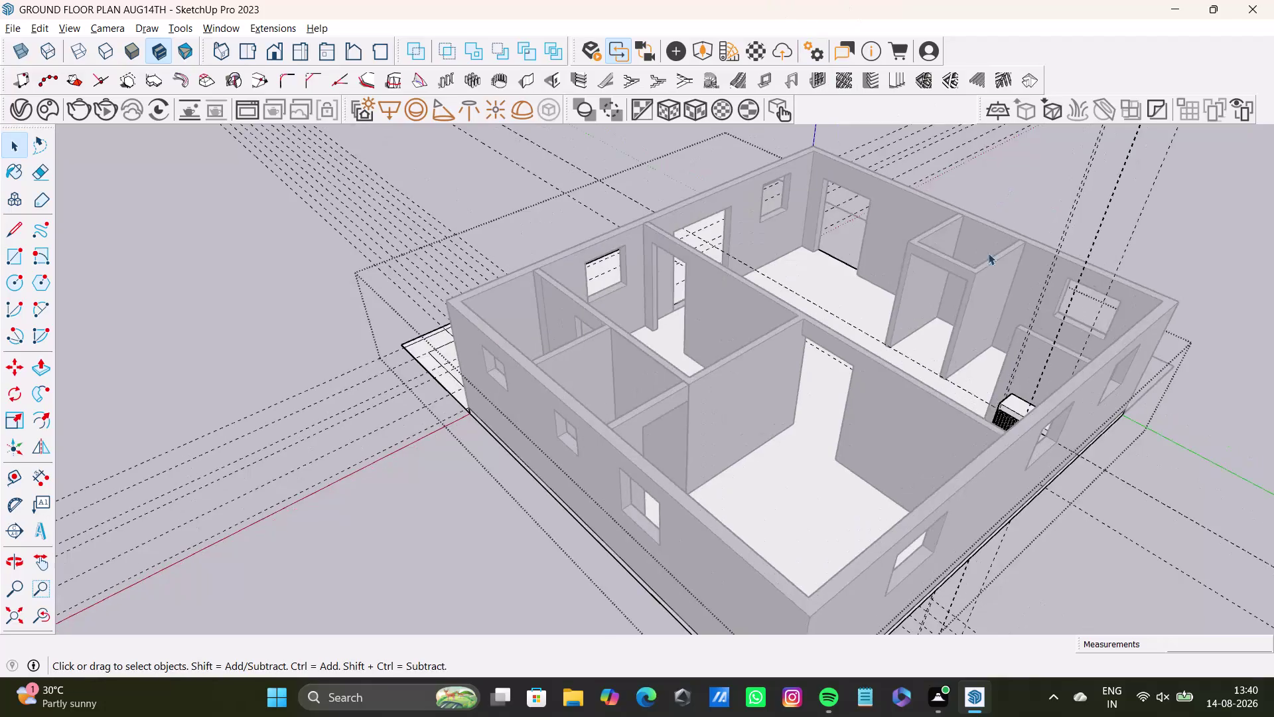
Orbit and zoom from the house model in to the vanity's slatted front.
middle_click(1121, 441)
middle_drag(1119, 437, 1102, 428)
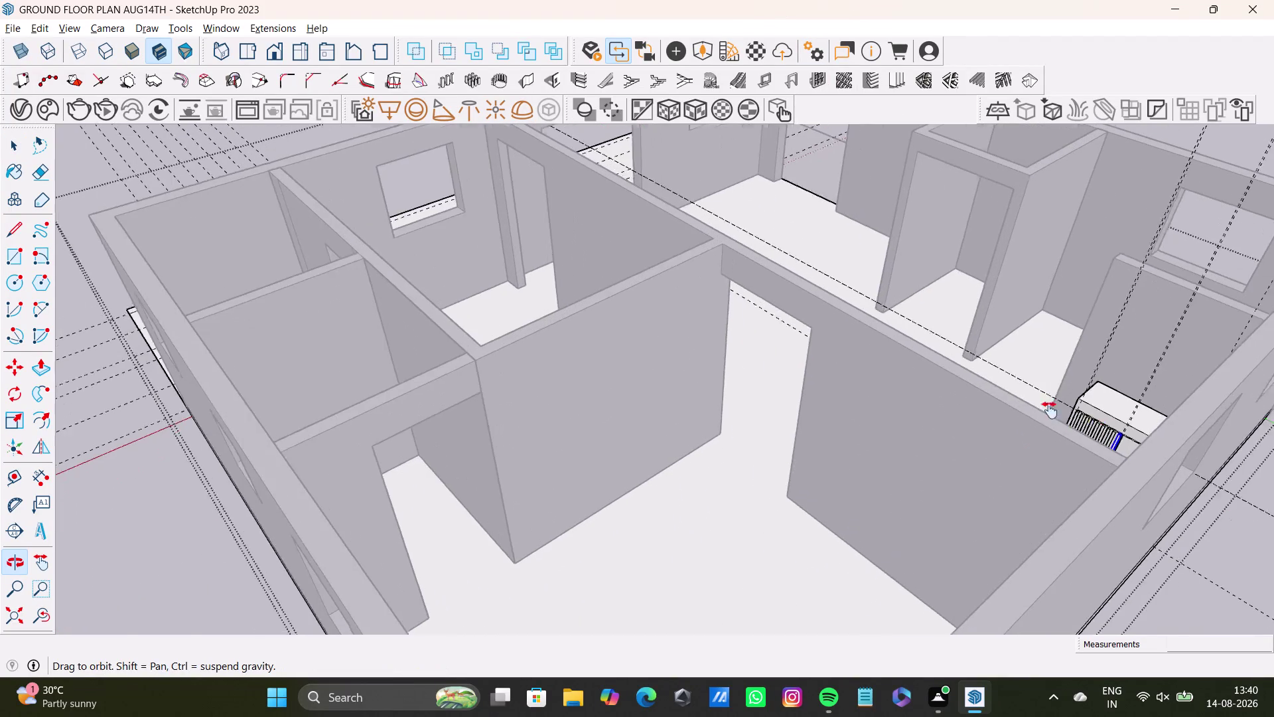
middle_drag(1102, 428, 871, 462)
middle_drag(867, 464, 1019, 598)
scroll(up, 3)
middle_drag(883, 436, 711, 358)
scroll(up, 3)
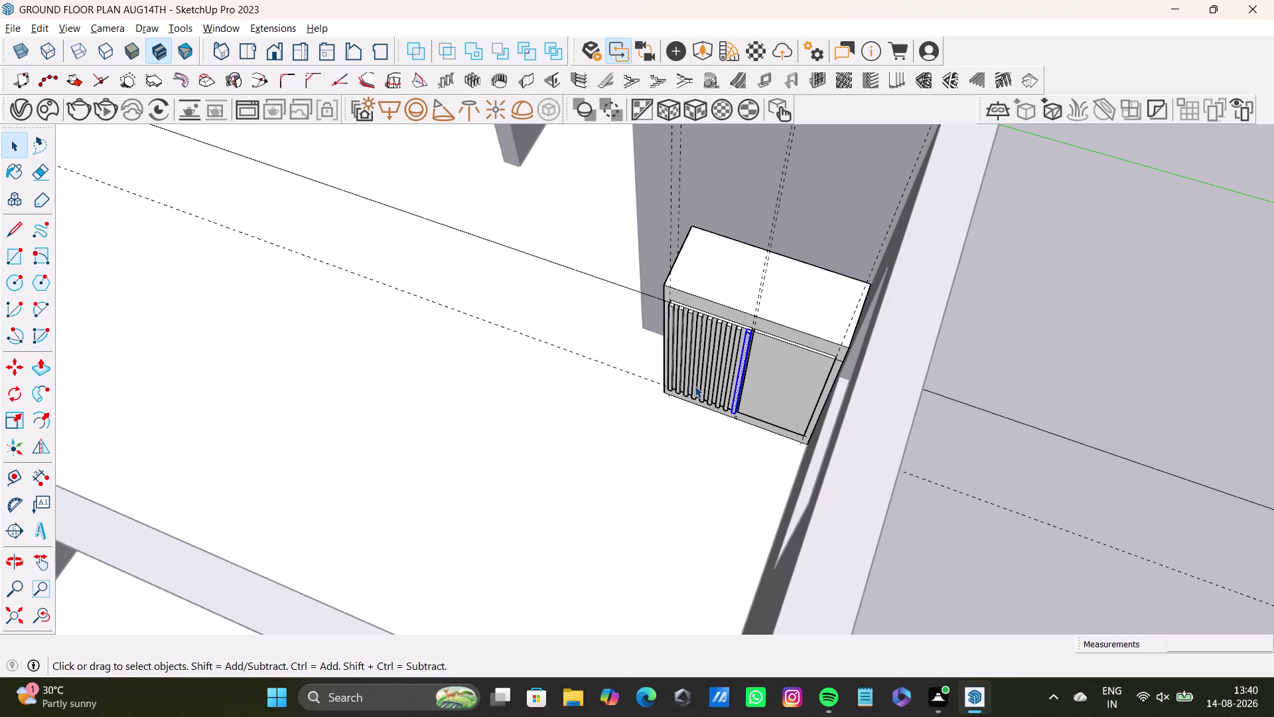
scroll(up, 3)
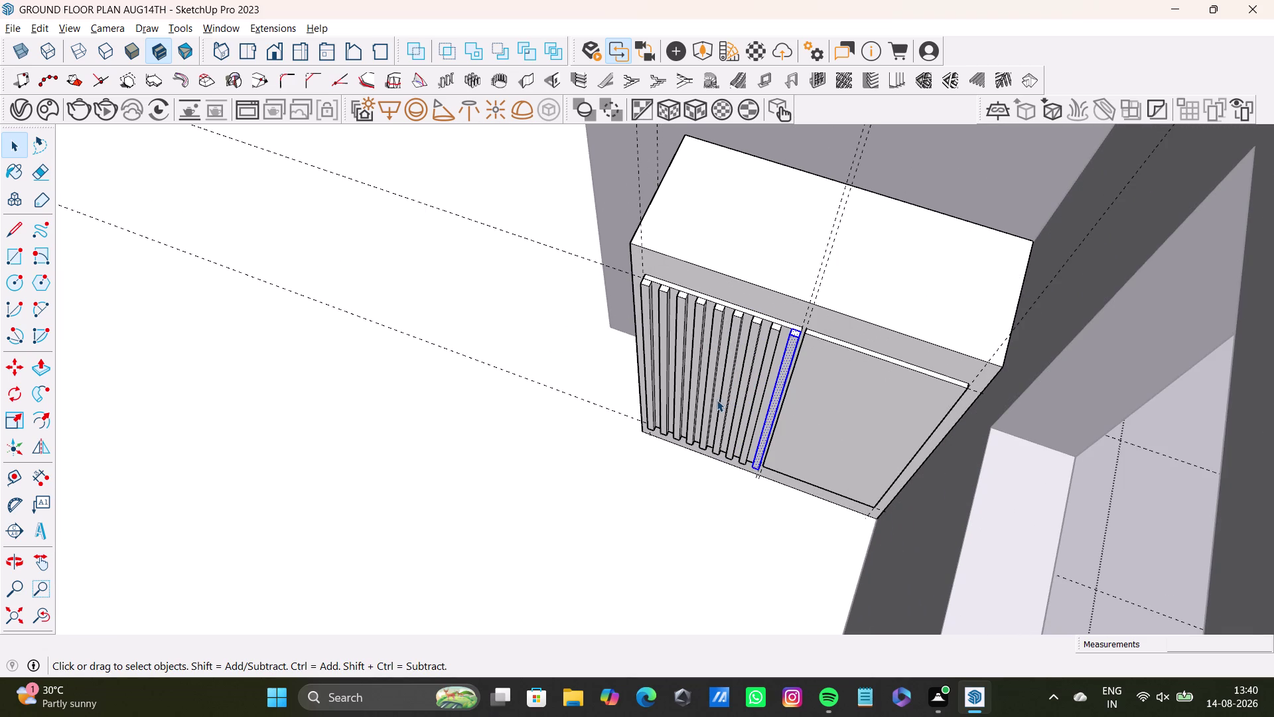
middle_drag(717, 400, 664, 322)
scroll(up, 3)
middle_drag(708, 348, 809, 438)
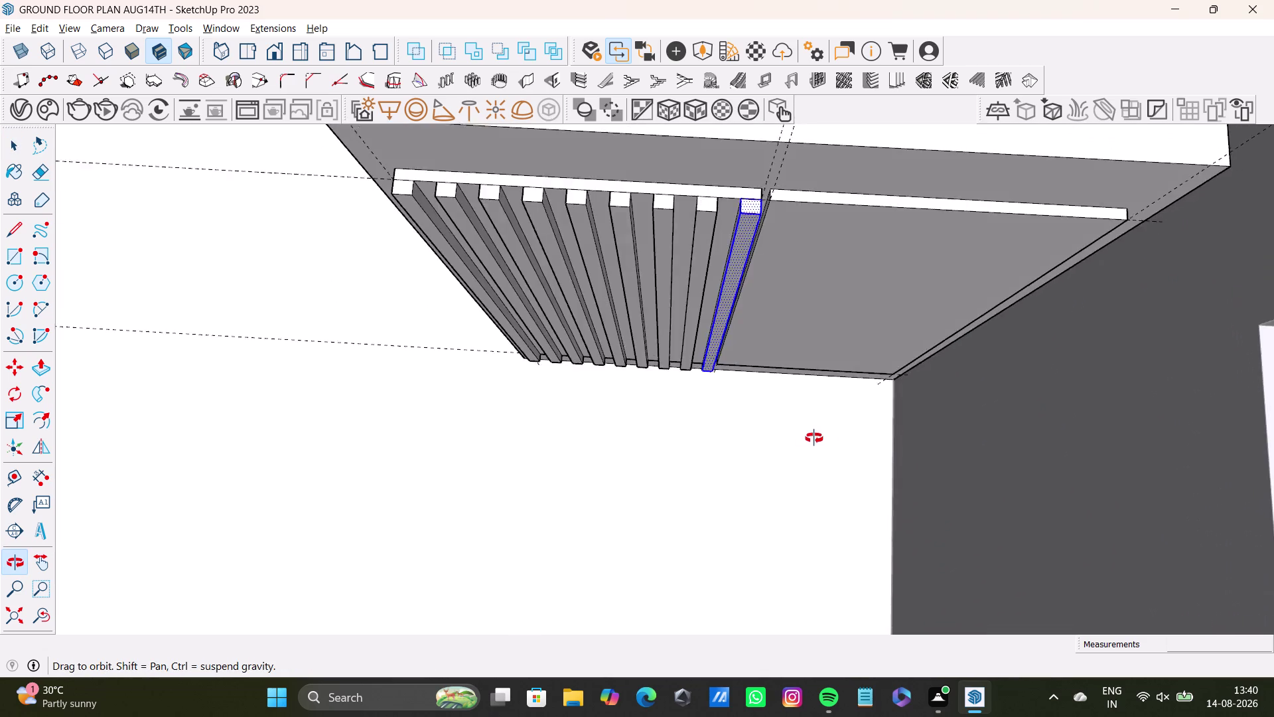
middle_drag(809, 438, 985, 290)
middle_drag(742, 356, 795, 528)
scroll(up, 3)
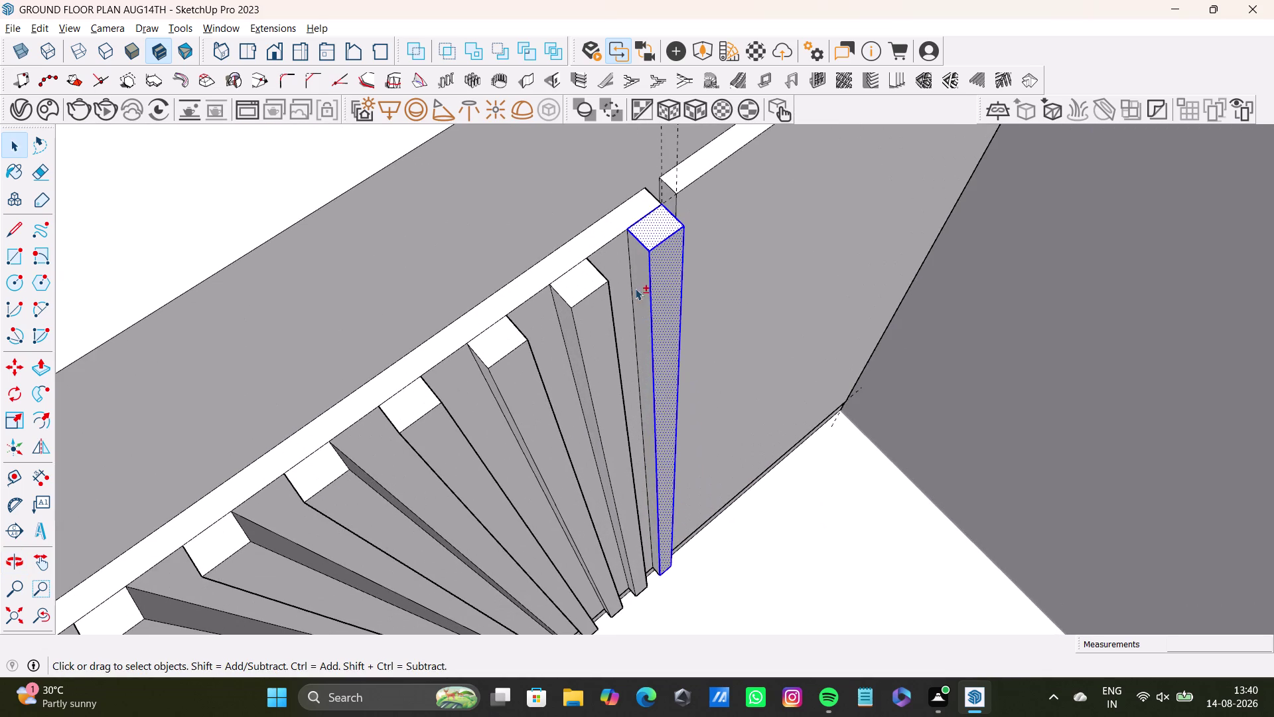
Open the last slat for editing and orbit close to its bottom corner.
double_click(640, 271)
double_click(644, 293)
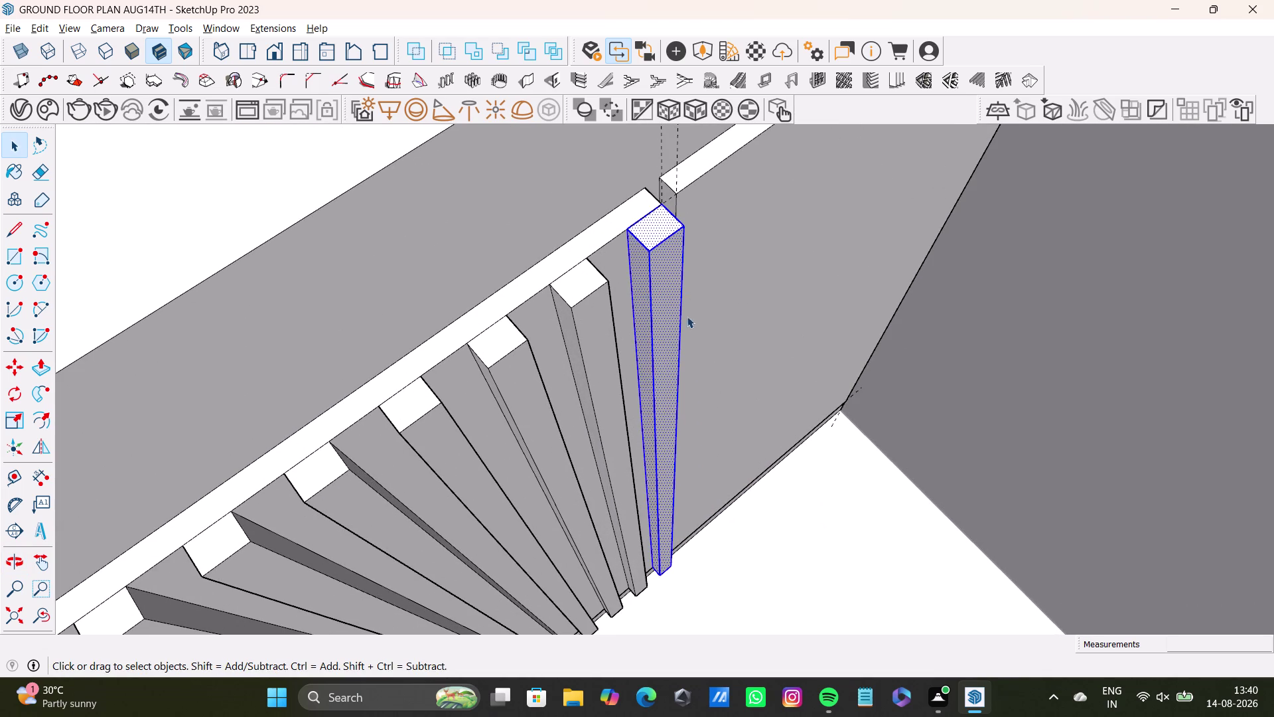
middle_drag(687, 317, 501, 209)
scroll(down, 3)
middle_drag(602, 419, 603, 227)
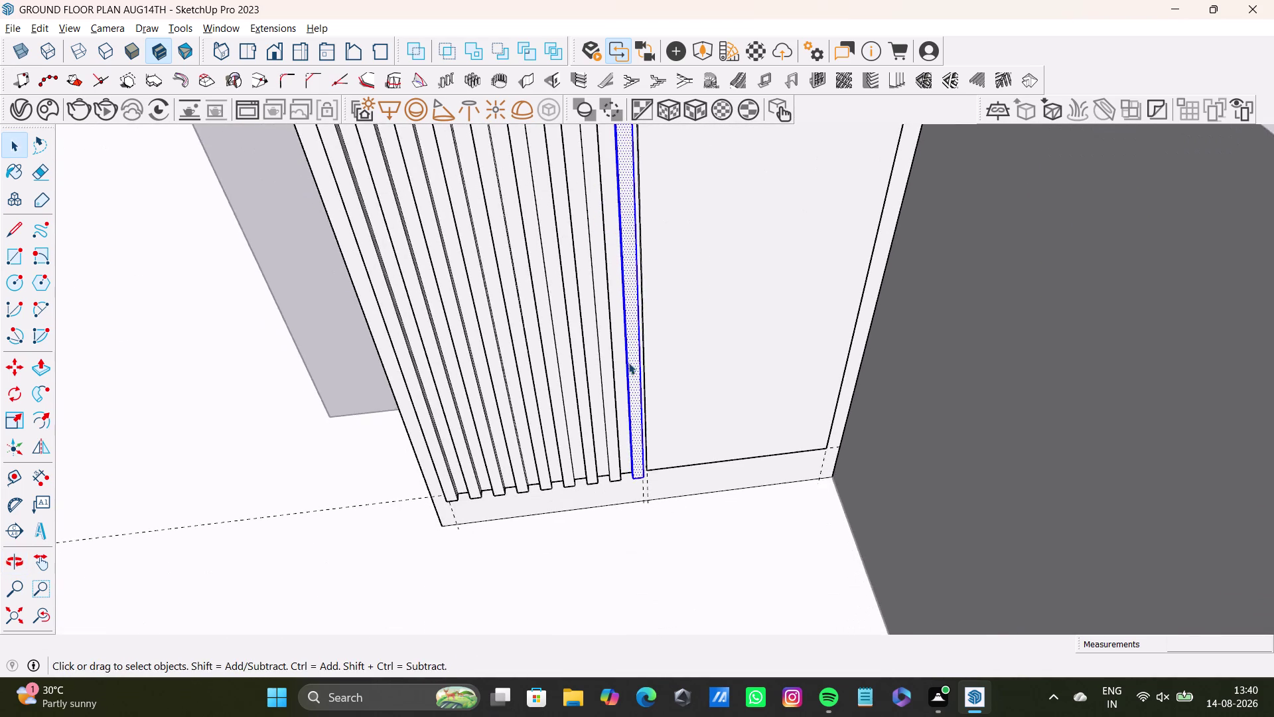
scroll(up, 3)
middle_drag(626, 457, 637, 286)
scroll(down, 3)
middle_drag(657, 517, 649, 429)
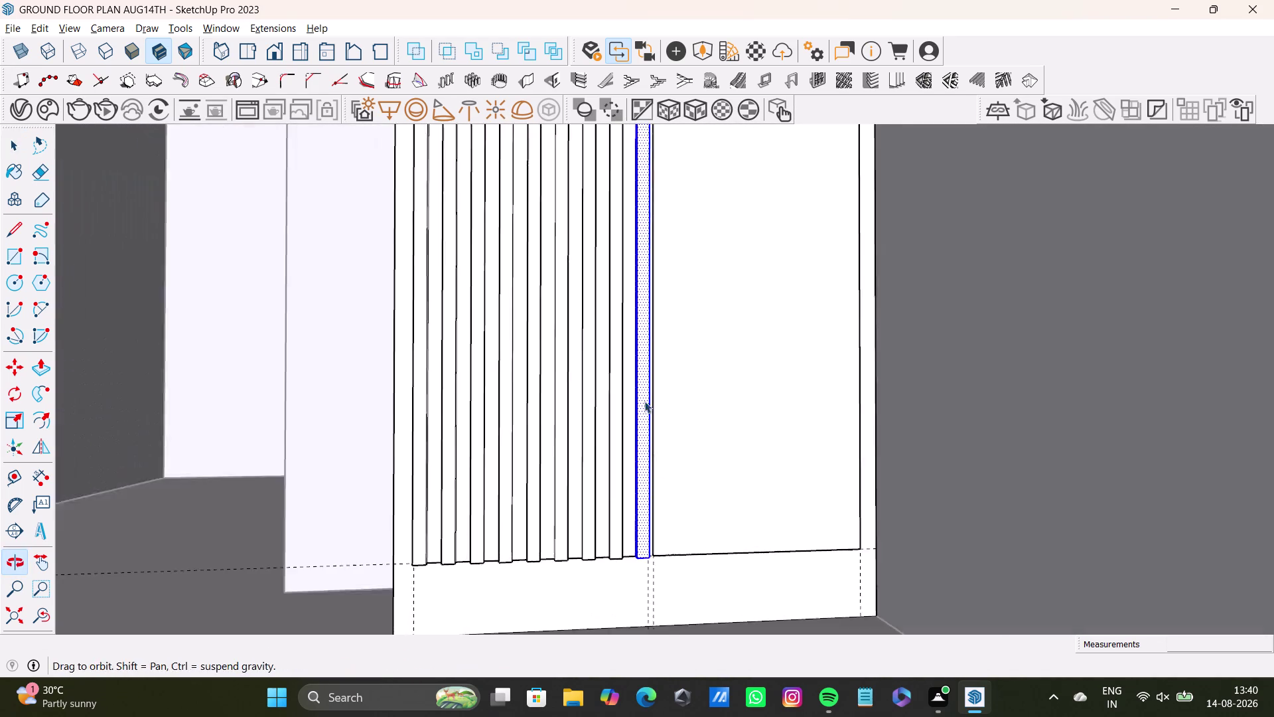
middle_drag(648, 429, 644, 403)
scroll(up, 3)
middle_drag(642, 543, 670, 535)
scroll(up, 3)
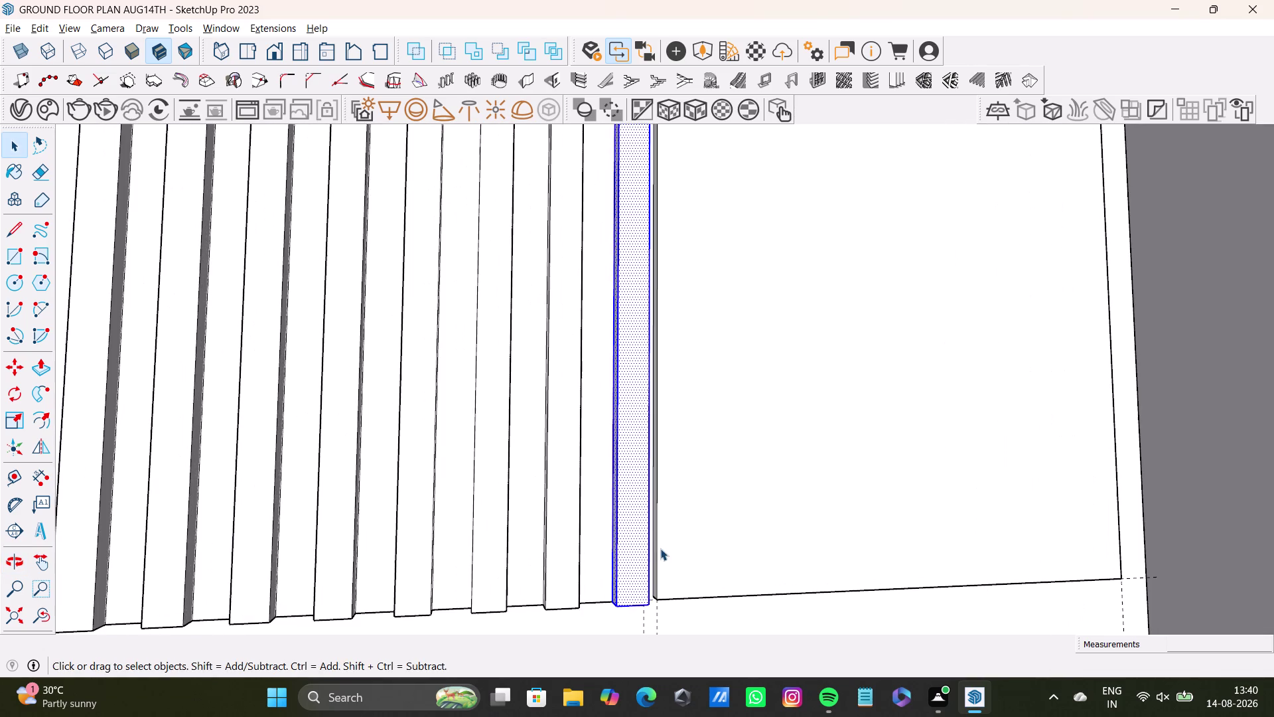
middle_drag(660, 548, 669, 480)
middle_drag(657, 540, 672, 417)
middle_drag(649, 502, 661, 599)
click(35, 617)
scroll(up, 3)
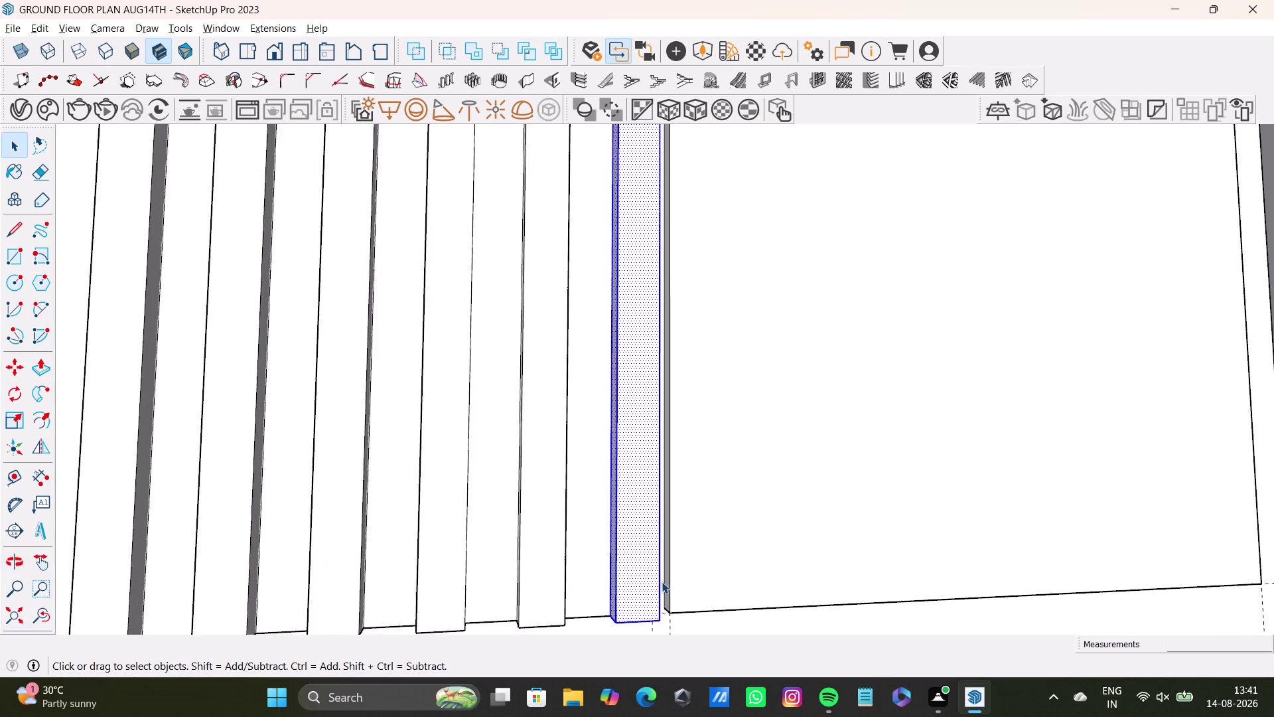
scroll(up, 3)
middle_drag(662, 581, 674, 465)
middle_drag(664, 495, 676, 359)
Select the last slat and start a Move copy from its bottom corner.
click(638, 502)
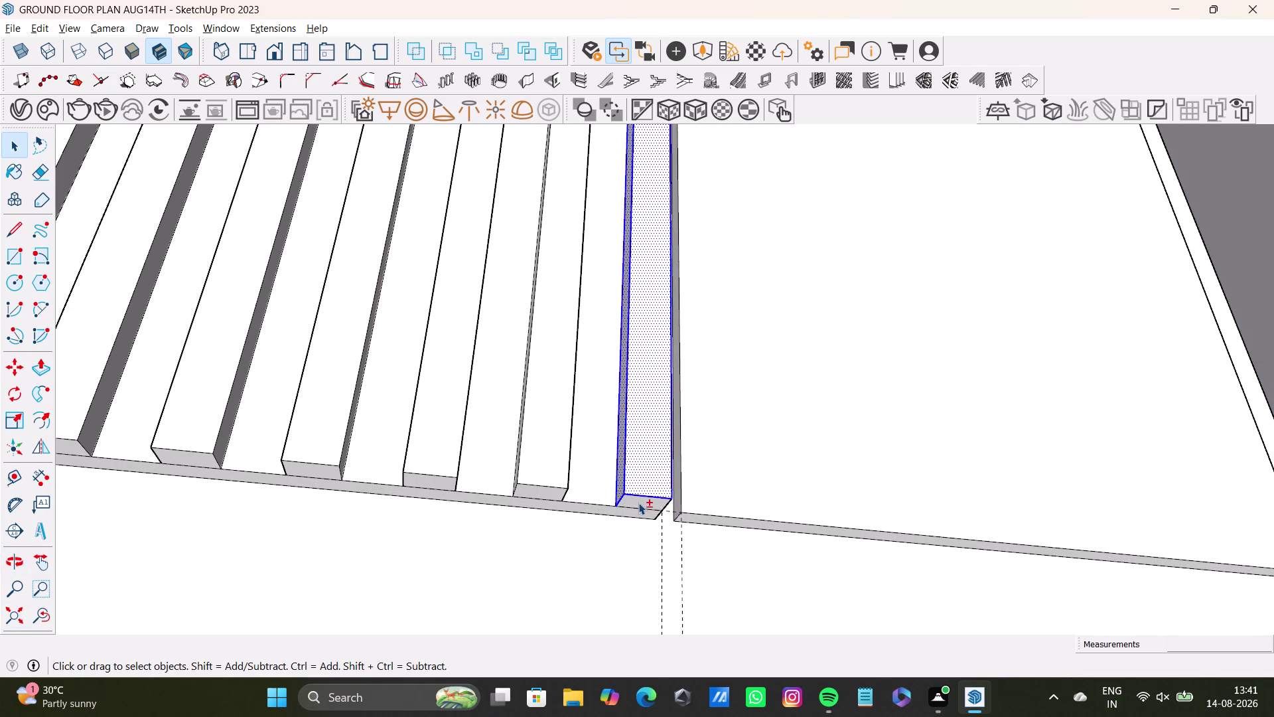
click(639, 502)
click(639, 502)
click(639, 502)
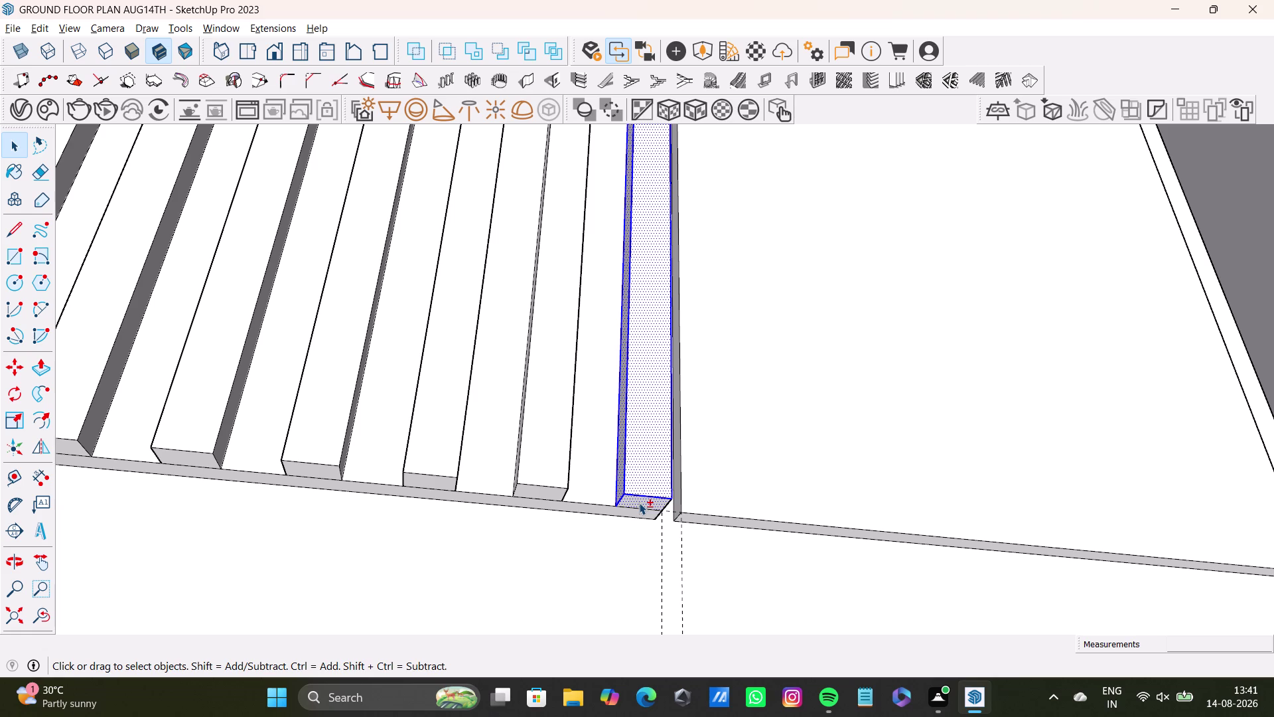
click(640, 507)
click(643, 501)
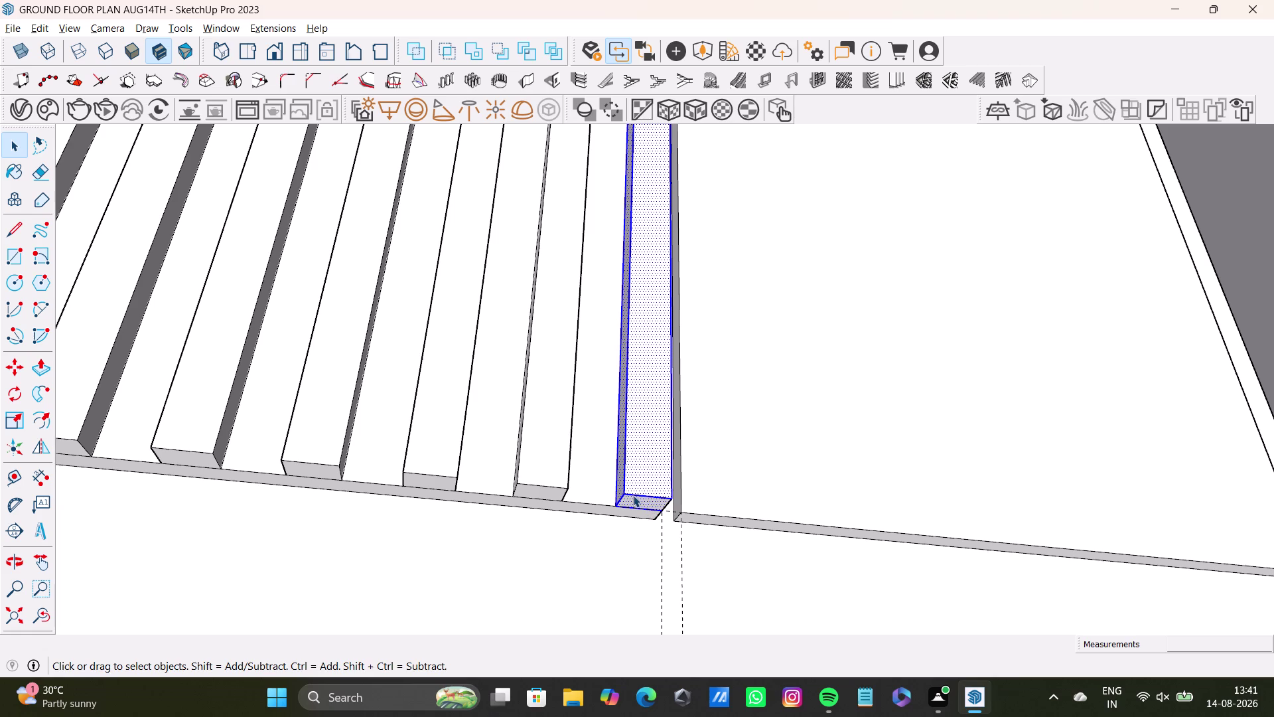
key(m)
click(625, 491)
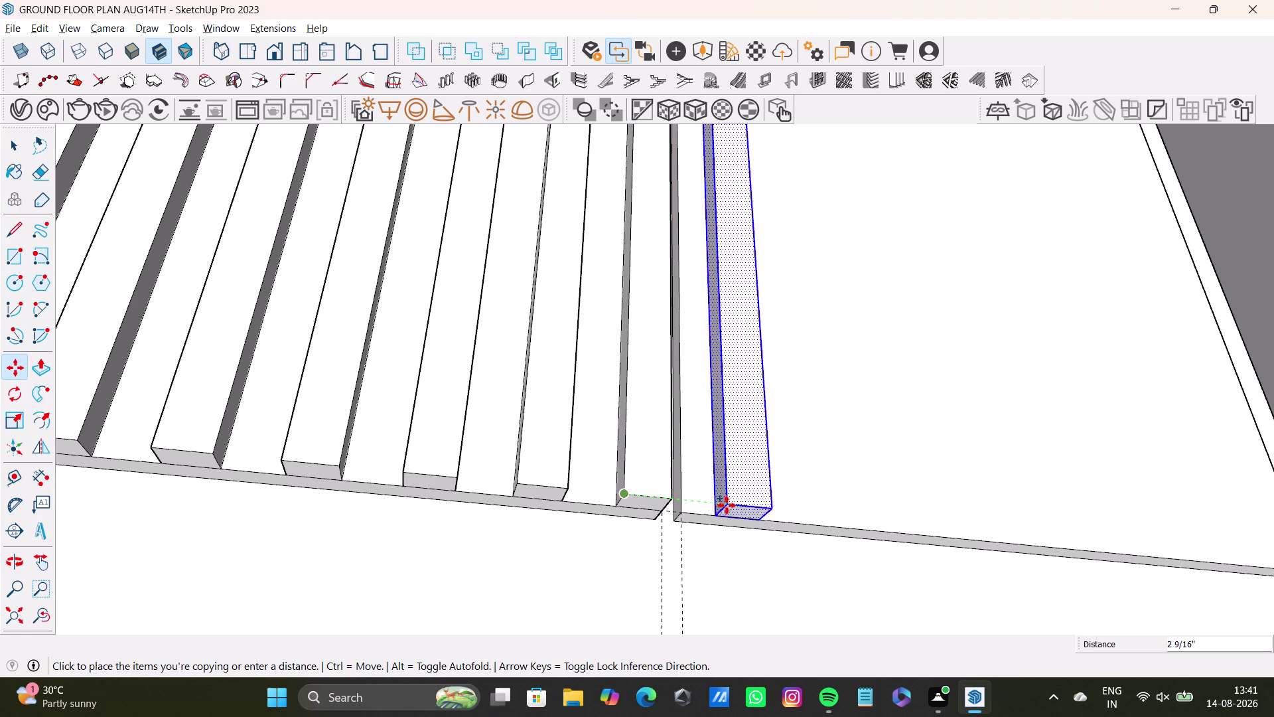
click(683, 501)
click(692, 504)
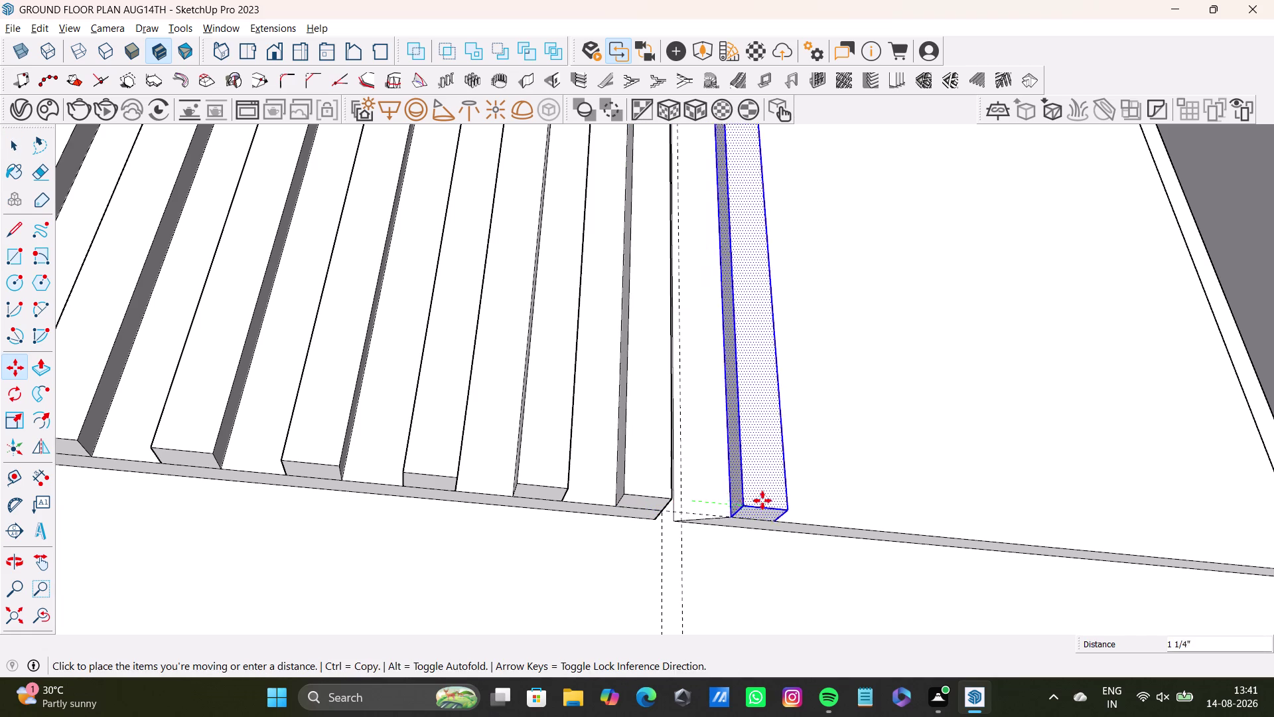
key(m)
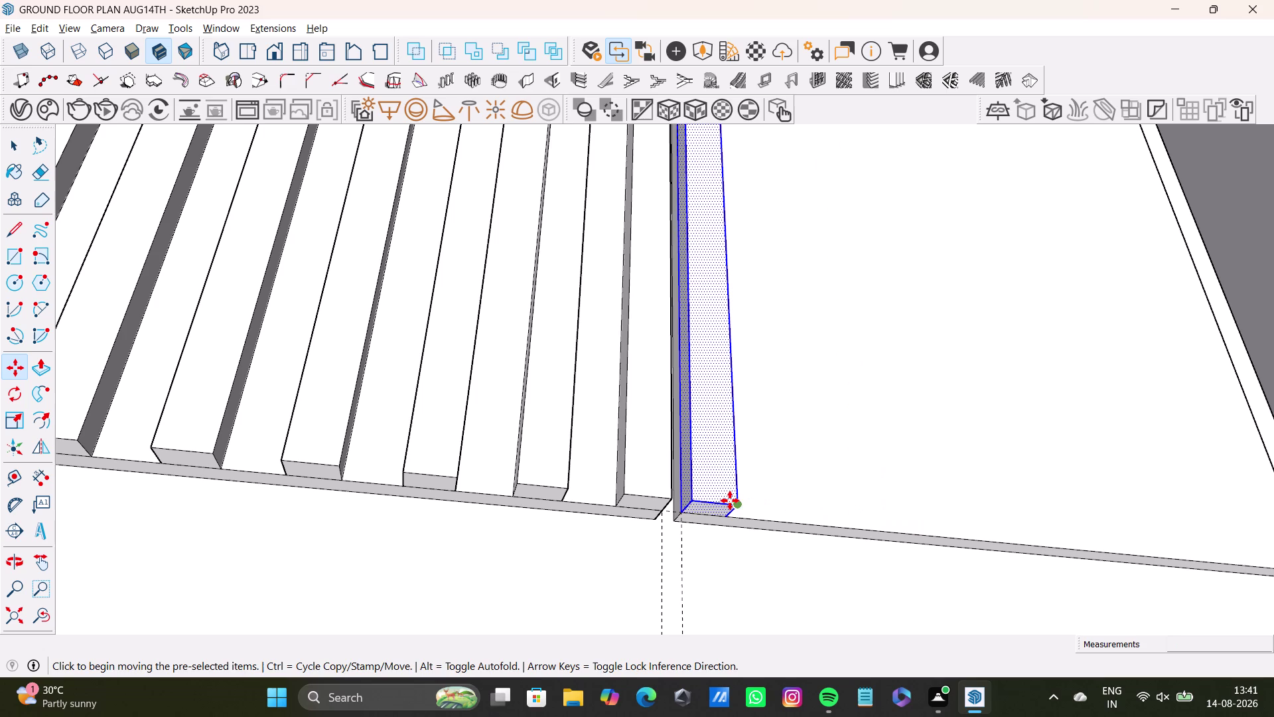
click(701, 500)
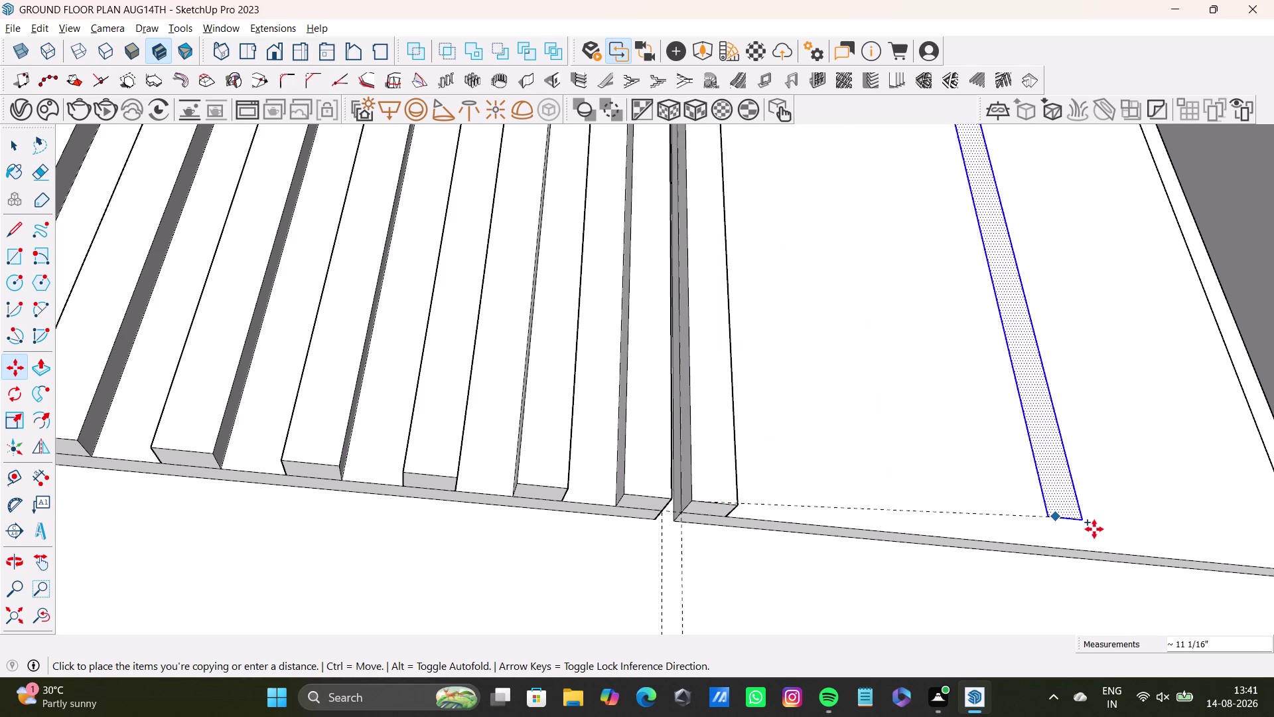
Zoom Extents while carrying the slat copy, then orbit toward the bathroom.
scroll(down, 3)
middle_drag(1134, 533, 1108, 524)
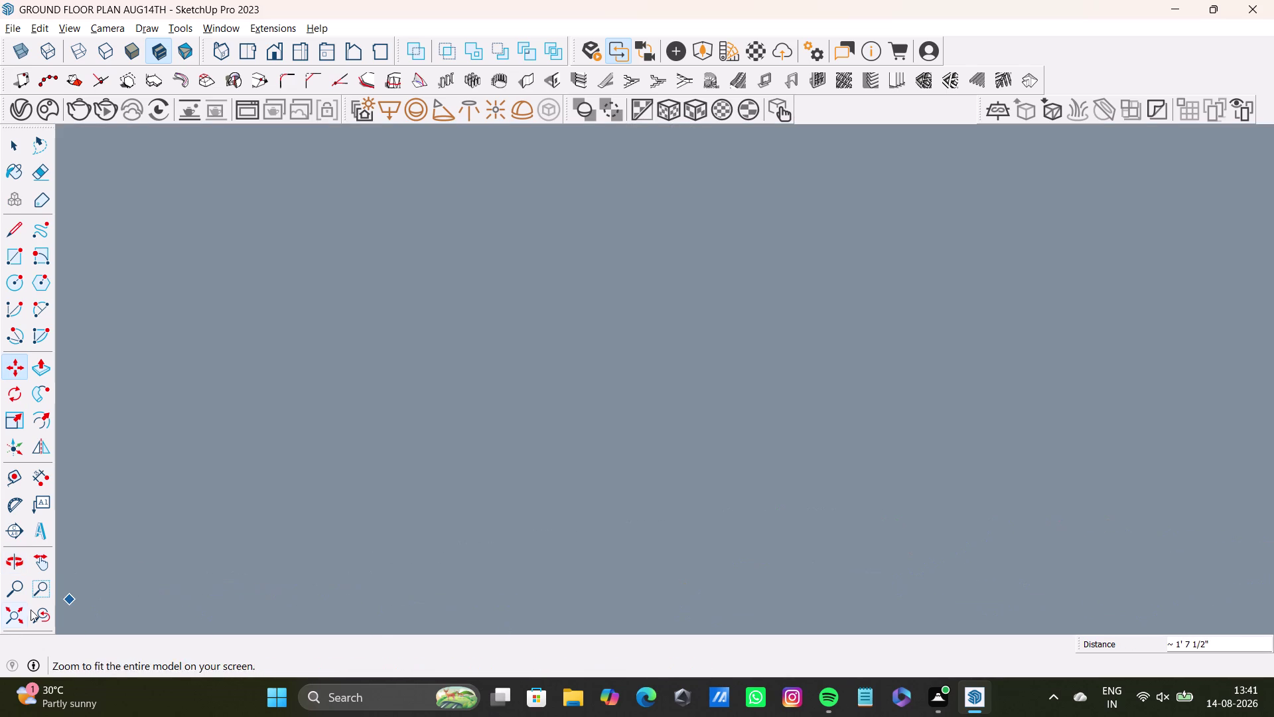
click(43, 615)
click(22, 611)
middle_drag(567, 487, 590, 638)
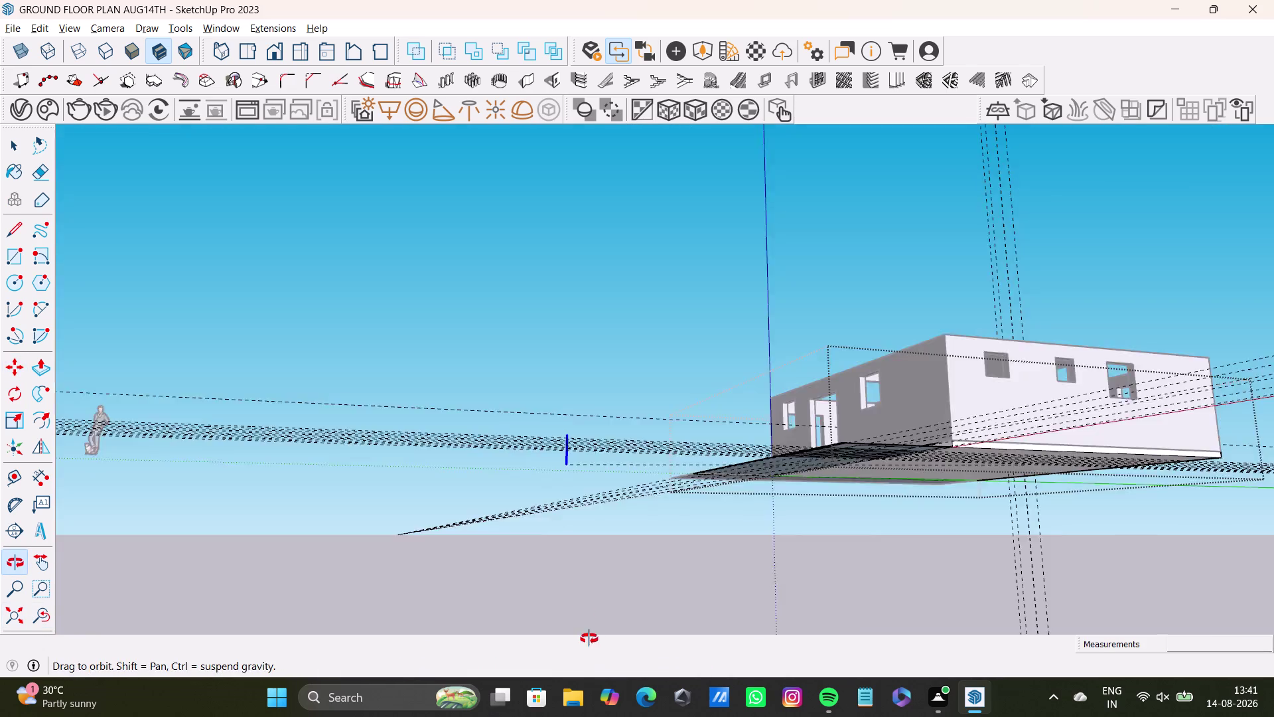
middle_drag(589, 638, 624, 716)
scroll(up, 3)
middle_drag(1001, 394, 585, 554)
scroll(up, 3)
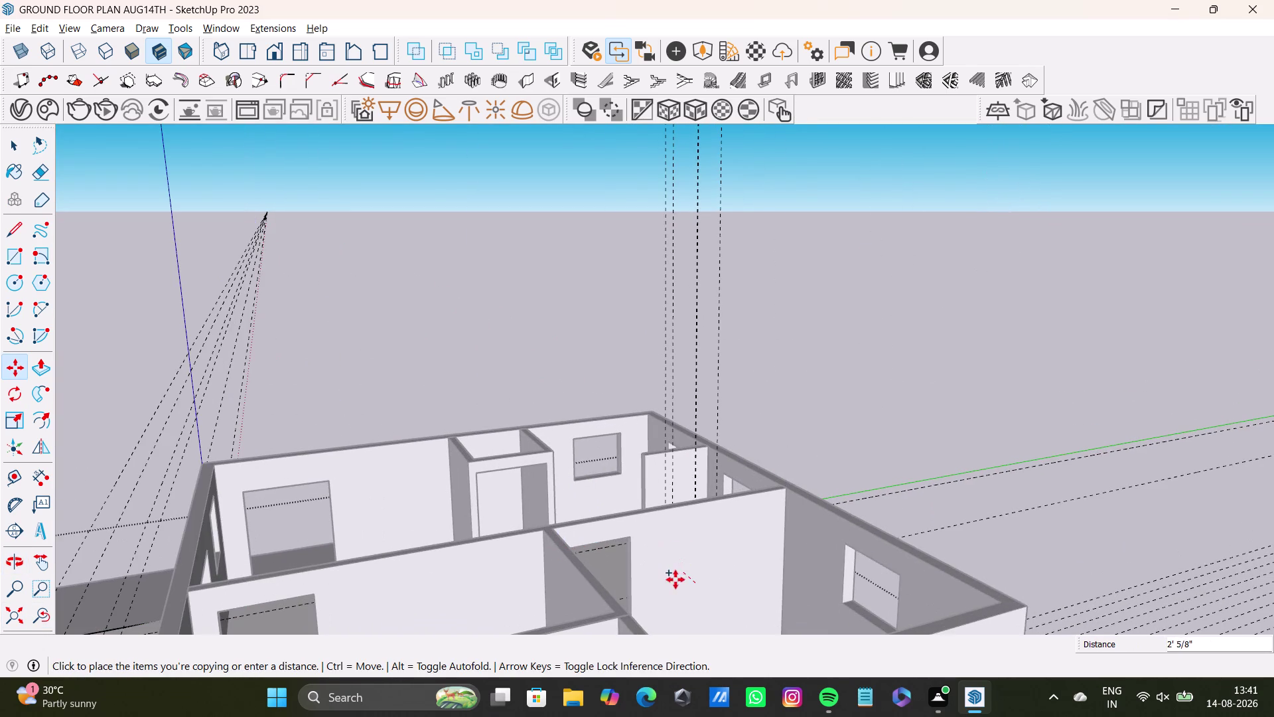
Orbit into the bathroom, following the carried slat to the door's bottom right corner.
middle_drag(692, 502, 688, 693)
scroll(up, 3)
scroll(up, 3)
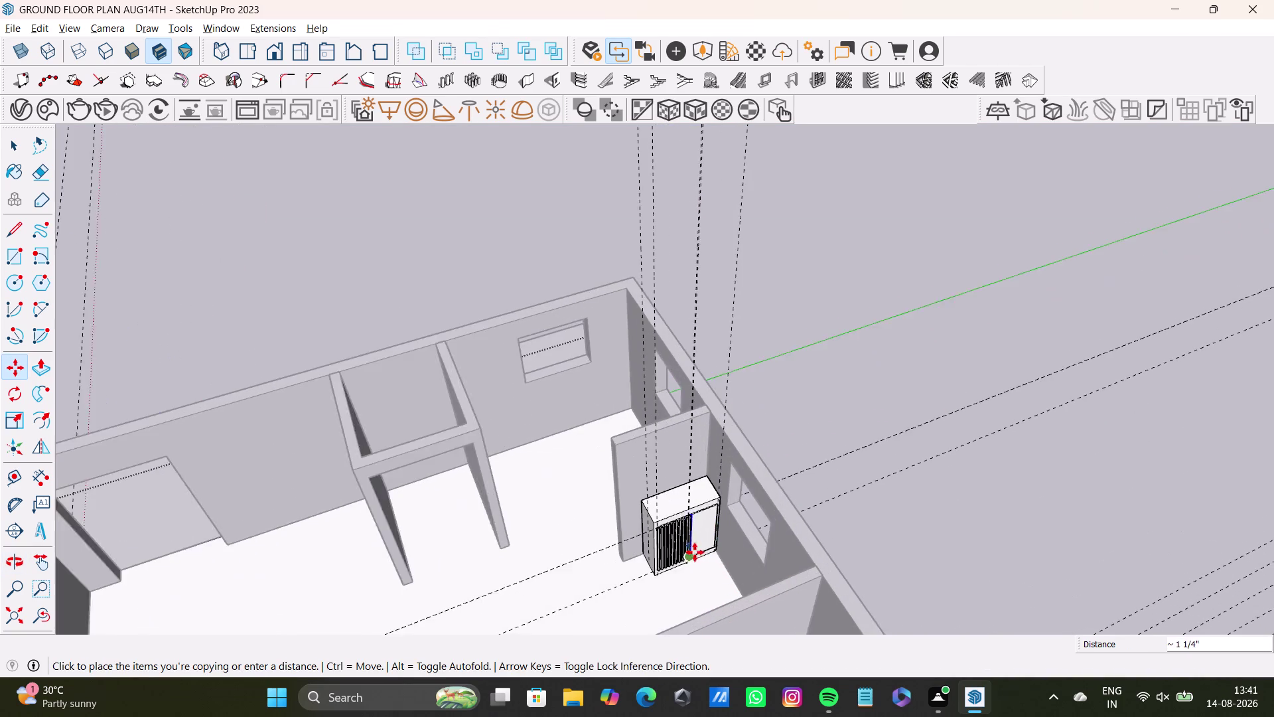
scroll(up, 3)
middle_drag(720, 546, 724, 549)
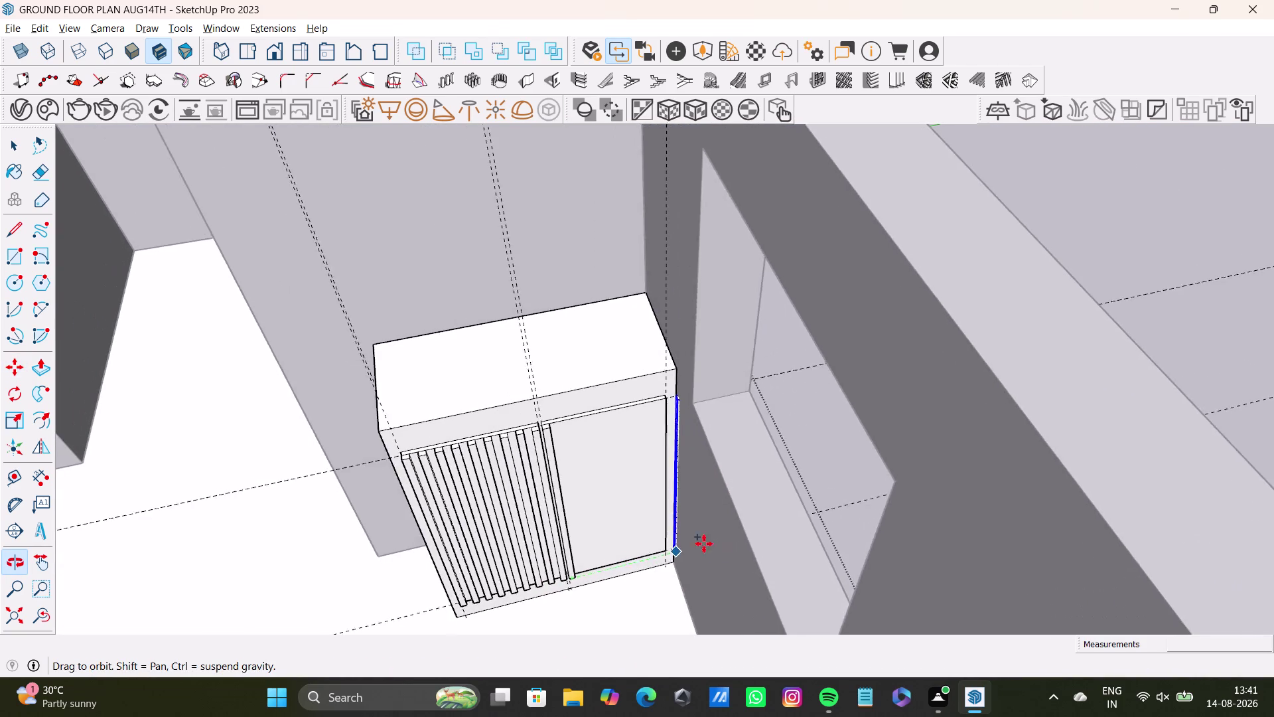
middle_drag(723, 549, 711, 546)
scroll(up, 3)
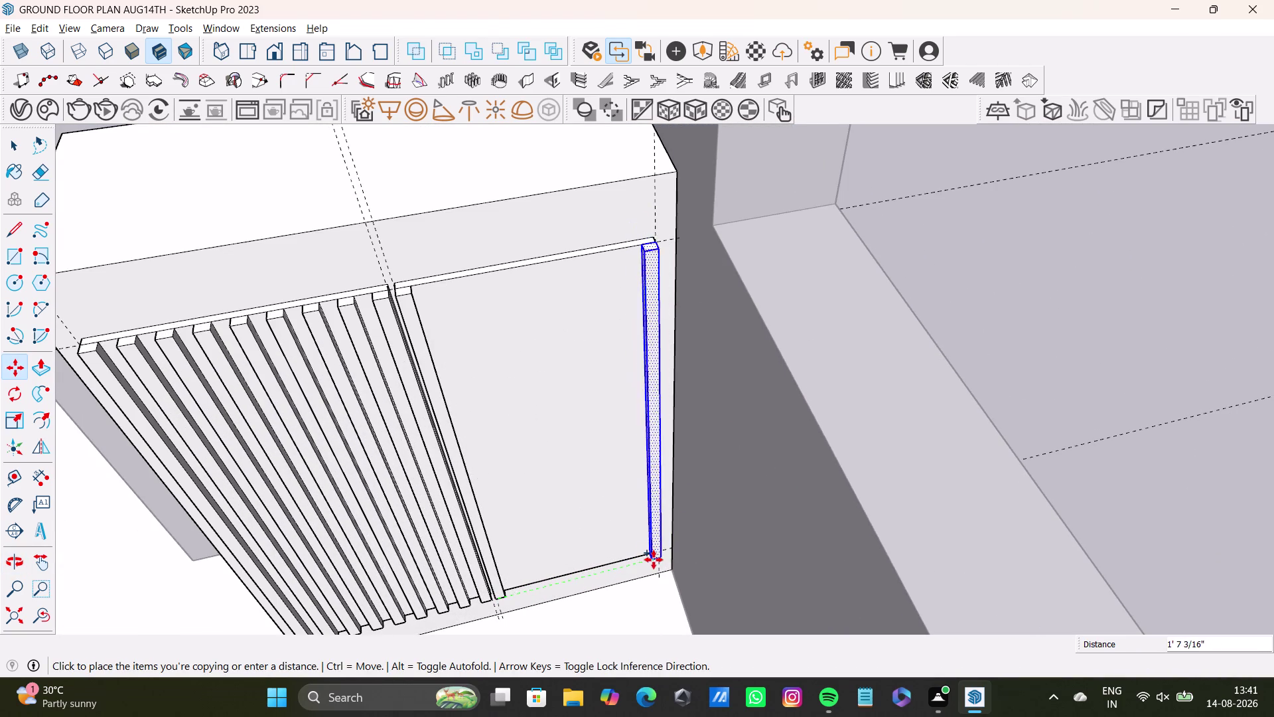
scroll(up, 3)
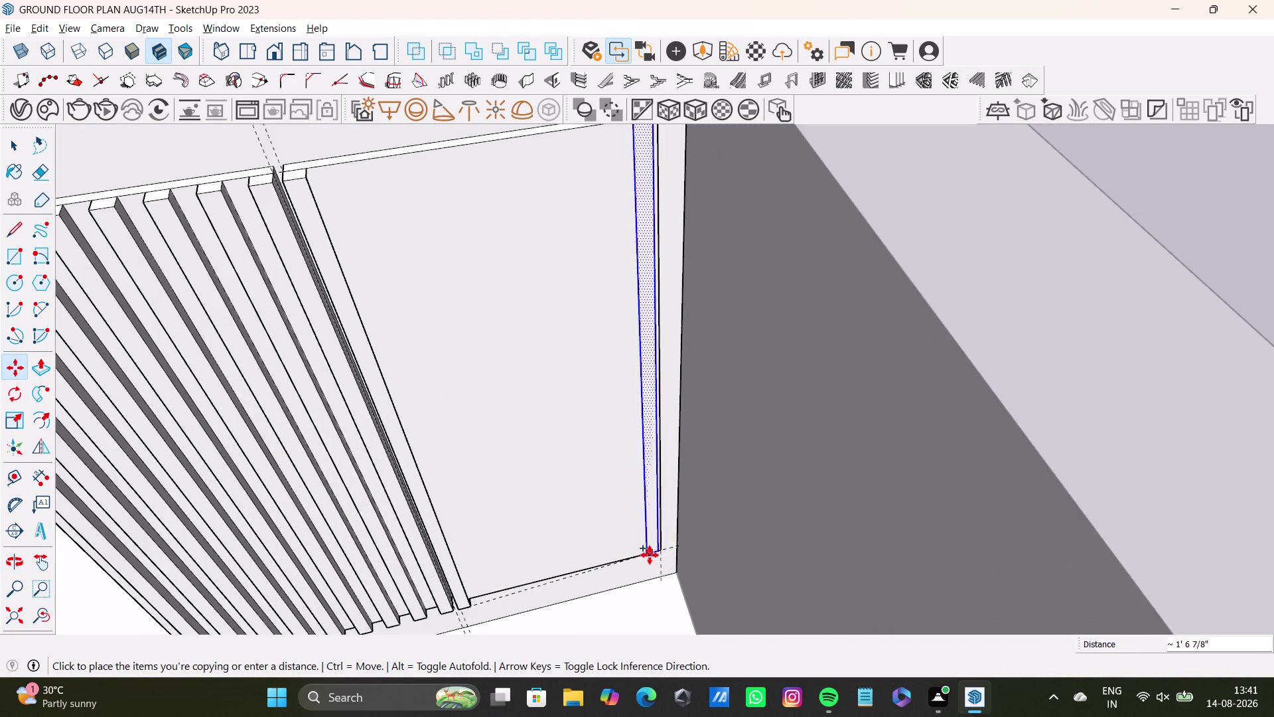
middle_drag(650, 555, 710, 596)
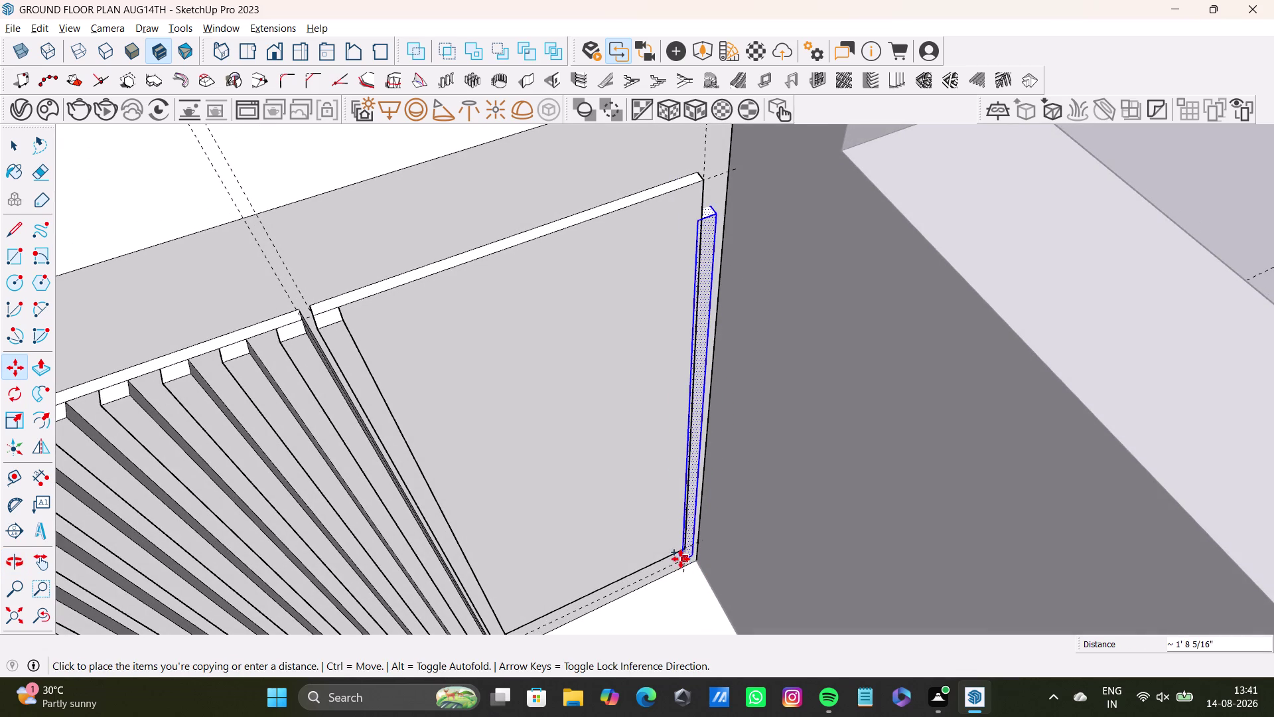
middle_drag(673, 556, 780, 568)
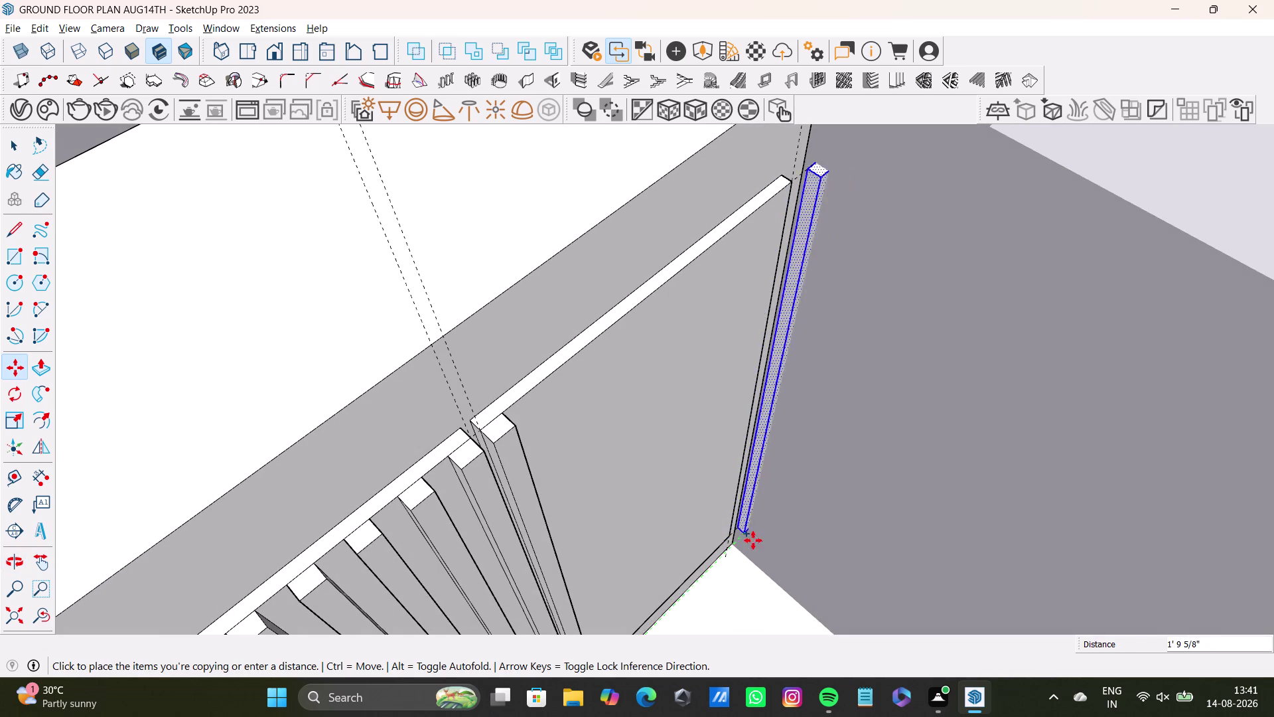
scroll(up, 3)
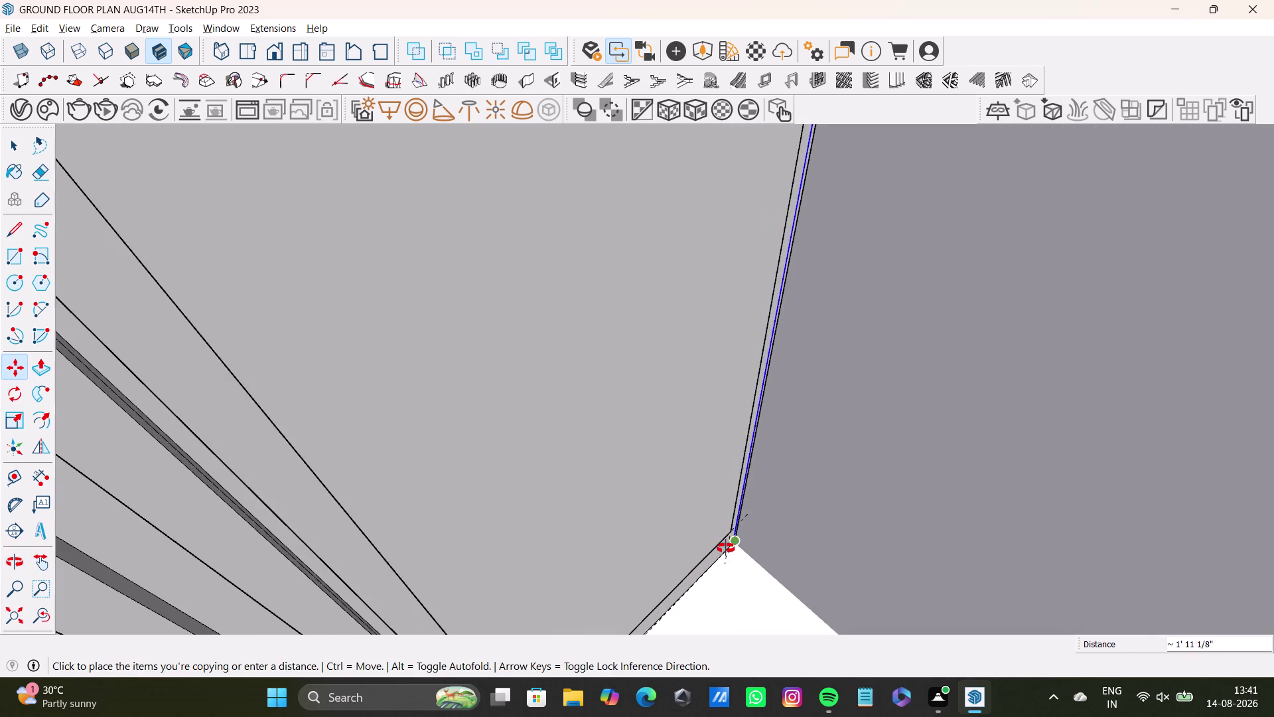
middle_drag(726, 548, 683, 581)
scroll(down, 3)
middle_drag(684, 569, 625, 546)
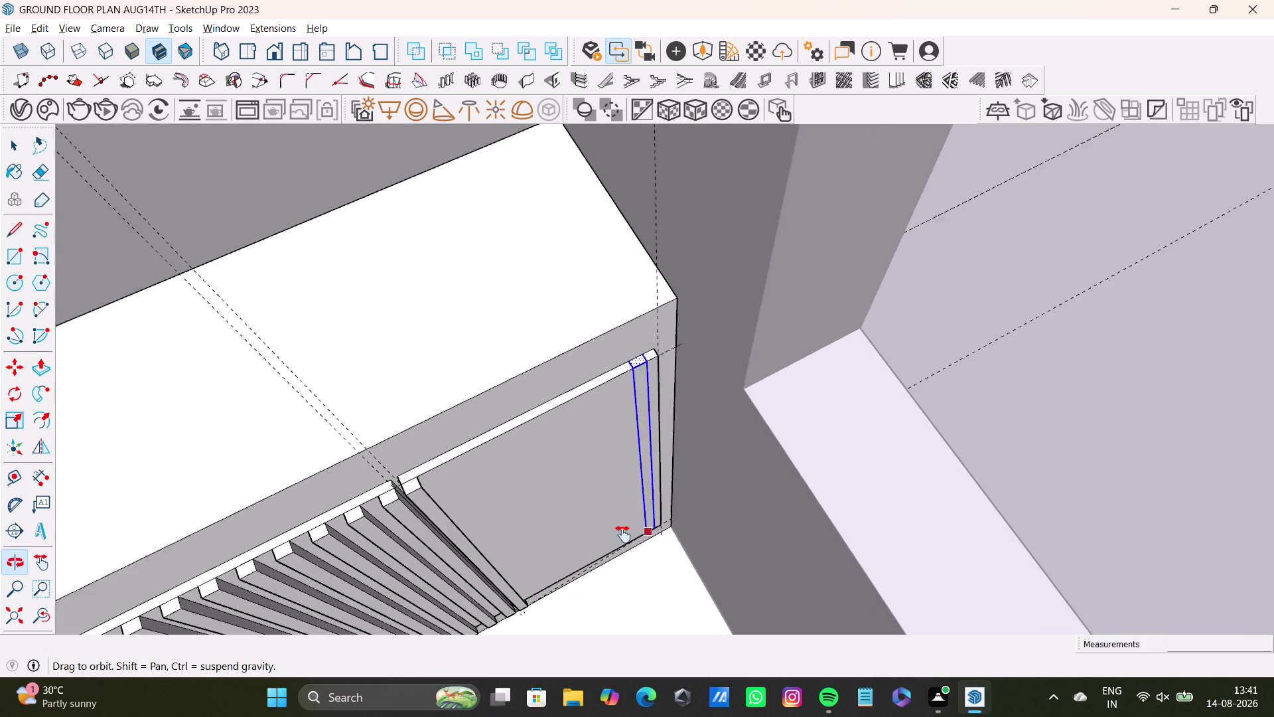
middle_drag(625, 546, 618, 501)
click(655, 556)
key(space)
middle_drag(687, 583, 662, 576)
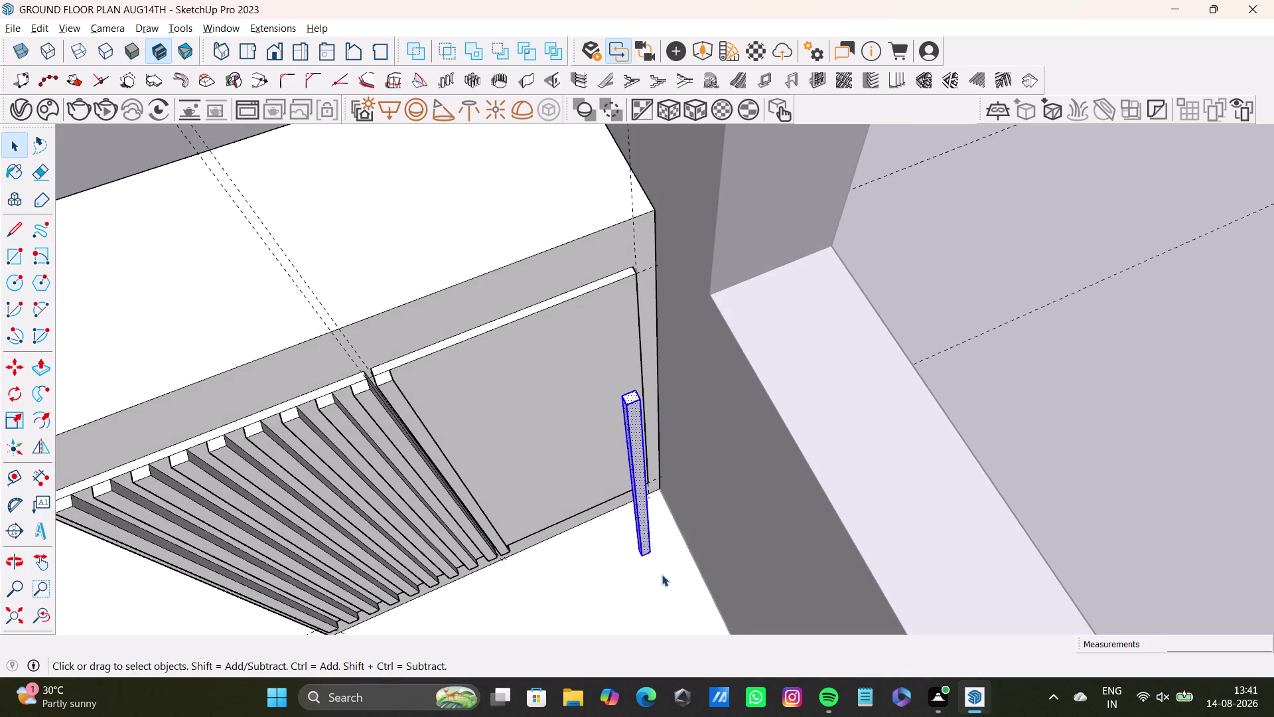
key(m)
drag(643, 397, 641, 382)
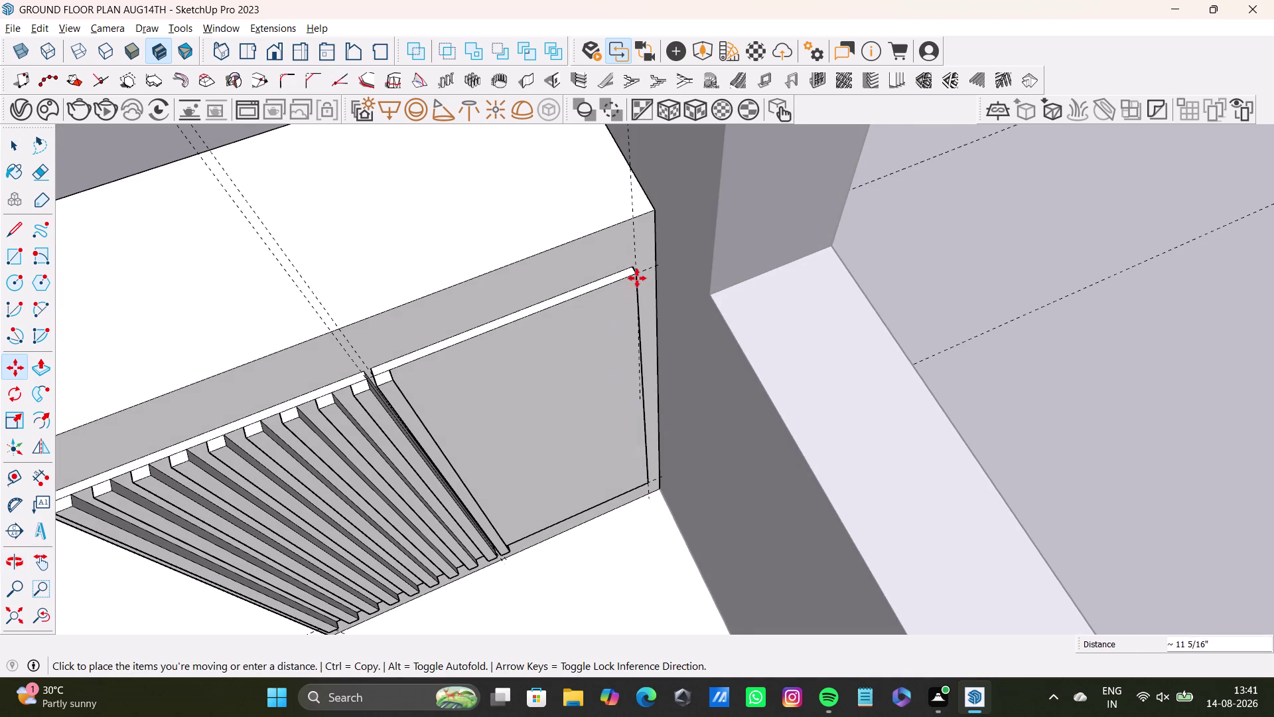
key(space)
middle_drag(659, 477, 602, 560)
middle_drag(611, 552, 679, 523)
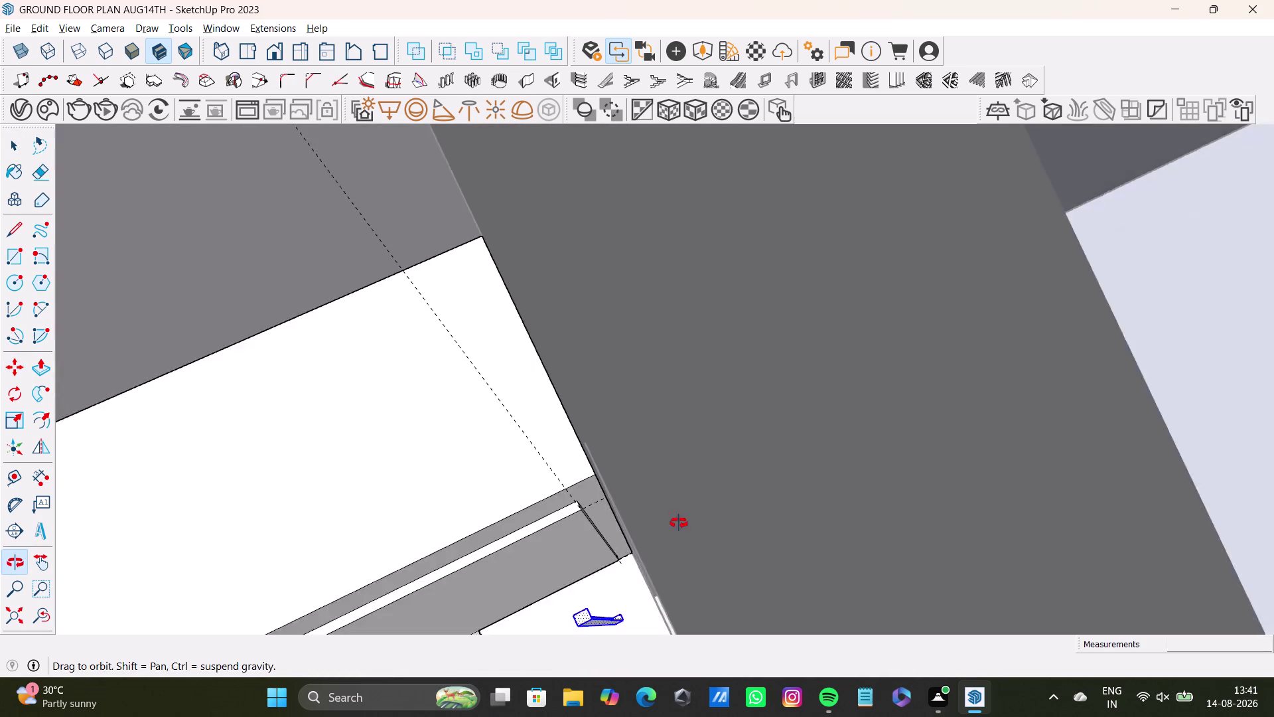
middle_drag(679, 523, 820, 399)
middle_drag(632, 602, 667, 513)
middle_drag(670, 516, 598, 530)
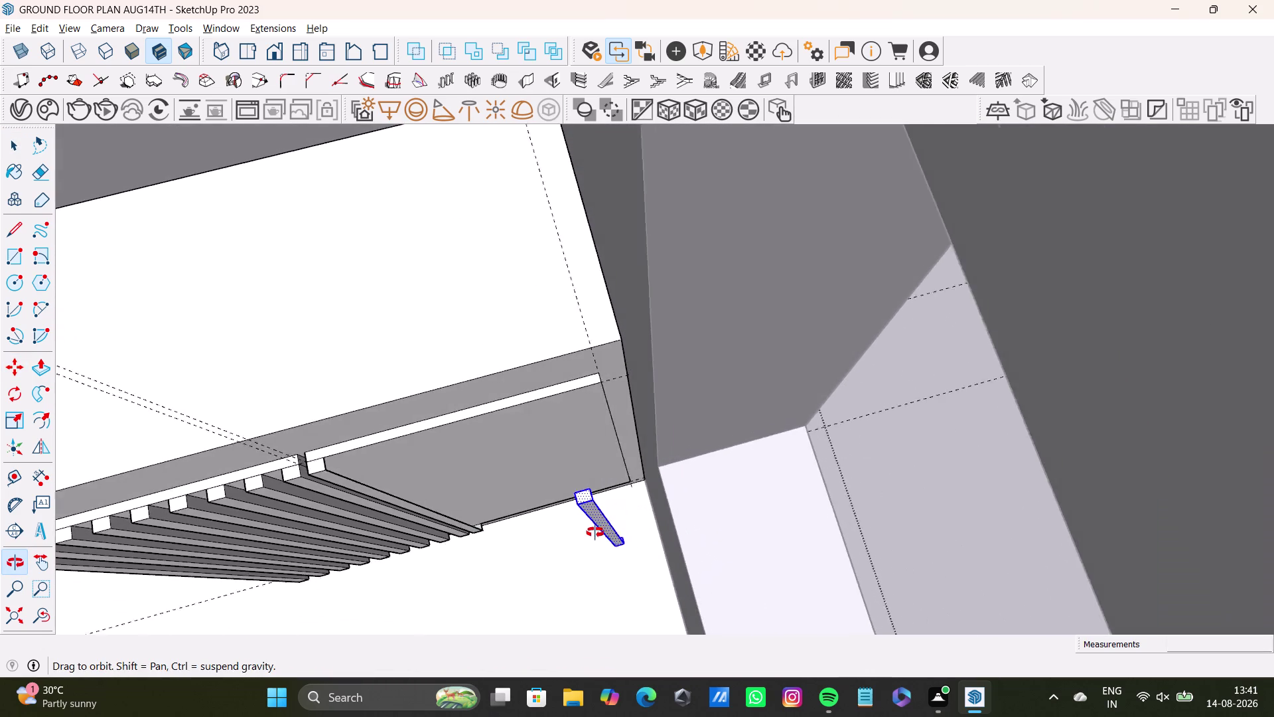
middle_drag(598, 531, 586, 534)
key(ctrl+z)
key(ctrl+z)
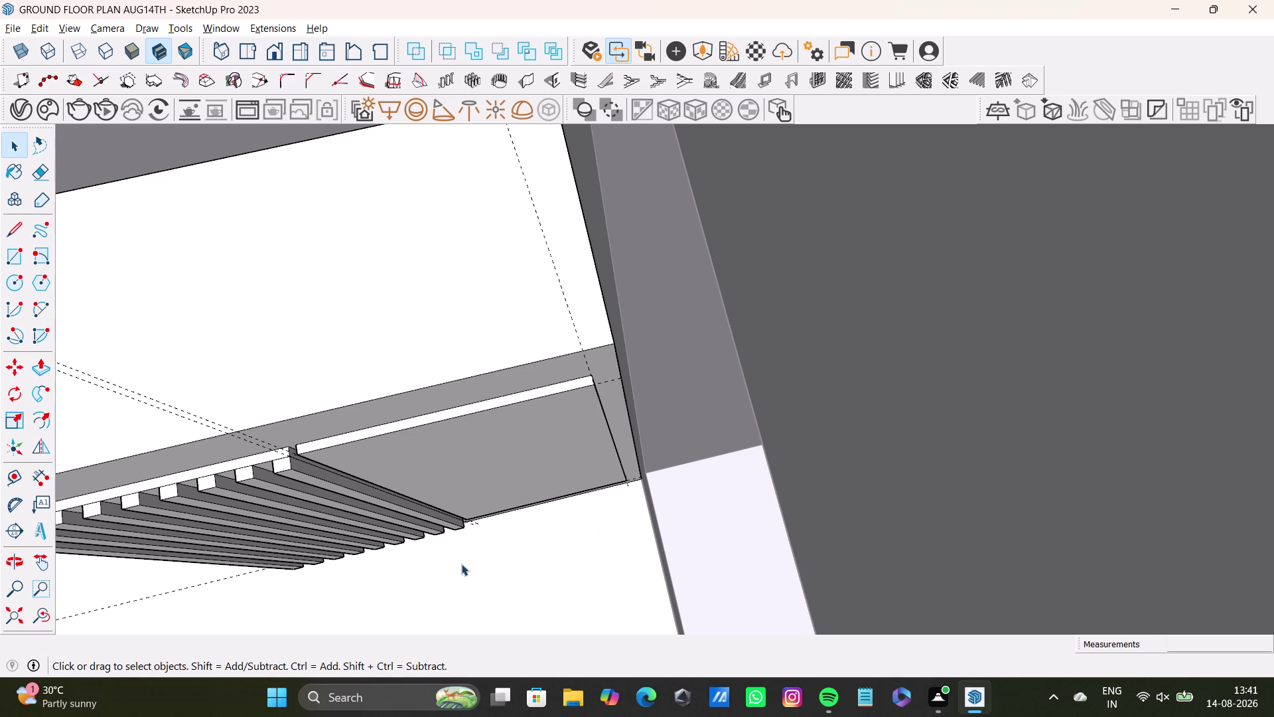
middle_drag(339, 525, 458, 453)
scroll(up, 3)
scroll(up, 3)
middle_drag(448, 398, 484, 392)
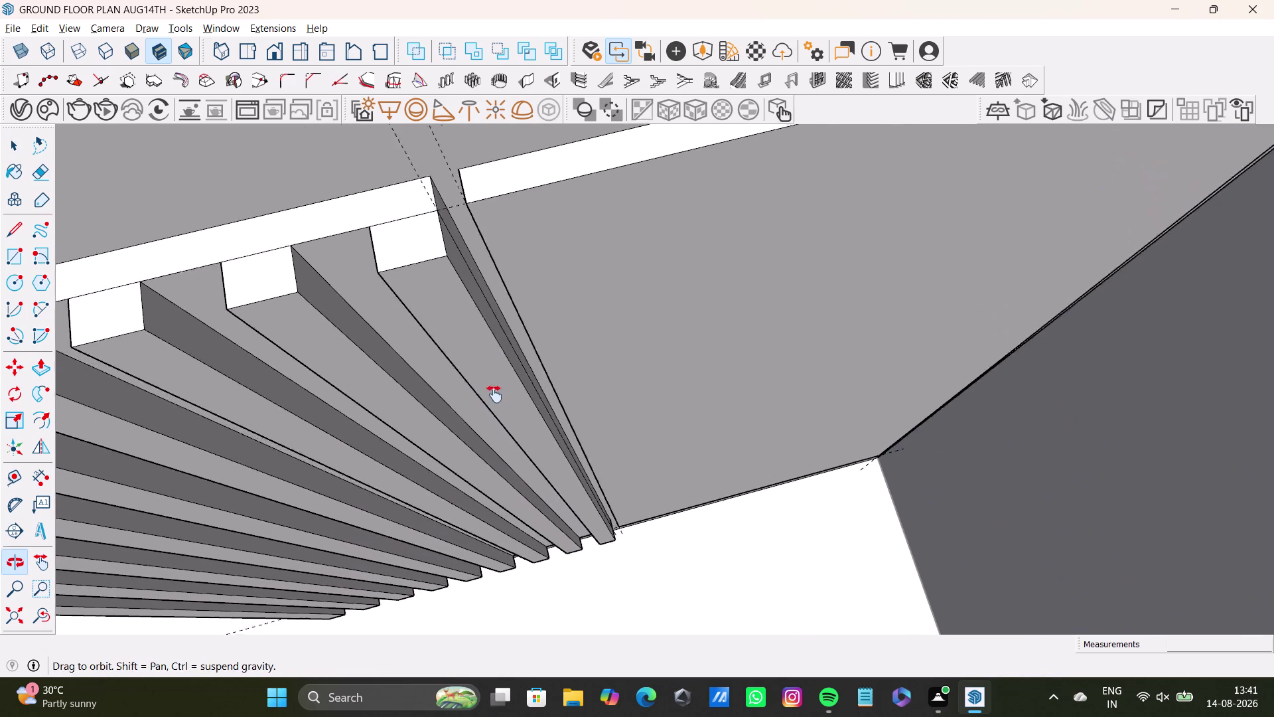
middle_drag(484, 392, 496, 435)
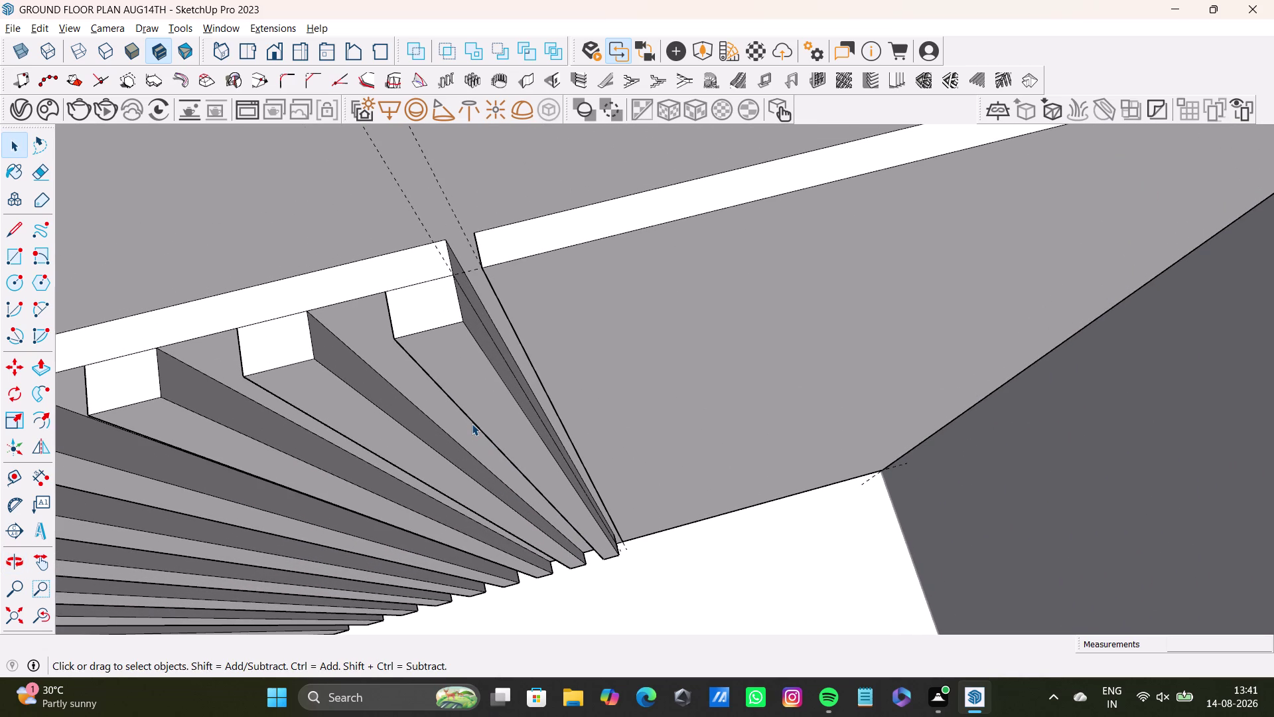
click(433, 304)
double_click(433, 305)
double_click(443, 357)
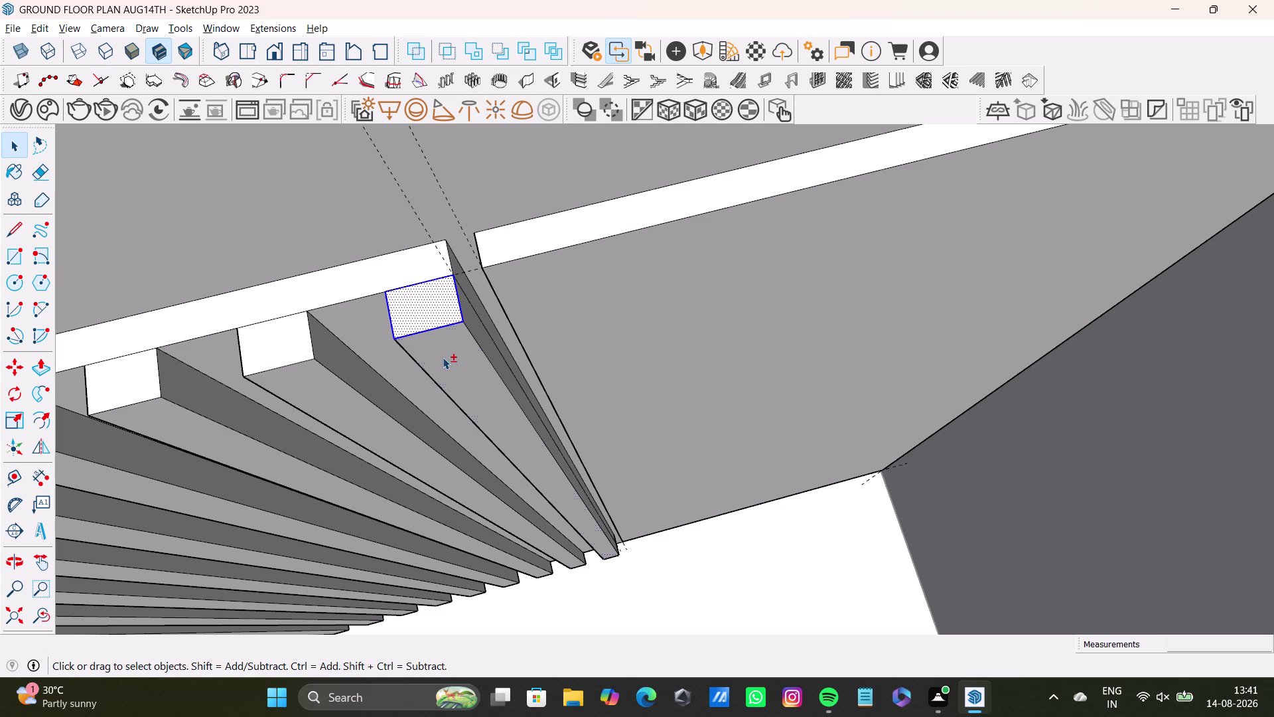
middle_drag(508, 379, 326, 396)
double_click(511, 261)
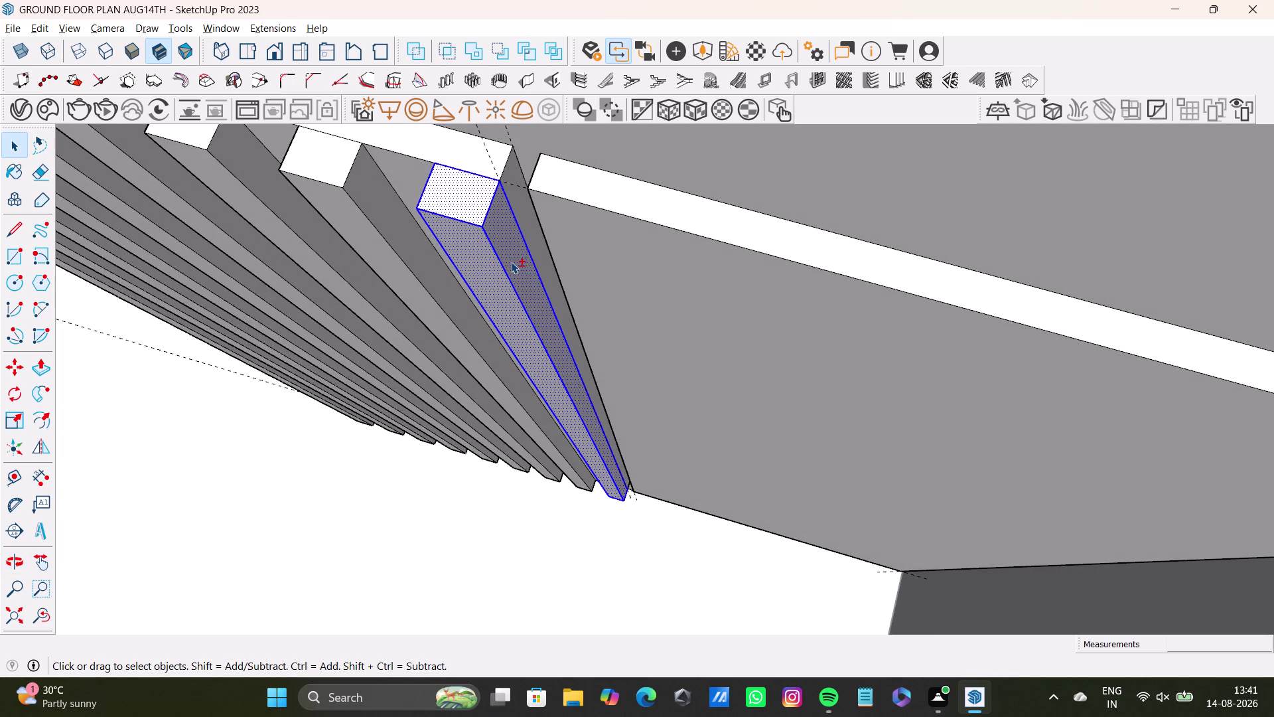
middle_drag(510, 385, 734, 309)
middle_drag(658, 343, 782, 355)
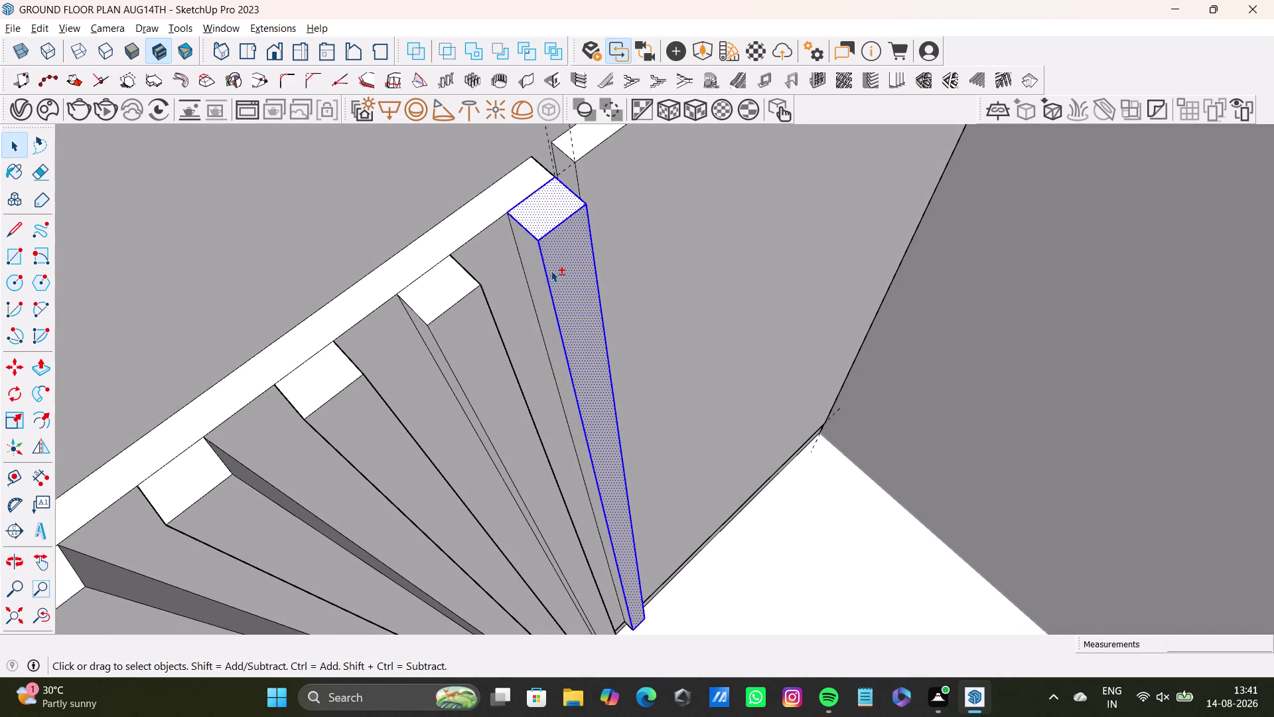
double_click(535, 269)
scroll(down, 3)
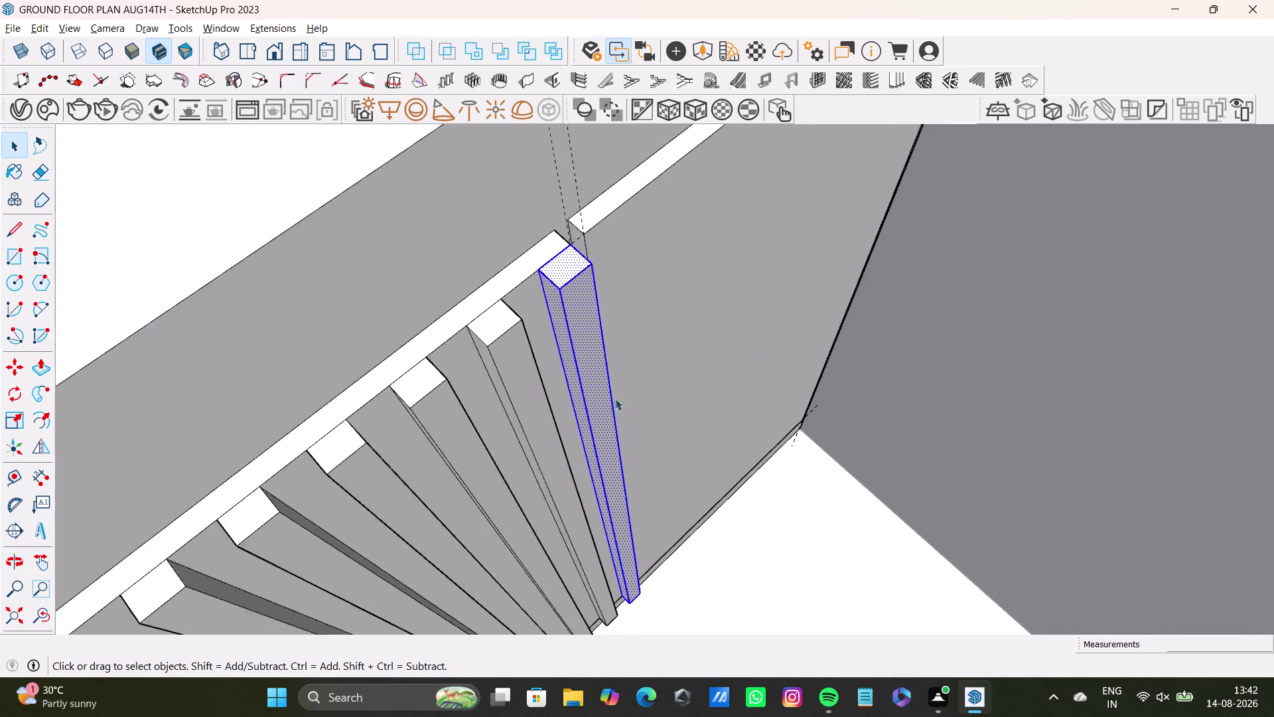
scroll(down, 3)
middle_drag(672, 447, 584, 239)
scroll(up, 3)
middle_drag(569, 428, 393, 289)
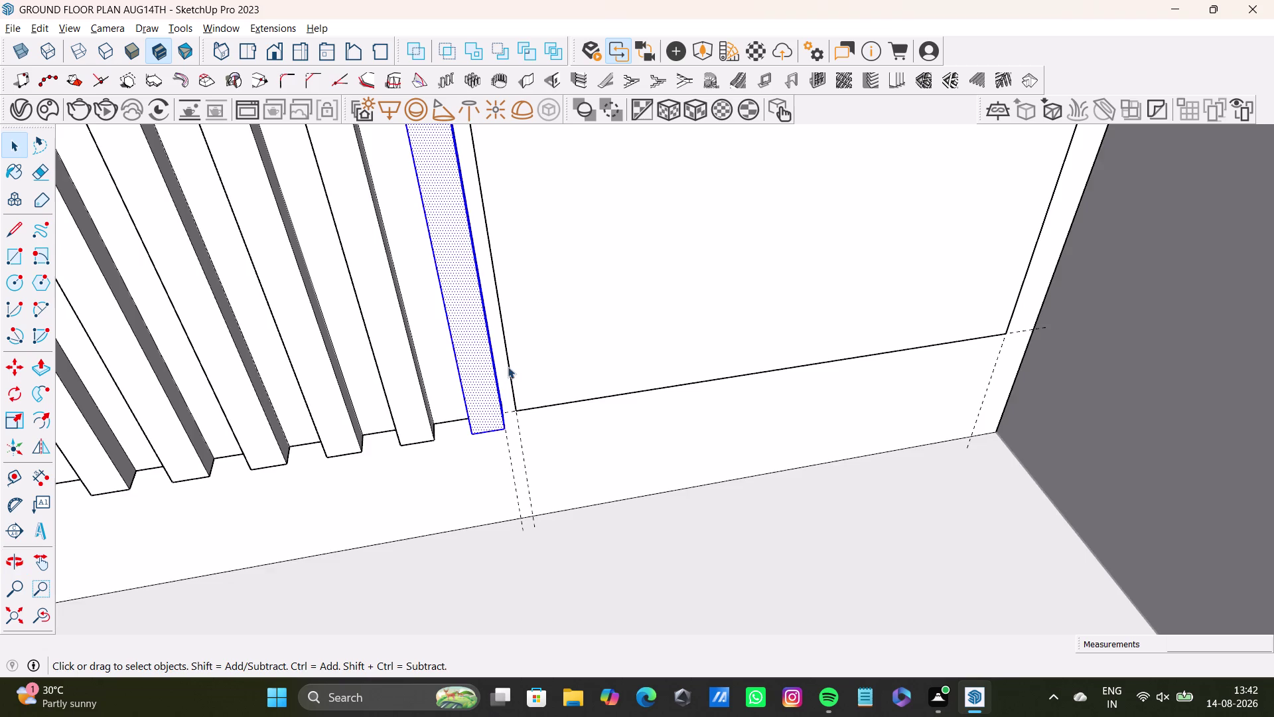
scroll(up, 3)
middle_drag(558, 444, 560, 193)
middle_drag(518, 342, 537, 274)
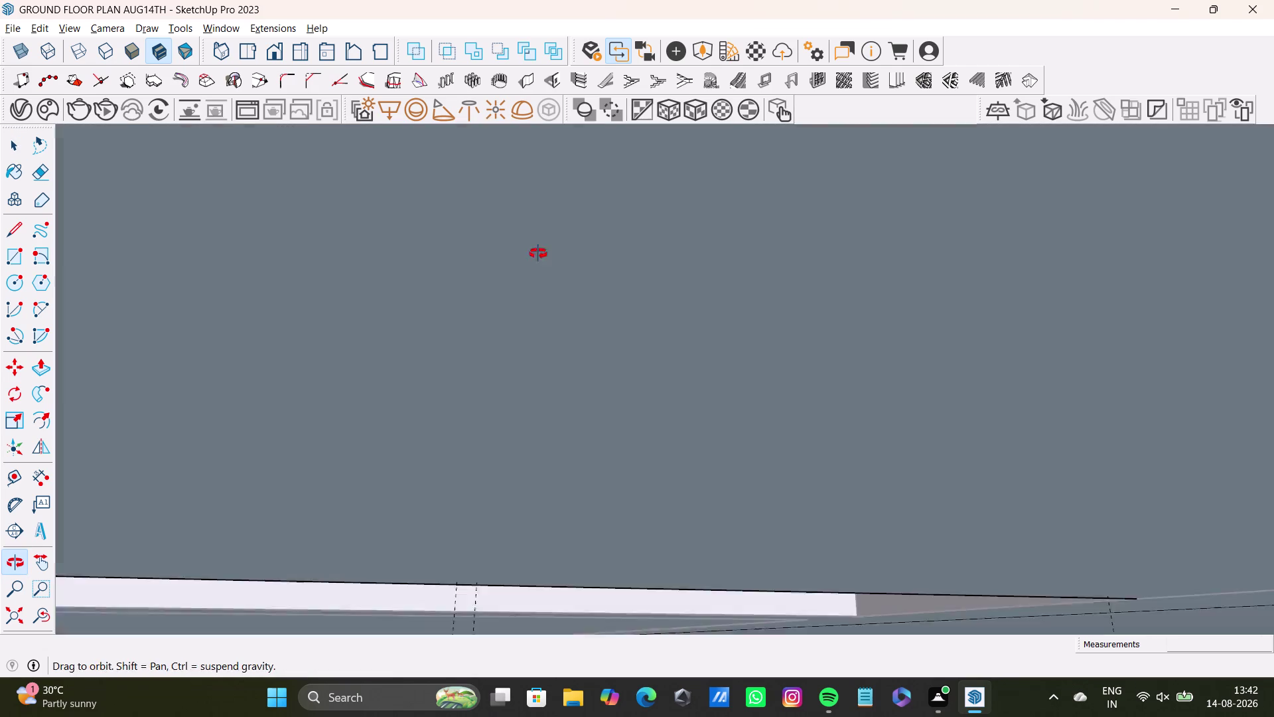
middle_drag(537, 273, 542, 225)
middle_drag(542, 224, 575, 464)
click(38, 614)
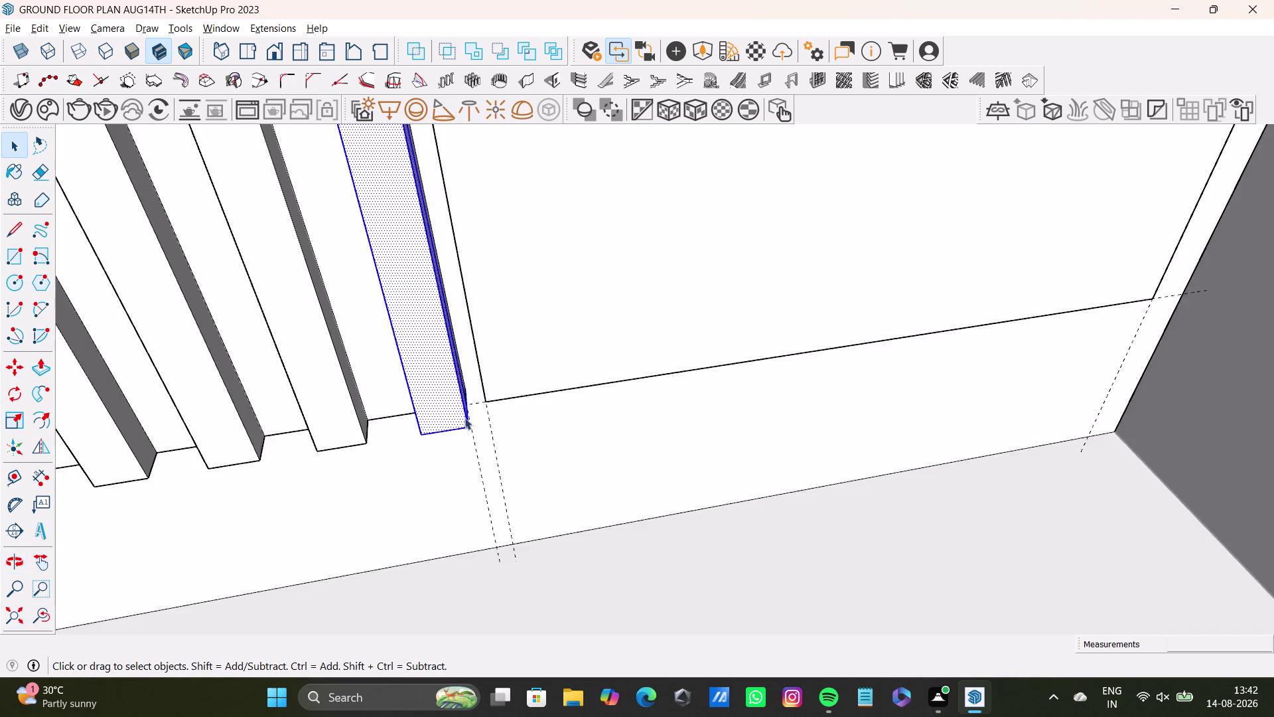
scroll(up, 3)
middle_drag(462, 427, 481, 199)
middle_drag(422, 482, 452, 346)
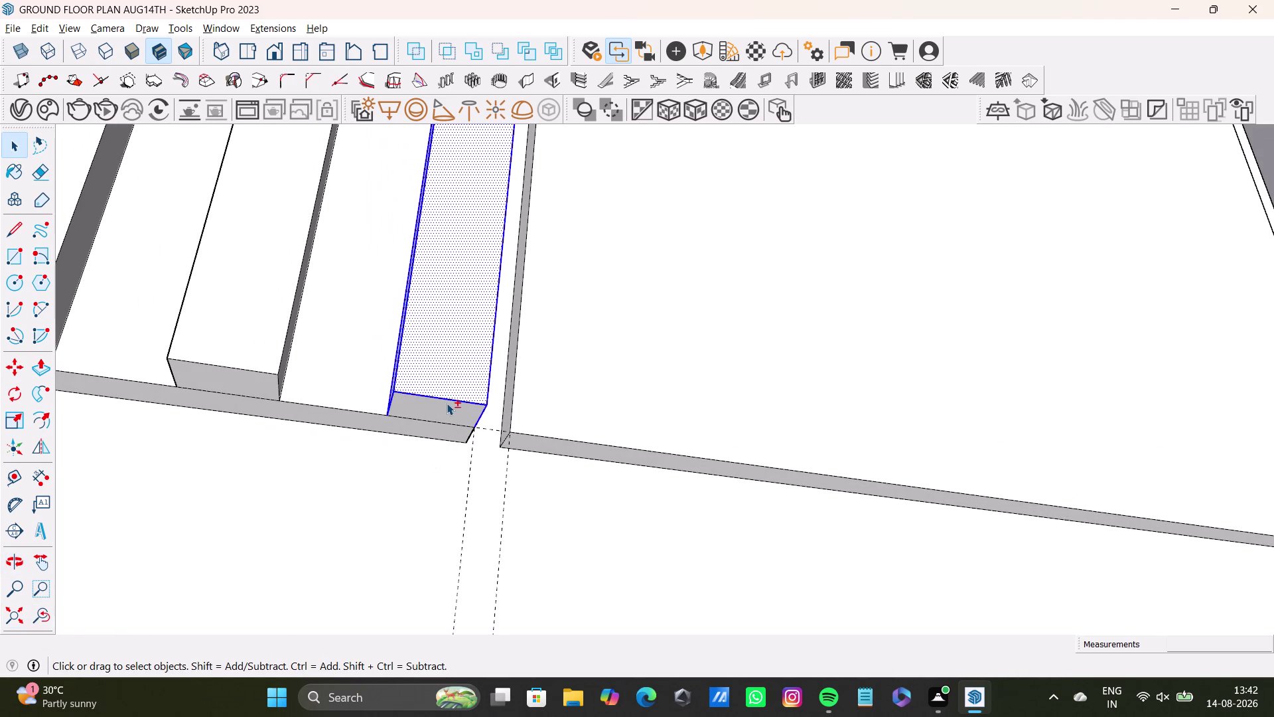
click(448, 405)
click(448, 405)
middle_drag(489, 410, 300, 516)
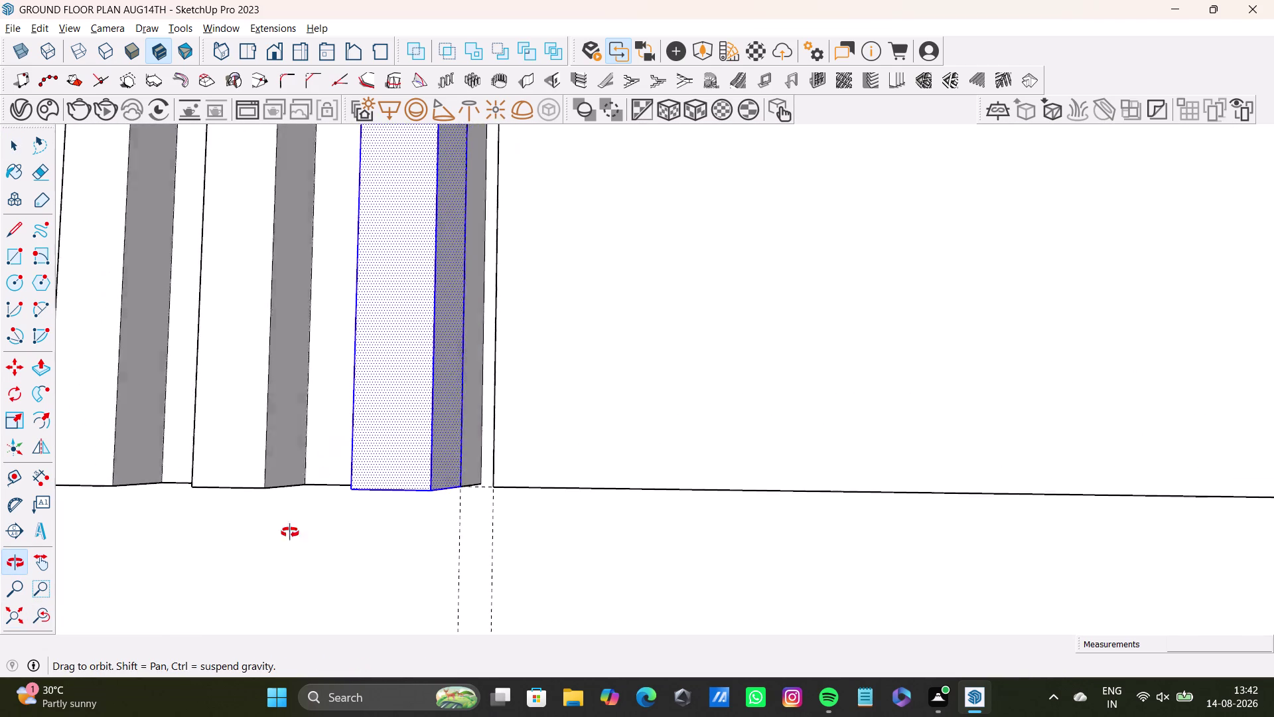
middle_drag(299, 517, 270, 552)
key(m)
Copy the slat from its bottom corner to the plain panel's far corner.
click(424, 500)
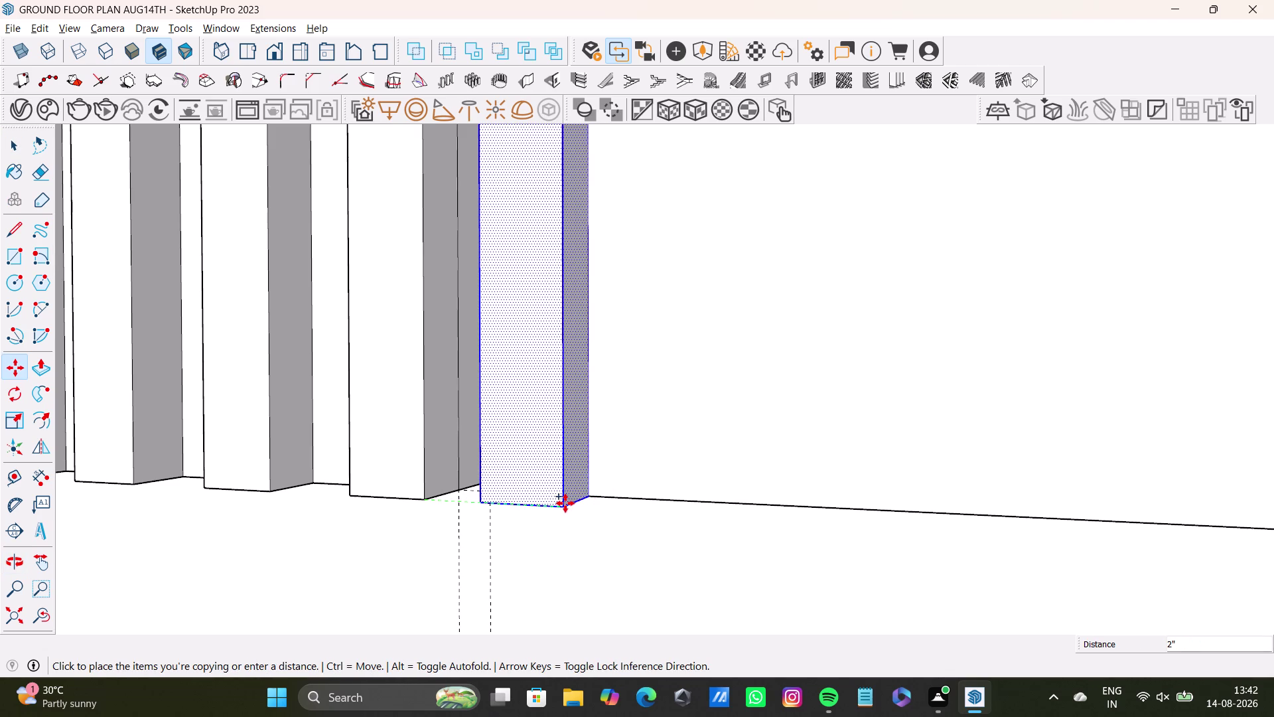
click(564, 503)
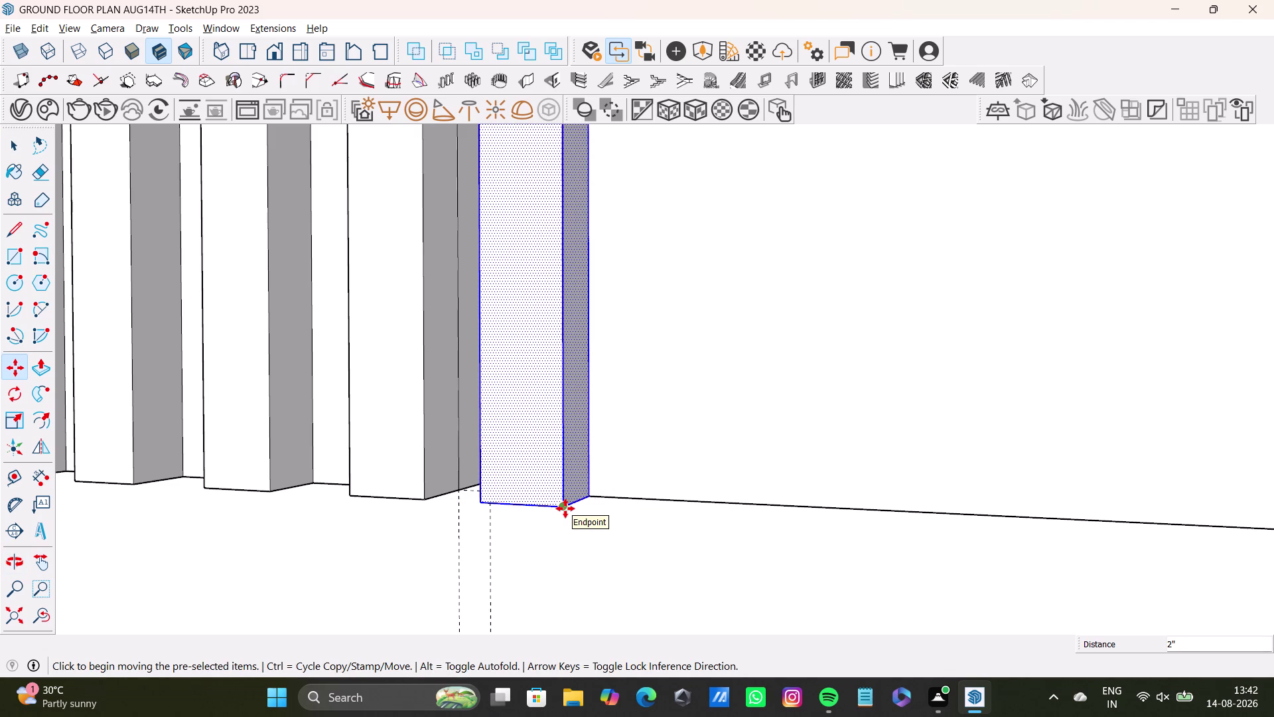
click(565, 508)
scroll(down, 3)
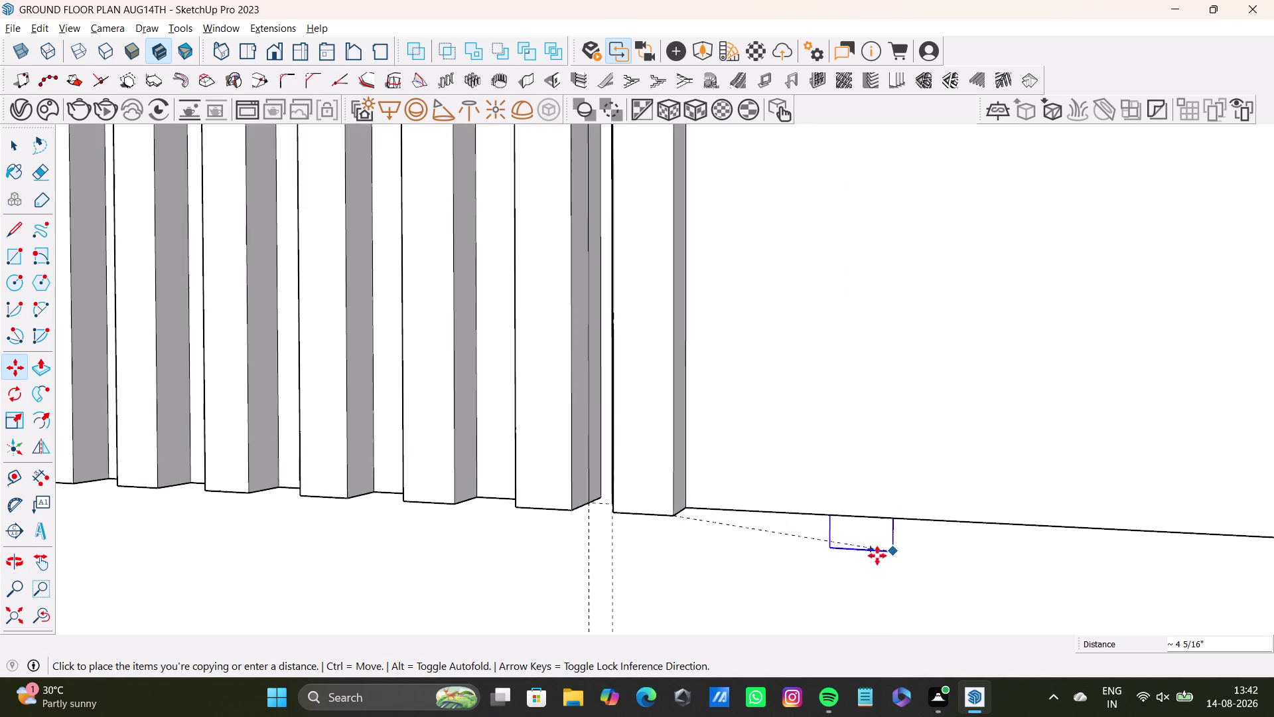
scroll(down, 3)
middle_drag(806, 515, 907, 604)
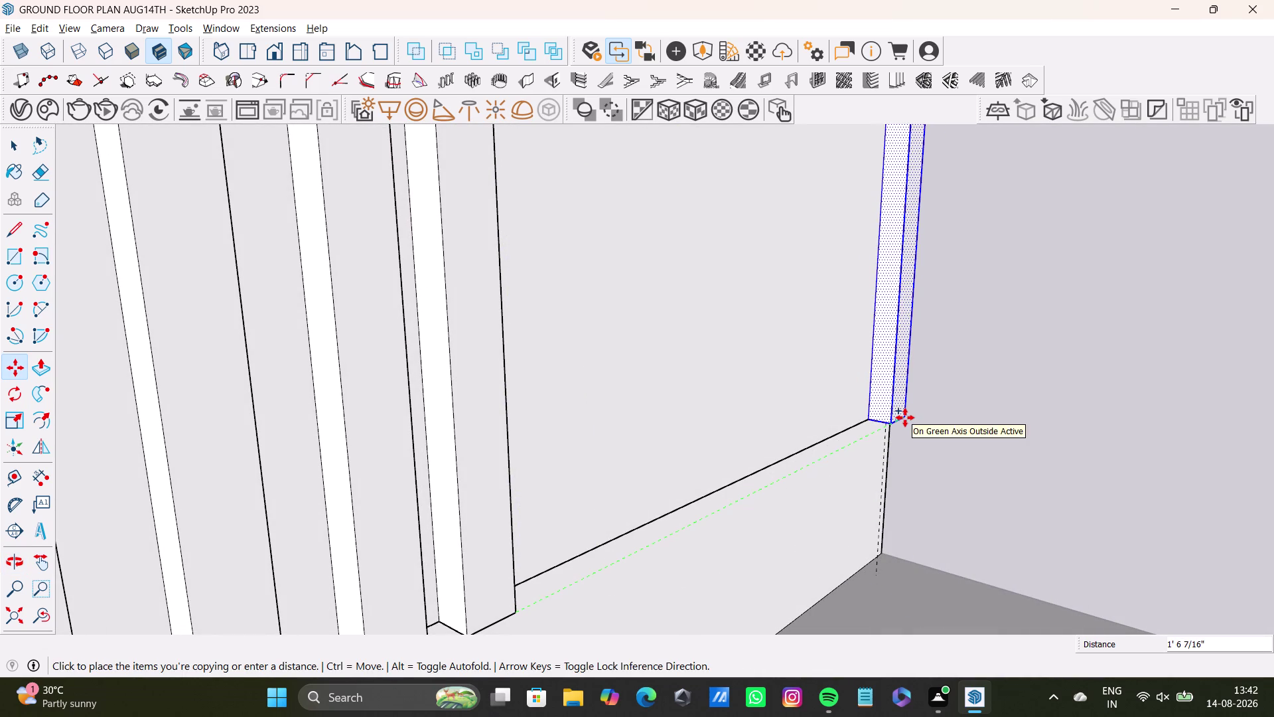
click(906, 418)
Nudge the new slat inward by typing a small distance (8), followed by two undos.
middle_drag(906, 439, 653, 483)
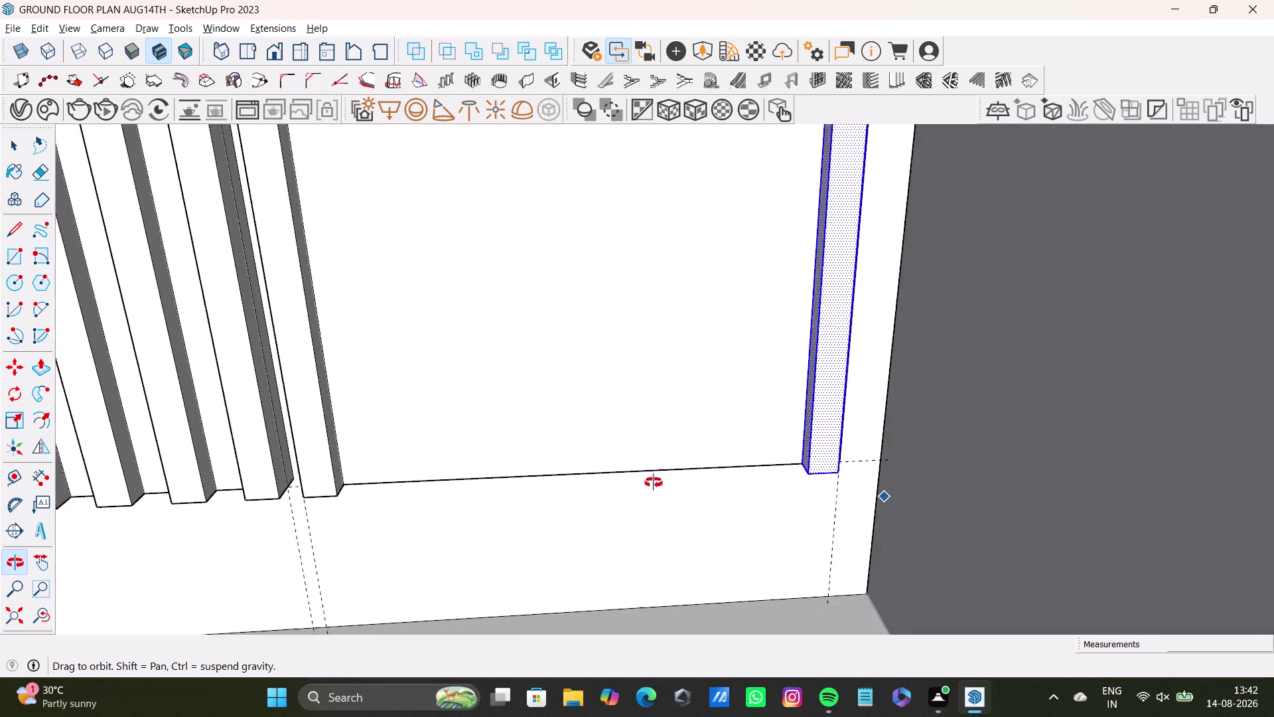
middle_drag(652, 482, 504, 489)
middle_drag(638, 470, 854, 497)
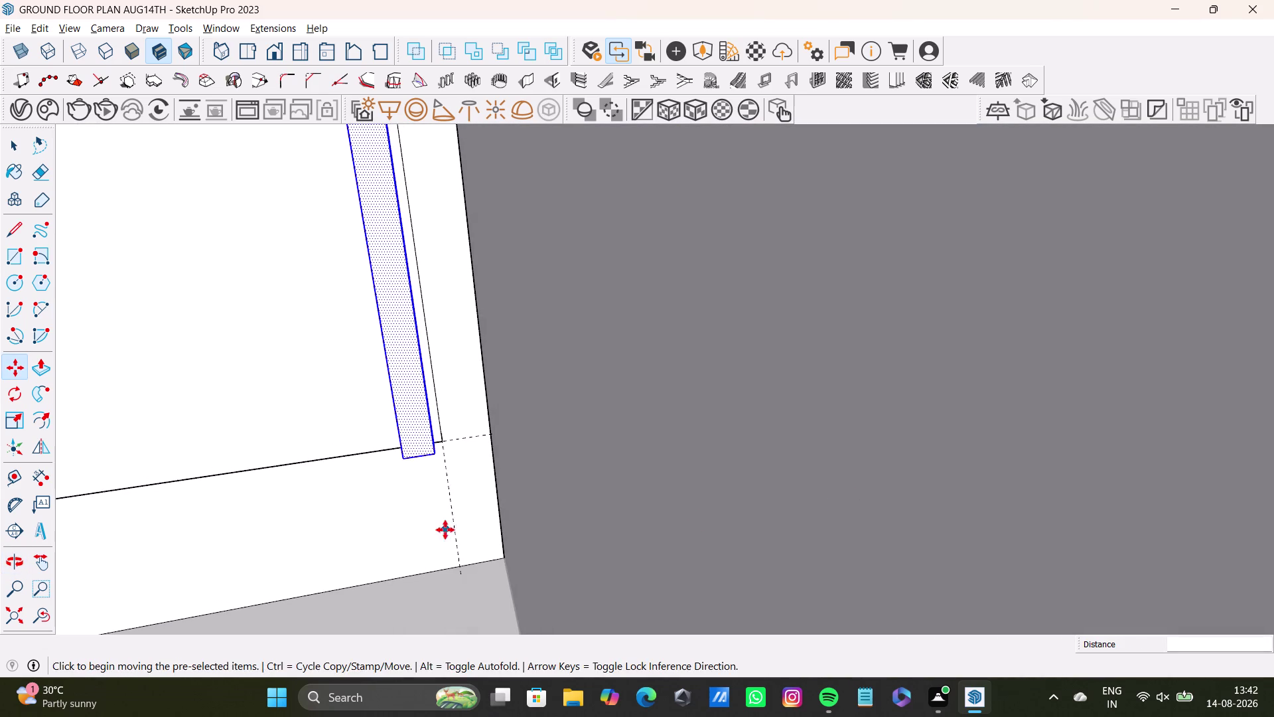
middle_drag(463, 490, 603, 510)
scroll(up, 3)
click(589, 475)
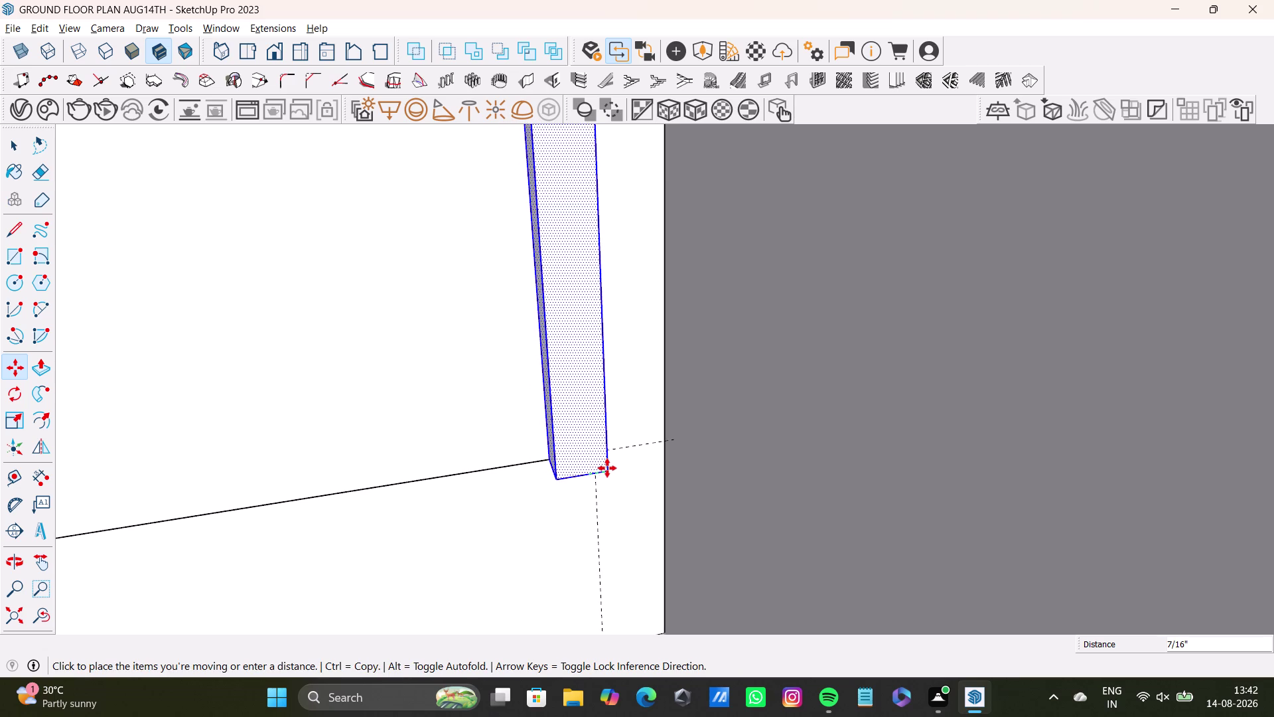
click(607, 468)
key(slash)
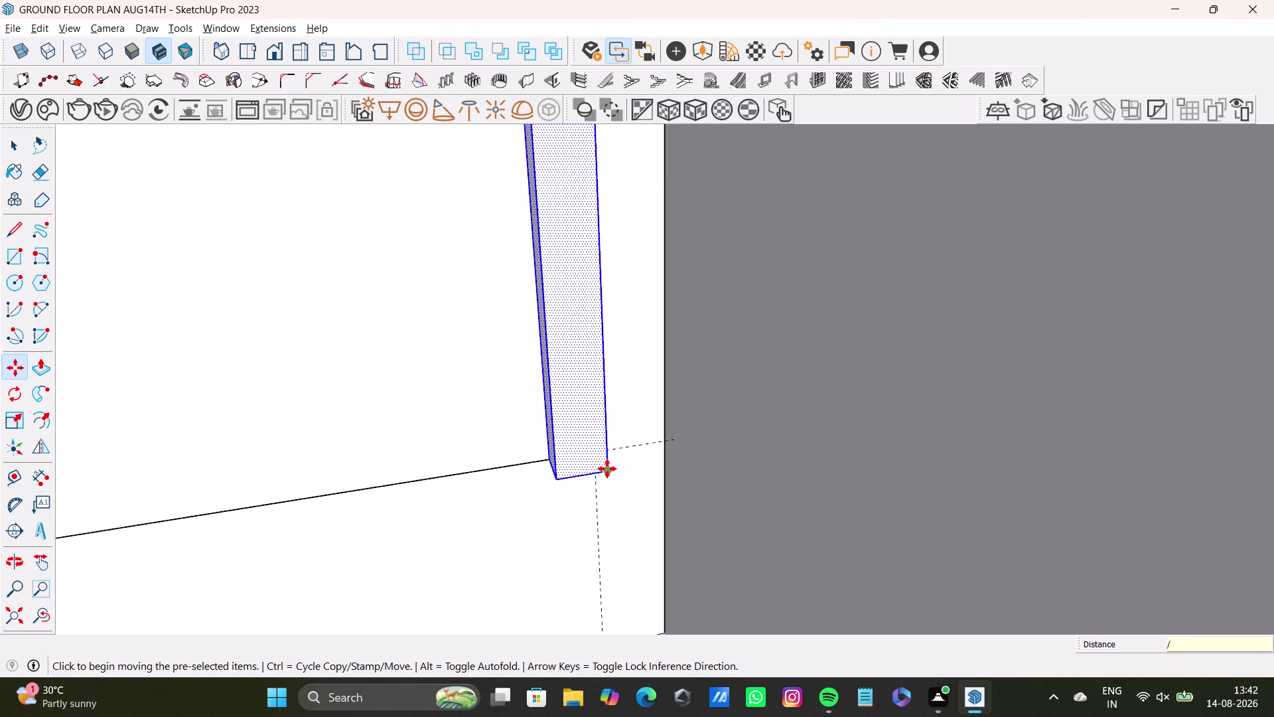
key(8)
key(Return)
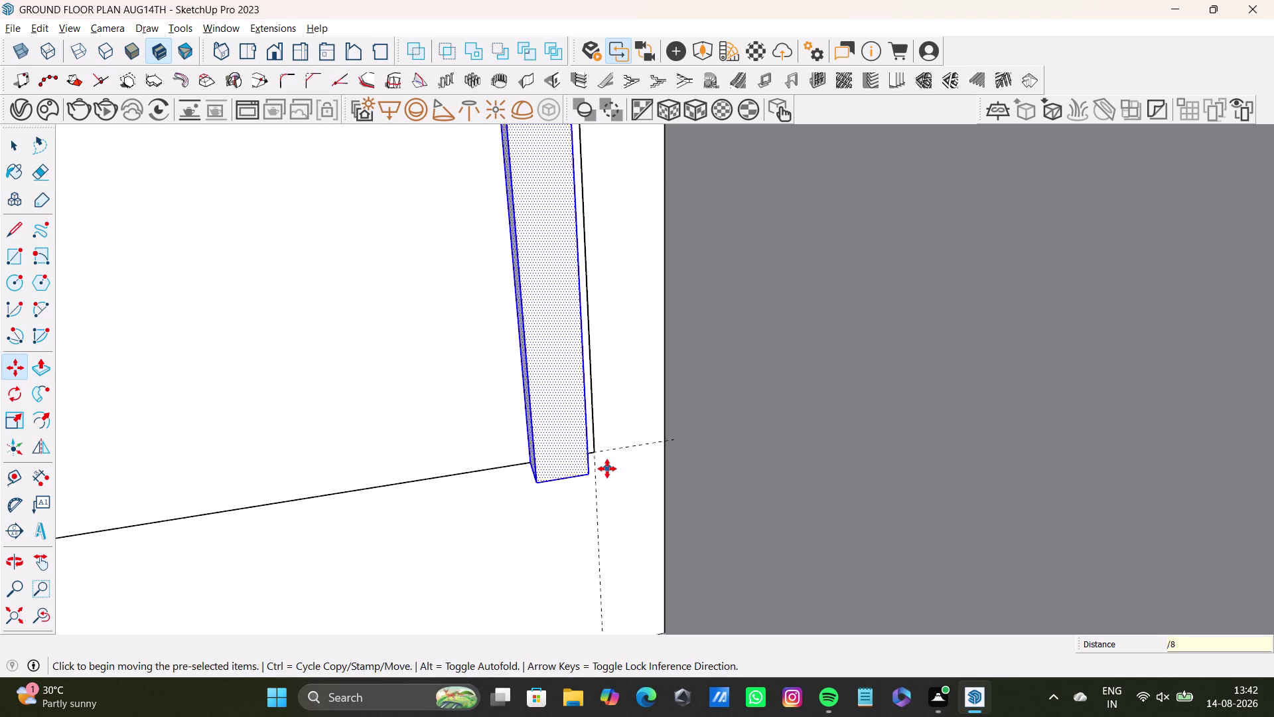
key(ctrl+z)
key(ctrl+z)
Zoom Extents and orbit back toward the vanity.
scroll(up, 3)
scroll(down, 3)
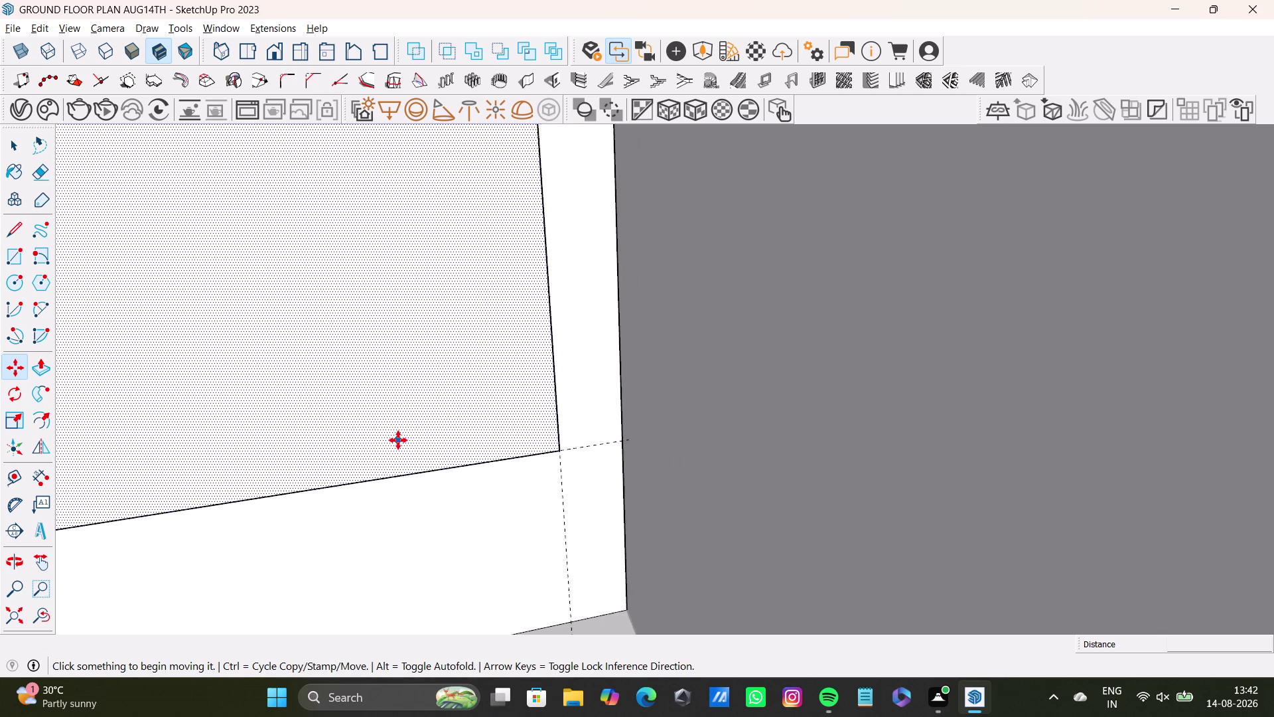
scroll(down, 3)
middle_drag(367, 465, 641, 526)
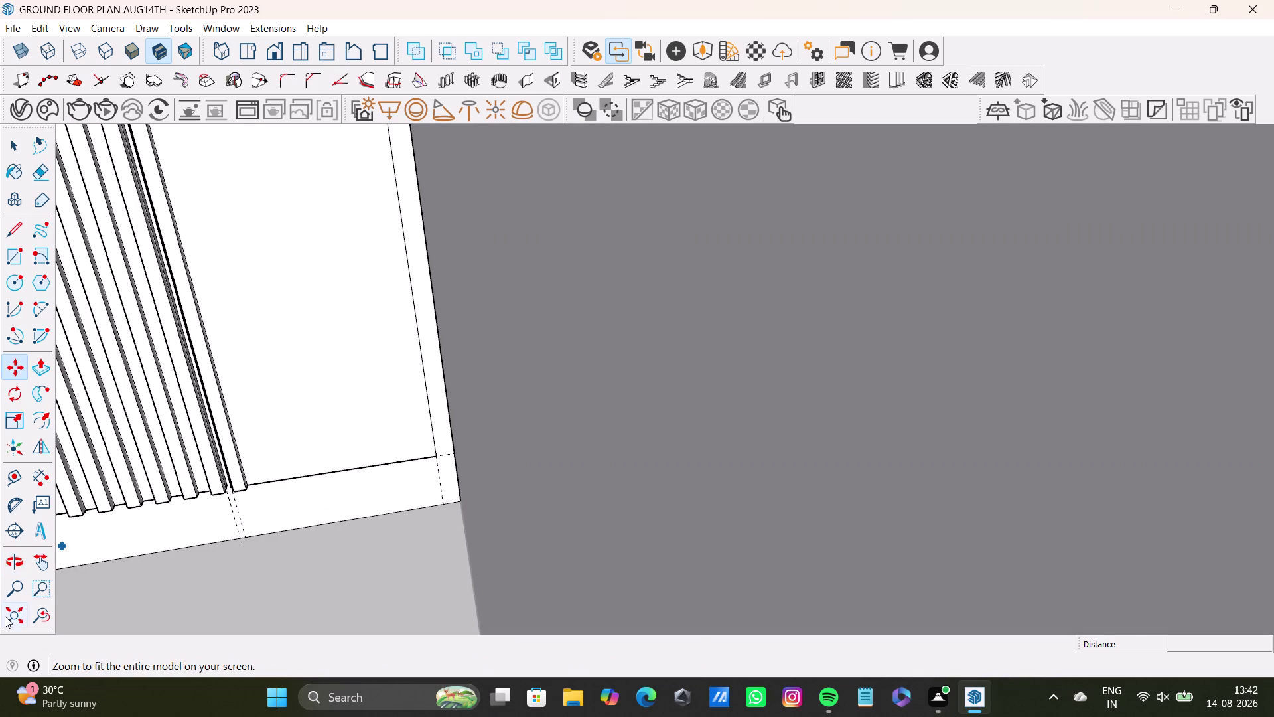
click(4, 616)
middle_drag(405, 455, 183, 622)
scroll(up, 3)
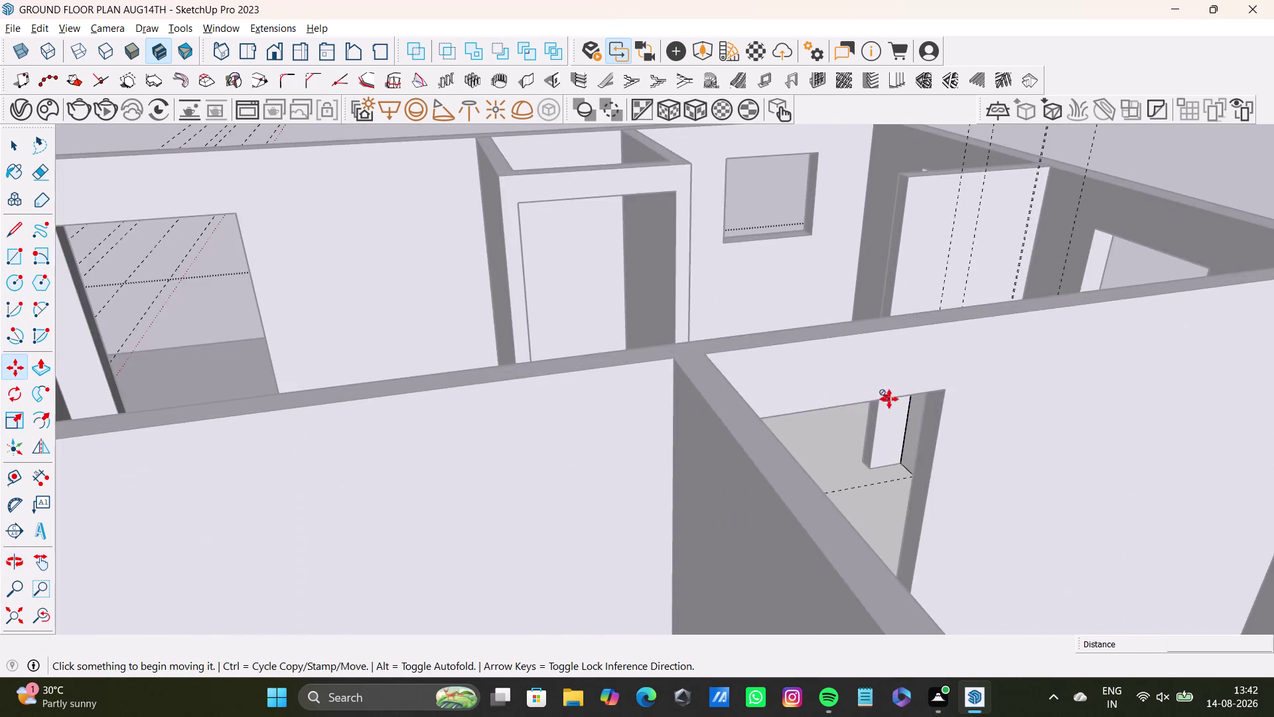
Orbit close to the slatted door front and select the slat beside the gap.
middle_drag(889, 399, 854, 680)
scroll(up, 3)
middle_drag(1012, 284, 691, 655)
scroll(up, 3)
middle_drag(786, 482, 710, 377)
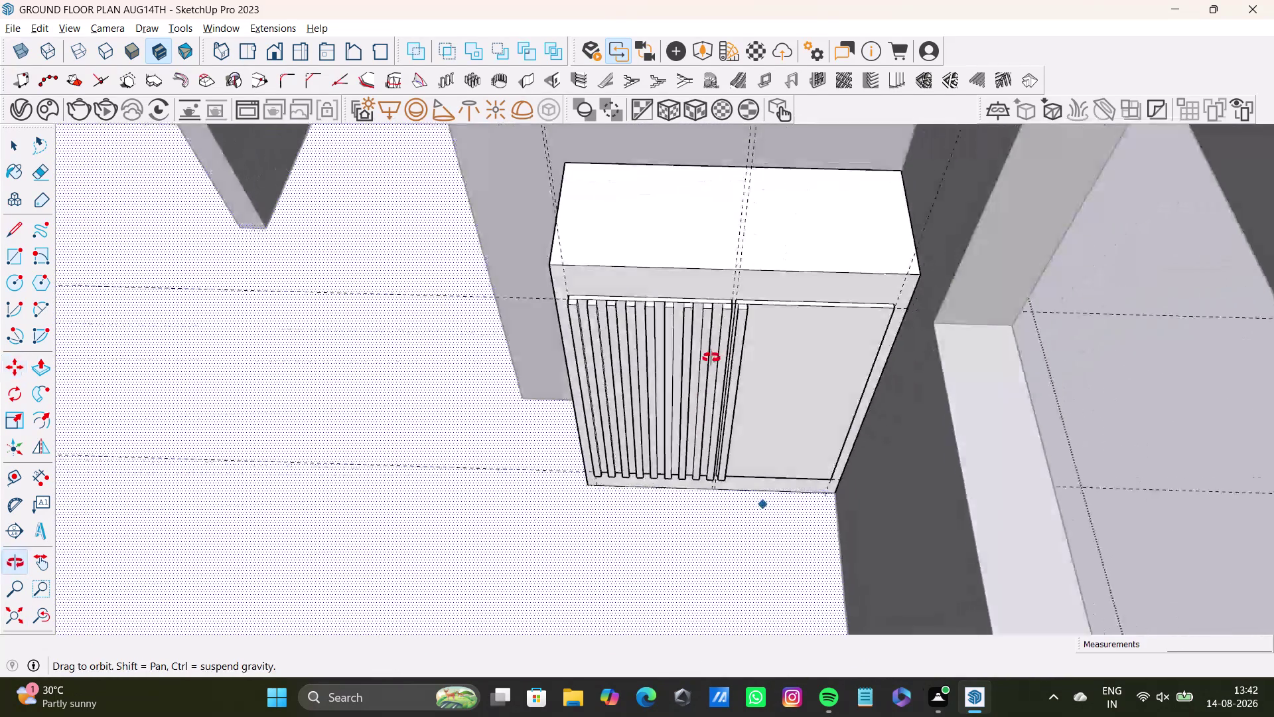
middle_drag(711, 377, 752, 339)
scroll(up, 3)
scroll(up, 3)
middle_drag(746, 318, 668, 346)
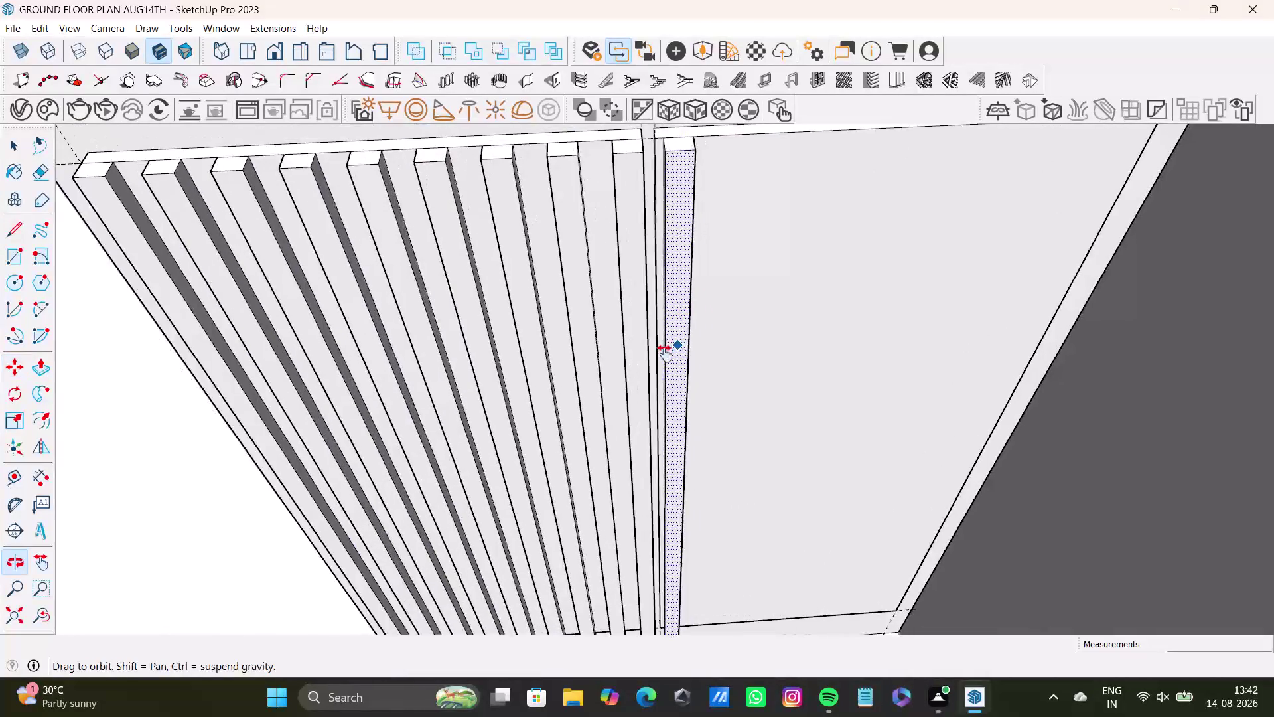
middle_drag(668, 346, 661, 403)
key(space)
double_click(668, 266)
middle_drag(681, 337, 852, 342)
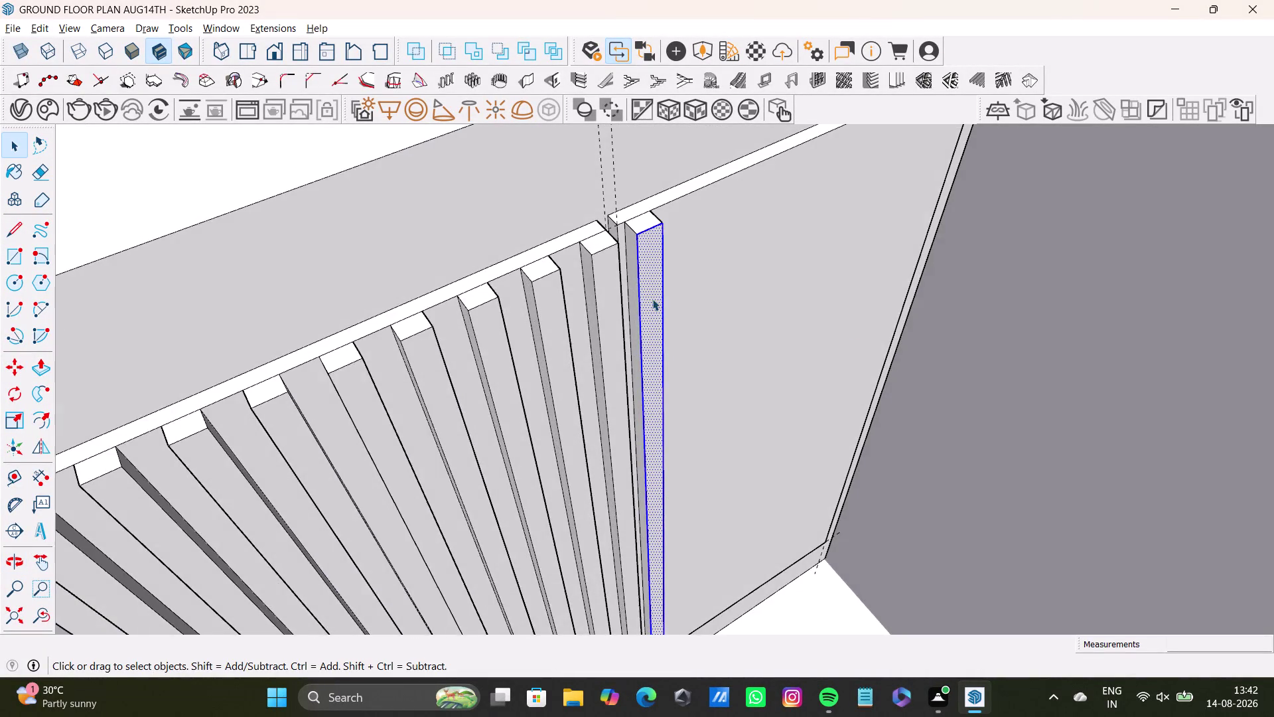
scroll(up, 3)
middle_drag(623, 290, 707, 286)
double_click(714, 219)
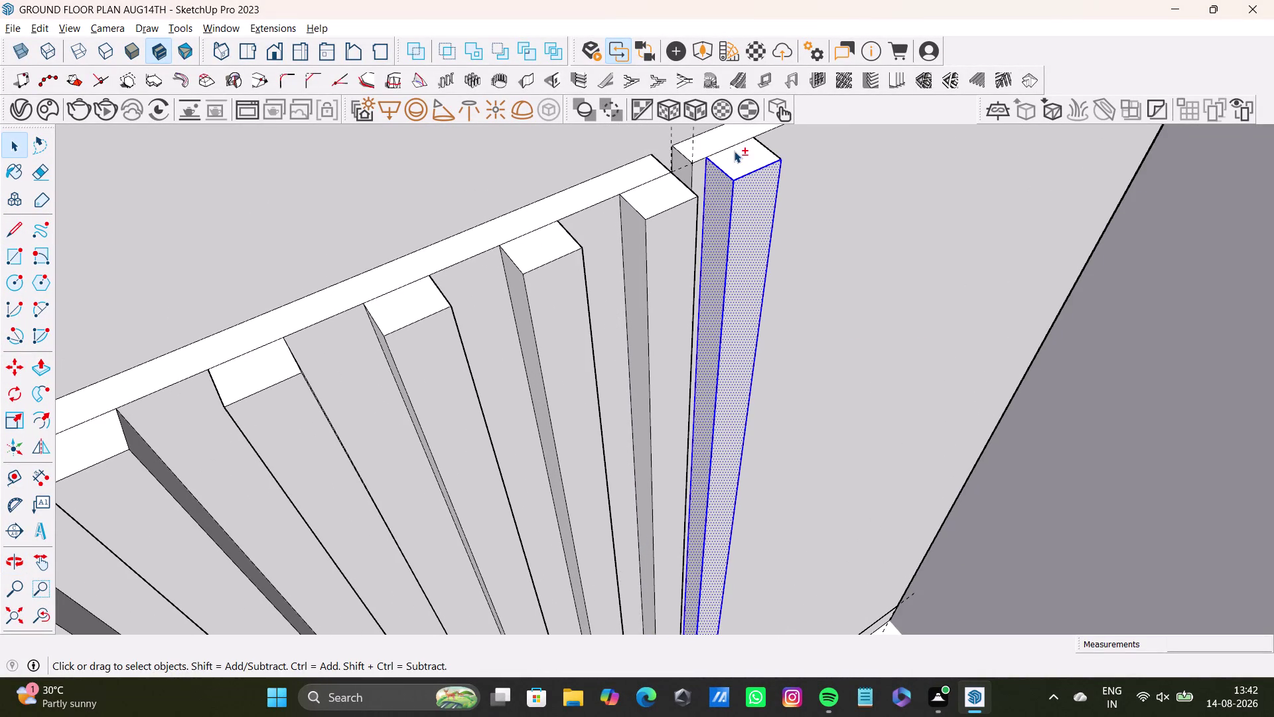
double_click(737, 158)
Orbit around the slatted door front toward the slats' bottom ends.
middle_drag(758, 230, 398, 207)
scroll(up, 3)
middle_drag(813, 340, 626, 248)
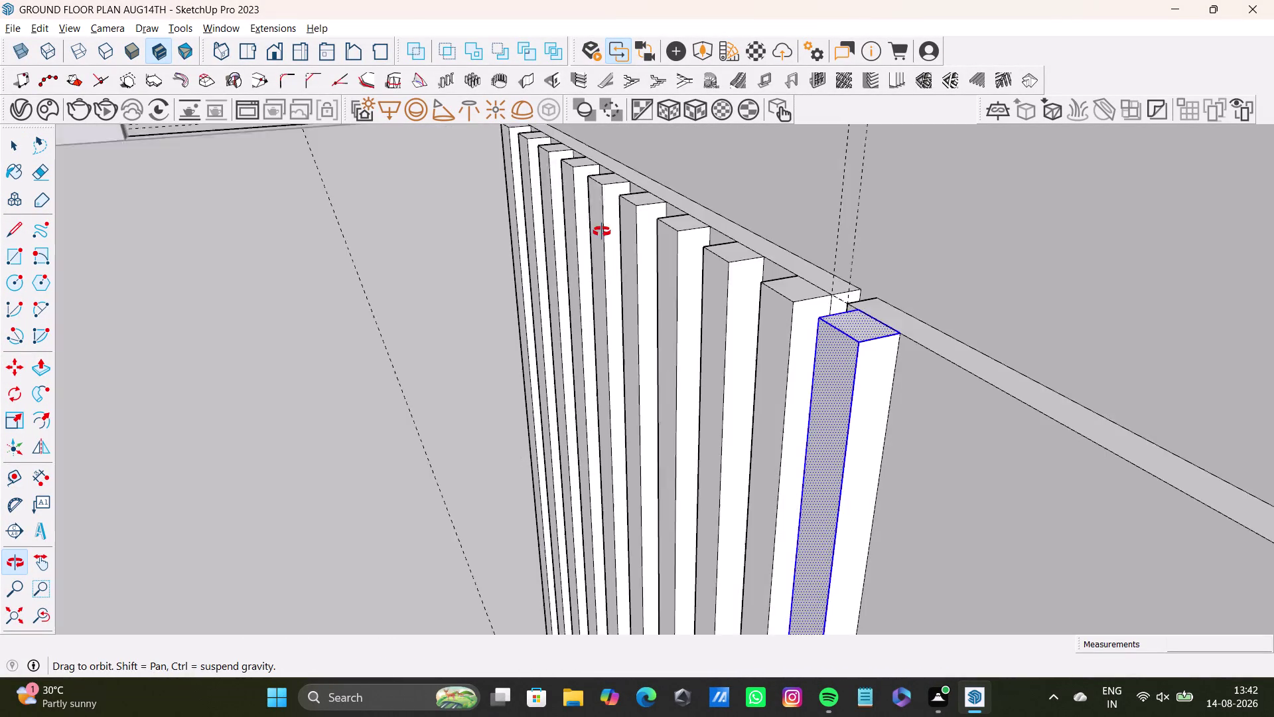
middle_drag(627, 248, 651, 351)
middle_drag(726, 408, 619, 224)
double_click(710, 209)
middle_drag(664, 431, 842, 431)
scroll(down, 3)
middle_drag(810, 531, 855, 345)
scroll(up, 3)
middle_drag(744, 569, 694, 420)
middle_drag(684, 479, 735, 343)
middle_drag(739, 489, 756, 394)
scroll(up, 3)
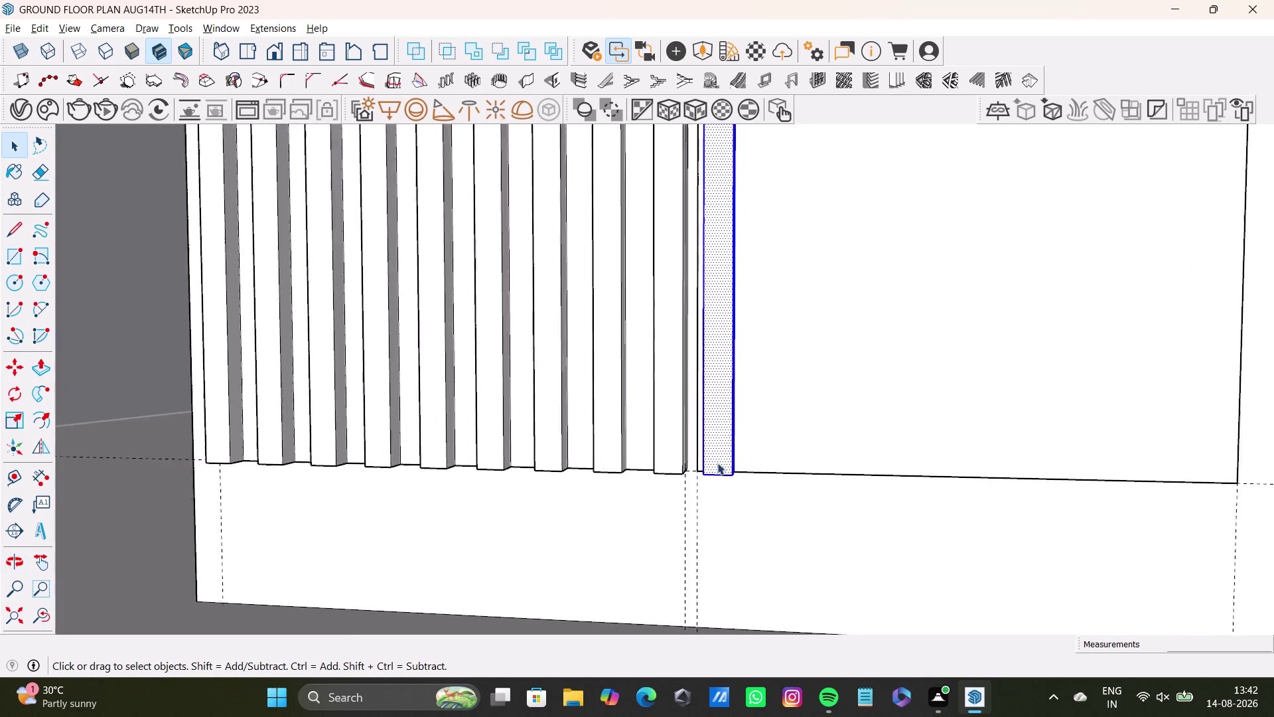
scroll(up, 3)
middle_drag(731, 484, 773, 292)
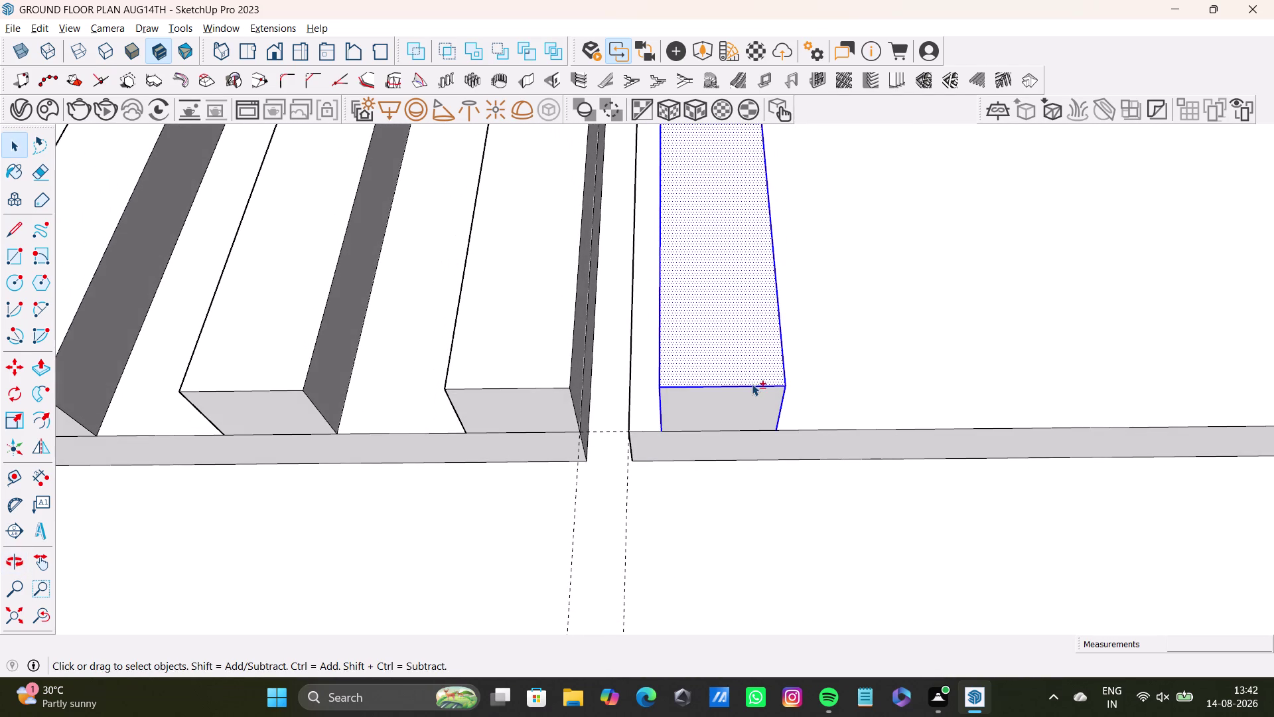
Copy the slat from its bottom corner to the far end of the base.
double_click(749, 401)
key(m)
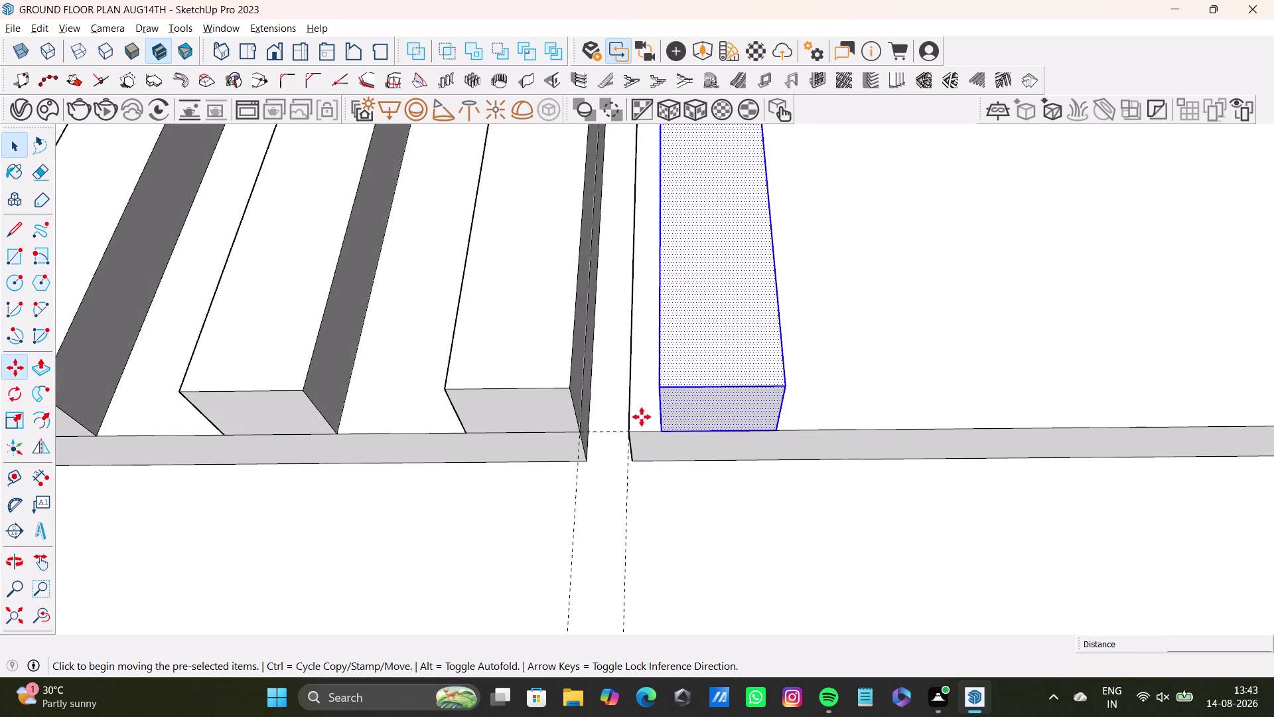
click(779, 430)
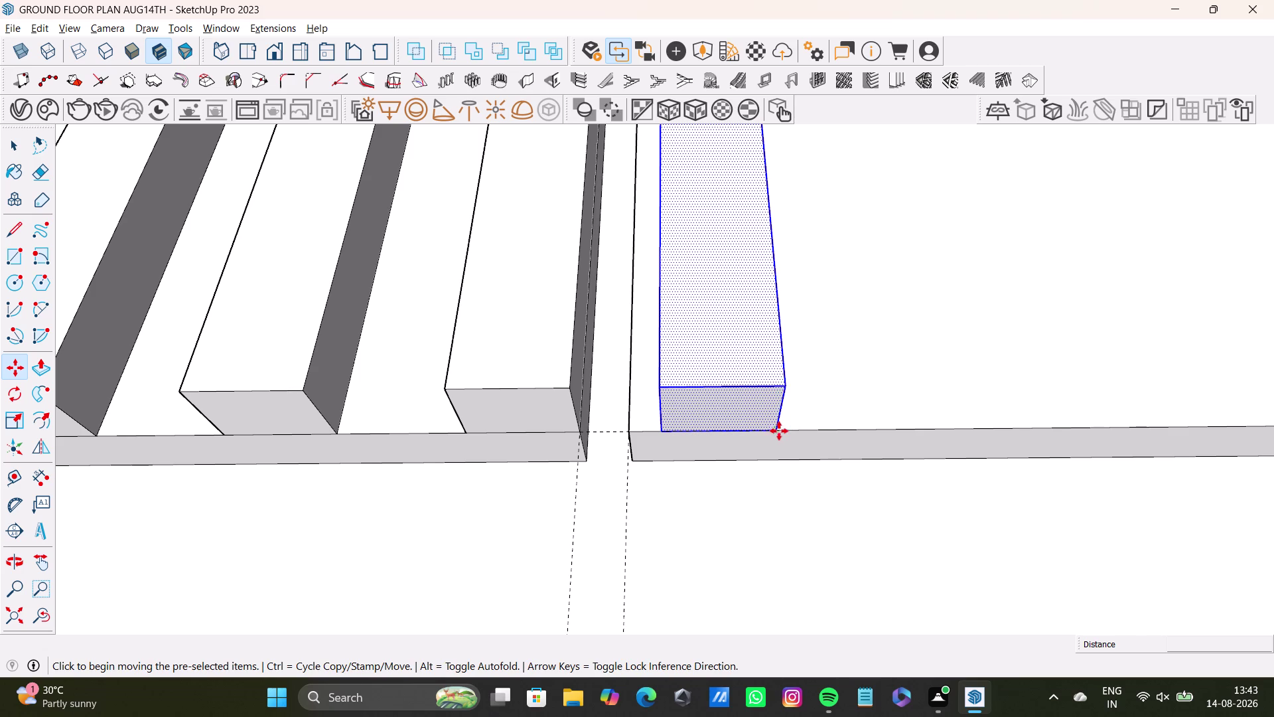
scroll(down, 3)
middle_drag(960, 417, 252, 499)
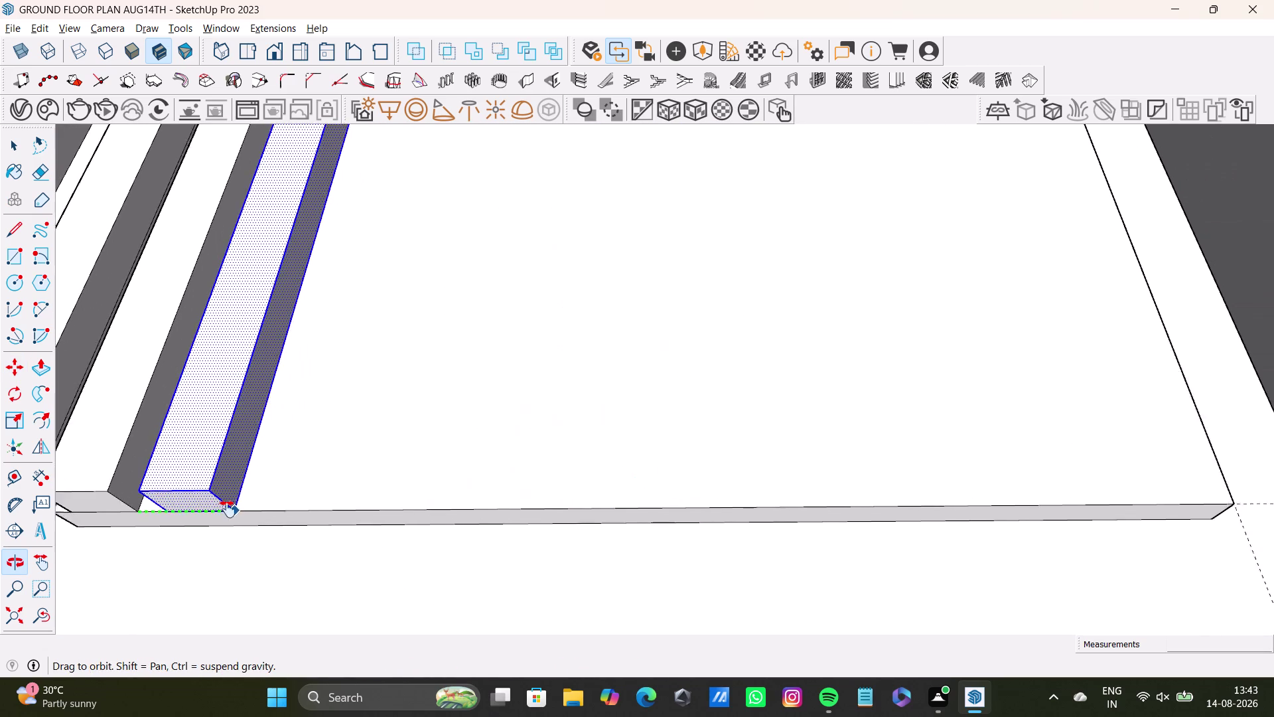
middle_drag(253, 498, 228, 509)
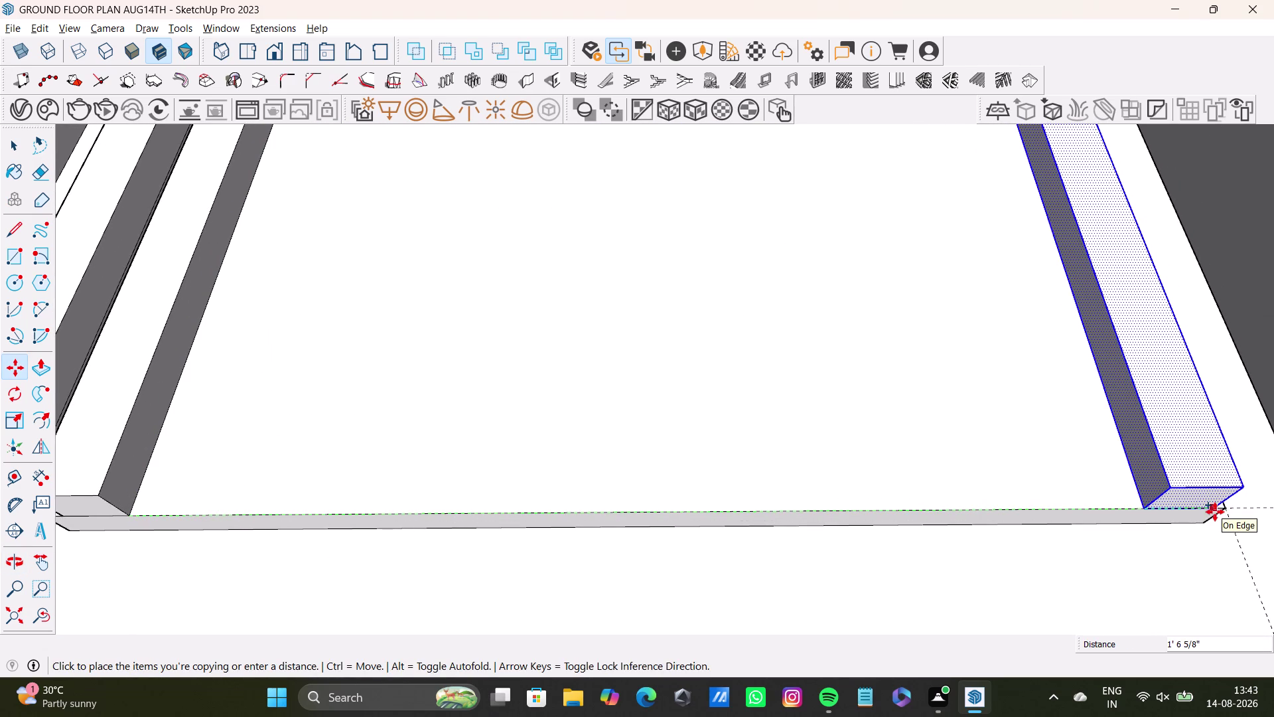
click(1219, 517)
Array the copy into 8 evenly spaced slats with /8, then clear the selection.
key(slash)
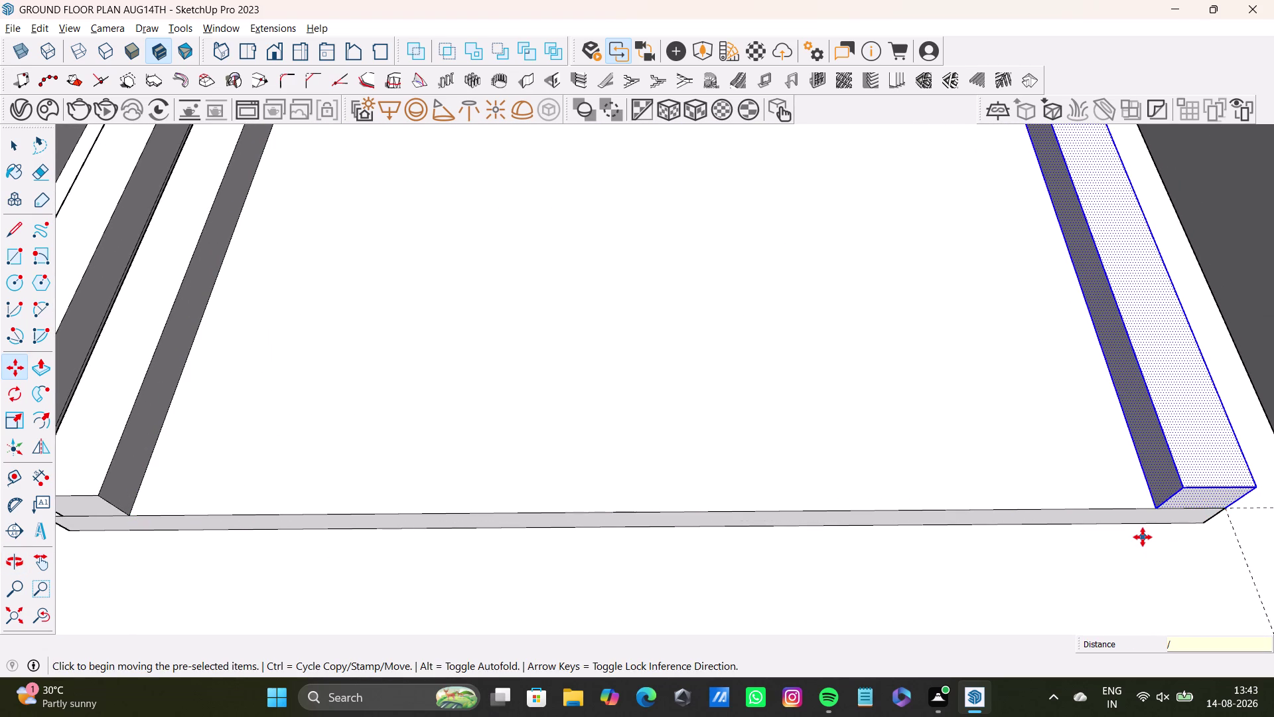
key(6)
key(BackSpace)
key(8)
key(Return)
key(space)
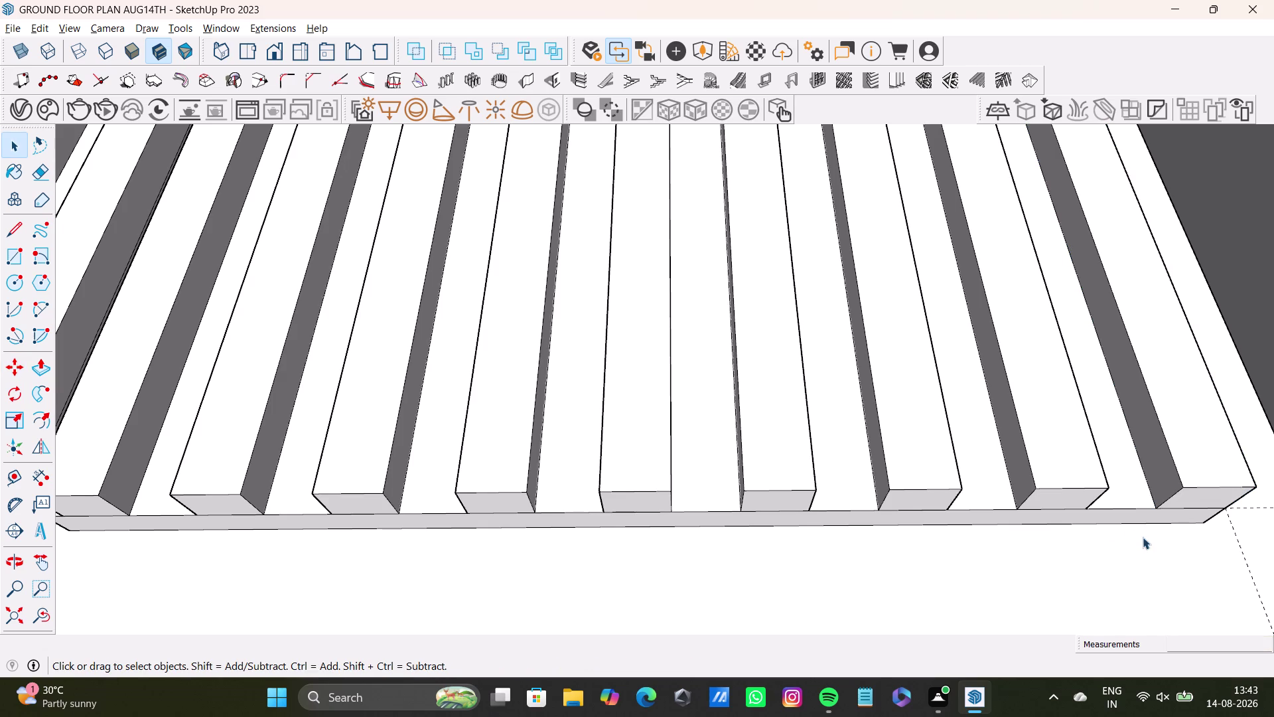
scroll(down, 3)
click(10, 622)
middle_drag(510, 421, 542, 716)
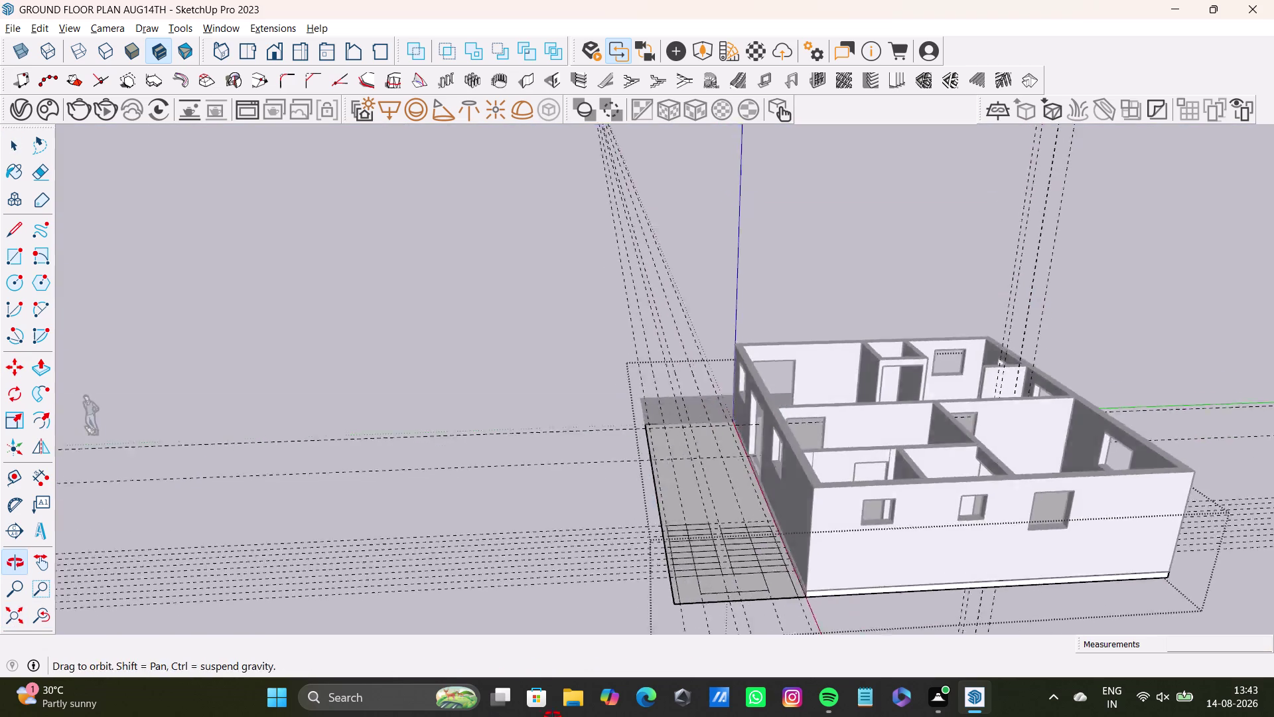
middle_drag(542, 716, 596, 716)
scroll(up, 3)
middle_drag(969, 398, 994, 614)
scroll(up, 3)
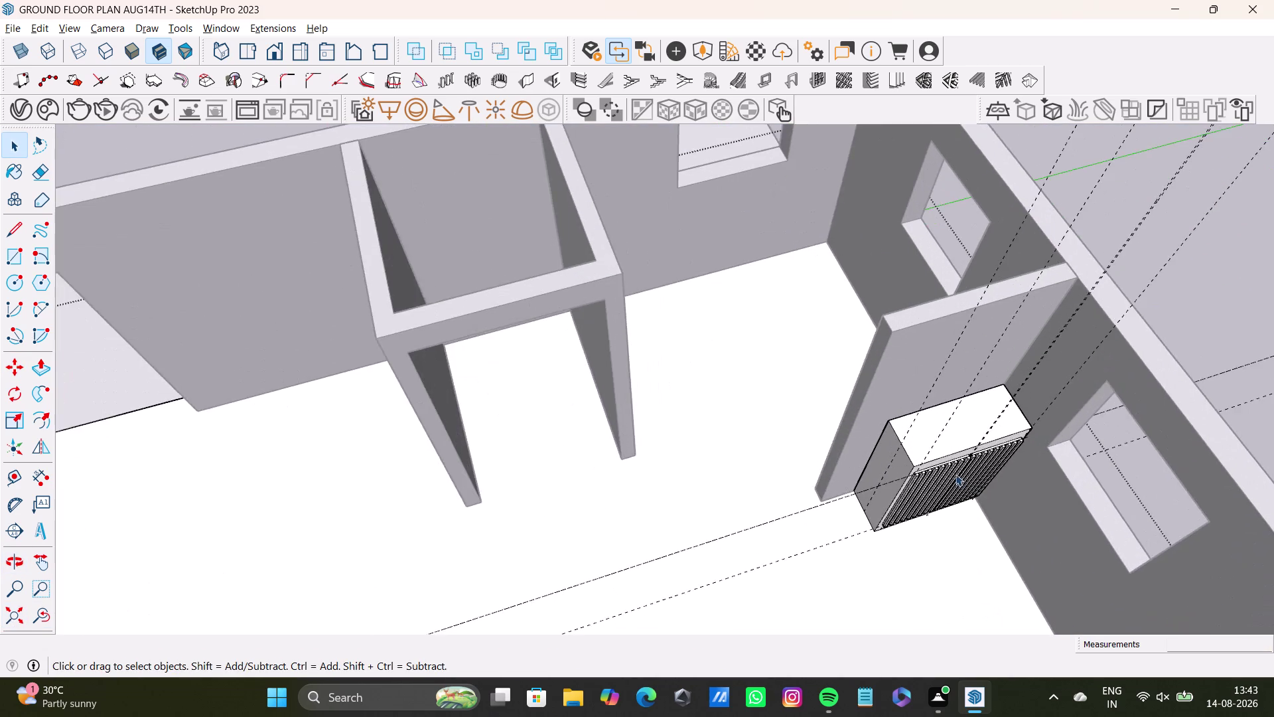
middle_drag(957, 474, 835, 420)
scroll(up, 3)
middle_drag(894, 477, 881, 383)
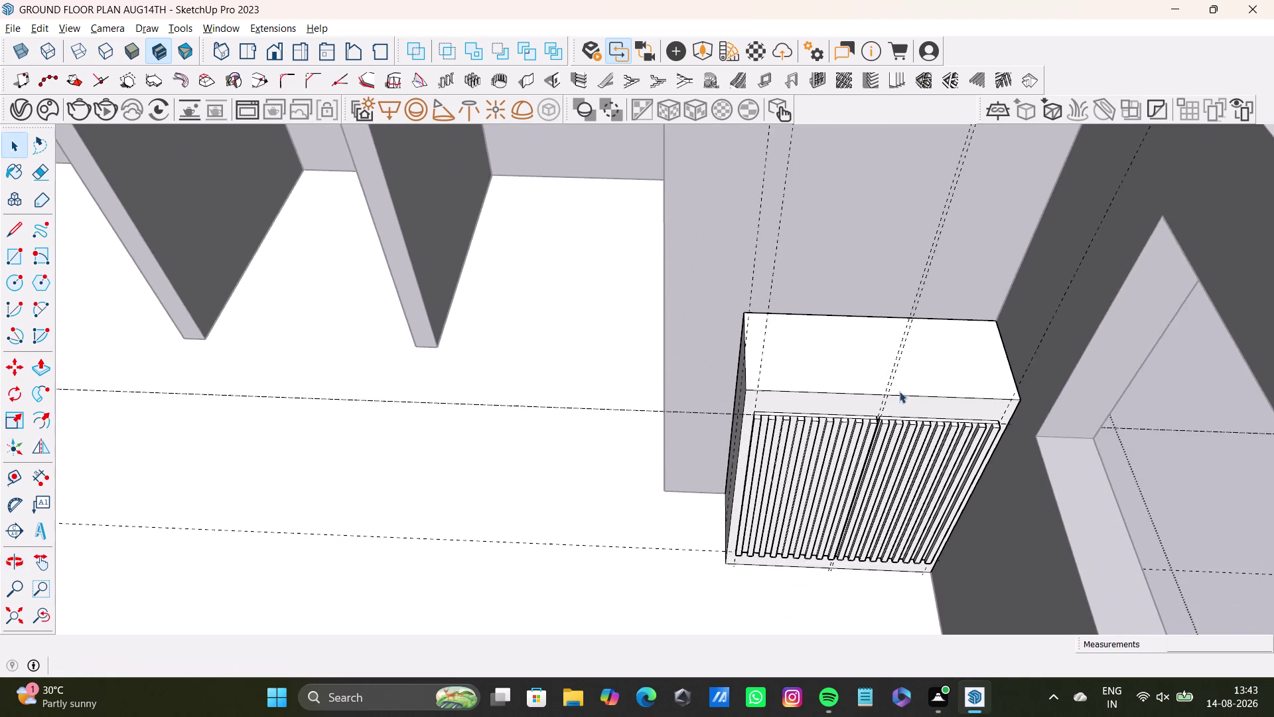
middle_drag(912, 423, 879, 418)
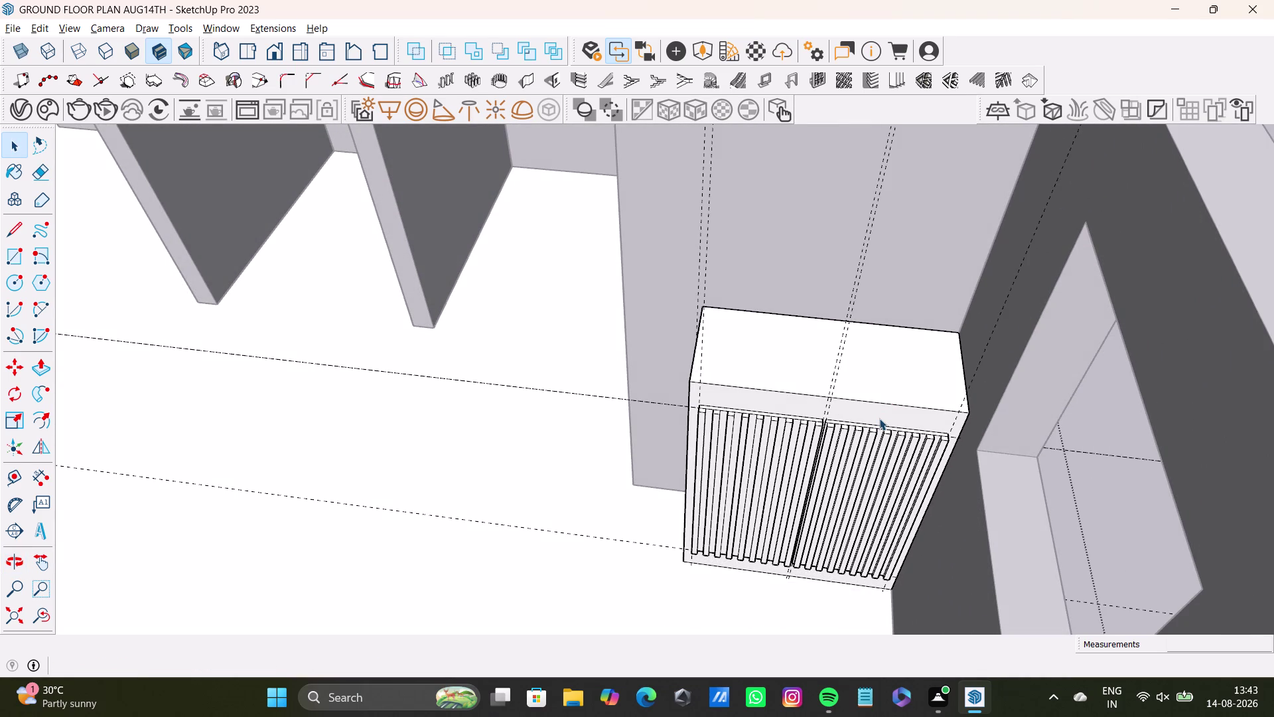
scroll(up, 3)
middle_drag(668, 457, 745, 445)
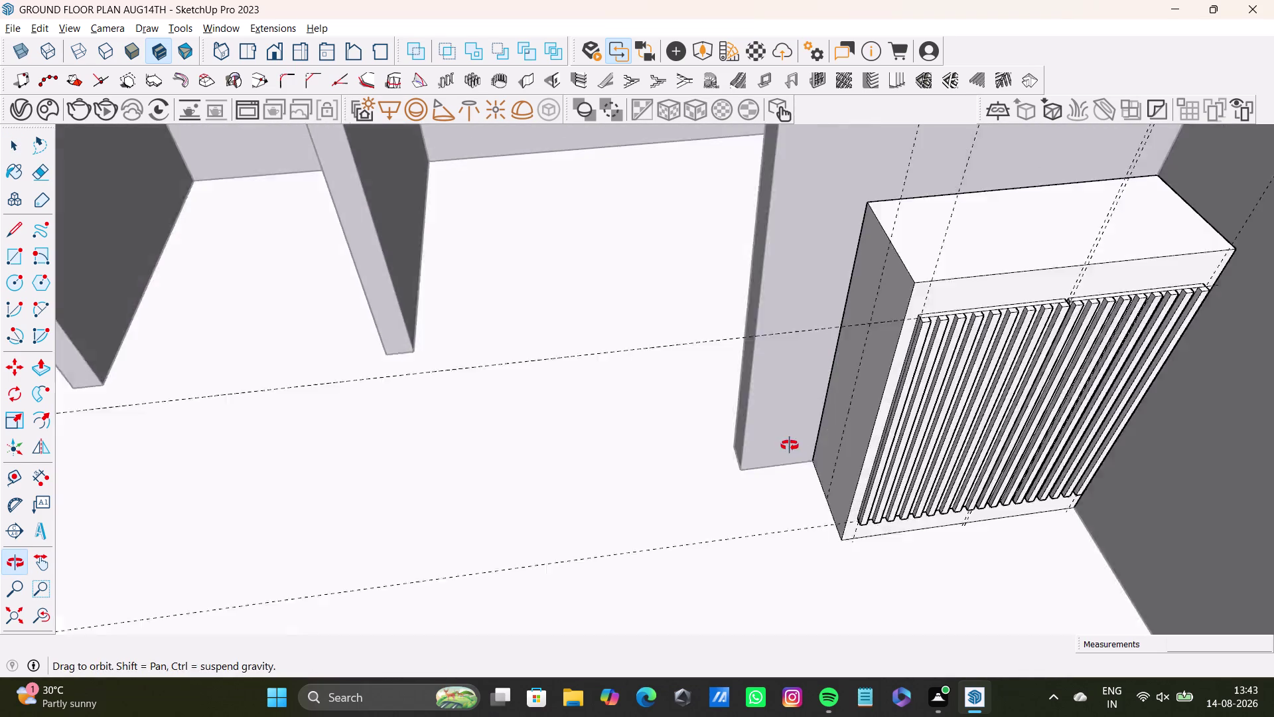
middle_drag(745, 446, 840, 438)
scroll(up, 3)
middle_drag(906, 284, 661, 325)
middle_drag(688, 402, 938, 326)
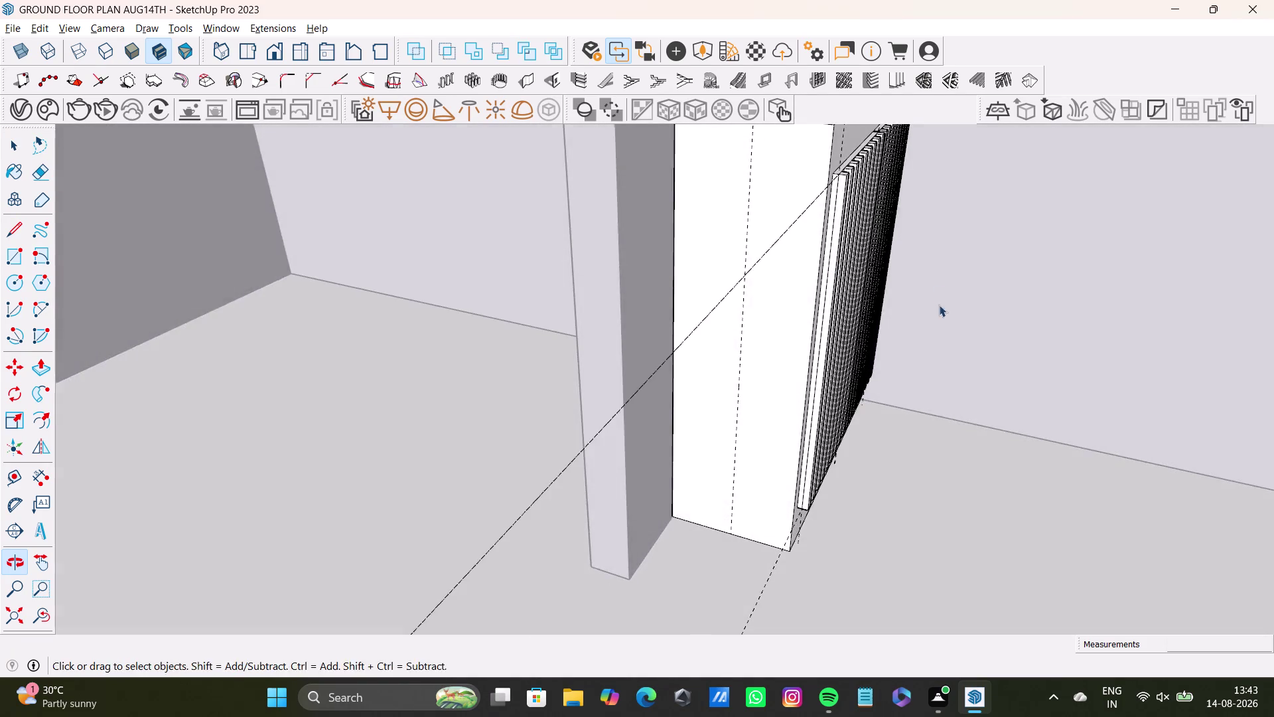
middle_drag(828, 259, 916, 168)
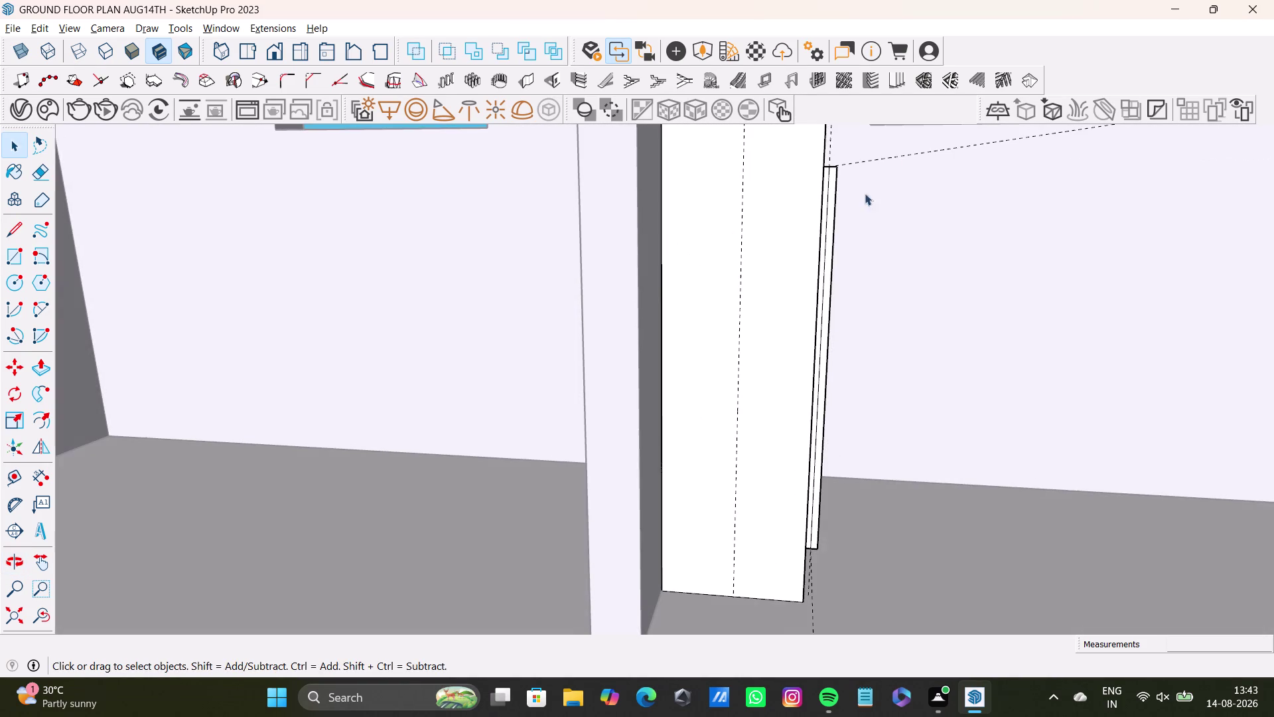
middle_drag(801, 211, 697, 343)
middle_drag(681, 388, 486, 462)
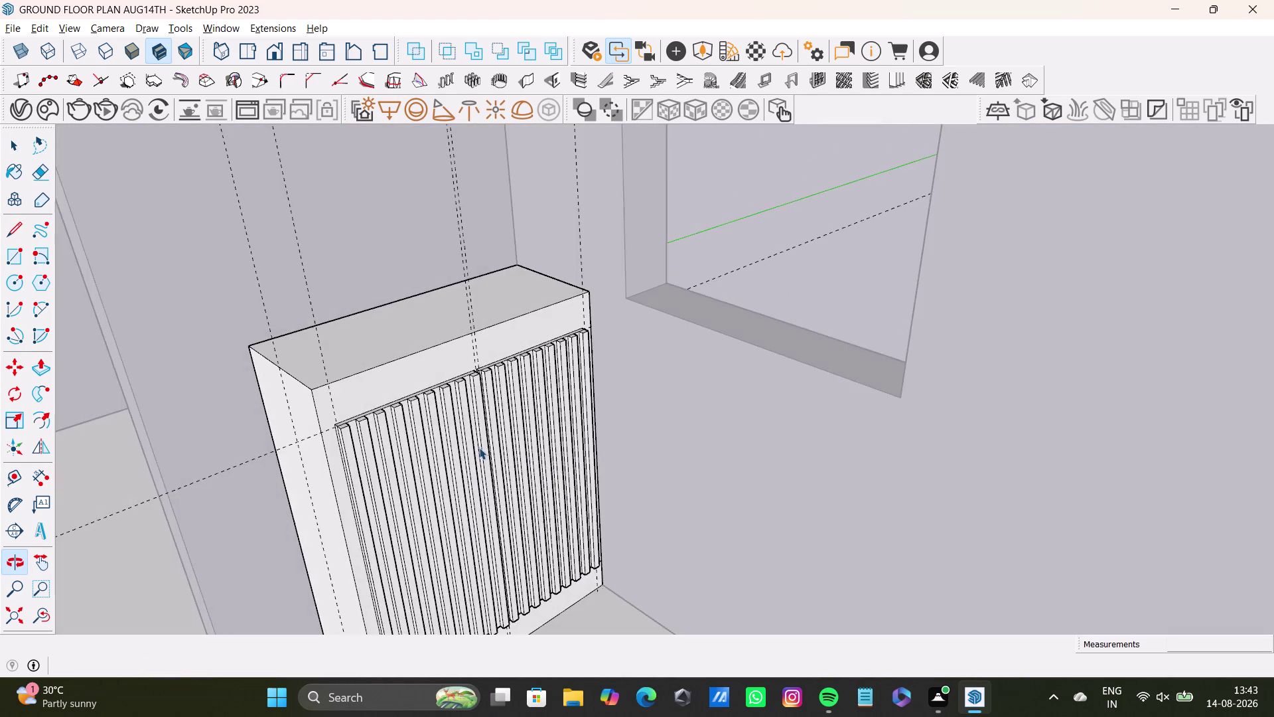
scroll(down, 3)
middle_drag(475, 415, 496, 390)
click(14, 618)
scroll(up, 3)
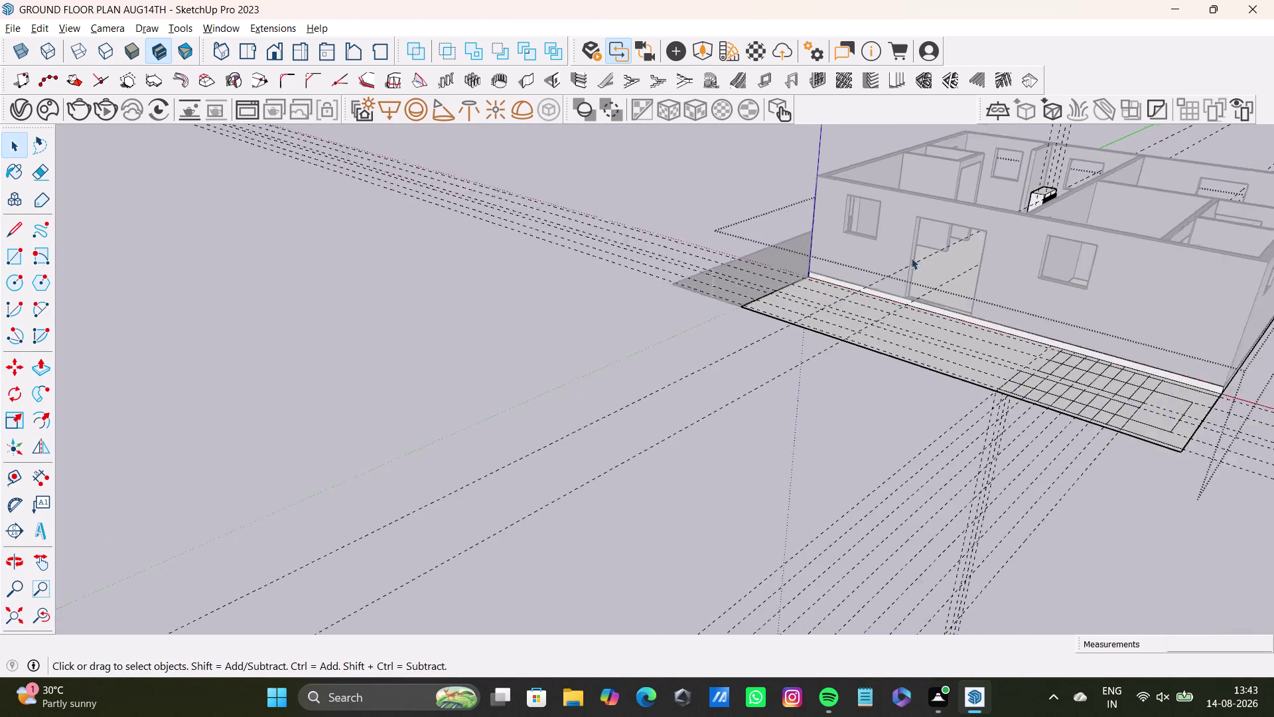
scroll(up, 3)
middle_drag(999, 193, 792, 524)
scroll(up, 3)
middle_drag(879, 561, 749, 606)
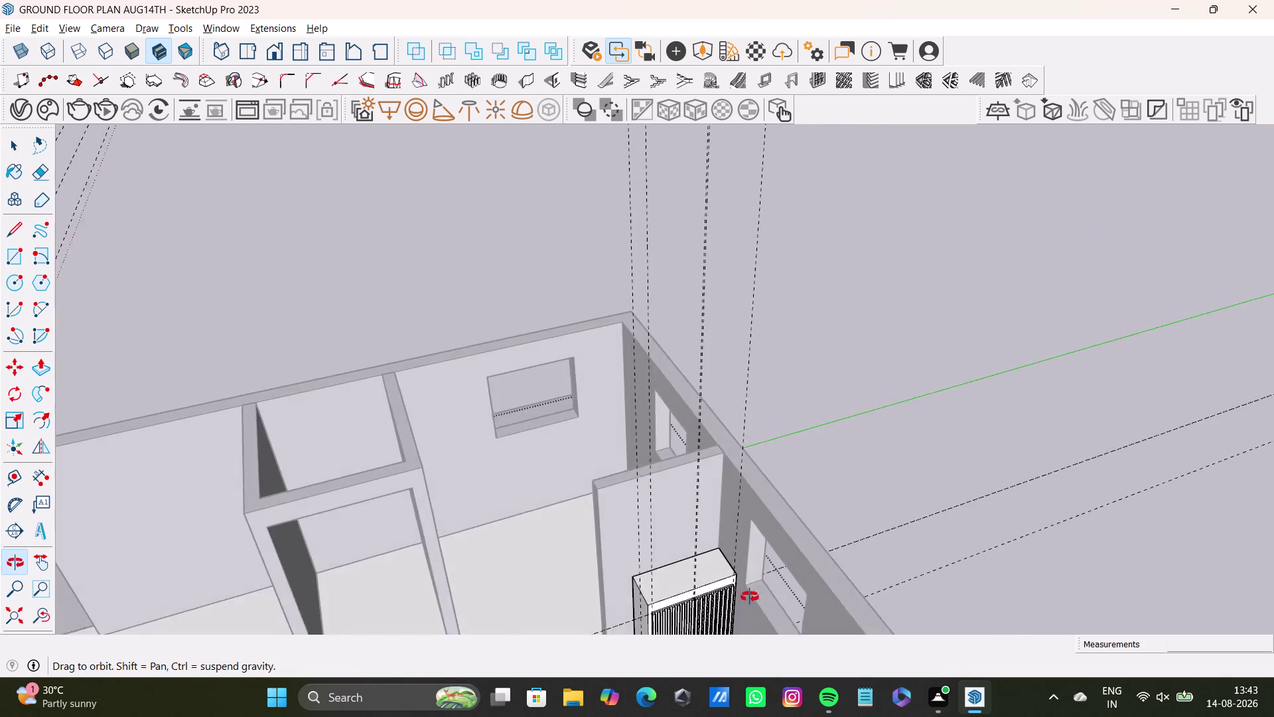
middle_drag(749, 606, 820, 533)
middle_drag(860, 559, 652, 617)
middle_drag(612, 546, 840, 490)
scroll(up, 3)
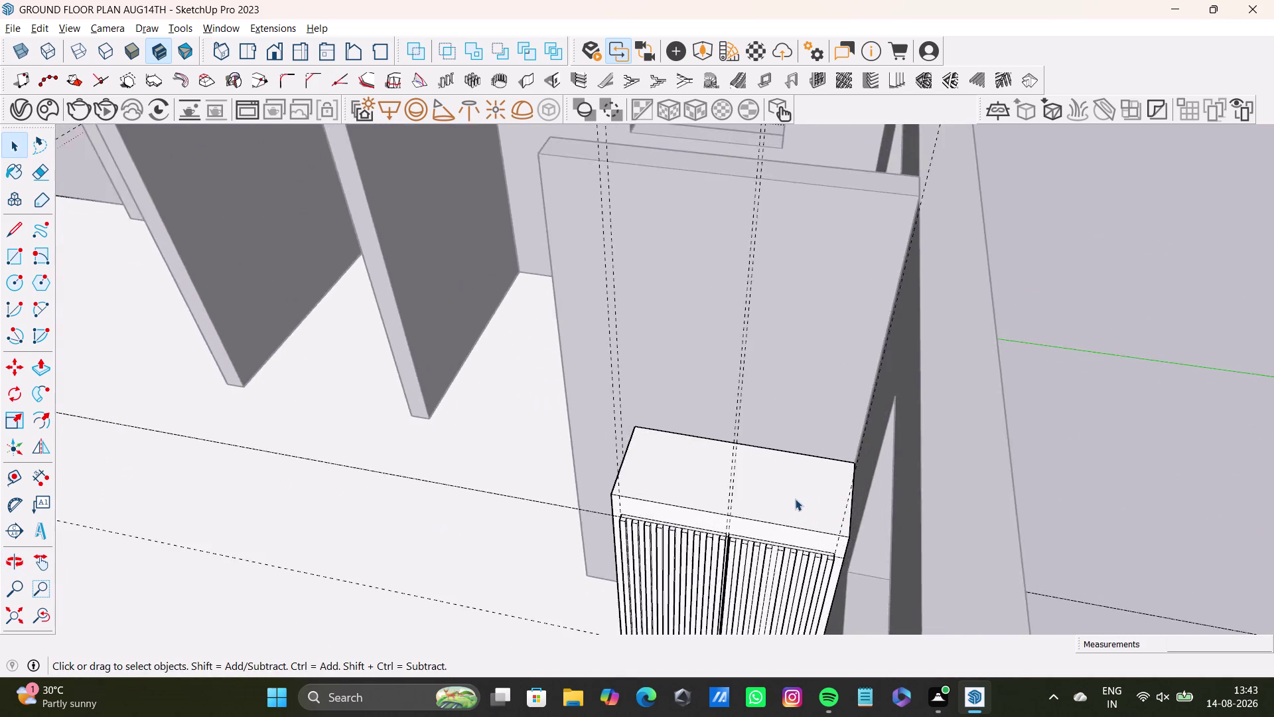
scroll(up, 3)
middle_drag(795, 498, 860, 665)
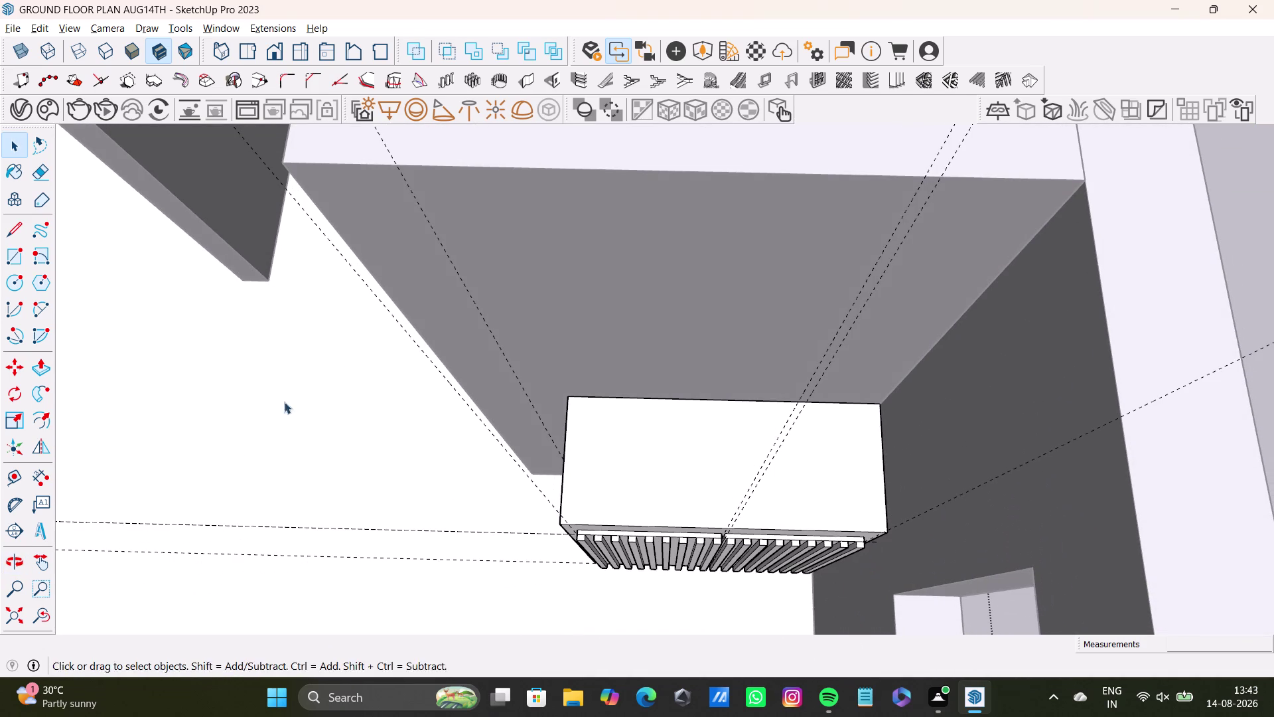
Select the cabinet's top face and discard a couple of trial rectangles.
triple_click(661, 465)
double_click(661, 465)
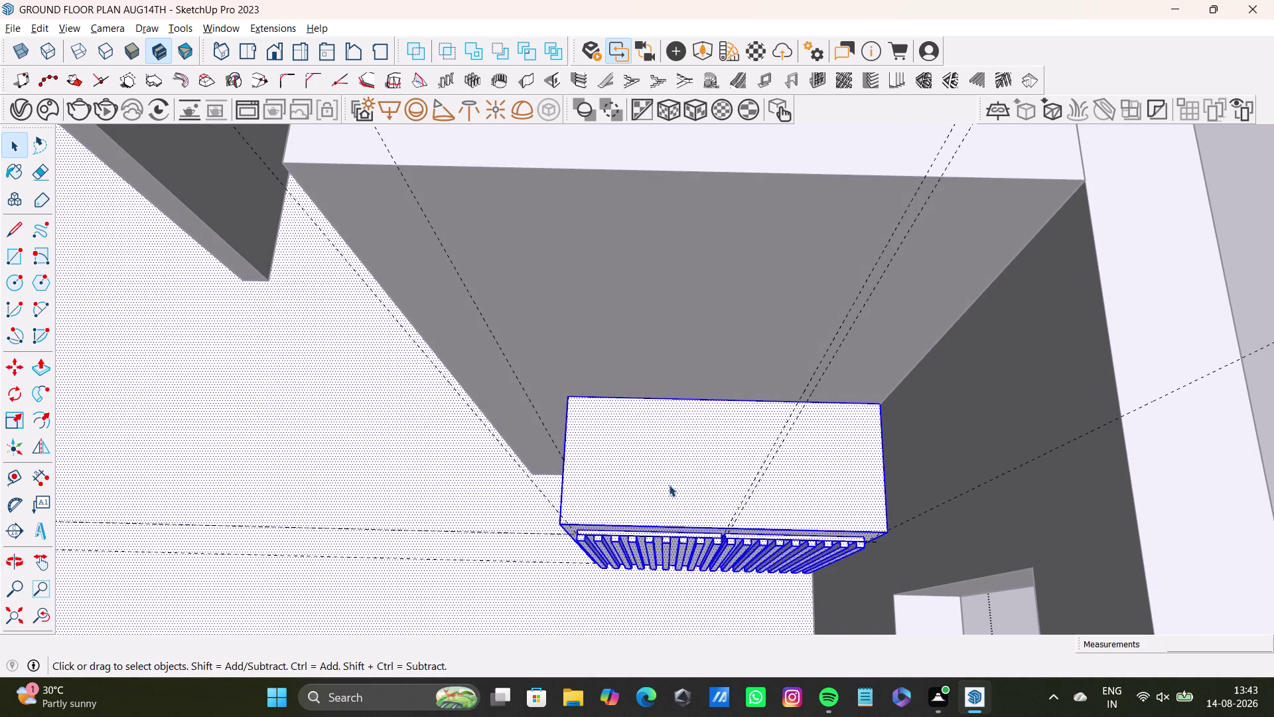
click(669, 485)
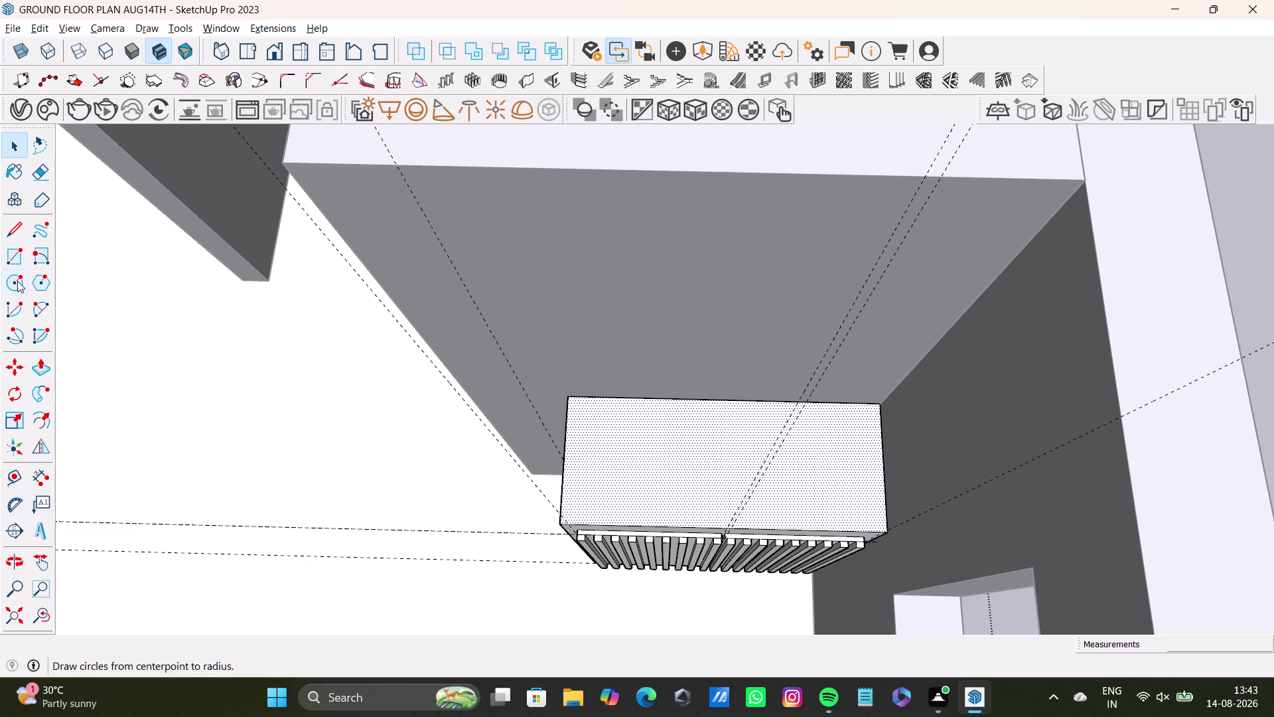
click(8, 244)
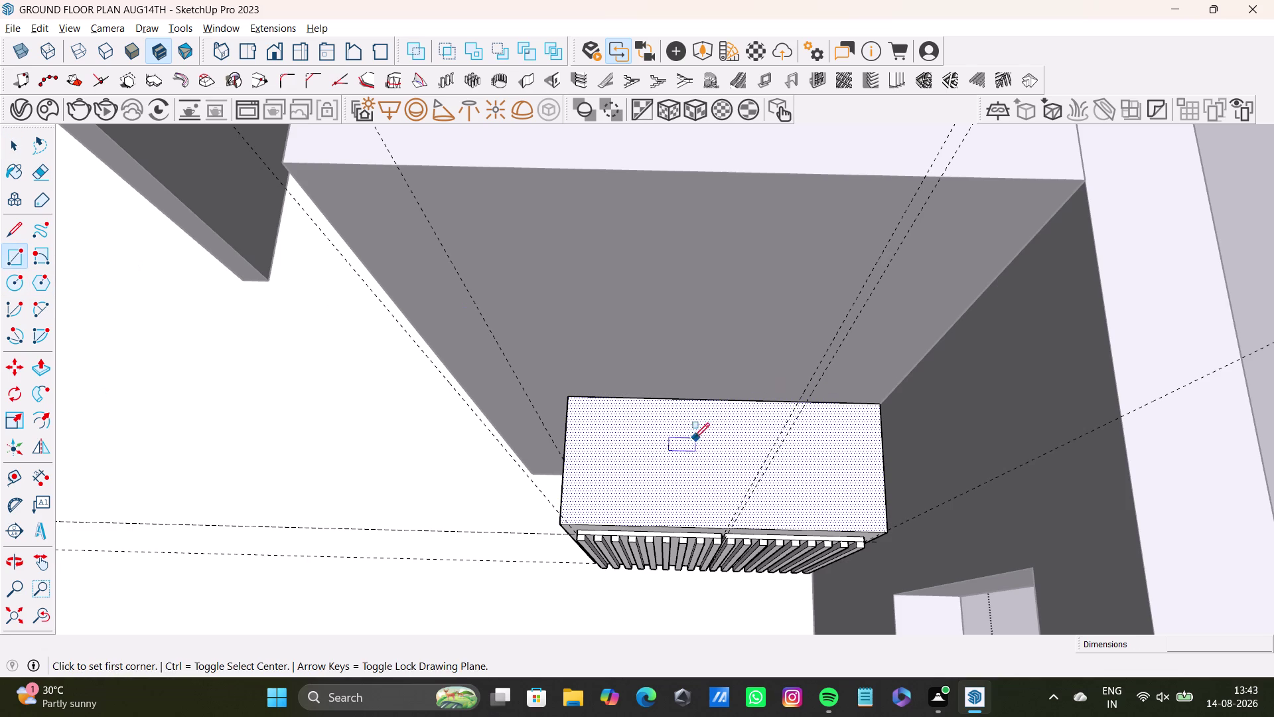
drag(677, 424, 716, 424)
key(space)
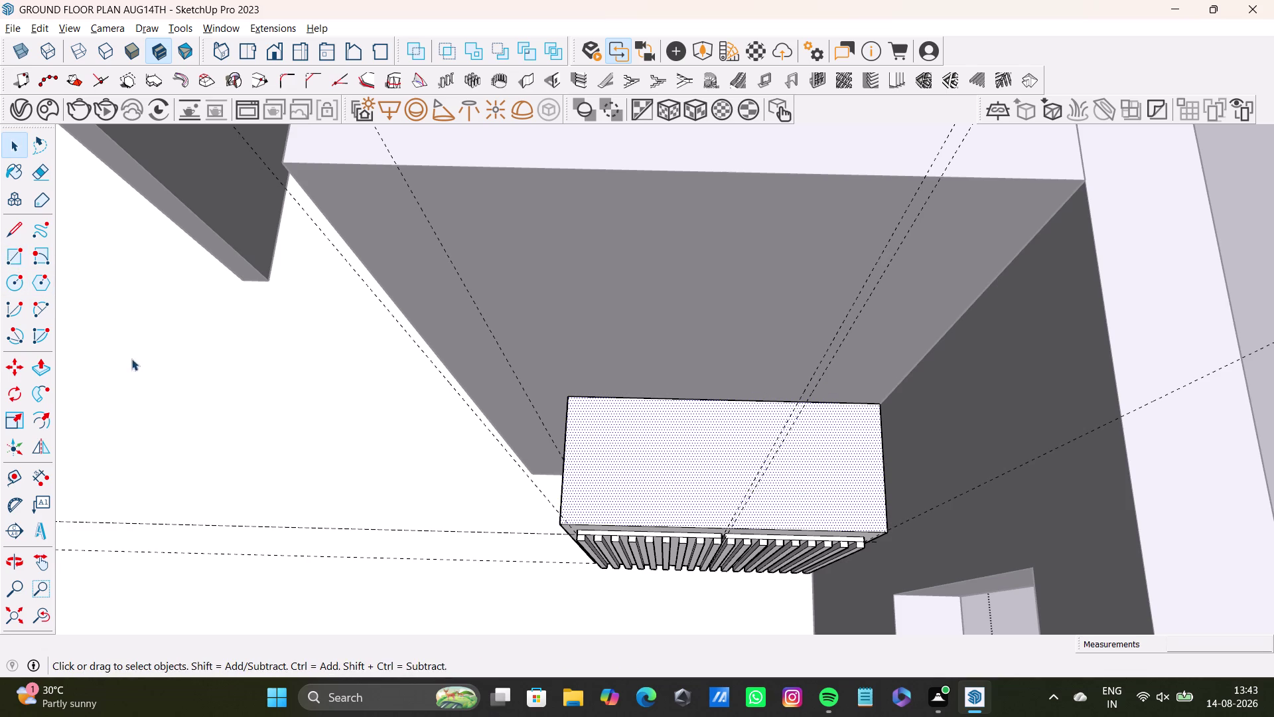
click(10, 258)
drag(649, 419, 666, 421)
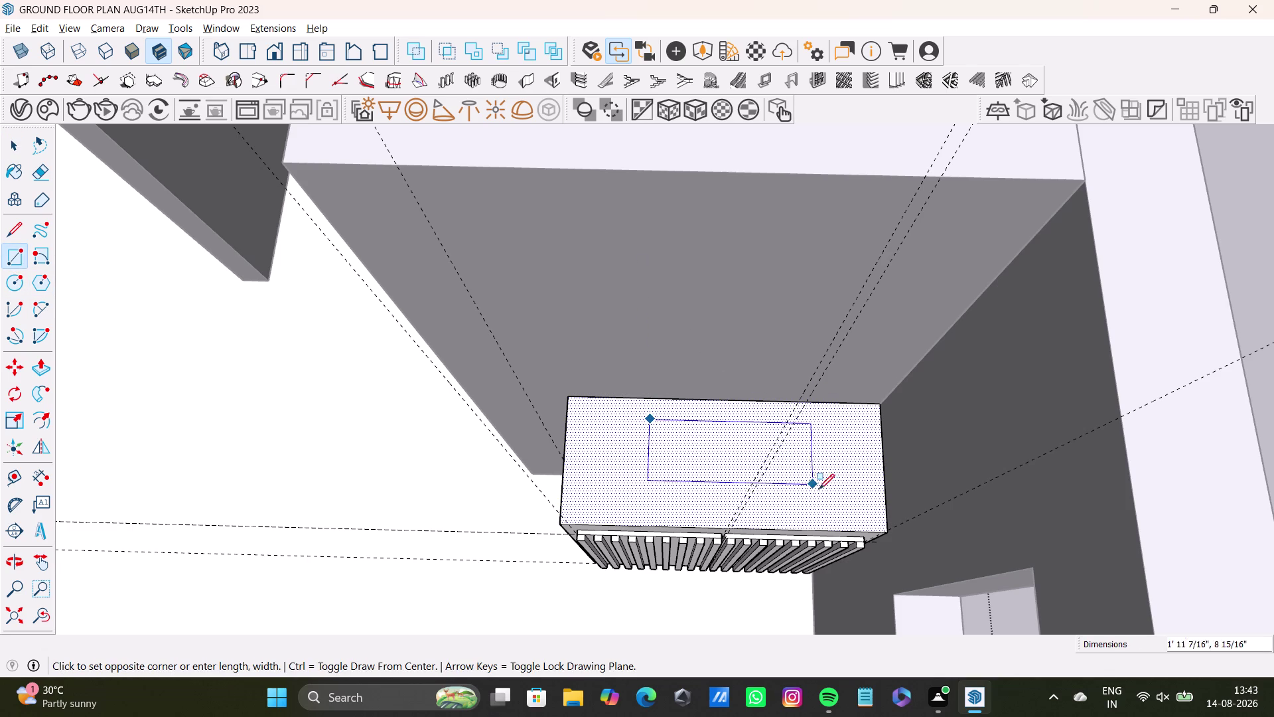
key(space)
click(101, 267)
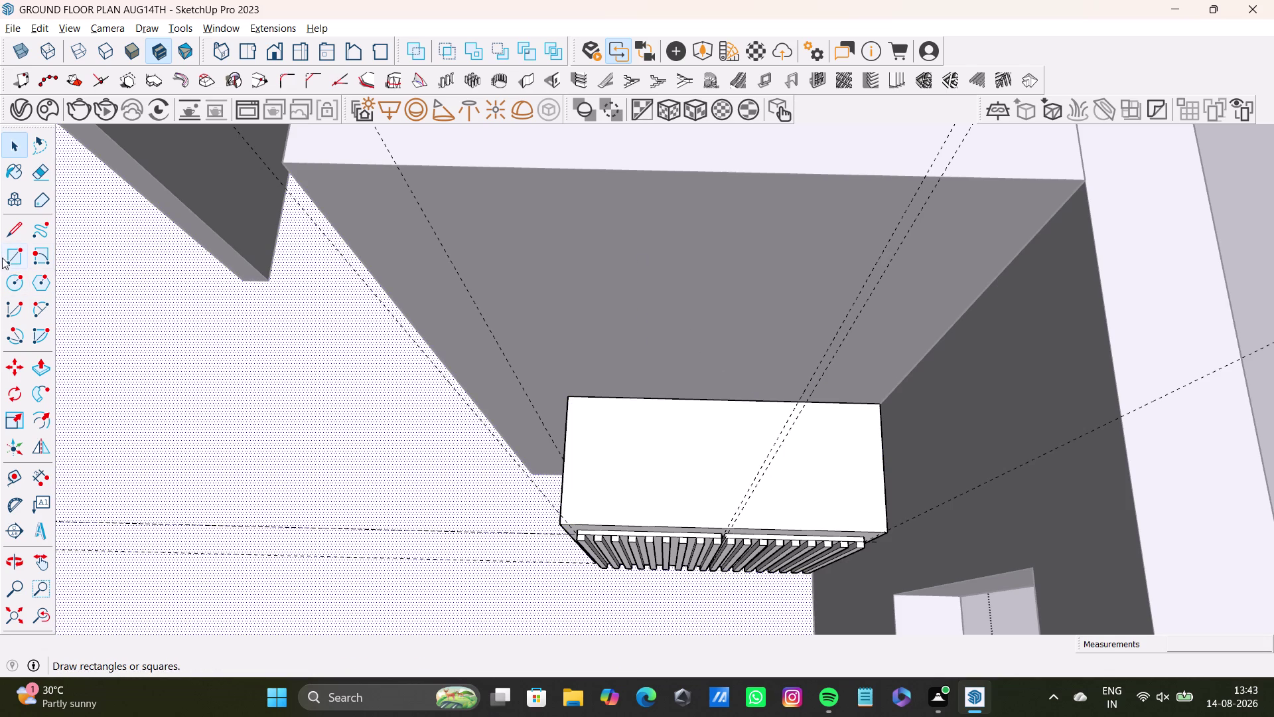
Draw the inset rectangle on the cabinet top from its top-left corner.
click(2, 257)
click(640, 417)
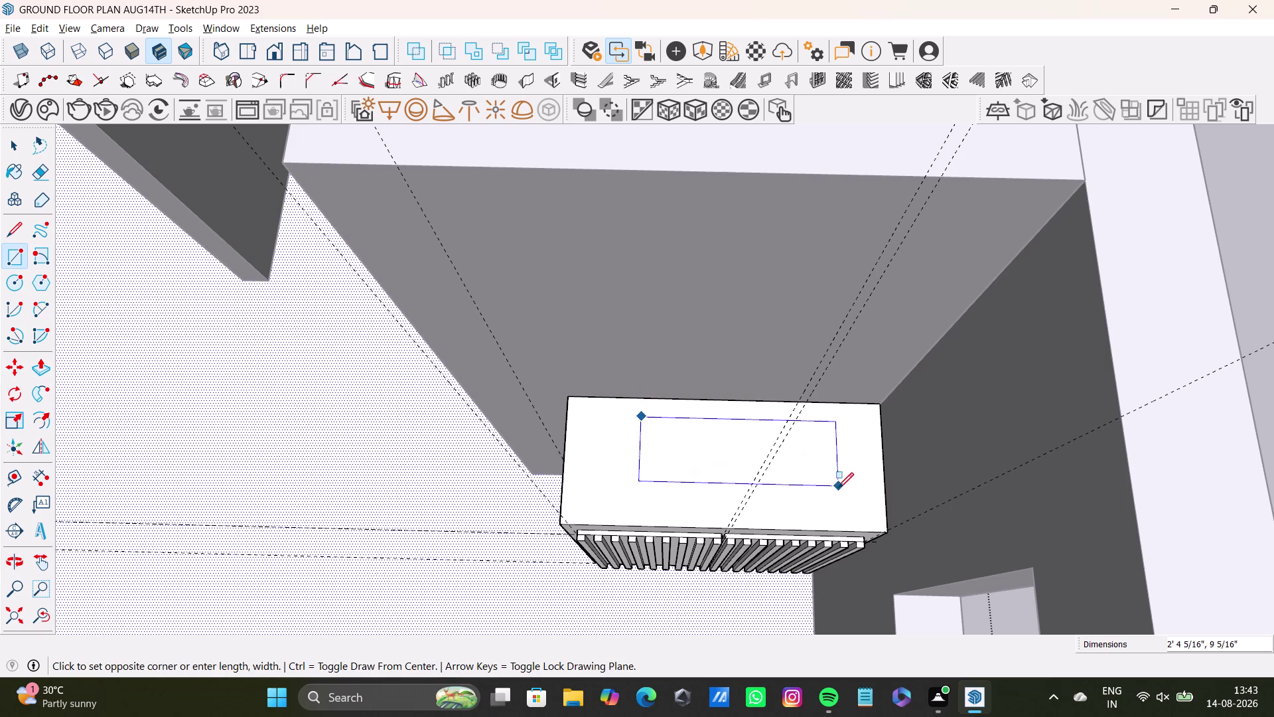
key(space)
click(7, 256)
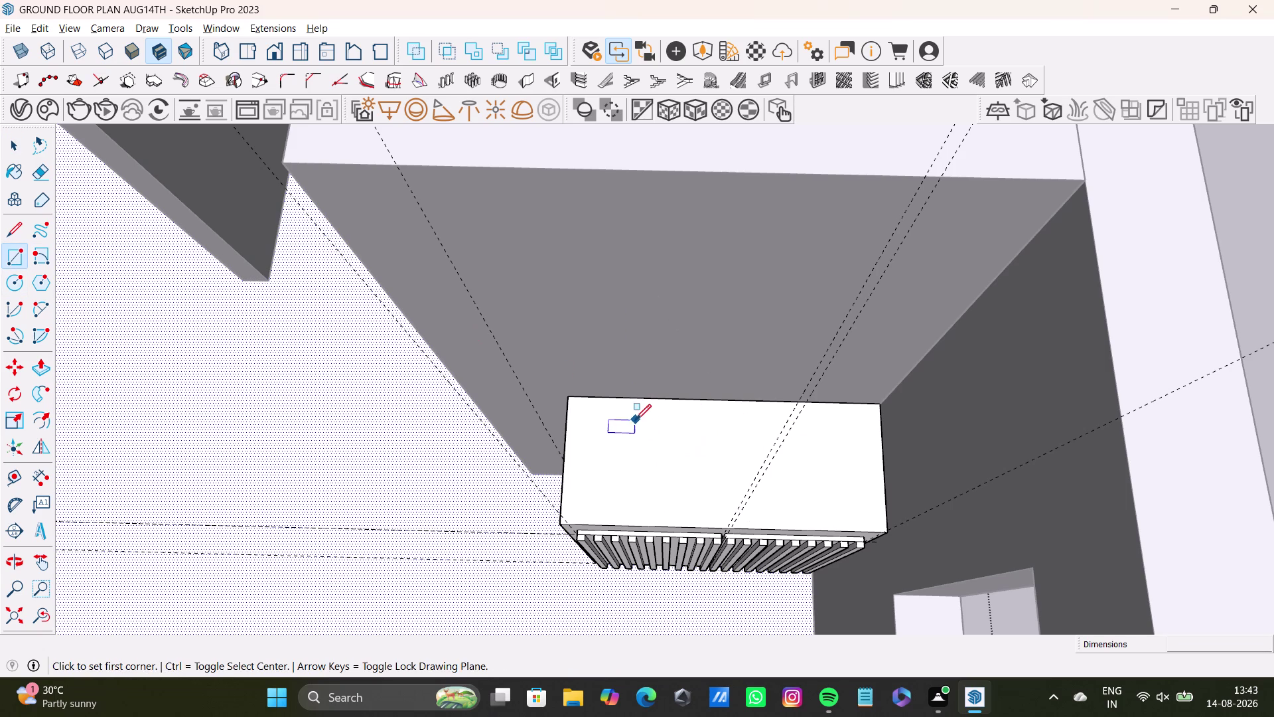
click(631, 415)
click(826, 521)
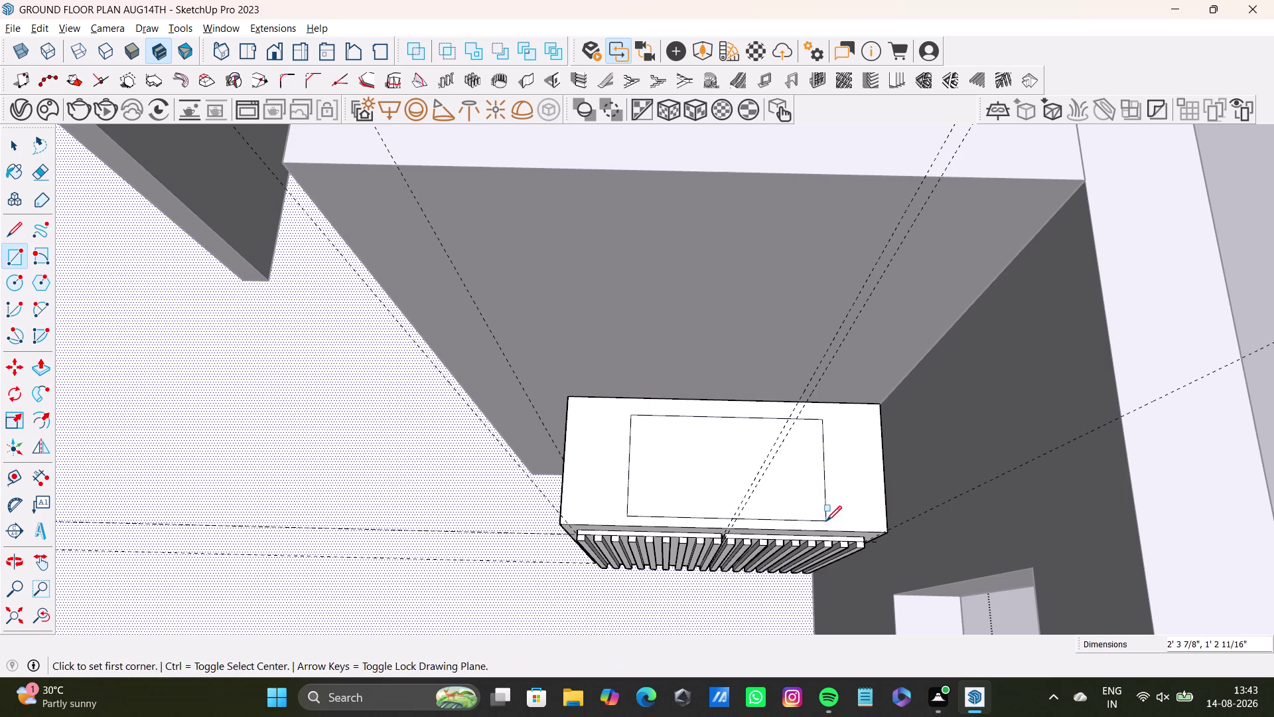
key(space)
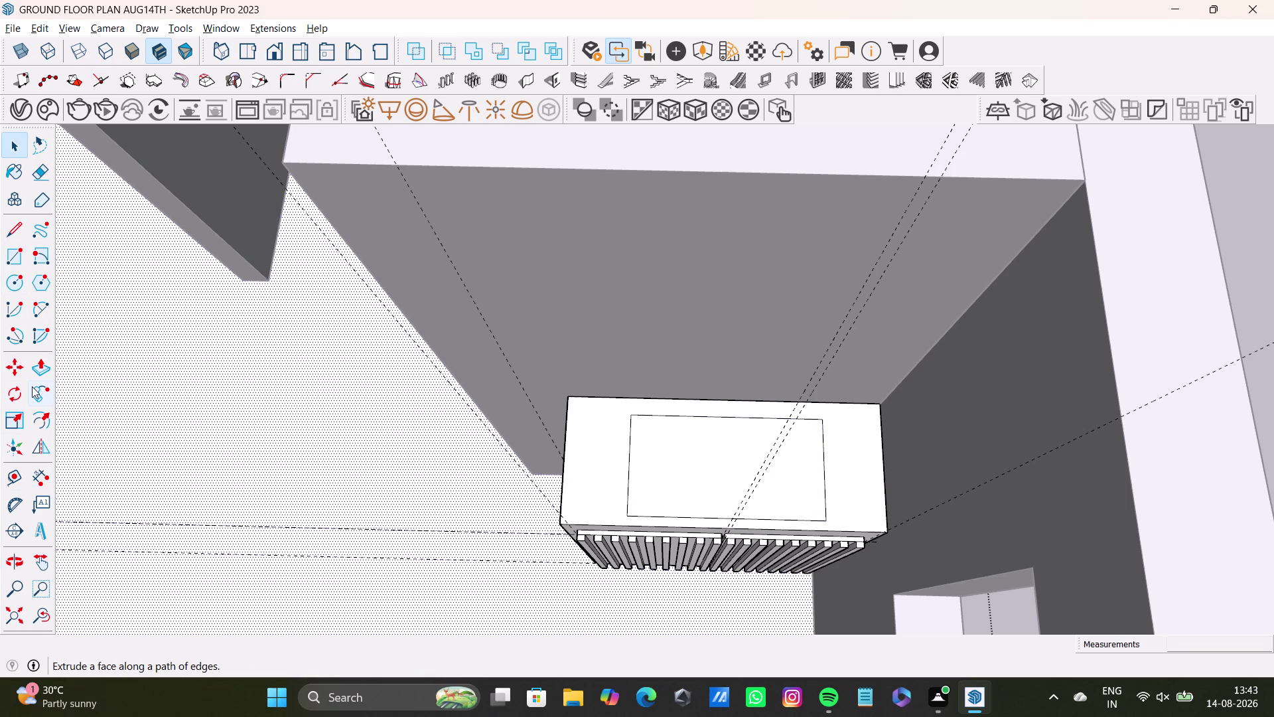
Round the rectangle's top-left corner with a 2 Point Arc.
click(34, 318)
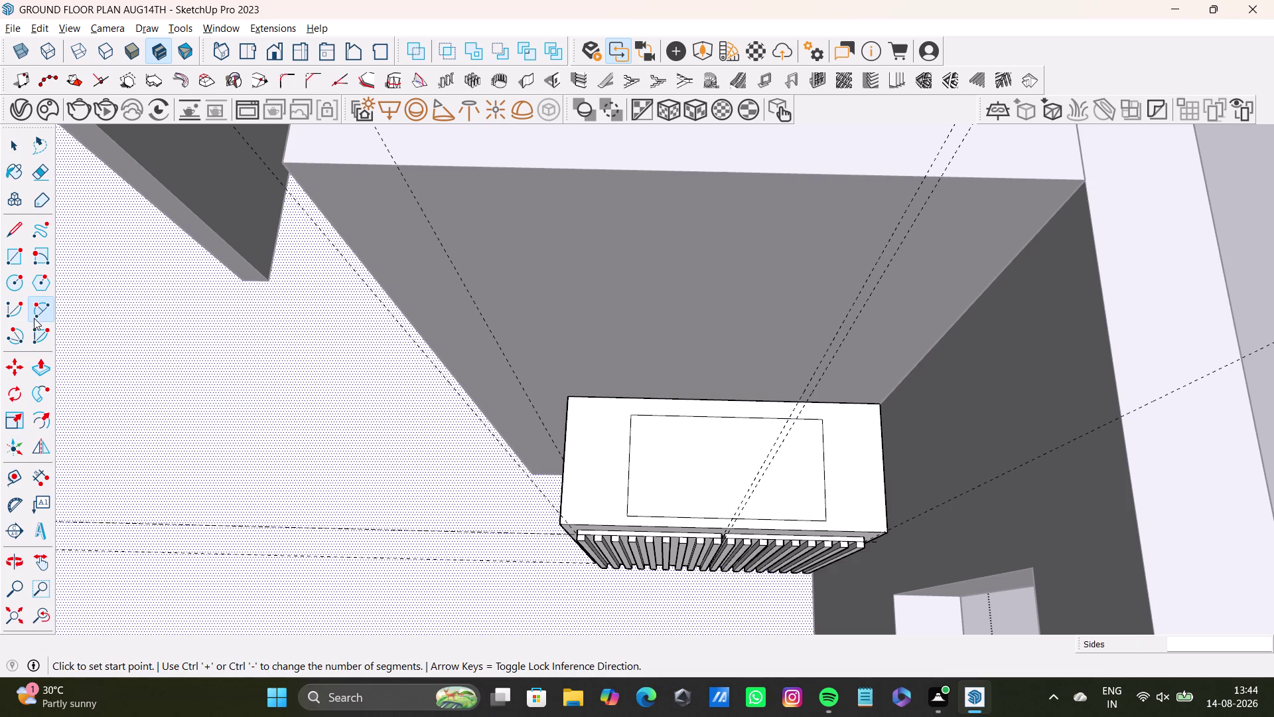
click(664, 414)
click(631, 452)
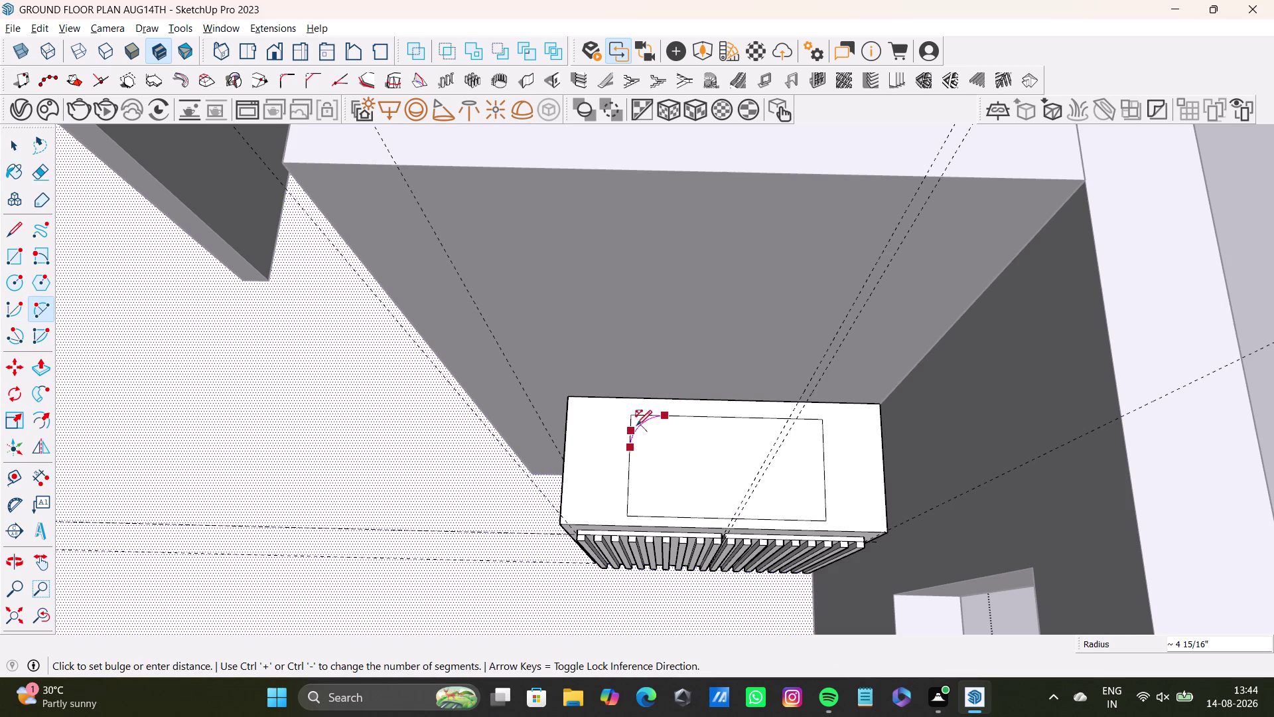
click(636, 427)
Round the rectangle's top-right corner with an arc.
key(space)
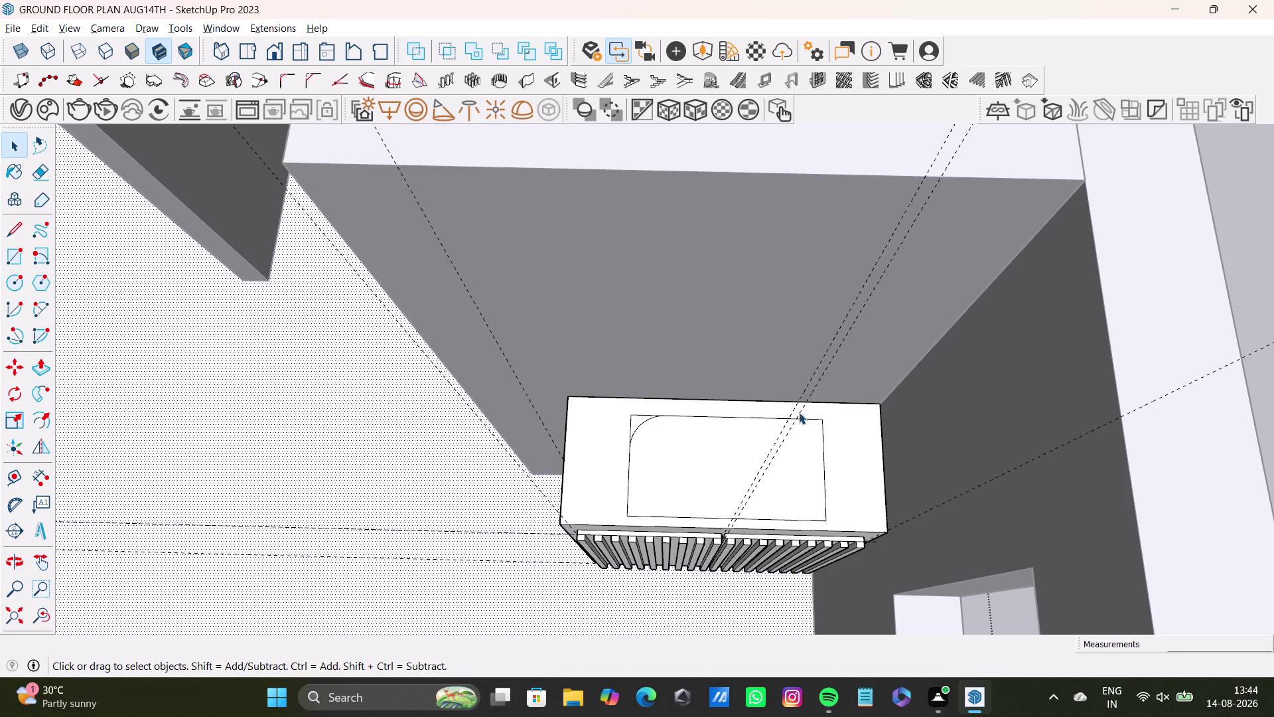
middle_drag(862, 461, 747, 462)
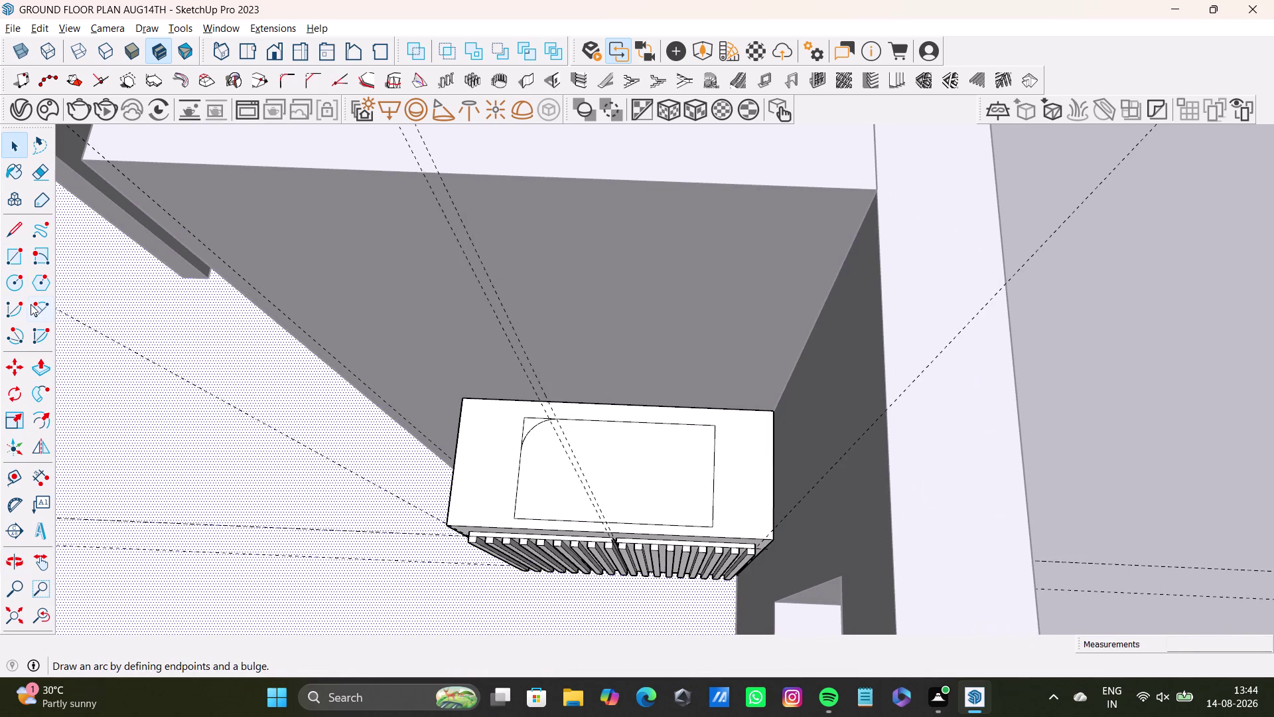
click(32, 305)
click(672, 420)
click(713, 456)
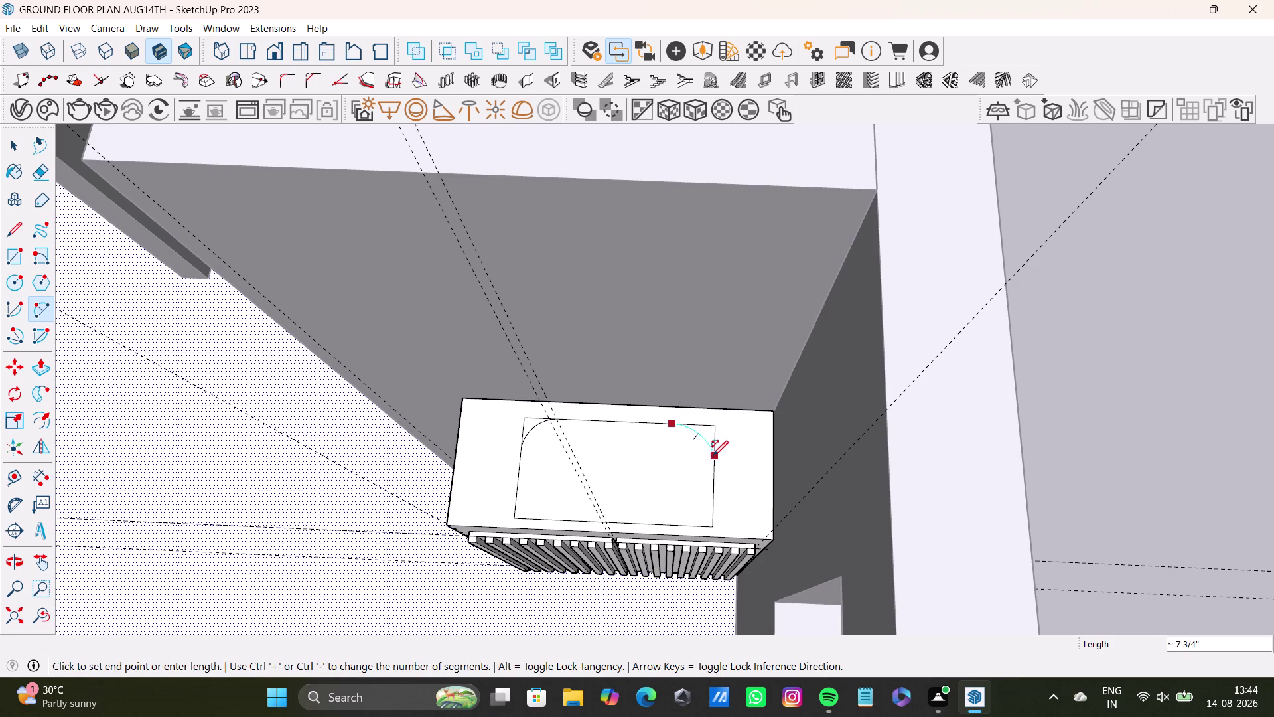
click(705, 441)
key(space)
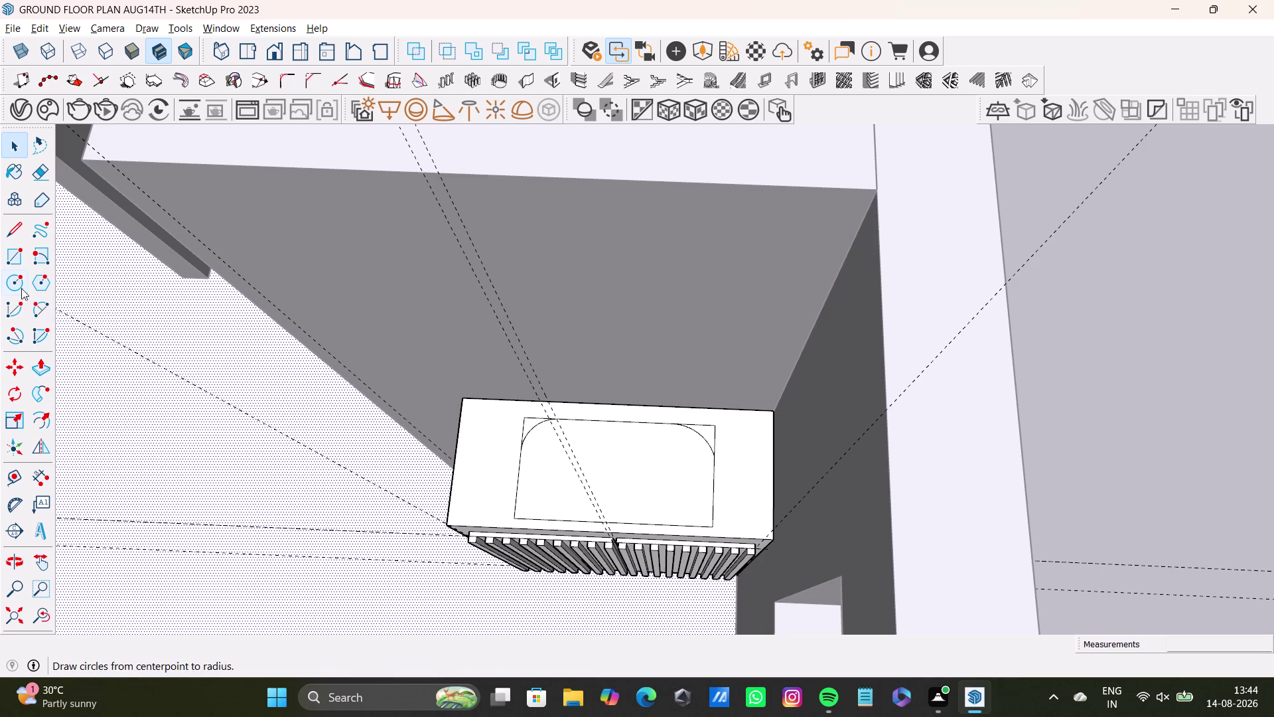
Round the bottom-left corner with an arc, redrawing it once.
click(48, 311)
click(519, 485)
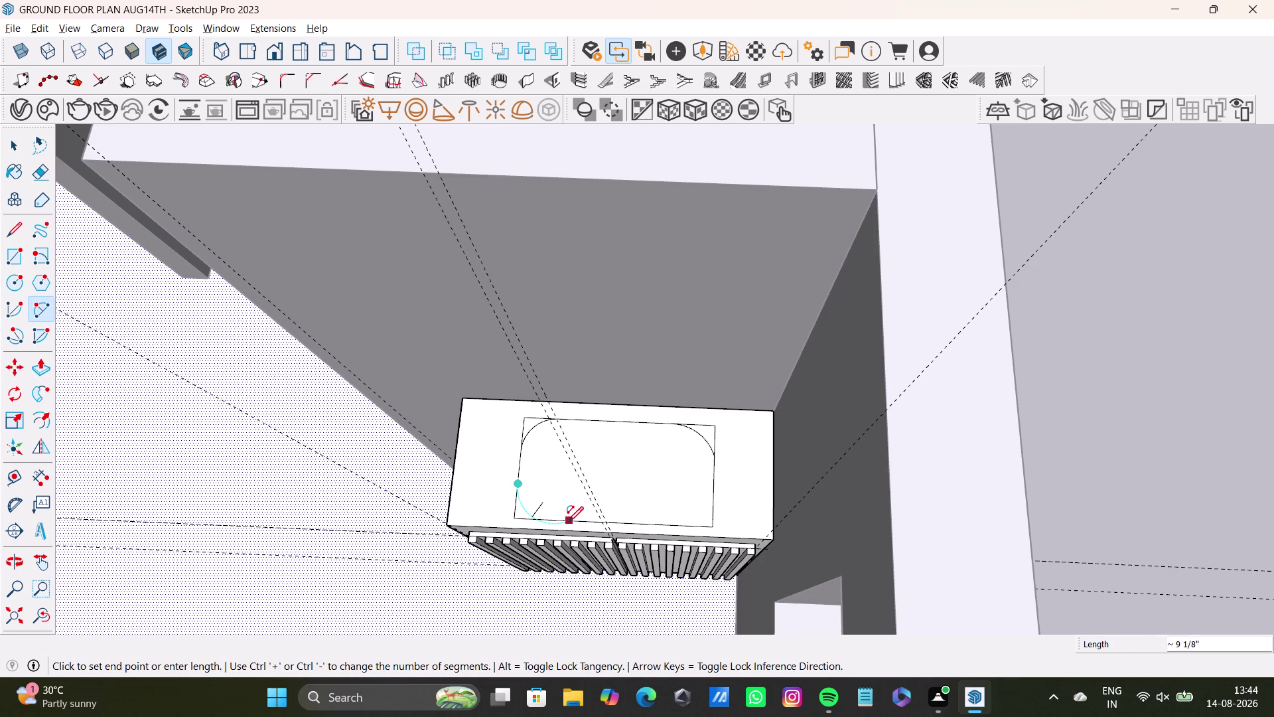
click(554, 517)
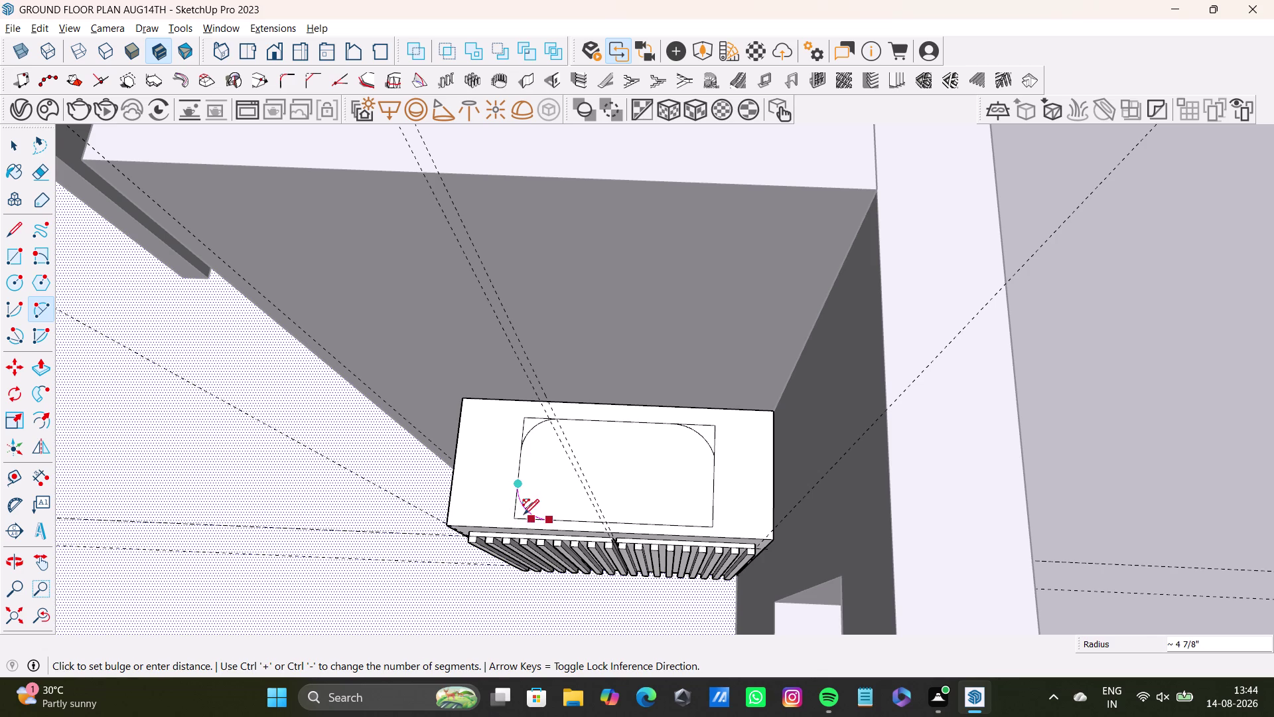
key(space)
click(38, 317)
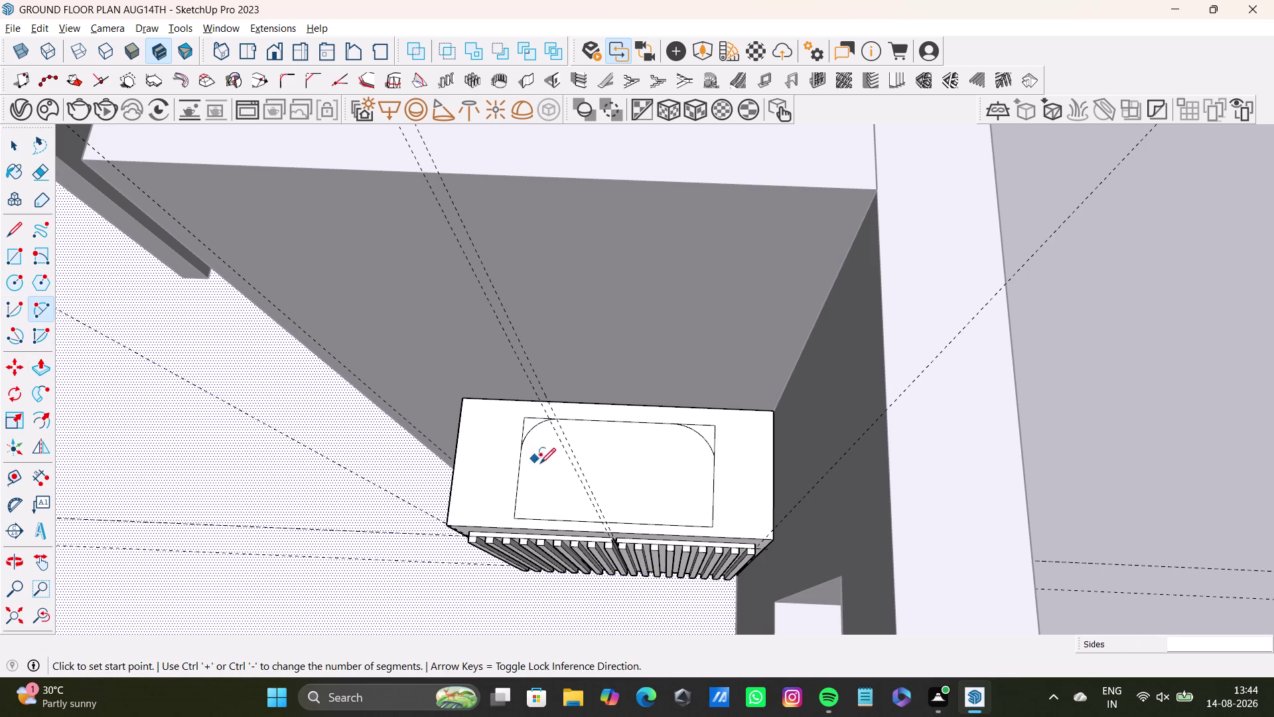
click(517, 488)
click(553, 519)
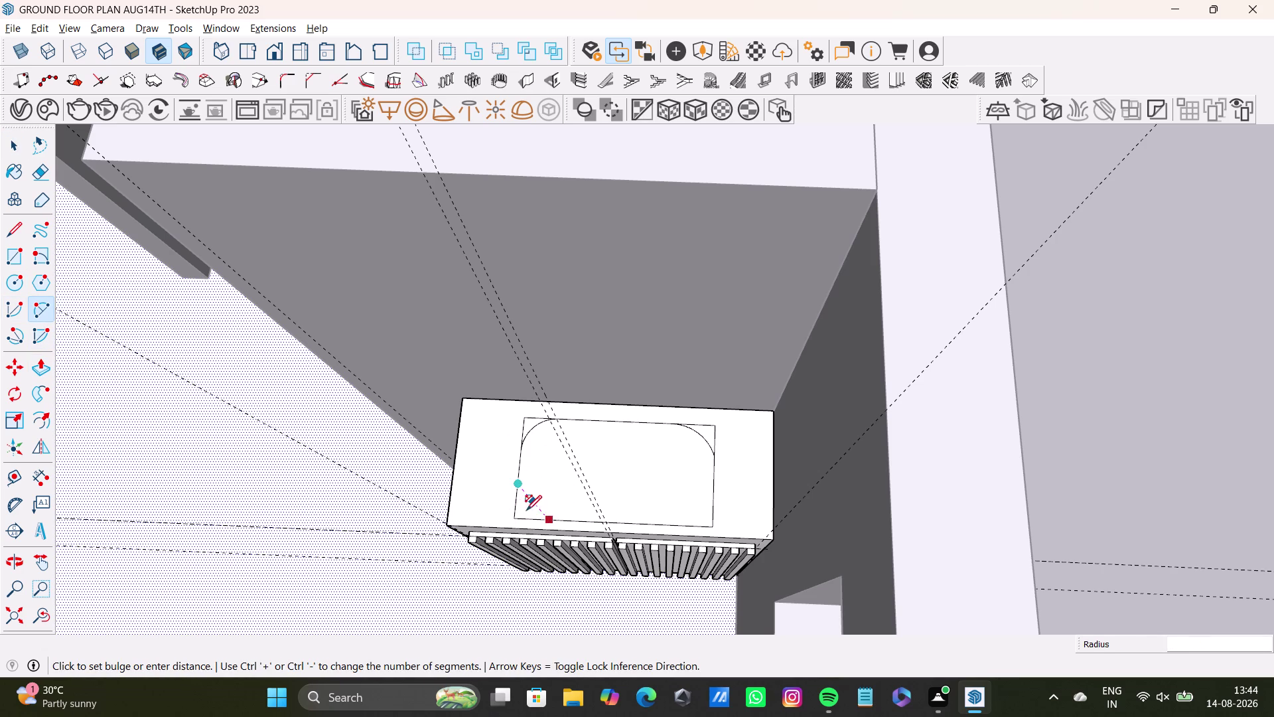
click(524, 516)
key(space)
Round the bottom-right corner with an arc.
click(44, 303)
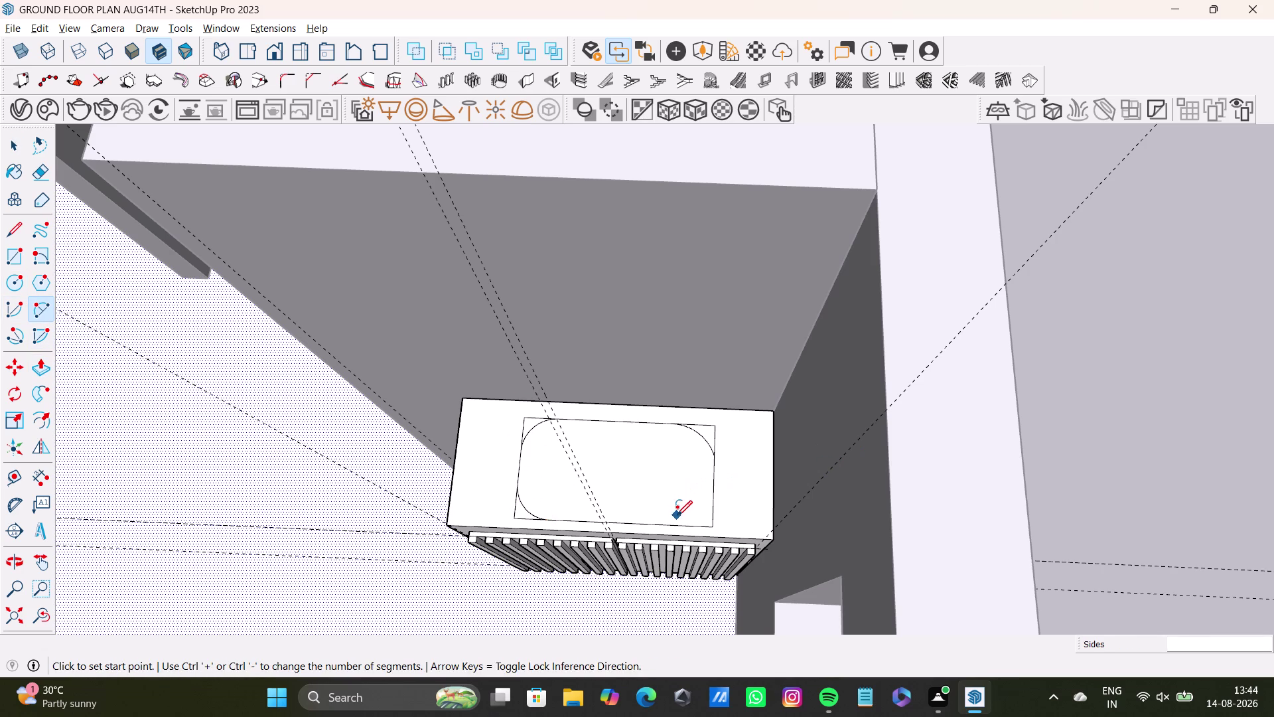
drag(671, 524, 684, 517)
click(712, 502)
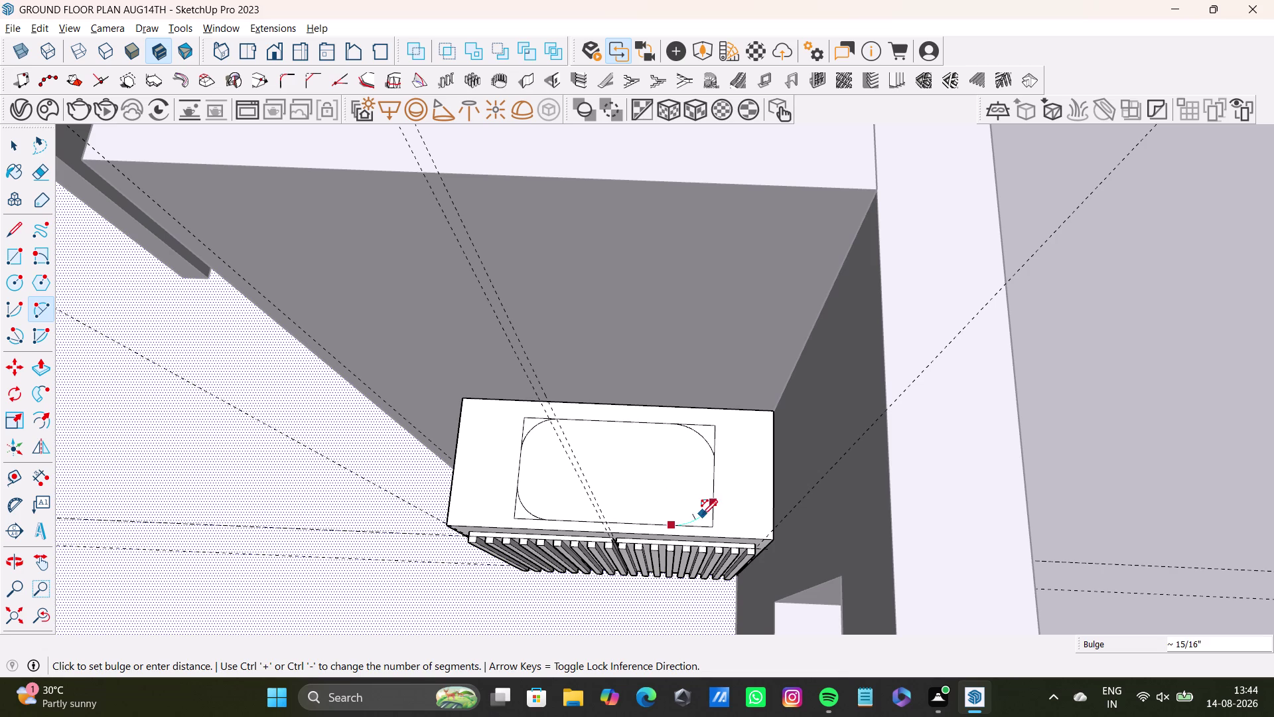
click(702, 515)
key(space)
scroll(up, 3)
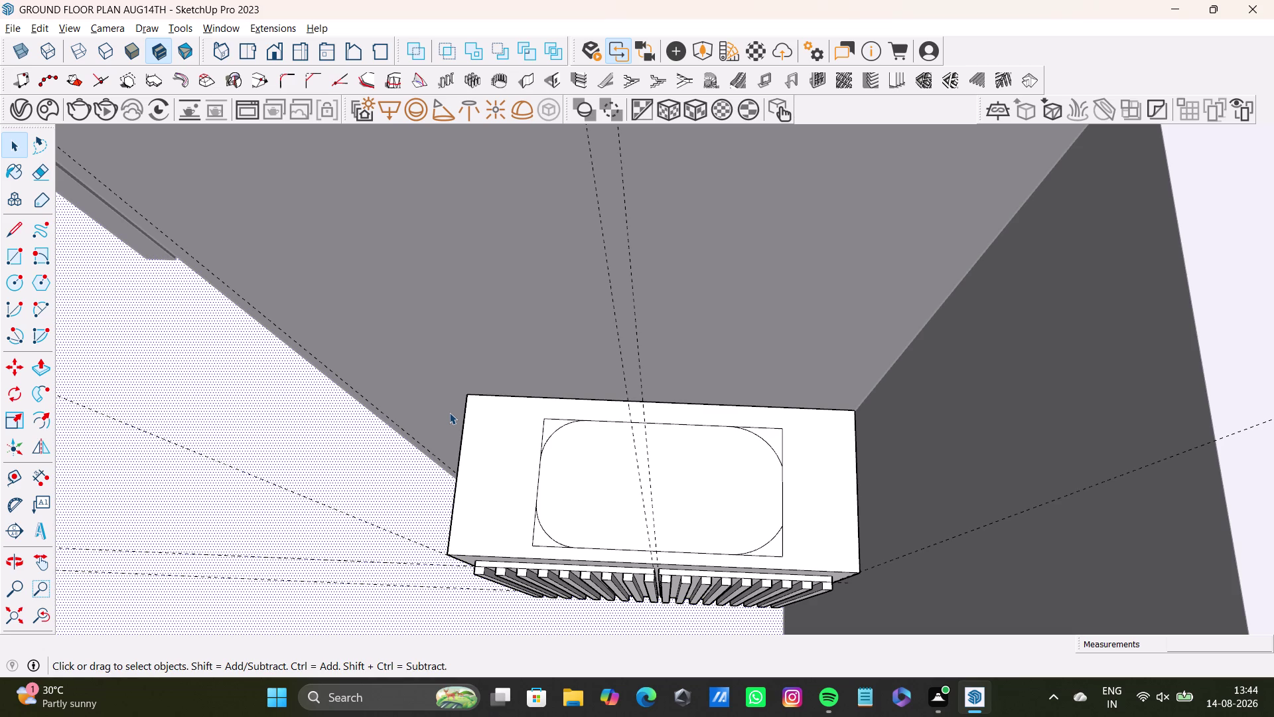
scroll(up, 3)
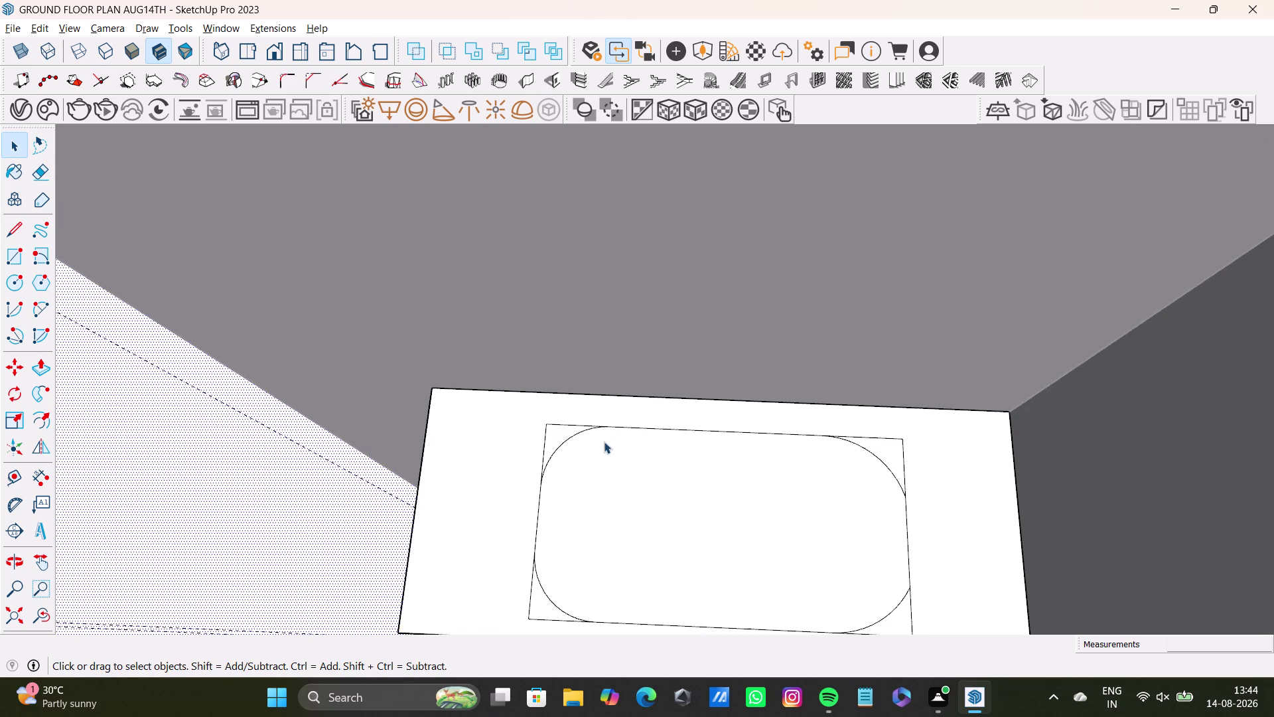
Zoom in on the vanity top and delete a few outline edges.
middle_drag(611, 444, 612, 367)
middle_drag(623, 380, 711, 430)
middle_drag(657, 446, 650, 478)
middle_drag(628, 432, 554, 372)
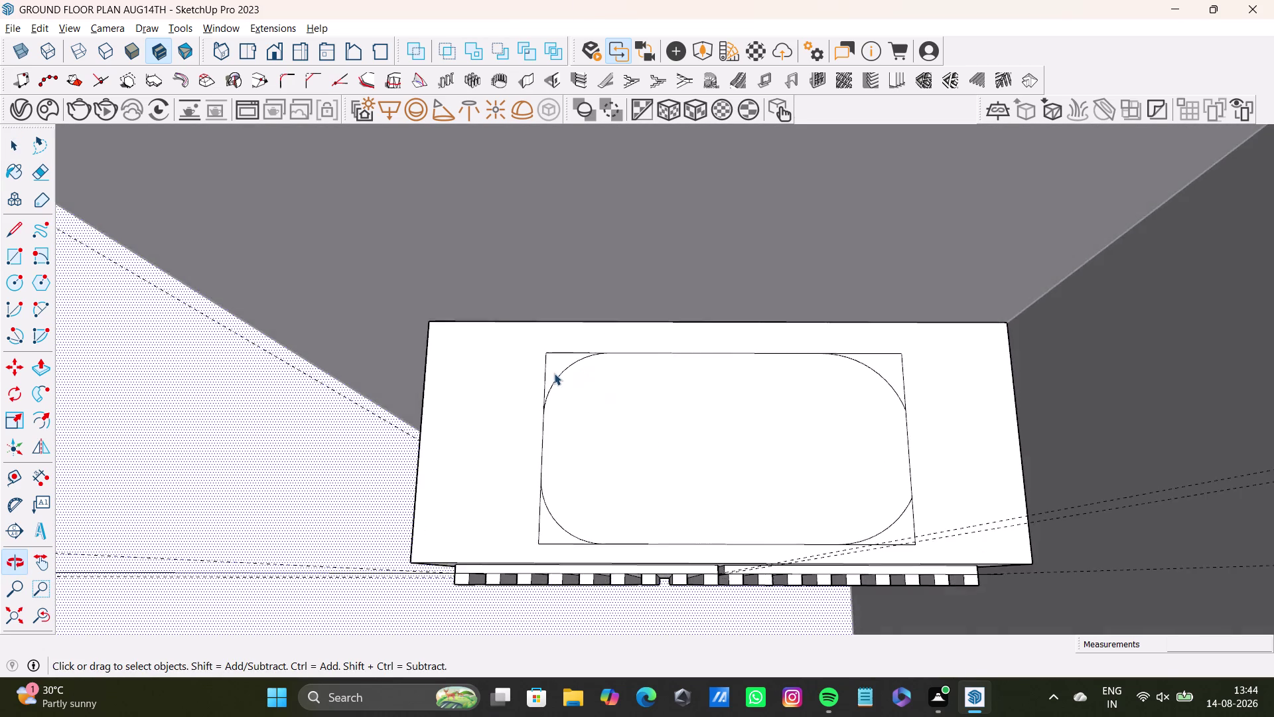
scroll(up, 3)
click(540, 383)
key(Delete)
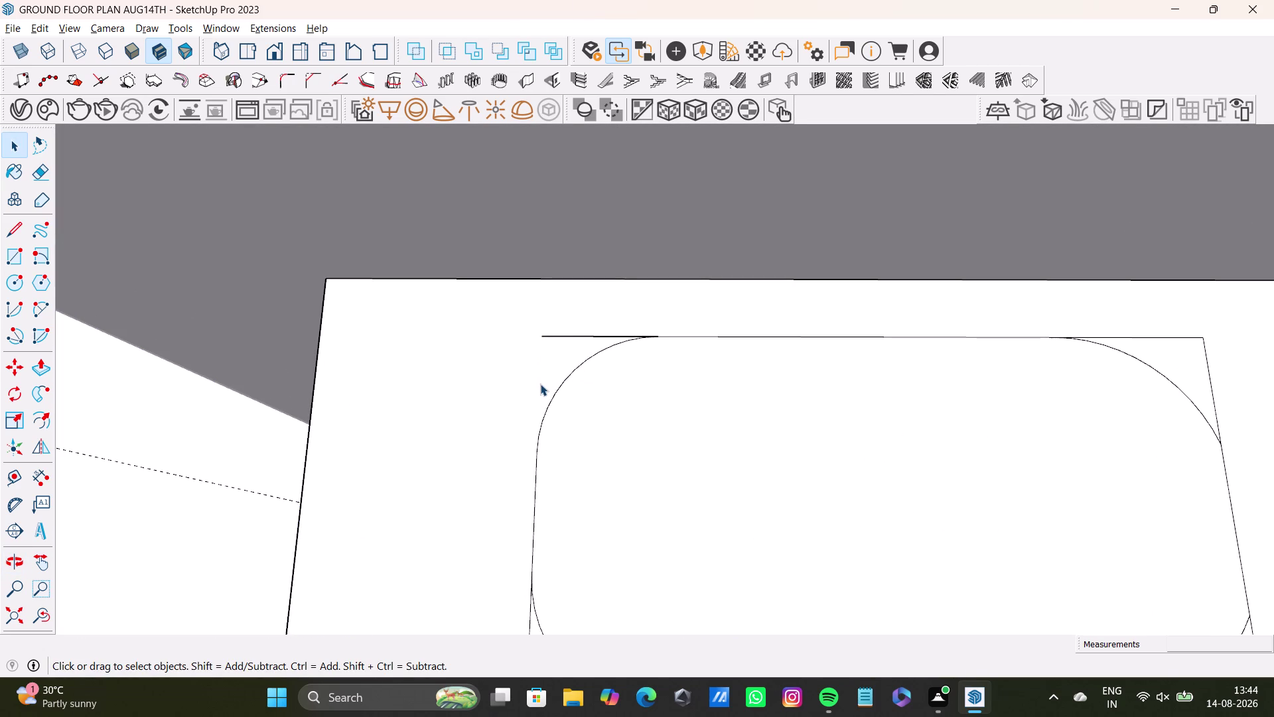
click(587, 330)
click(589, 338)
key(Delete)
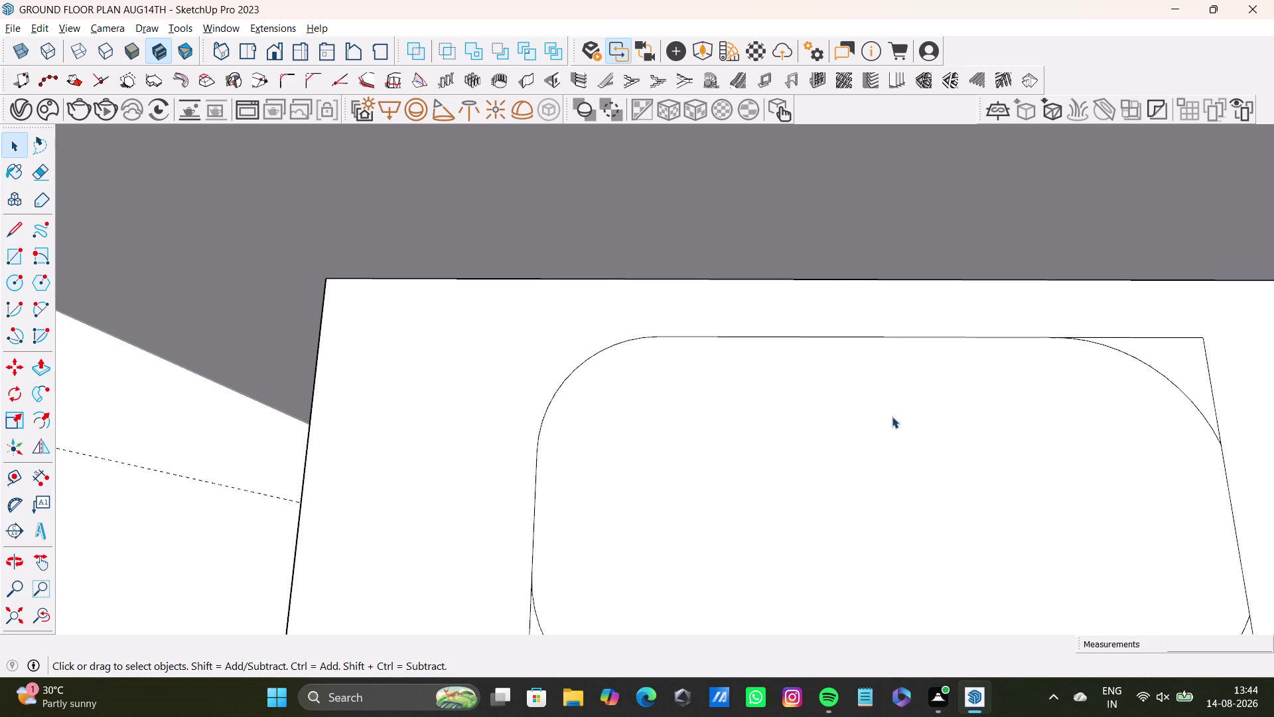
scroll(down, 3)
middle_click(921, 421)
Delete two more edges near the top-right corner, then undo both deletions.
middle_drag(912, 420, 665, 388)
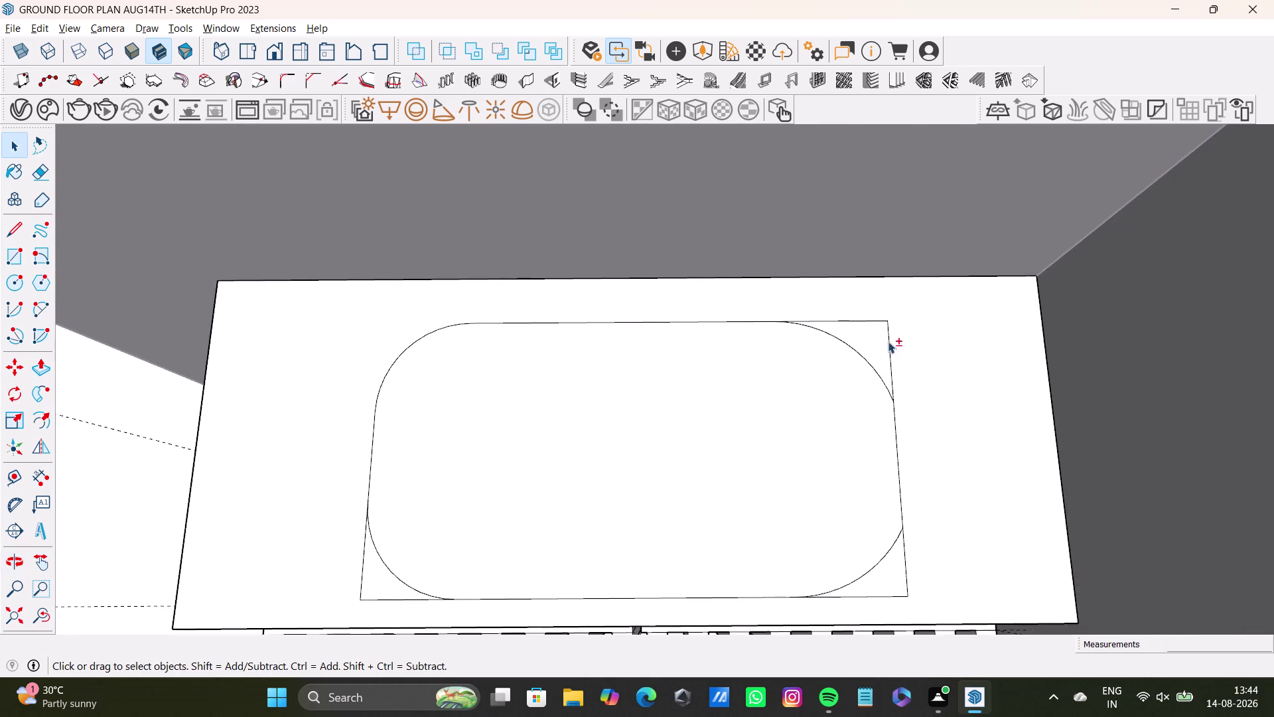
scroll(up, 3)
click(853, 320)
key(Delete)
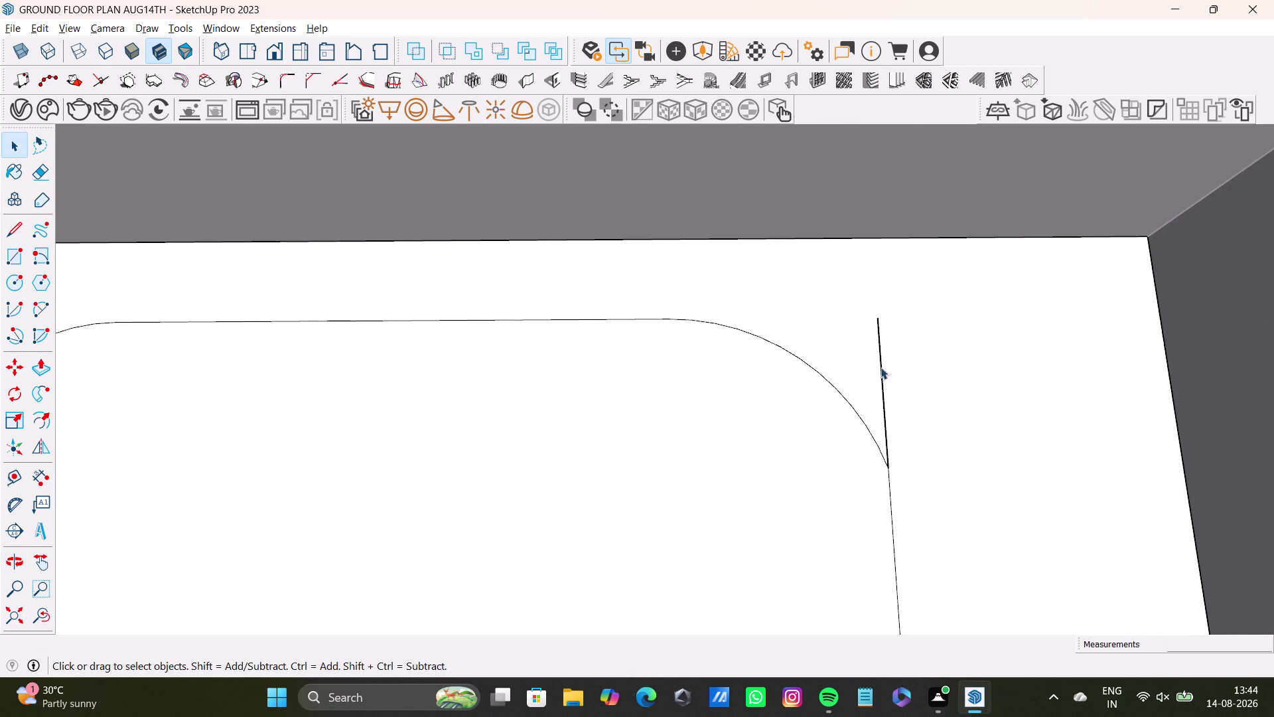
click(882, 386)
key(Delete)
scroll(down, 3)
middle_drag(883, 463, 882, 365)
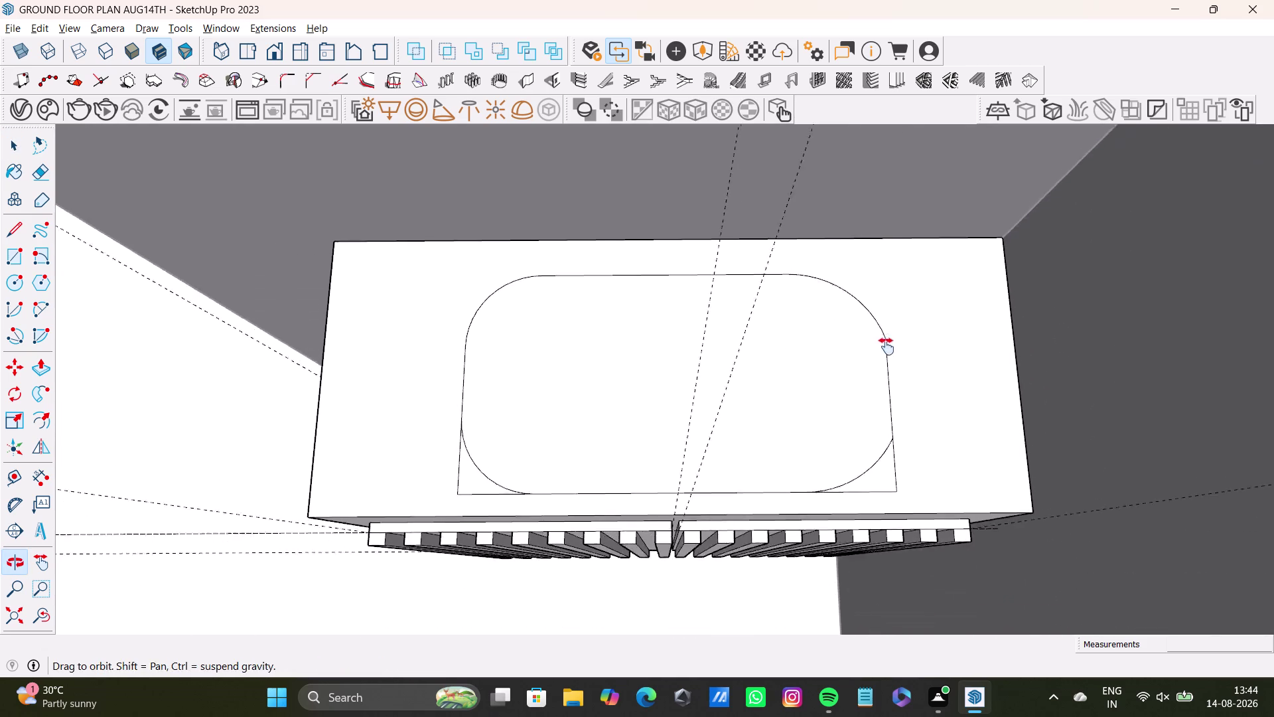
middle_drag(882, 364, 887, 342)
scroll(up, 3)
key(ctrl+z)
key(ctrl+z)
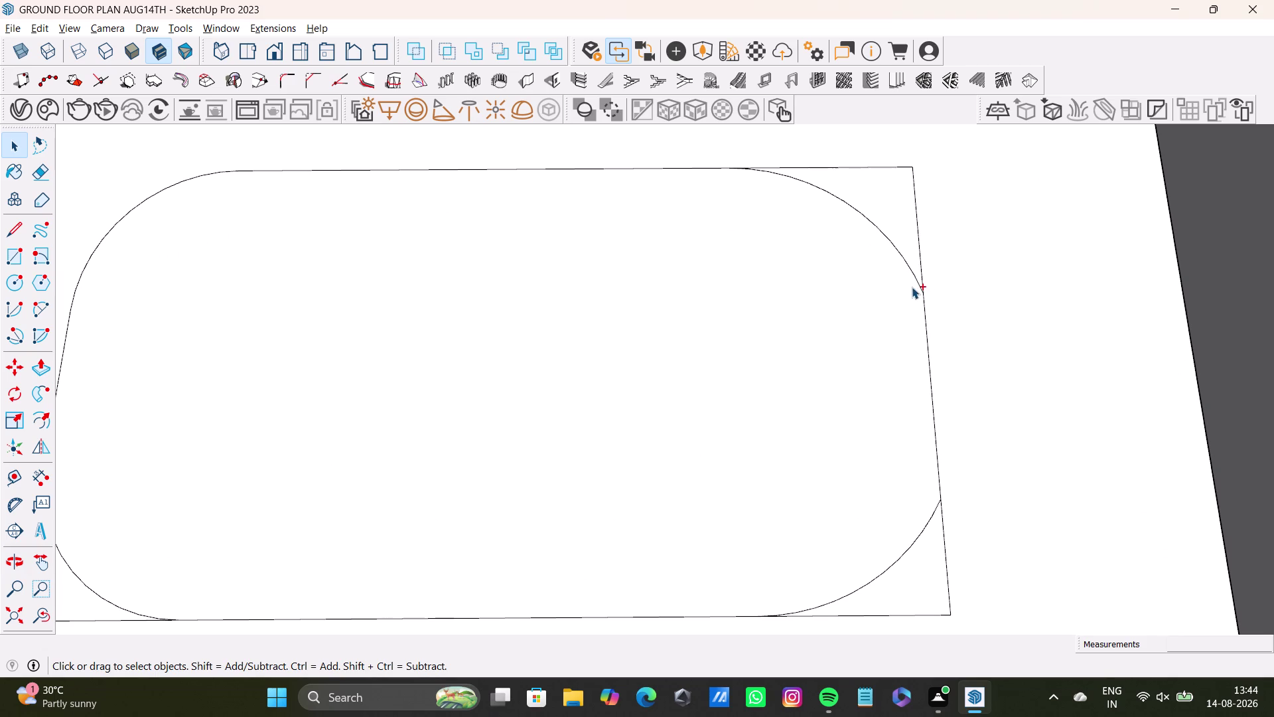
Erase the top-right corner arc and redraw it from top edge to right edge.
click(916, 279)
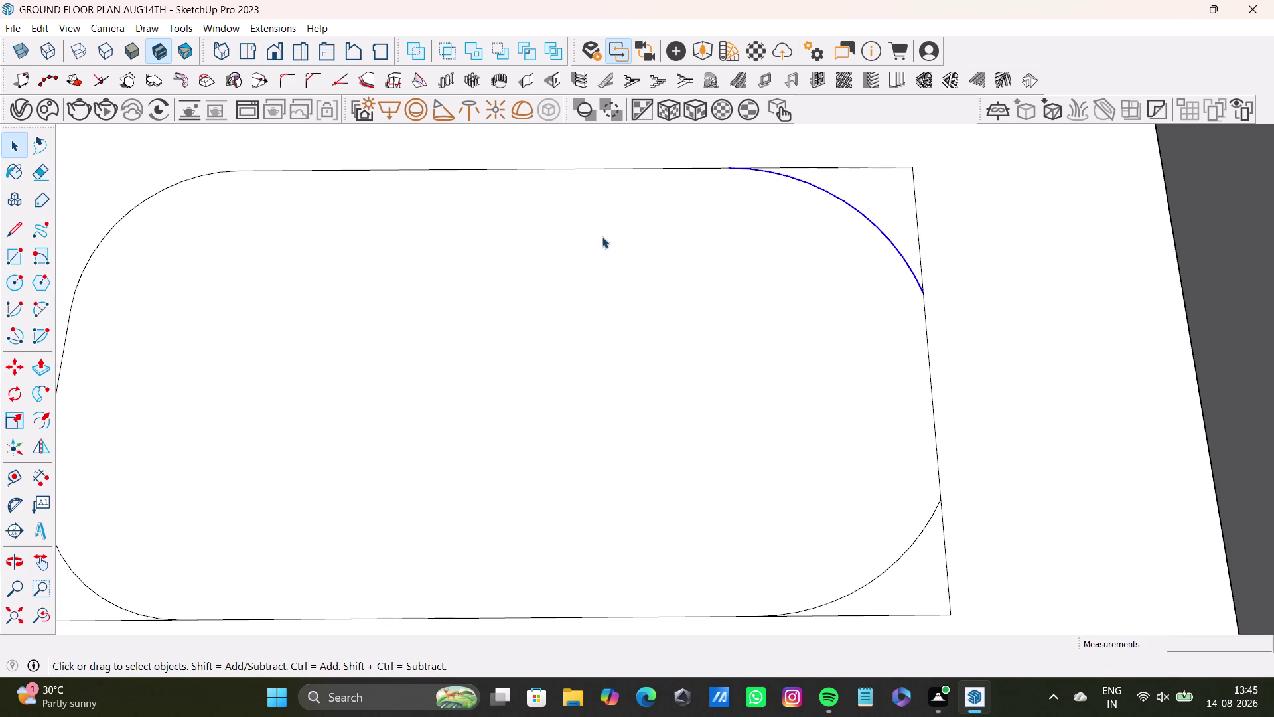
key(Delete)
click(43, 307)
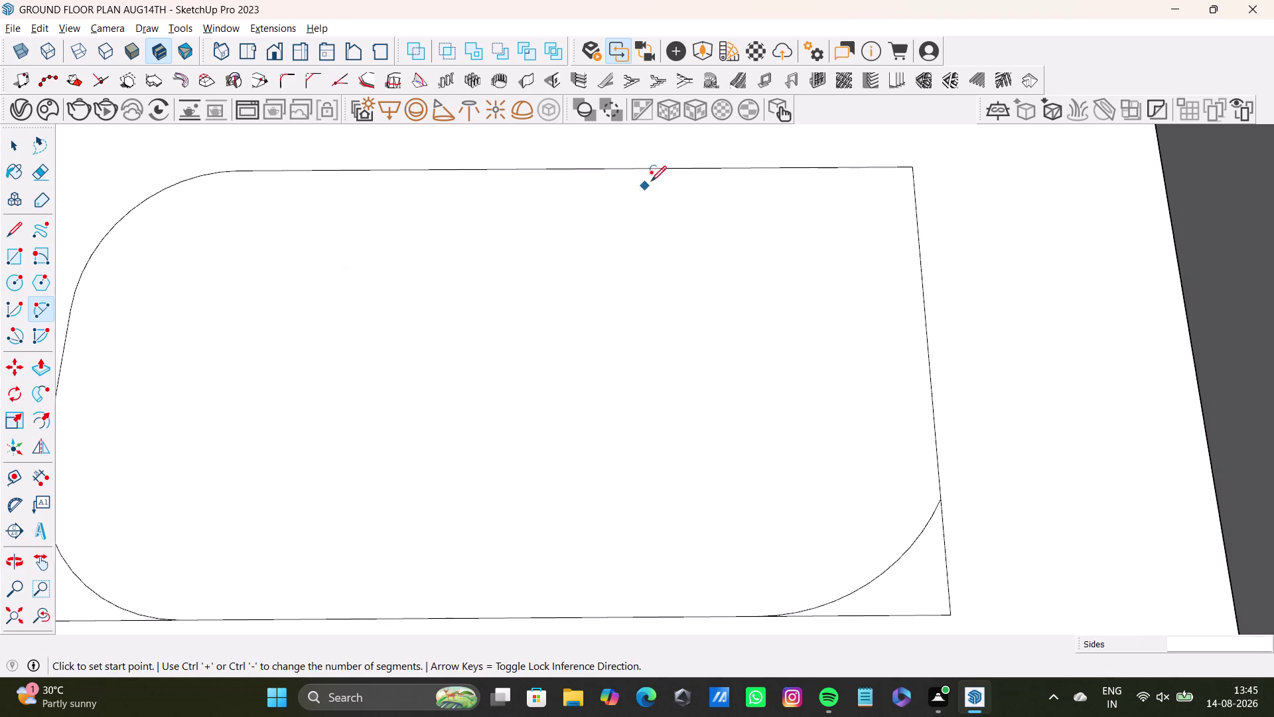
click(747, 167)
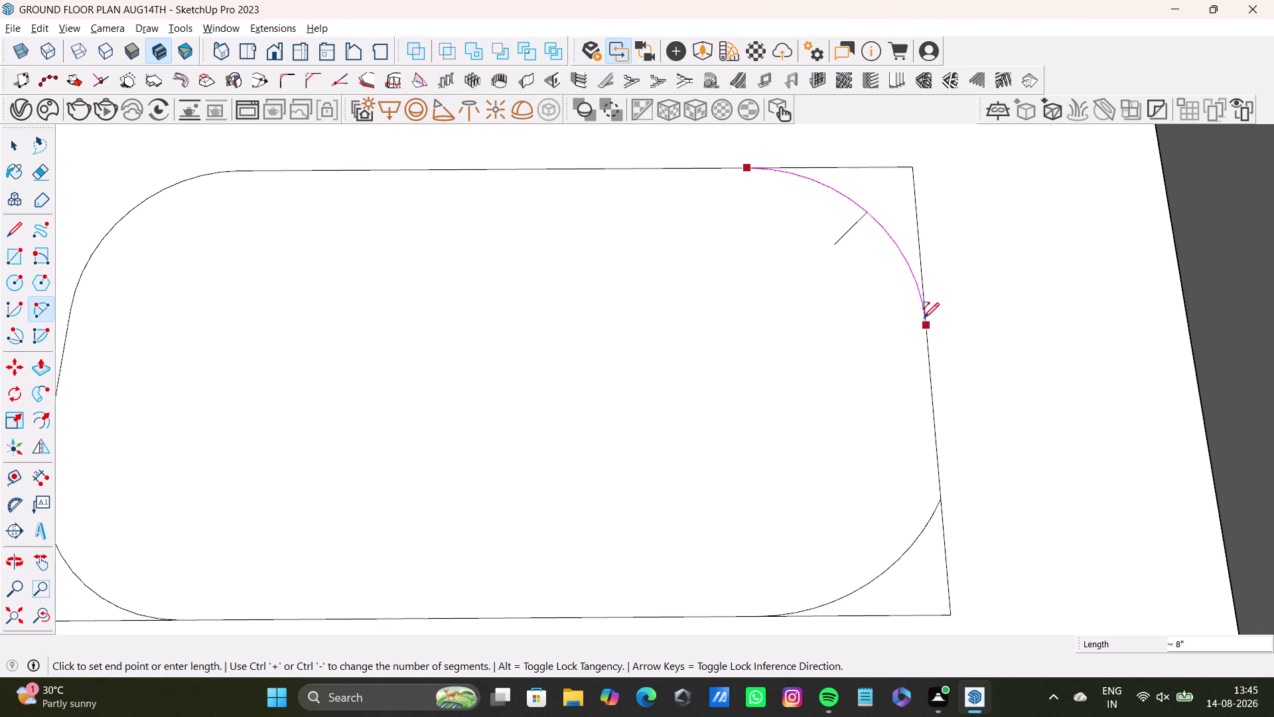
click(923, 319)
click(884, 232)
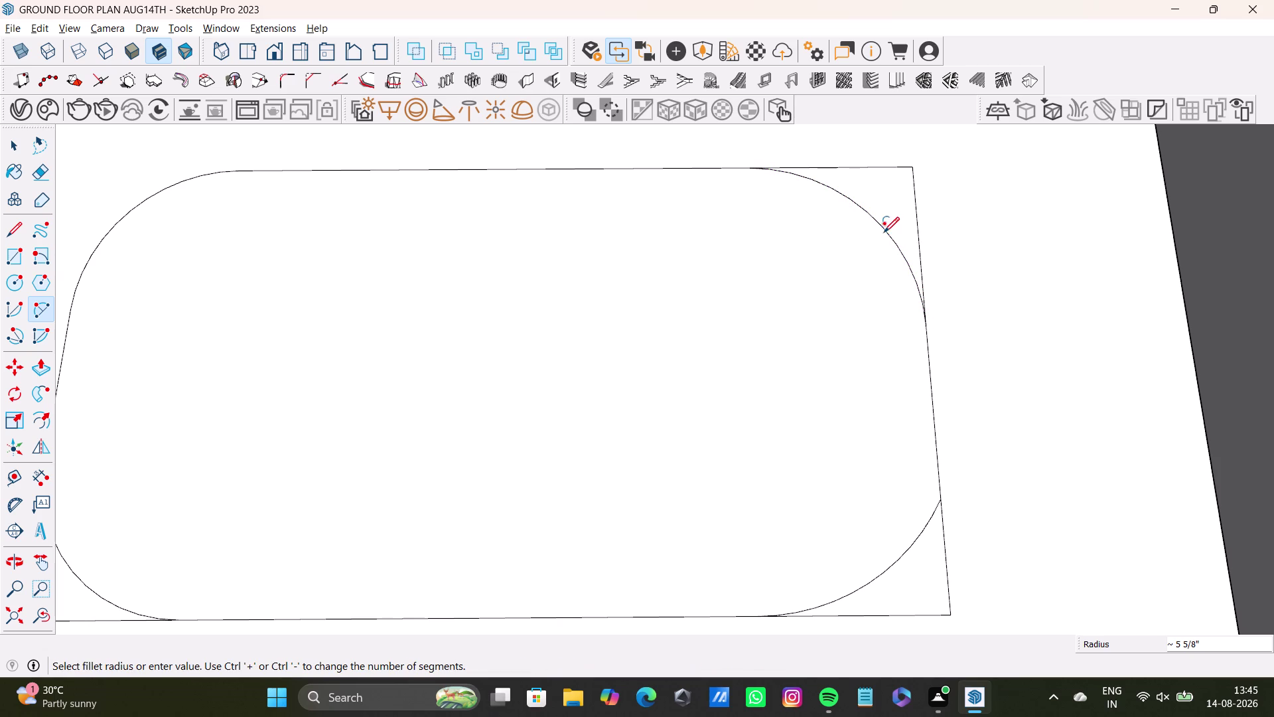
key(space)
Delete the leftover straight edges beyond the new top-right arc.
scroll(up, 3)
click(886, 158)
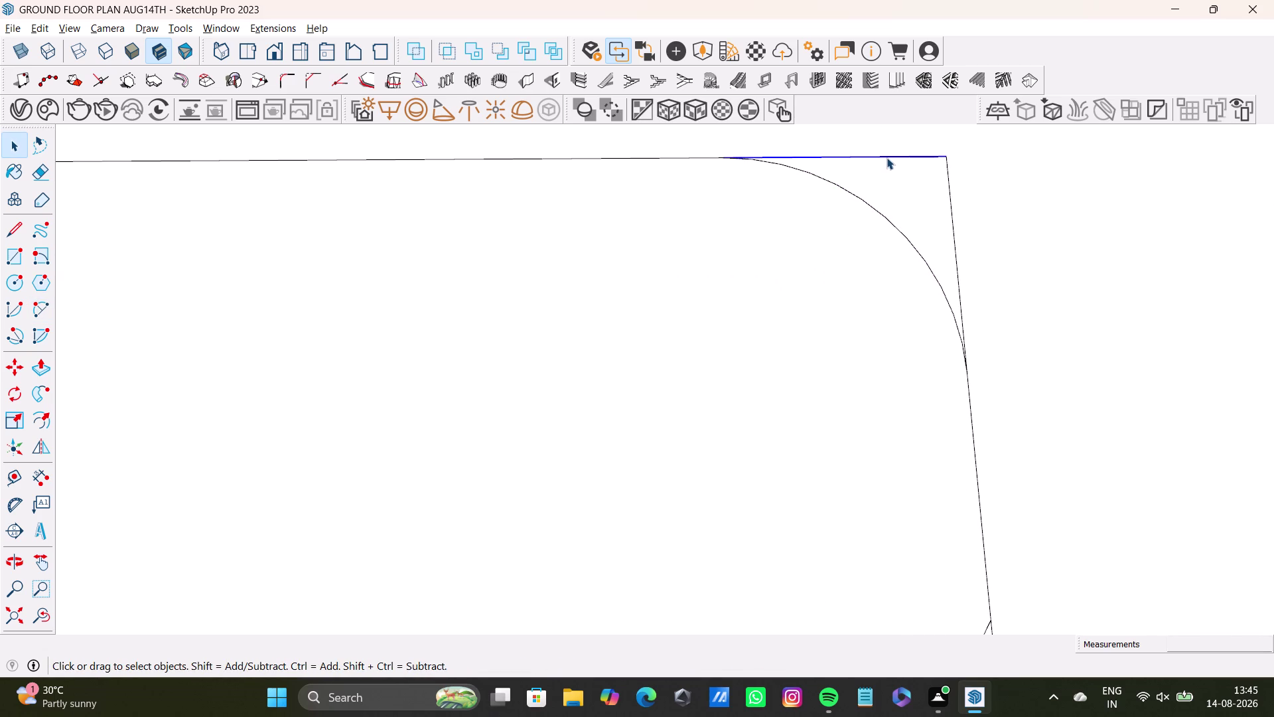
key(Delete)
click(957, 231)
click(957, 241)
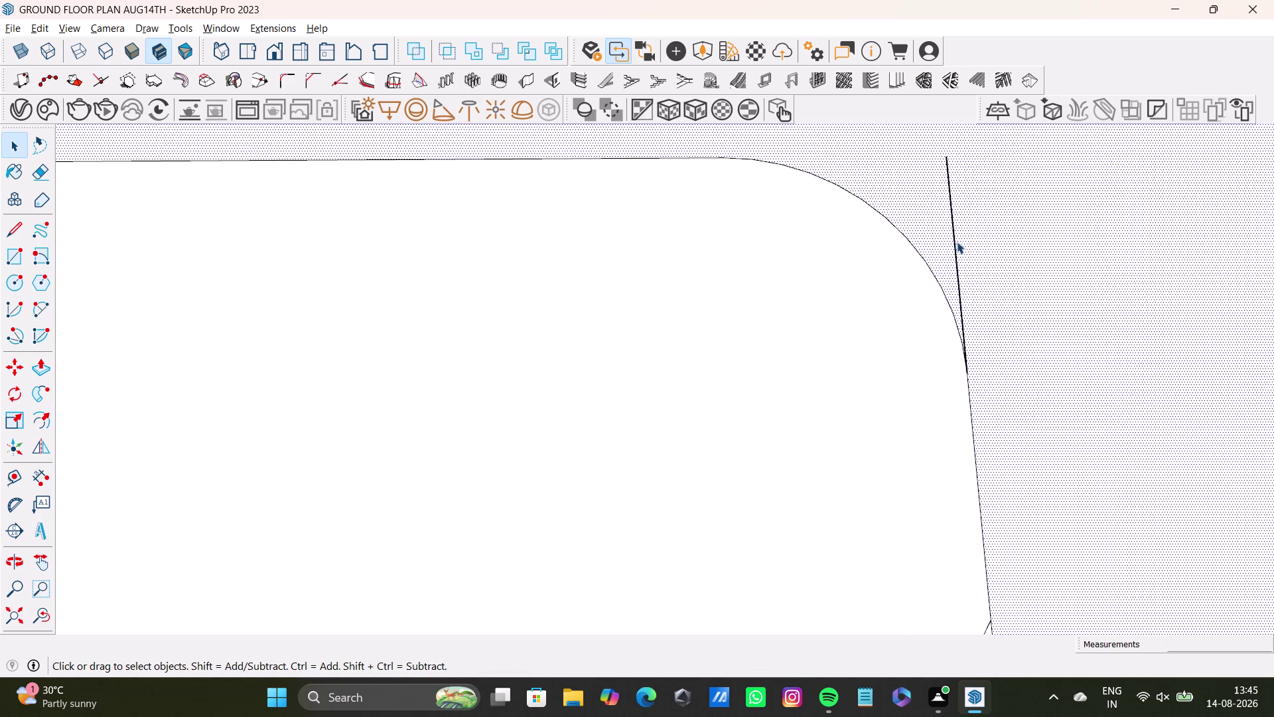
key(Delete)
scroll(down, 3)
Erase the leftover straight edge past the bottom-left corner arc.
middle_drag(856, 364, 909, 268)
scroll(up, 3)
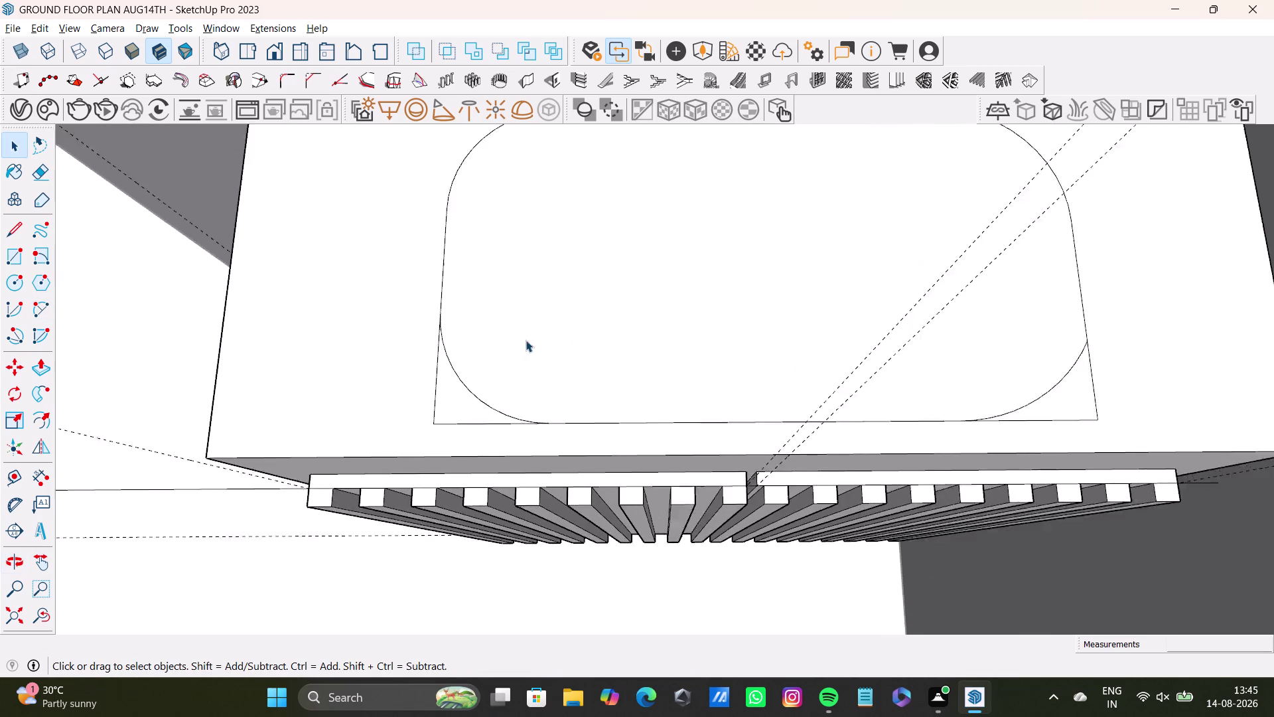
scroll(up, 3)
click(424, 375)
key(Delete)
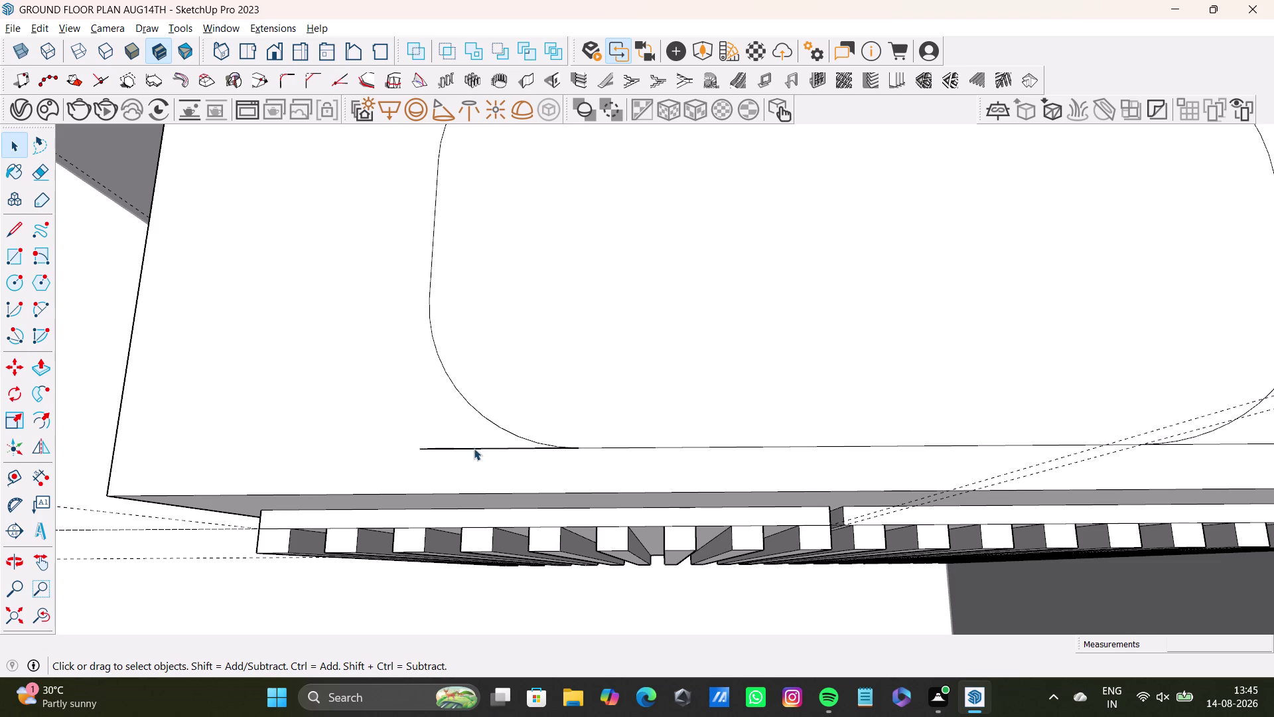
click(480, 446)
key(Delete)
key(ctrl+z)
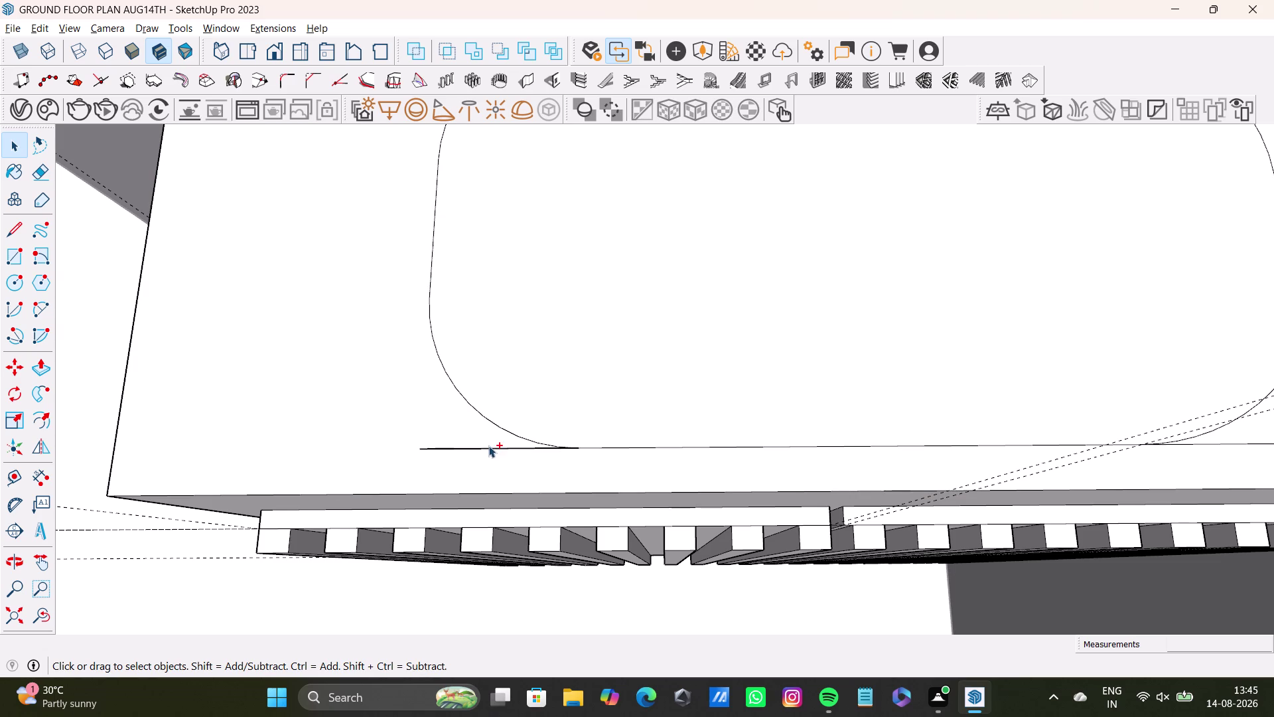
click(505, 445)
click(505, 445)
click(505, 447)
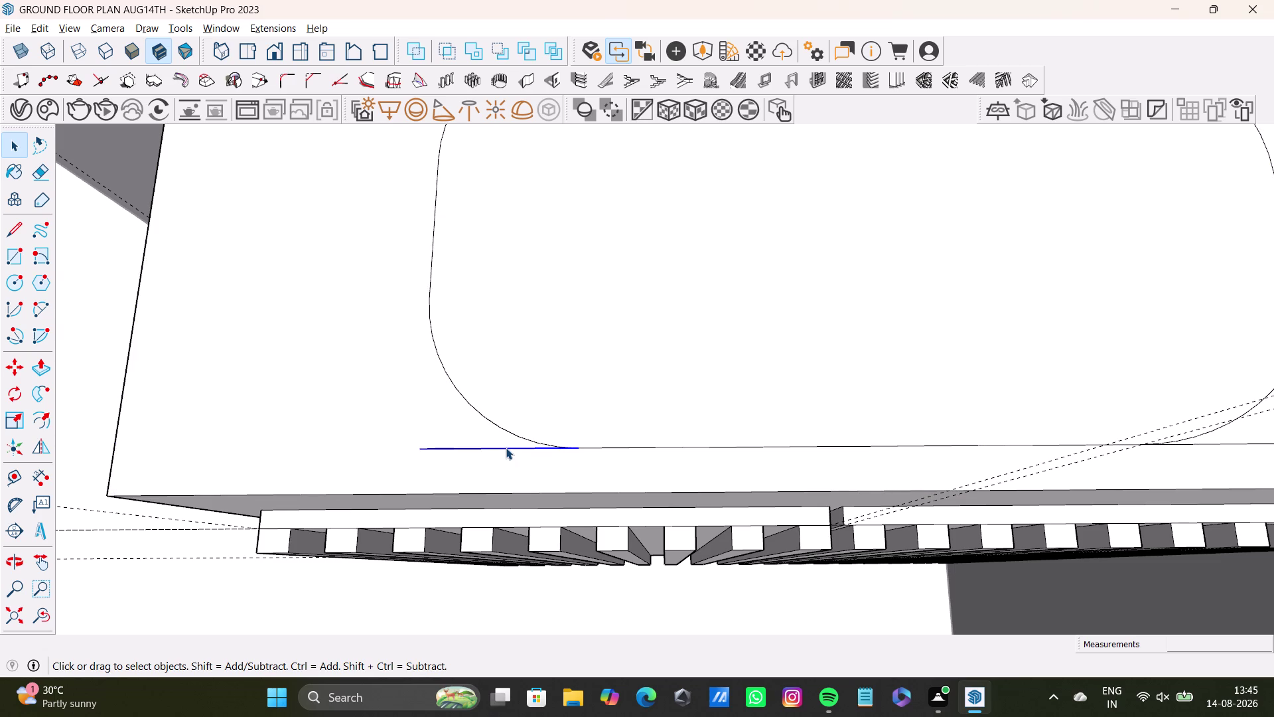
key(Delete)
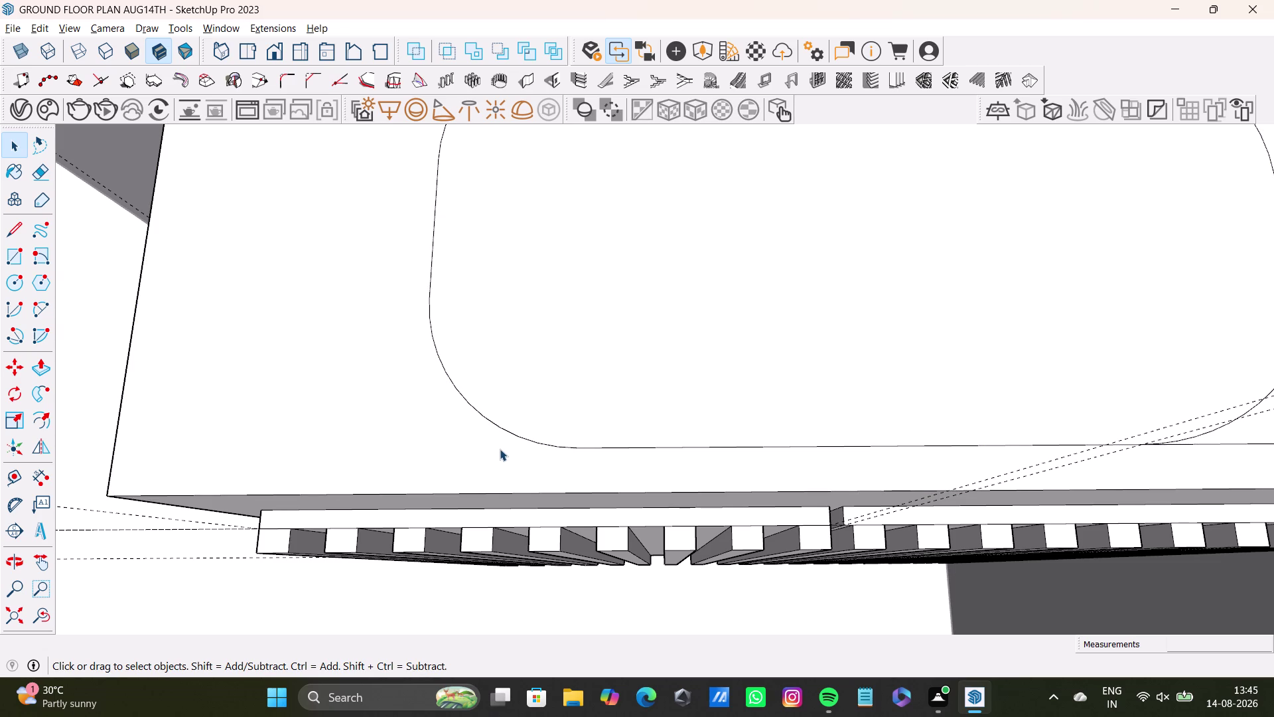
Erase the leftover edge past the bottom-right arc, undoing an extra deletion.
scroll(down, 3)
middle_drag(517, 424, 160, 361)
scroll(up, 3)
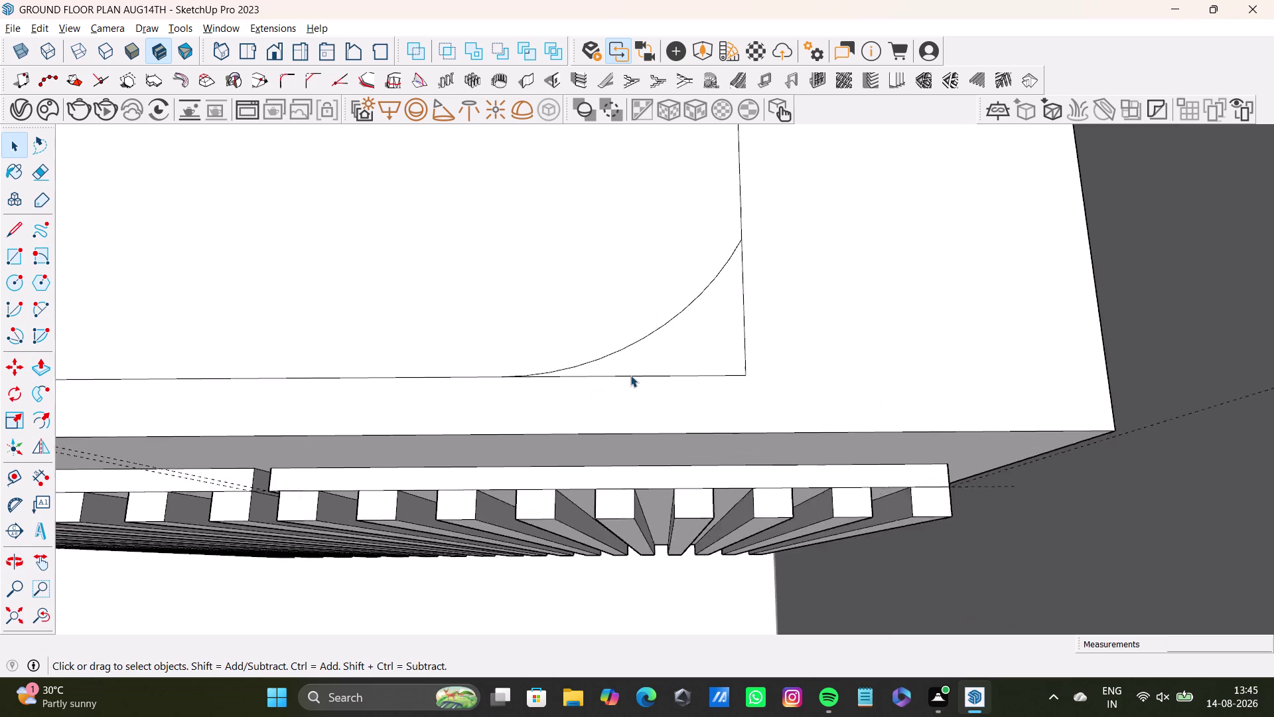
scroll(up, 3)
click(664, 373)
click(670, 379)
click(674, 375)
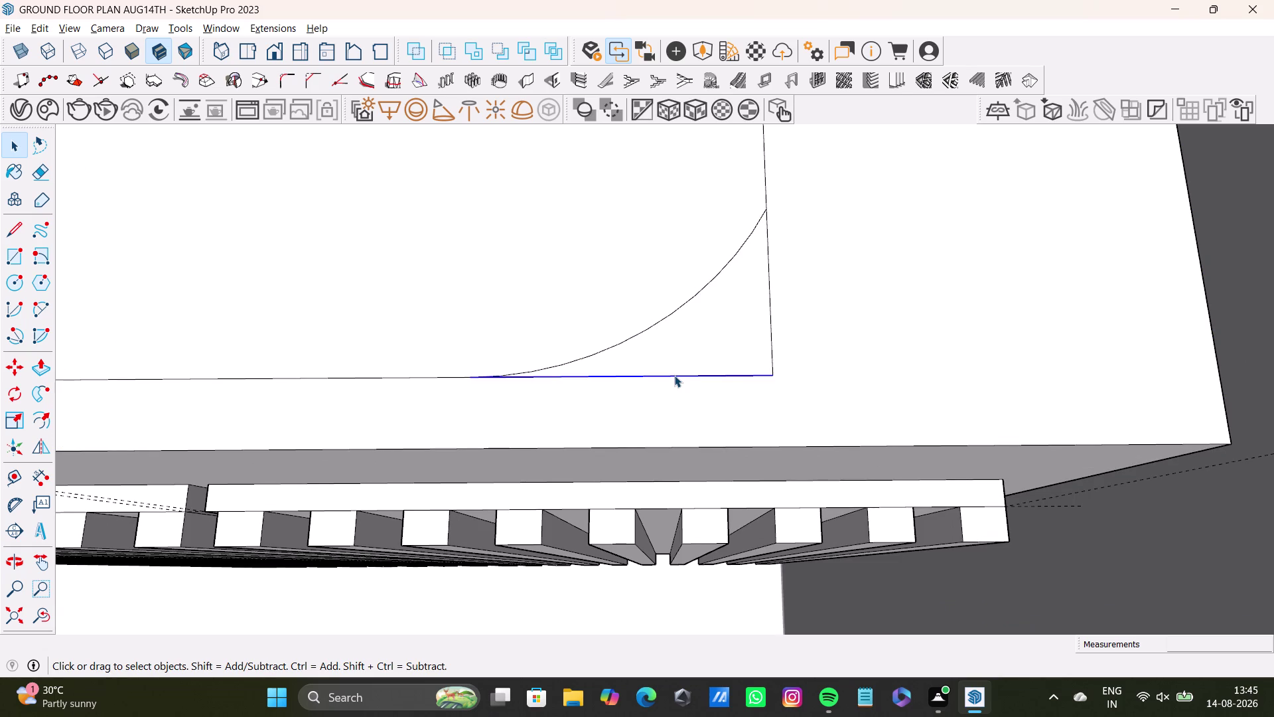
key(Delete)
click(772, 367)
key(Delete)
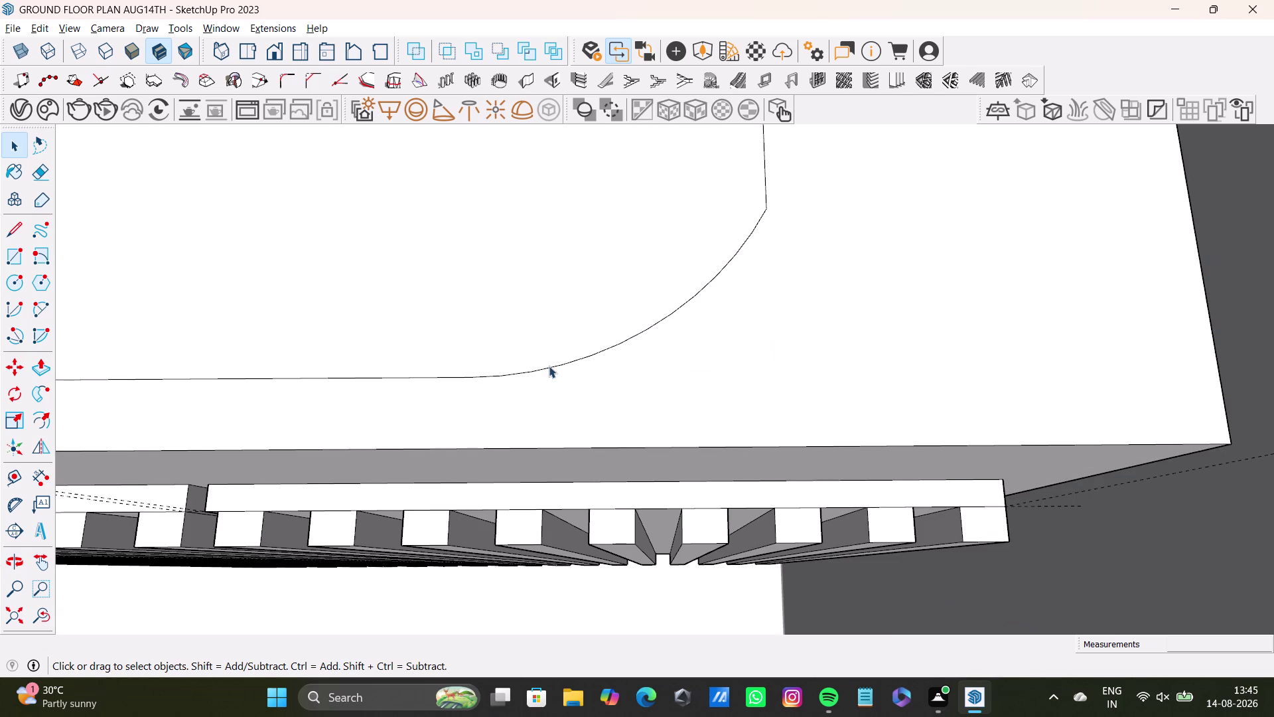
scroll(down, 3)
key(ctrl+z)
key(ctrl+z)
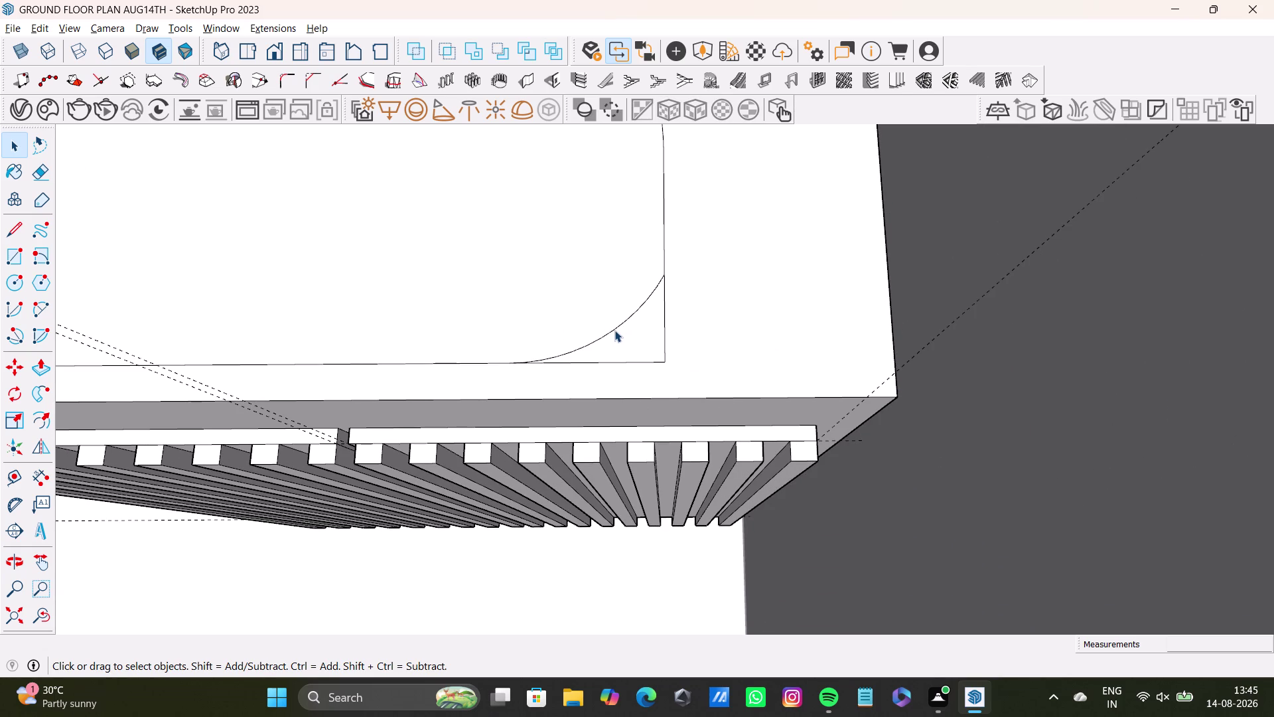
Draw a 2 Point Arc across the top-right corner and erase its straight corner edge.
click(614, 329)
key(Delete)
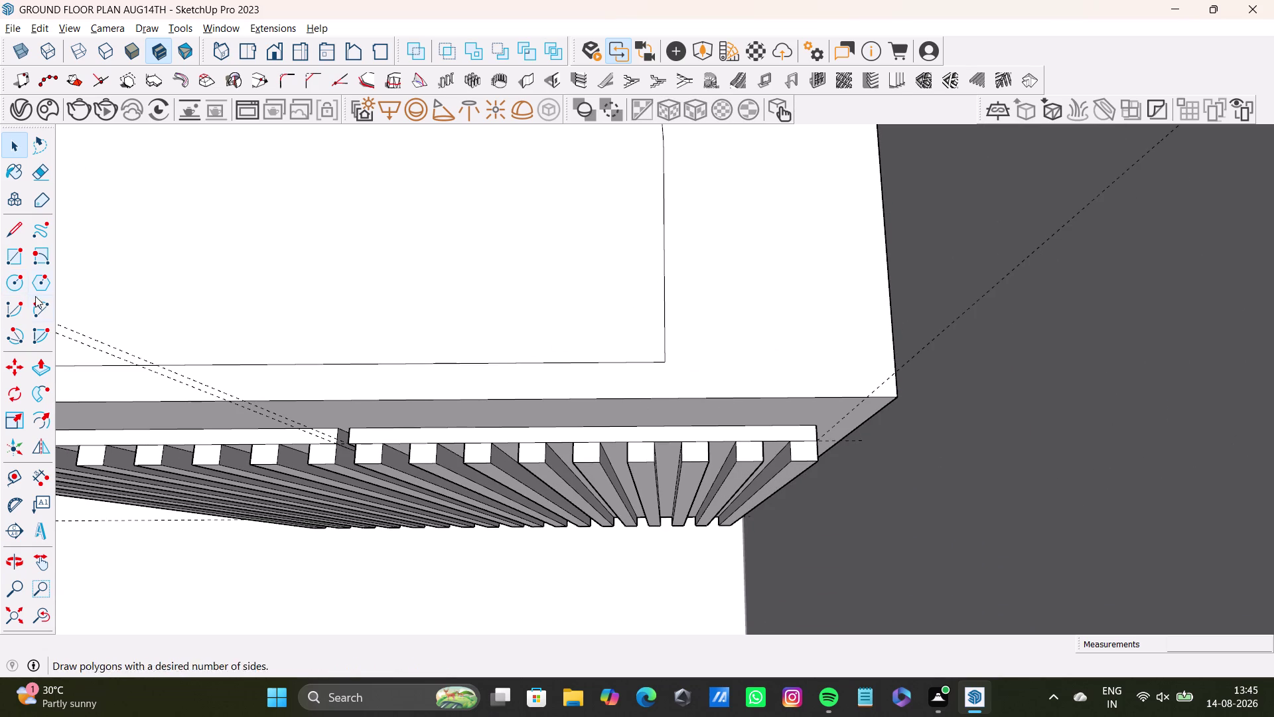
click(36, 299)
click(530, 361)
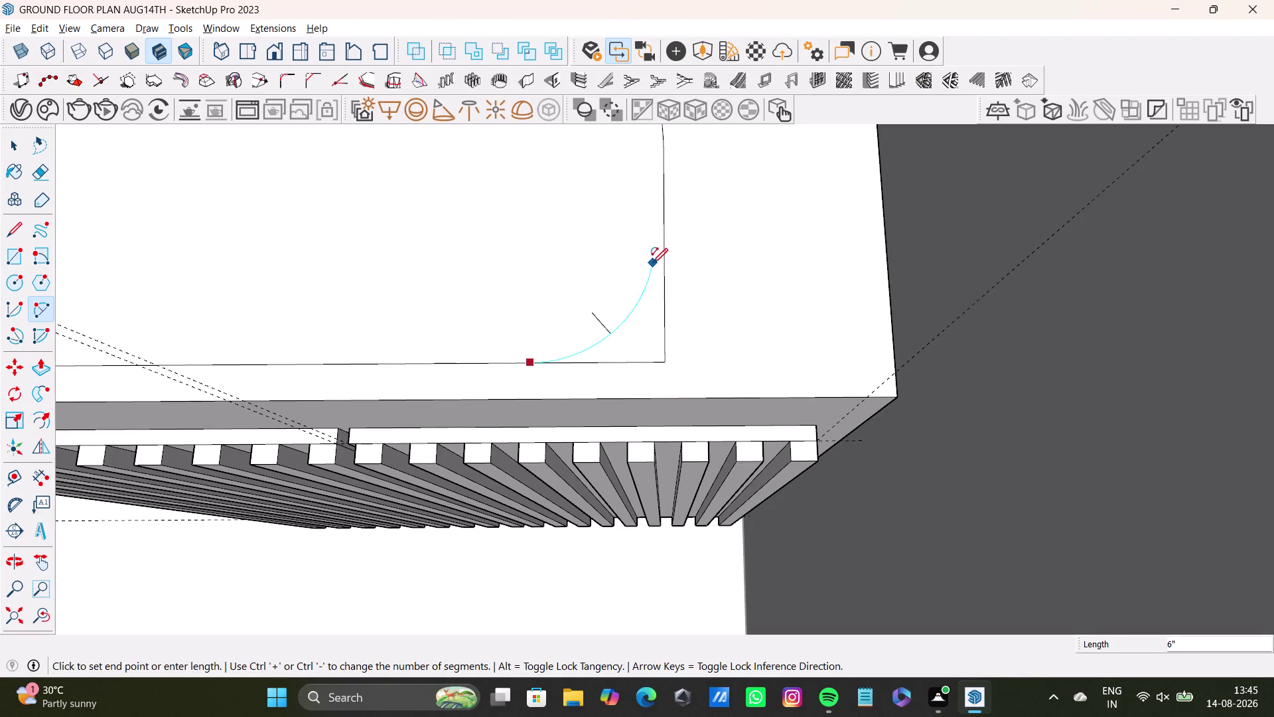
click(665, 238)
click(634, 304)
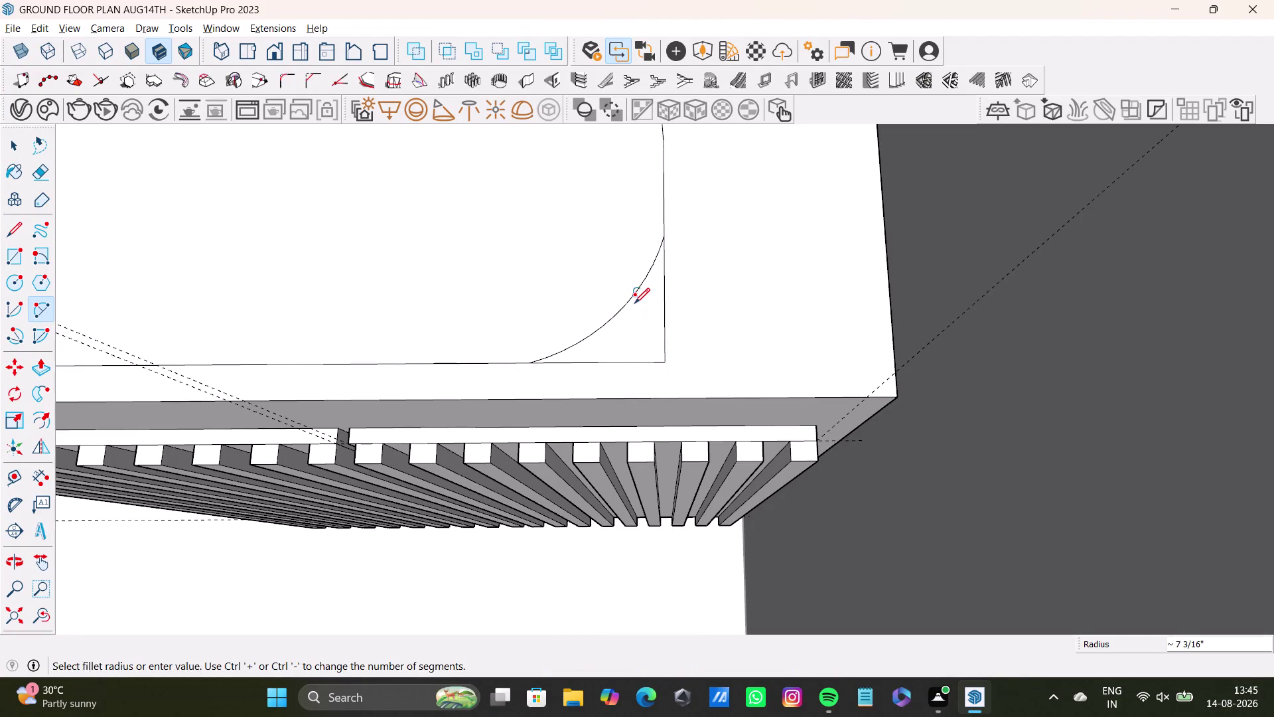
key(space)
click(623, 359)
key(Delete)
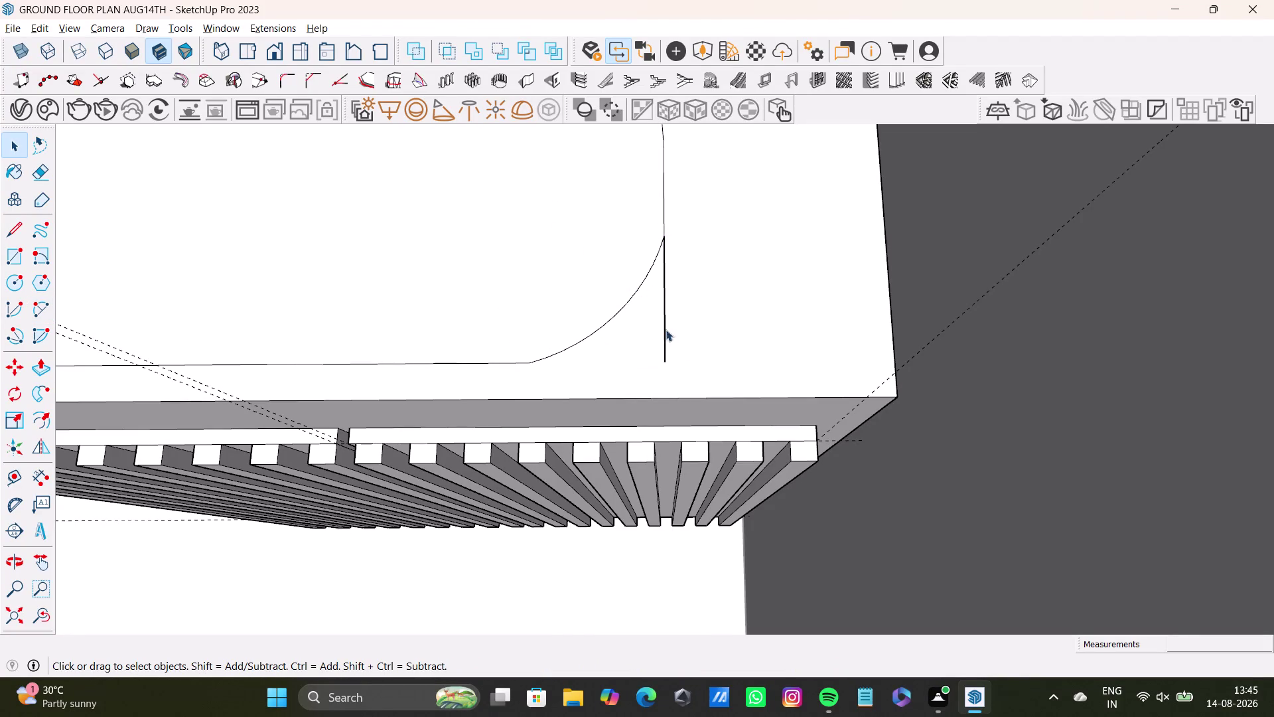
Undo the first corner arc and redraw a larger arc tangent to both edges.
key(ctrl+z)
key(ctrl+z)
key(ctrl+z)
click(36, 306)
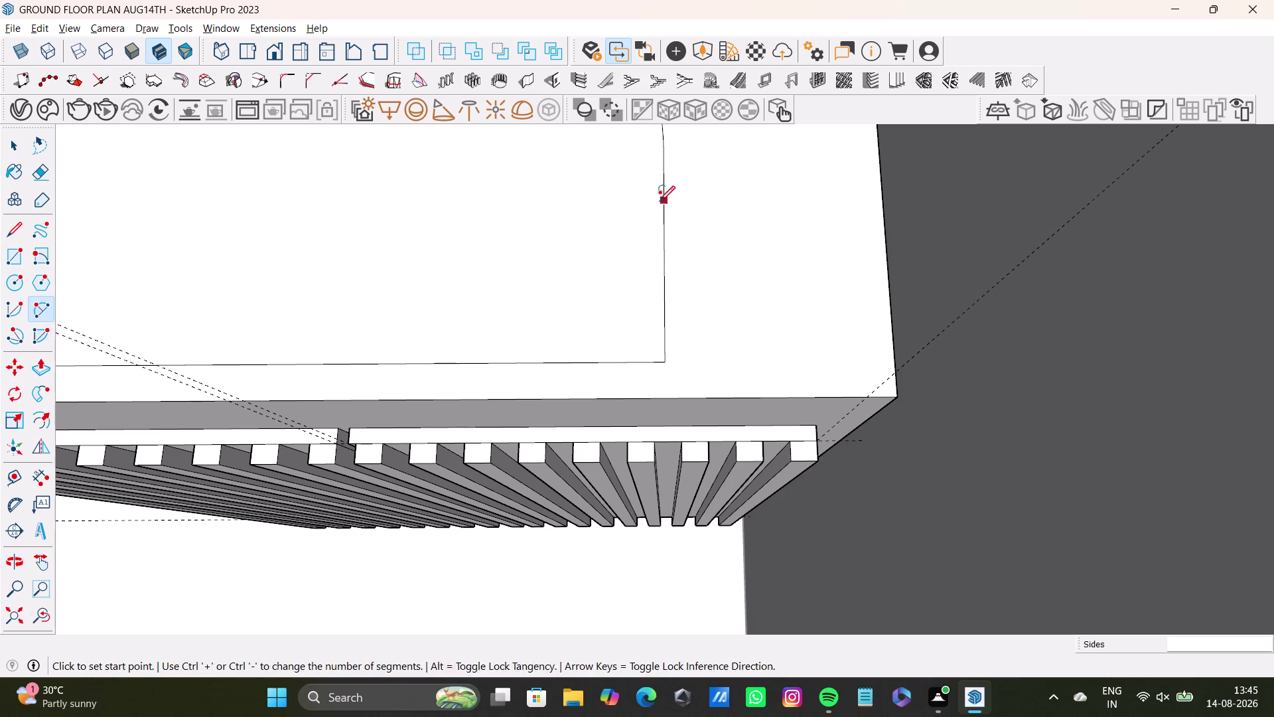
click(660, 200)
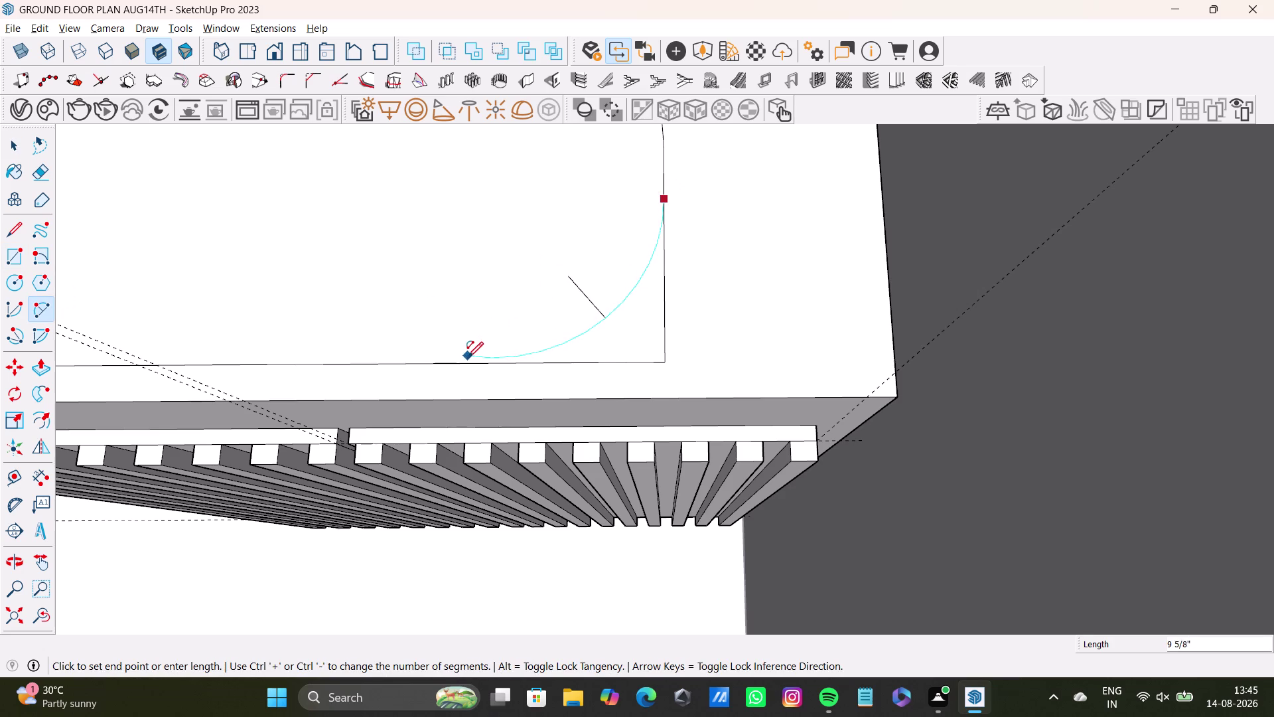
click(468, 360)
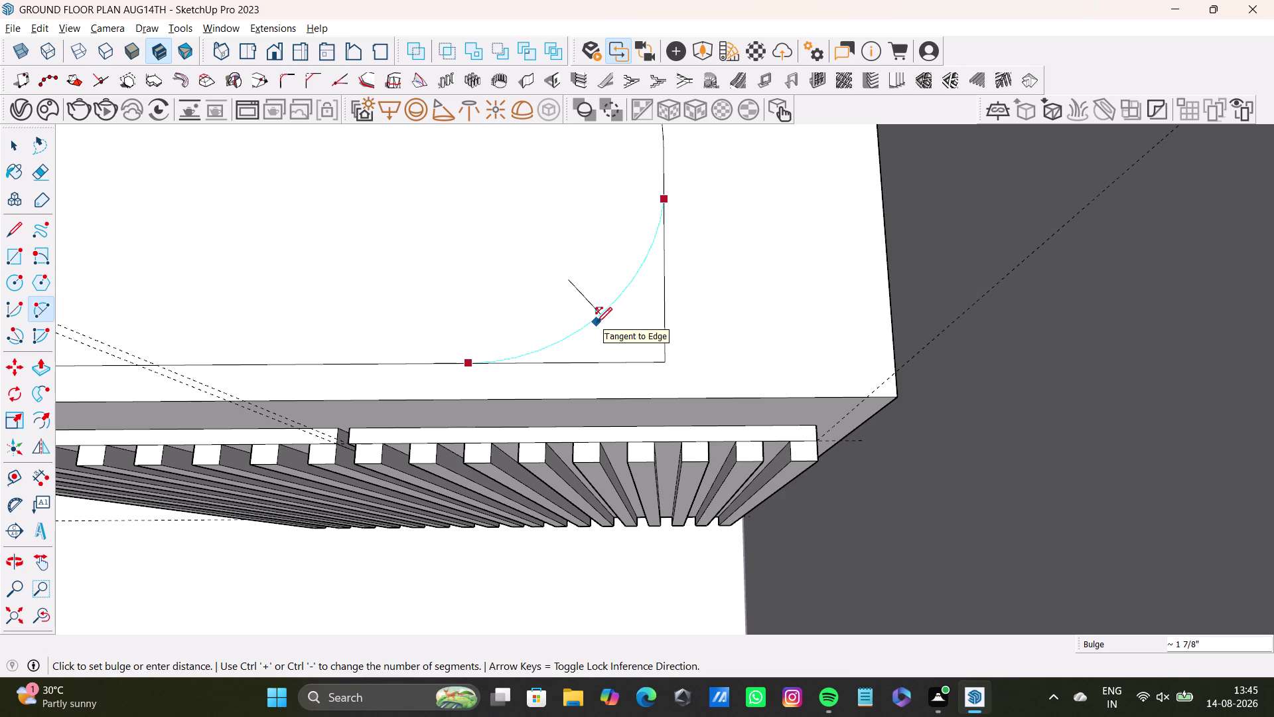
click(597, 322)
key(space)
Erase the two leftover straight edges at the newly rounded corner.
middle_drag(649, 340, 788, 218)
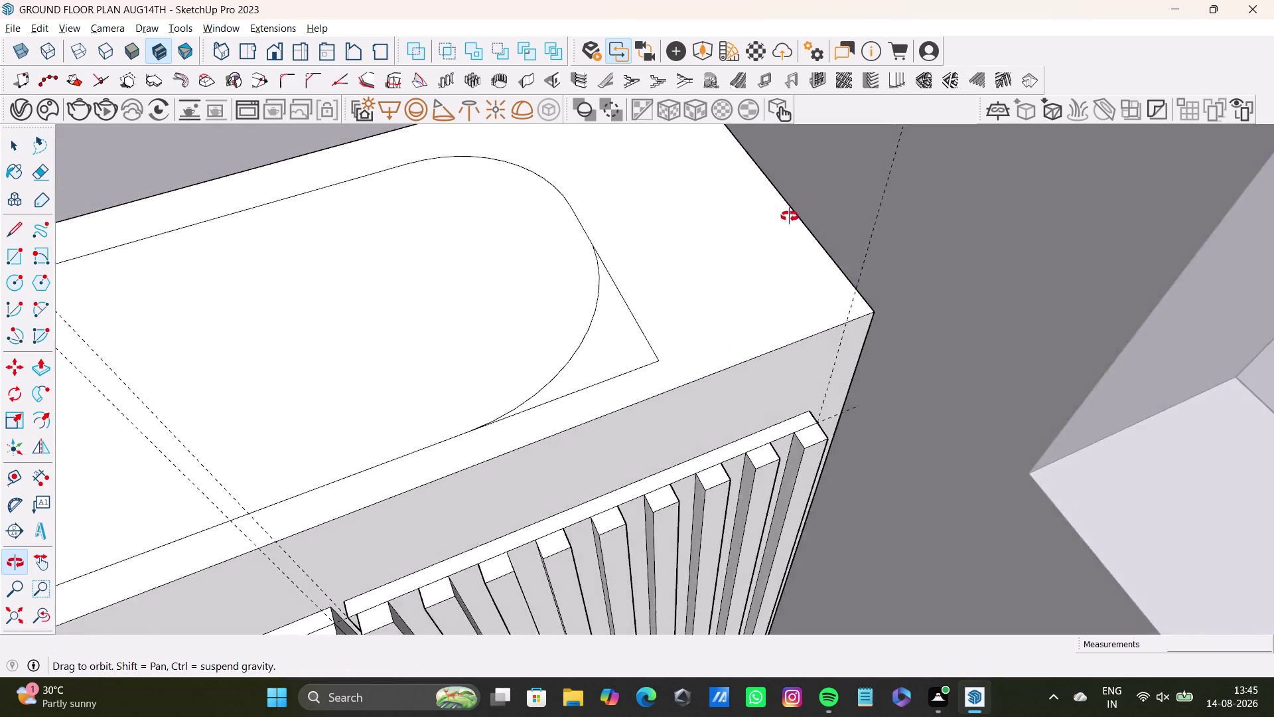
middle_drag(788, 218, 817, 201)
scroll(up, 3)
click(629, 354)
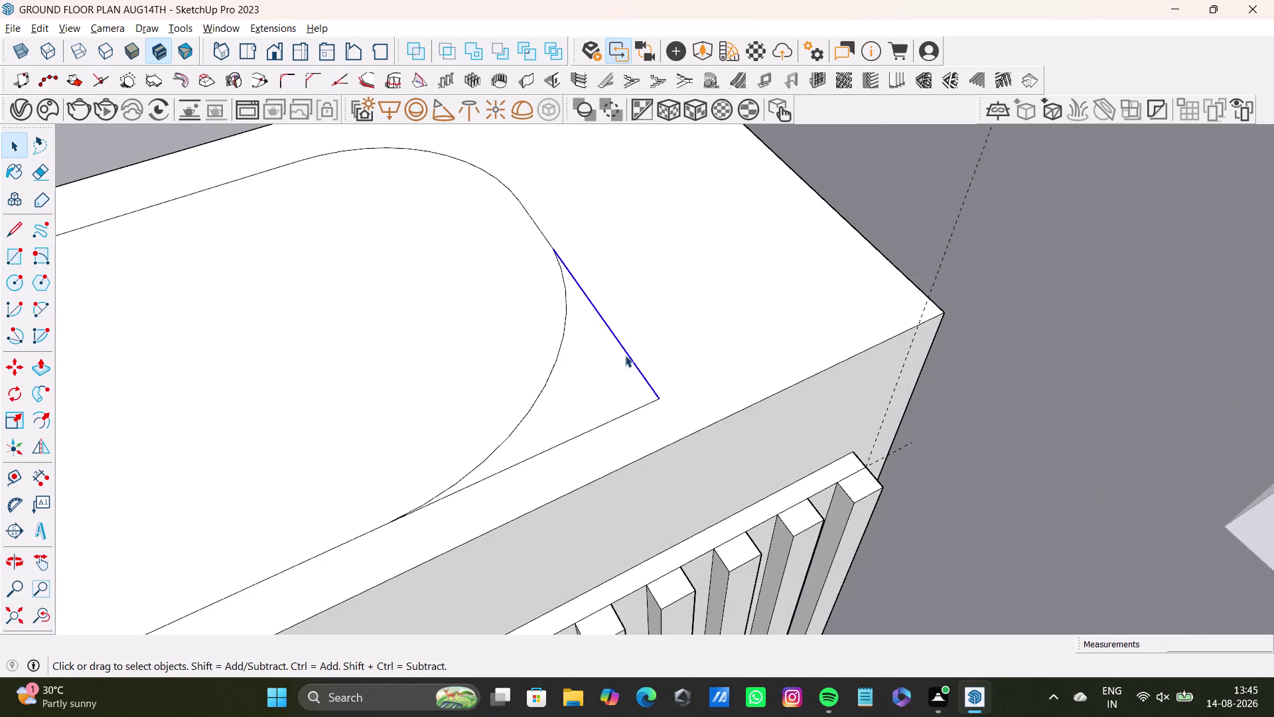
key(Delete)
click(602, 426)
key(Delete)
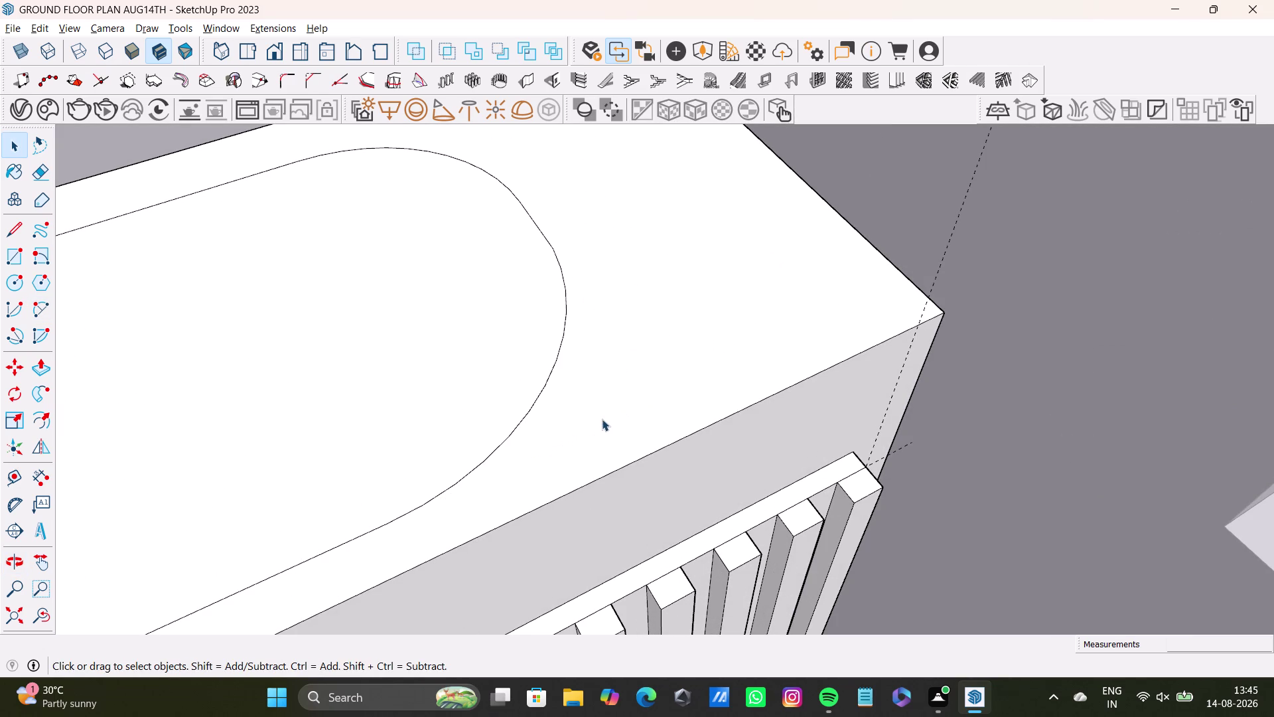
View the whole vanity top, undo the two edge deletions and delete a different edge.
scroll(down, 3)
middle_drag(589, 403, 693, 363)
middle_drag(695, 367, 513, 554)
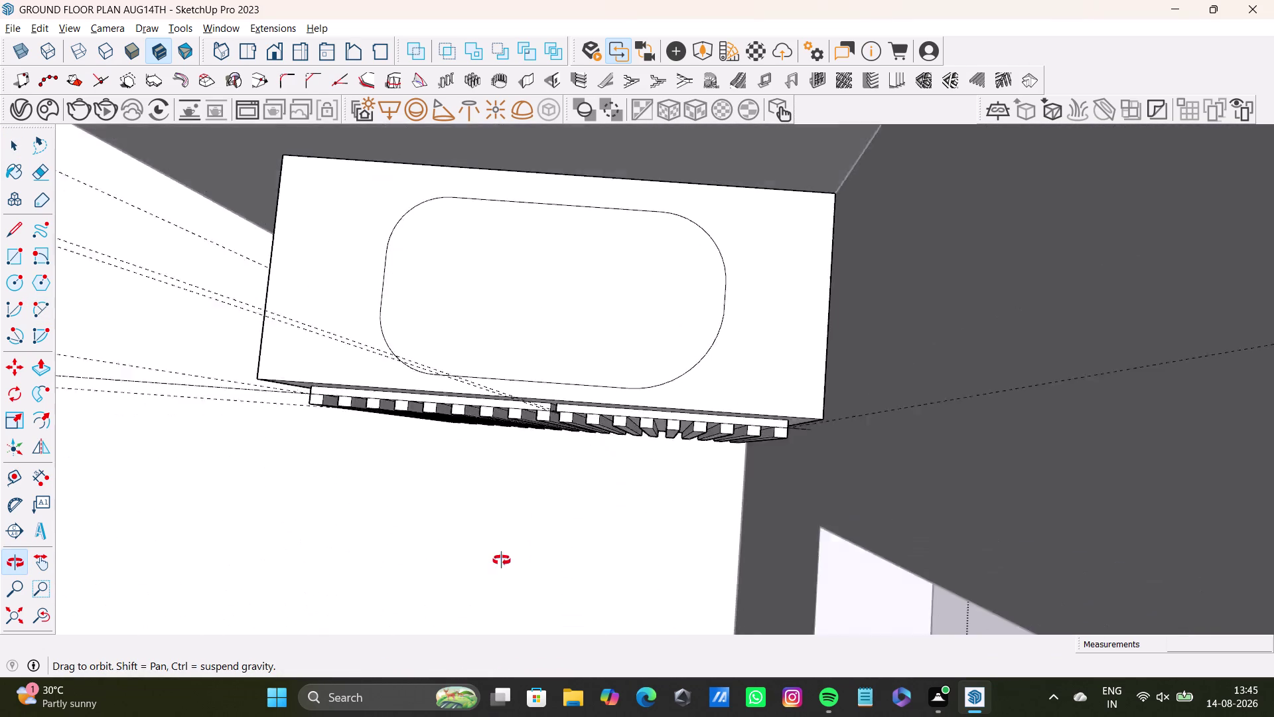
middle_drag(513, 553, 474, 462)
key(ctrl+z)
key(ctrl+z)
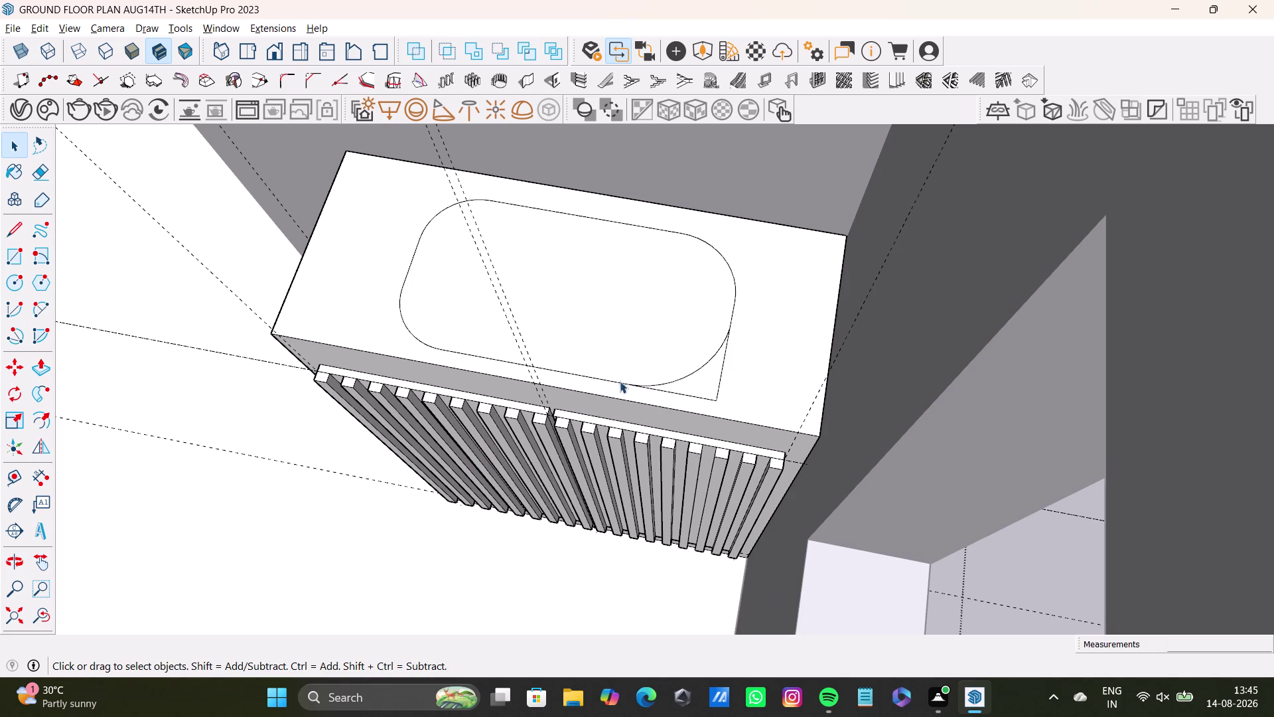
click(700, 368)
key(Delete)
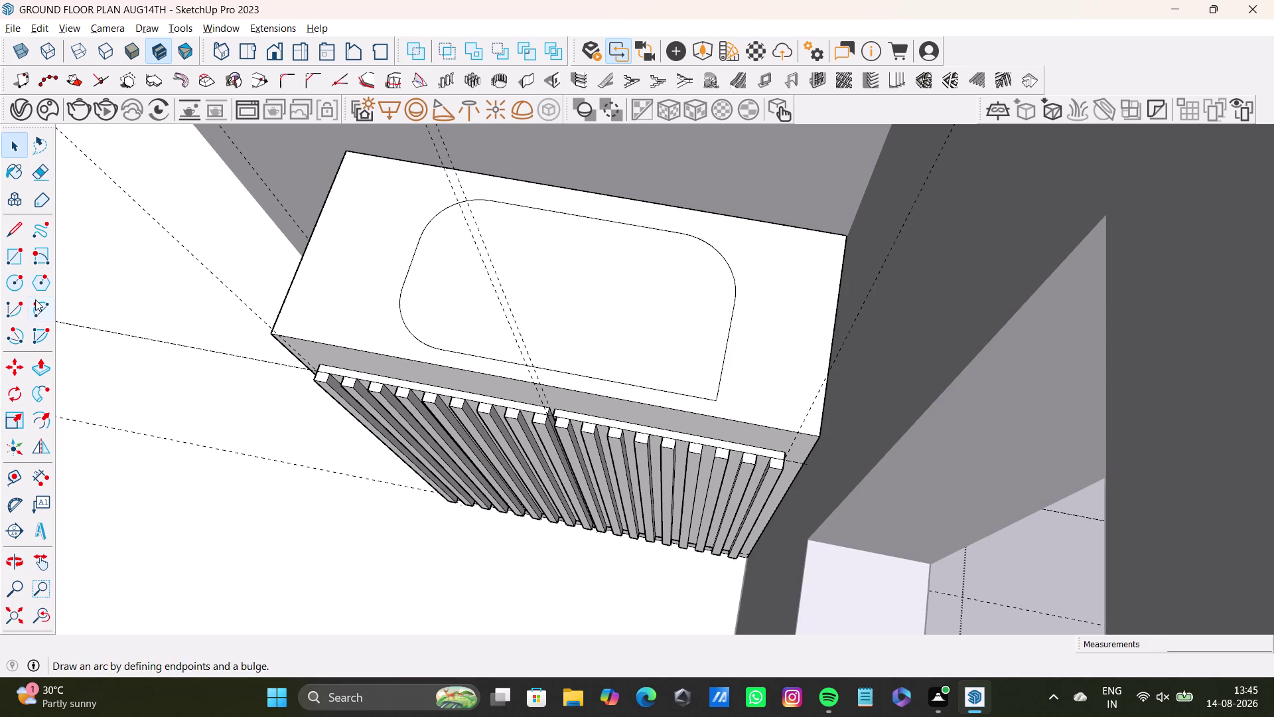
Draw a tangent arc on the last square corner and erase its two leftover edges.
click(45, 305)
drag(666, 388, 679, 384)
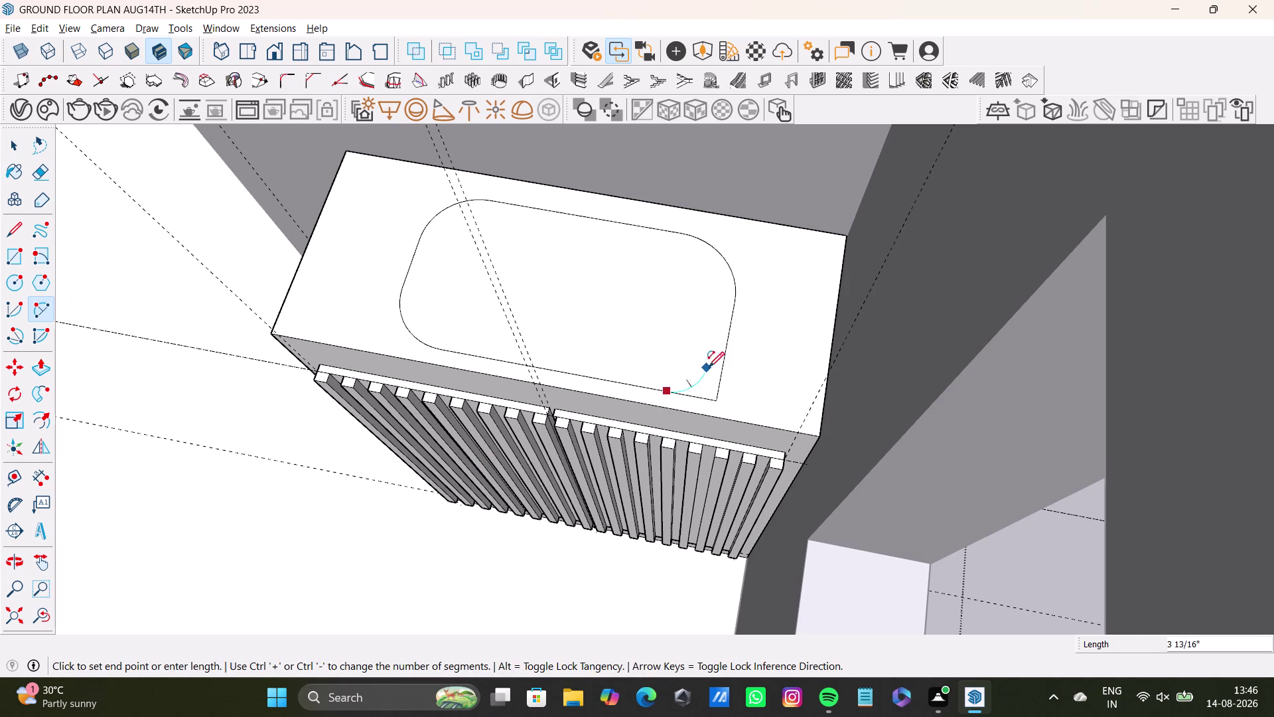
click(722, 359)
click(692, 387)
key(space)
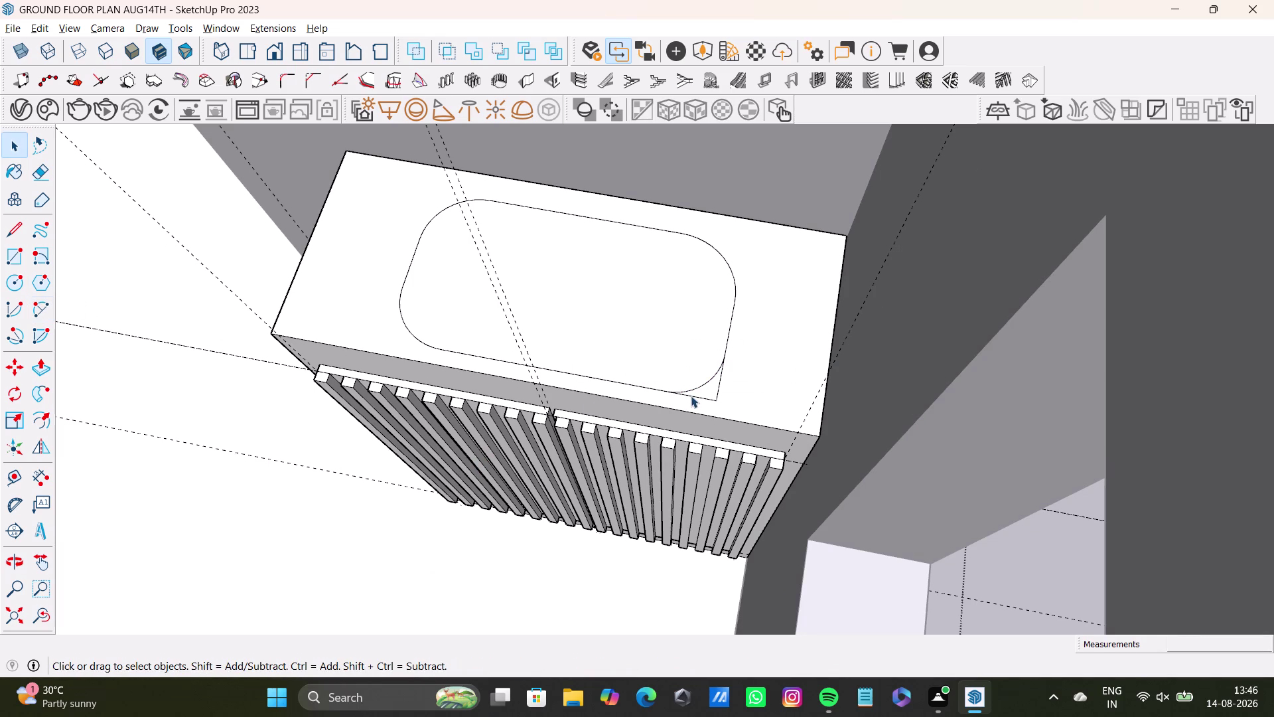
click(691, 396)
key(Delete)
click(718, 391)
key(Delete)
scroll(down, 3)
middle_drag(608, 378, 644, 328)
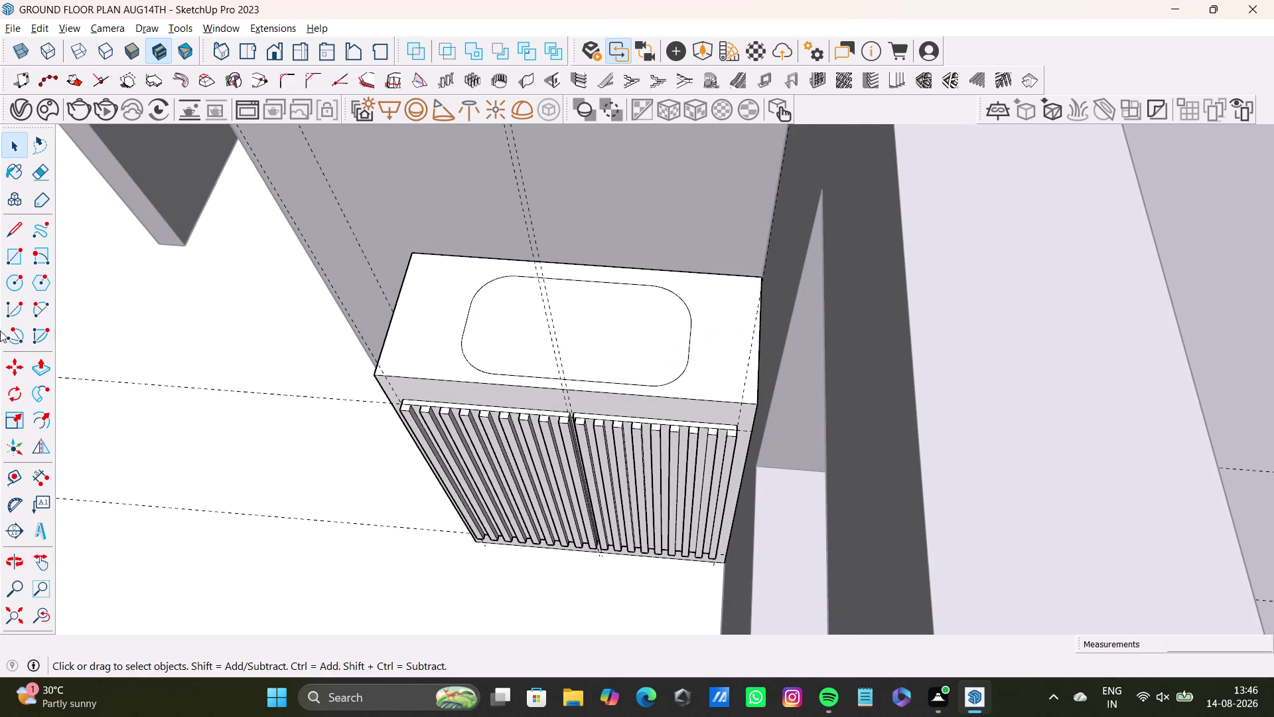
click(497, 333)
Offset the rounded sink outline outward and then inward to form a ring.
click(47, 429)
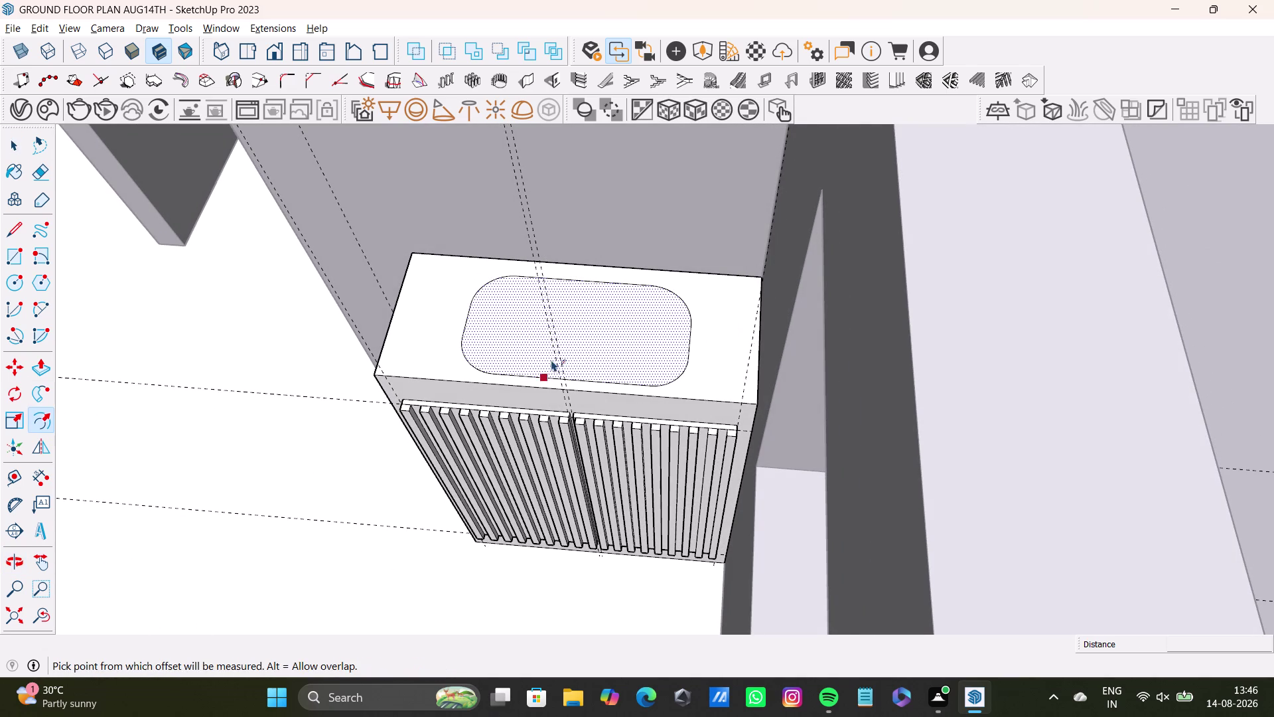
click(545, 325)
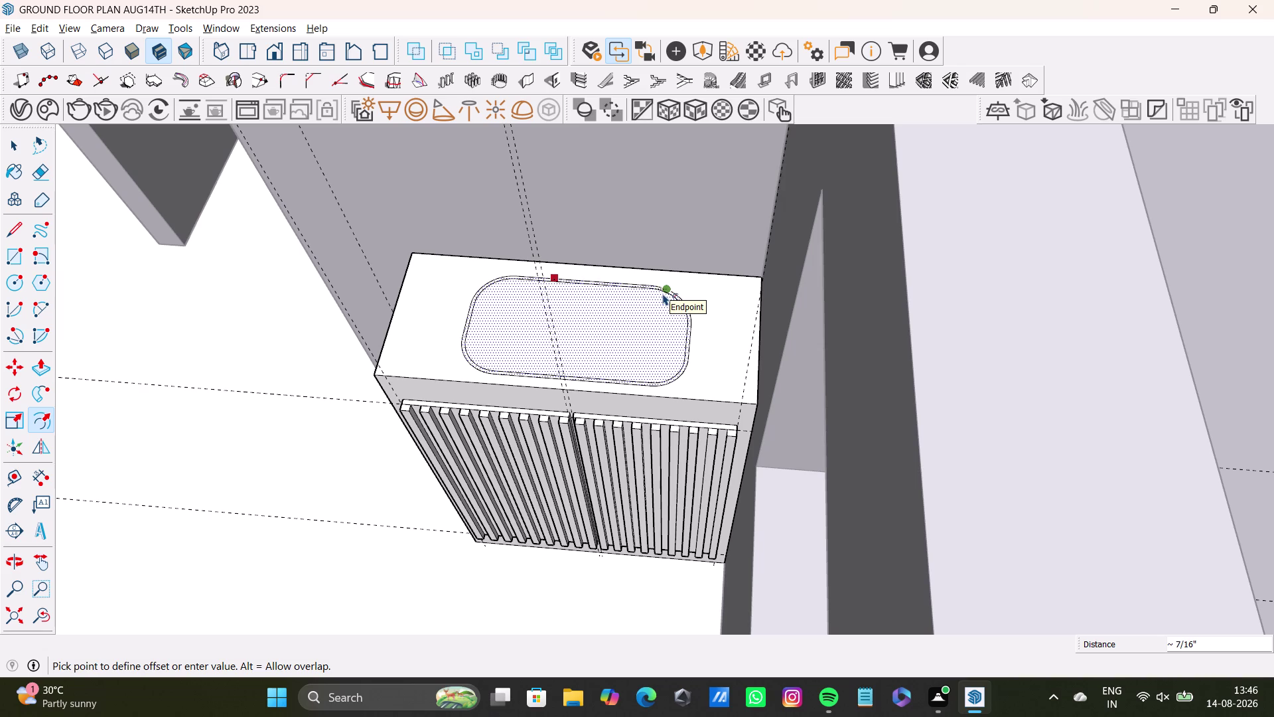
click(661, 294)
key(space)
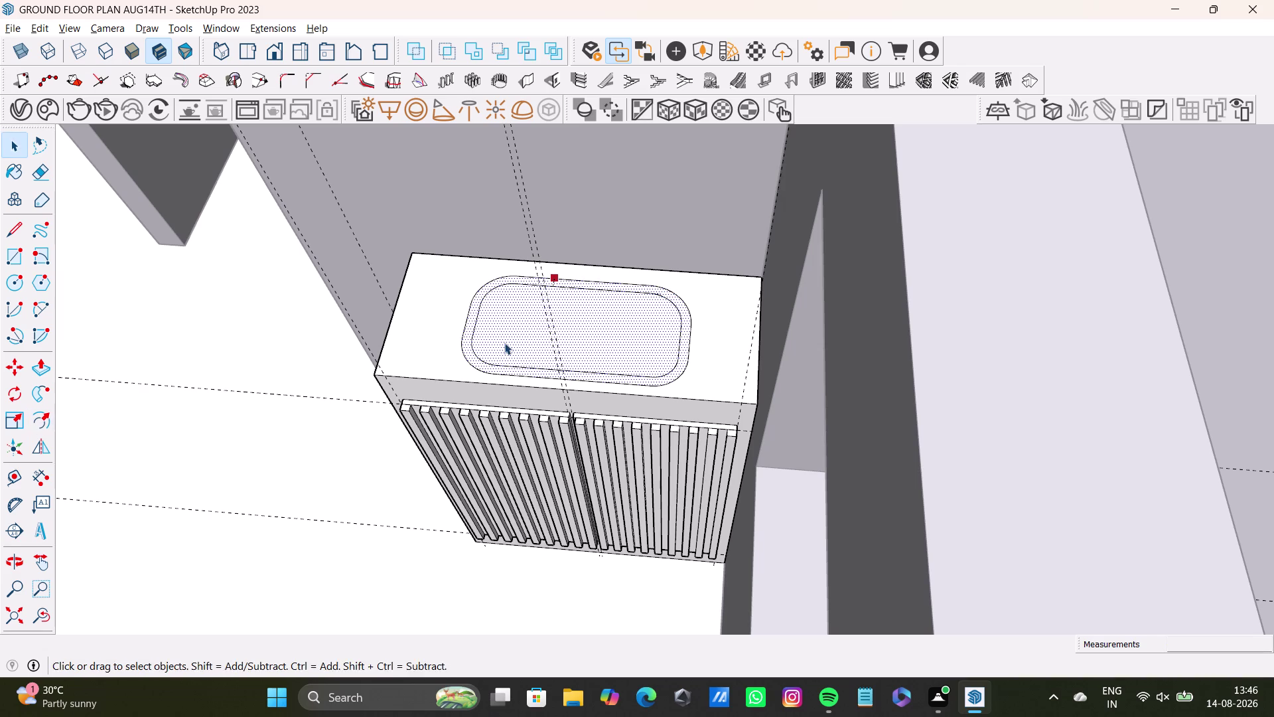
middle_drag(504, 343, 575, 336)
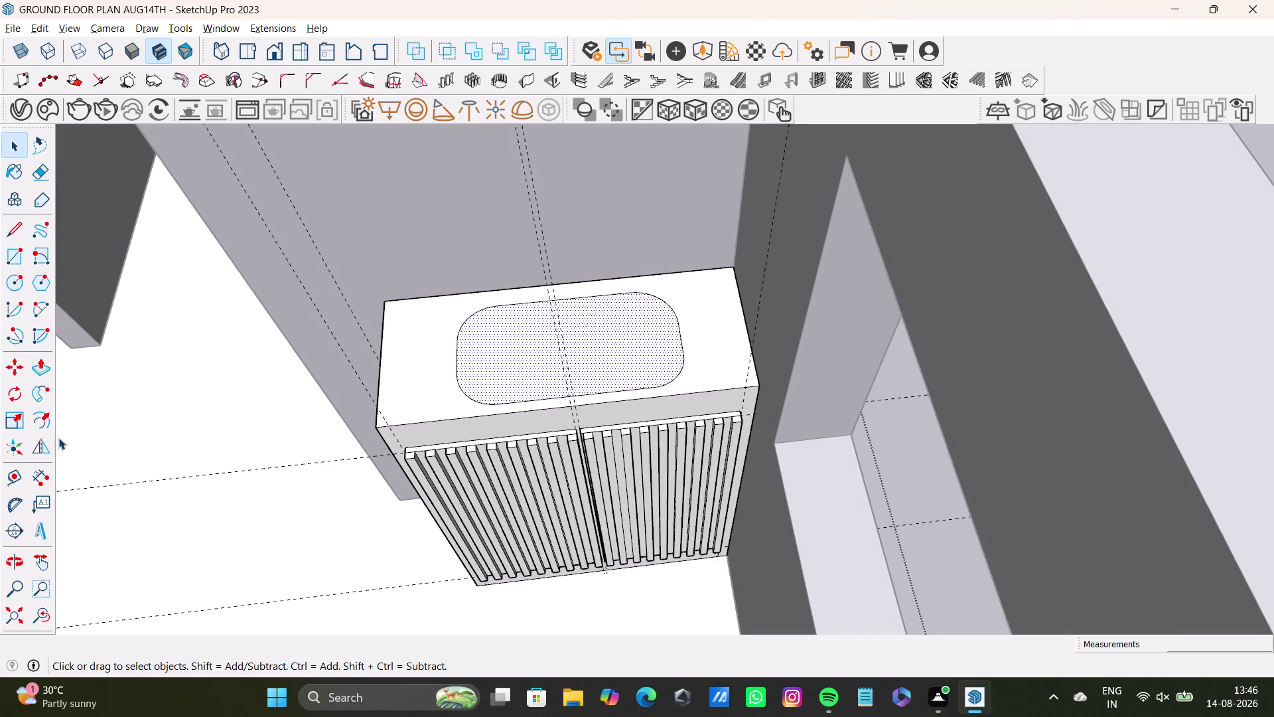
click(37, 419)
click(516, 347)
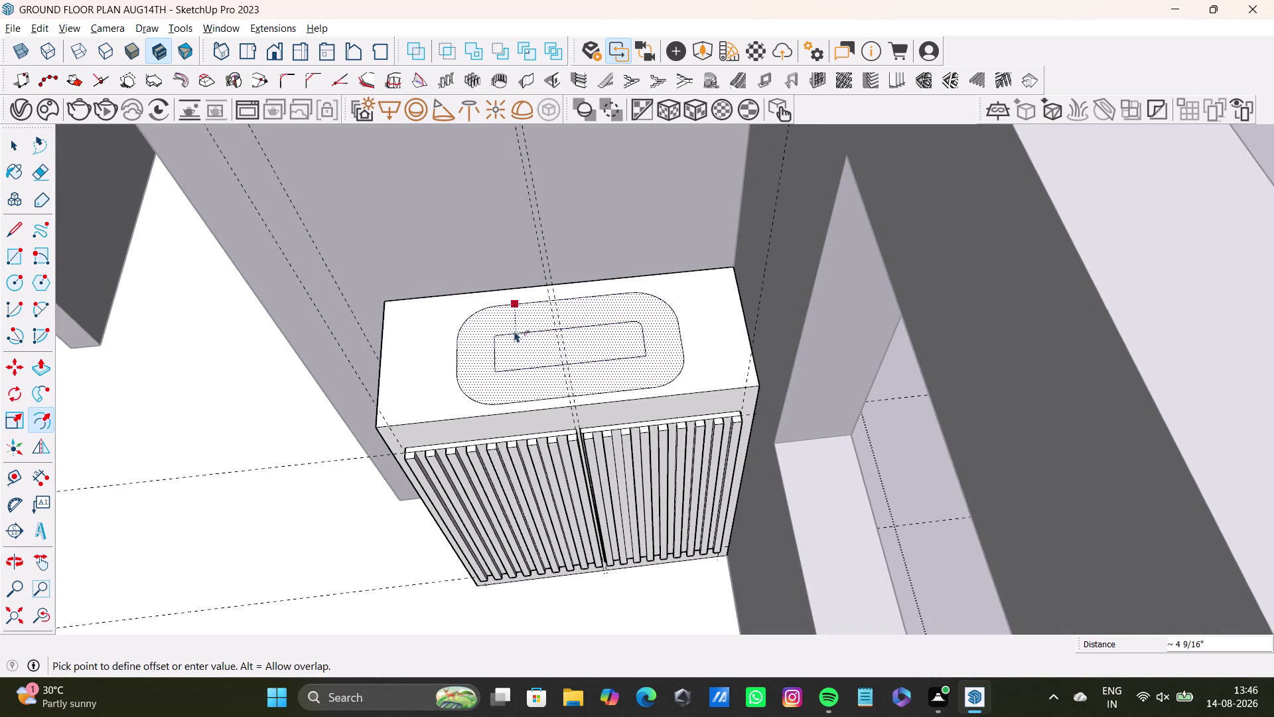
click(546, 308)
key(space)
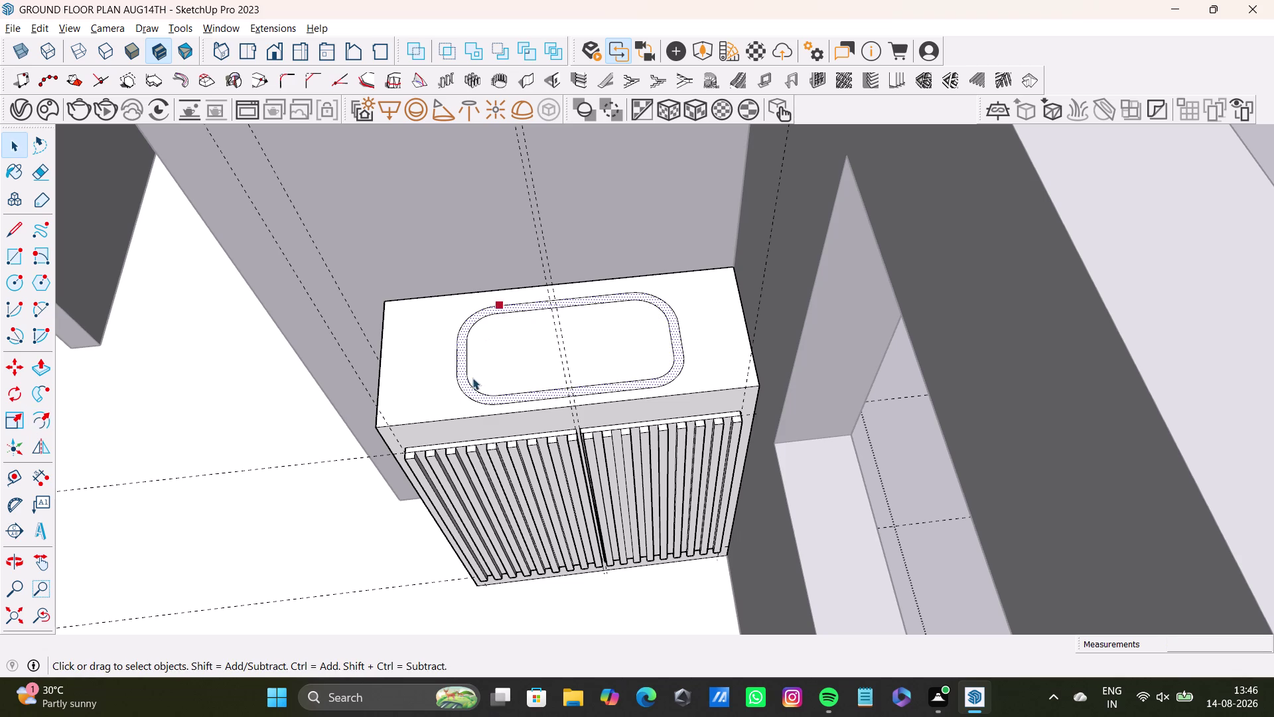
Push/Pull the ring face up 2 9/16" to form the raised rim.
click(461, 379)
key(p)
click(463, 382)
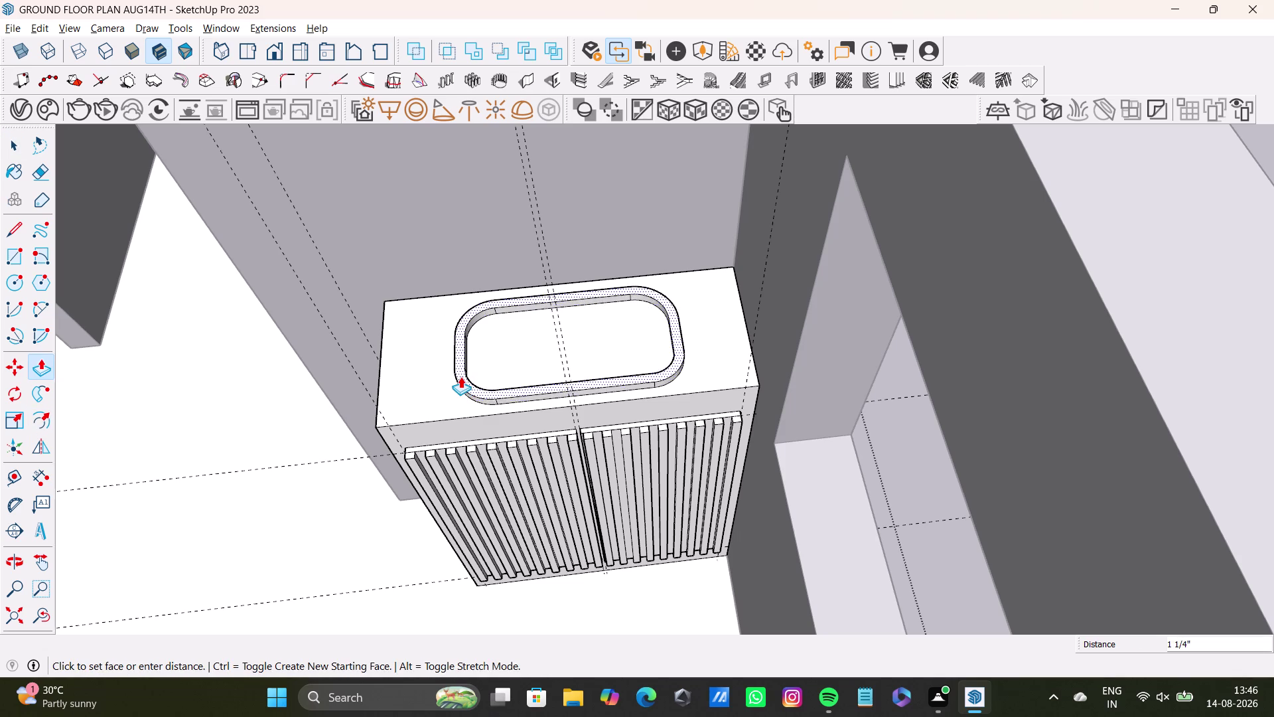
click(461, 370)
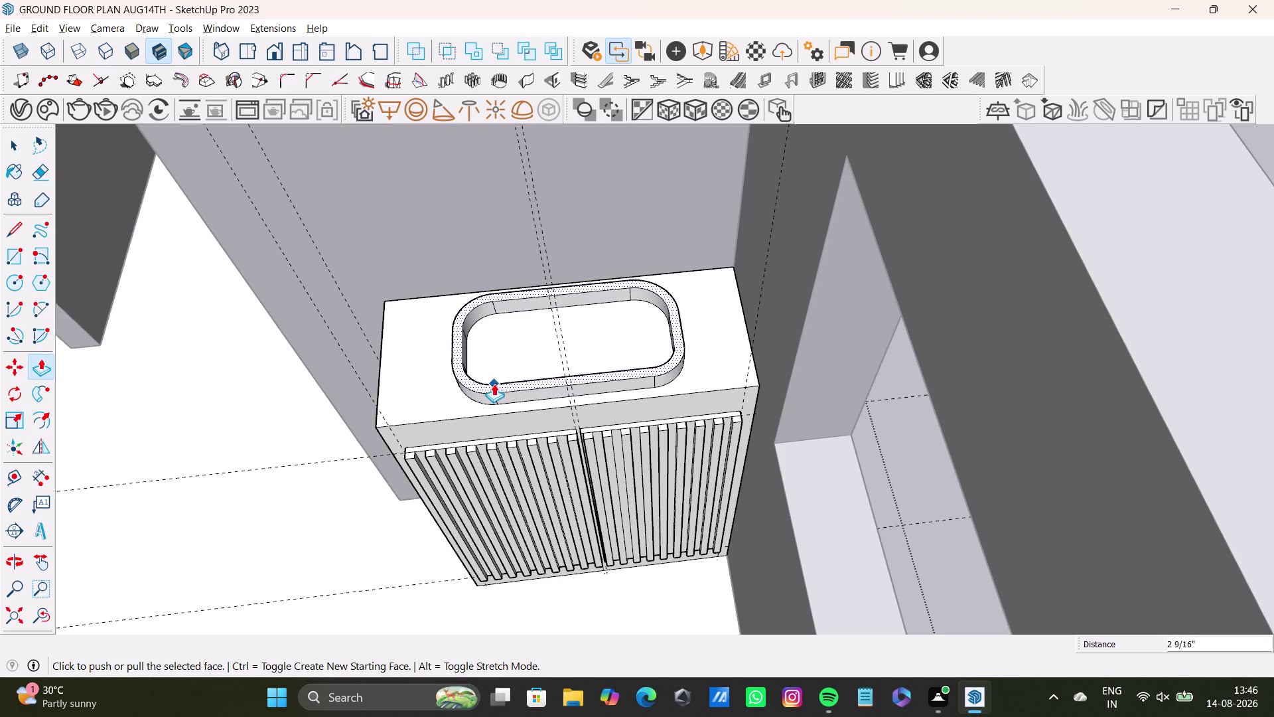
middle_drag(493, 383, 468, 289)
middle_drag(508, 303, 644, 296)
middle_drag(619, 335, 692, 404)
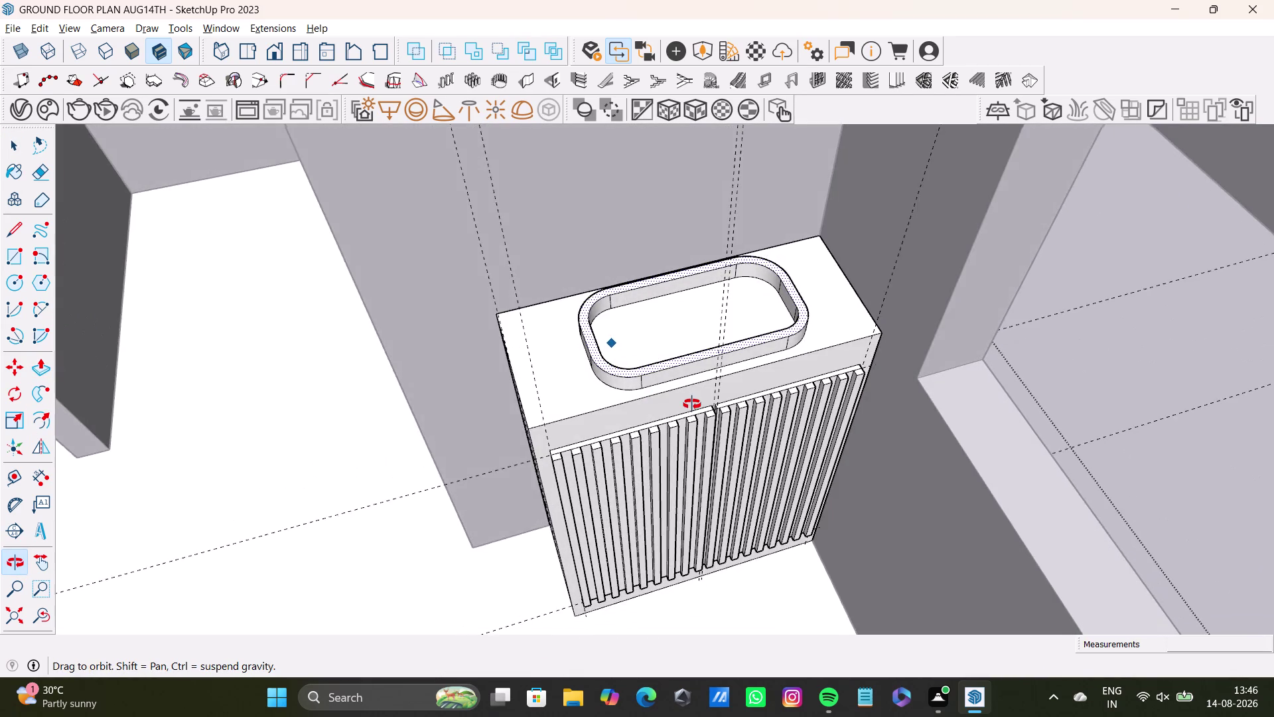
middle_drag(692, 404, 677, 472)
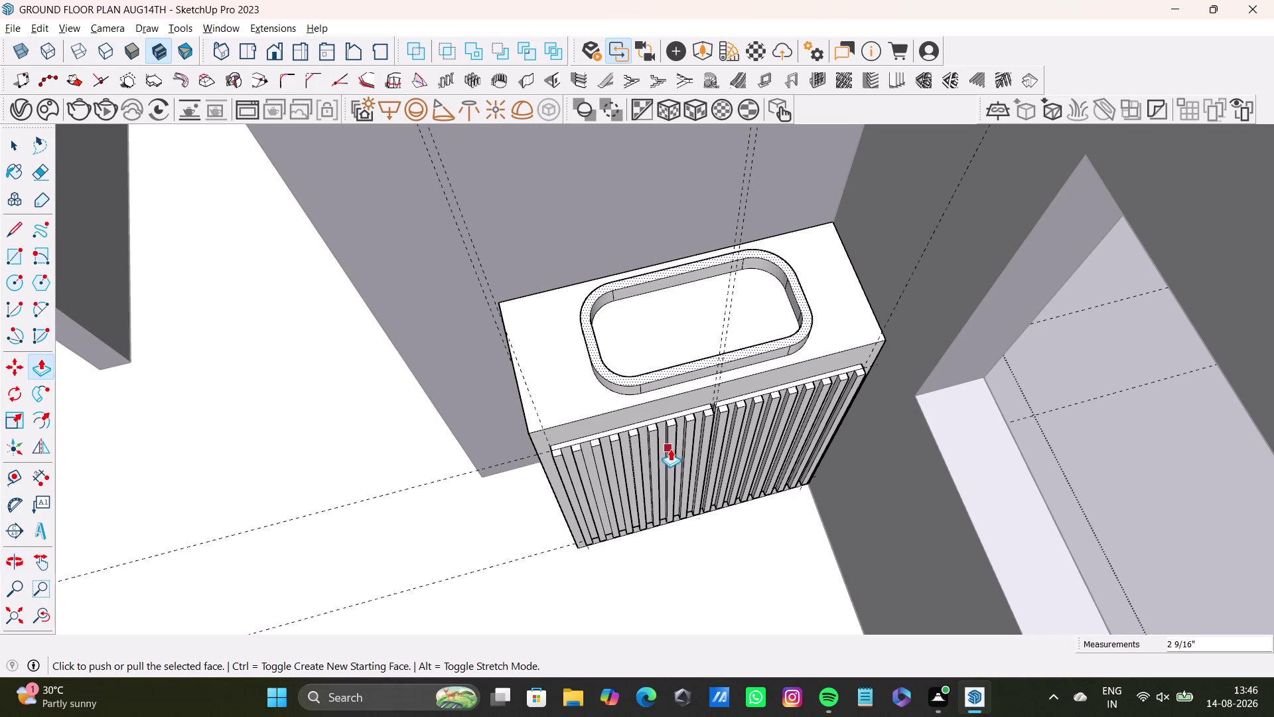
scroll(down, 3)
middle_drag(670, 430, 818, 252)
scroll(up, 3)
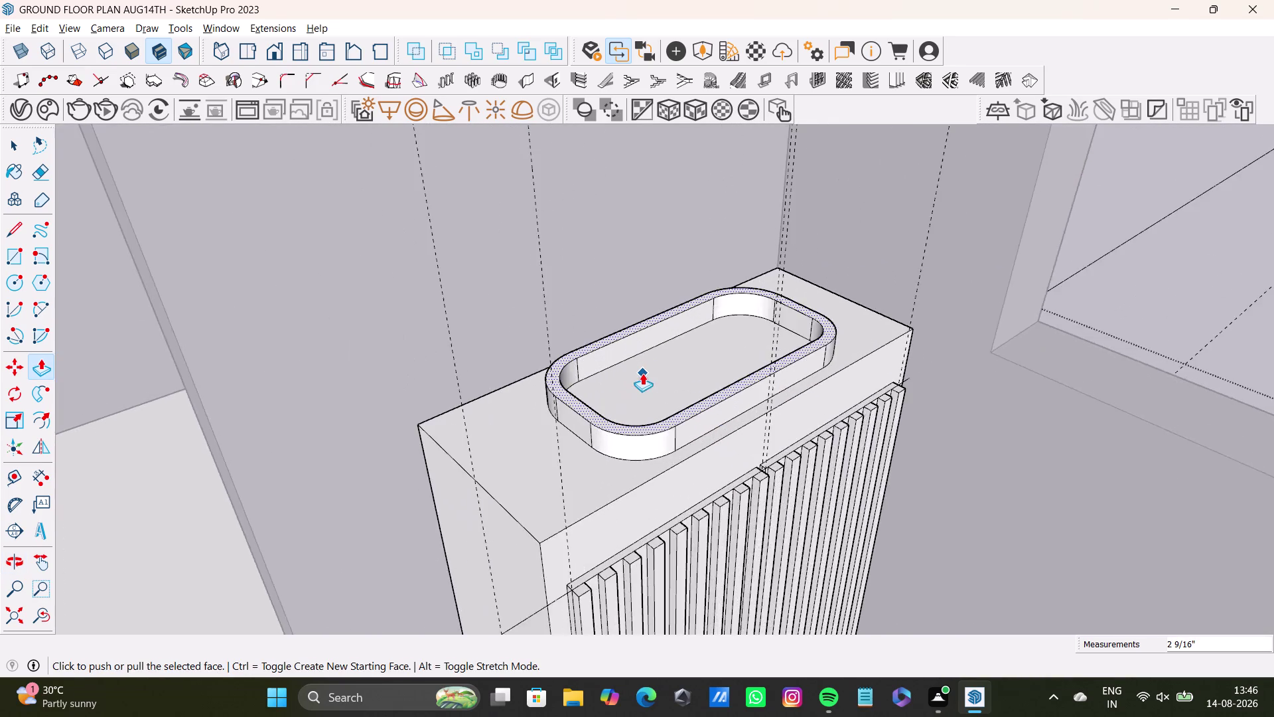
scroll(up, 3)
middle_drag(639, 396, 635, 435)
Select the basin's curved rim faces and its inner basin surface.
key(space)
double_click(647, 491)
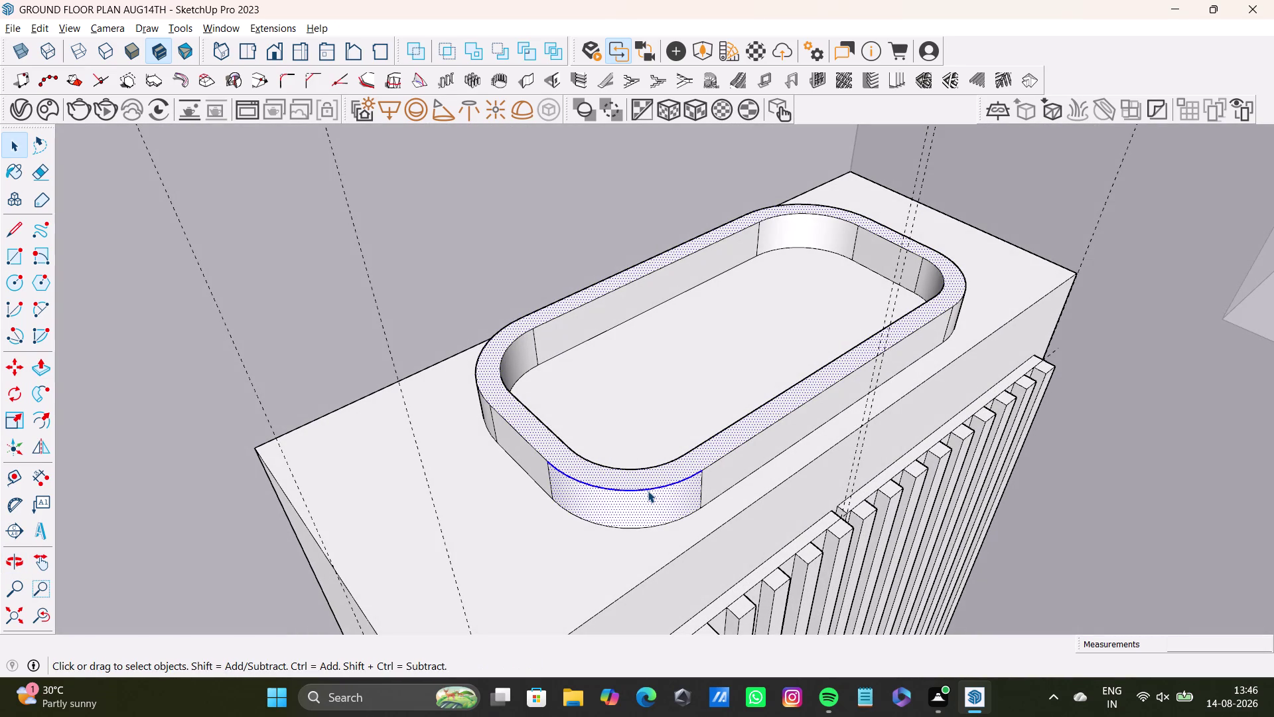
double_click(544, 471)
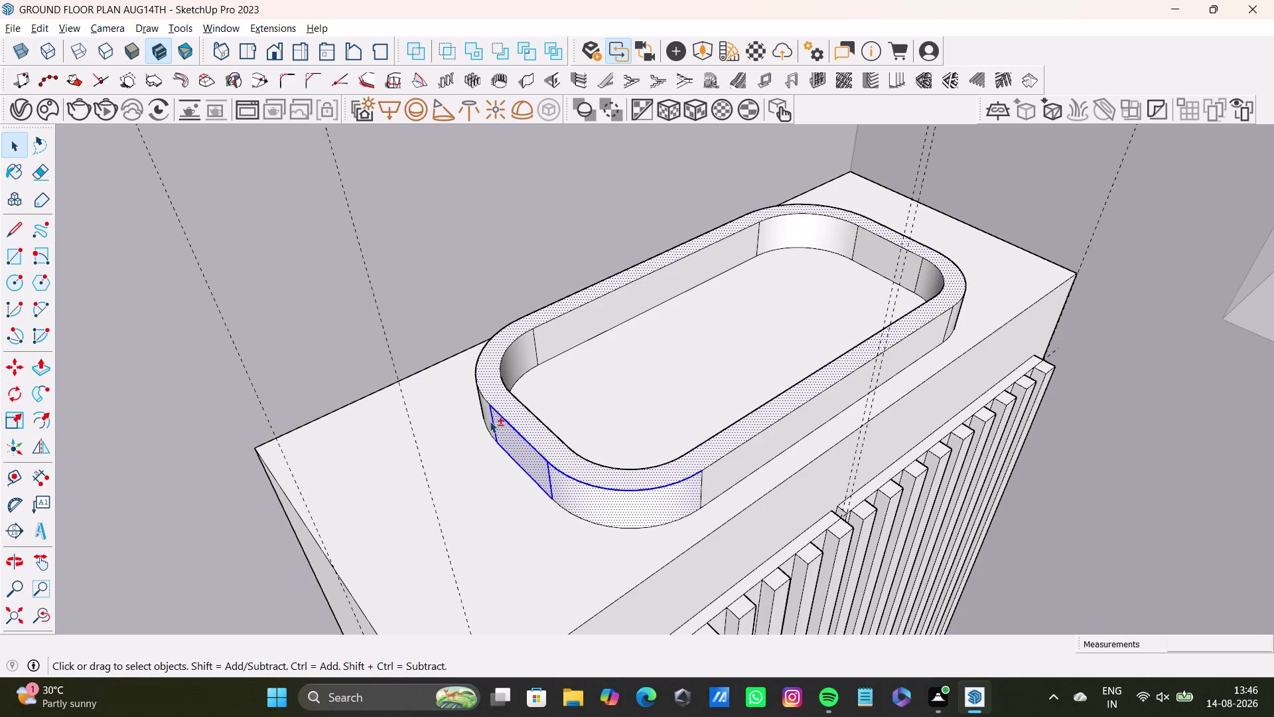
double_click(489, 419)
double_click(562, 333)
double_click(524, 357)
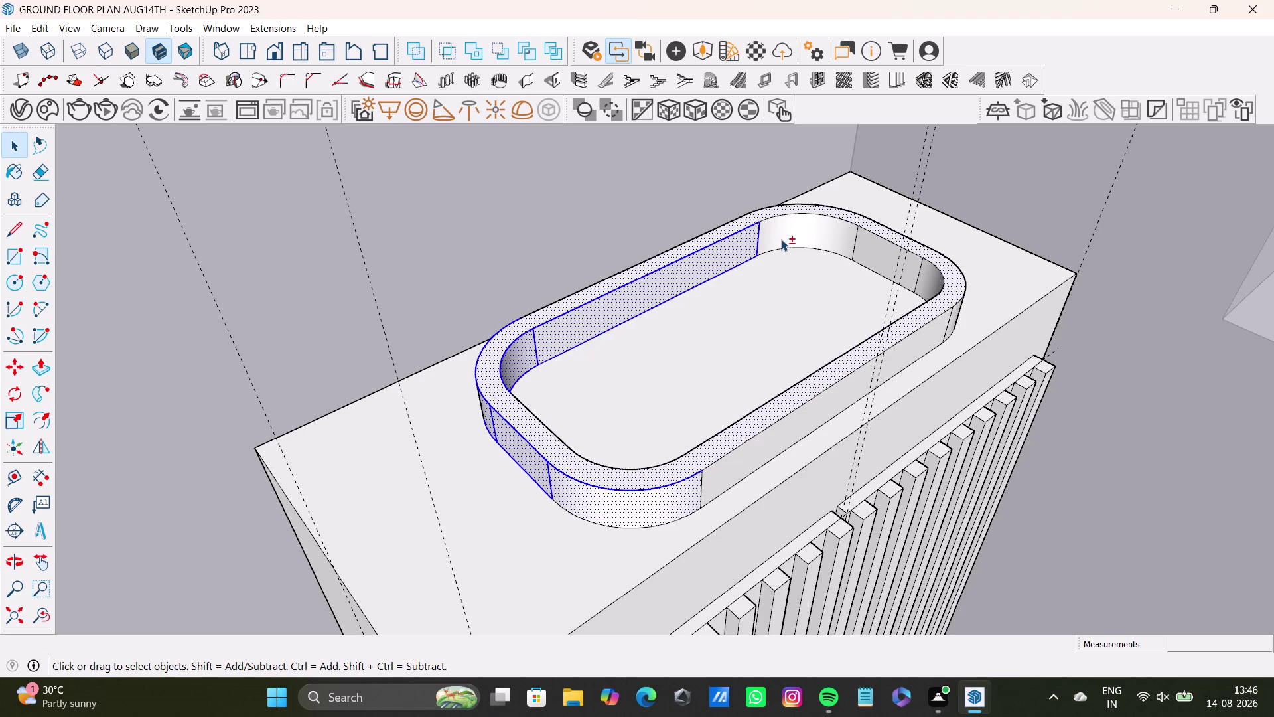
double_click(781, 239)
double_click(889, 250)
double_click(921, 277)
double_click(924, 331)
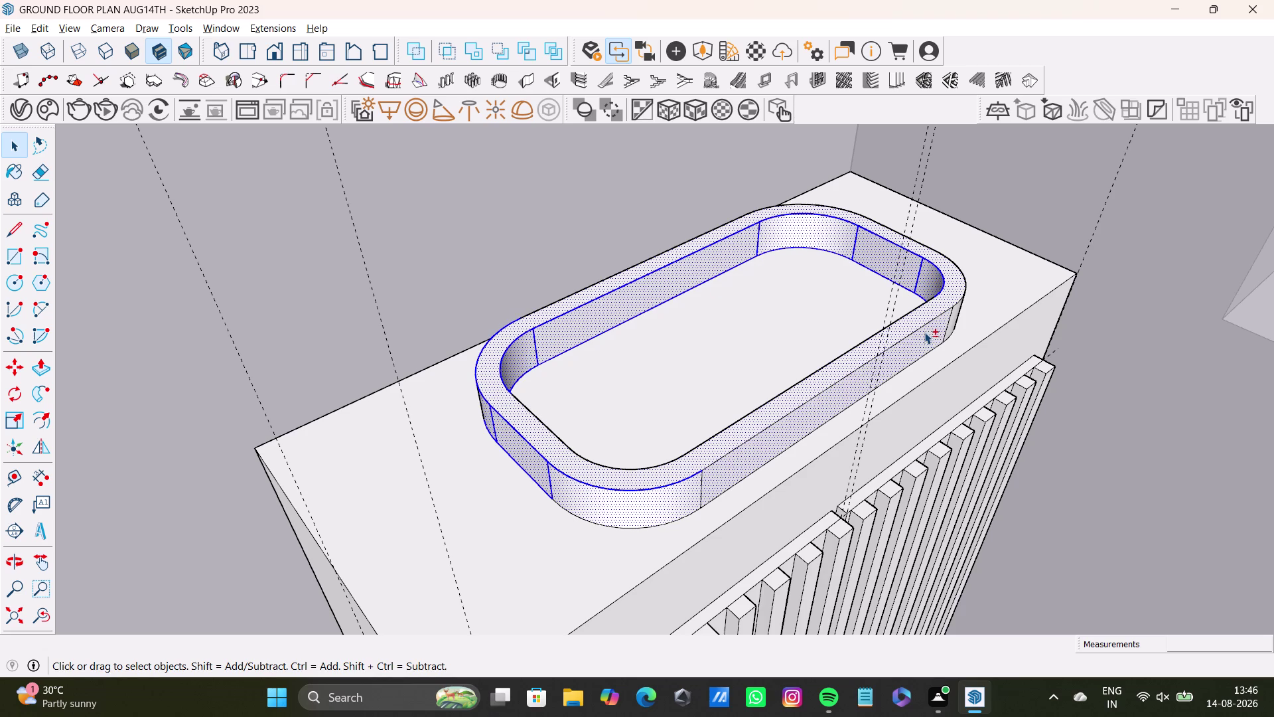
double_click(645, 468)
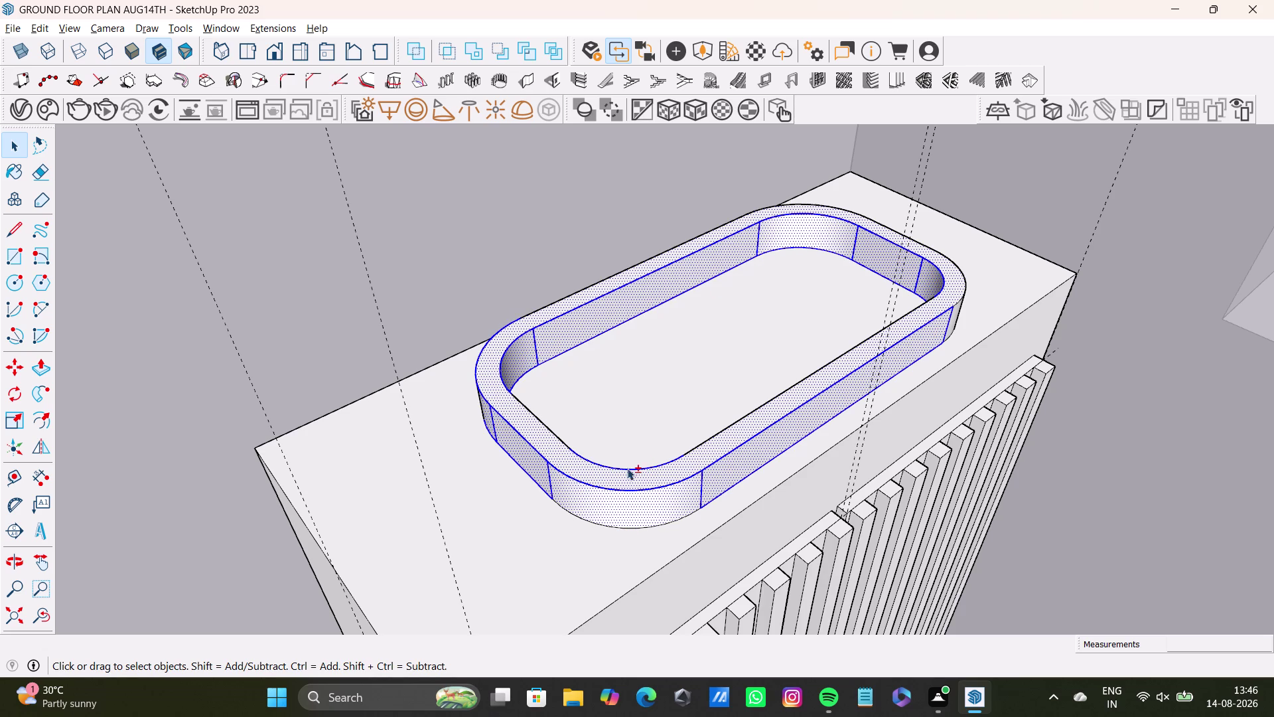
click(570, 448)
click(565, 441)
click(560, 440)
click(718, 424)
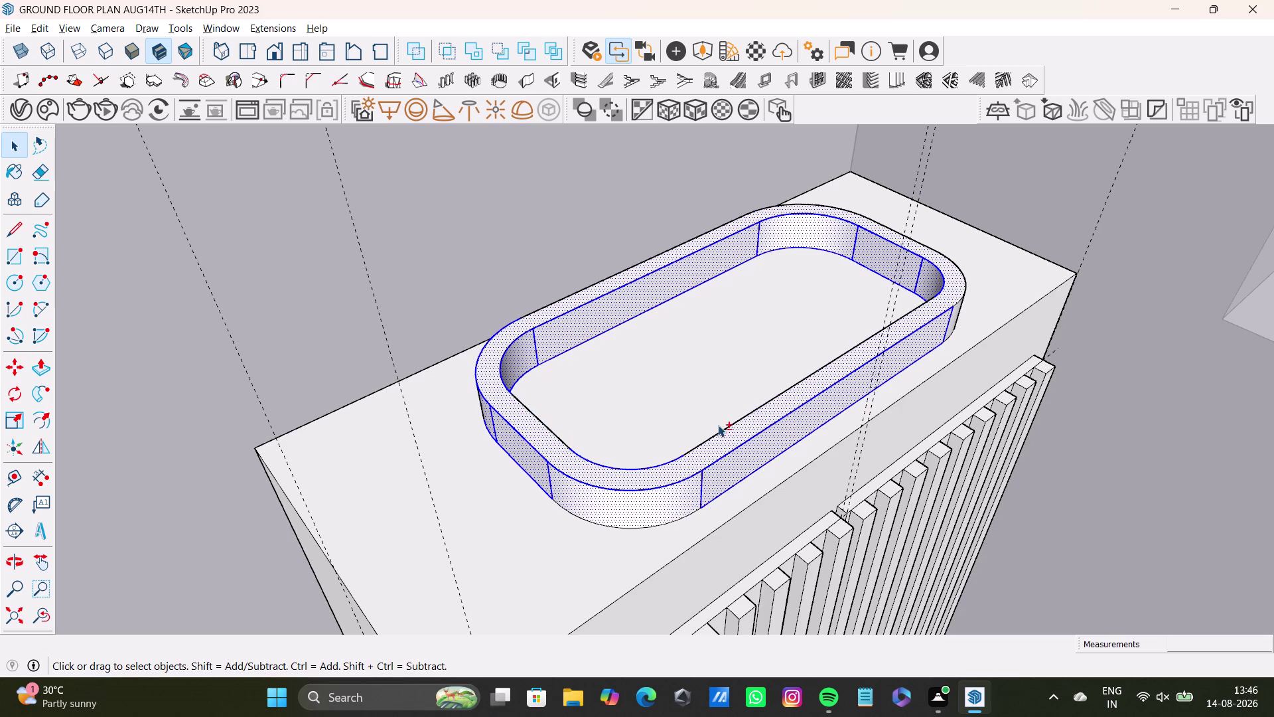
double_click(729, 429)
click(555, 428)
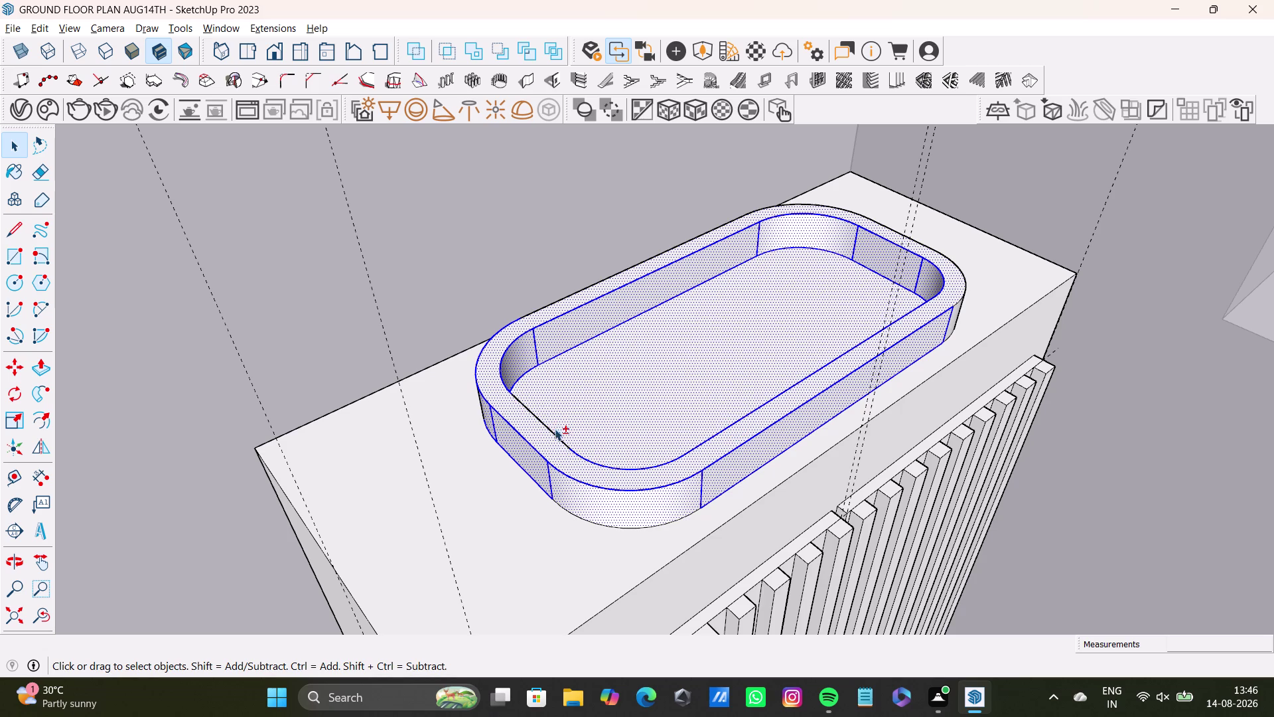
click(558, 438)
Orbit along the basin's long side and front edge, and view the rim from underneath.
middle_drag(494, 440, 891, 440)
scroll(up, 3)
click(434, 448)
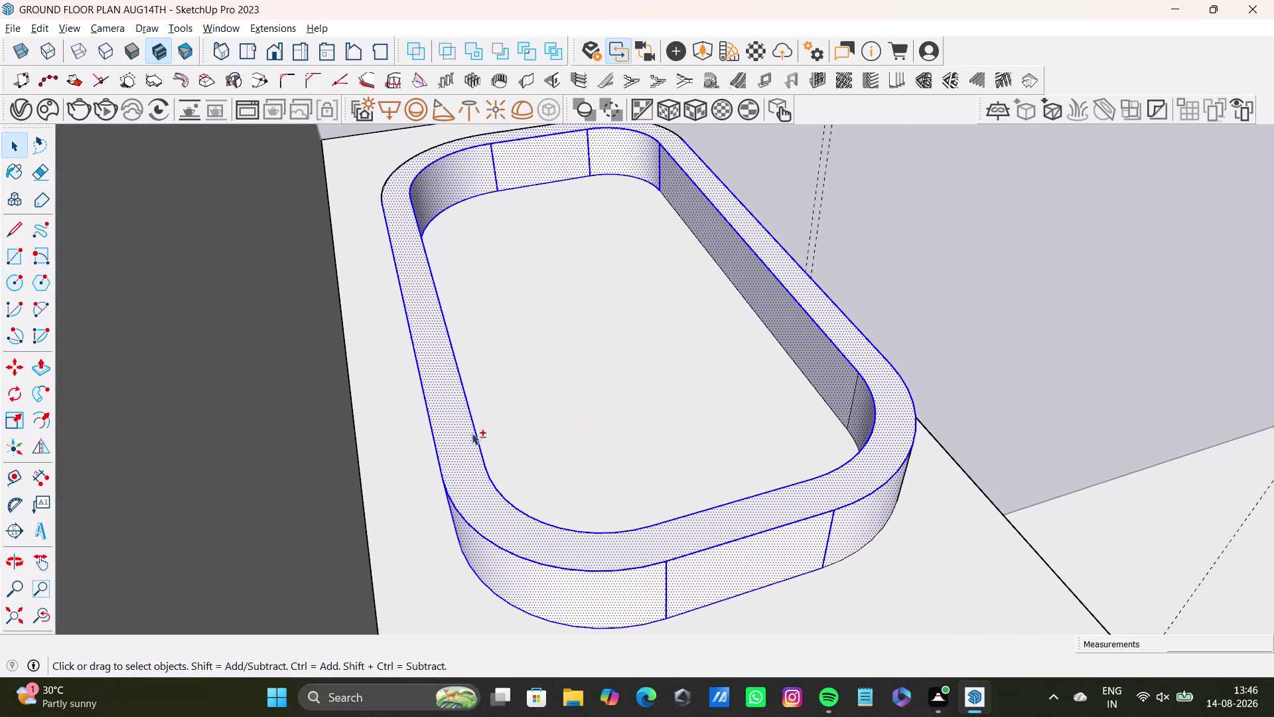
middle_drag(527, 444, 220, 442)
middle_drag(733, 439, 464, 465)
double_click(554, 376)
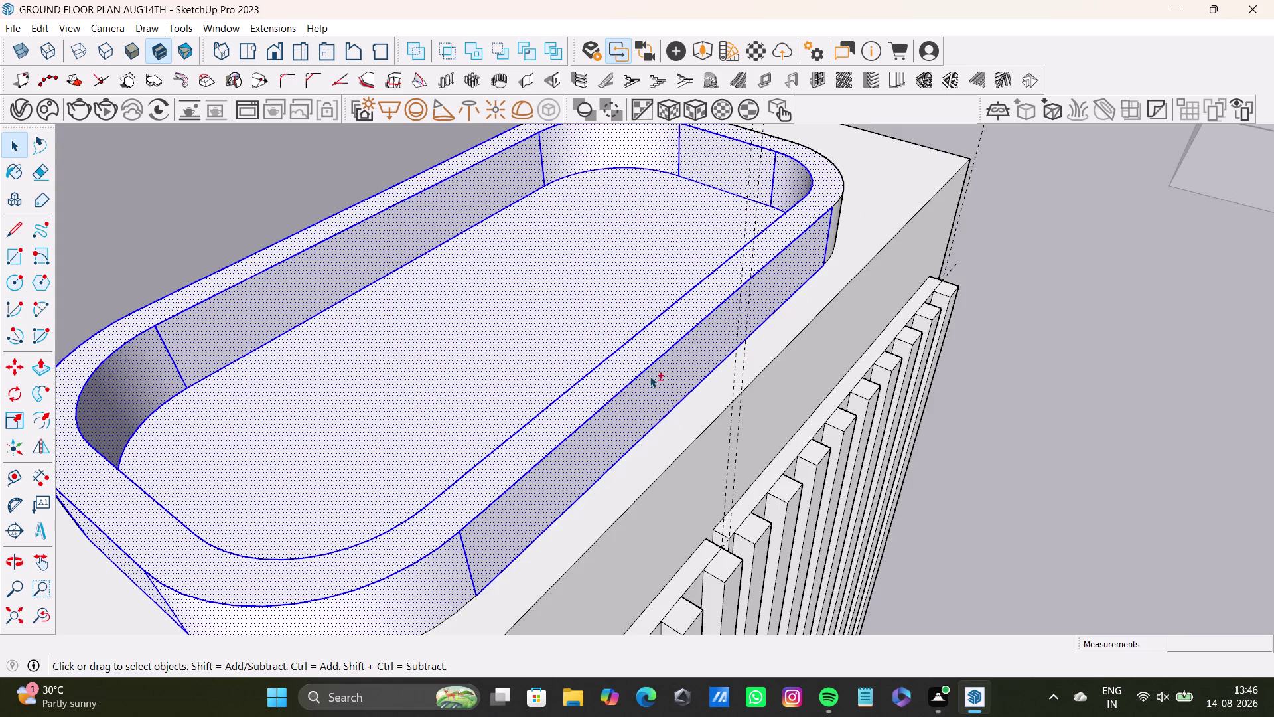
middle_drag(651, 376, 587, 514)
middle_drag(694, 477, 186, 530)
middle_drag(755, 528, 705, 394)
double_click(767, 365)
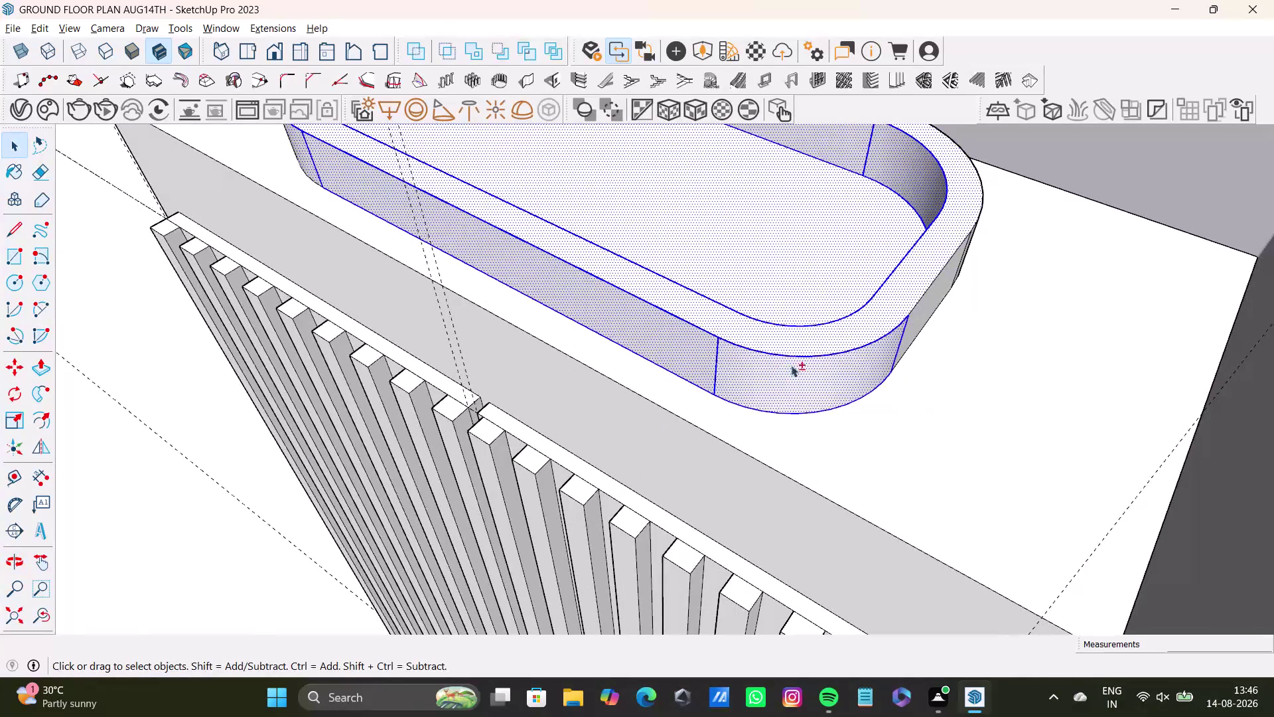
double_click(915, 328)
middle_drag(922, 348, 989, 474)
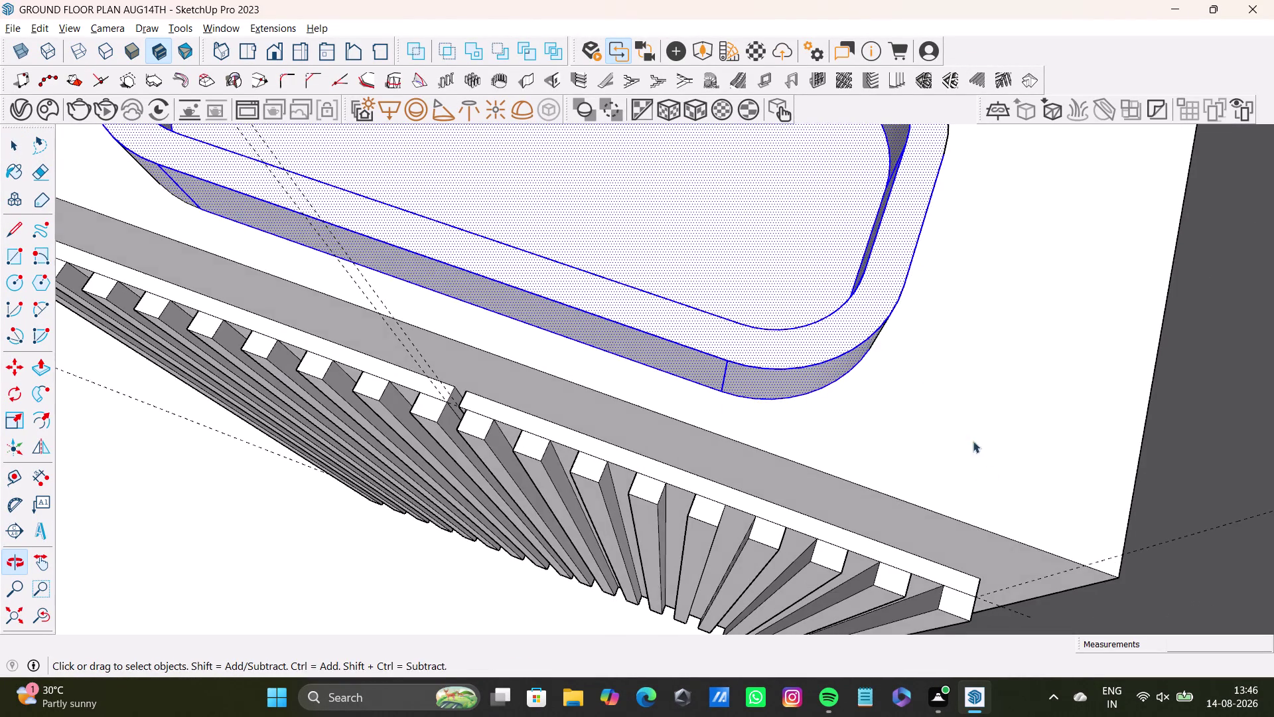
scroll(down, 3)
middle_drag(899, 355, 790, 594)
middle_drag(789, 440, 728, 555)
scroll(up, 3)
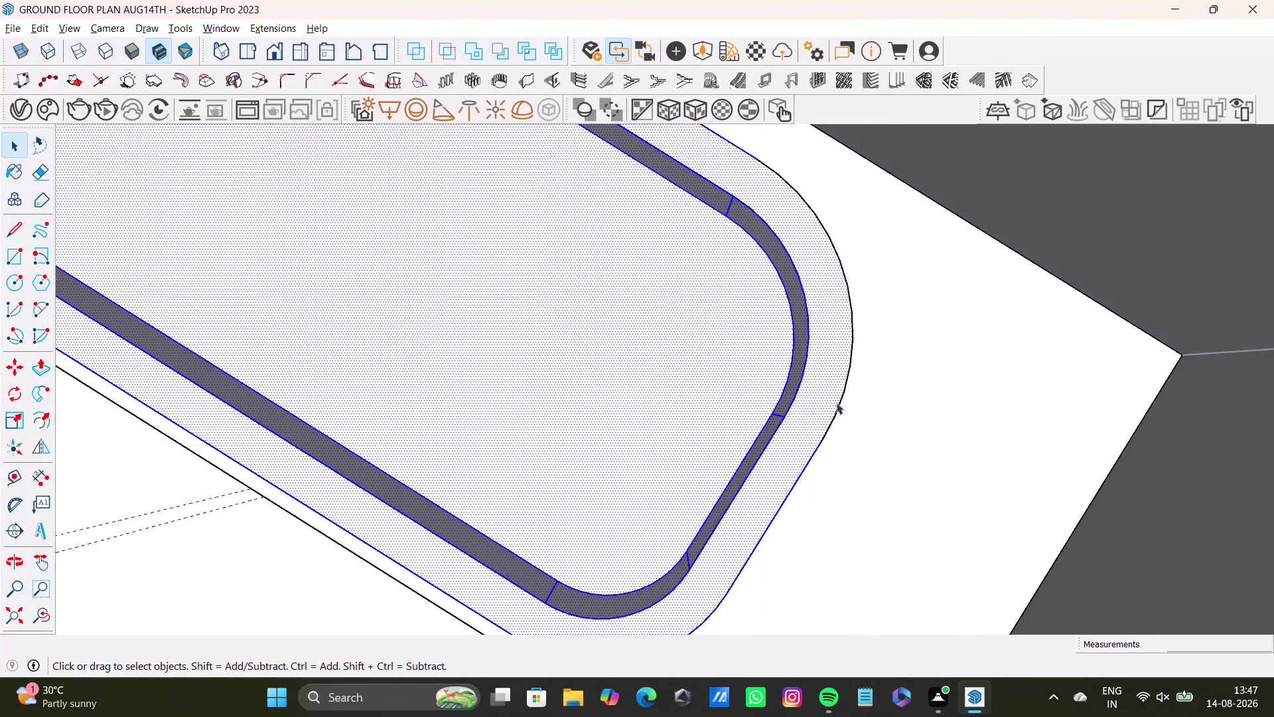
scroll(up, 3)
middle_drag(845, 397, 526, 215)
Orbit close to the basin's outer wall, then pull back to frame it on the vanity.
click(873, 455)
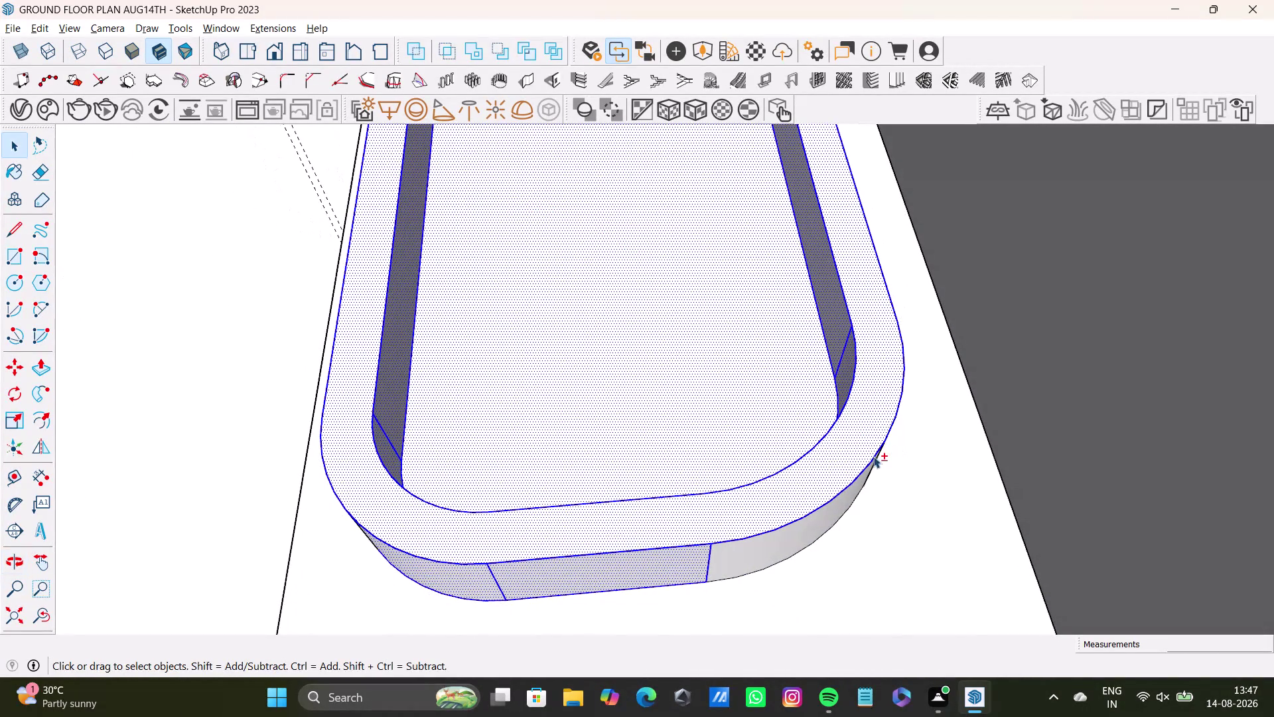
double_click(824, 531)
click(850, 508)
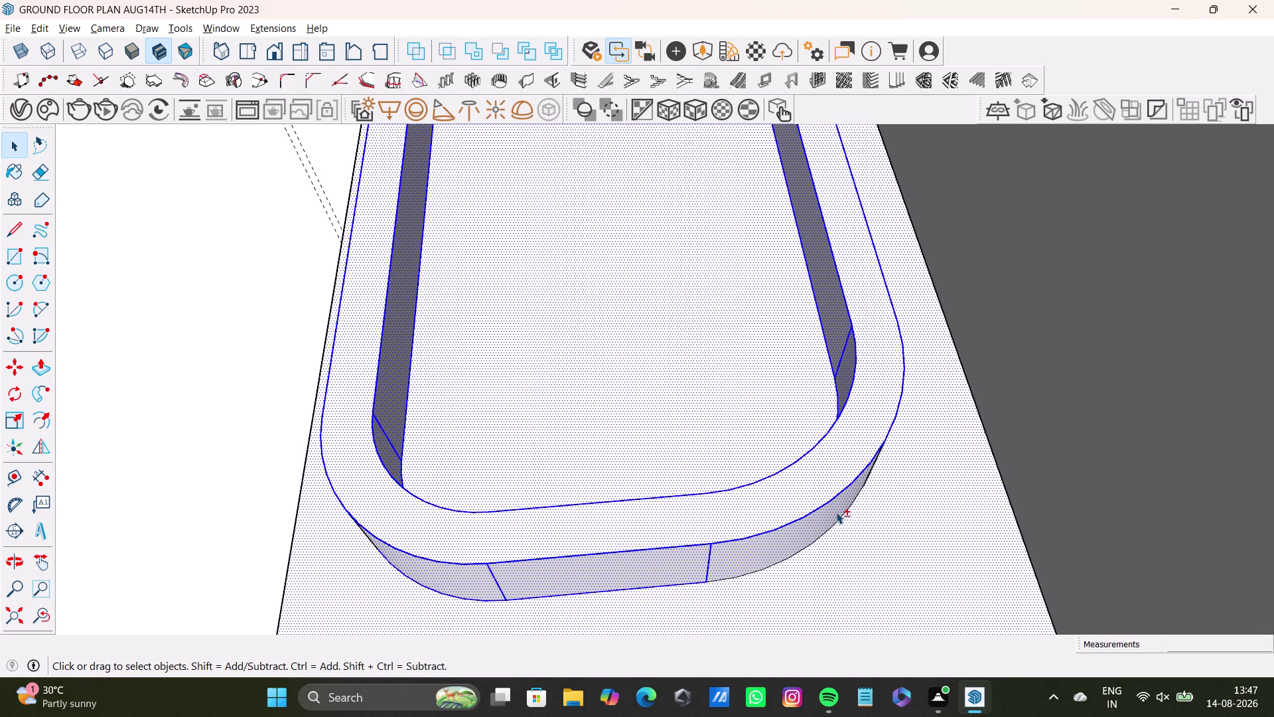
click(836, 512)
click(845, 513)
double_click(836, 513)
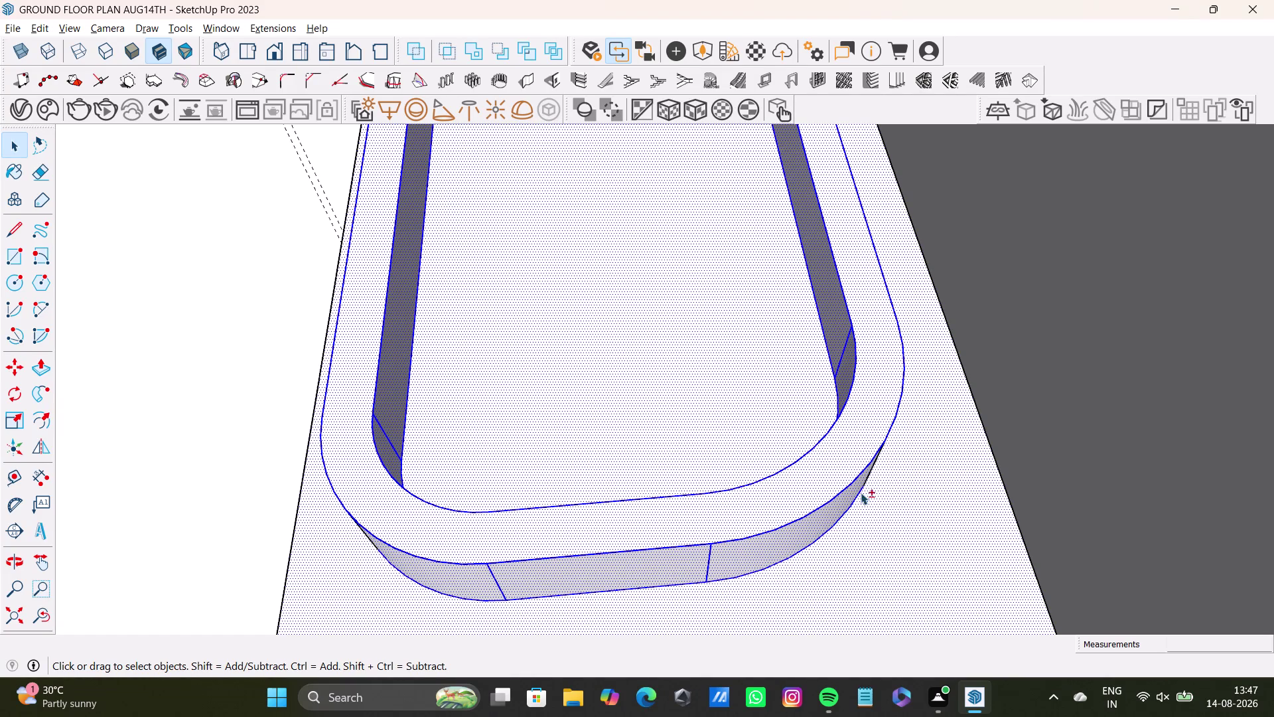
scroll(up, 3)
middle_drag(913, 518, 728, 412)
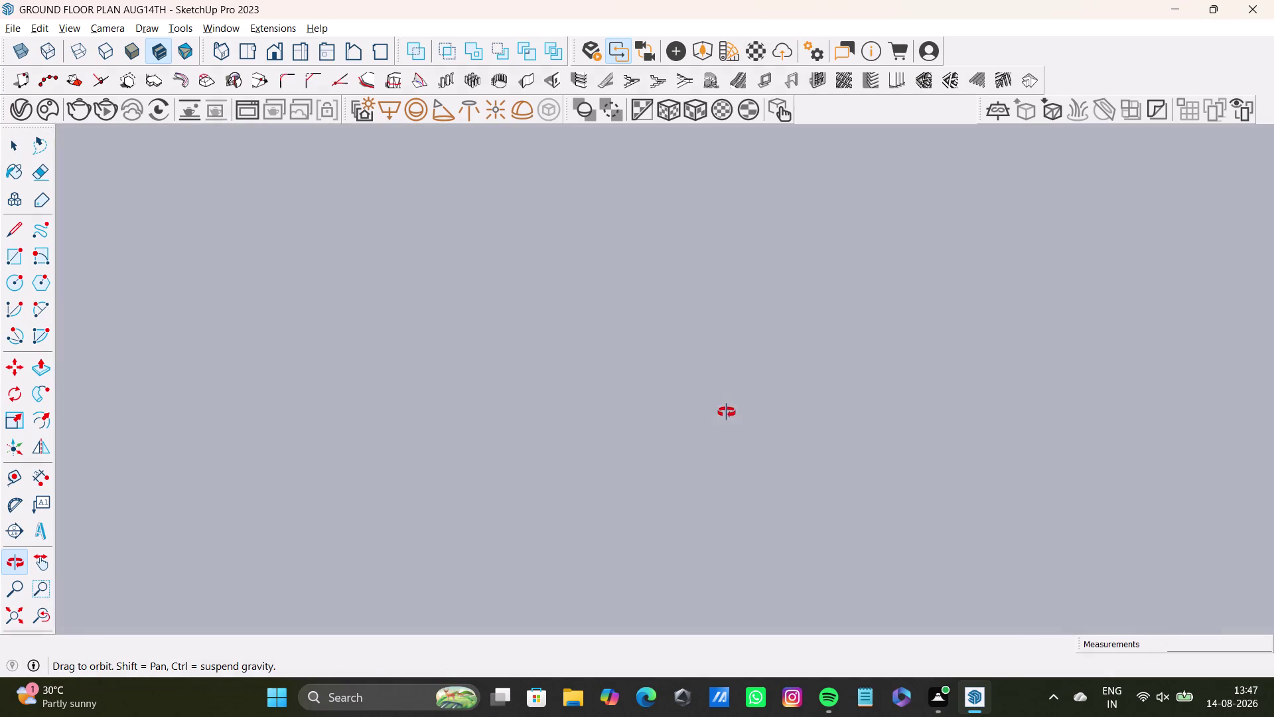
middle_drag(728, 412, 898, 493)
scroll(up, 3)
middle_drag(903, 445, 638, 388)
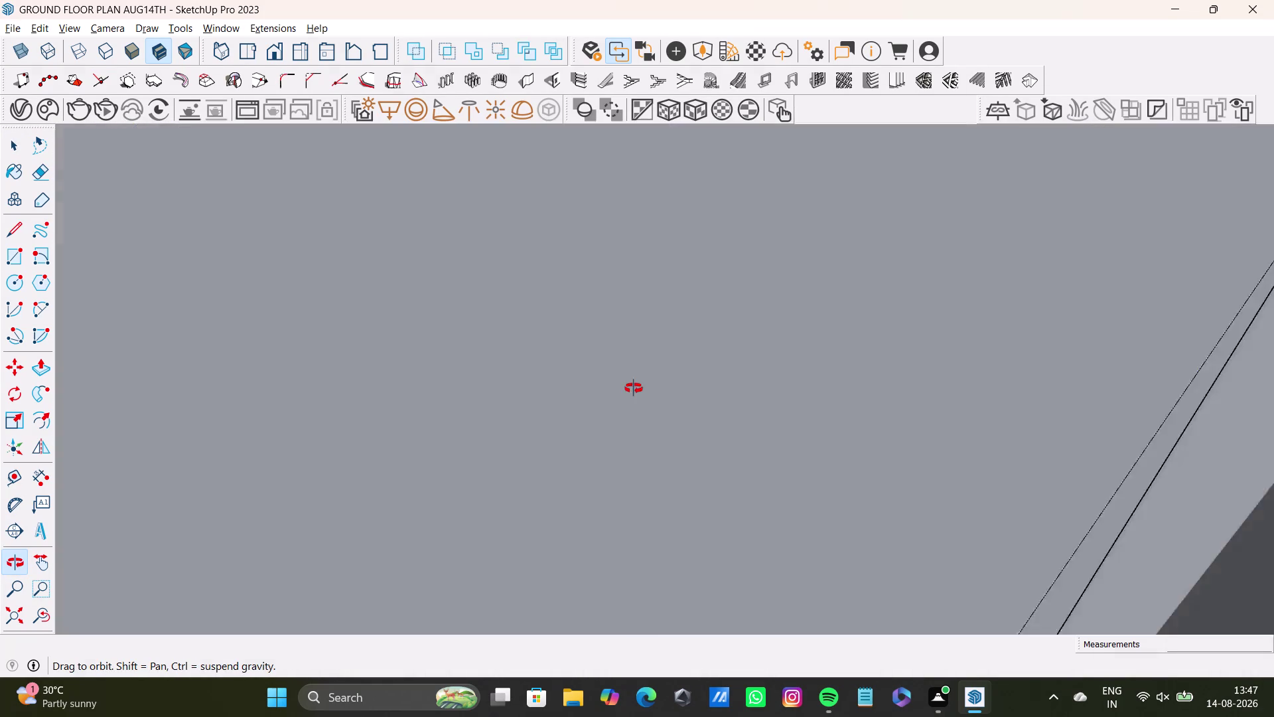
middle_drag(638, 388, 697, 383)
double_click(944, 333)
middle_drag(495, 476, 871, 522)
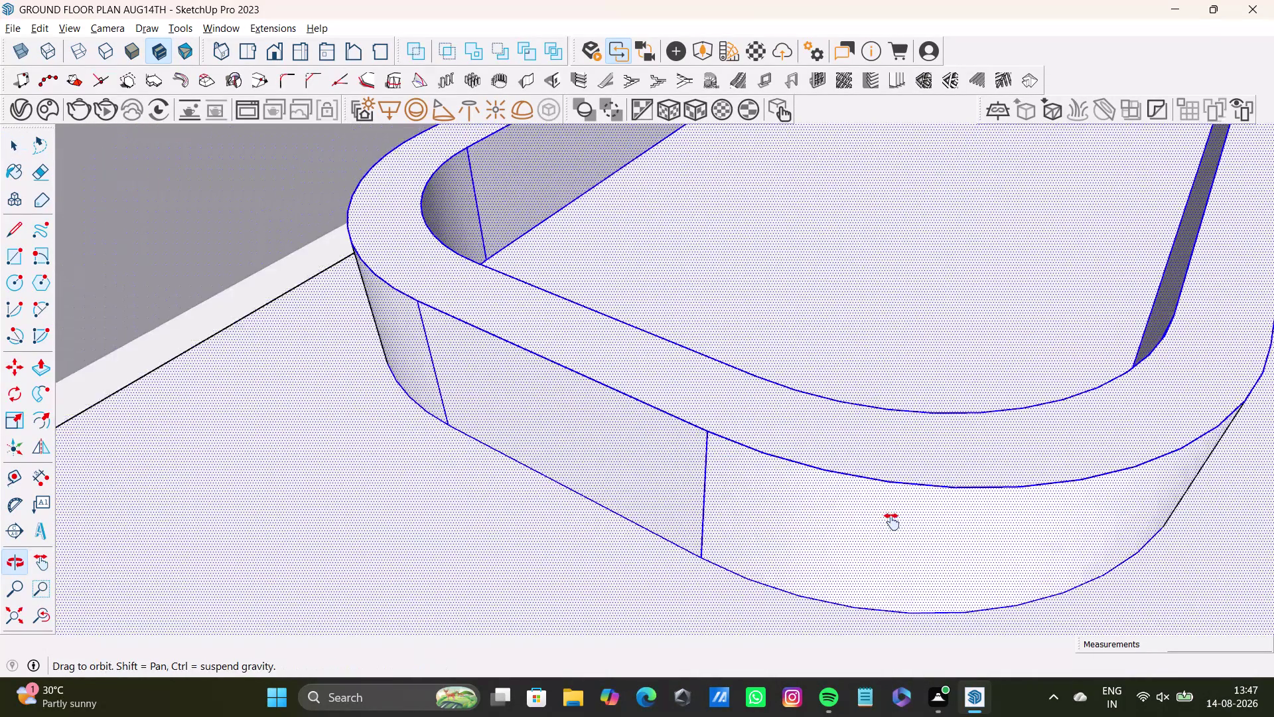
middle_drag(871, 522, 912, 522)
middle_drag(406, 486, 1273, 551)
scroll(down, 3)
scroll(up, 3)
scroll(down, 3)
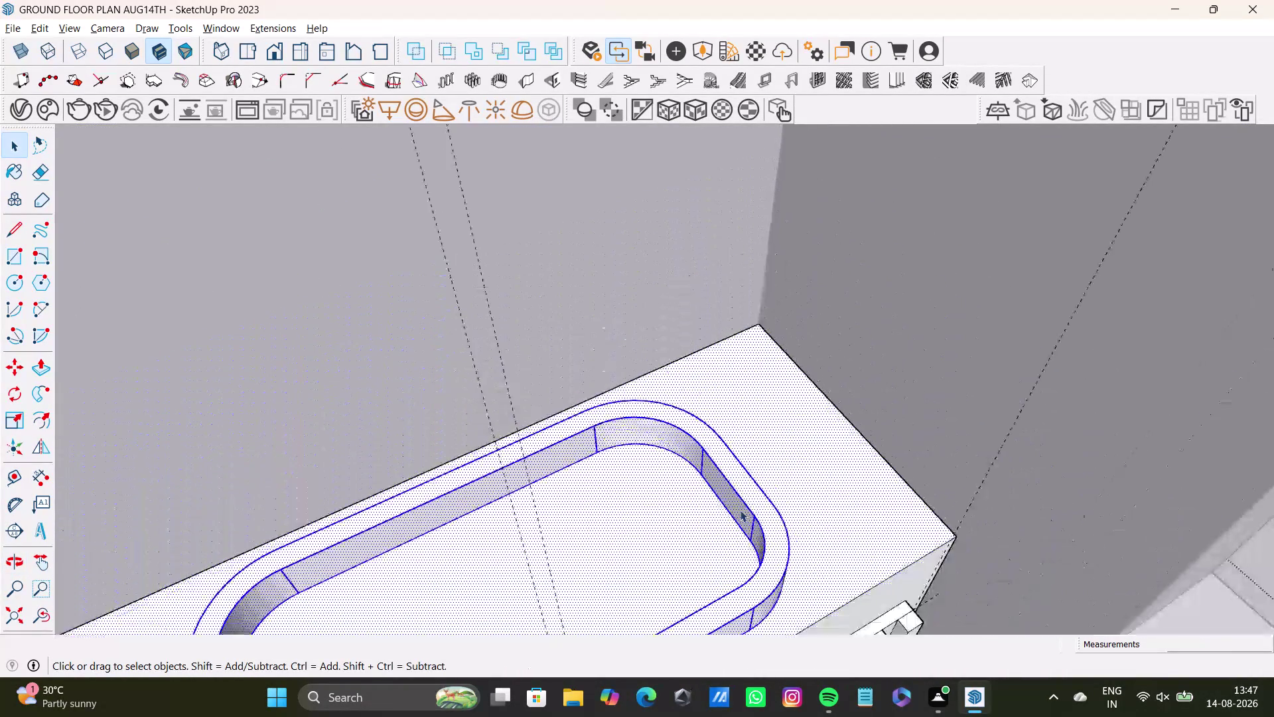
scroll(down, 3)
middle_drag(739, 525, 731, 438)
Select the basin and activate the Scale tool.
click(794, 412)
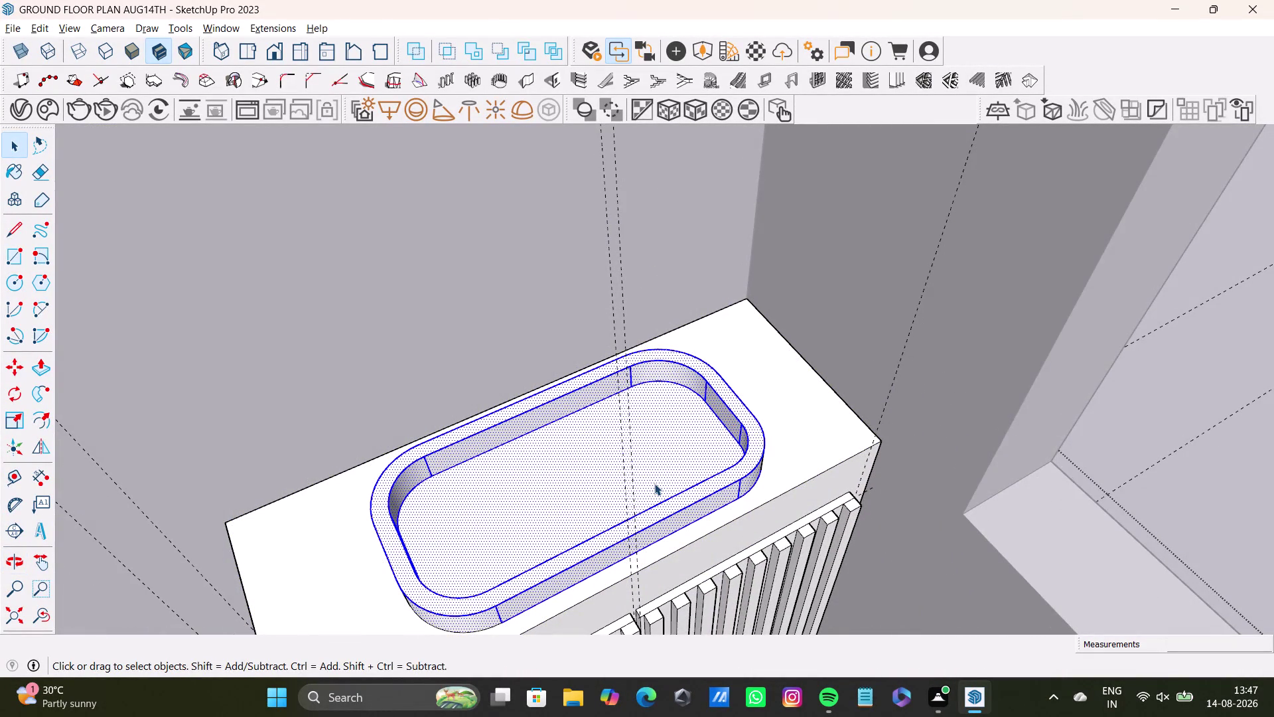
key(s)
middle_drag(599, 483, 601, 469)
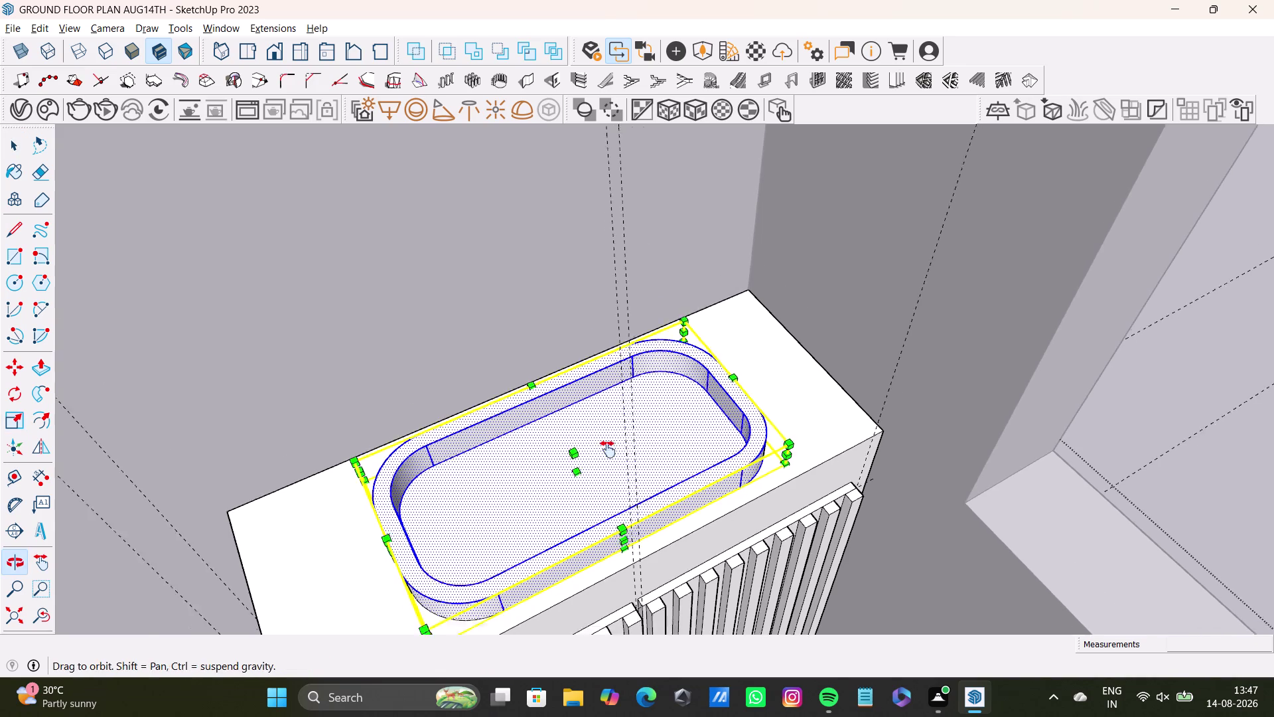
Scale the basin to about 1.85 times taller, adjust a corner grip, then exit Scale.
middle_drag(601, 469, 625, 395)
middle_drag(629, 426, 724, 311)
drag(434, 484, 380, 510)
drag(578, 395, 575, 370)
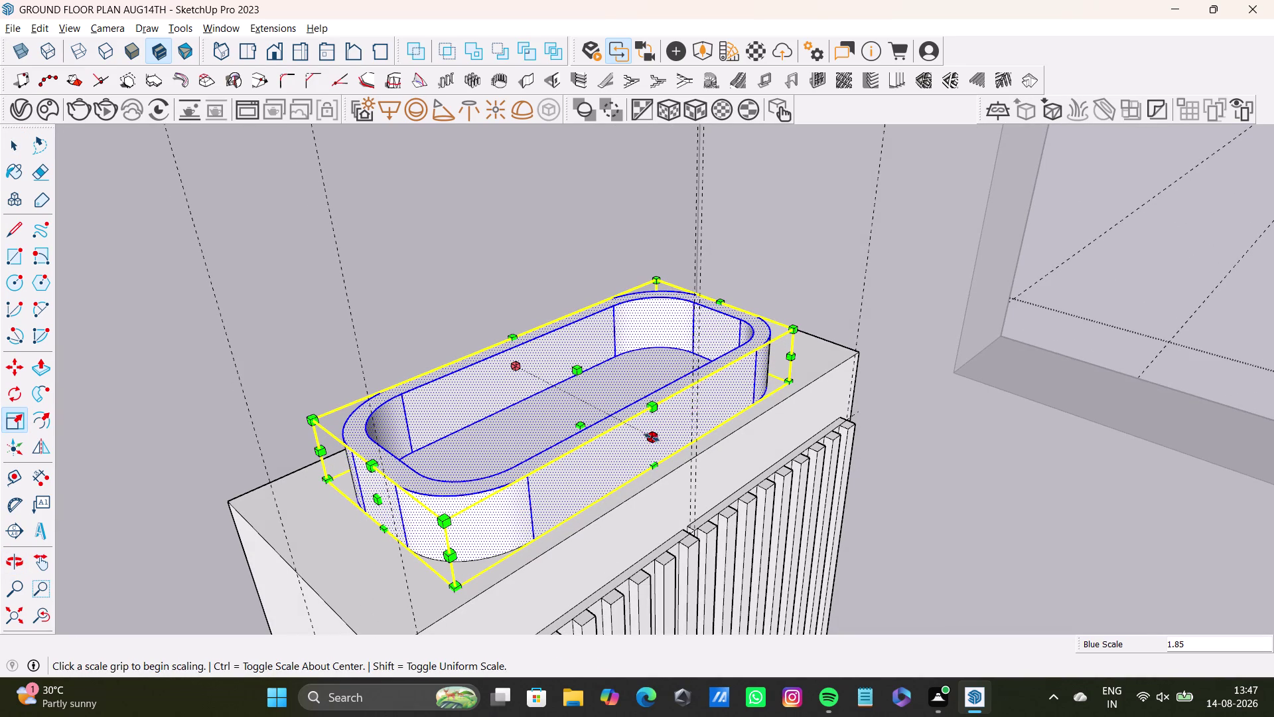
click(653, 440)
drag(493, 485, 579, 477)
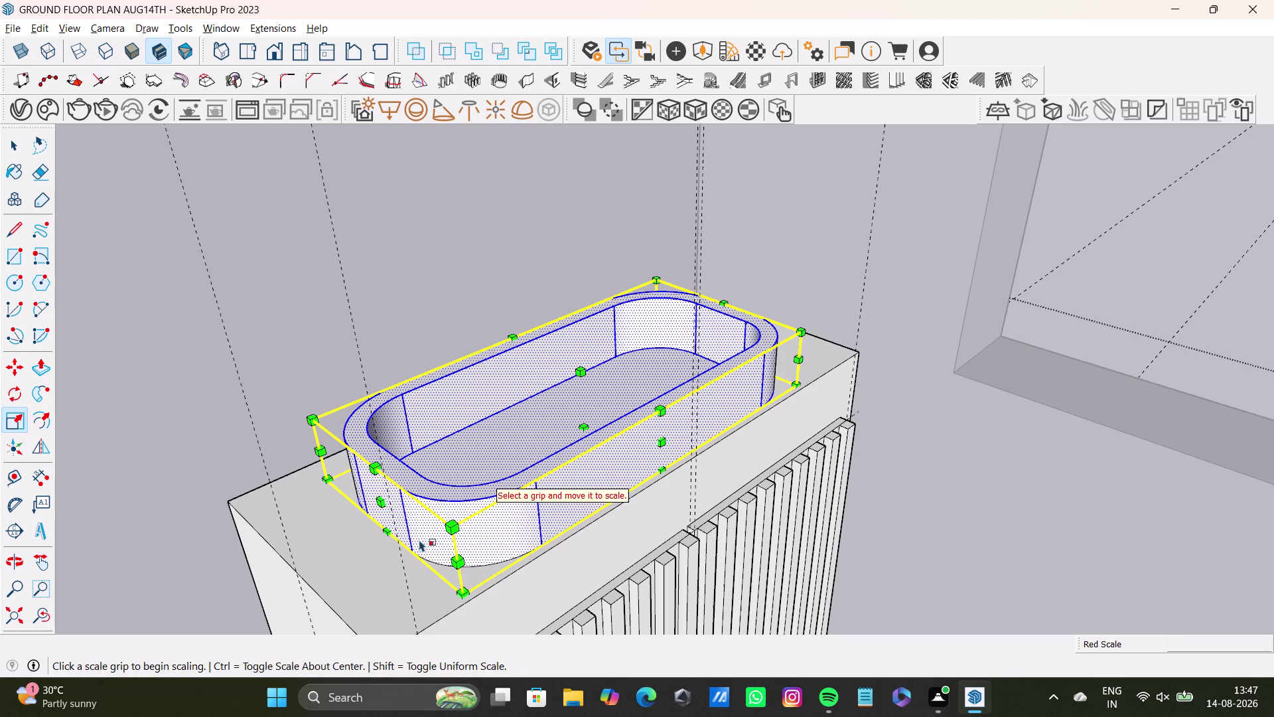
drag(313, 418, 301, 412)
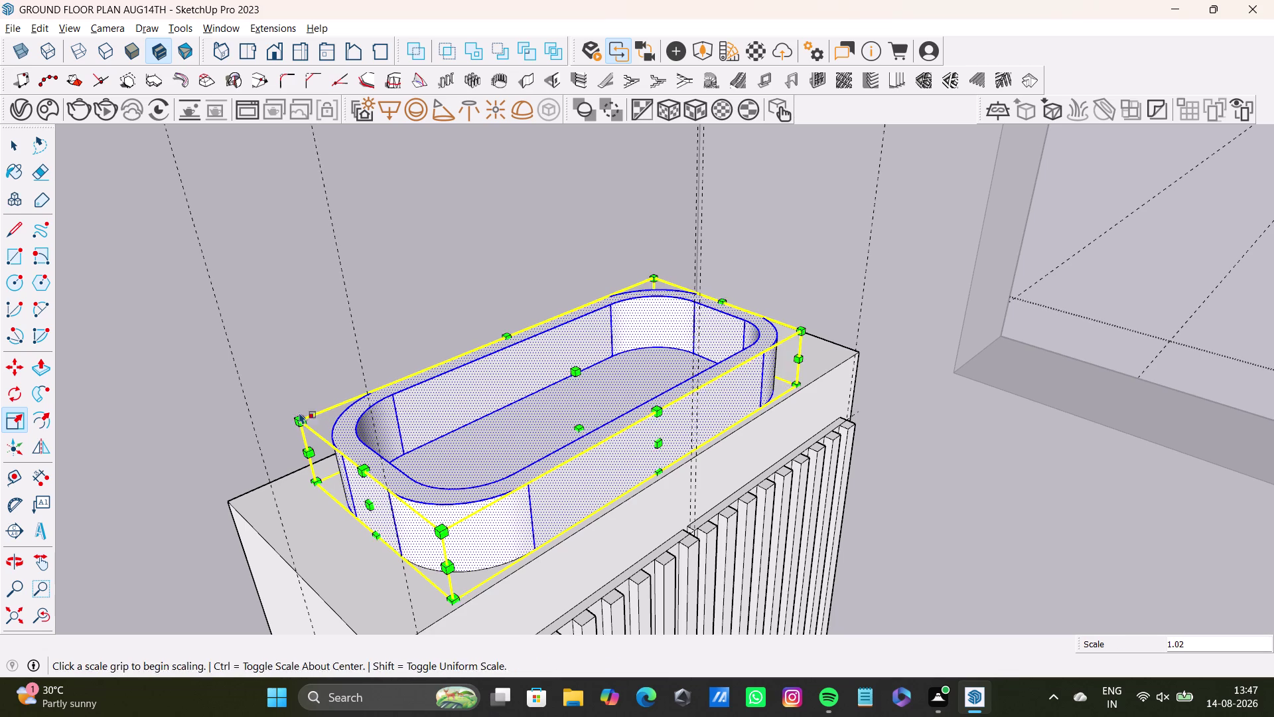
key(space)
scroll(down, 3)
key(space)
click(916, 337)
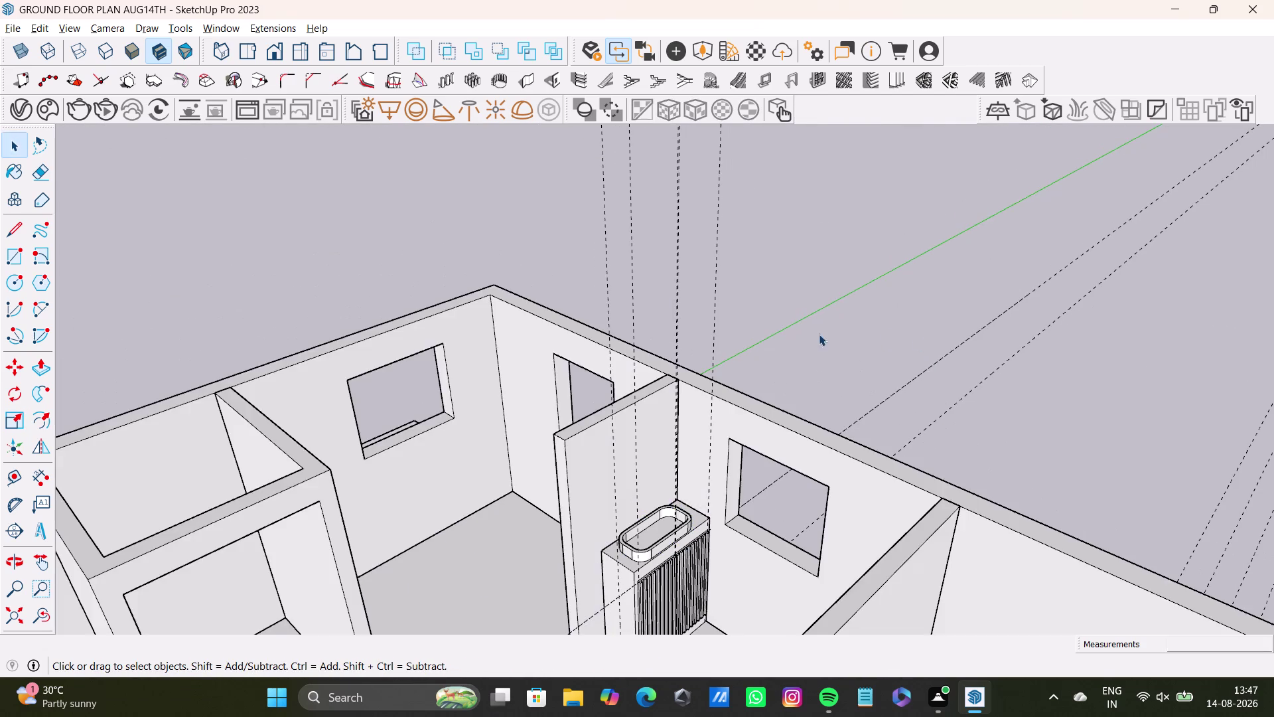
scroll(down, 3)
middle_drag(833, 554, 874, 505)
scroll(up, 3)
middle_drag(585, 540, 706, 555)
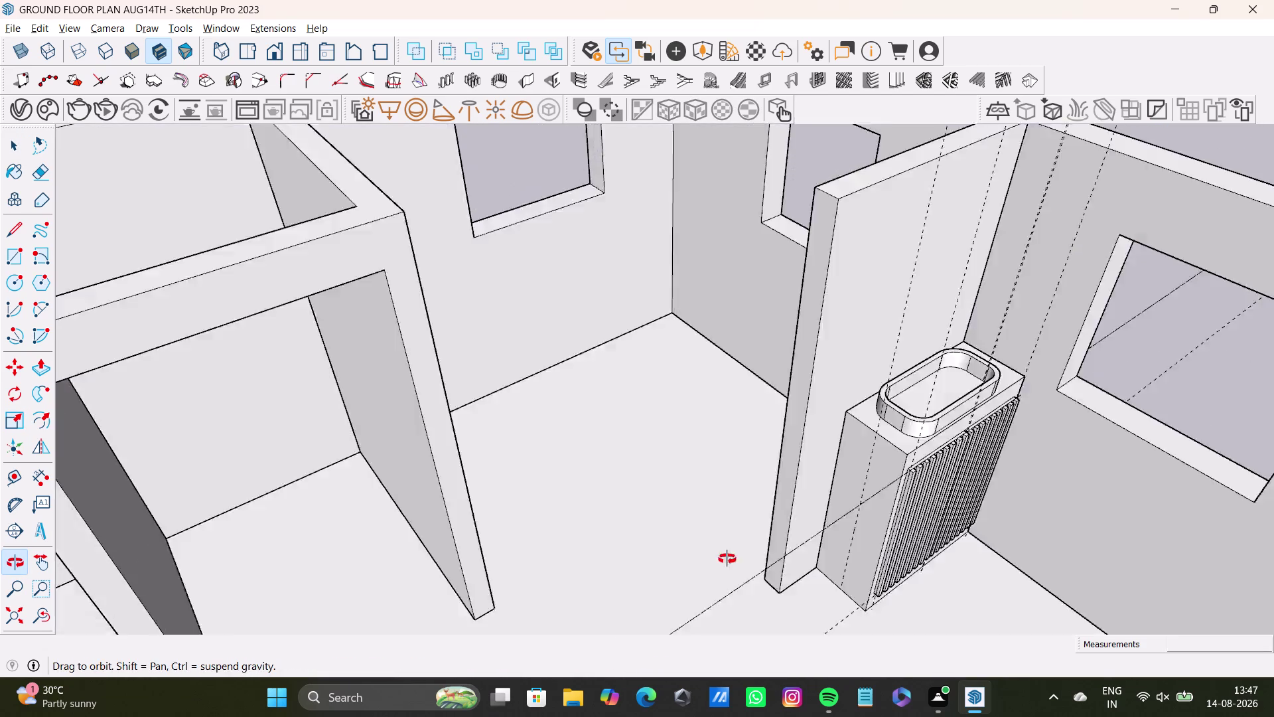
middle_drag(706, 555, 694, 695)
scroll(down, 3)
middle_drag(698, 597, 797, 572)
middle_drag(826, 595, 653, 542)
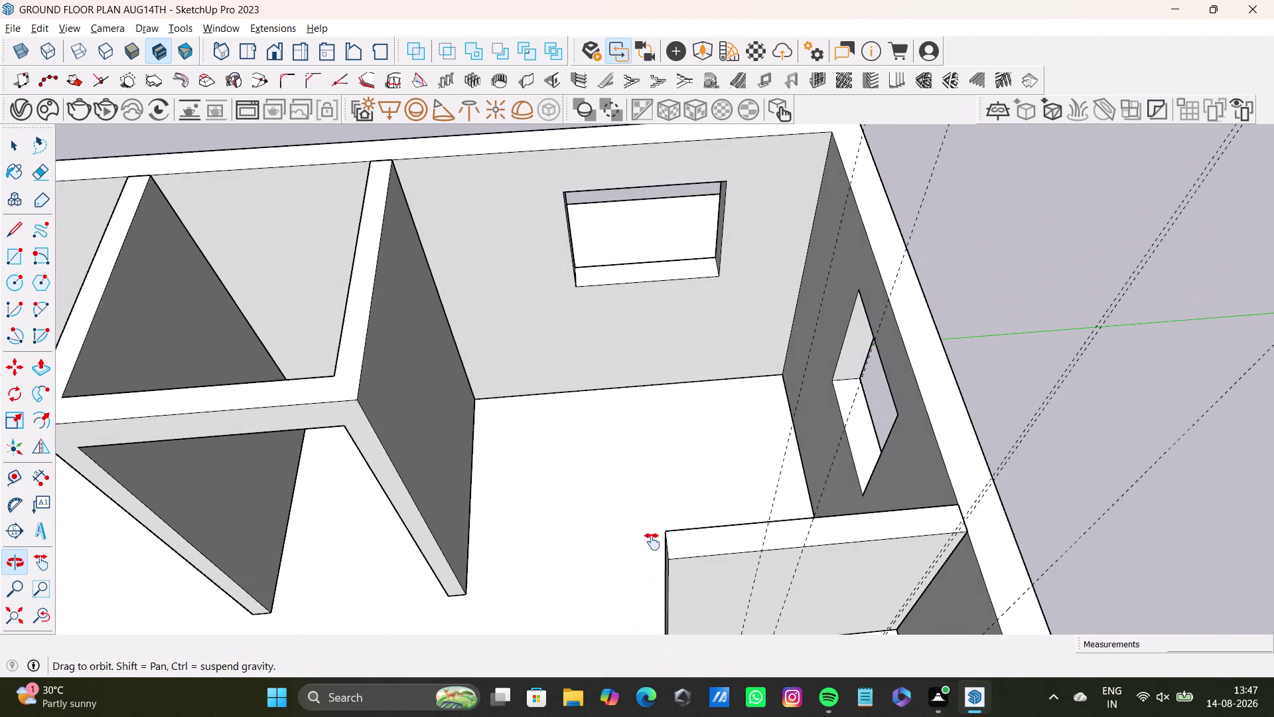
middle_drag(653, 541, 652, 670)
scroll(up, 3)
middle_drag(590, 370, 600, 483)
click(643, 465)
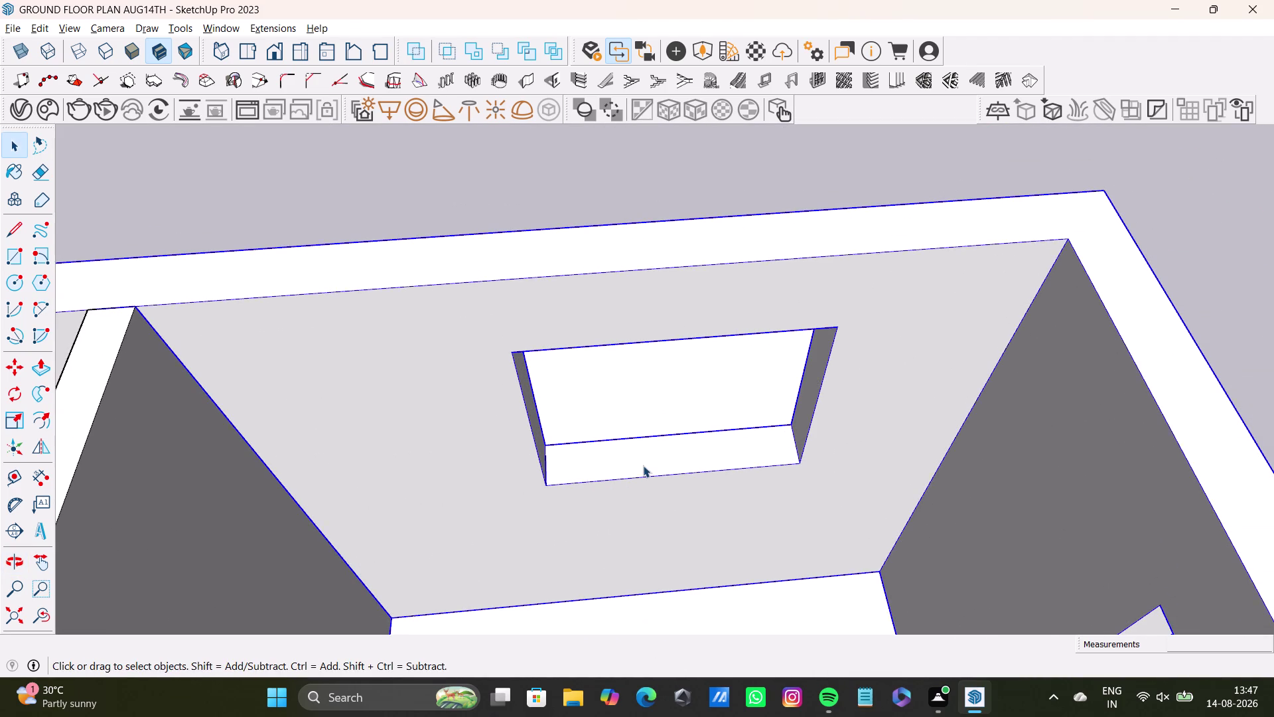
double_click(643, 464)
click(668, 456)
double_click(675, 457)
double_click(680, 460)
click(685, 460)
double_click(689, 460)
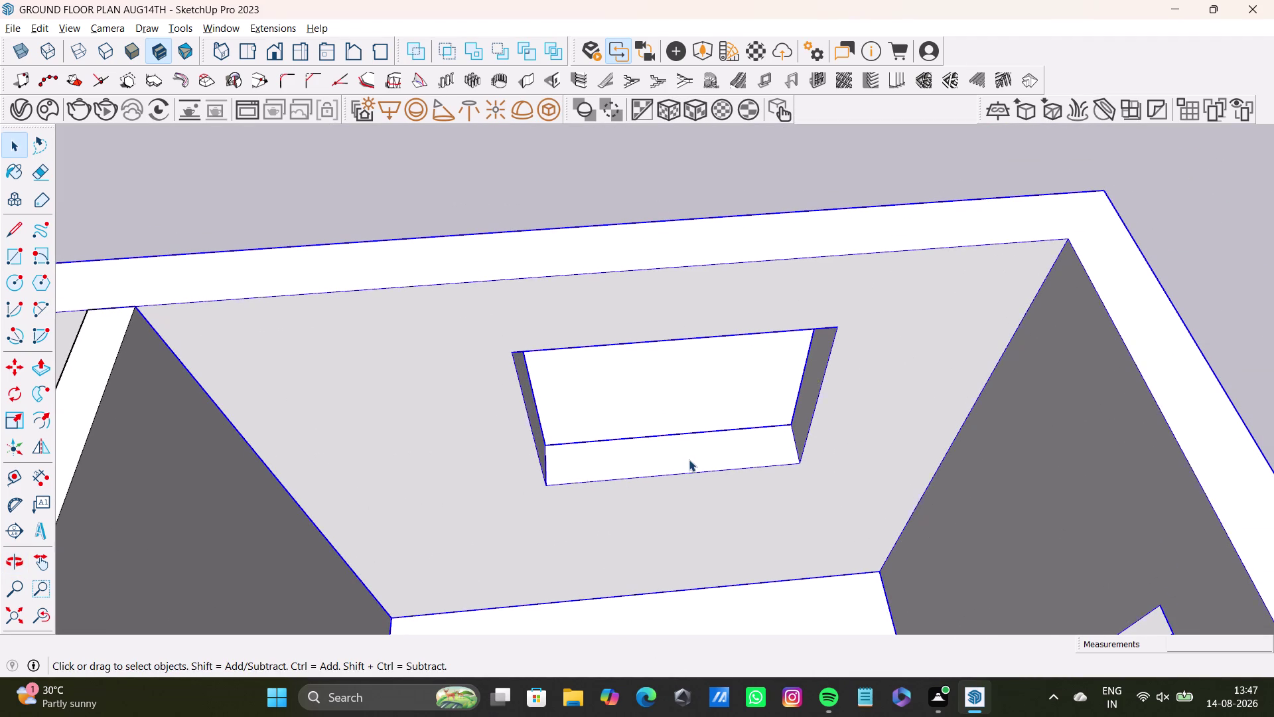
click(690, 457)
double_click(690, 457)
key(p)
click(690, 456)
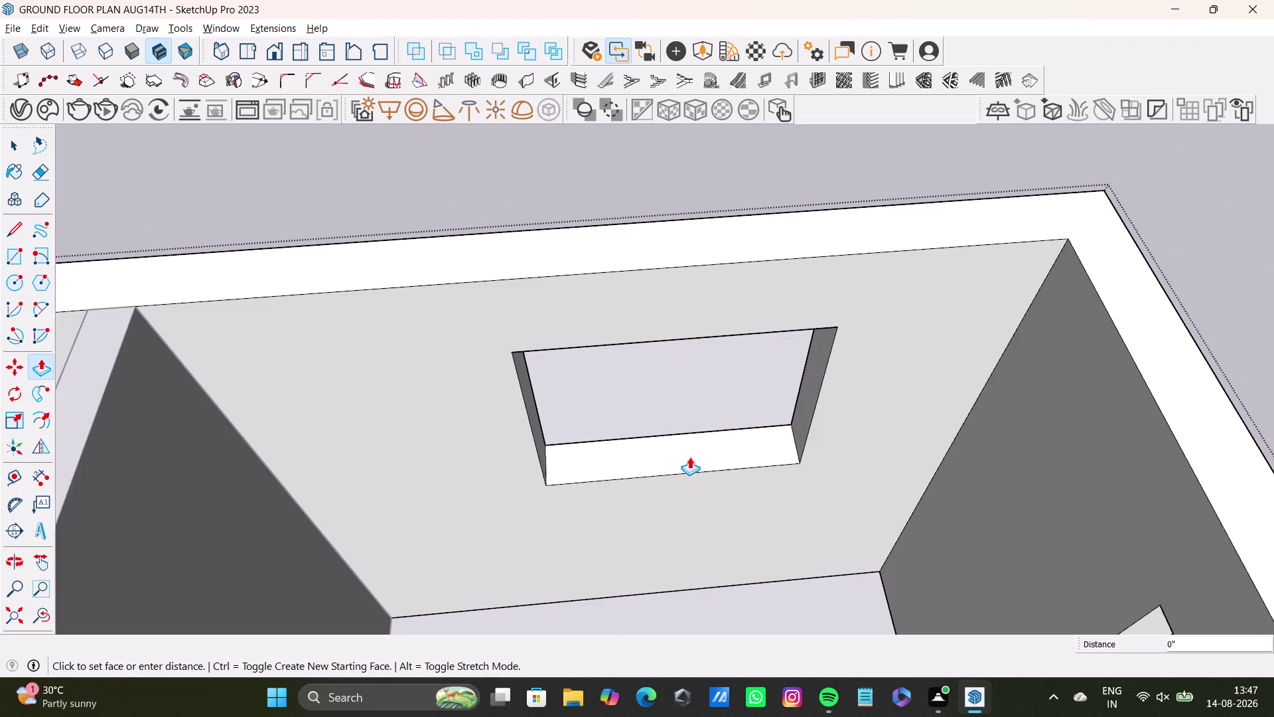
click(653, 414)
middle_drag(656, 491, 675, 492)
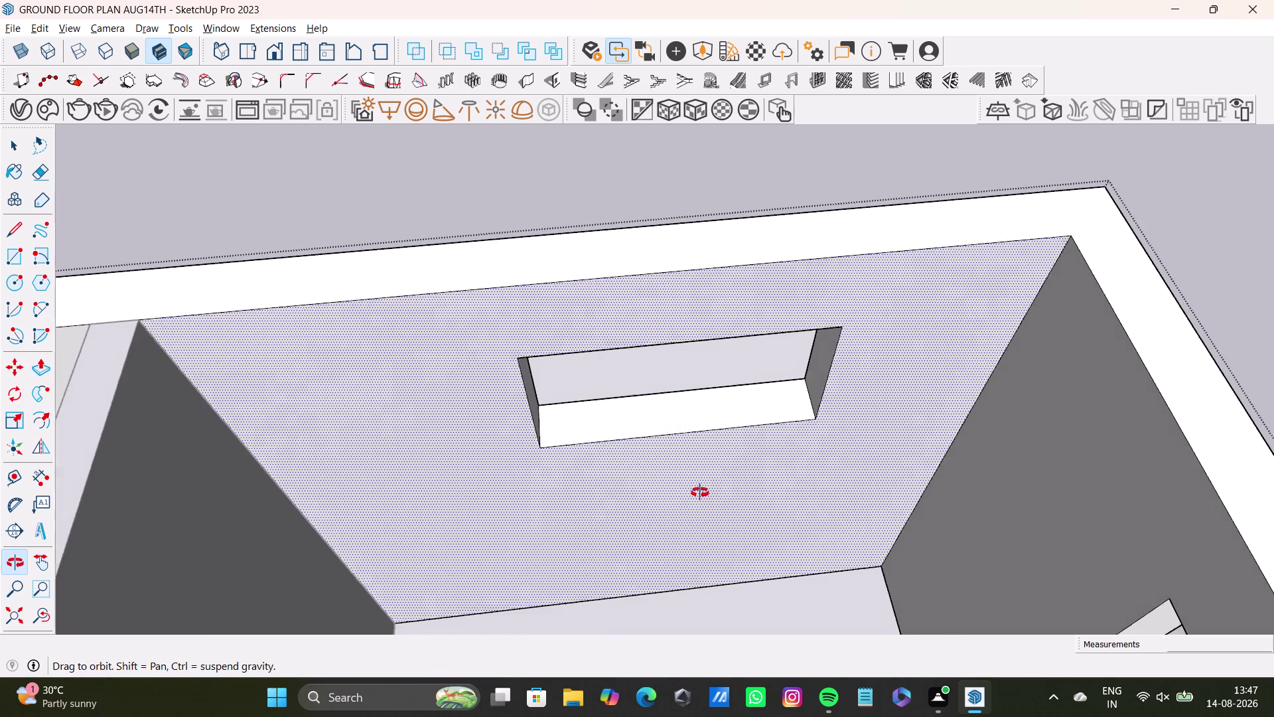
middle_drag(675, 492, 669, 386)
middle_drag(625, 347, 430, 262)
middle_drag(489, 235, 532, 325)
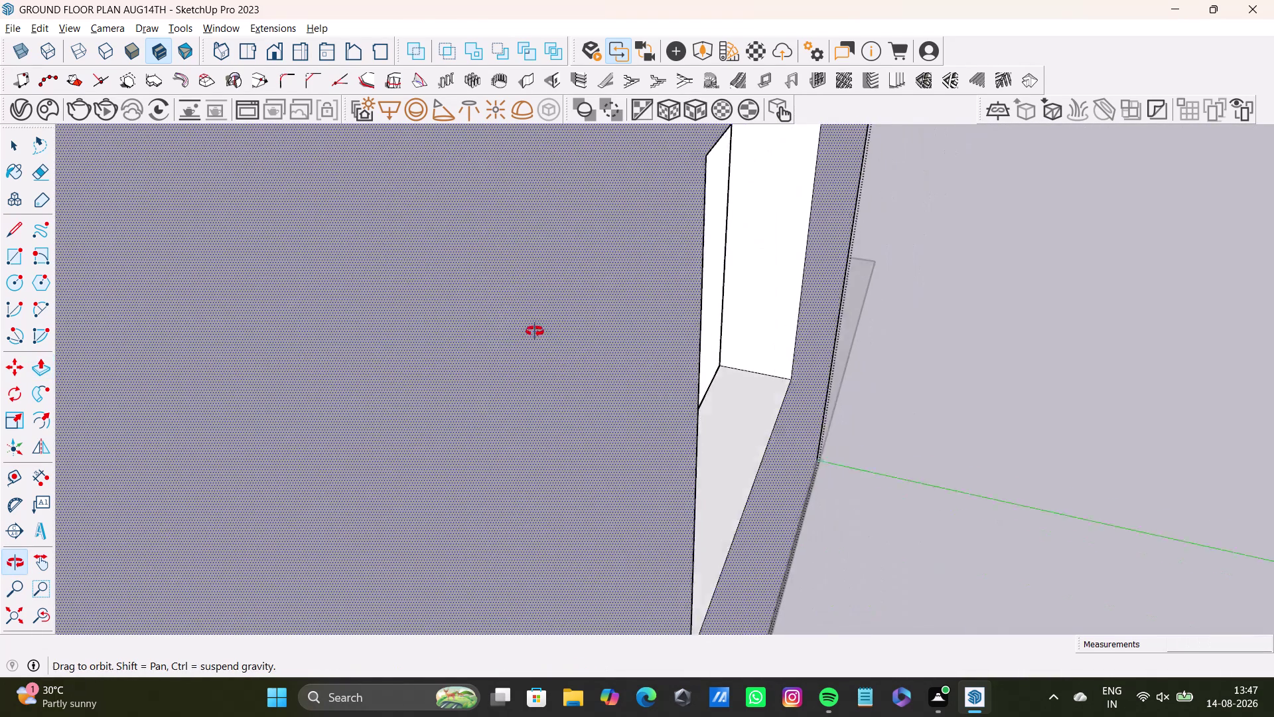
middle_drag(531, 324, 984, 716)
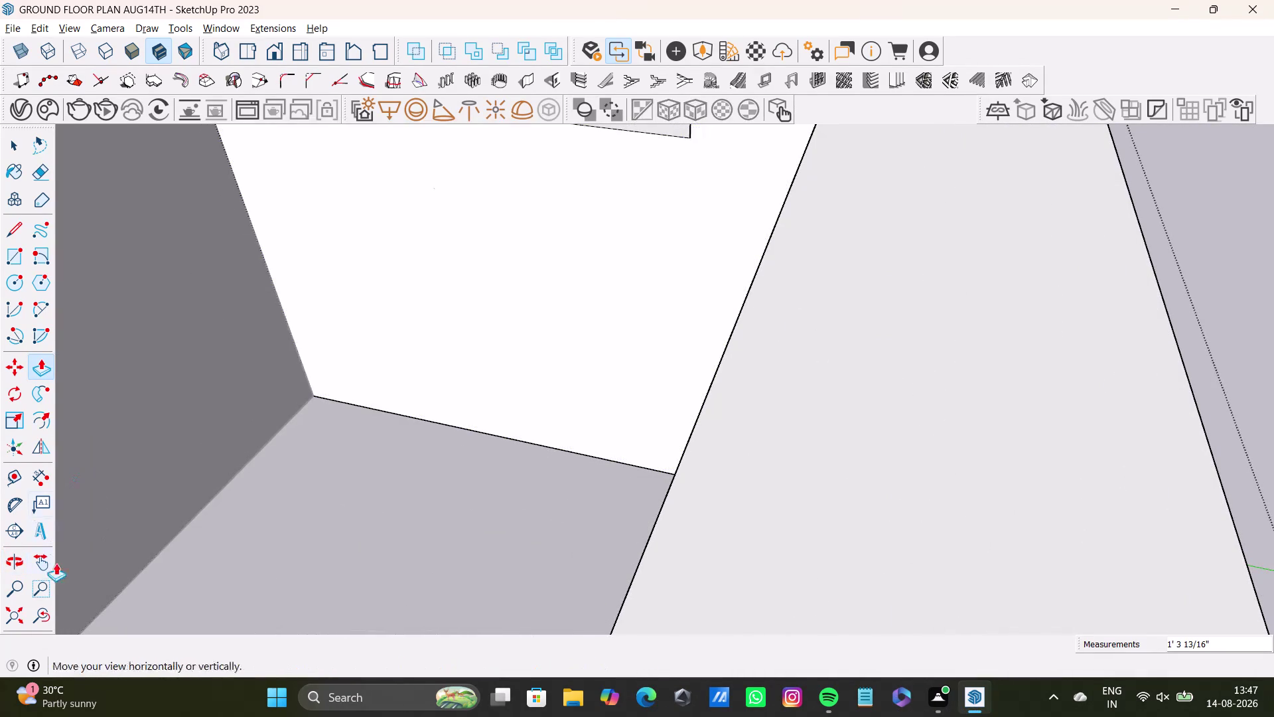
click(54, 610)
click(34, 612)
middle_drag(546, 452, 990, 615)
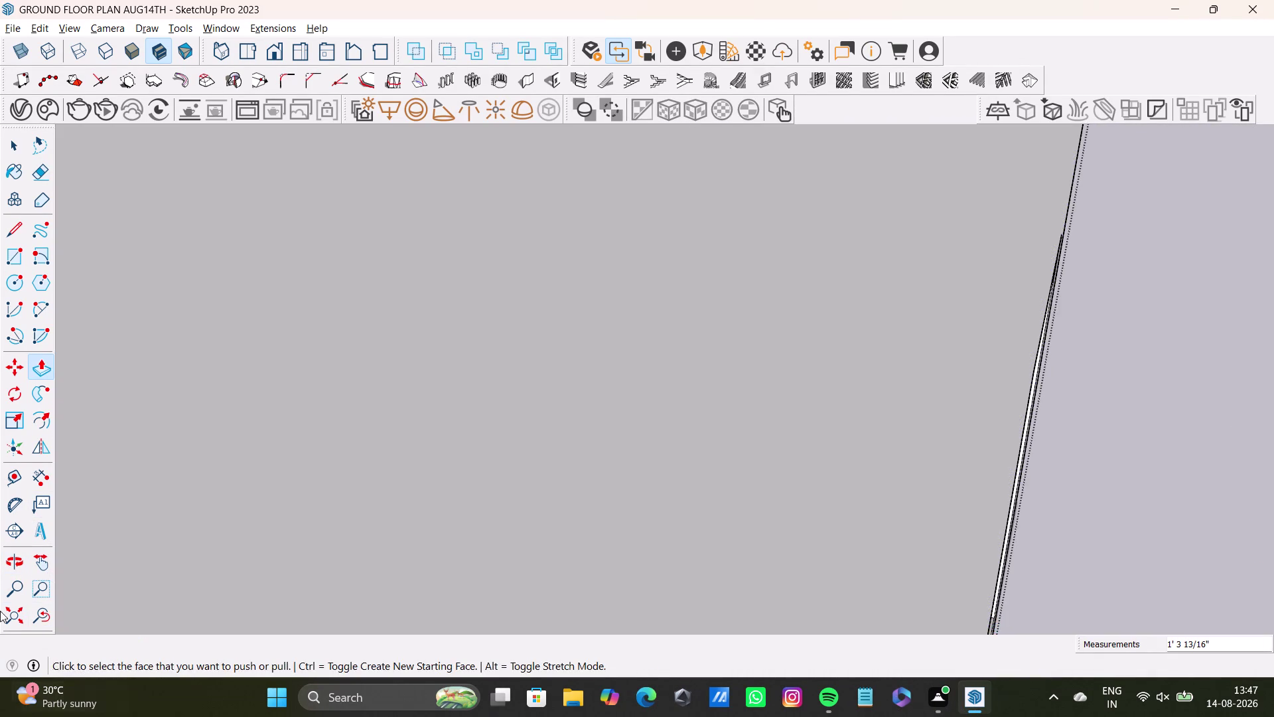
click(30, 608)
click(3, 610)
middle_drag(828, 310, 844, 607)
middle_drag(943, 156, 834, 237)
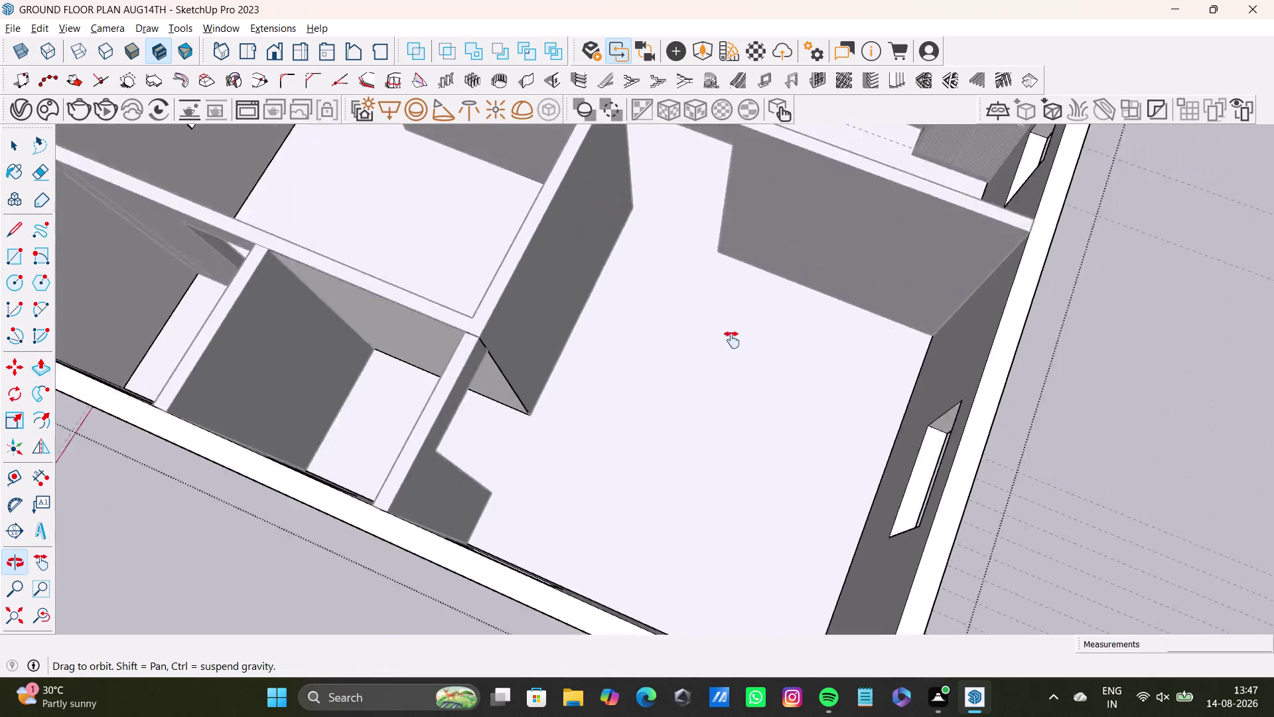
middle_drag(834, 237, 531, 716)
scroll(up, 3)
middle_drag(731, 389, 697, 574)
middle_drag(743, 583, 935, 439)
middle_drag(904, 378, 880, 431)
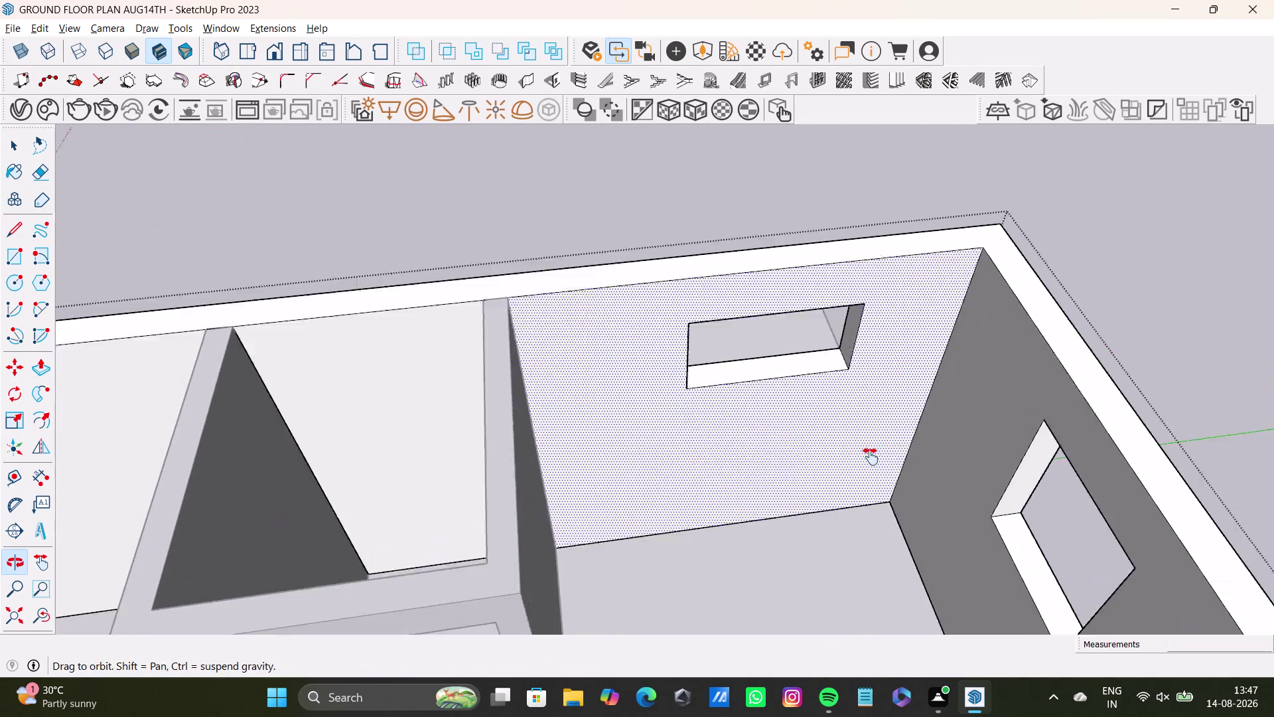
middle_drag(880, 431, 839, 537)
middle_drag(826, 539, 814, 489)
scroll(up, 3)
middle_drag(776, 465, 791, 332)
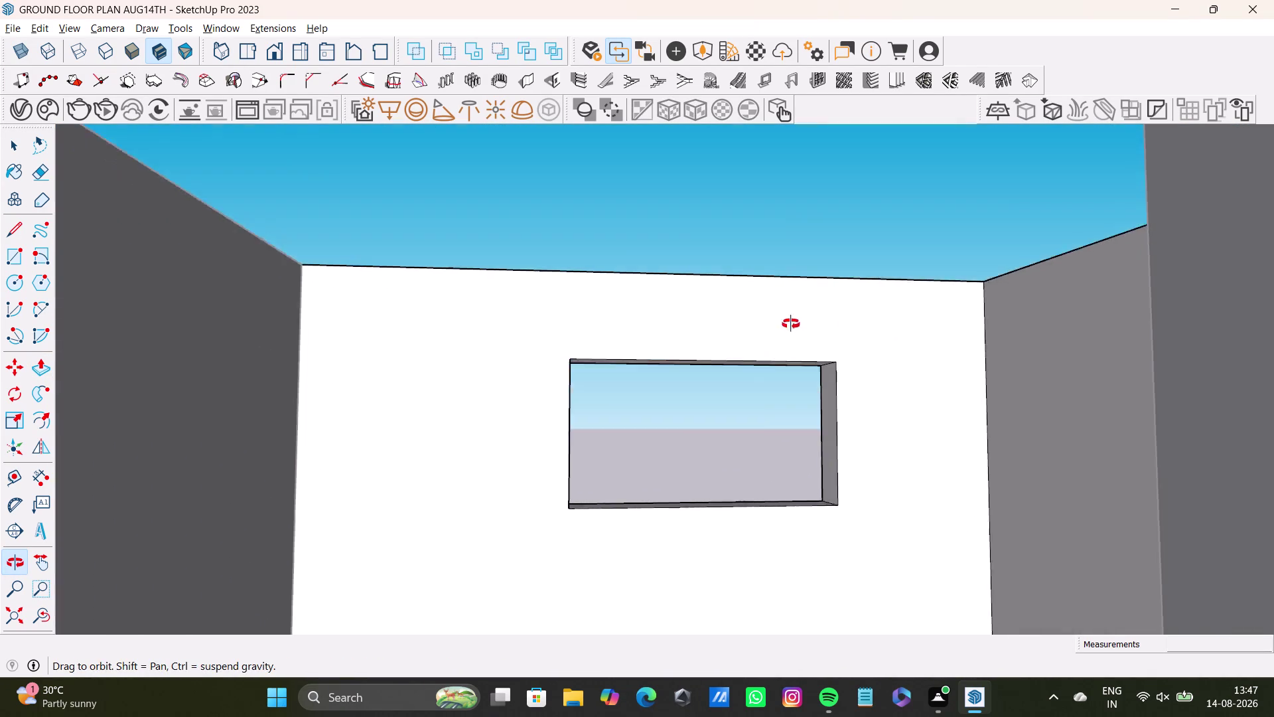
middle_drag(791, 332, 791, 297)
middle_drag(871, 493, 785, 660)
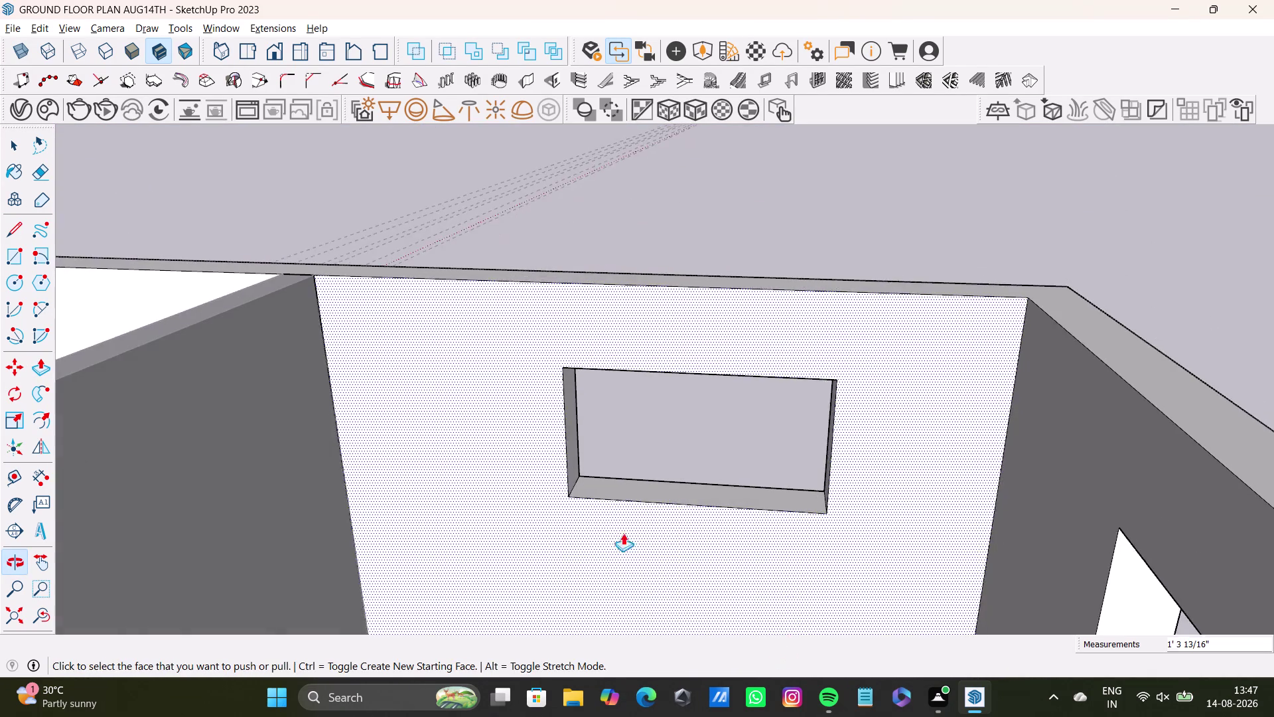
scroll(up, 3)
drag(552, 429, 649, 450)
key(space)
key(space)
click(681, 184)
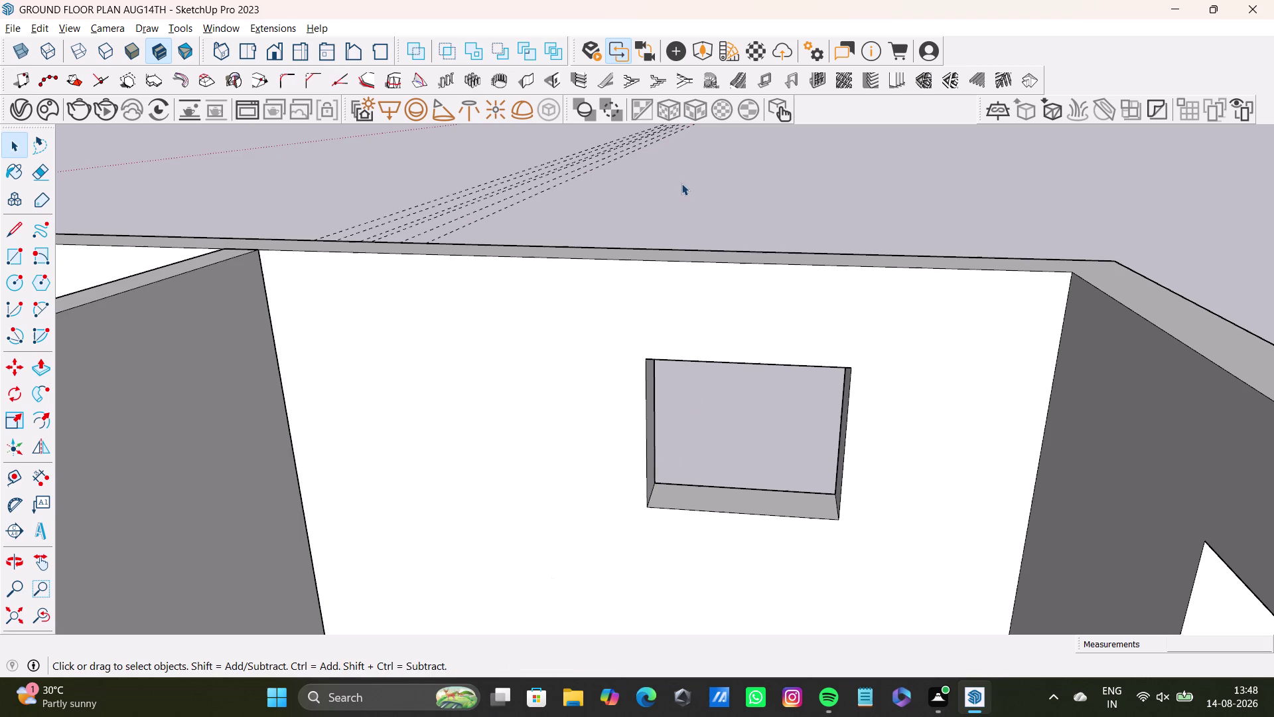
scroll(down, 3)
middle_drag(593, 536, 847, 493)
middle_drag(804, 531, 832, 522)
scroll(up, 3)
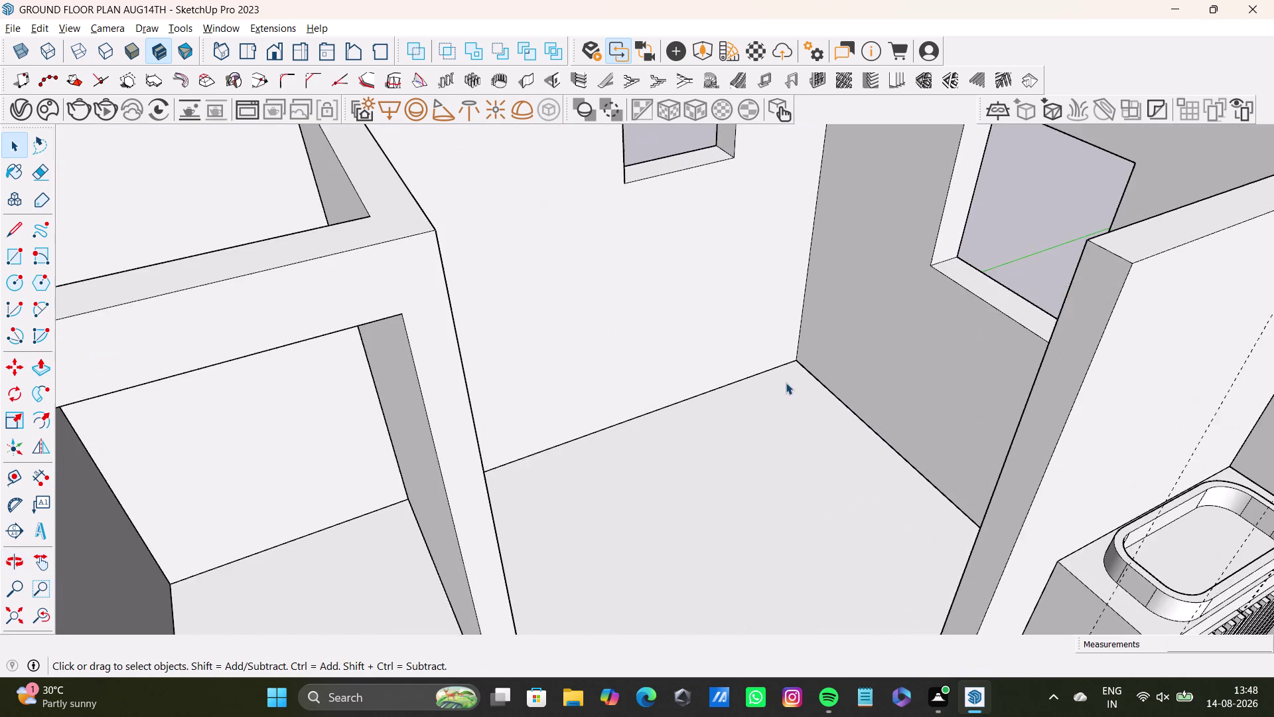
middle_drag(785, 382, 743, 476)
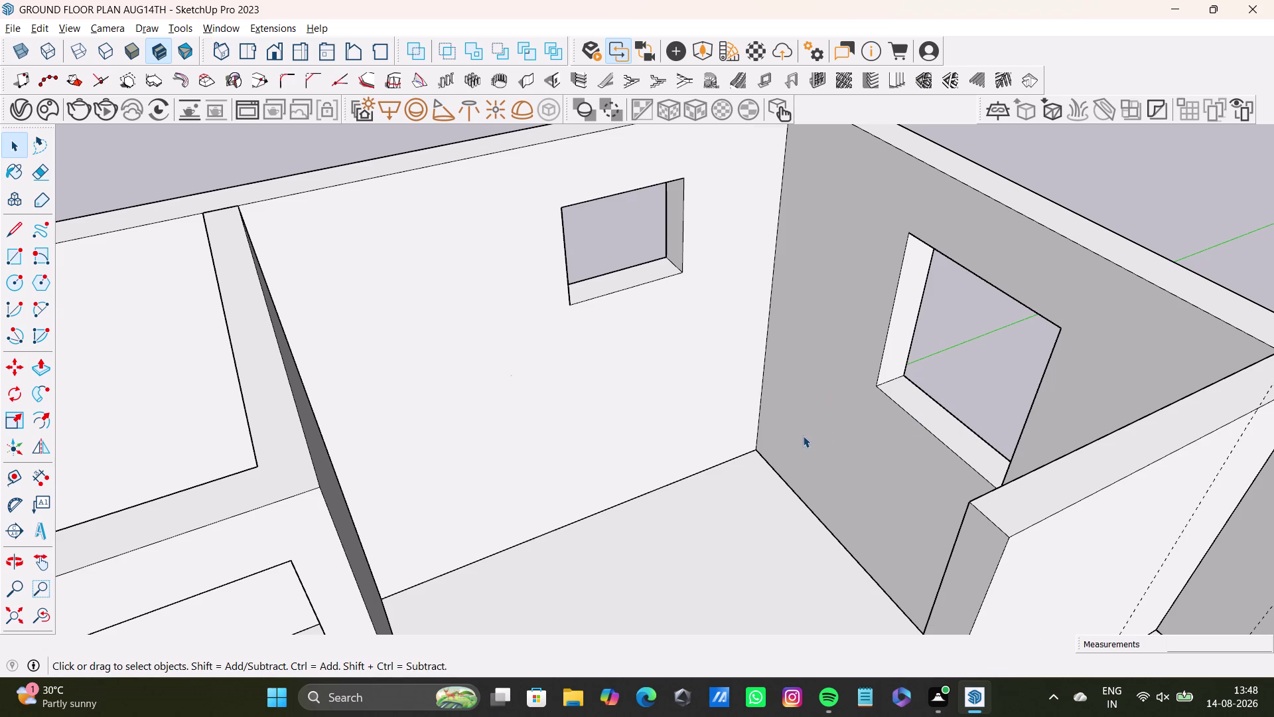
scroll(down, 3)
middle_drag(803, 435, 846, 341)
middle_drag(874, 365, 1096, 350)
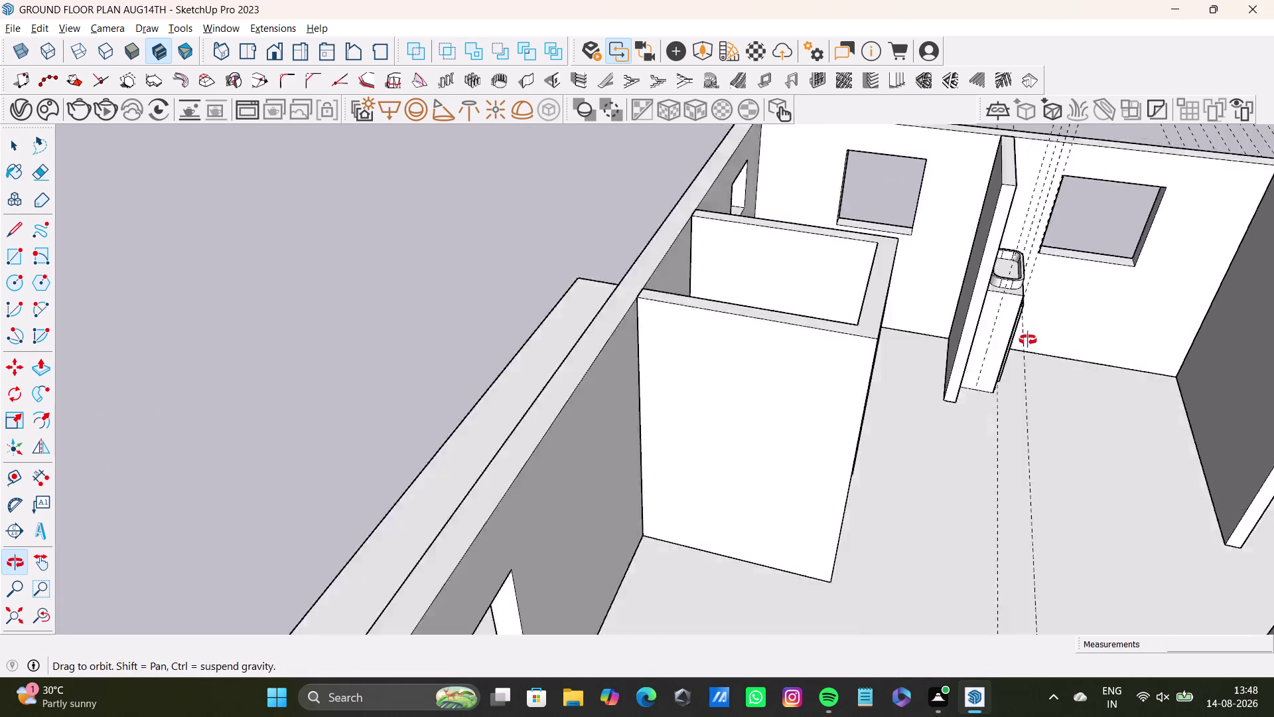
middle_drag(1096, 350, 533, 540)
middle_drag(523, 543, 648, 584)
Select the bathroom floor and orbit out to view the whole bathroom.
key(space)
double_click(633, 471)
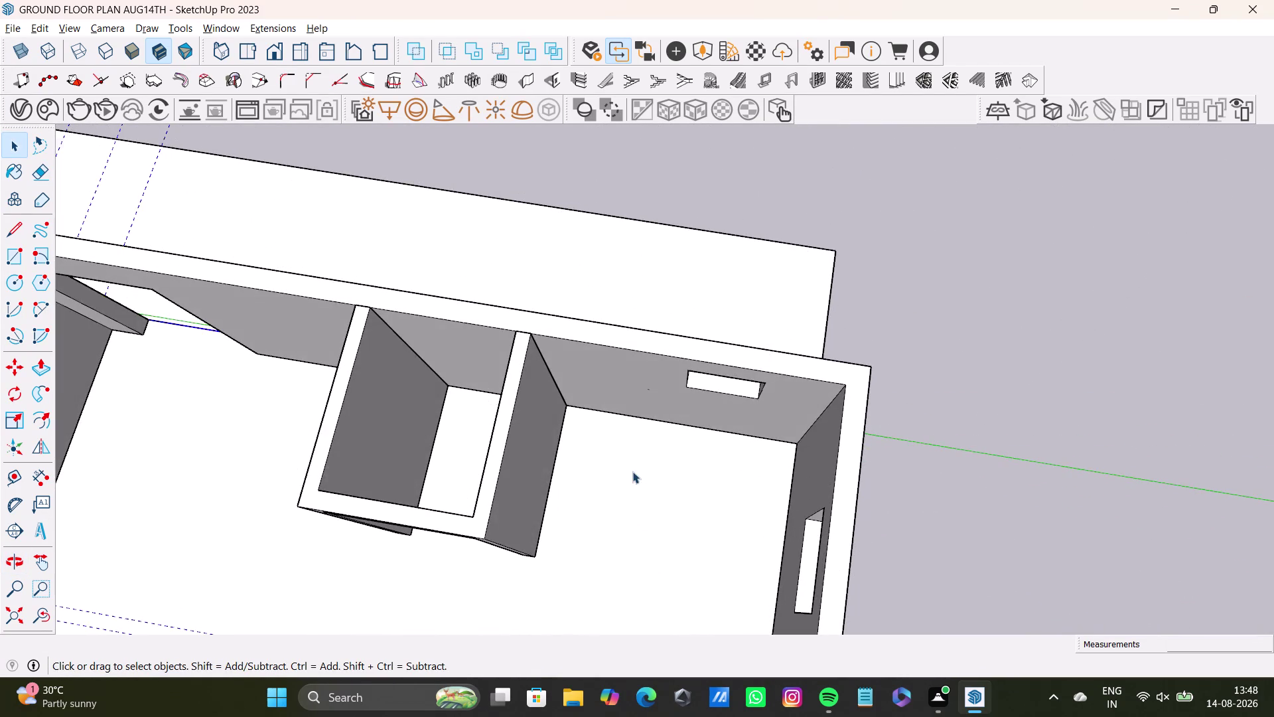
drag(631, 473, 636, 481)
click(663, 505)
double_click(668, 519)
click(669, 514)
triple_click(678, 567)
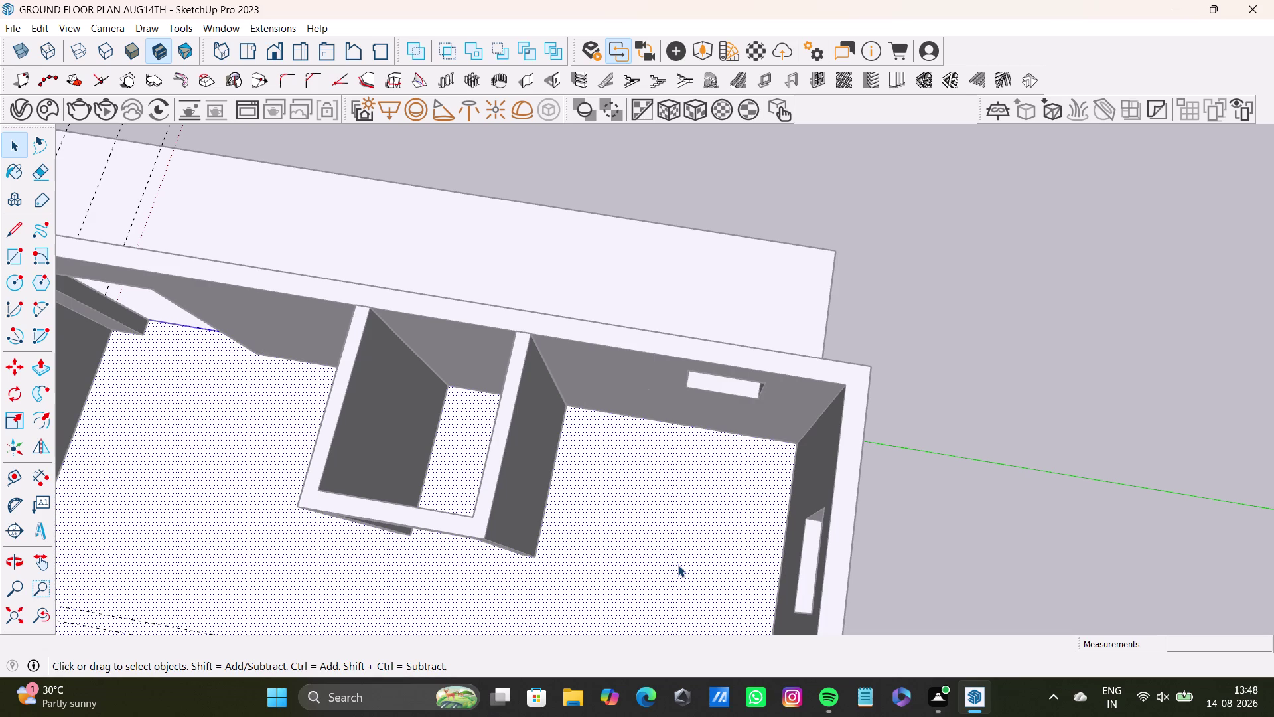
click(678, 565)
click(646, 541)
click(645, 536)
click(647, 525)
click(698, 489)
click(690, 517)
scroll(up, 3)
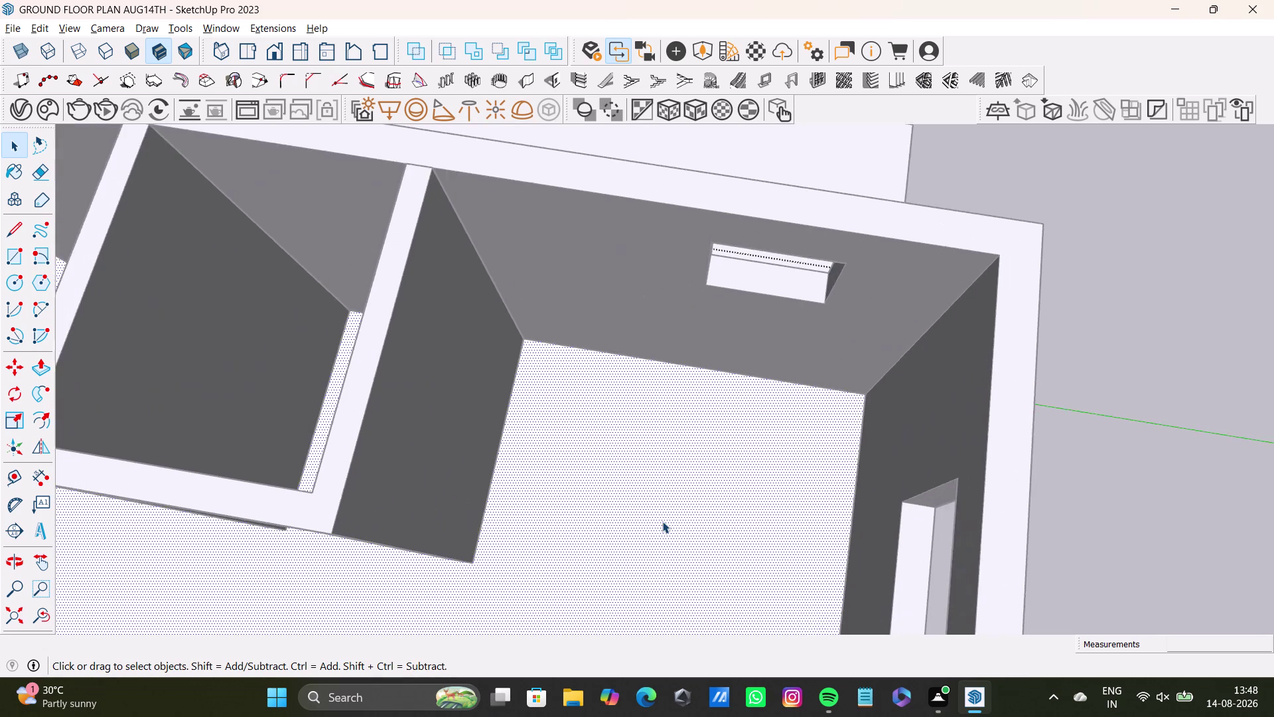
scroll(down, 3)
middle_drag(667, 539, 701, 467)
middle_drag(668, 552, 916, 344)
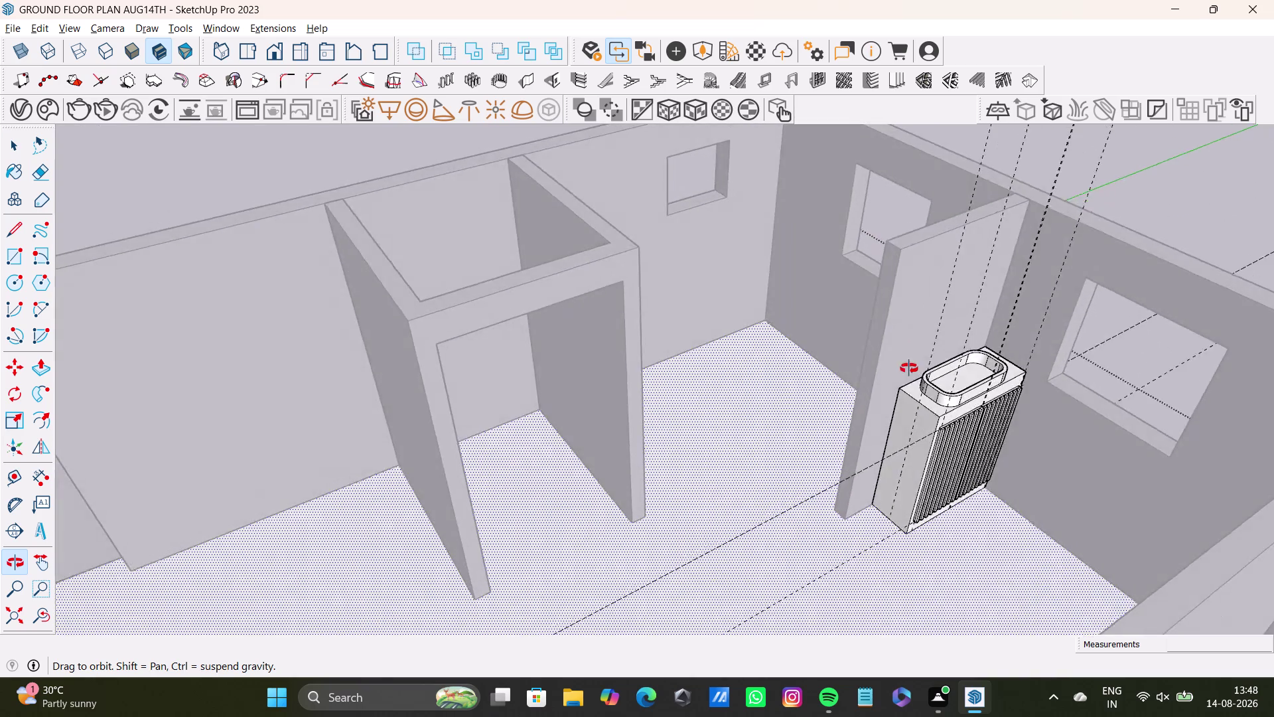
middle_drag(916, 344, 704, 571)
Draw a rectangle from the partition's inner corner to near the side wall.
click(11, 251)
scroll(up, 3)
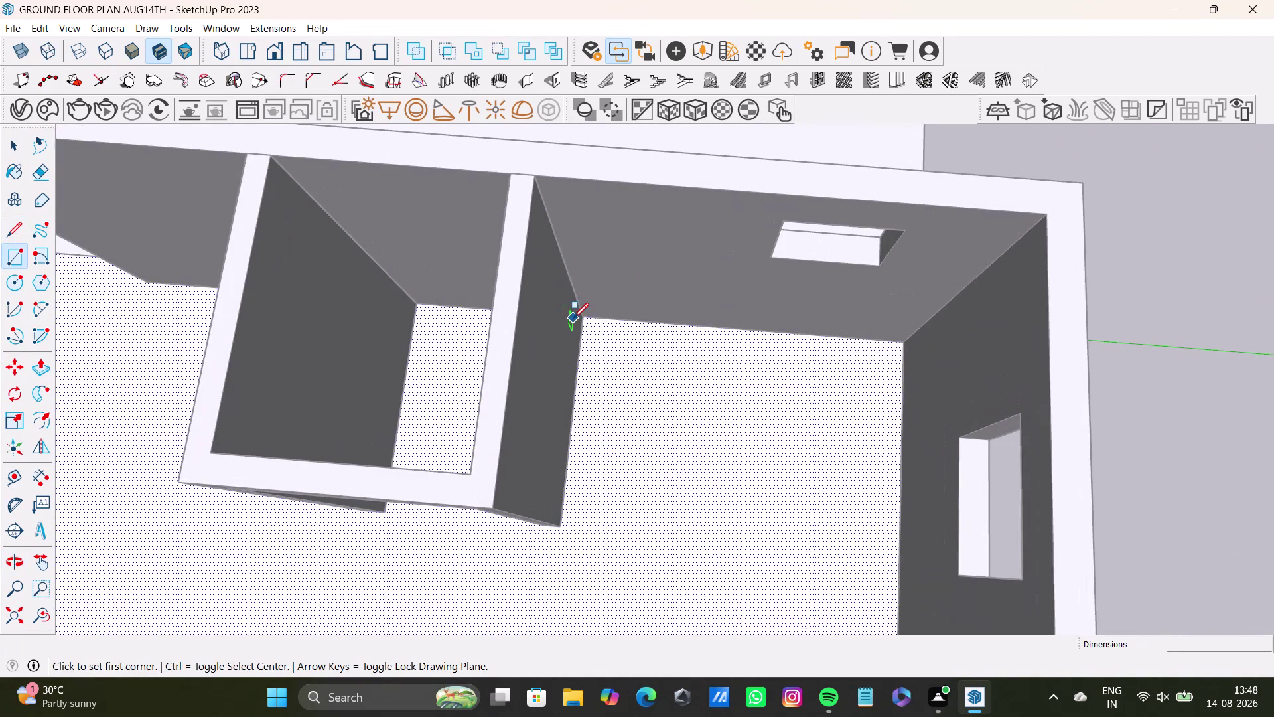
scroll(up, 3)
click(587, 318)
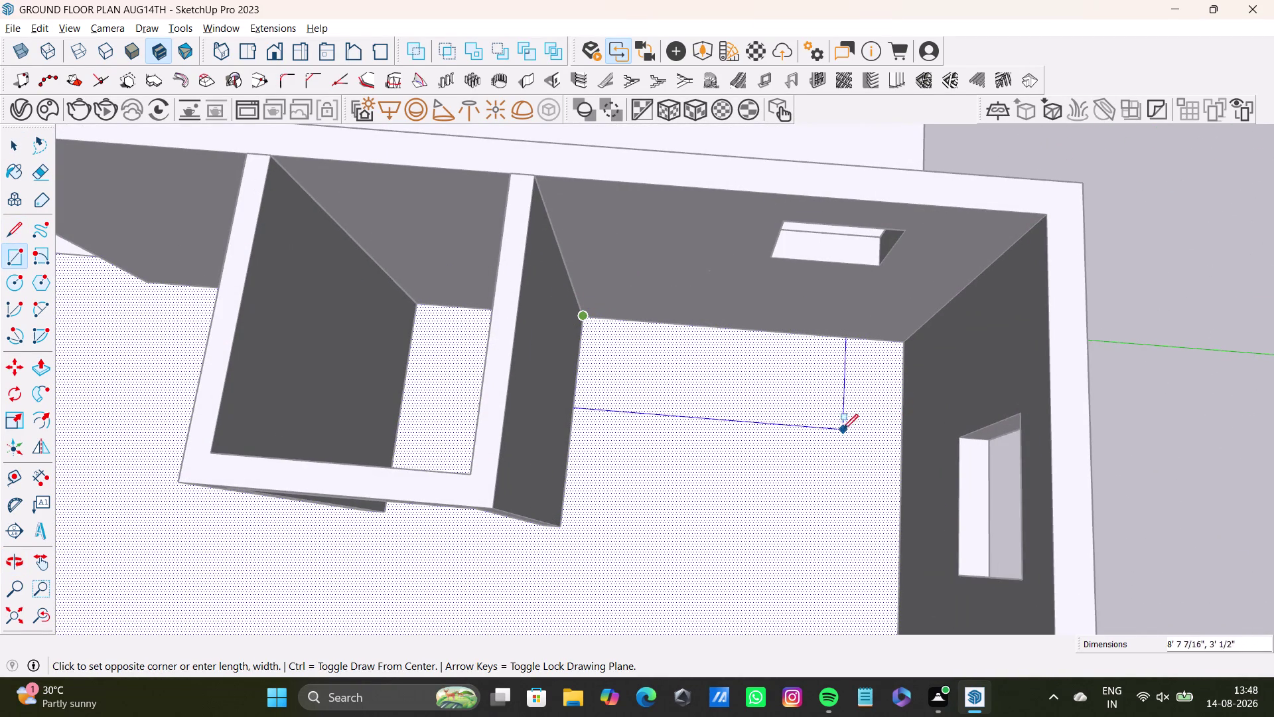
click(906, 408)
Select the new rectangular strip and nudge it a short distance with Move.
key(space)
click(872, 394)
double_click(872, 394)
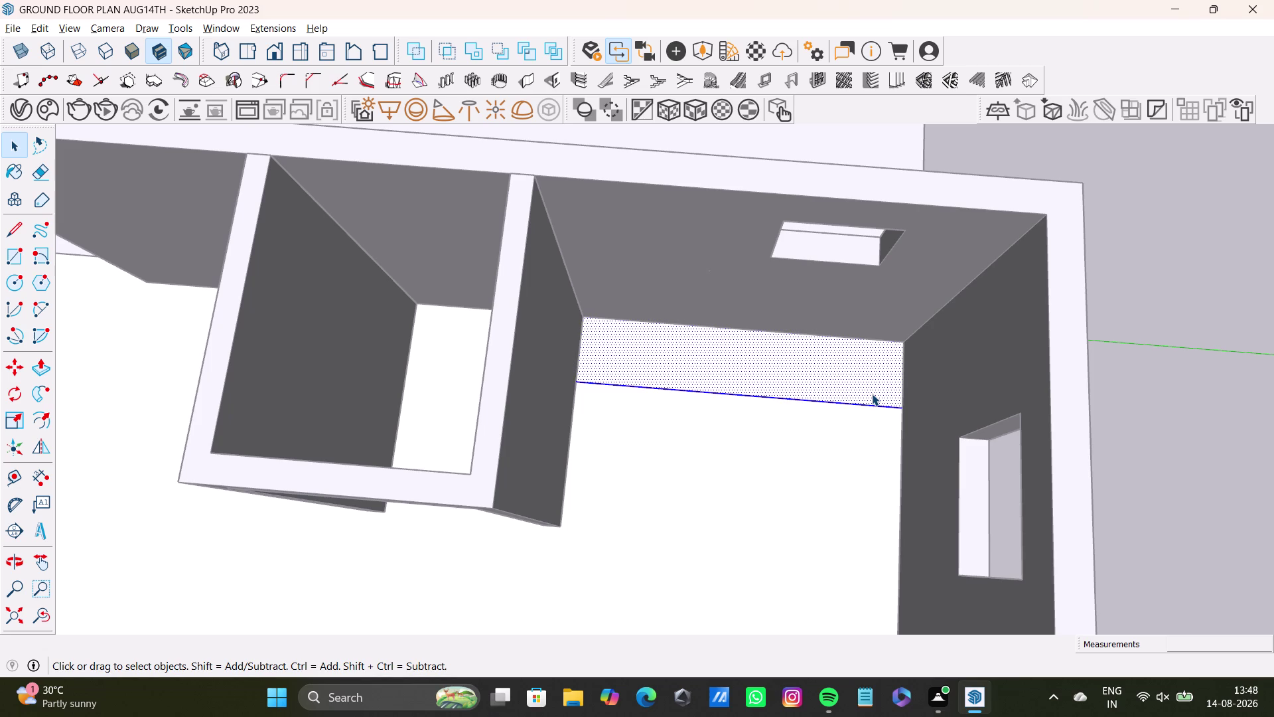
double_click(872, 394)
double_click(872, 394)
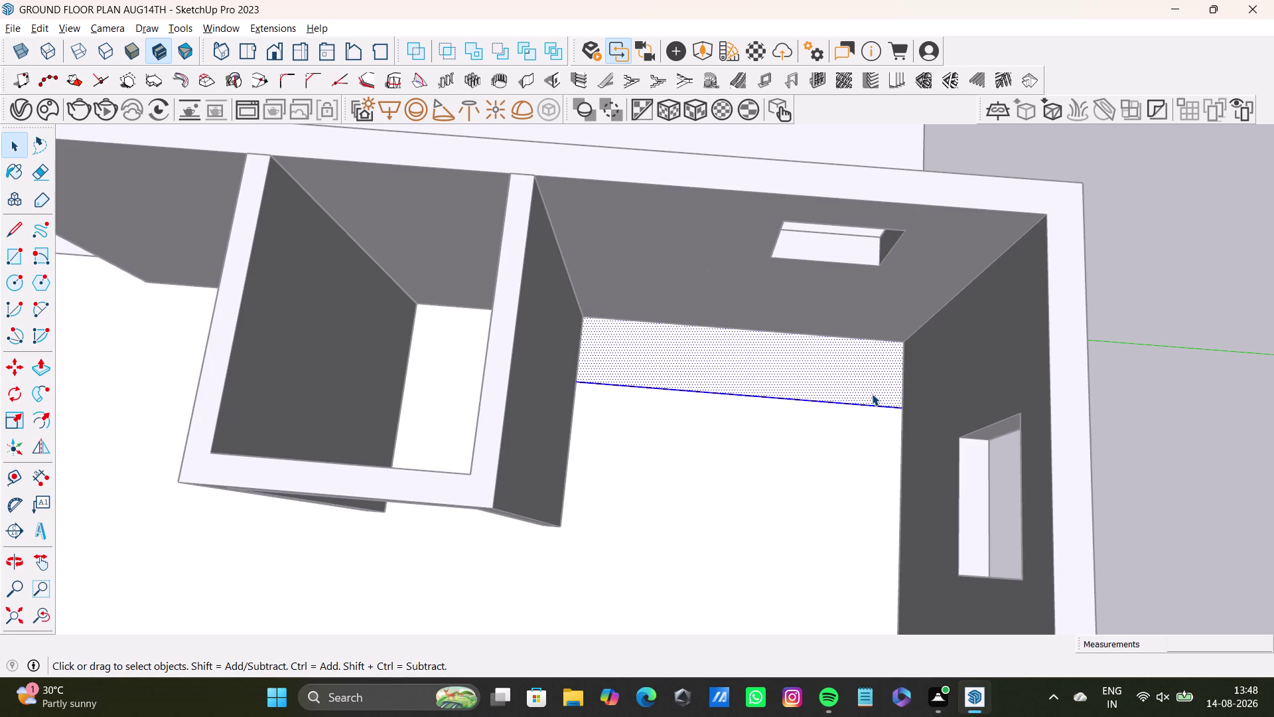
key(m)
click(872, 393)
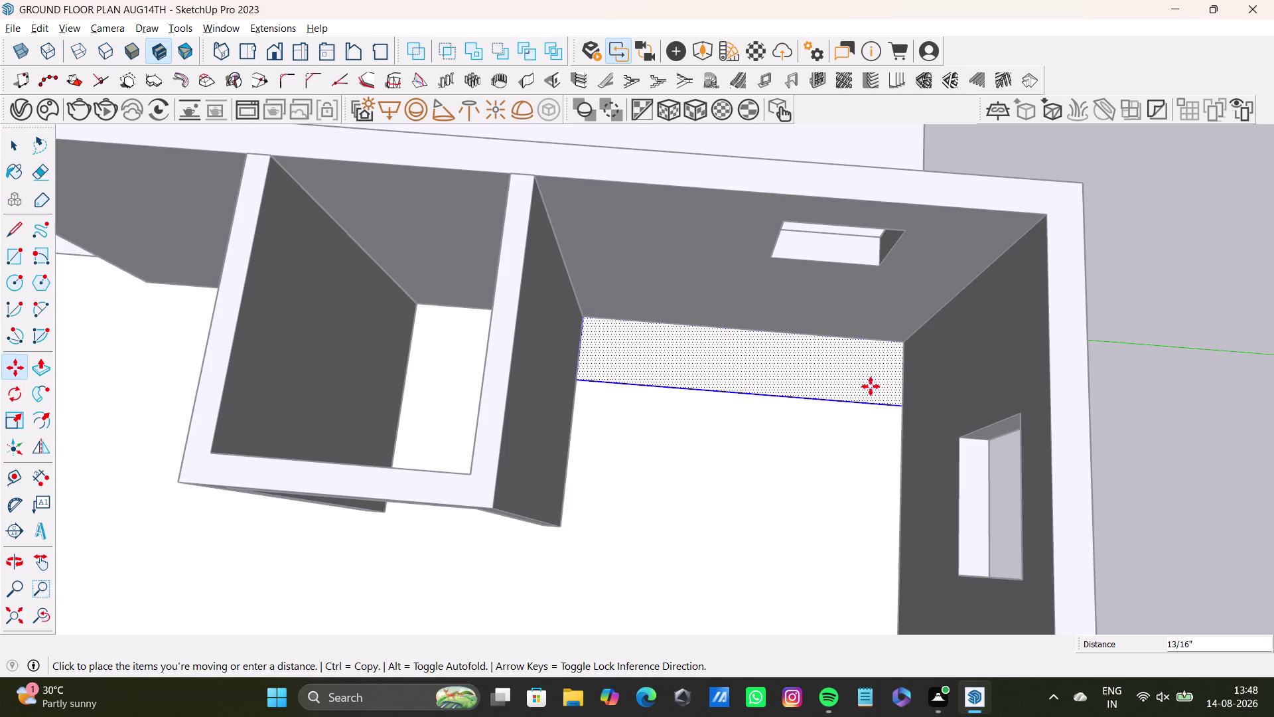
key(space)
click(870, 377)
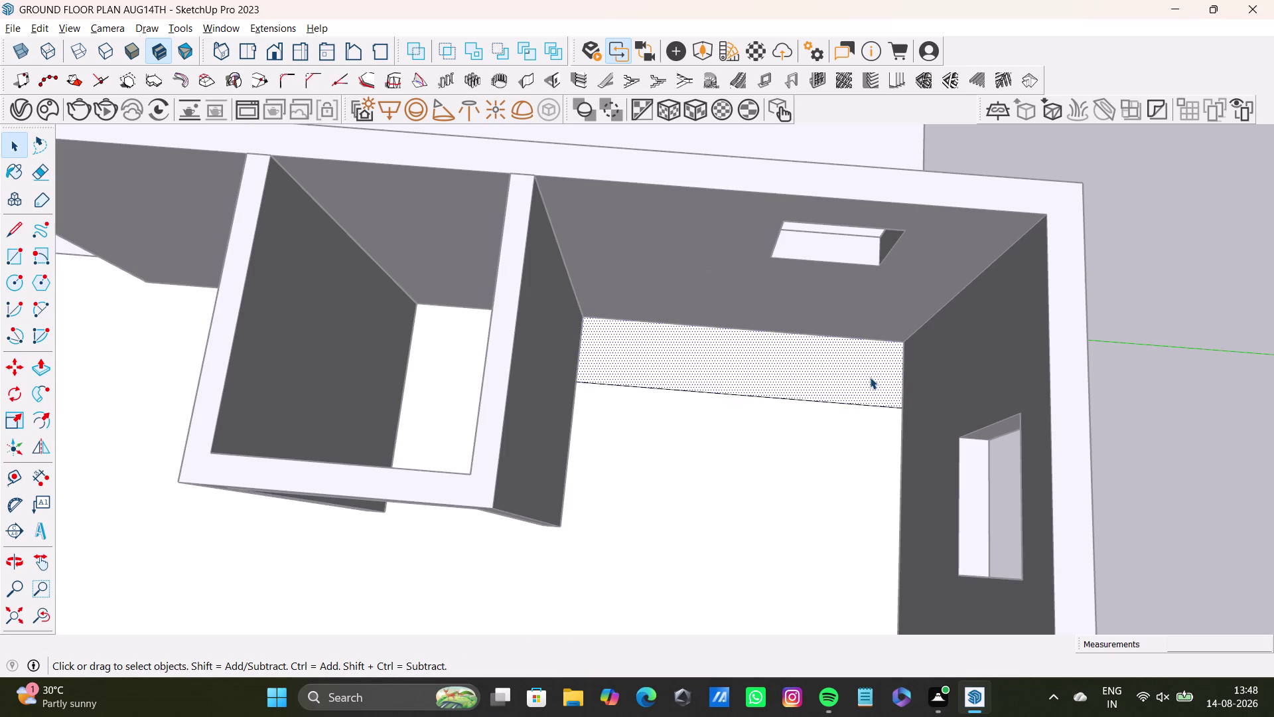
key(p)
click(869, 377)
click(858, 358)
middle_drag(855, 440, 963, 357)
Push/Pull the back-wall floor strip upward into a solid slab between the walls.
scroll(up, 3)
middle_drag(883, 364, 822, 326)
scroll(up, 3)
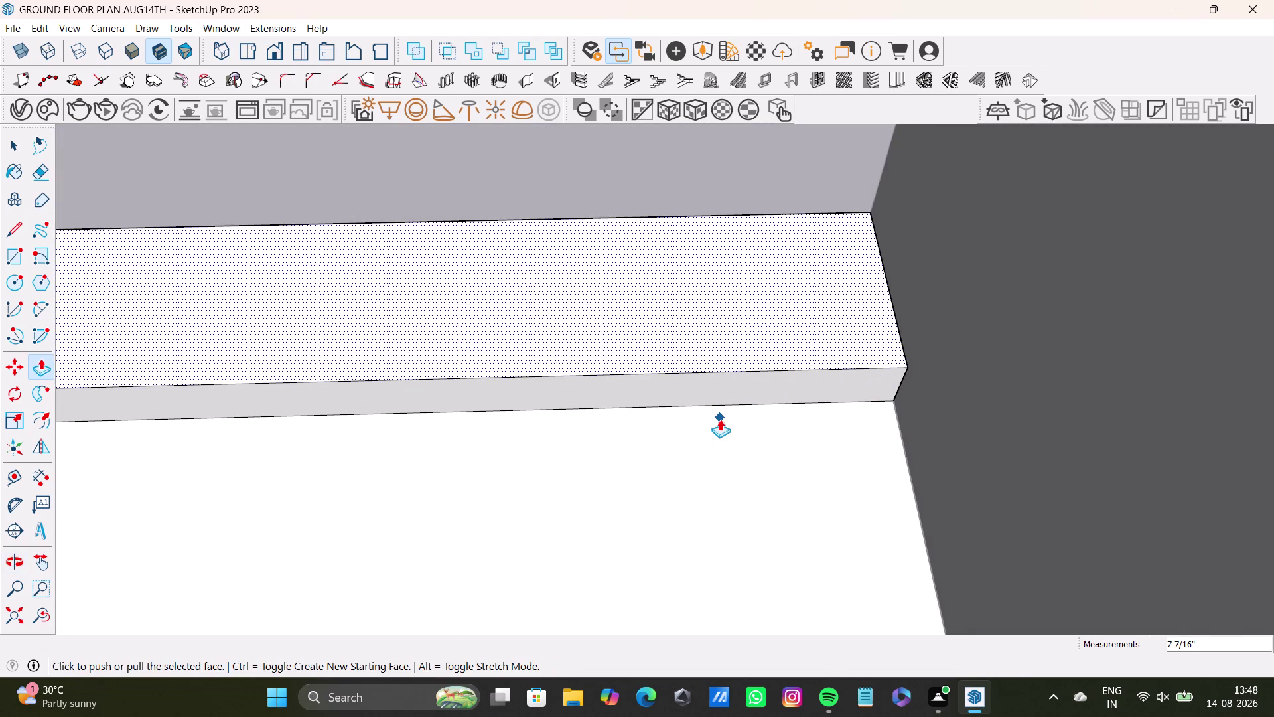
scroll(down, 3)
middle_drag(719, 420, 819, 371)
middle_drag(748, 420, 911, 287)
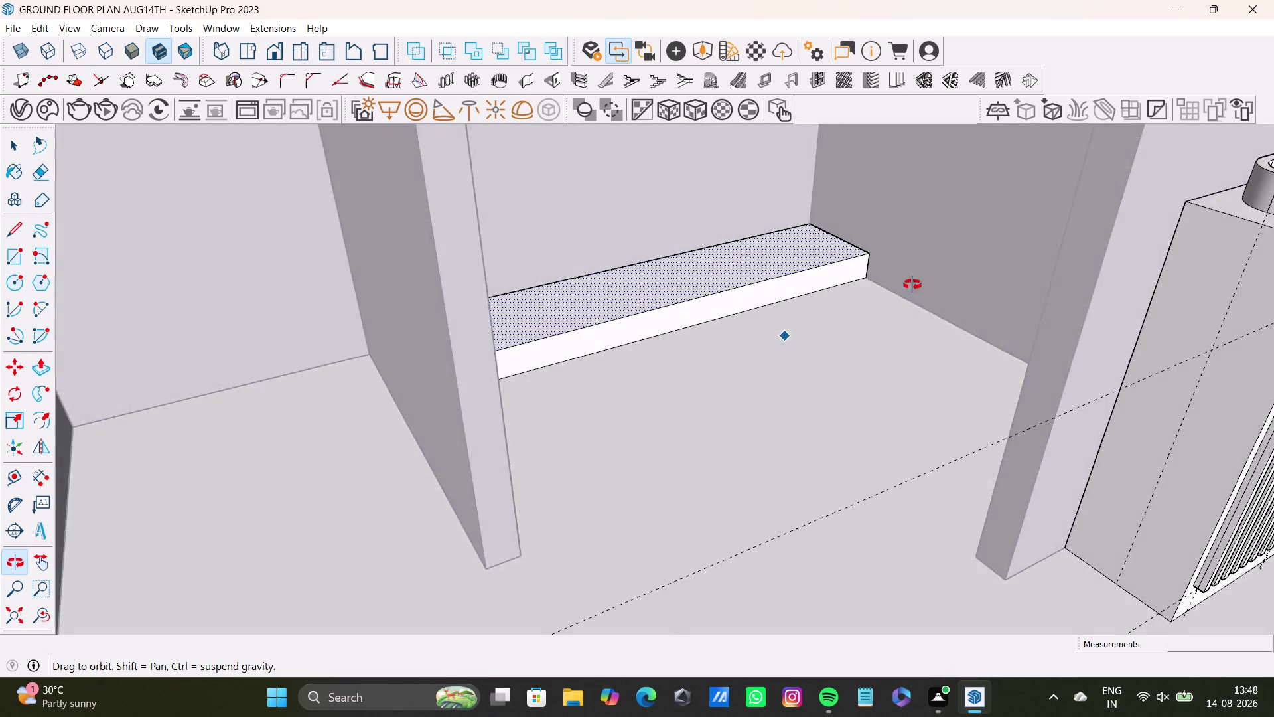
middle_drag(912, 287, 809, 546)
scroll(up, 3)
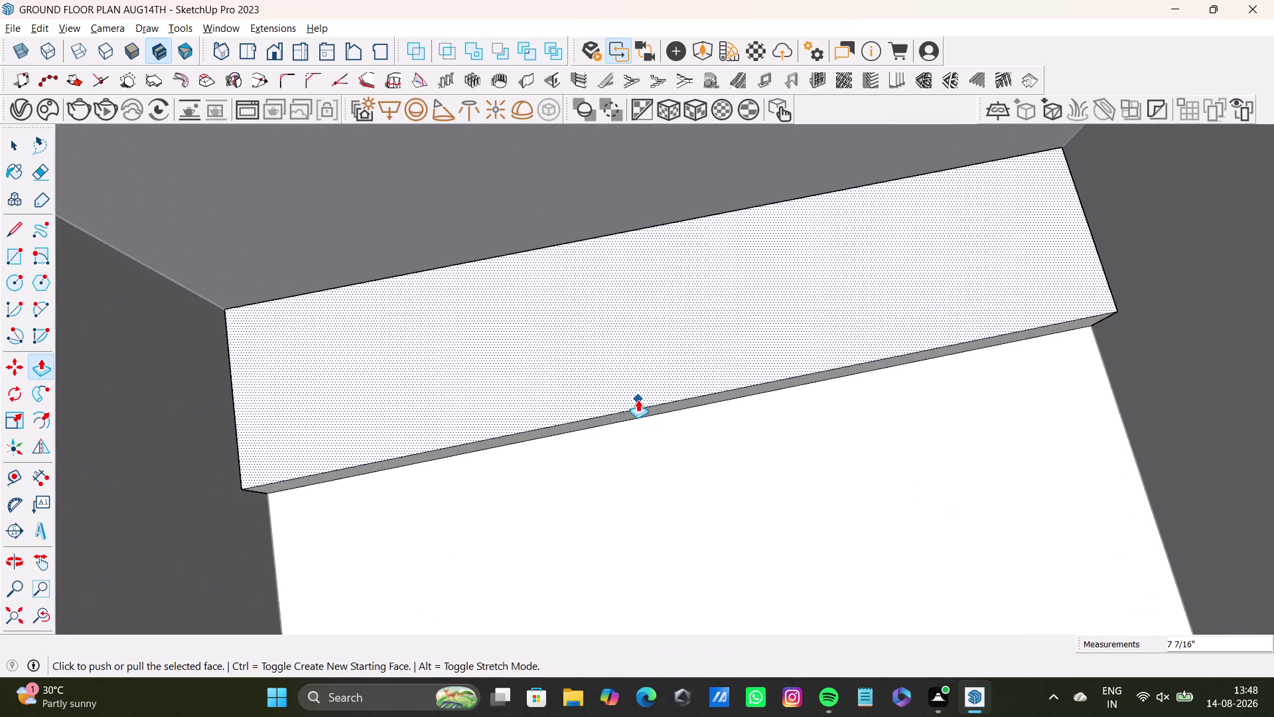
middle_drag(643, 404, 638, 482)
middle_drag(632, 506, 607, 313)
drag(687, 396, 682, 372)
key(space)
click(723, 301)
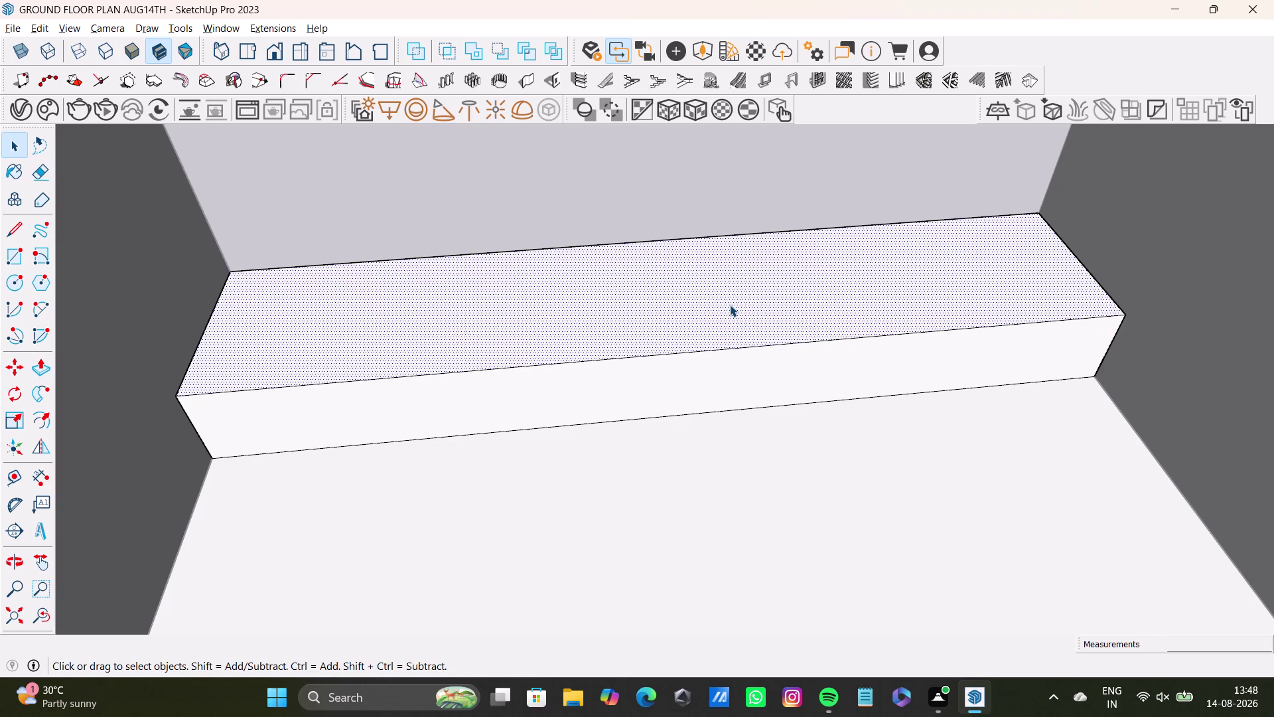
Push the slab's top down twice to make it a thin ledge.
key(p)
click(730, 306)
click(736, 345)
key(space)
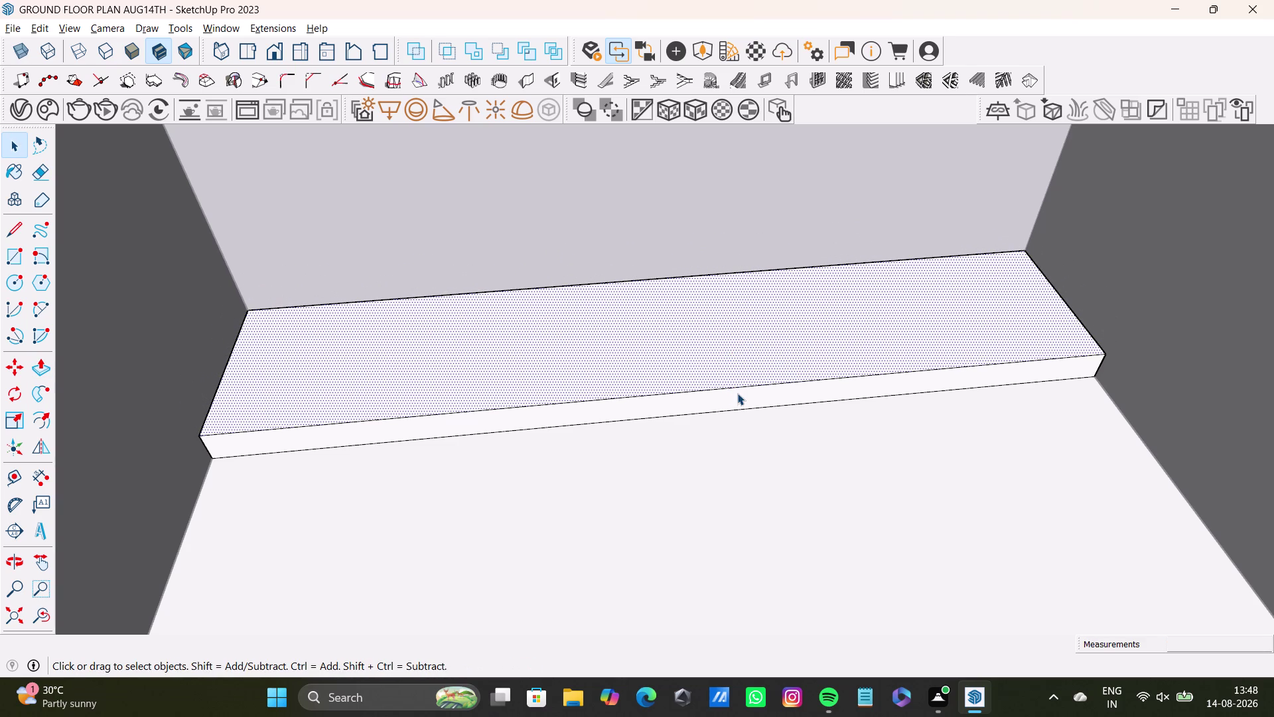
click(737, 394)
key(p)
click(738, 395)
click(726, 369)
key(space)
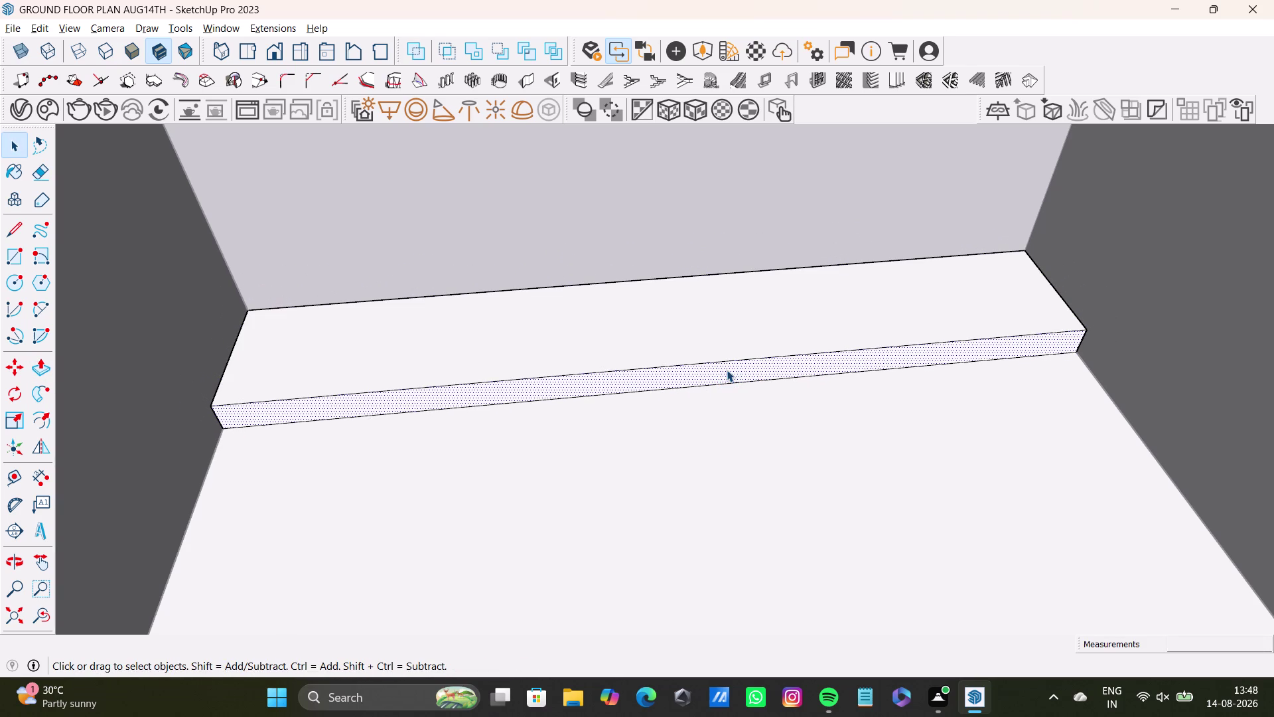
double_click(729, 347)
double_click(731, 372)
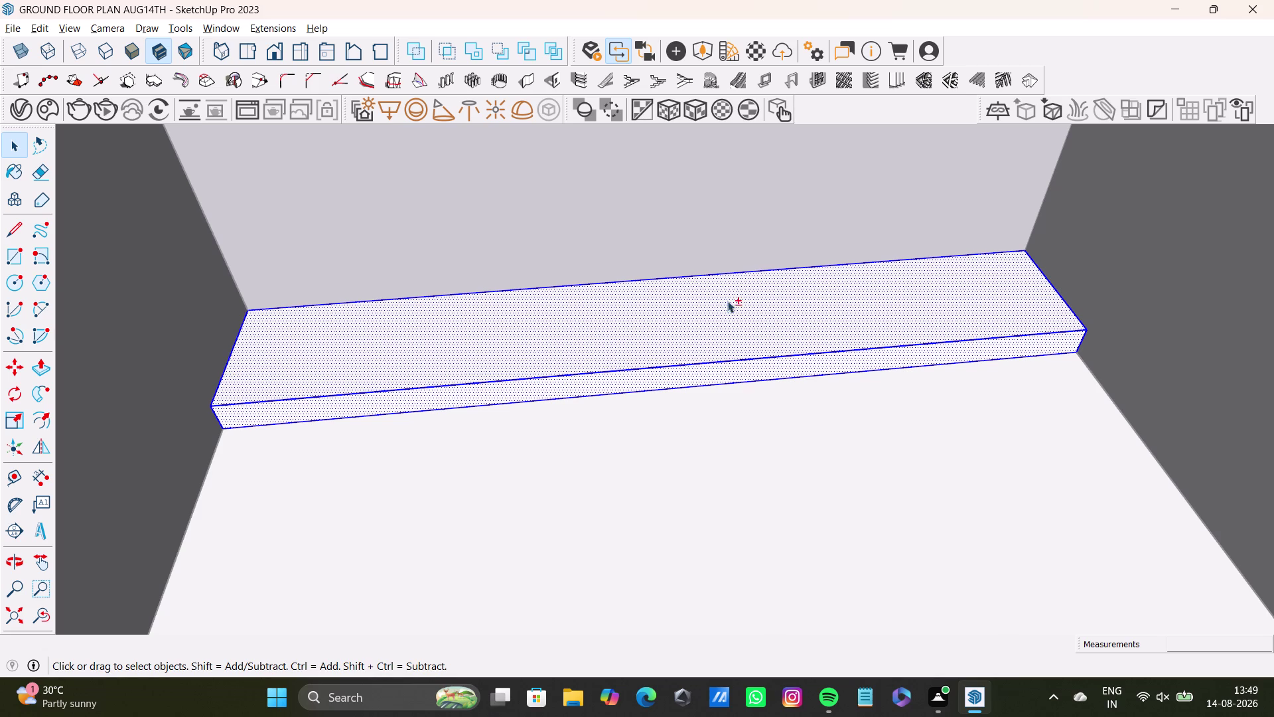
Open the slab's right-click menu, then triple-click to select the whole slab.
right_click(854, 311)
right_click(853, 311)
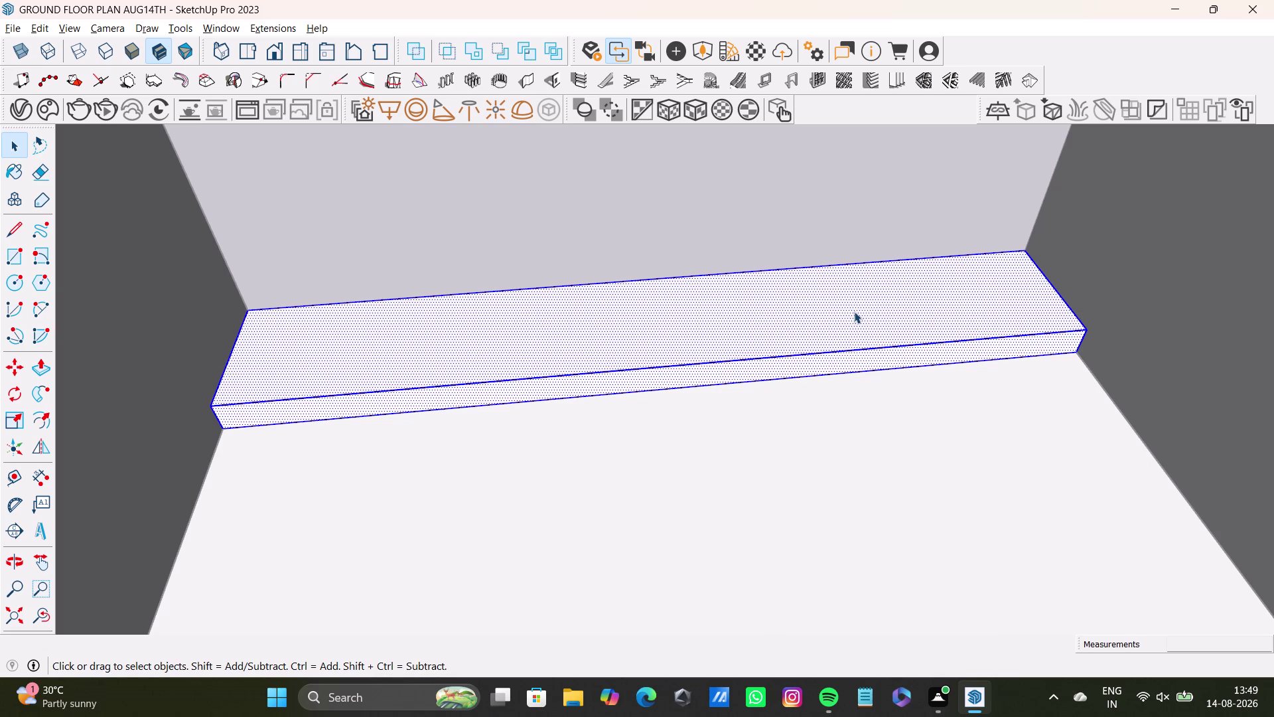
right_click(854, 311)
click(890, 440)
key(space)
scroll(down, 3)
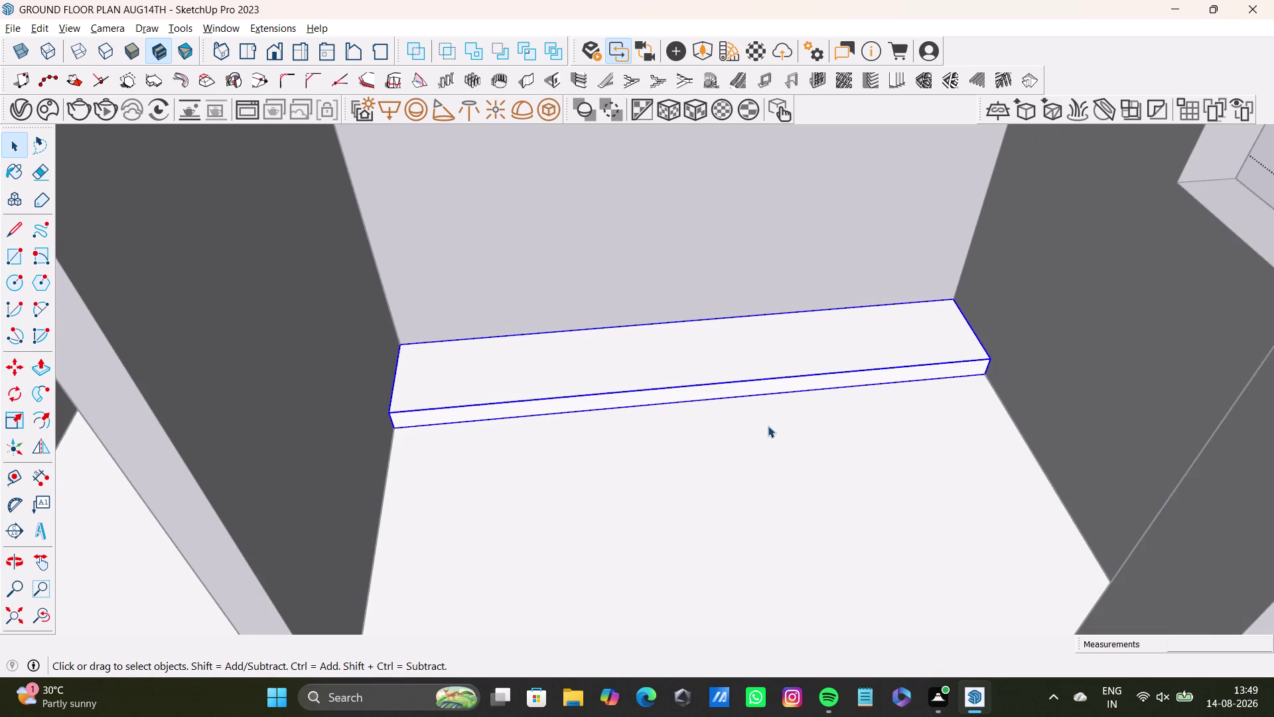
scroll(down, 3)
click(1085, 259)
scroll(up, 3)
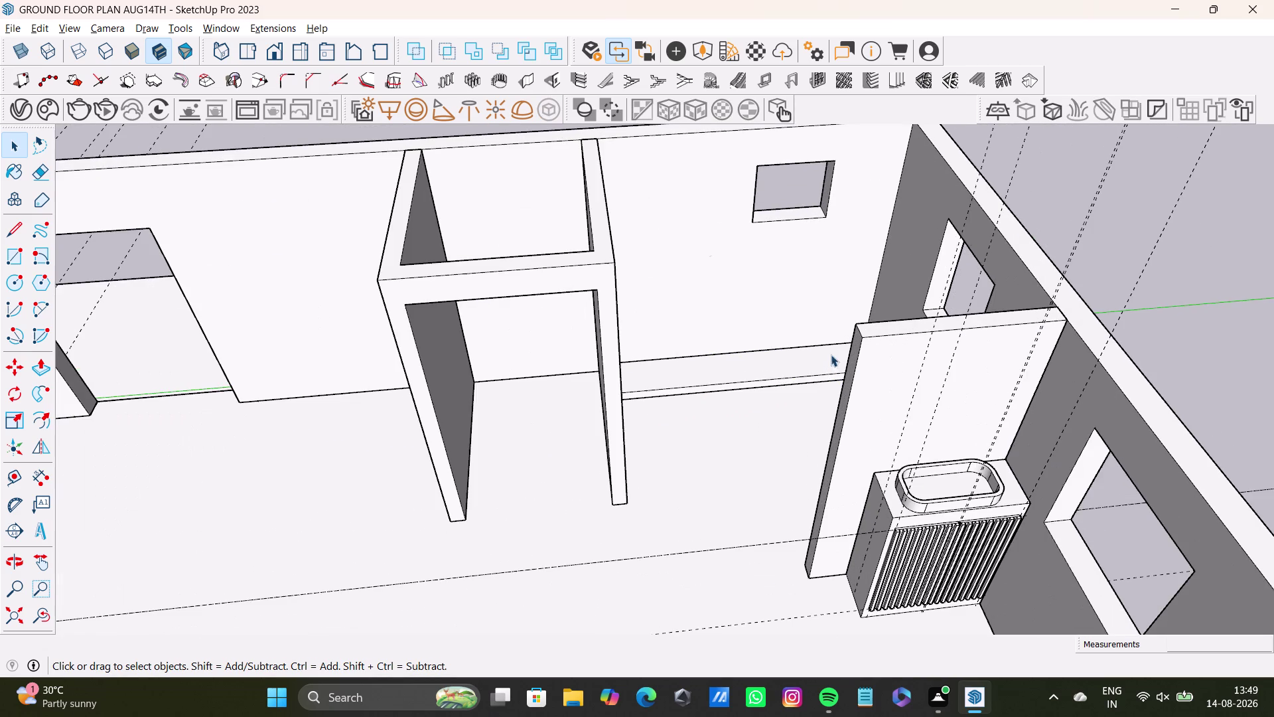
triple_click(791, 359)
click(793, 360)
click(798, 369)
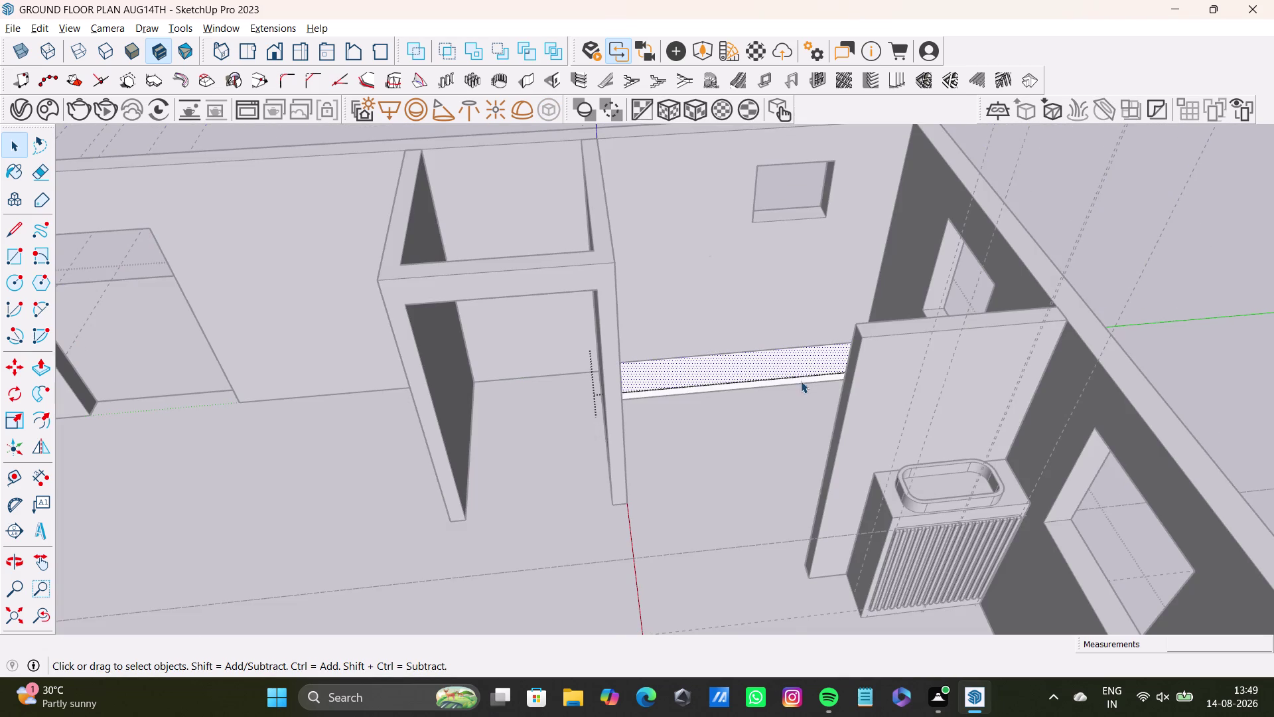
Orbit in close to look along the slab's front face.
scroll(up, 3)
middle_drag(799, 347, 786, 307)
middle_drag(796, 357, 801, 416)
scroll(up, 3)
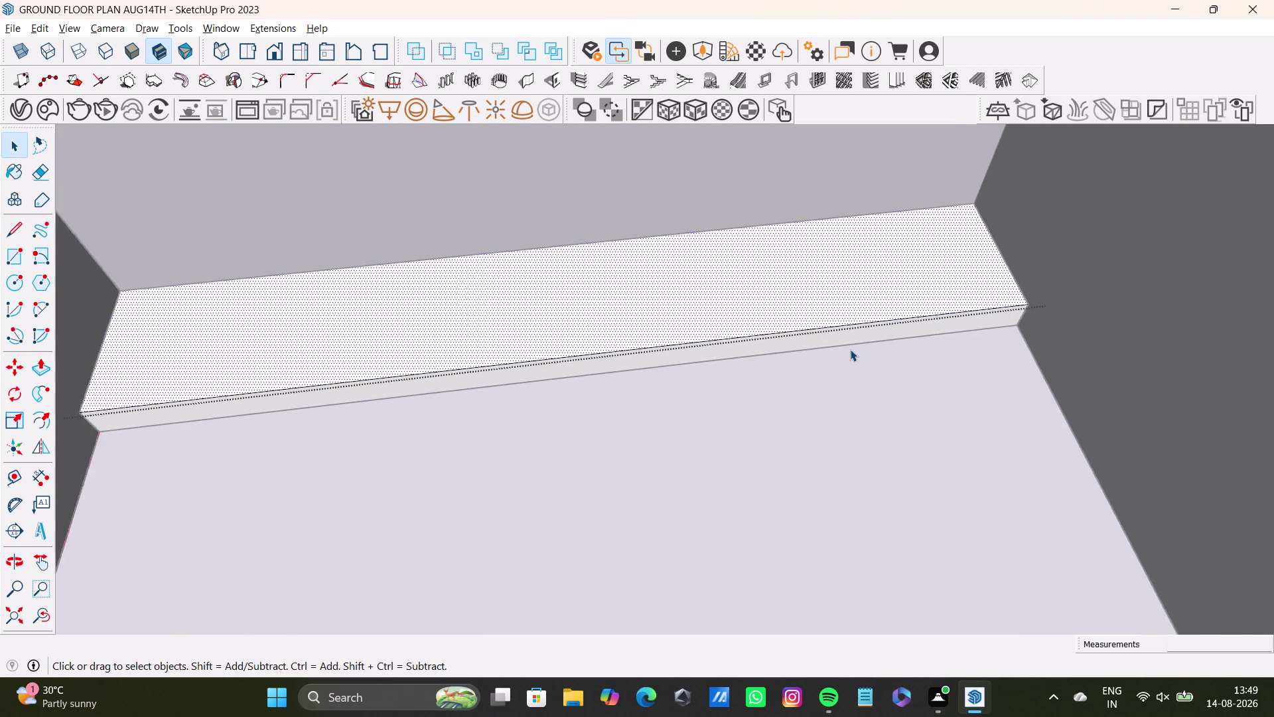
scroll(up, 3)
middle_drag(858, 345, 819, 265)
middle_drag(835, 263, 801, 167)
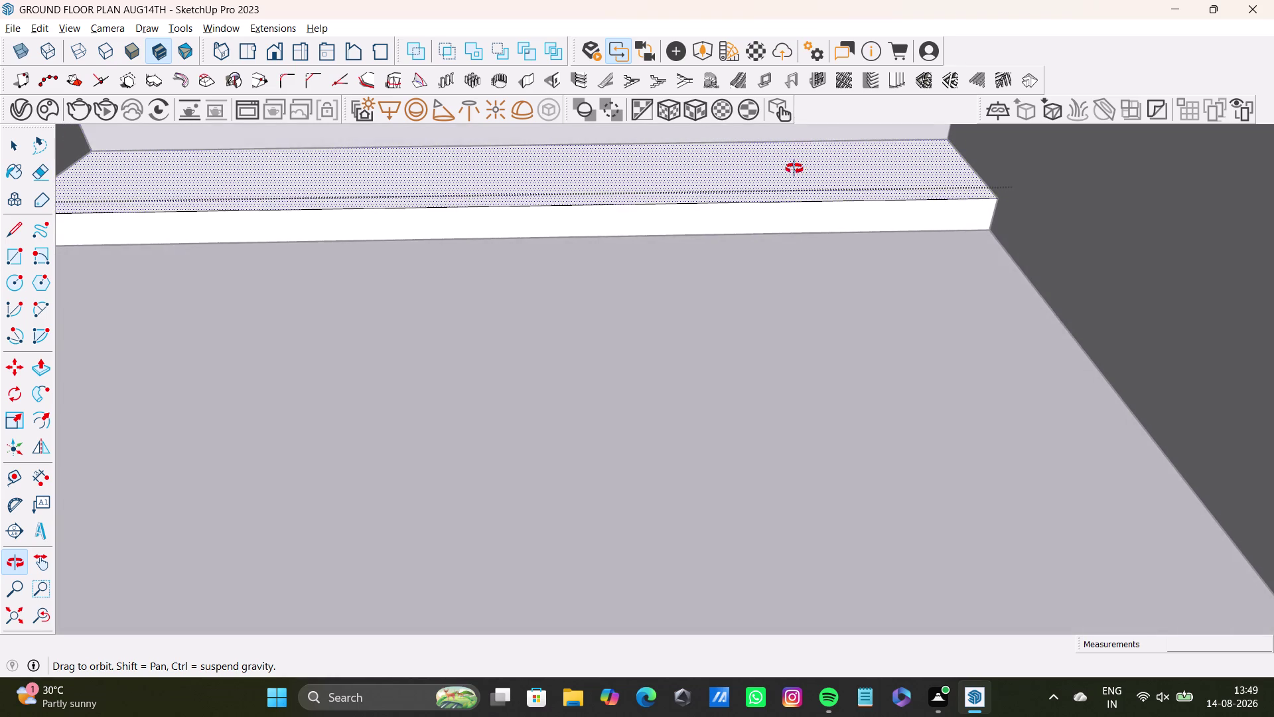
middle_drag(801, 167, 787, 170)
Place a guide on the slab's front about 2' 8" from its end.
double_click(806, 219)
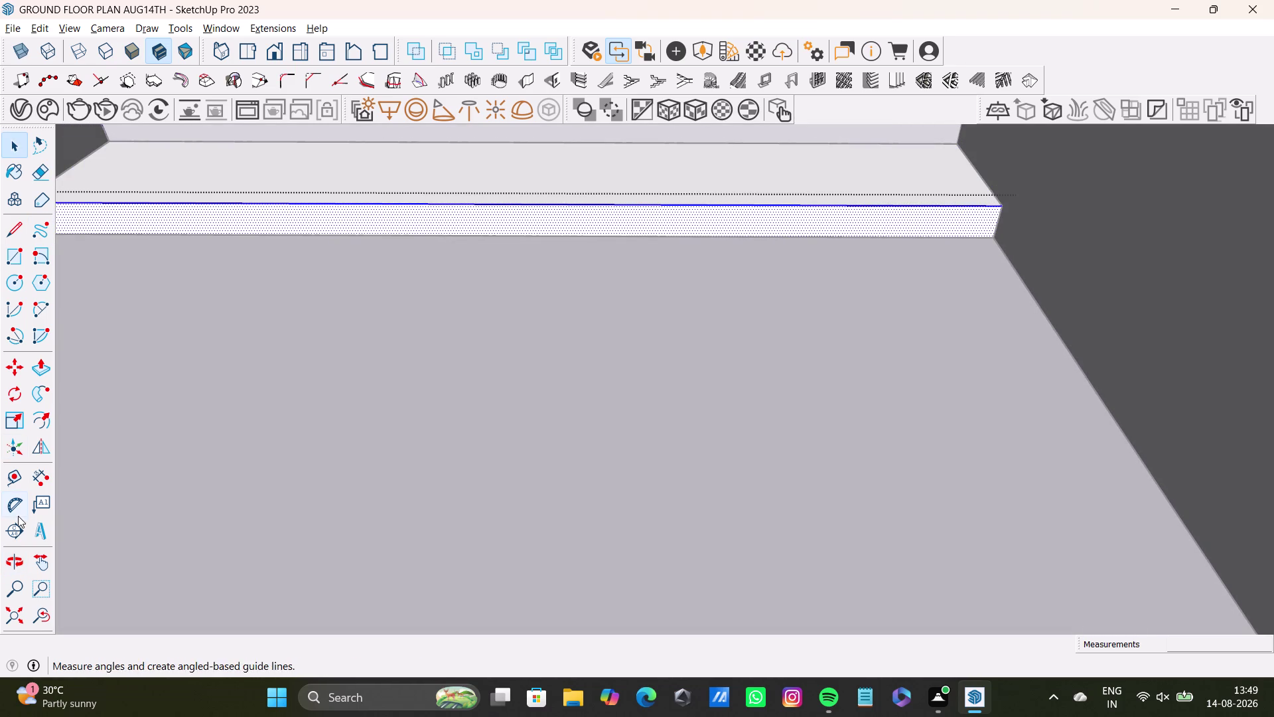
click(16, 475)
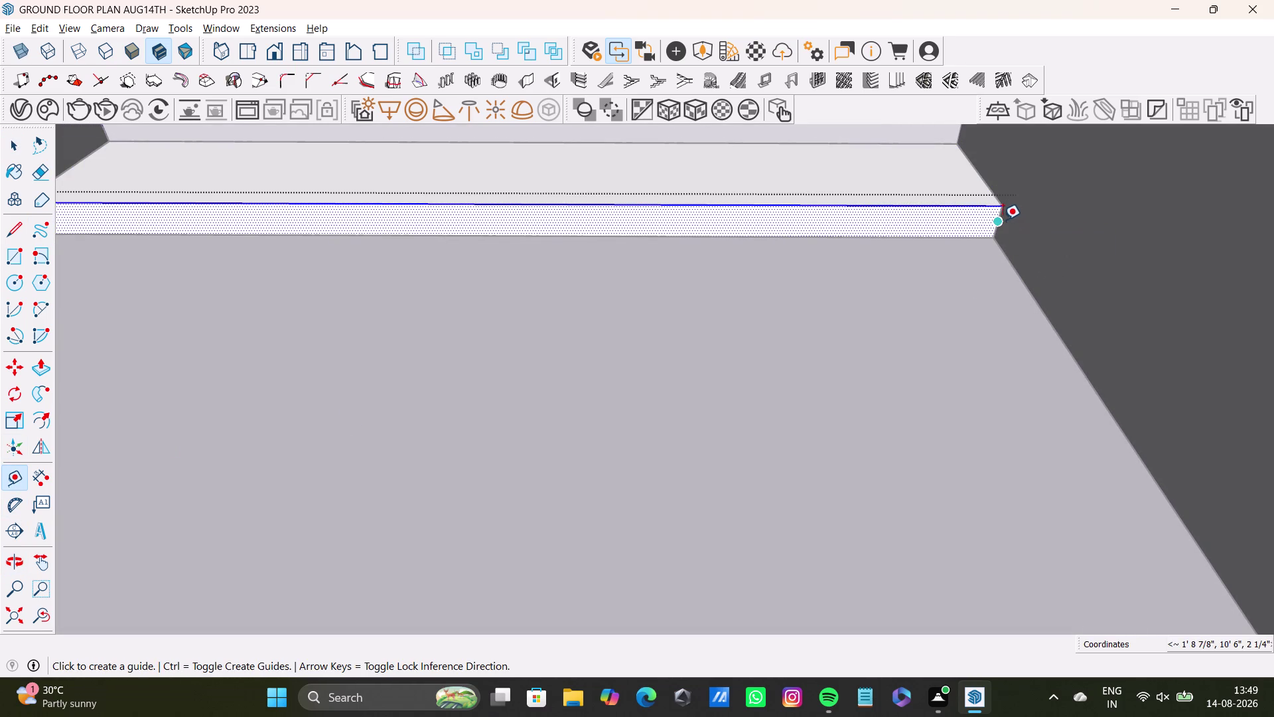
drag(1003, 219, 989, 222)
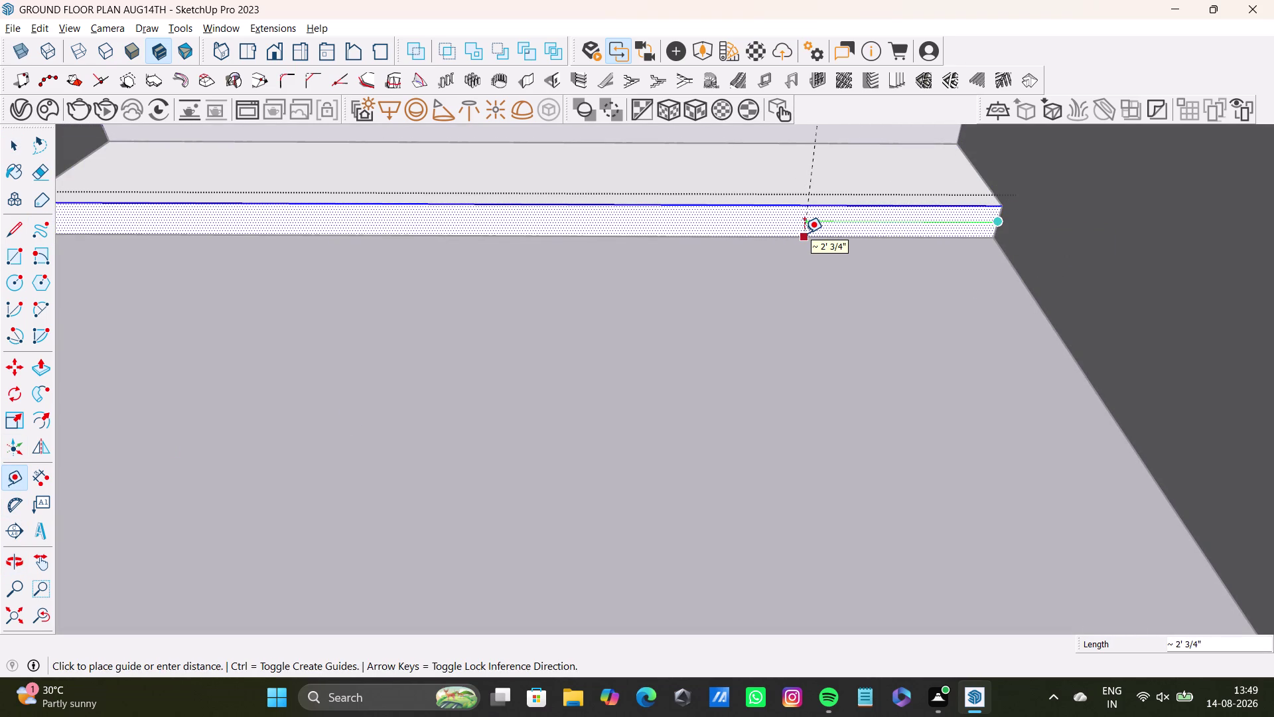
click(748, 237)
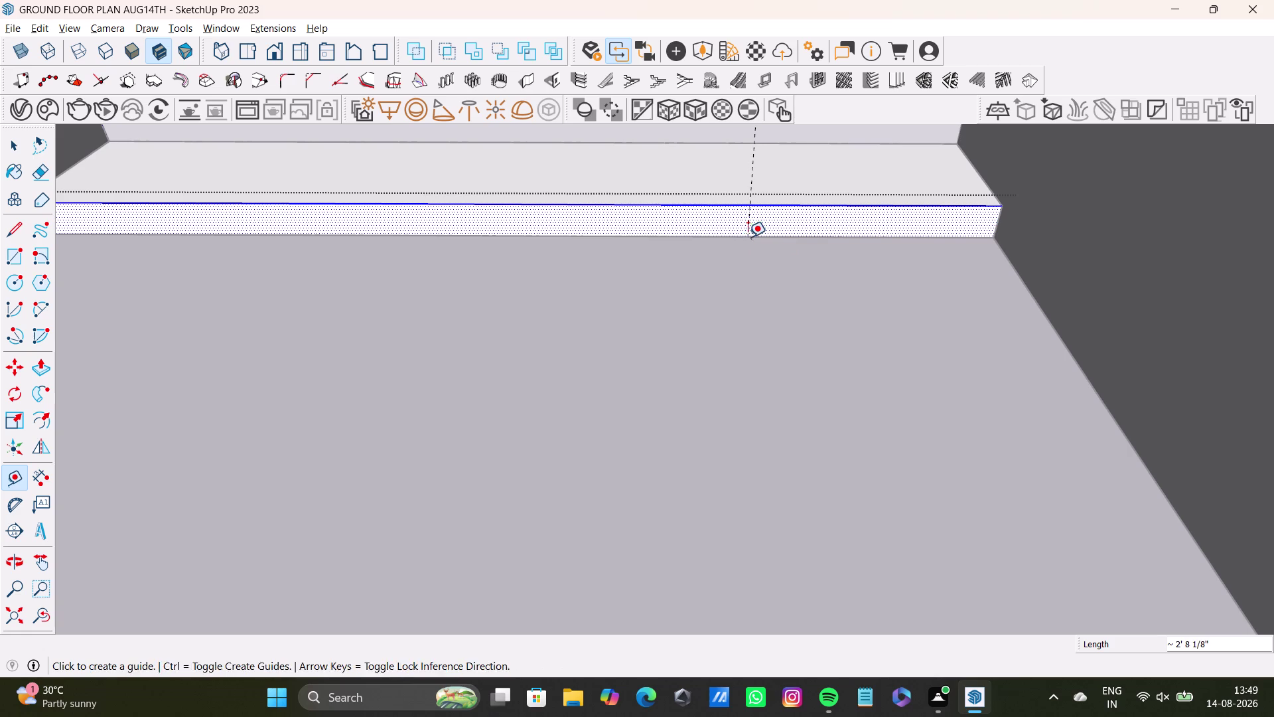
key(space)
click(10, 228)
Draw a vertical line splitting the slab's front face at the guide.
scroll(up, 3)
middle_drag(774, 205, 770, 273)
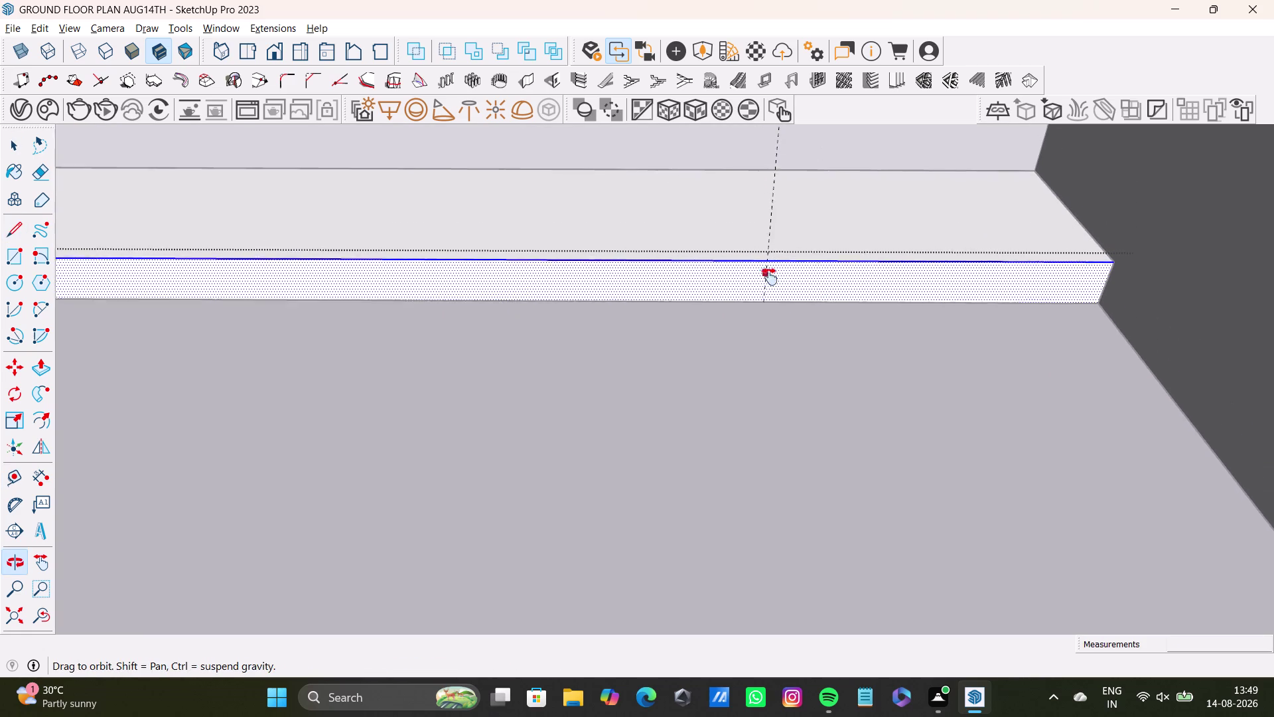
middle_drag(769, 274, 770, 279)
middle_drag(769, 286, 777, 216)
click(769, 209)
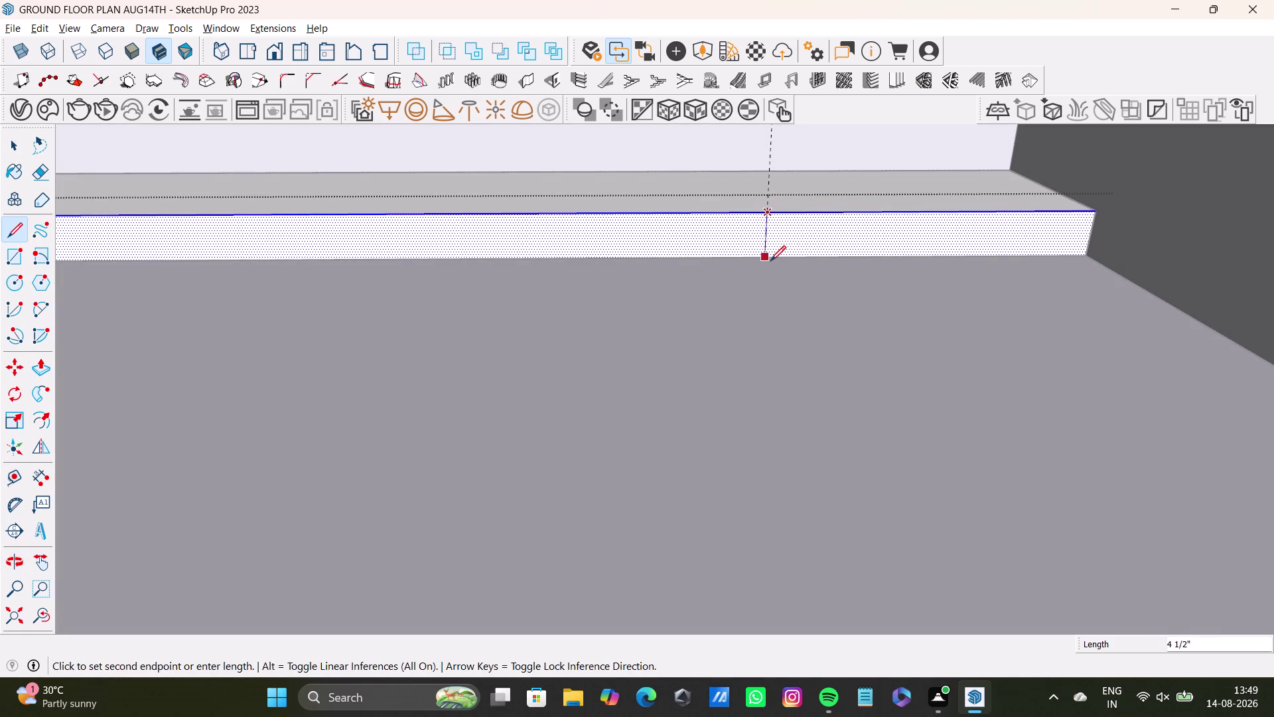
click(770, 261)
key(space)
click(41, 373)
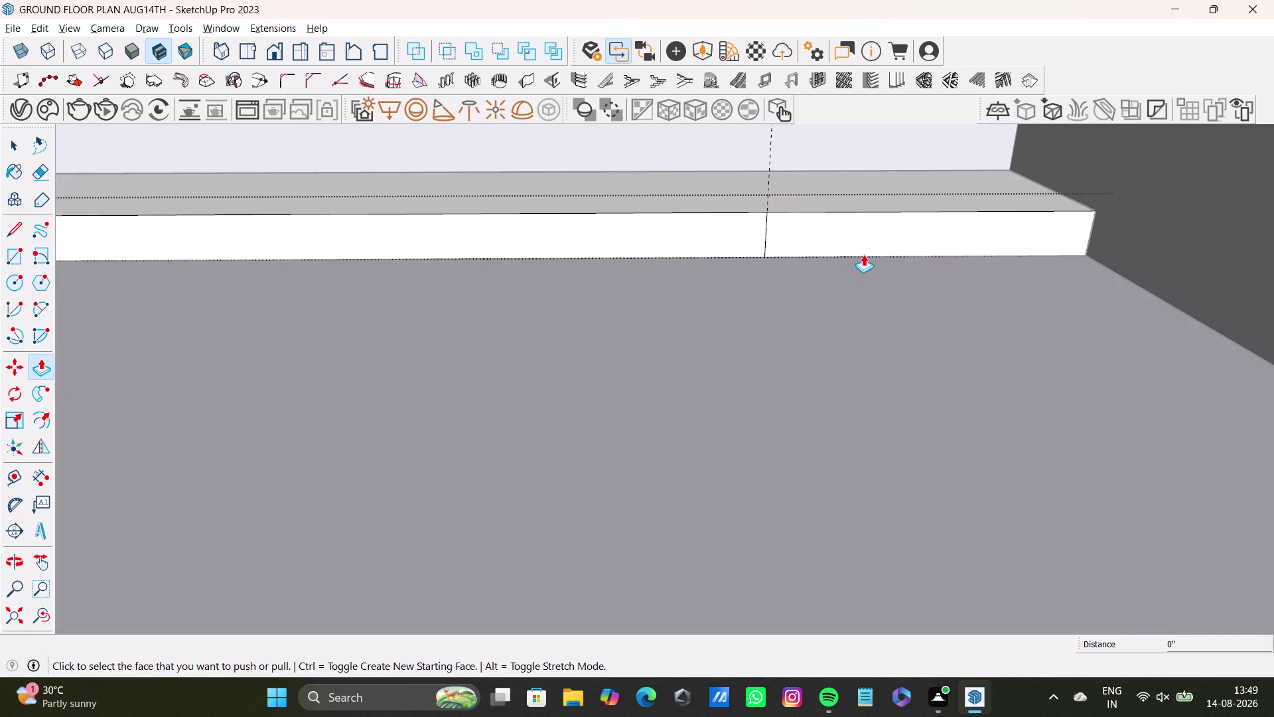
Orbit around to the slab's inner corner, cancelling an accidental face push.
click(885, 224)
scroll(down, 3)
middle_drag(1087, 486, 1018, 342)
middle_drag(1014, 351, 1273, 591)
scroll(down, 3)
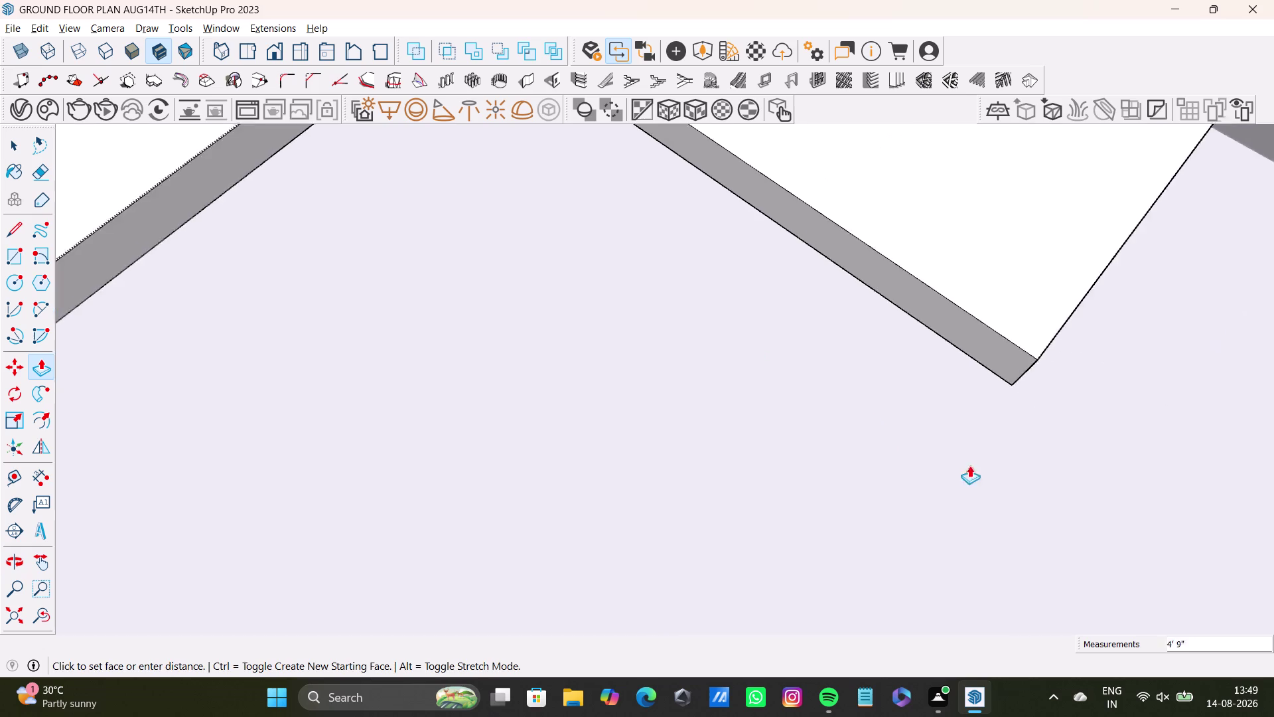
scroll(down, 3)
middle_drag(906, 428, 681, 426)
middle_drag(661, 460, 946, 500)
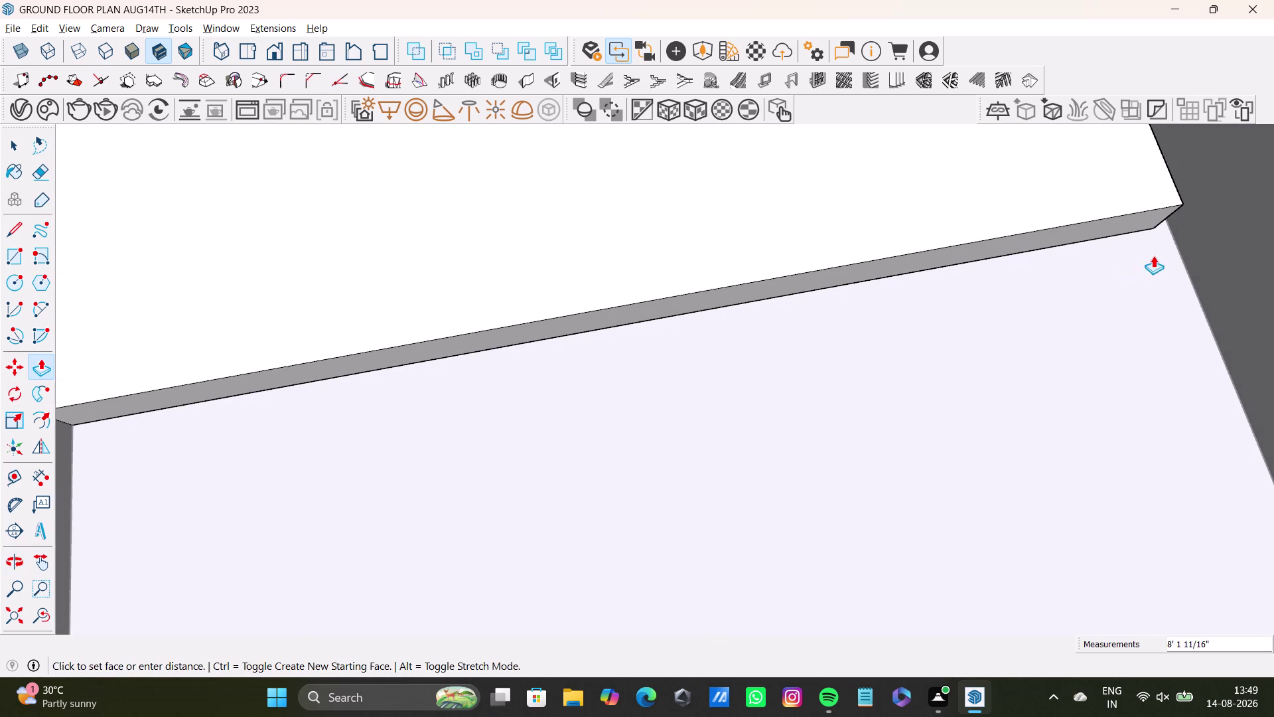
click(1186, 236)
key(space)
scroll(down, 3)
middle_drag(888, 354, 566, 261)
key(space)
Push the L-slab's inner edge face further into the room.
click(647, 316)
double_click(656, 316)
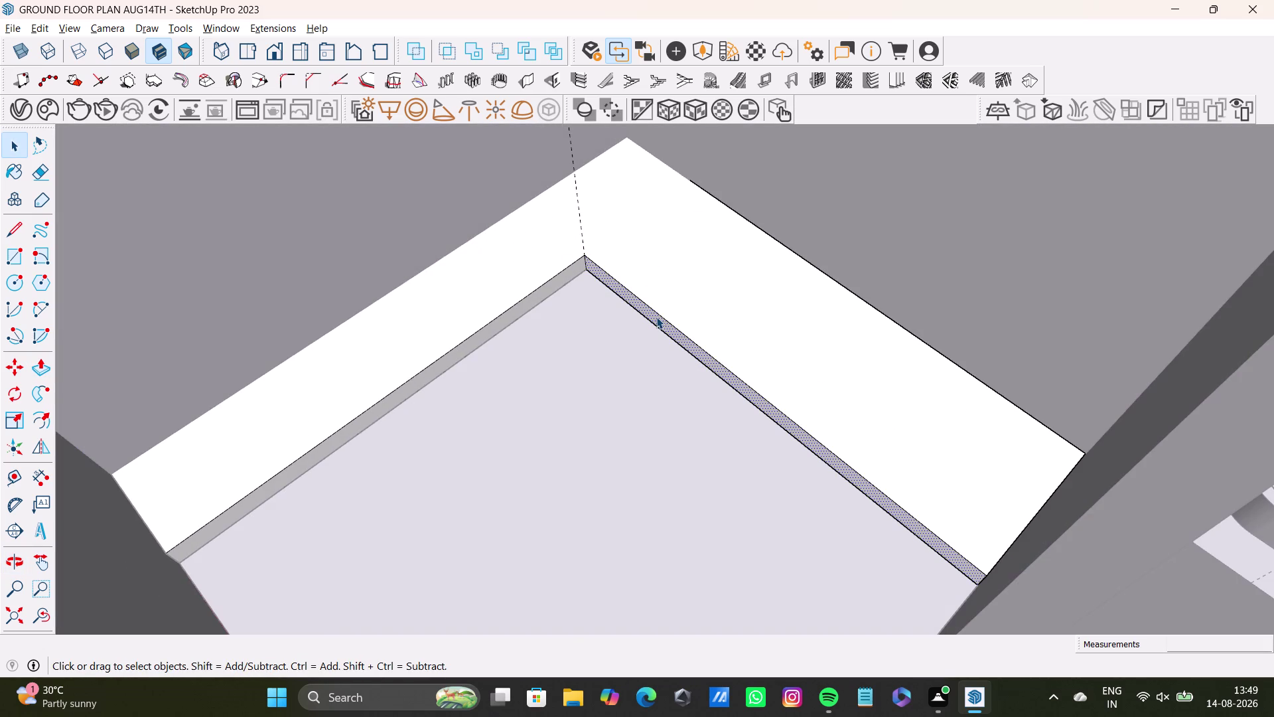
key(p)
click(658, 318)
click(684, 291)
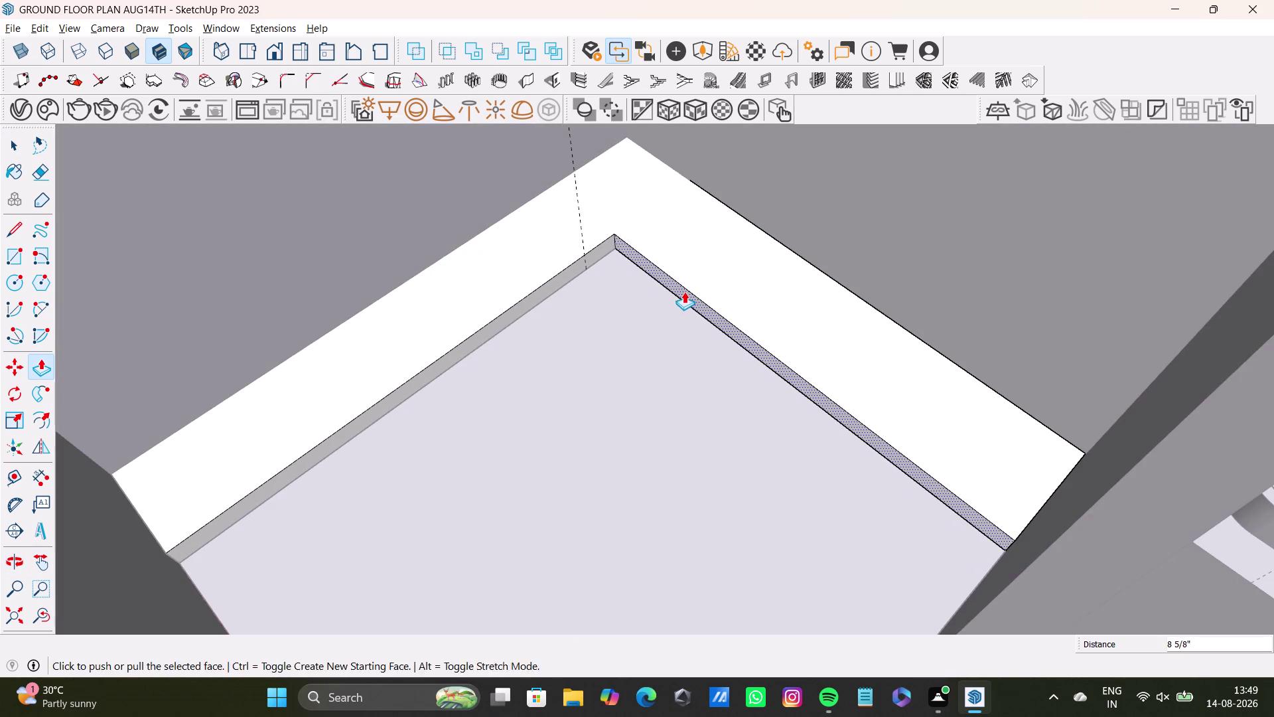
key(space)
scroll(down, 3)
Confirm the deepened inner edge of the L-shaped slab.
click(624, 390)
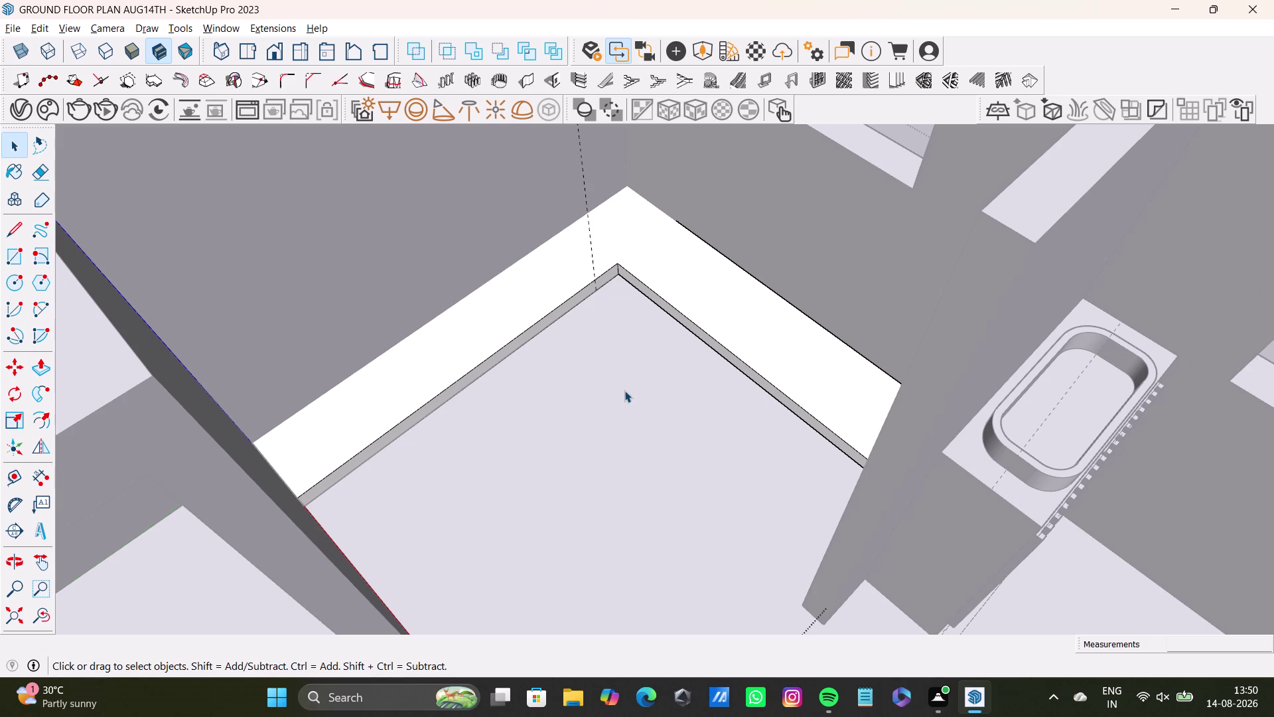
key(space)
scroll(down, 3)
scroll(down, 3)
key(space)
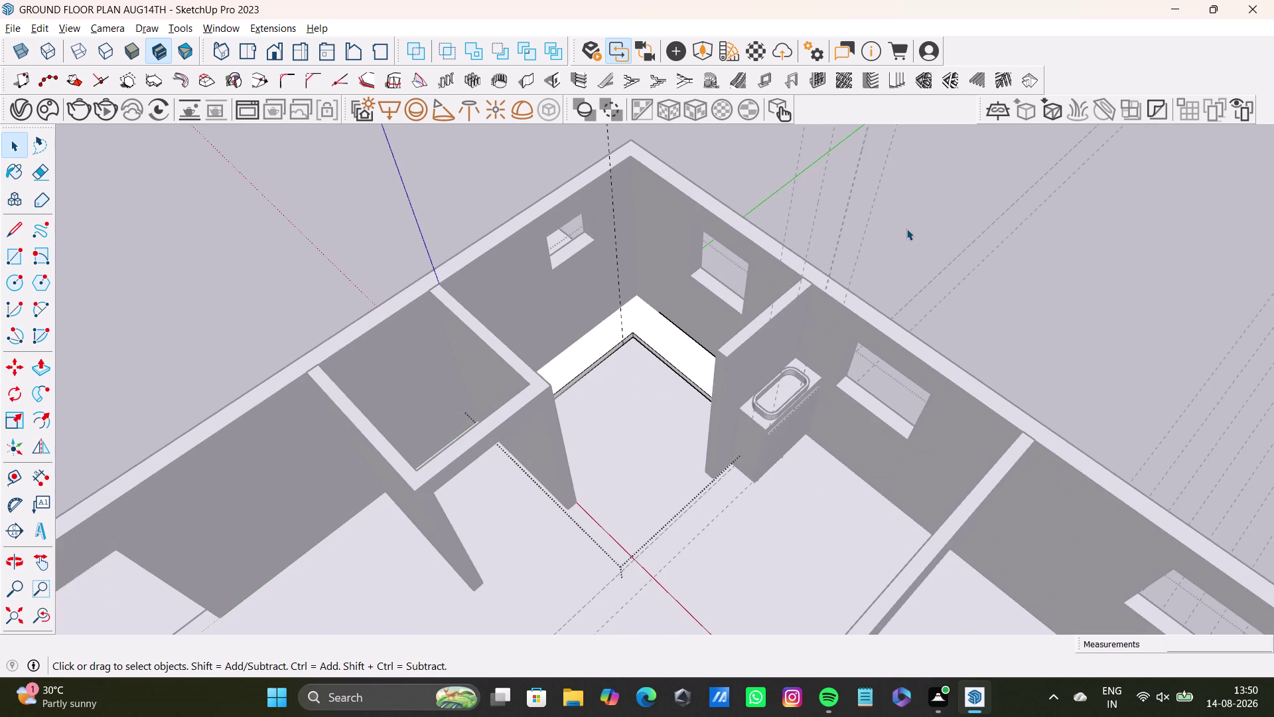
Orbit the house onto the L-shaped bathroom slab and its left arm.
click(913, 223)
scroll(up, 3)
middle_drag(674, 376, 772, 384)
middle_drag(808, 417, 775, 443)
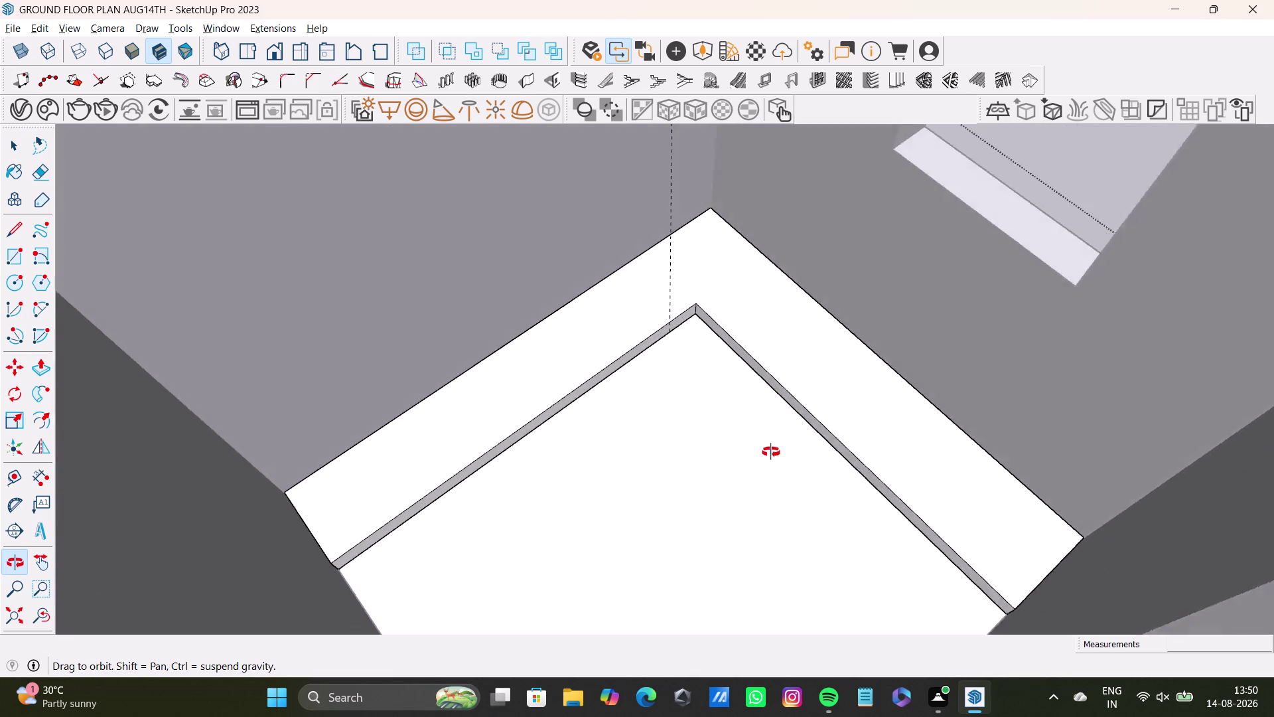
middle_drag(776, 444, 510, 470)
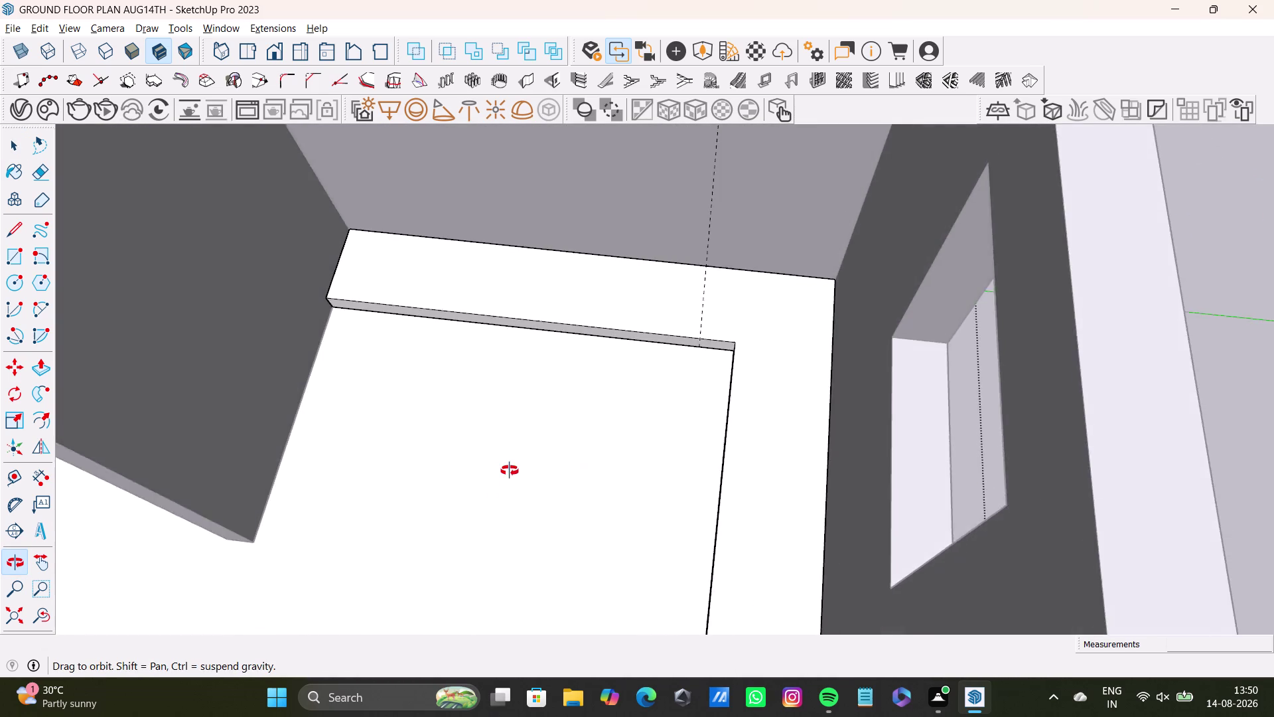
middle_drag(510, 470, 645, 514)
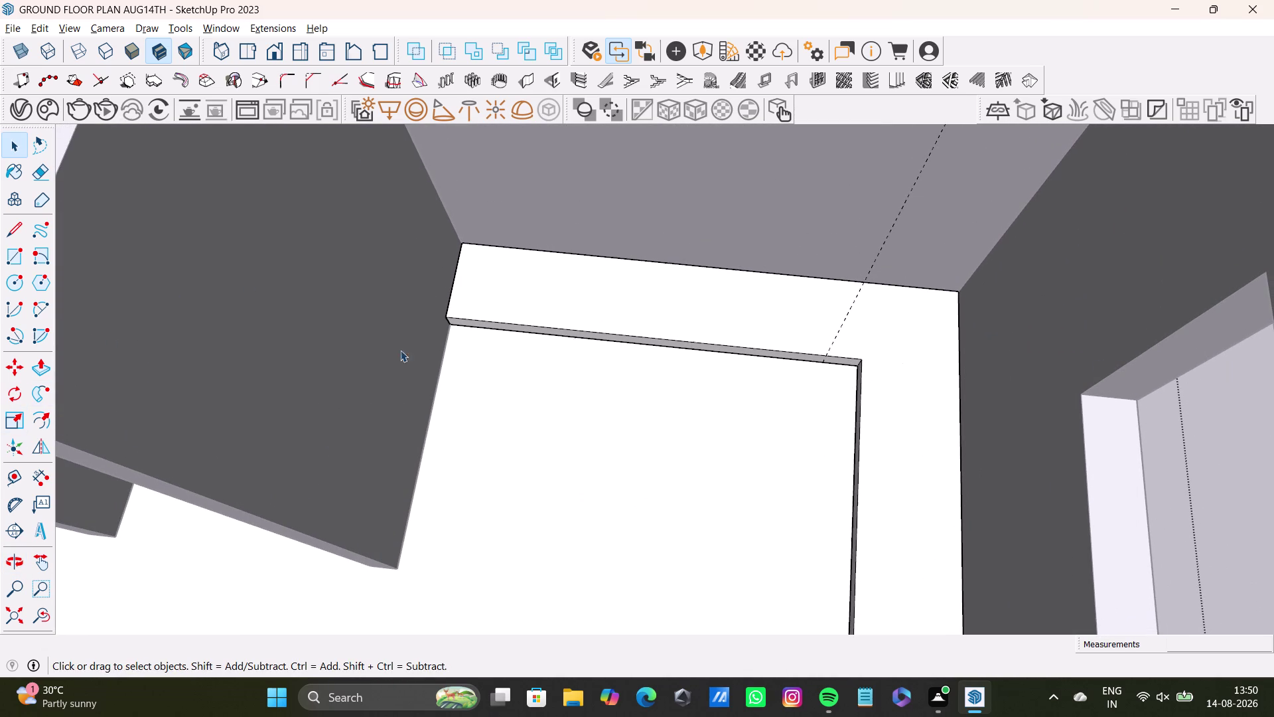
Draw a rectangle strip on the slab top from wall corner to inner corner.
triple_click(499, 285)
click(500, 285)
middle_drag(876, 476, 999, 370)
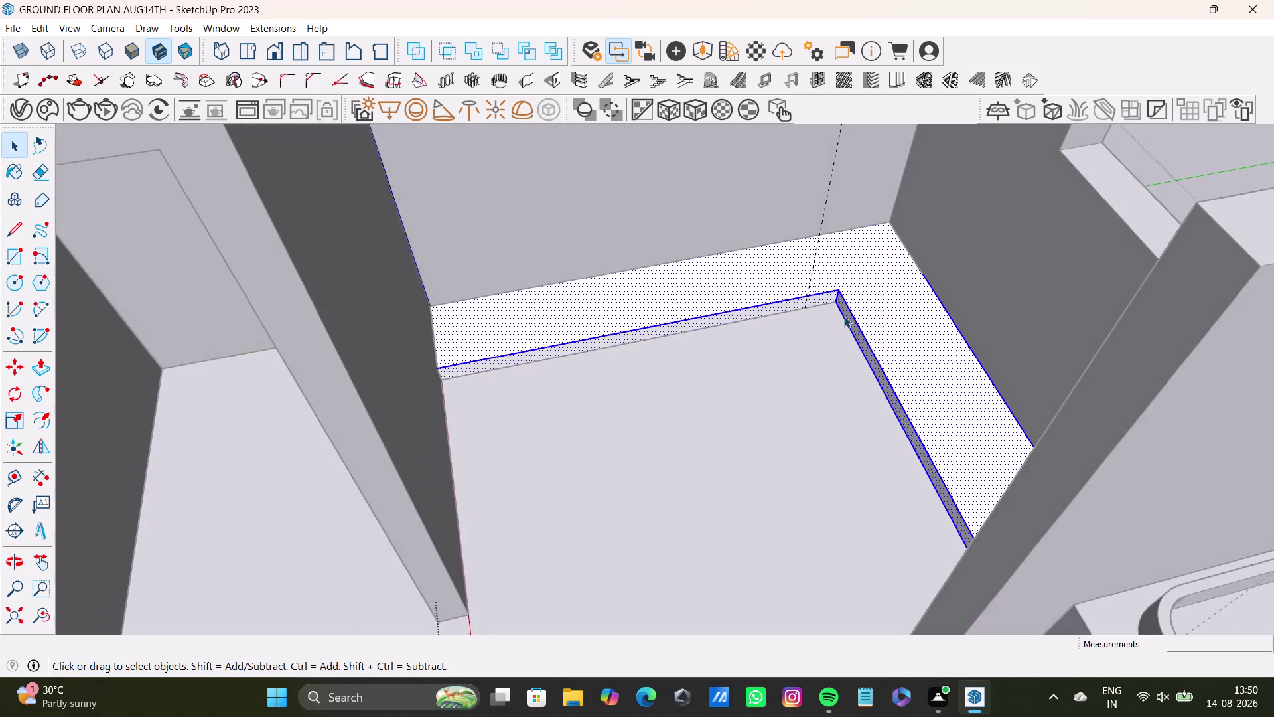
scroll(up, 3)
click(14, 257)
scroll(up, 3)
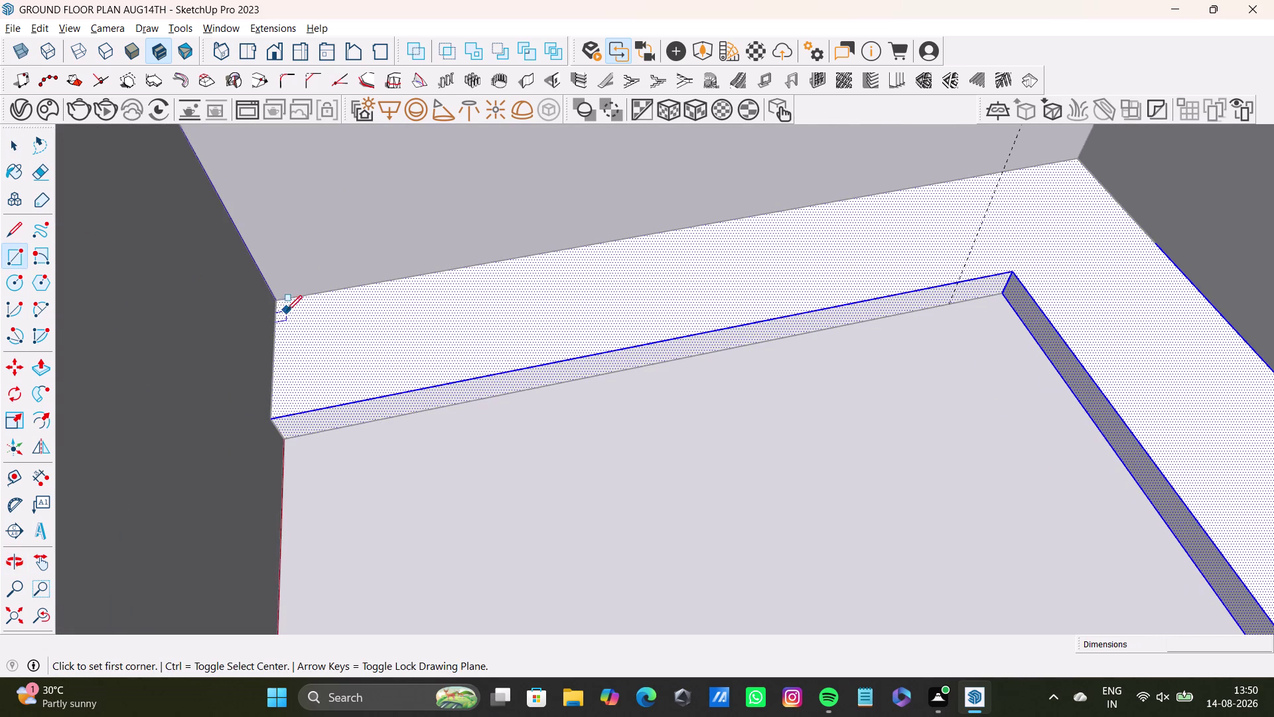
click(284, 301)
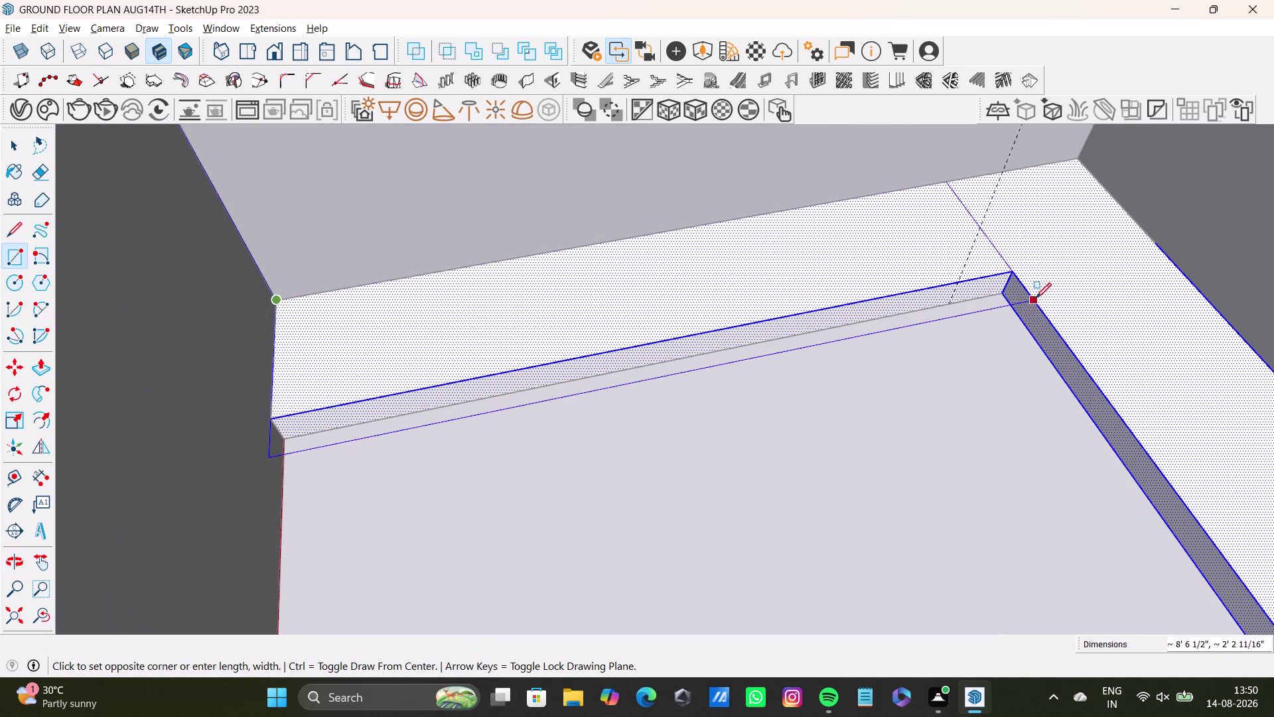
click(1033, 314)
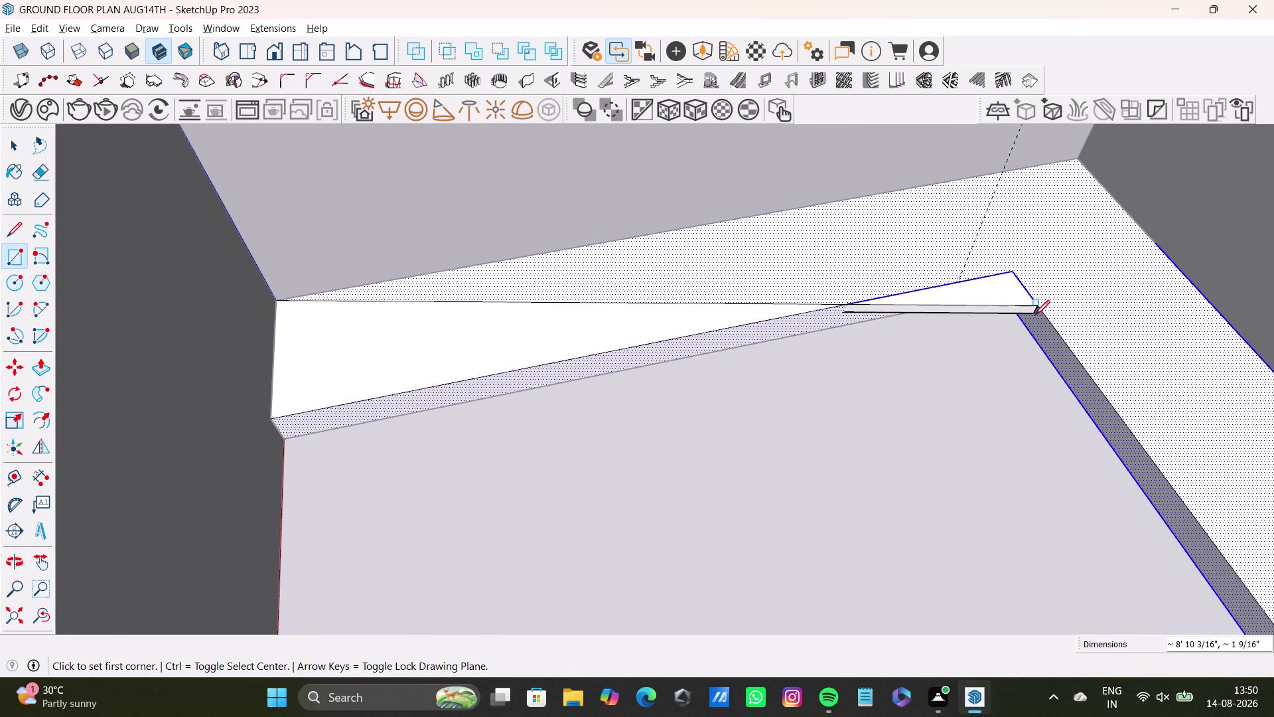
key(ctrl+z)
click(18, 252)
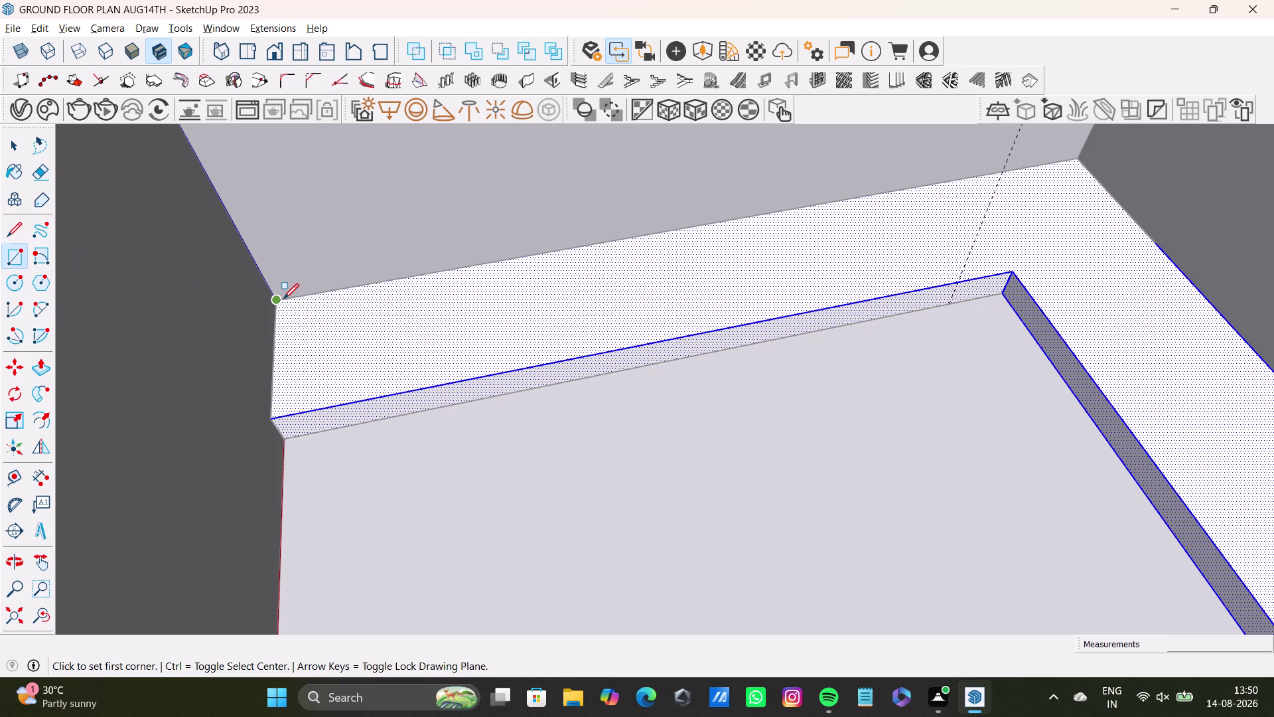
click(278, 296)
key(Up)
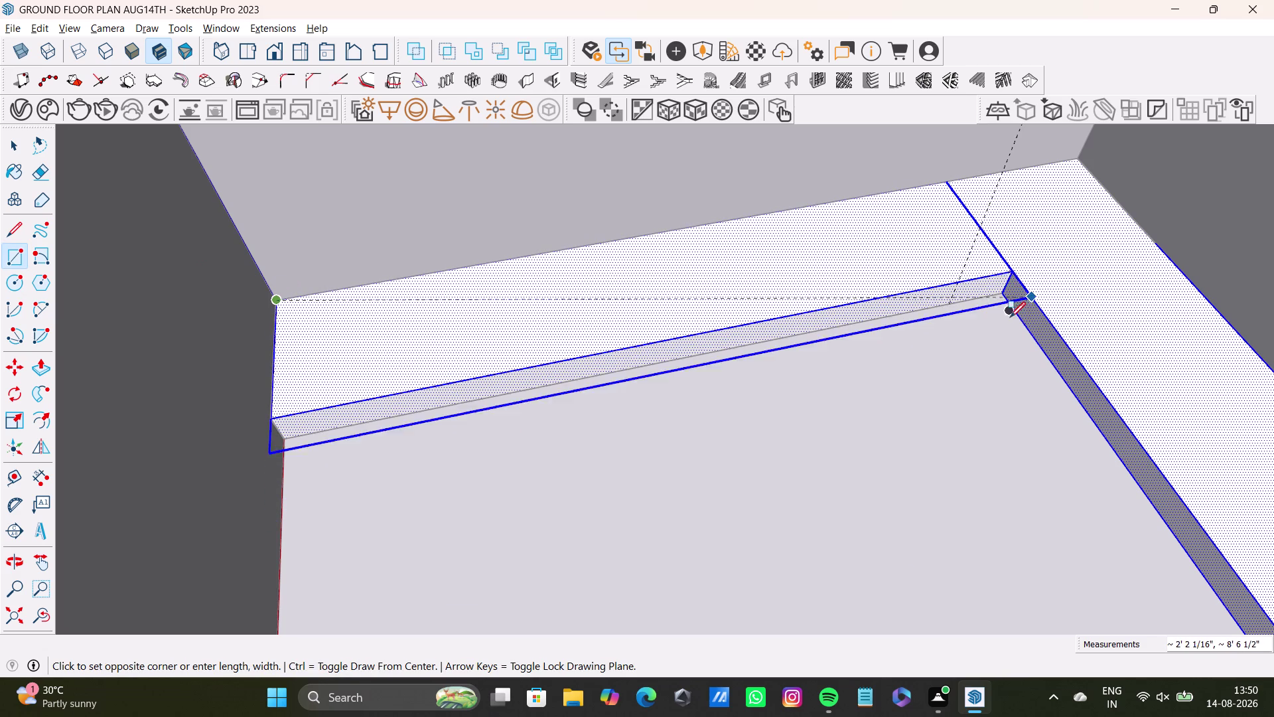
click(1027, 325)
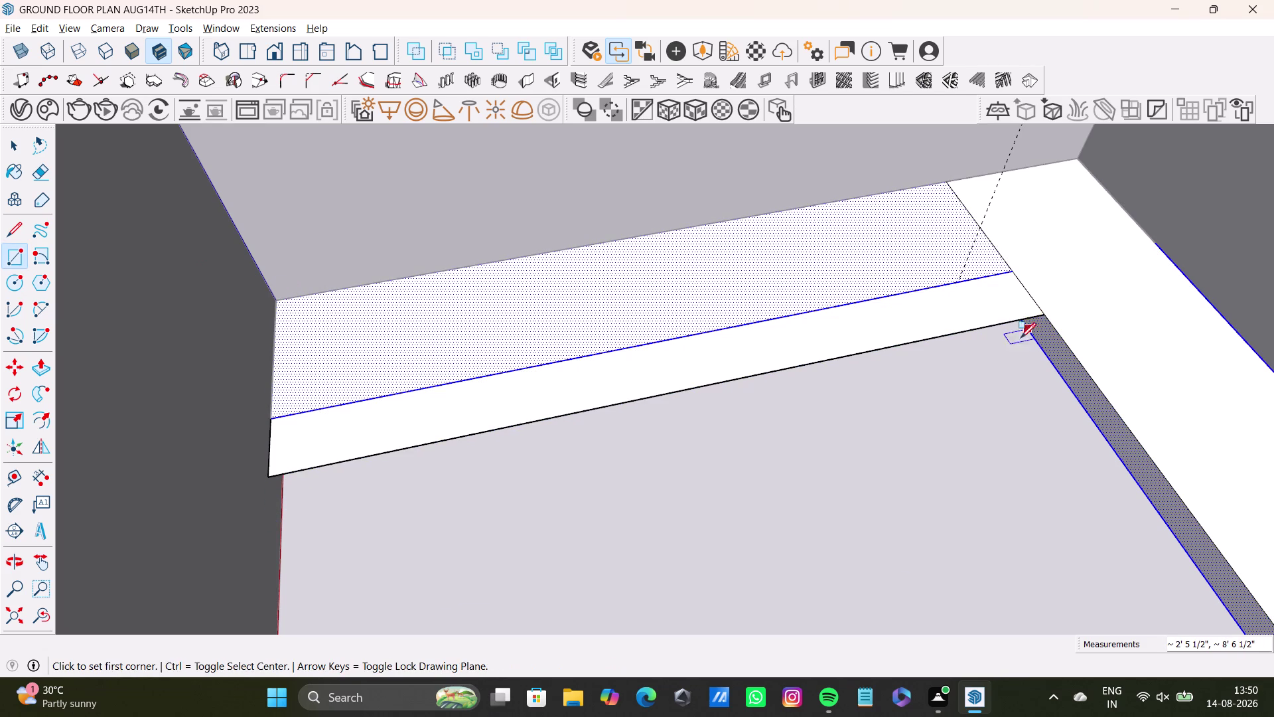
Push/Pull the strip upward into a block about 1' 4 9/16" tall.
key(space)
click(953, 327)
click(945, 321)
key(p)
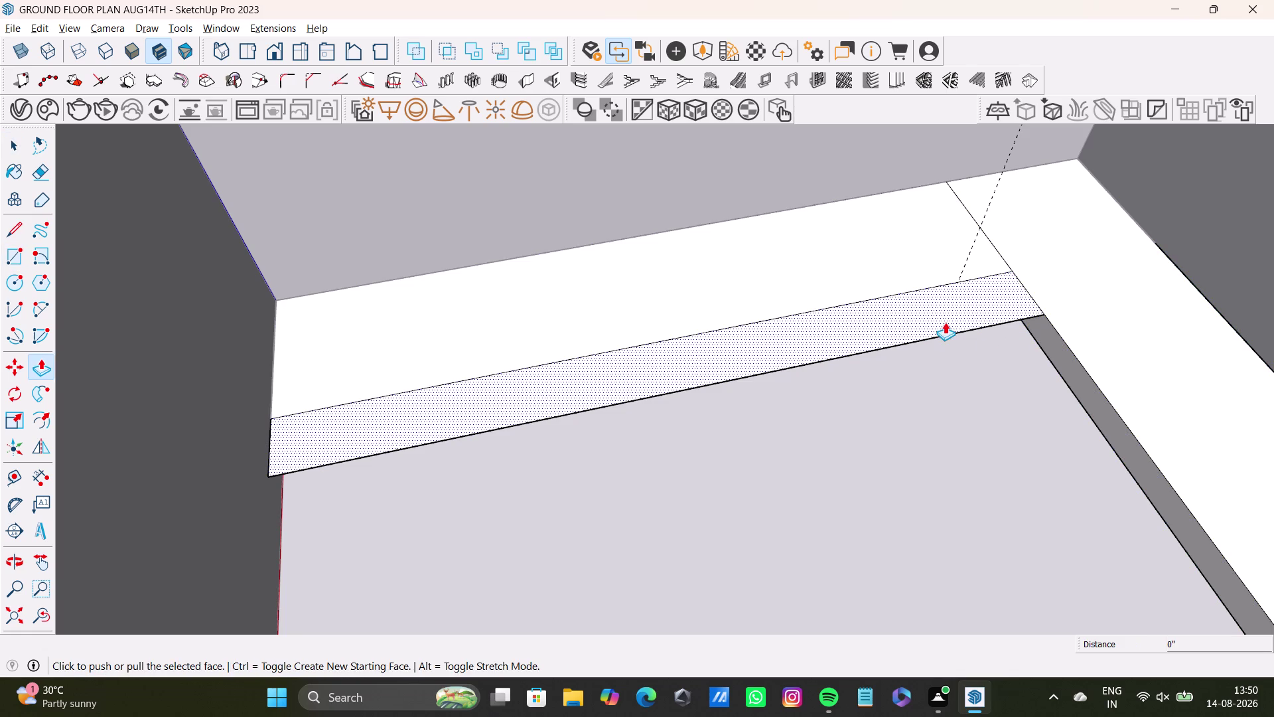
key(p)
drag(930, 316, 925, 309)
drag(907, 302, 803, 234)
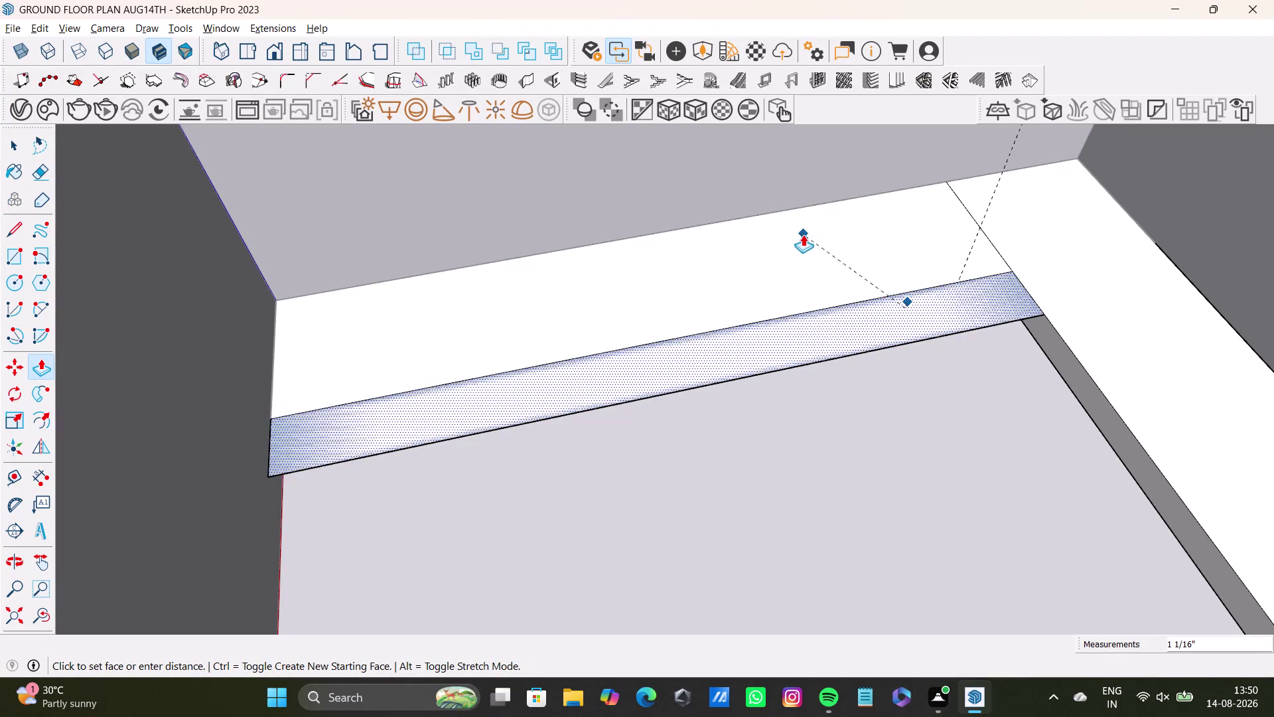
drag(802, 235, 802, 225)
key(ctrl+z)
drag(869, 323, 860, 308)
drag(828, 293, 777, 188)
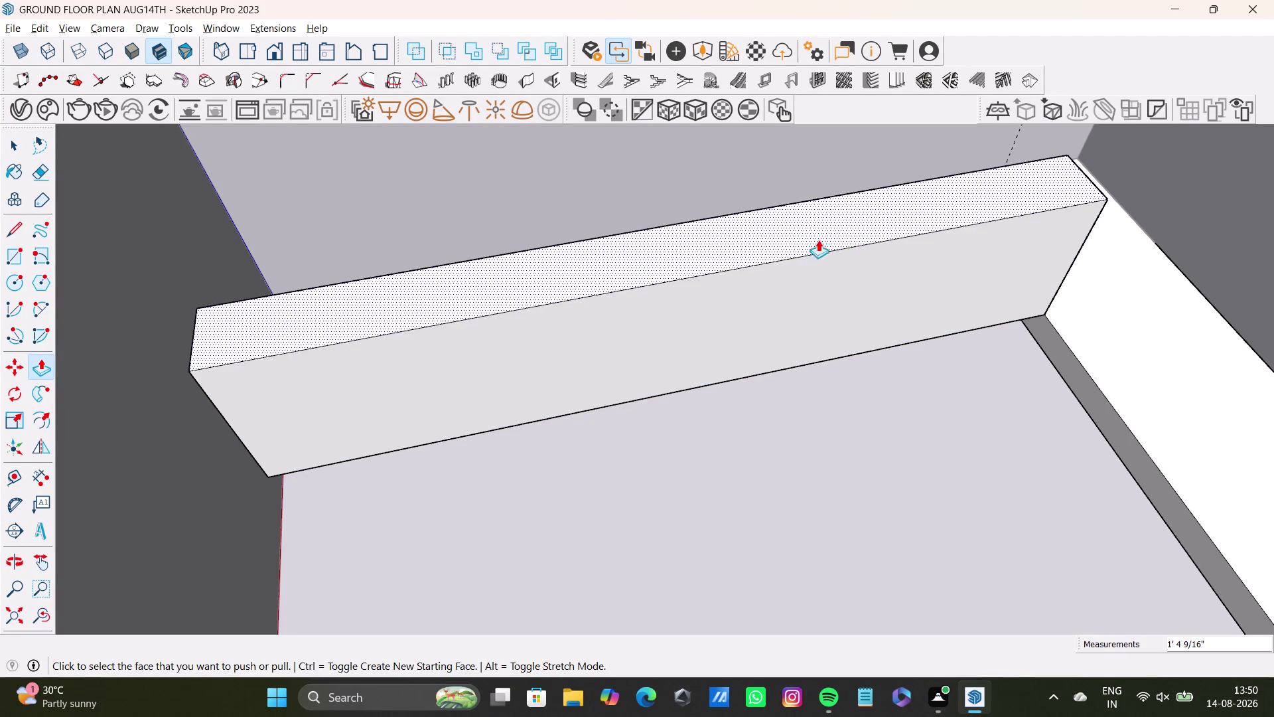
scroll(down, 3)
middle_drag(785, 307, 808, 482)
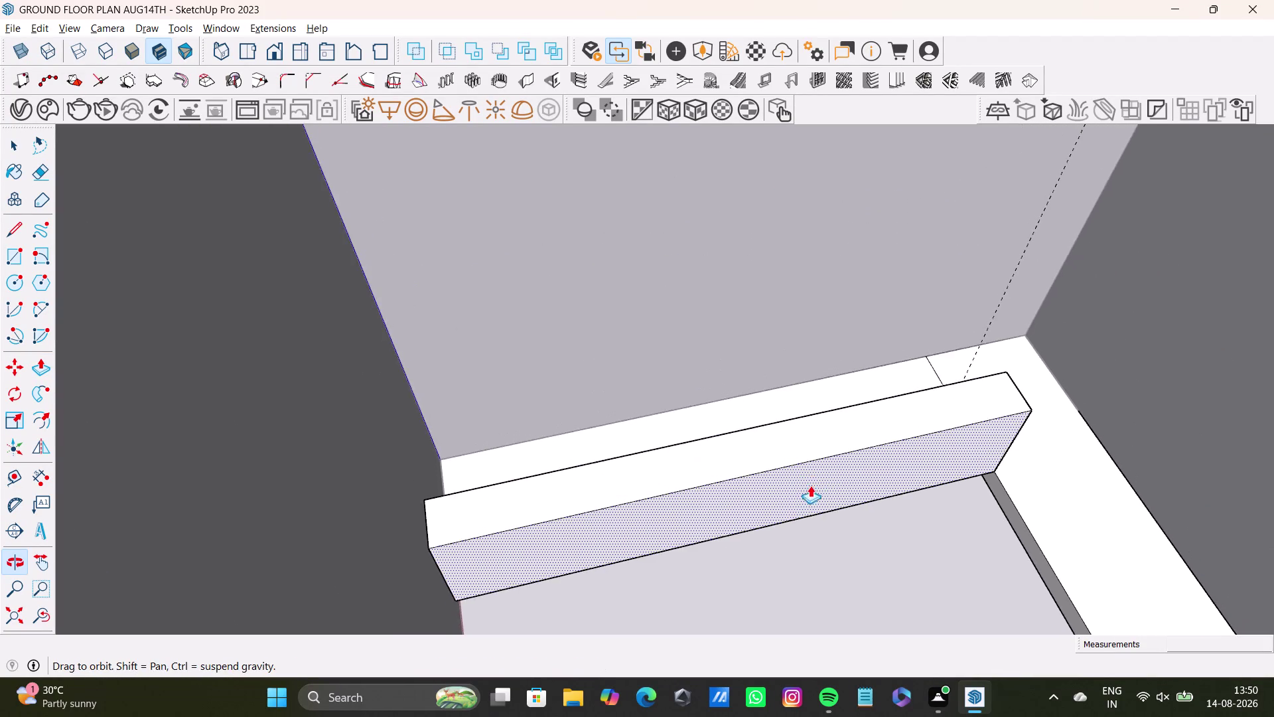
Push/pull the face beside the raised block to build the countertop block up.
middle_drag(809, 483, 809, 484)
middle_drag(799, 506, 1000, 600)
key(space)
click(786, 370)
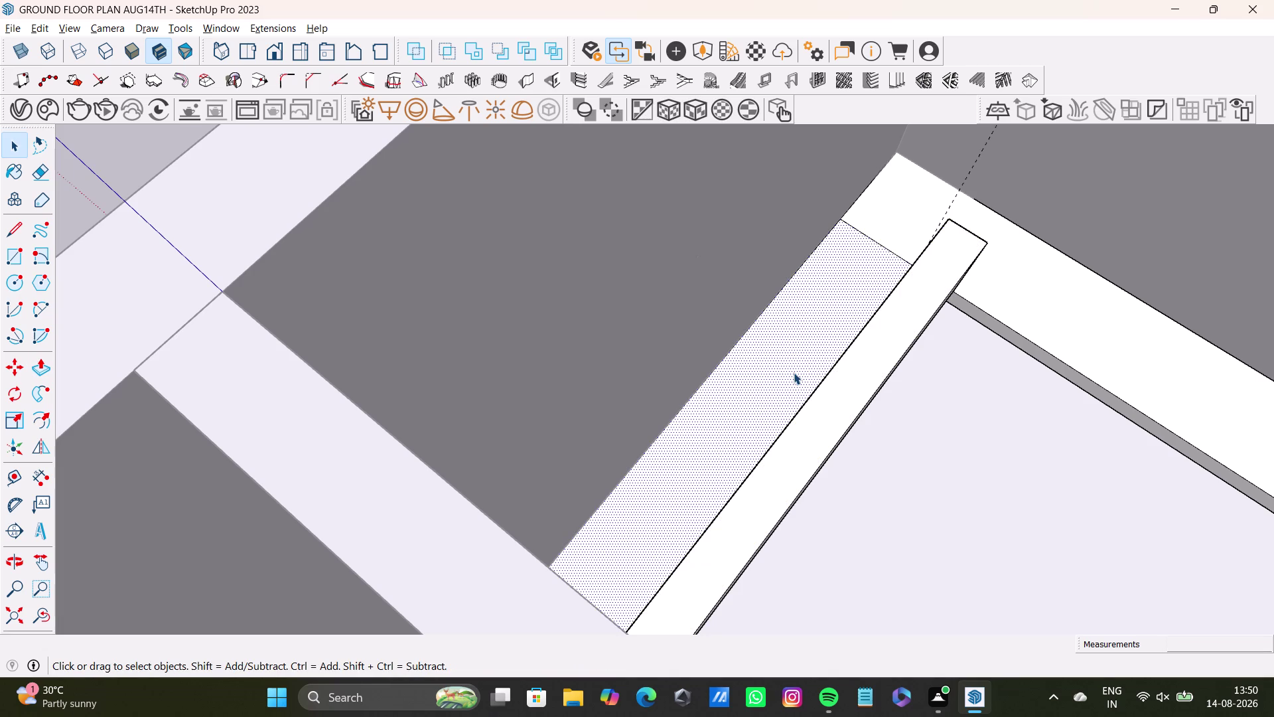
key(p)
drag(790, 365, 863, 359)
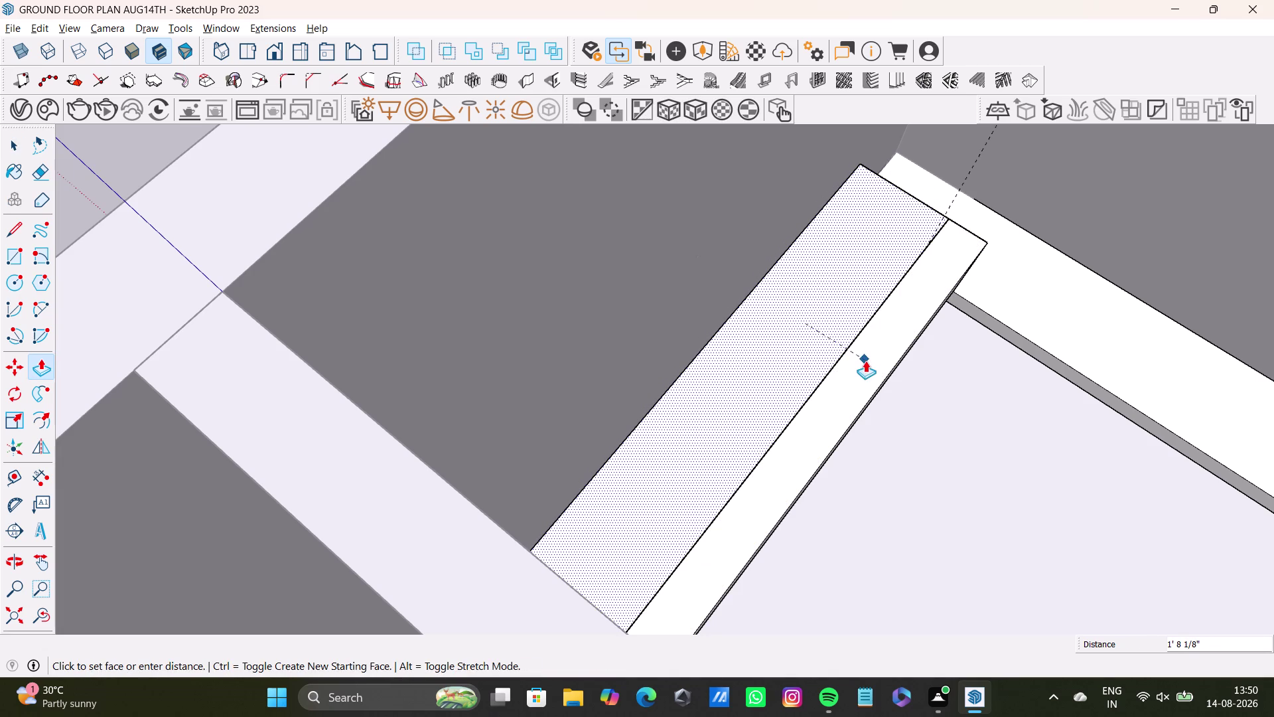
drag(864, 359, 870, 368)
middle_drag(941, 444, 560, 317)
scroll(up, 3)
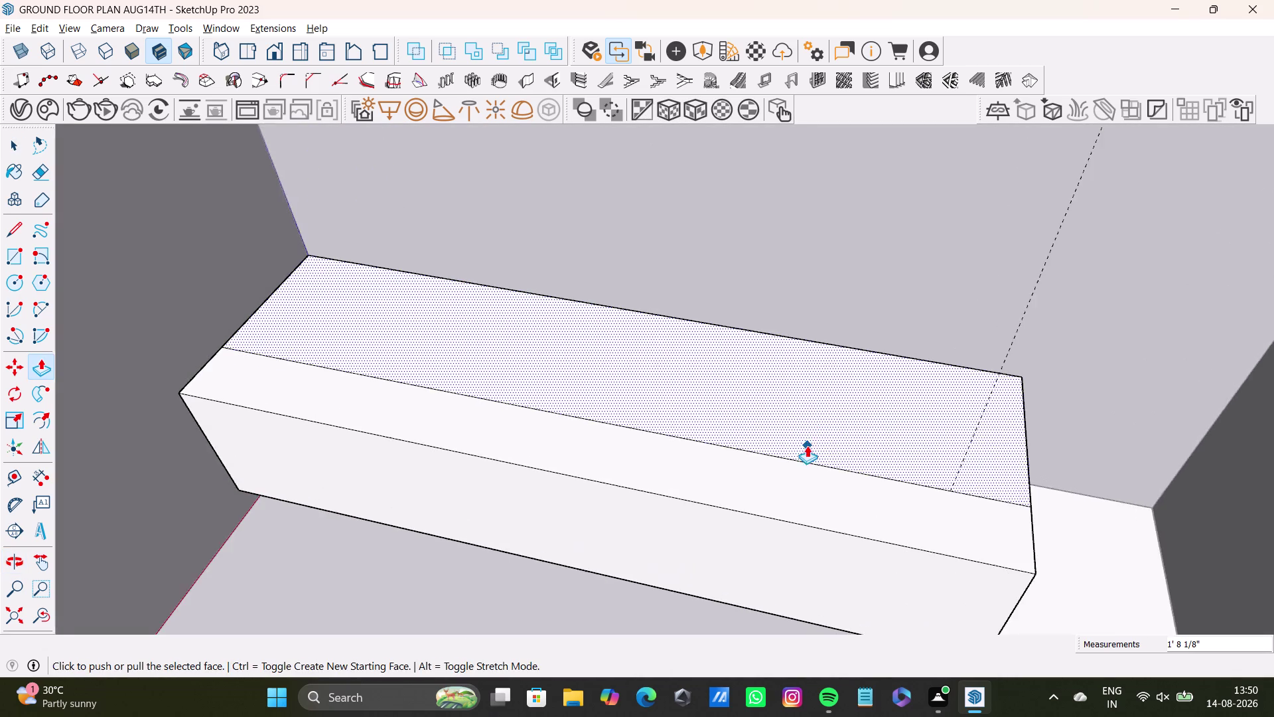
middle_drag(807, 446, 835, 401)
scroll(down, 3)
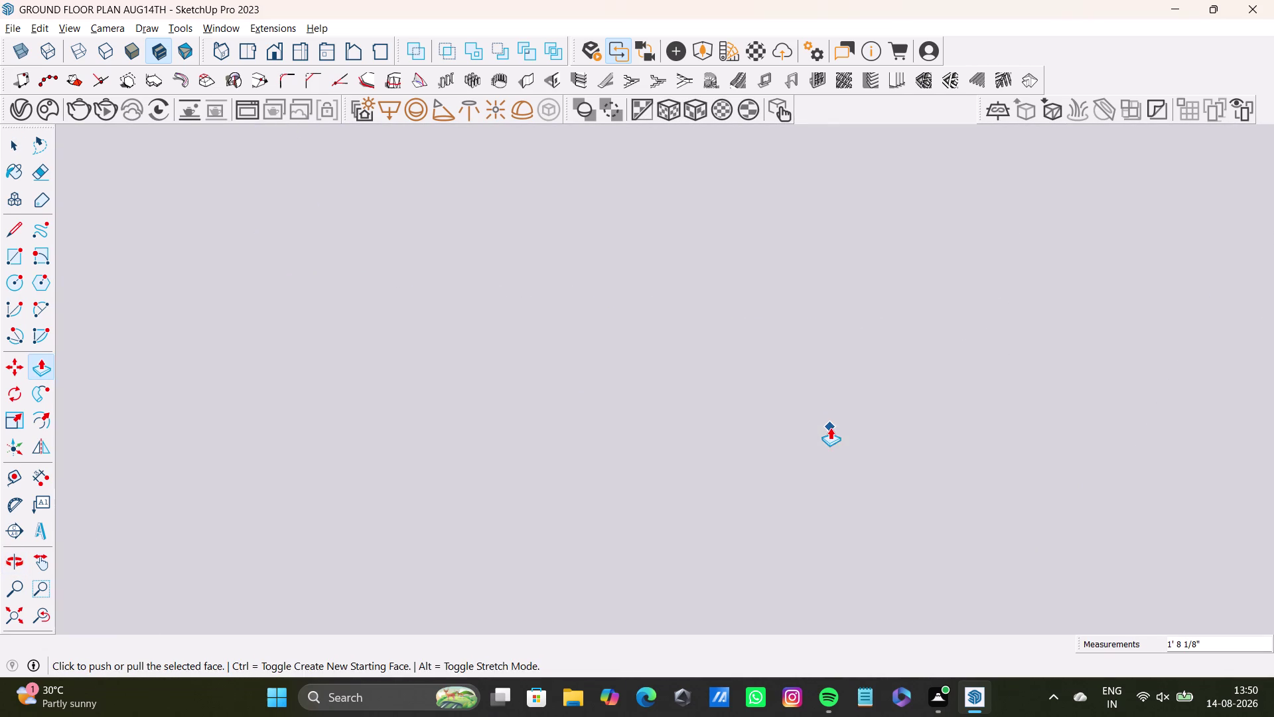
scroll(down, 3)
Return to the block under the window and raise its top face into a taller tier.
click(15, 613)
middle_drag(548, 507, 828, 501)
scroll(up, 3)
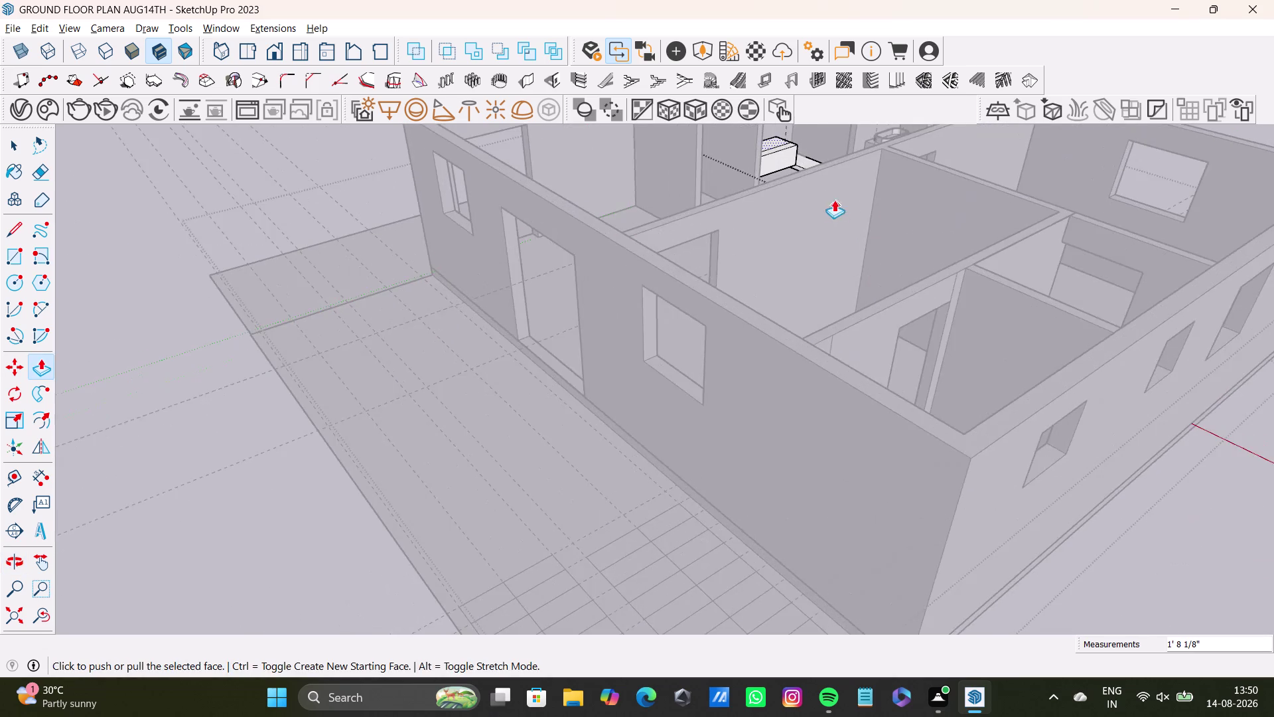
middle_drag(838, 181, 714, 657)
scroll(up, 3)
middle_drag(726, 489, 718, 486)
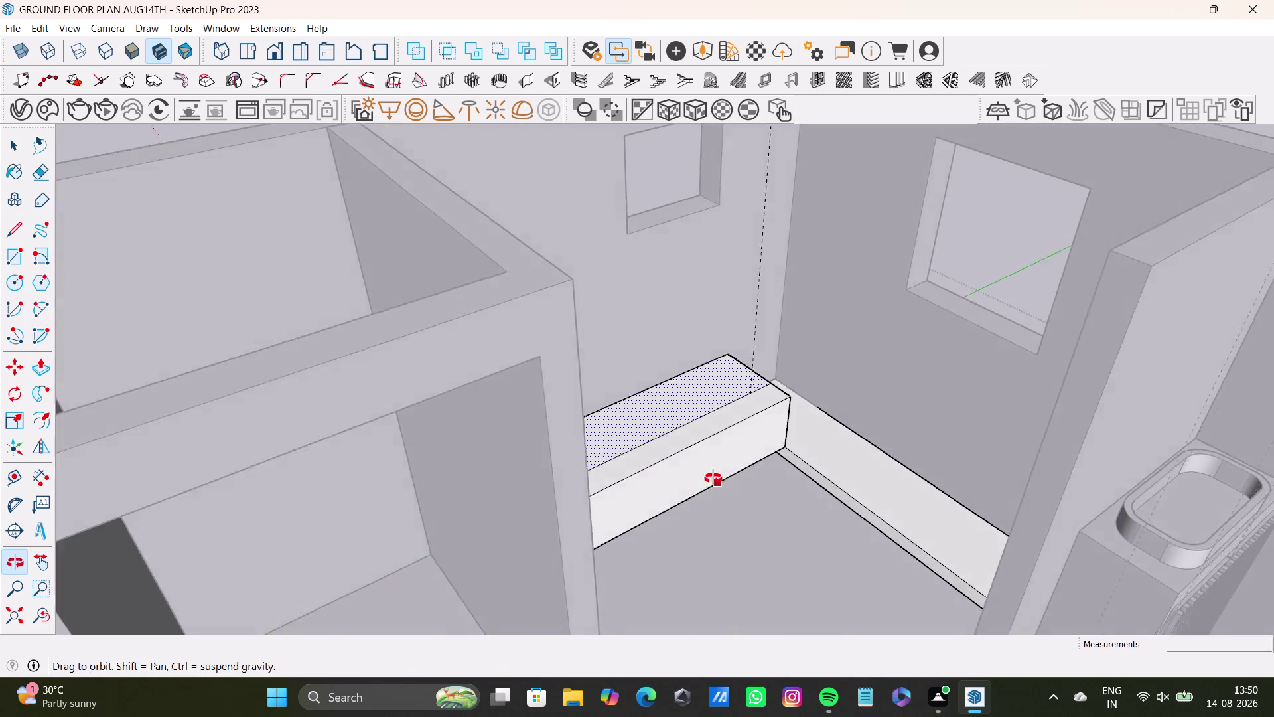
middle_drag(717, 486, 659, 531)
middle_drag(658, 532, 634, 446)
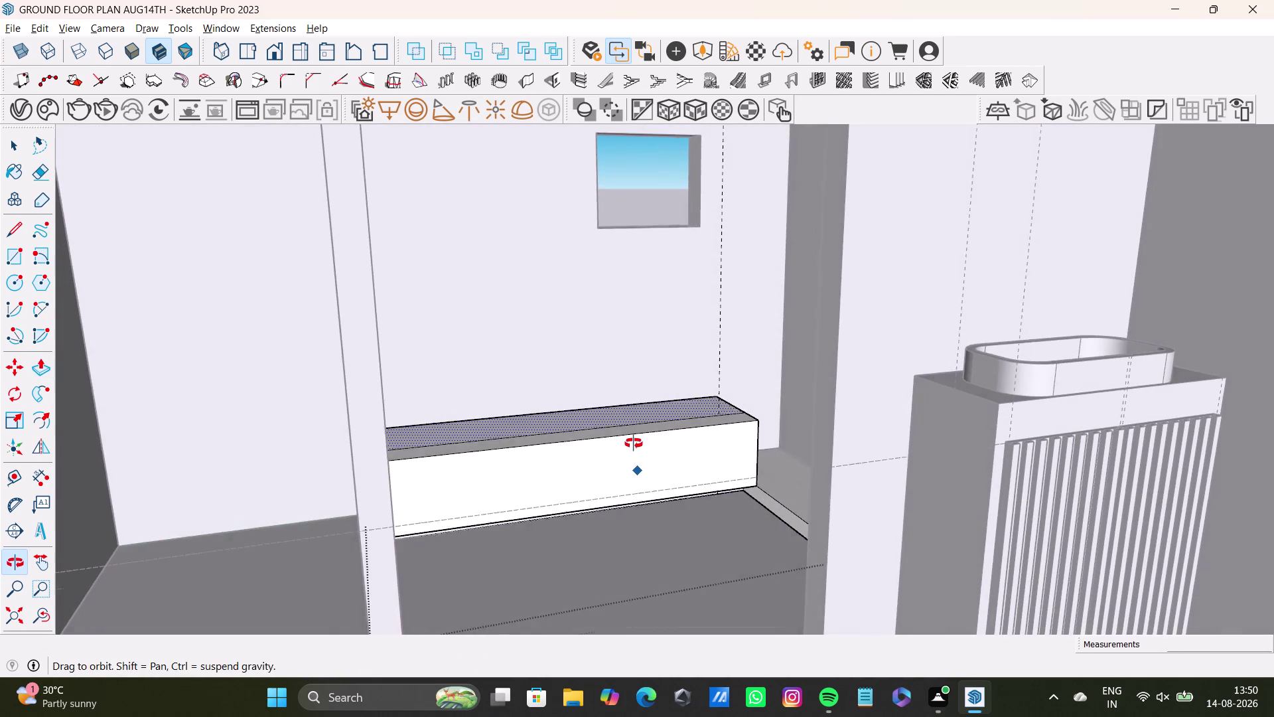
middle_drag(633, 445, 634, 441)
scroll(up, 3)
middle_drag(616, 448, 640, 552)
double_click(602, 481)
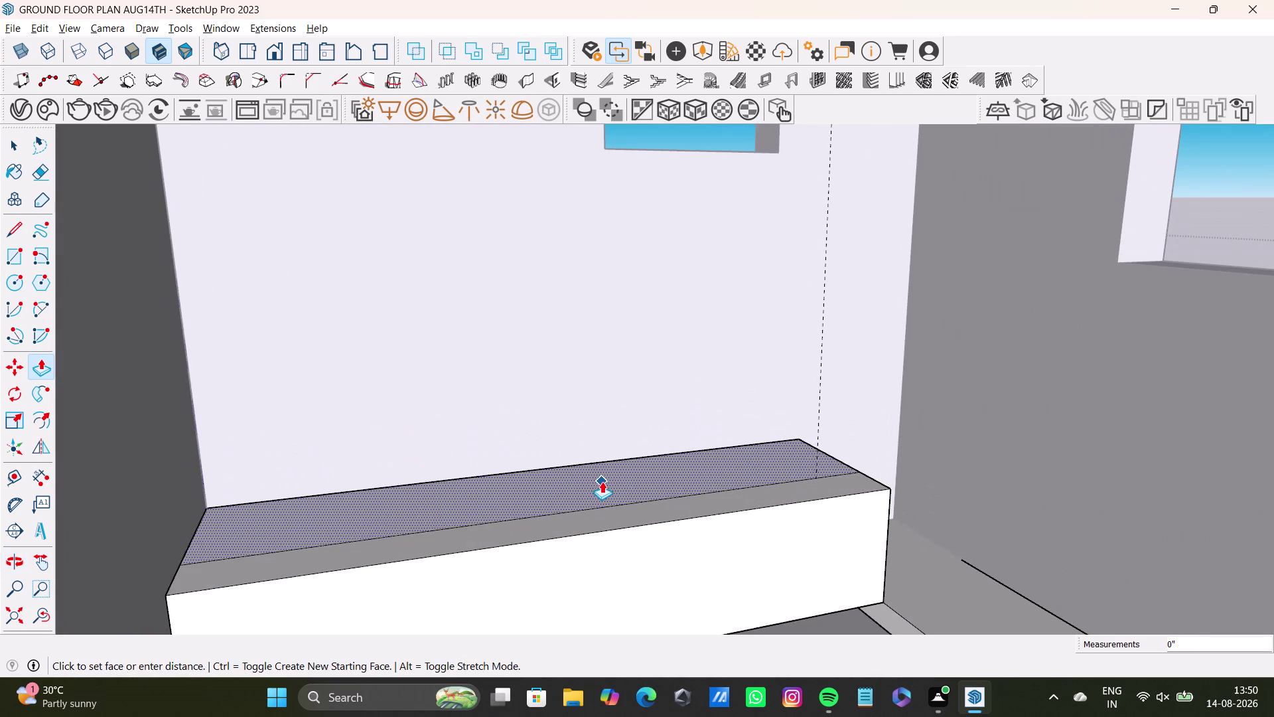
click(610, 515)
drag(606, 508, 589, 422)
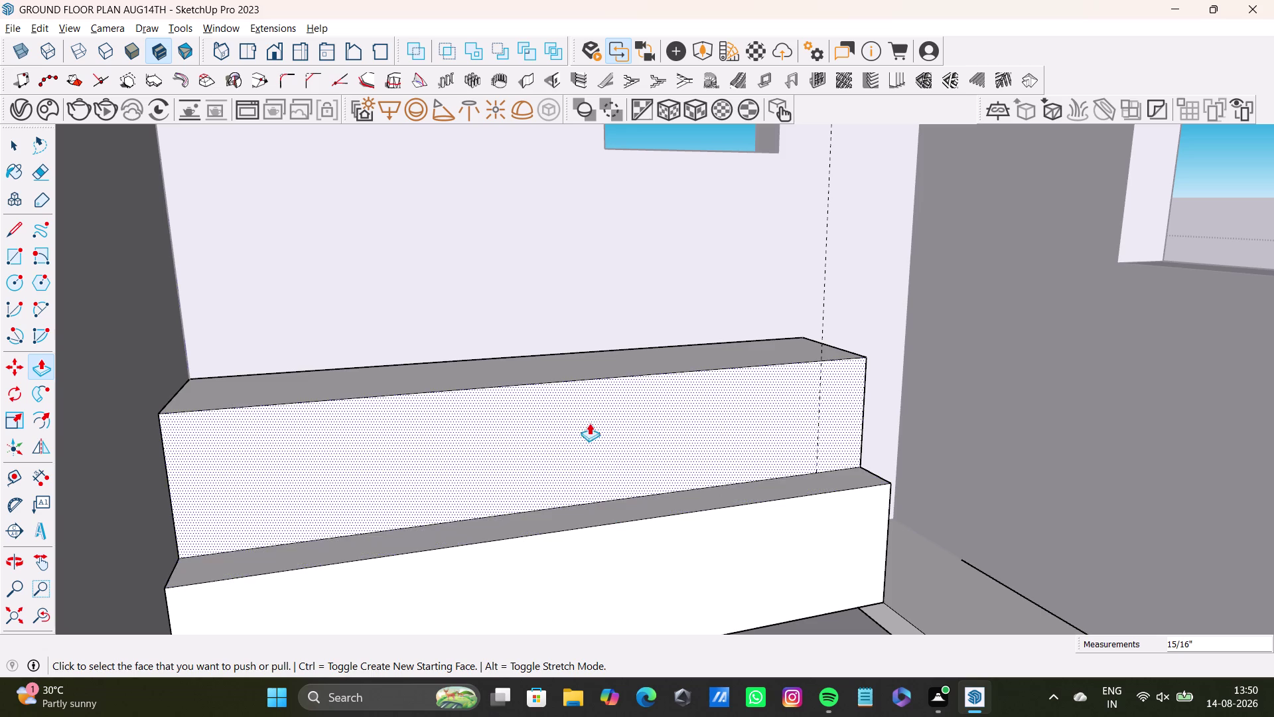
drag(590, 423, 590, 444)
drag(600, 507, 537, 380)
key(space)
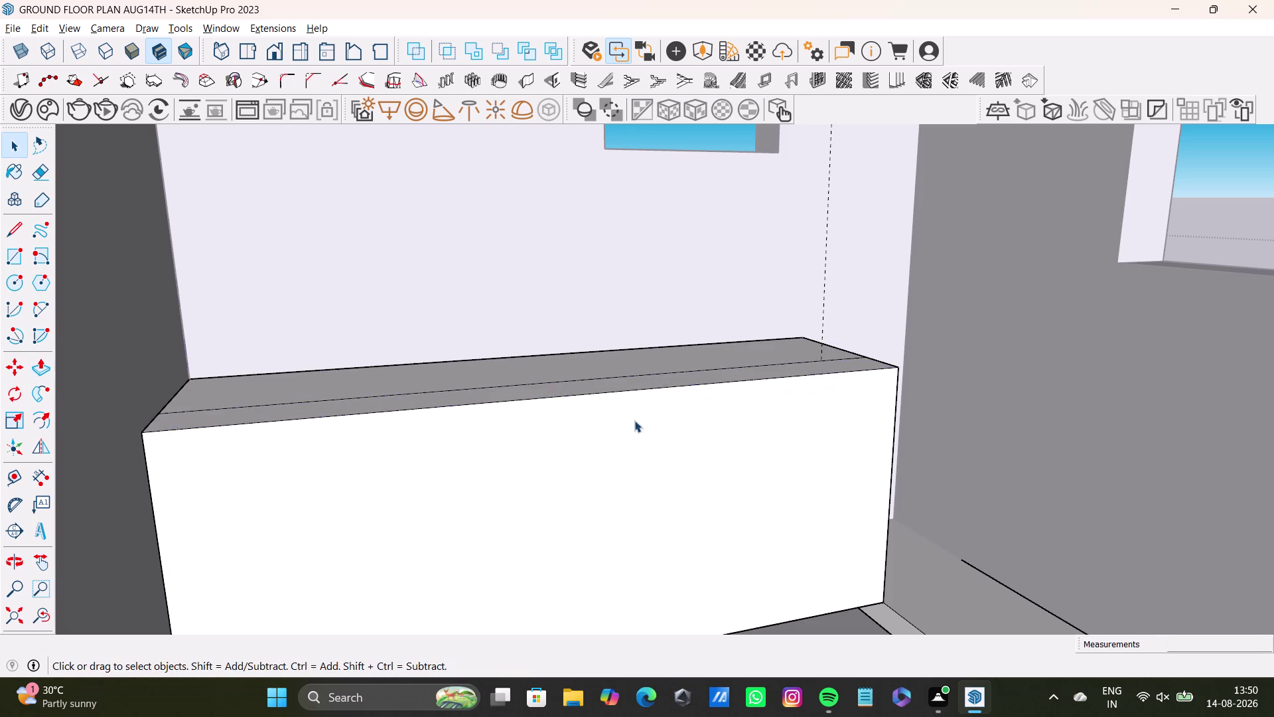
middle_drag(634, 423, 613, 550)
click(619, 487)
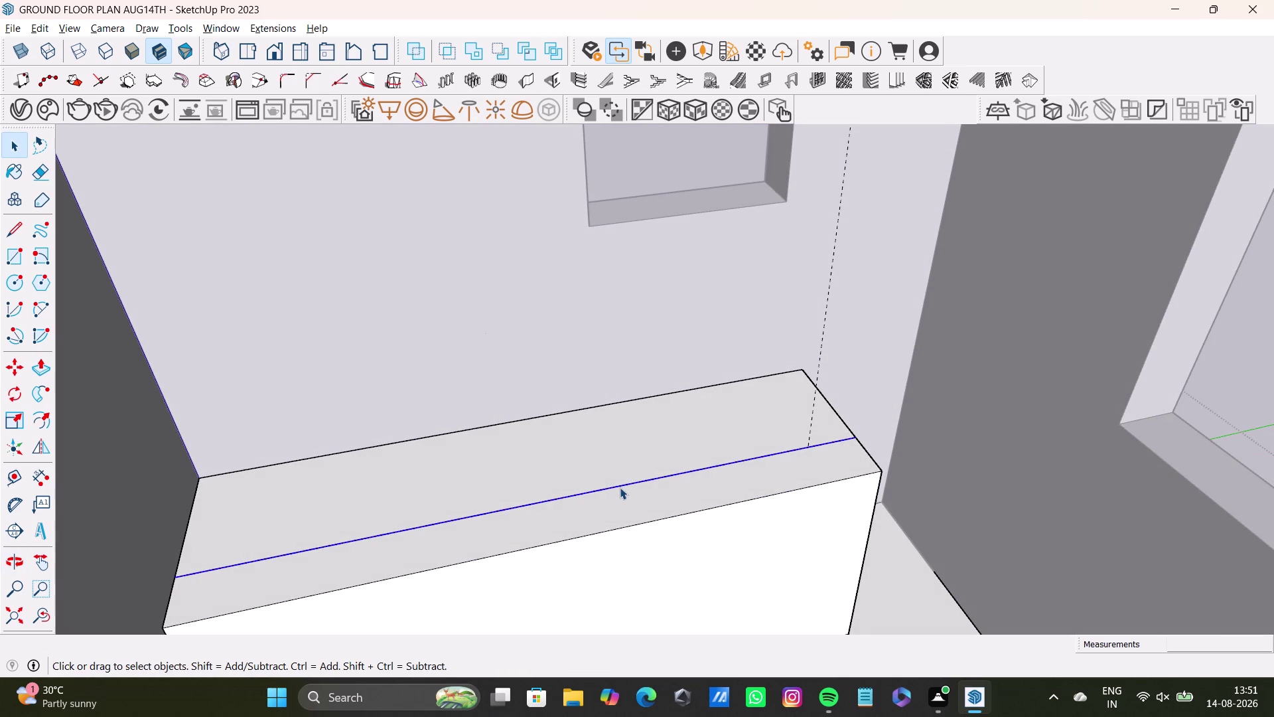
key(Delete)
scroll(down, 3)
middle_drag(677, 553, 548, 509)
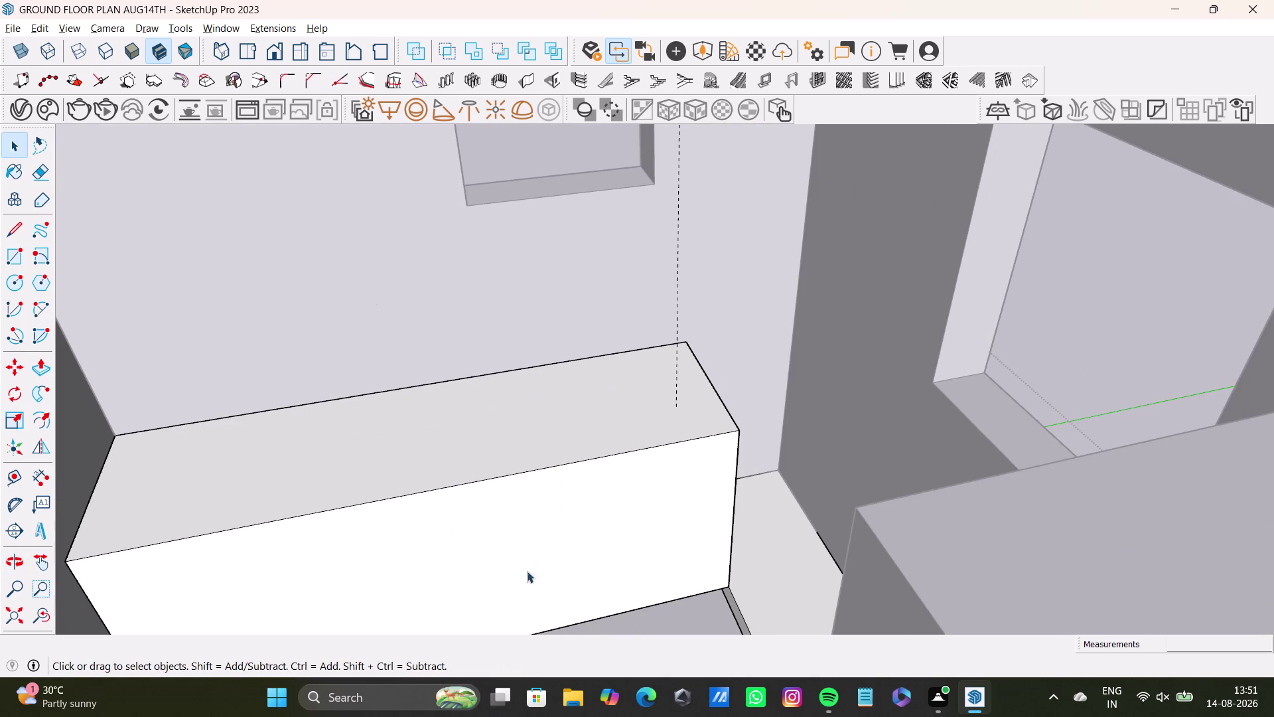
middle_drag(670, 544, 628, 436)
middle_drag(629, 448, 630, 542)
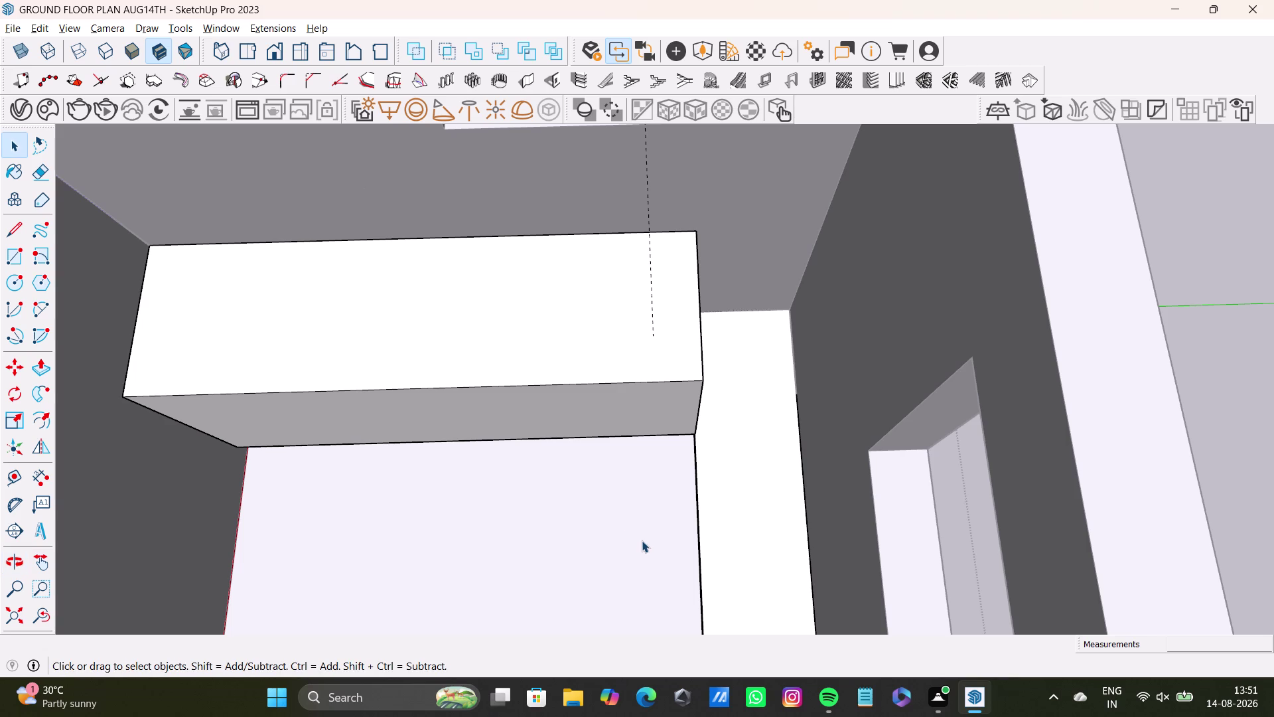
scroll(down, 3)
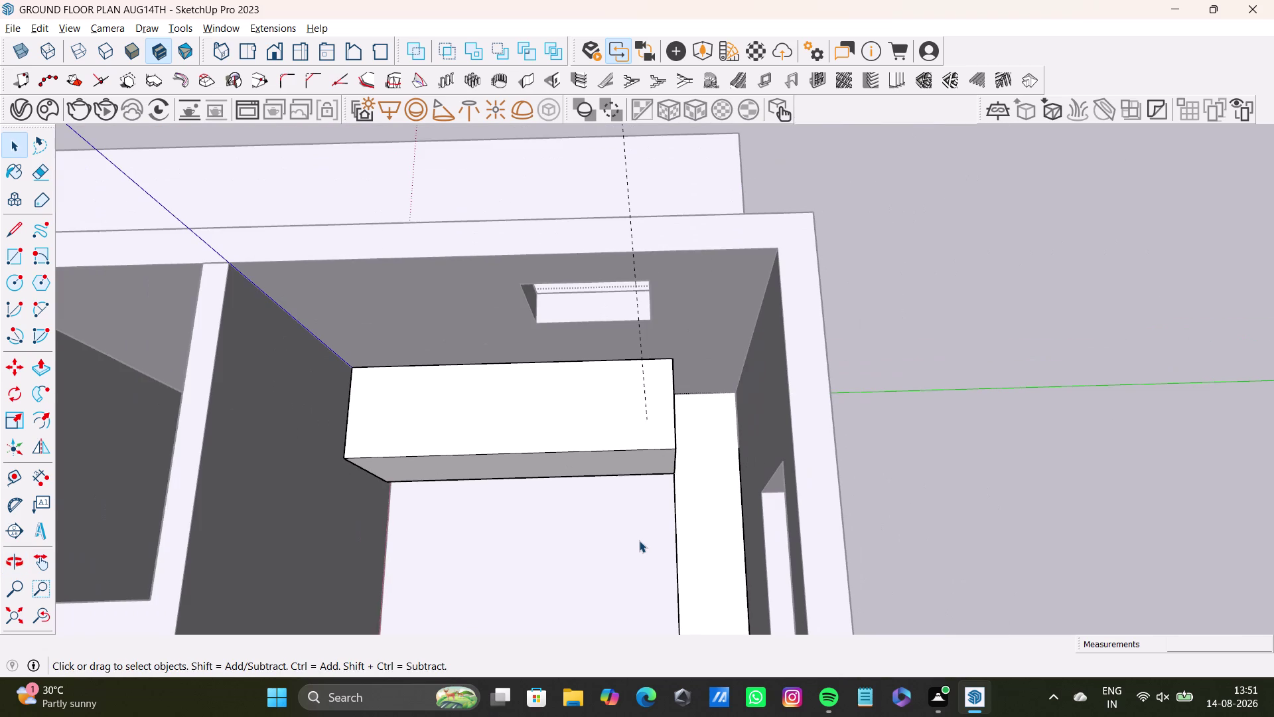
middle_drag(639, 550, 660, 422)
middle_drag(671, 429, 718, 540)
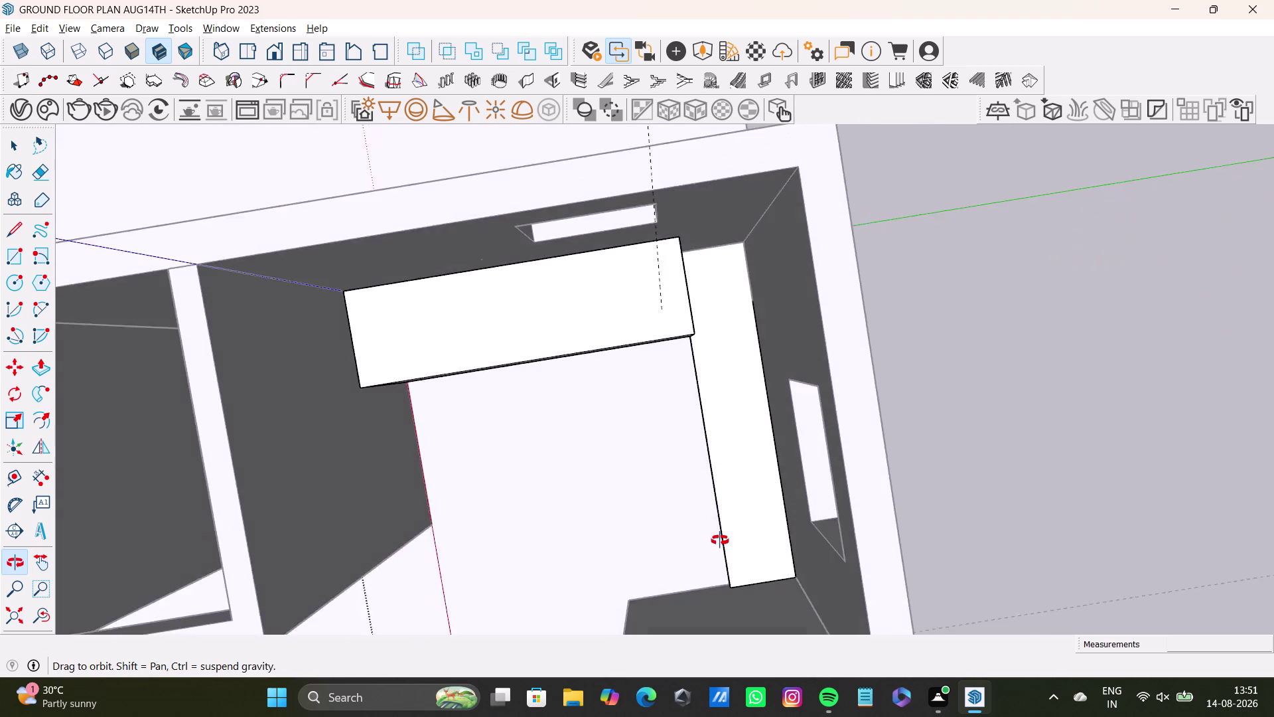
middle_drag(719, 540, 383, 408)
scroll(up, 3)
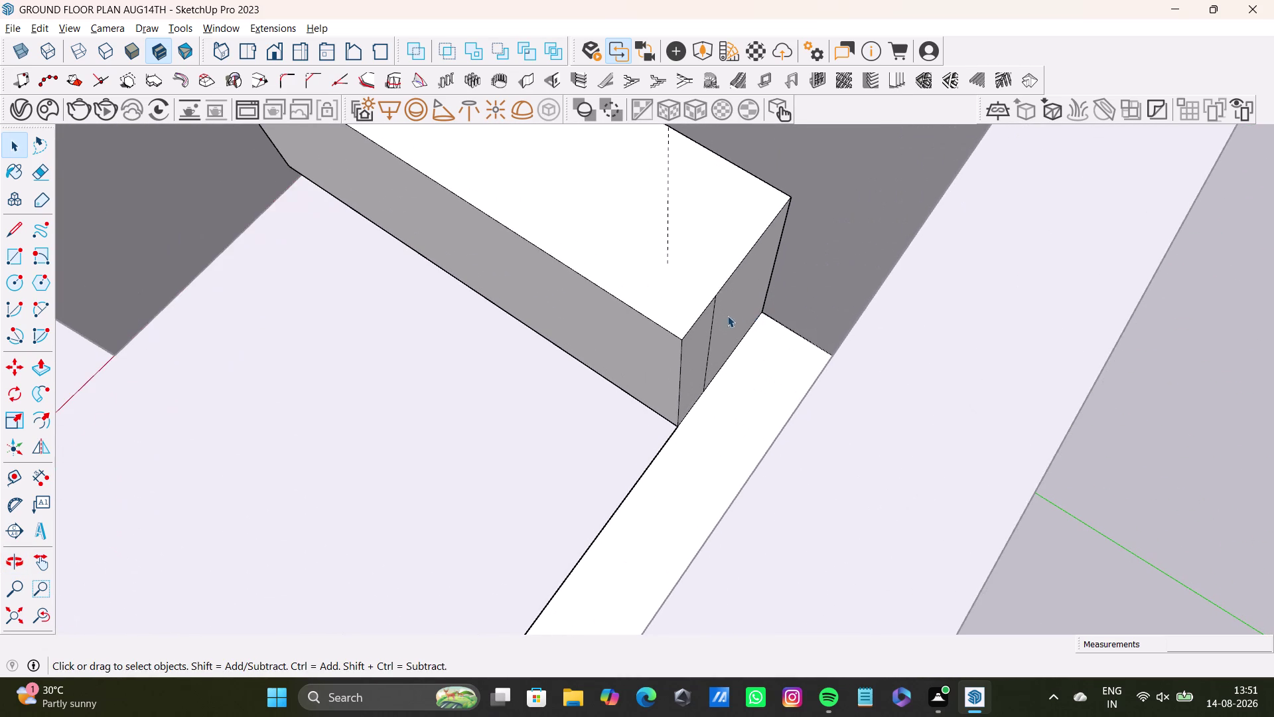
click(711, 343)
key(Delete)
middle_drag(565, 555, 711, 572)
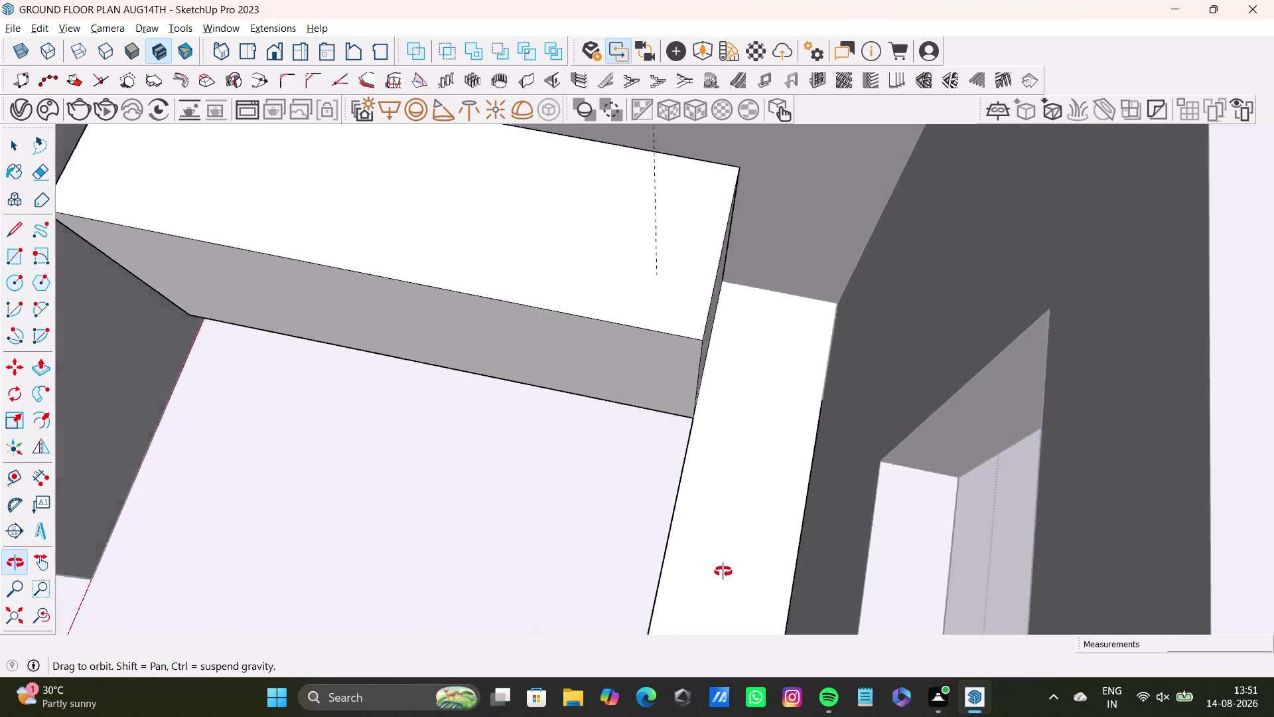
middle_drag(711, 571, 733, 584)
scroll(up, 3)
middle_drag(762, 392, 550, 397)
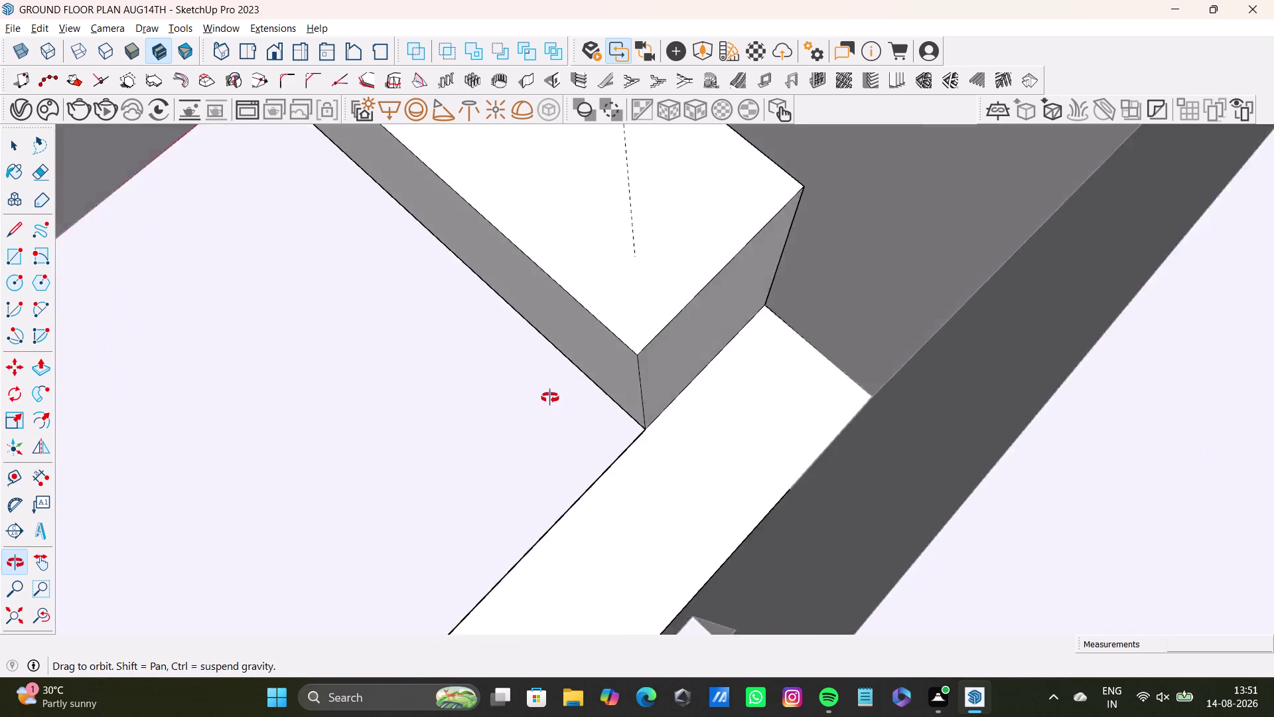
middle_drag(550, 398, 490, 409)
scroll(up, 3)
middle_drag(712, 403, 871, 347)
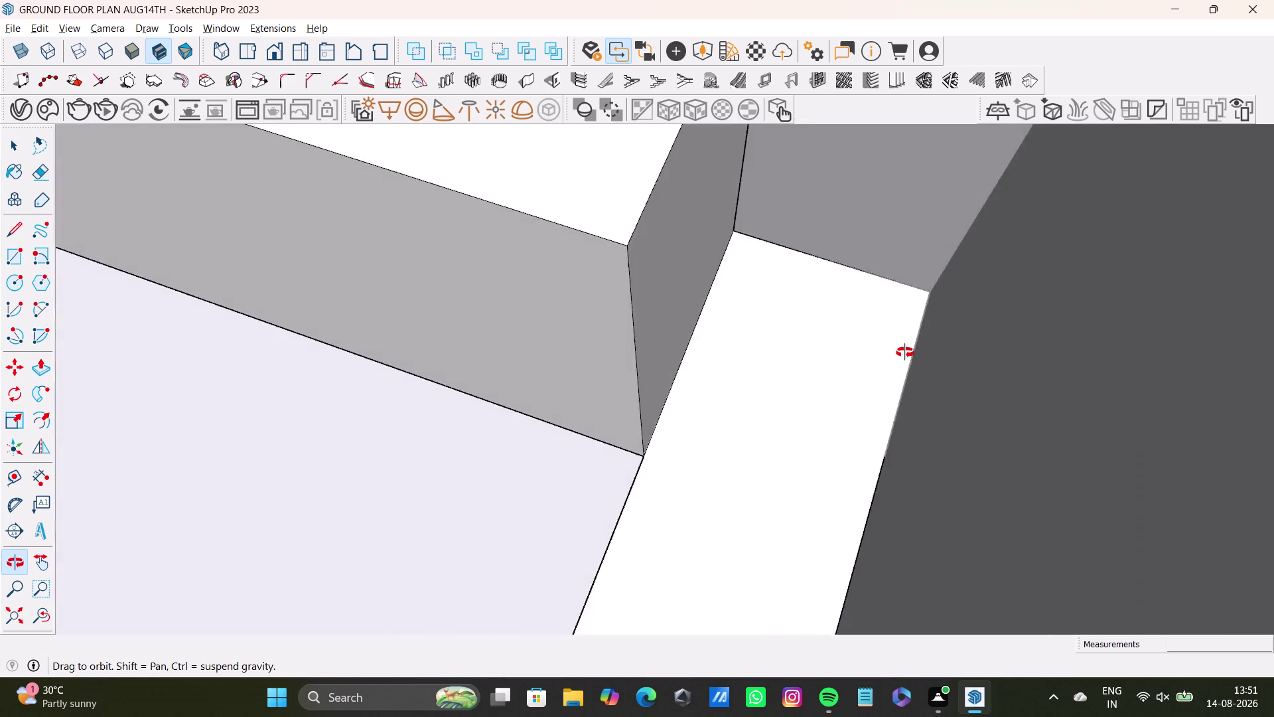
middle_drag(871, 347, 948, 260)
middle_drag(805, 401, 756, 406)
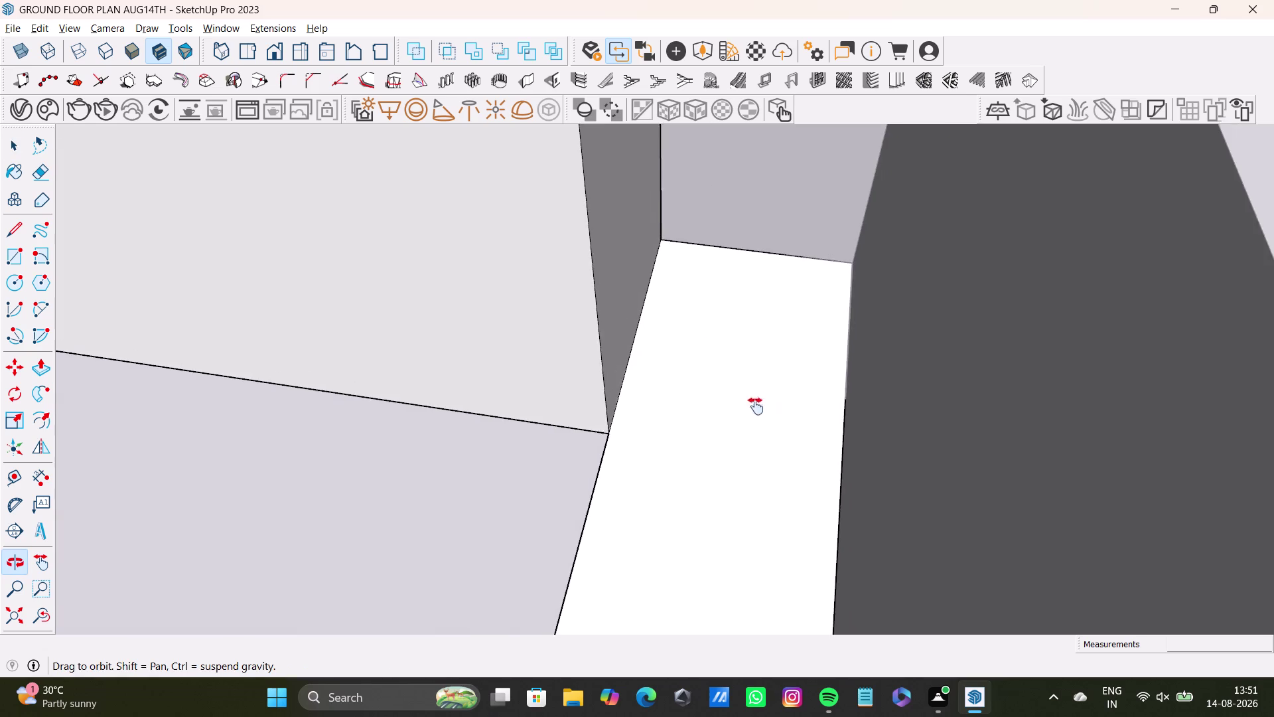
middle_drag(756, 406, 740, 418)
middle_drag(722, 432, 761, 453)
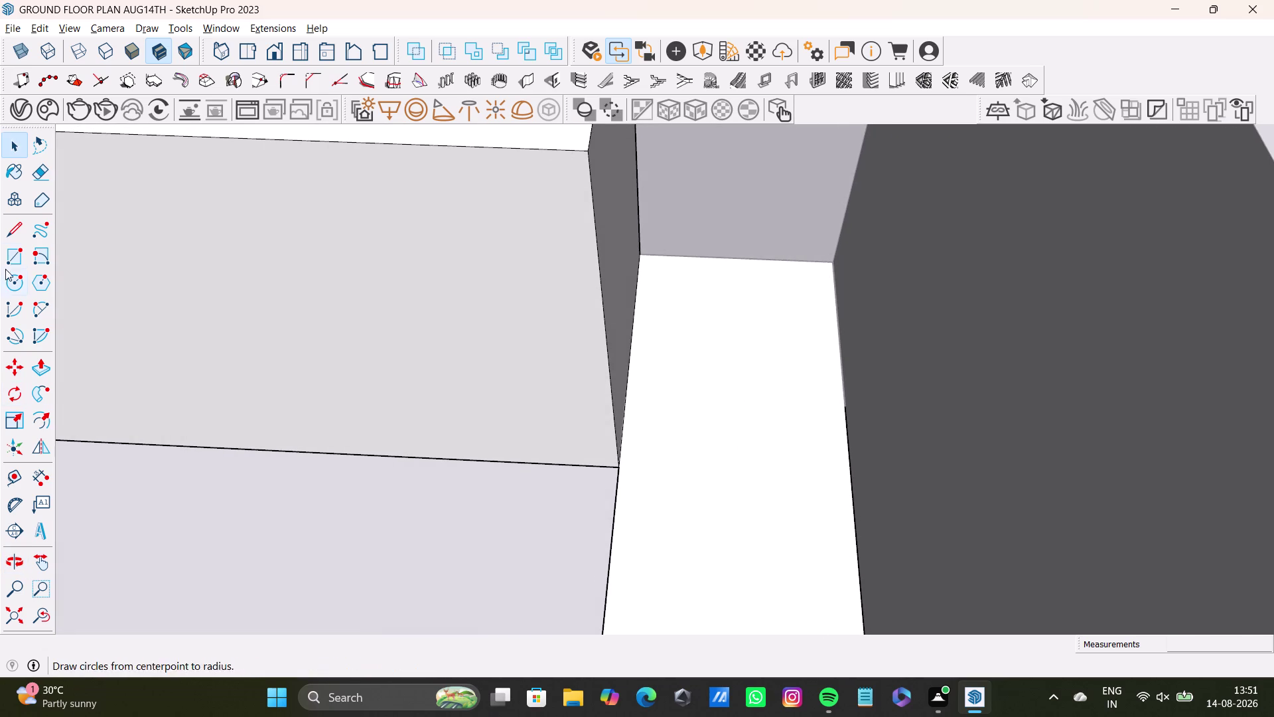
Push/pull a corner face outward, then orbit to view the slab and side strip.
click(7, 262)
scroll(up, 3)
middle_drag(657, 250, 626, 312)
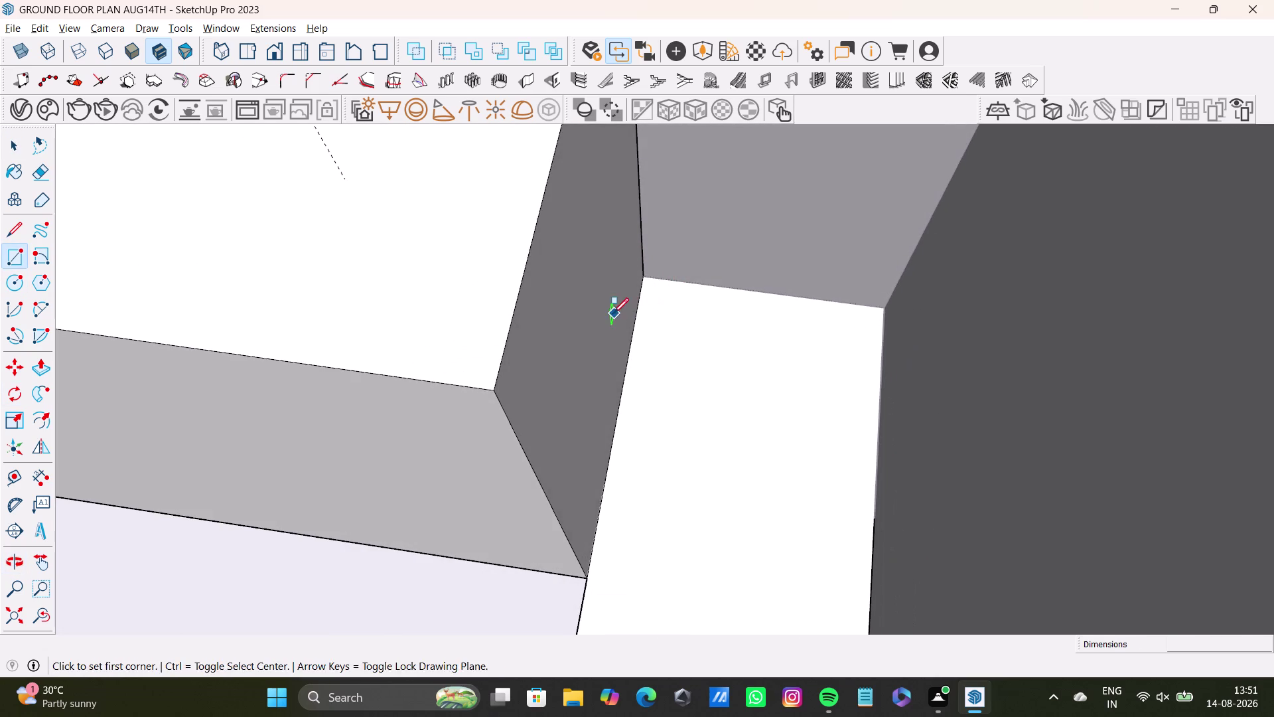
key(space)
click(608, 315)
key(p)
click(608, 316)
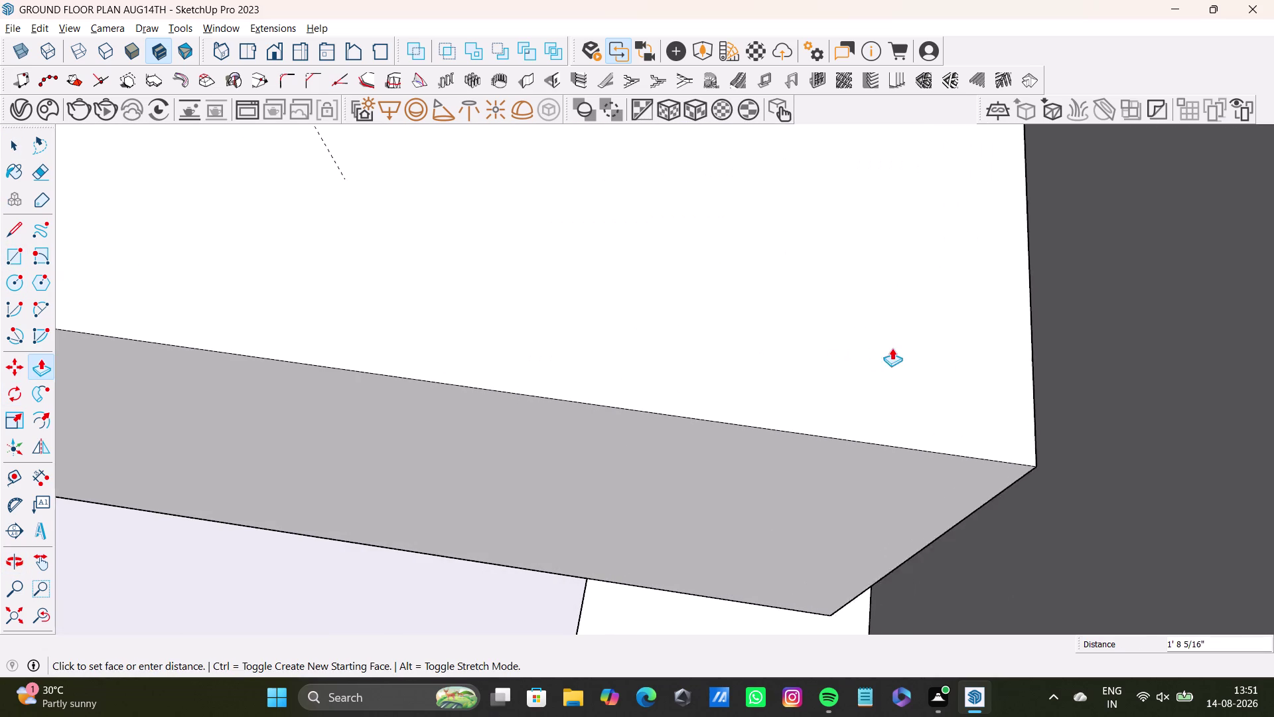
click(968, 336)
middle_drag(677, 528, 803, 396)
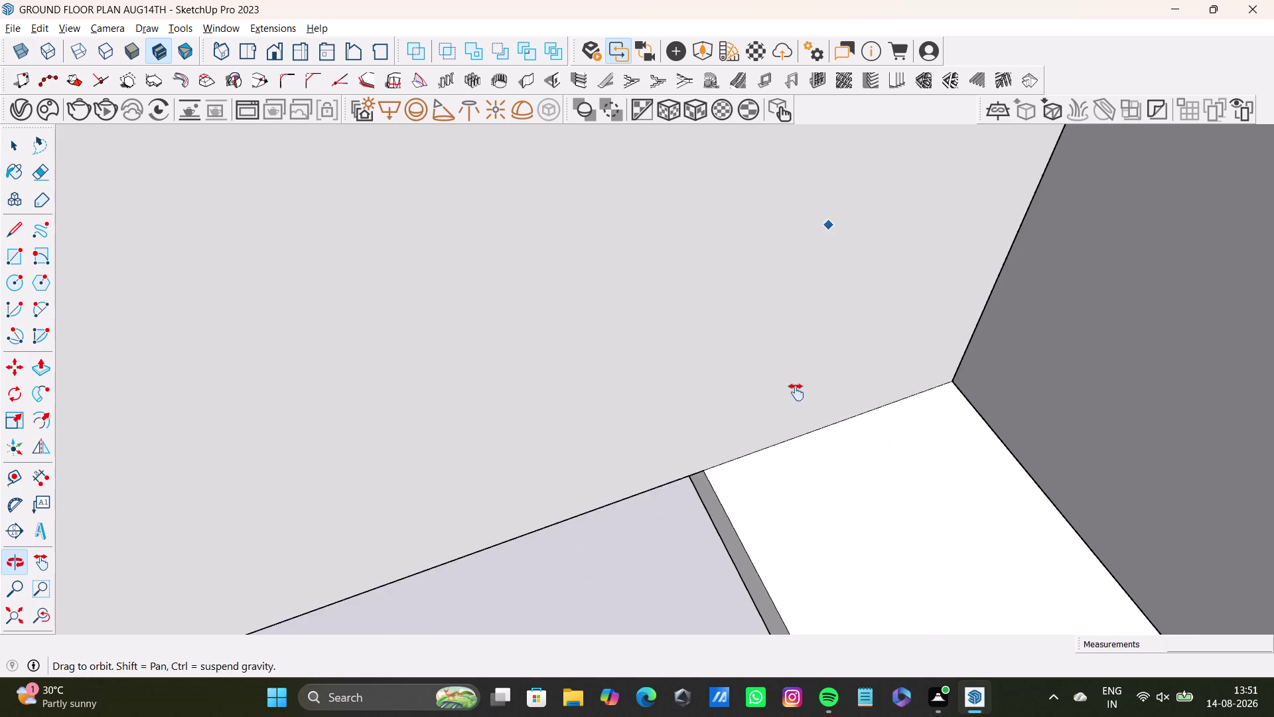
middle_drag(803, 395, 791, 390)
scroll(down, 3)
middle_drag(778, 400, 690, 369)
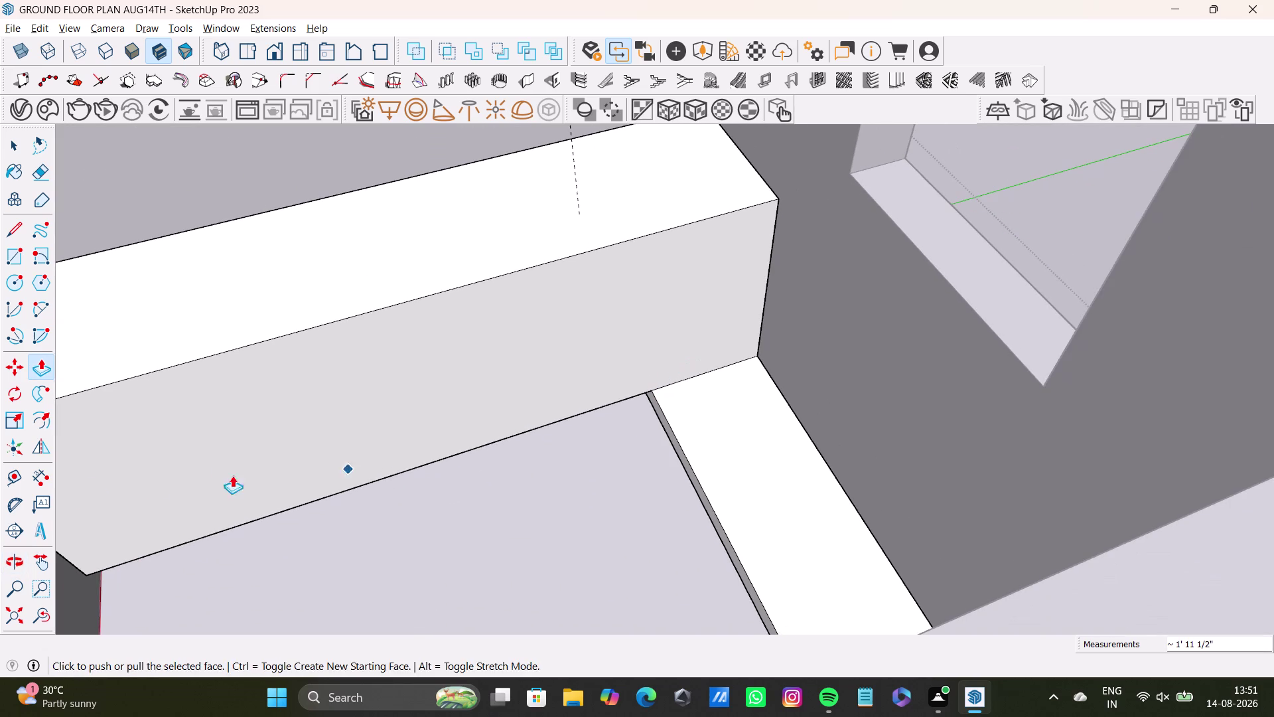
Place a vertical guide on the slab's side face and draw an edge along it.
click(14, 476)
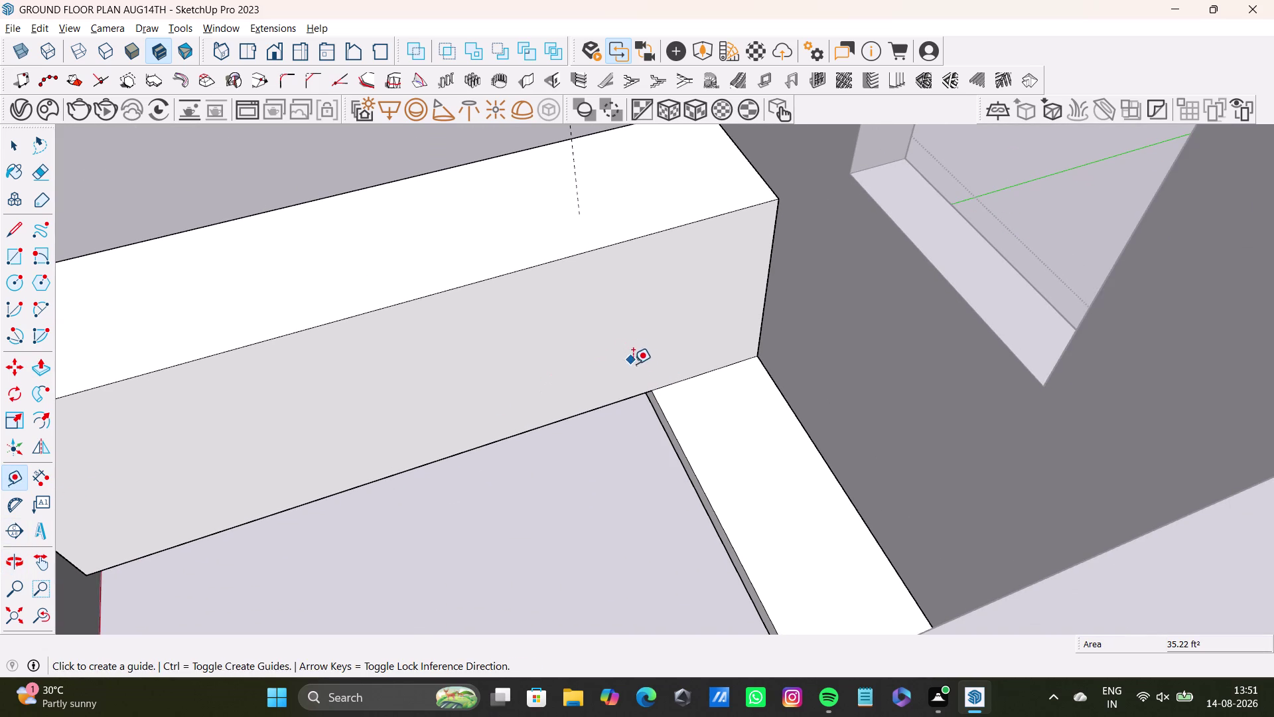
click(657, 388)
click(647, 226)
key(space)
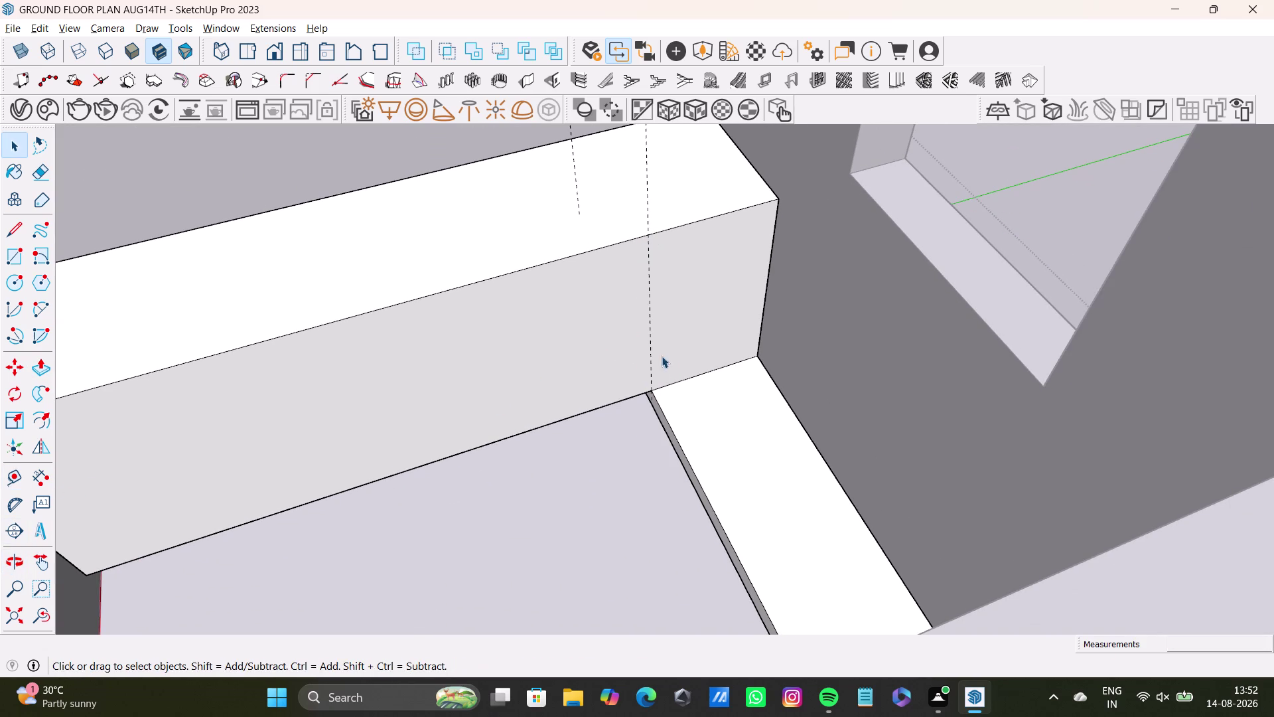
click(10, 231)
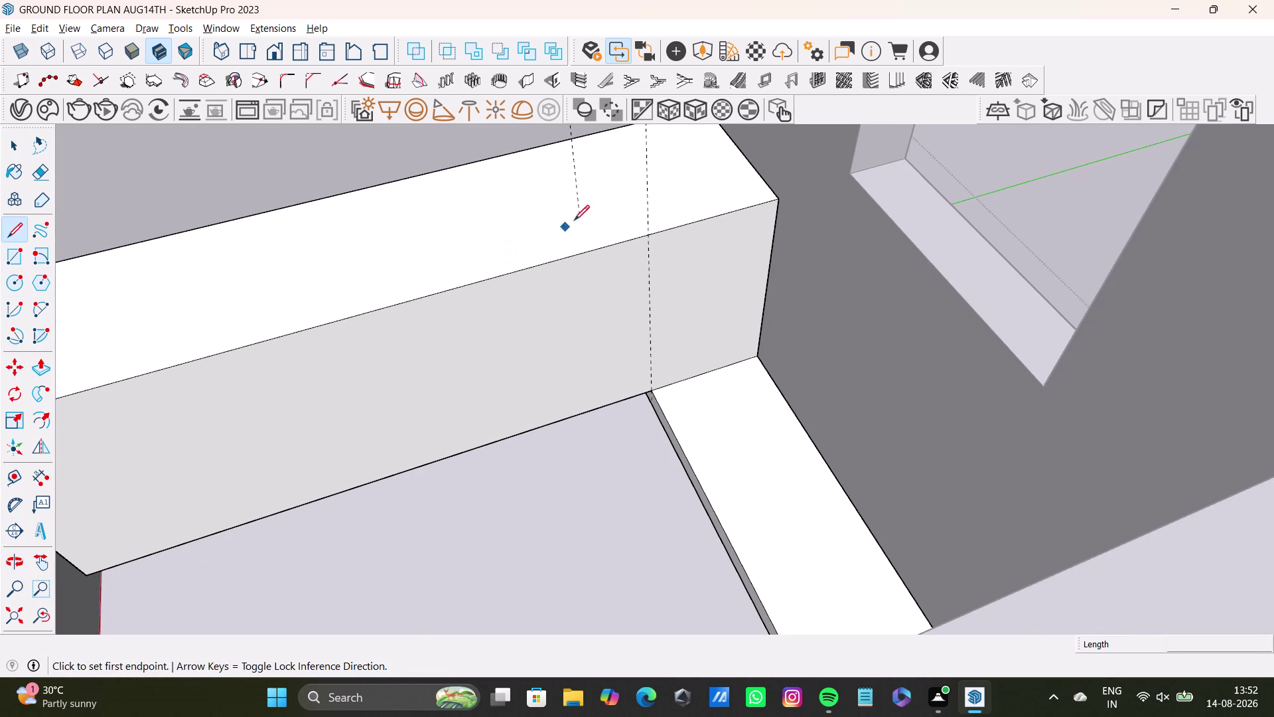
scroll(up, 3)
click(644, 234)
click(652, 414)
key(space)
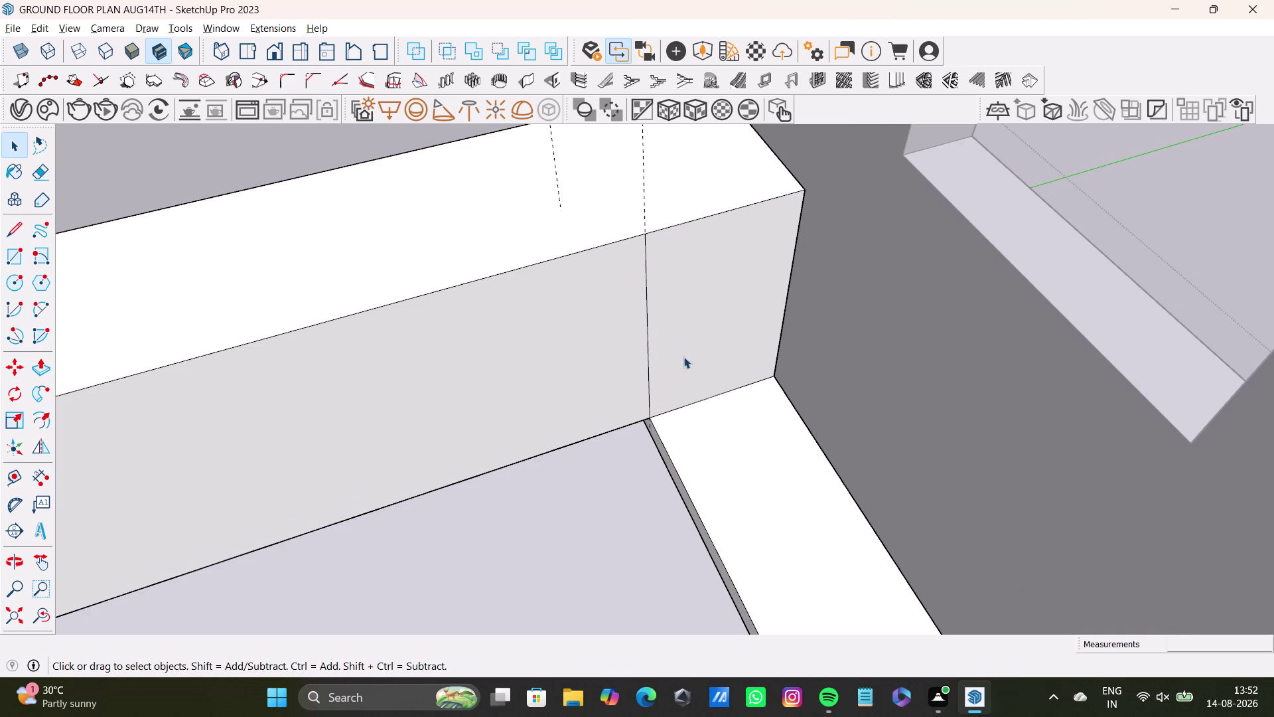
Raise the side strip's face up to meet the long slab, forming the L-shaped block.
click(683, 351)
key(p)
click(684, 351)
scroll(down, 3)
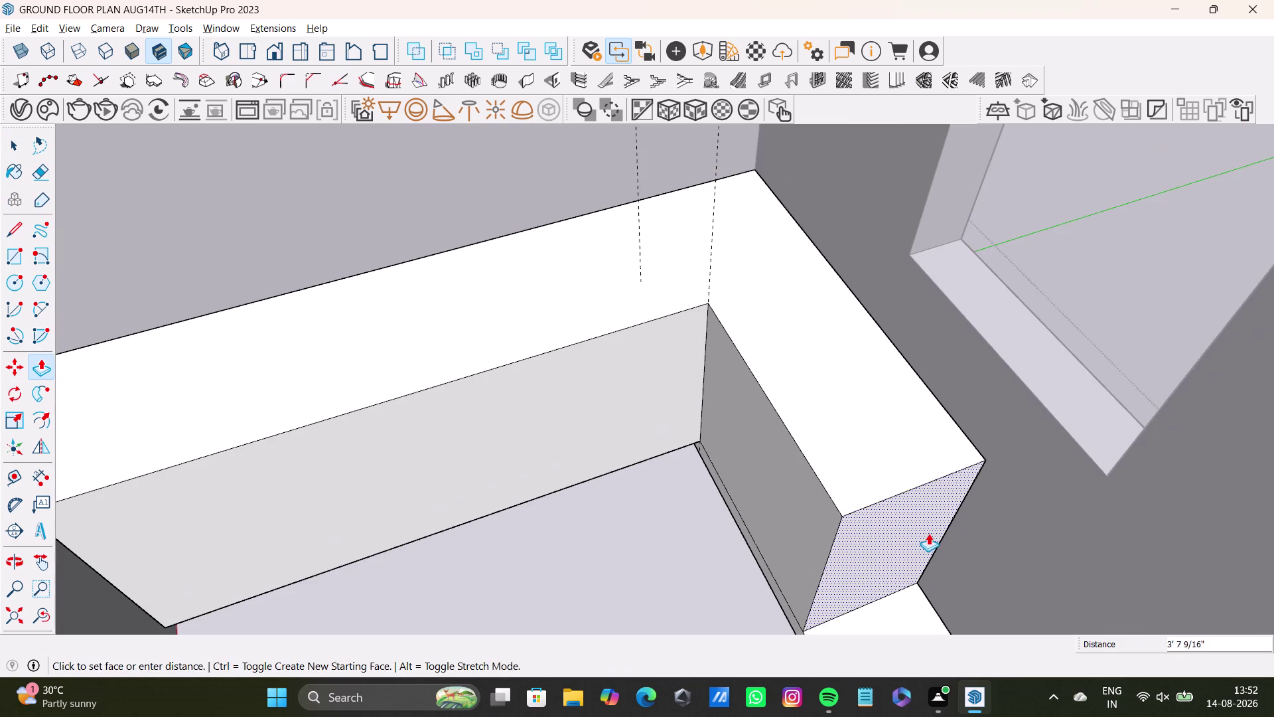
middle_drag(928, 533, 1030, 381)
middle_drag(1019, 425, 833, 390)
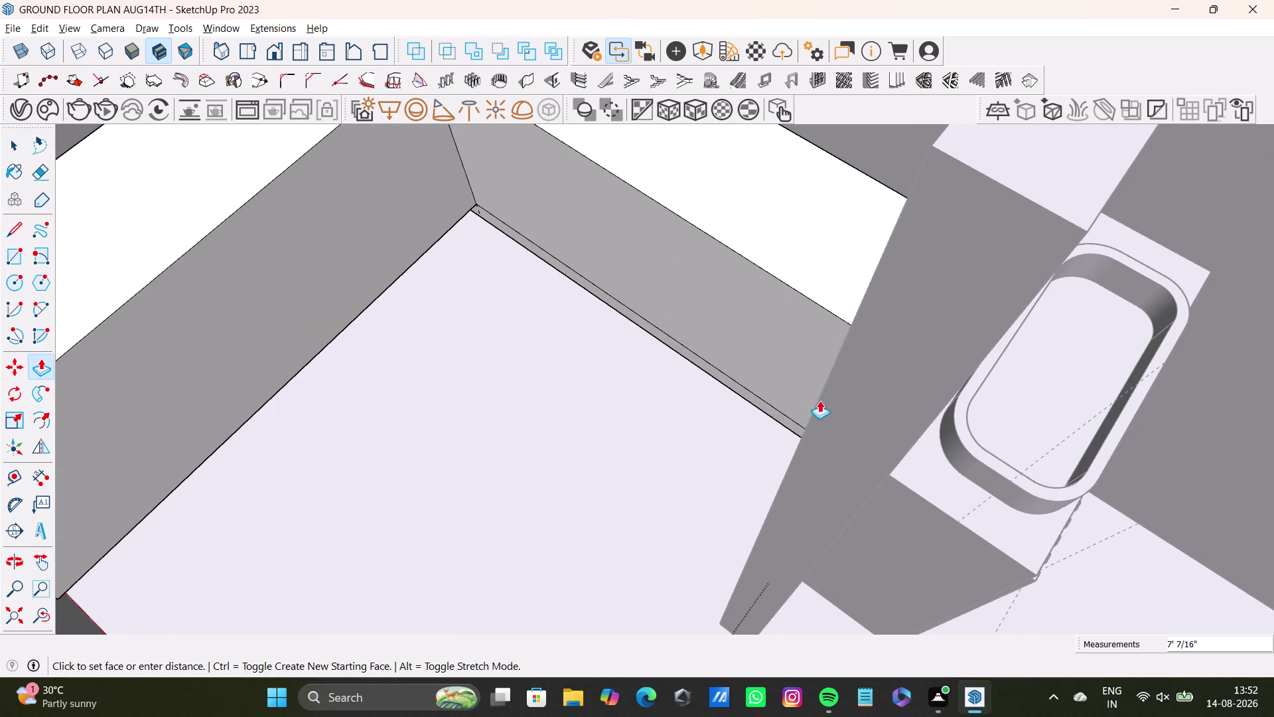
click(830, 416)
middle_drag(668, 473, 938, 424)
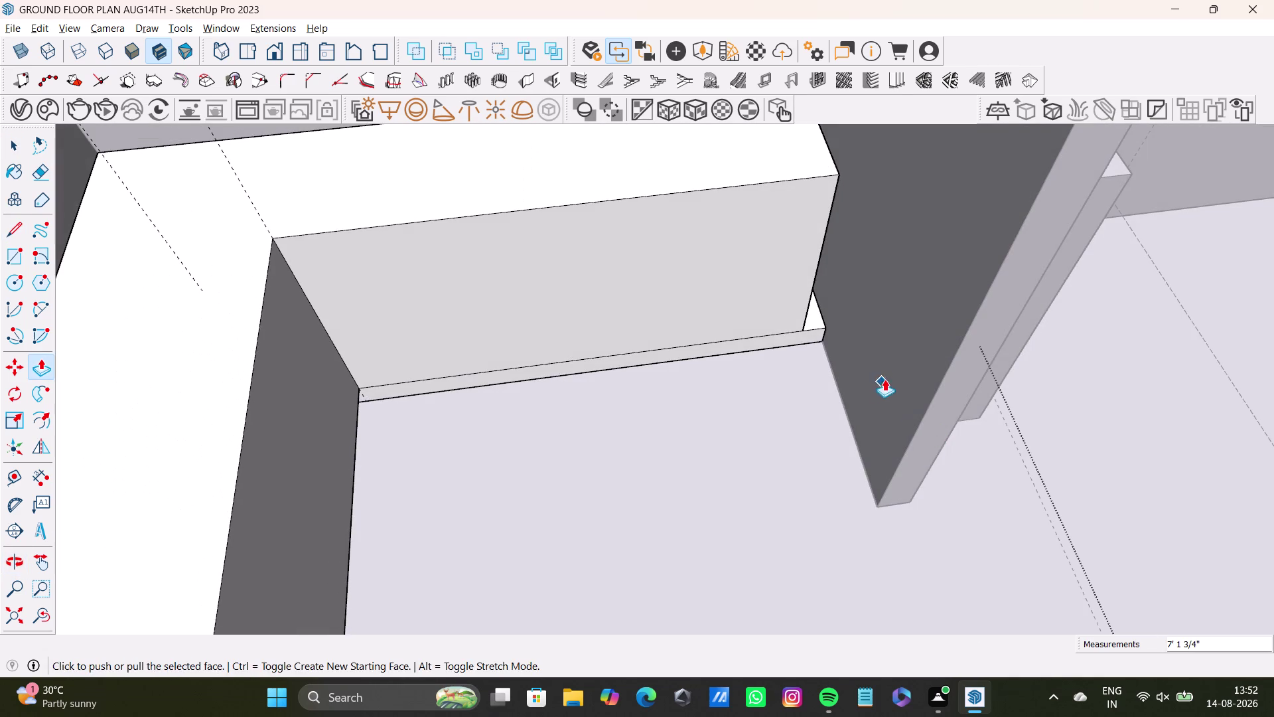
middle_drag(811, 301, 749, 424)
scroll(up, 3)
middle_drag(847, 310, 612, 306)
scroll(up, 3)
middle_drag(951, 379, 917, 385)
scroll(up, 3)
middle_drag(947, 409, 907, 329)
click(820, 312)
click(892, 384)
key(space)
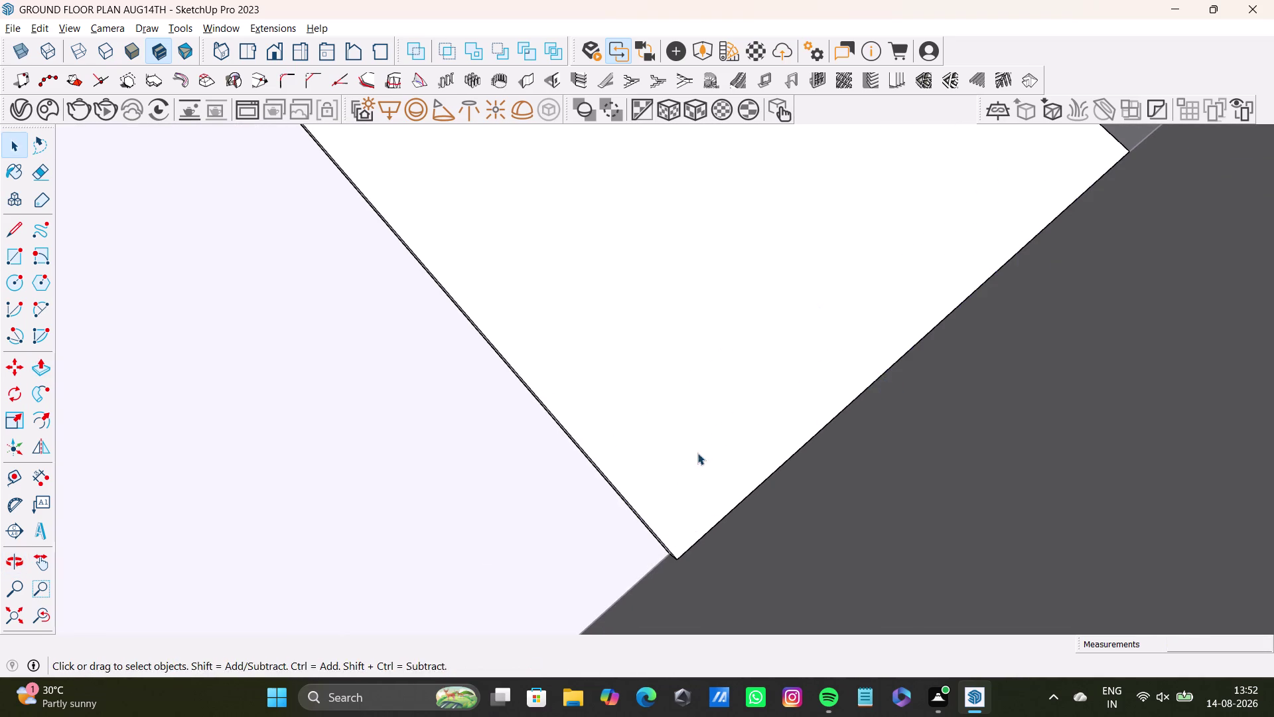
Select the wall face above the skirting and start pushing it about 6 inches.
middle_drag(697, 452, 926, 389)
scroll(down, 3)
middle_drag(688, 495, 759, 403)
middle_drag(732, 463, 674, 240)
scroll(up, 3)
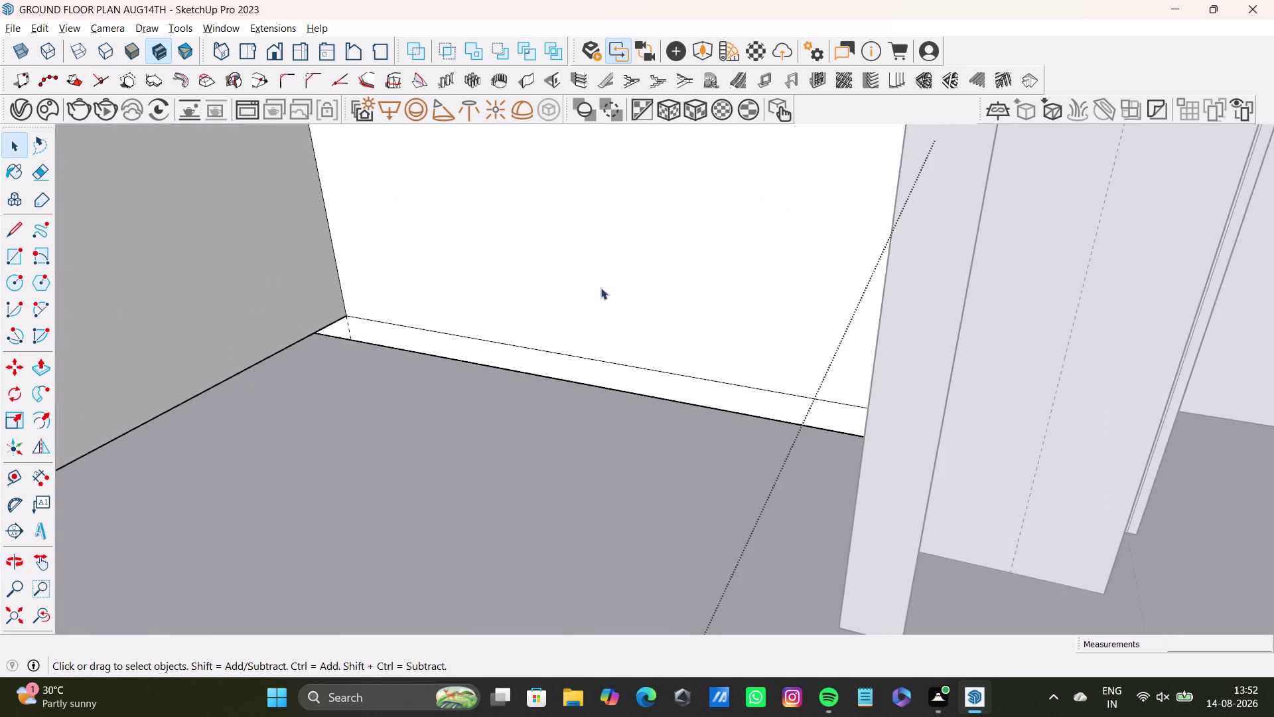
middle_drag(601, 288, 621, 283)
key(space)
click(625, 268)
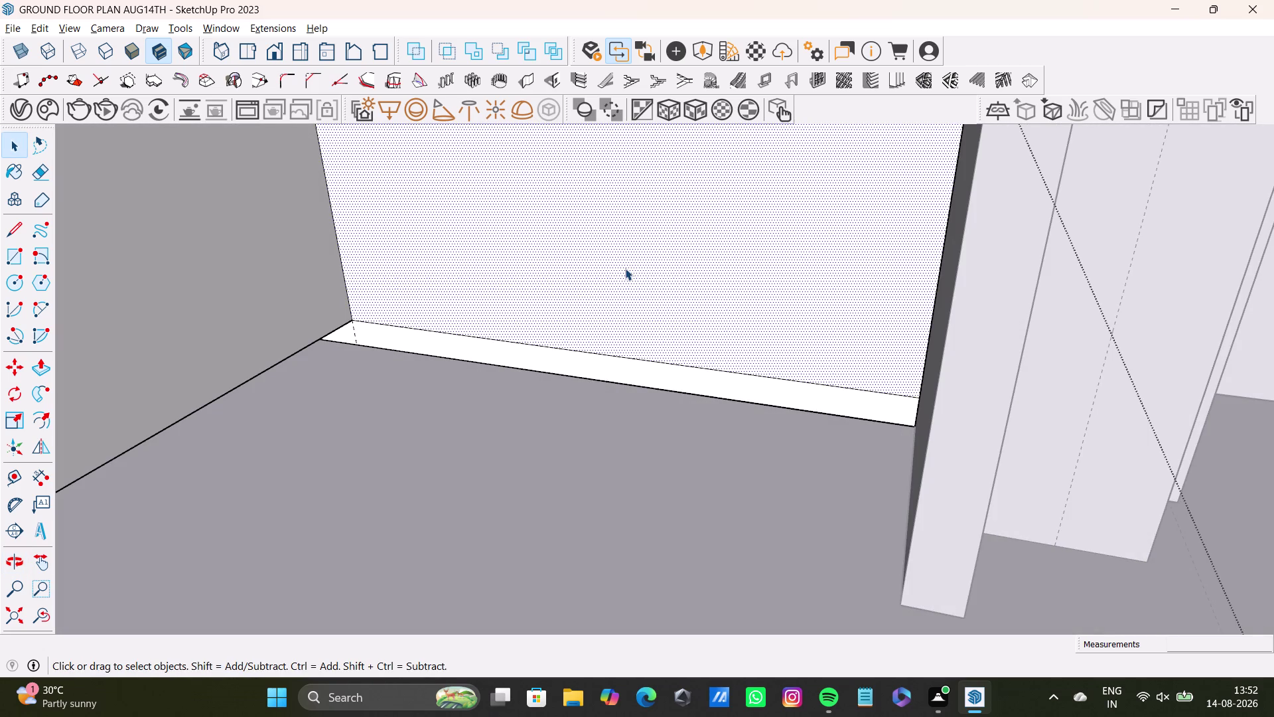
click(625, 268)
key(p)
drag(608, 295, 592, 310)
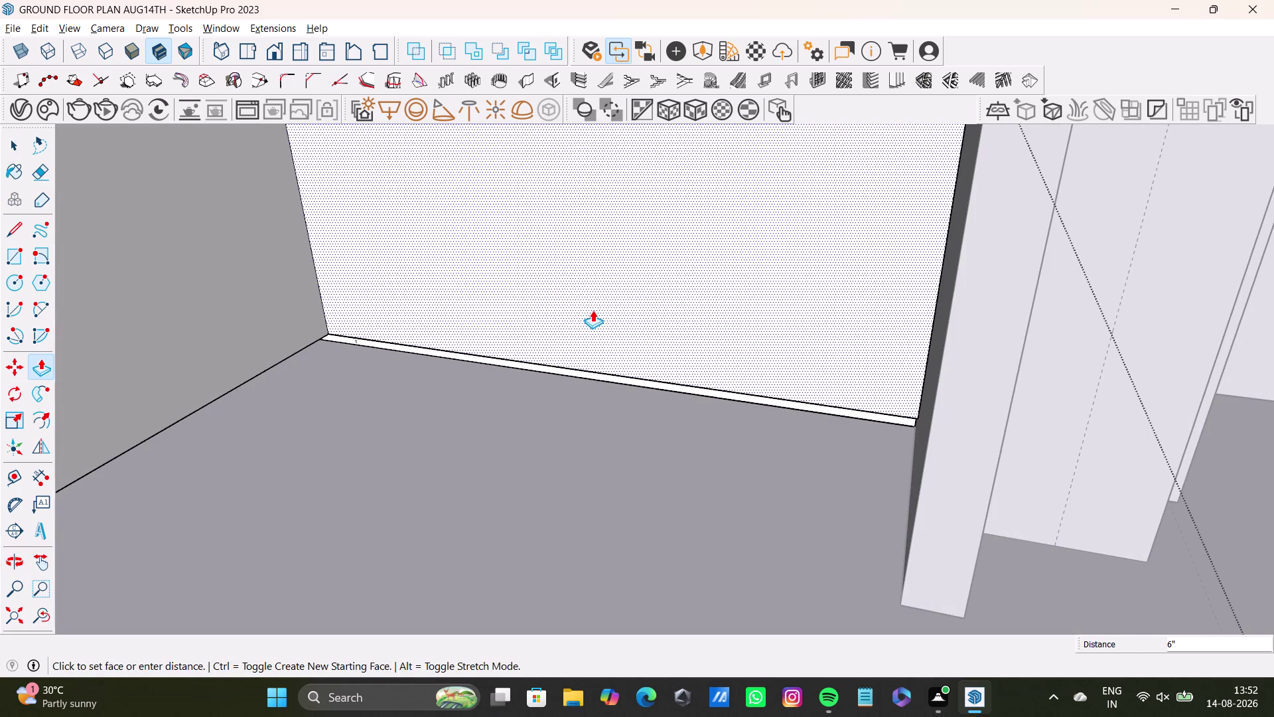
drag(592, 310, 590, 310)
key(space)
scroll(down, 3)
middle_drag(578, 424, 636, 303)
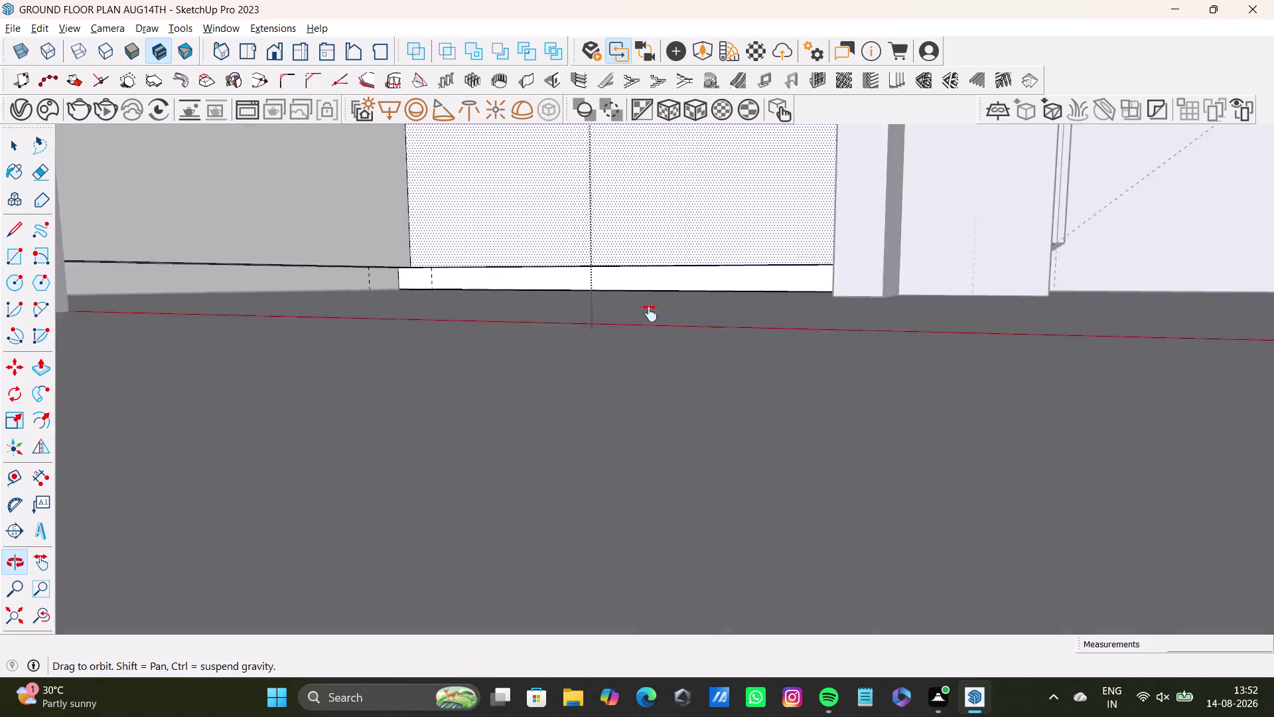
middle_drag(635, 304, 674, 447)
middle_drag(572, 404, 481, 406)
middle_drag(462, 386, 668, 494)
middle_drag(634, 468, 556, 464)
middle_drag(528, 424, 647, 426)
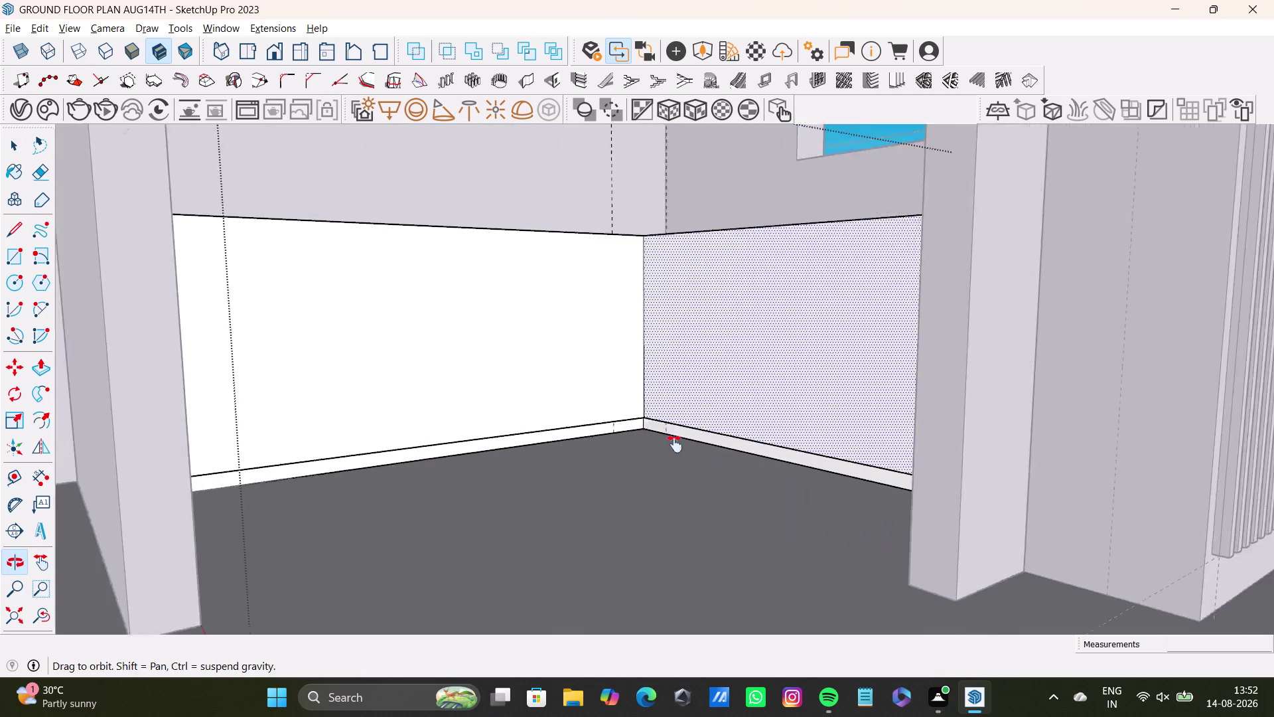
middle_drag(647, 426, 719, 485)
scroll(up, 3)
click(661, 404)
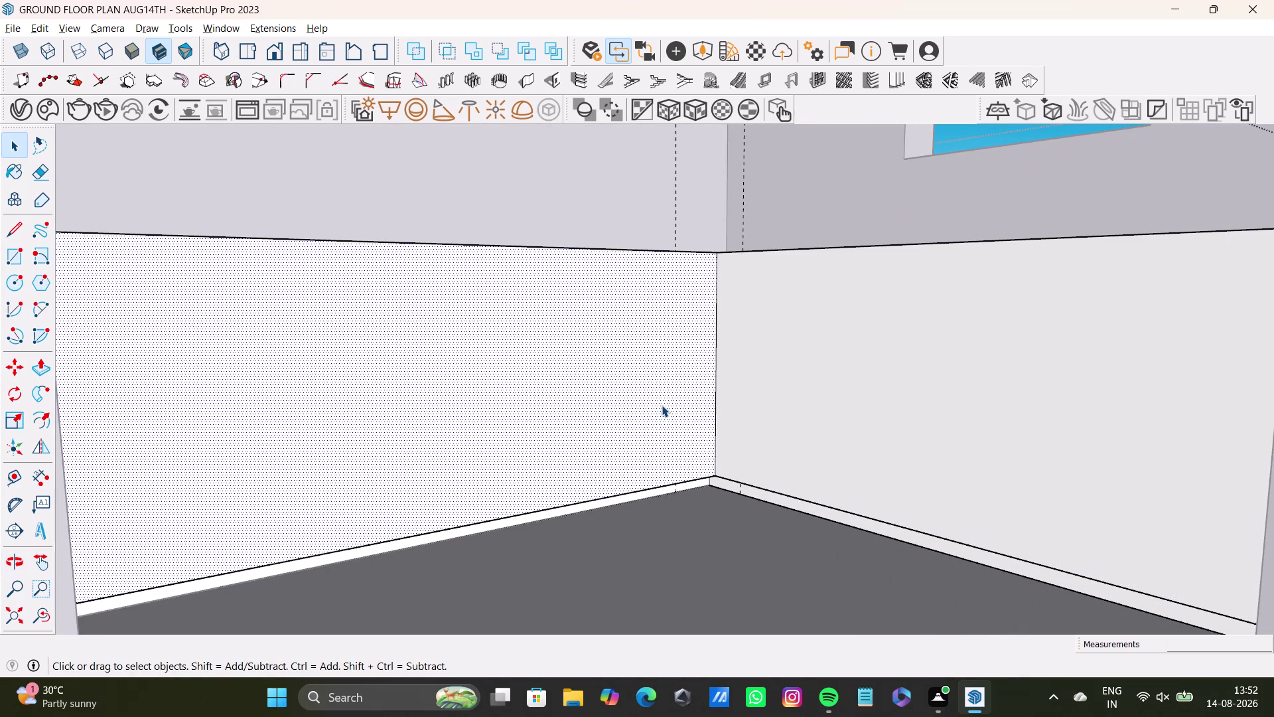
key(p)
click(662, 405)
click(652, 398)
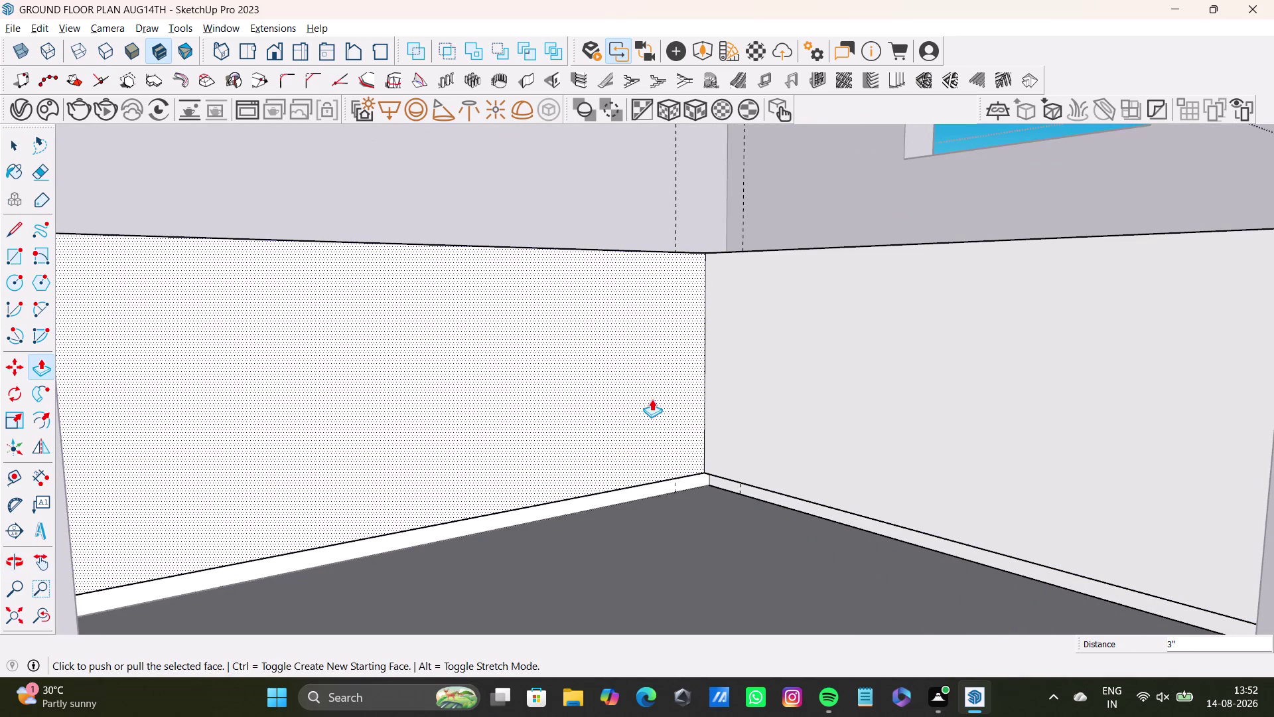
key(space)
click(826, 459)
key(p)
click(826, 459)
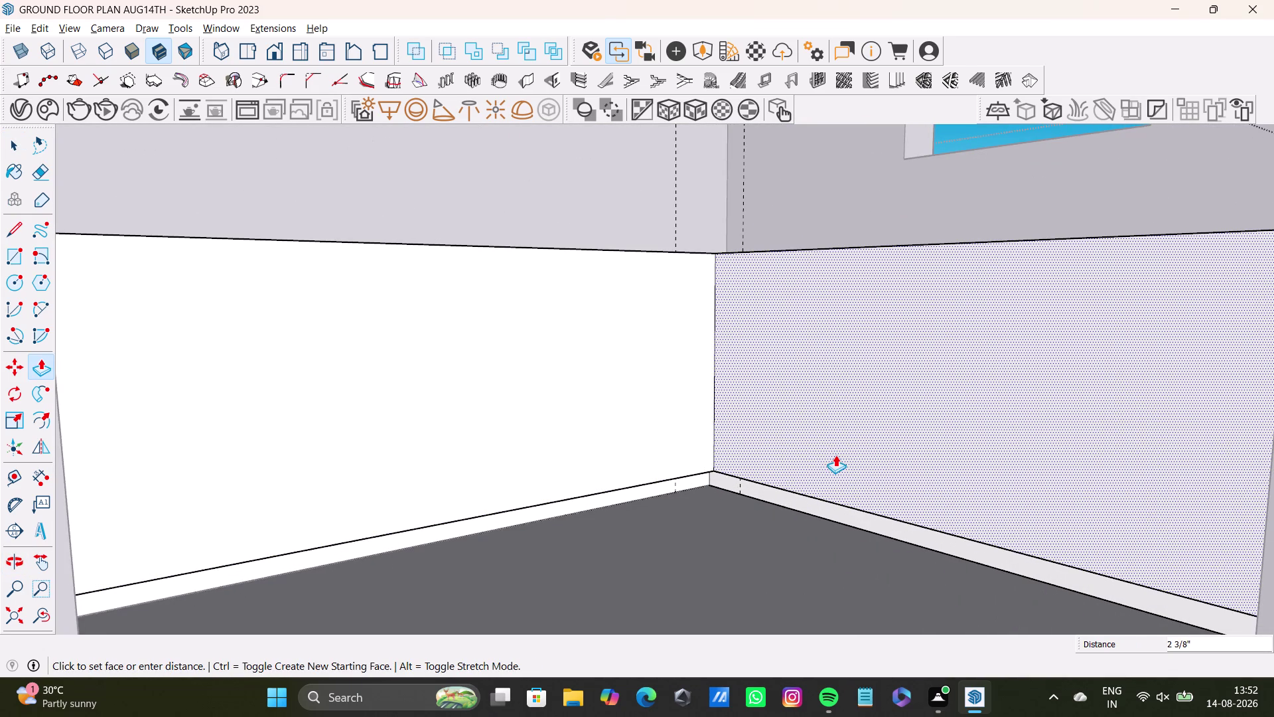
click(830, 454)
key(space)
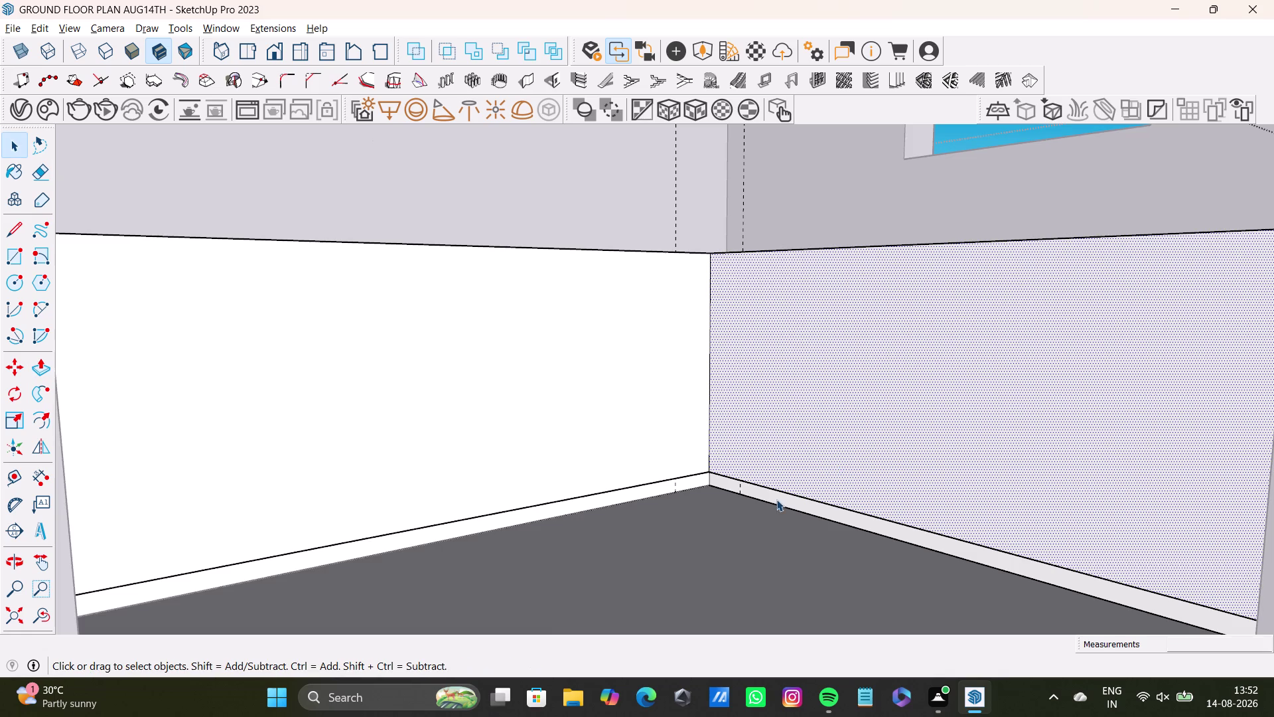
scroll(down, 3)
middle_drag(773, 522, 779, 650)
key(space)
scroll(down, 3)
middle_drag(755, 549, 754, 441)
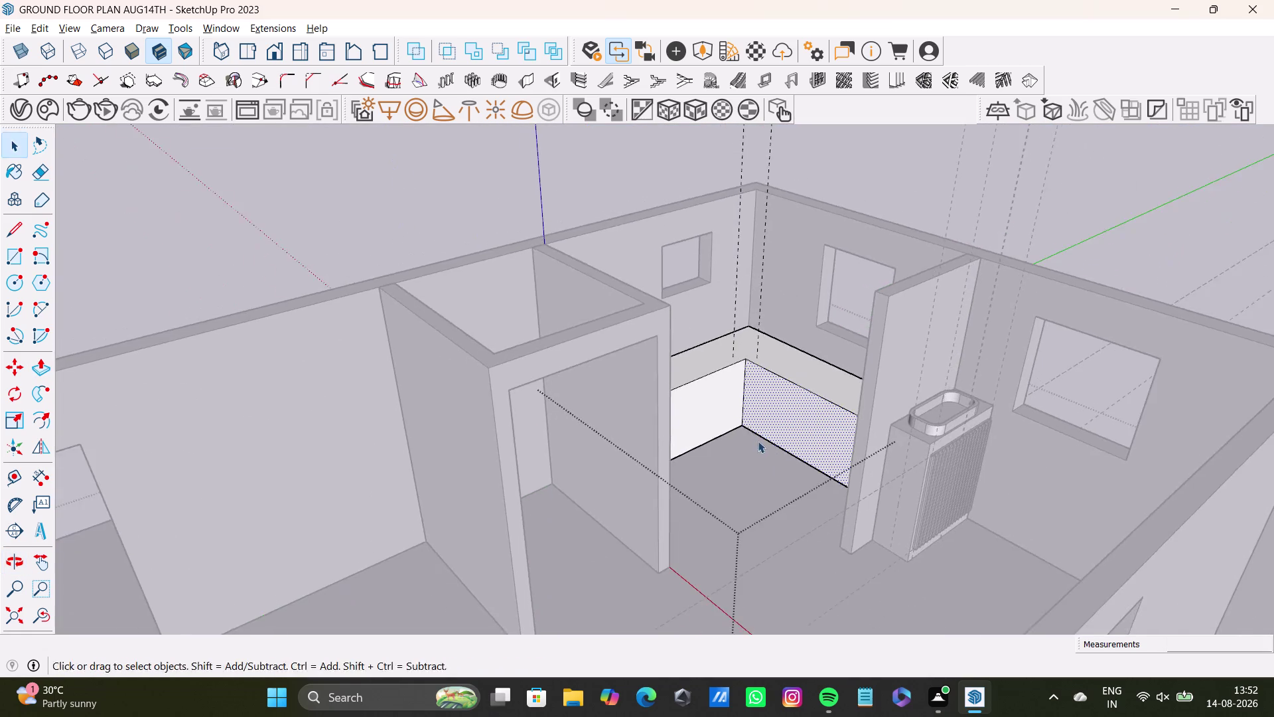
Orbit around the vanity into the bathroom corner and click faces of the block.
middle_drag(759, 441, 1058, 619)
scroll(up, 3)
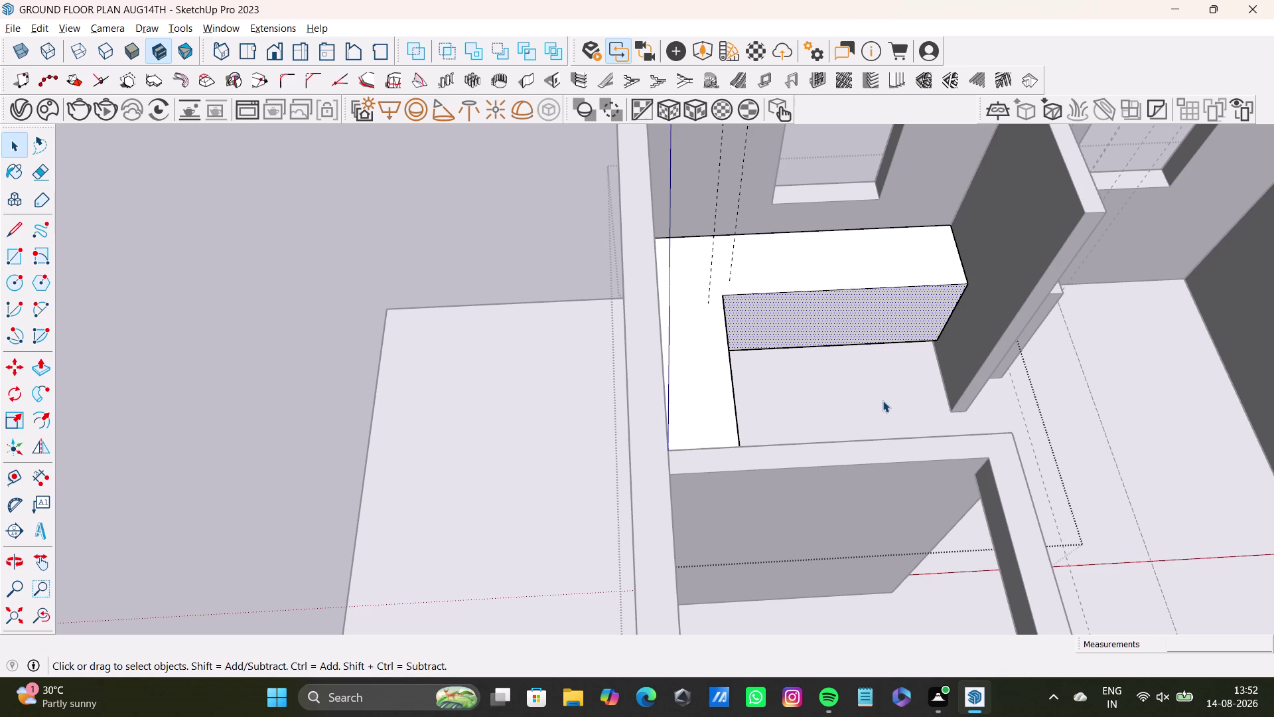
scroll(down, 3)
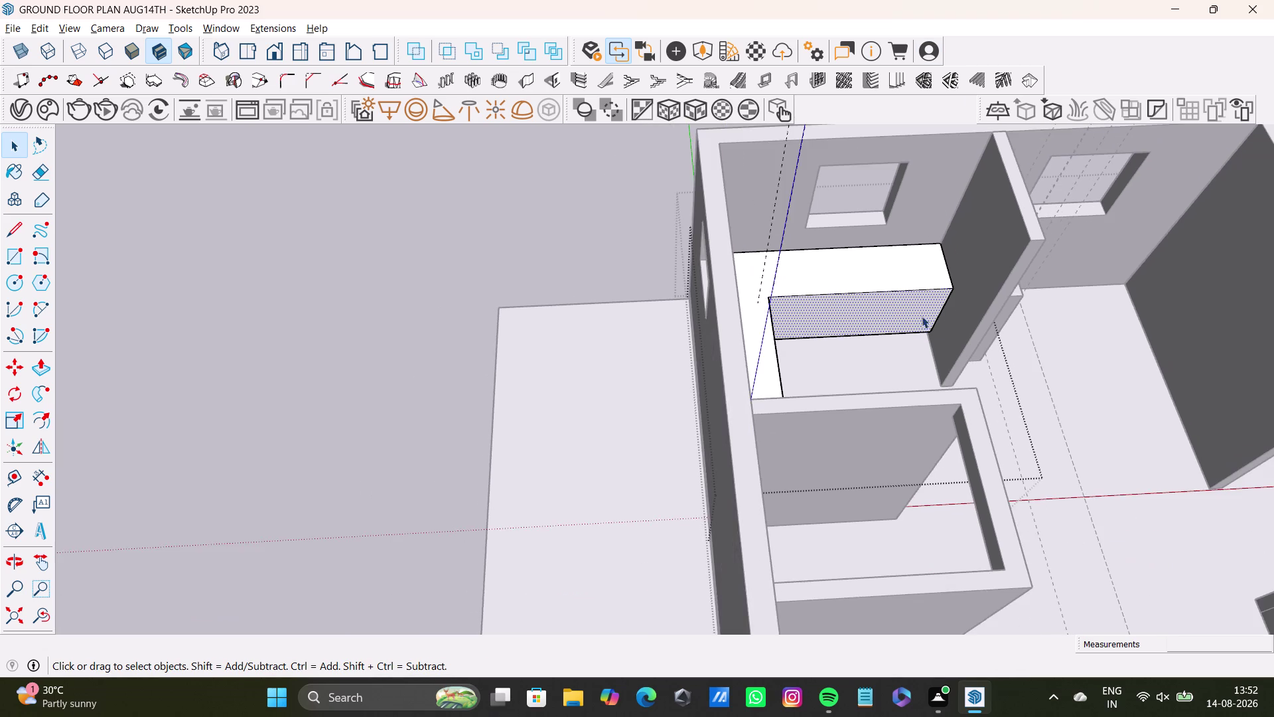
middle_drag(945, 342, 817, 306)
middle_drag(853, 353, 543, 330)
scroll(up, 3)
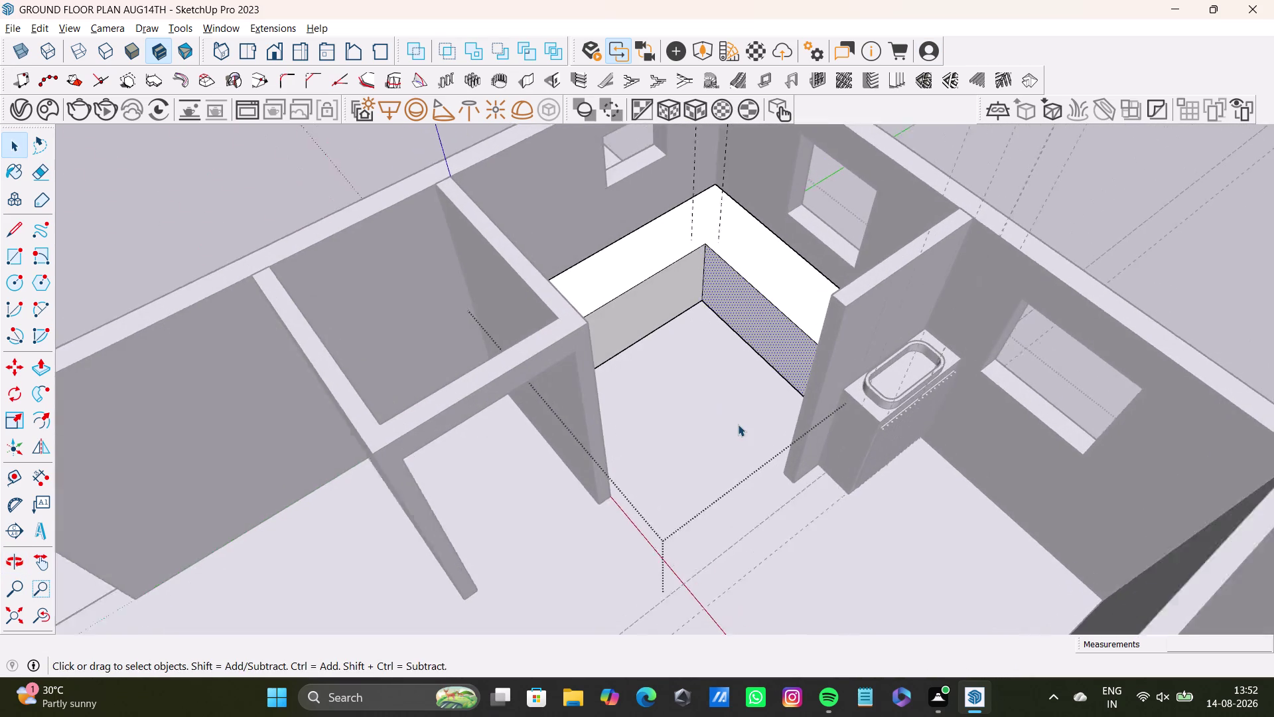
scroll(up, 3)
middle_drag(725, 464, 908, 498)
key(space)
click(908, 365)
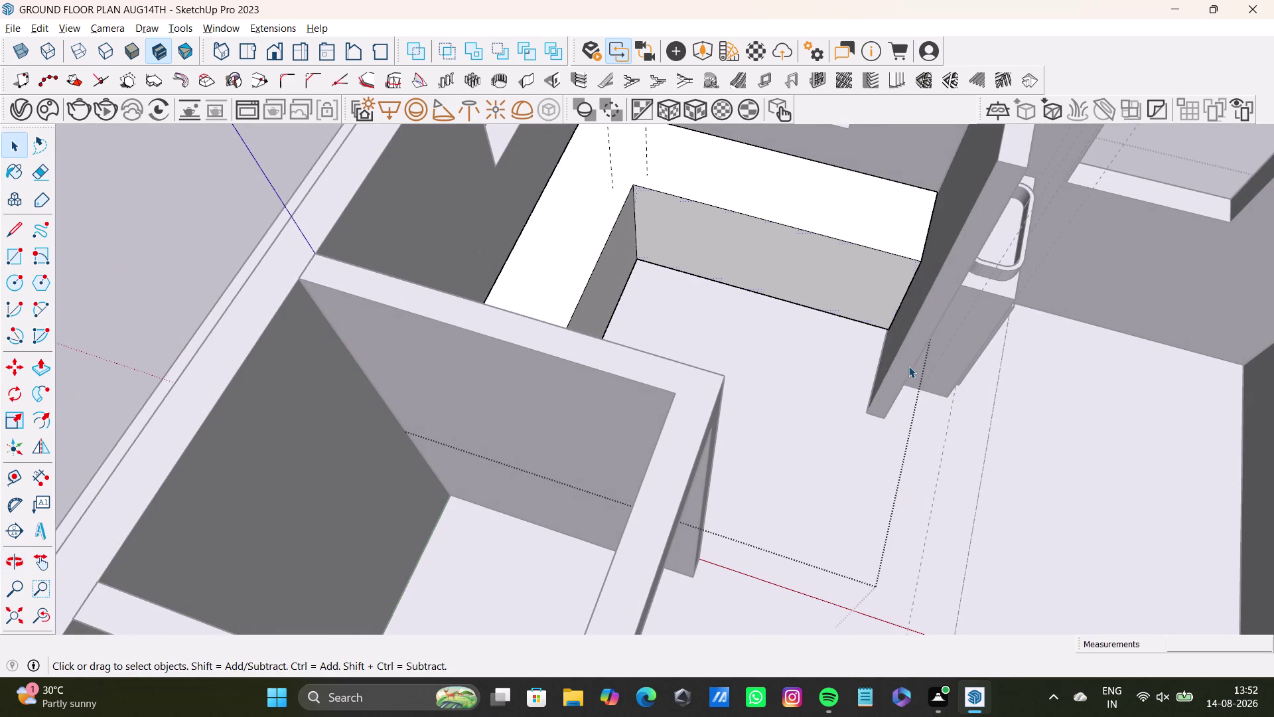
double_click(908, 366)
double_click(908, 372)
double_click(905, 370)
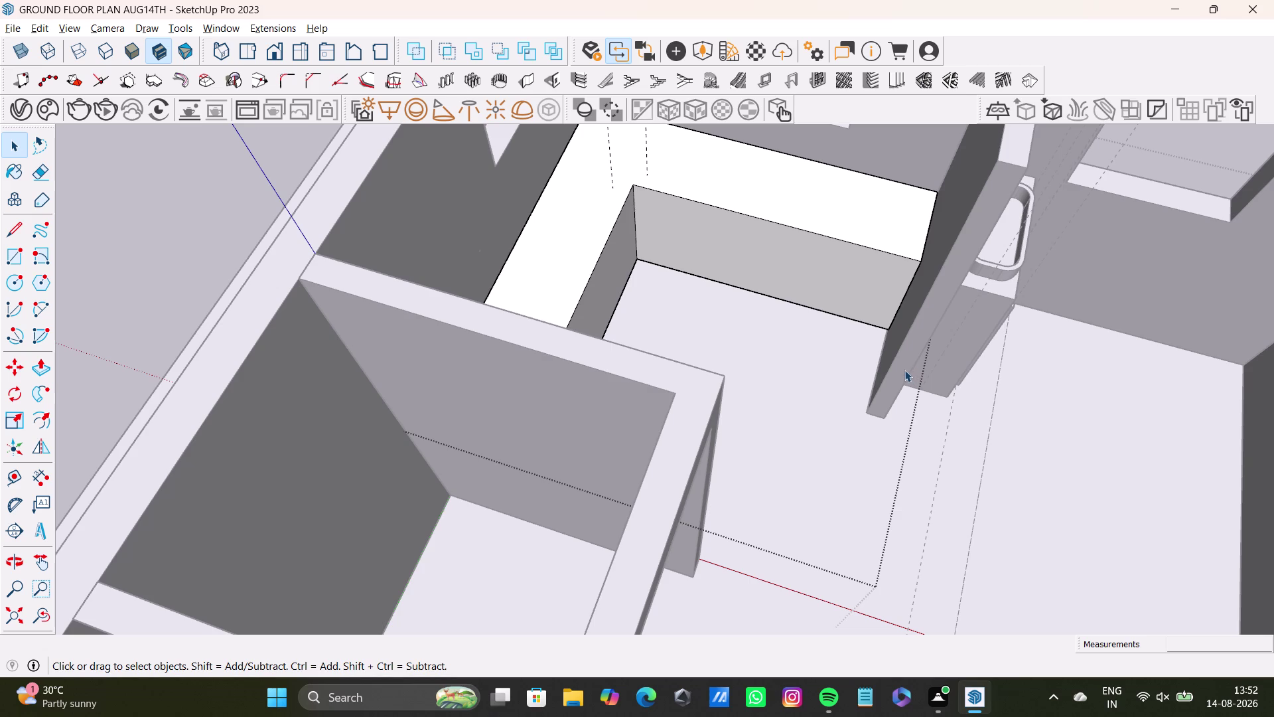
Triple-click to select the whole L-shaped block and open its context menu.
scroll(down, 3)
middle_drag(844, 376, 725, 439)
middle_drag(721, 443, 478, 402)
scroll(up, 3)
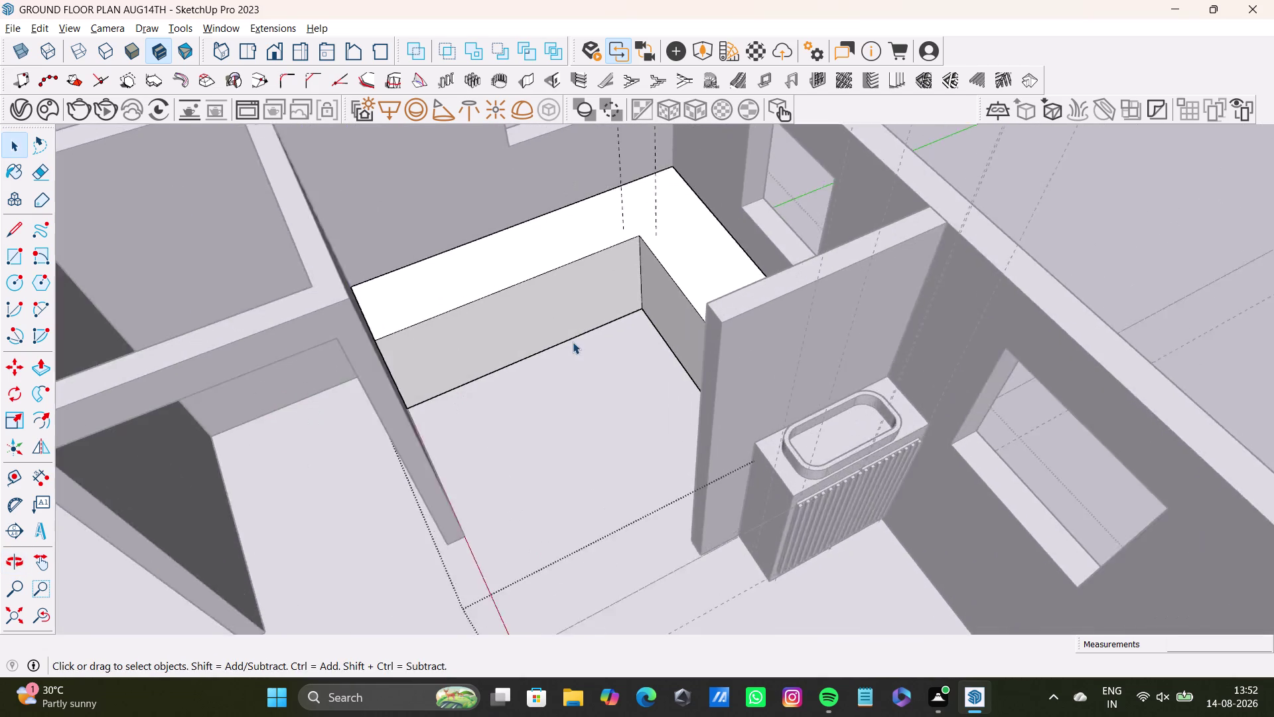
scroll(up, 3)
middle_drag(604, 319, 733, 418)
click(649, 389)
triple_click(668, 408)
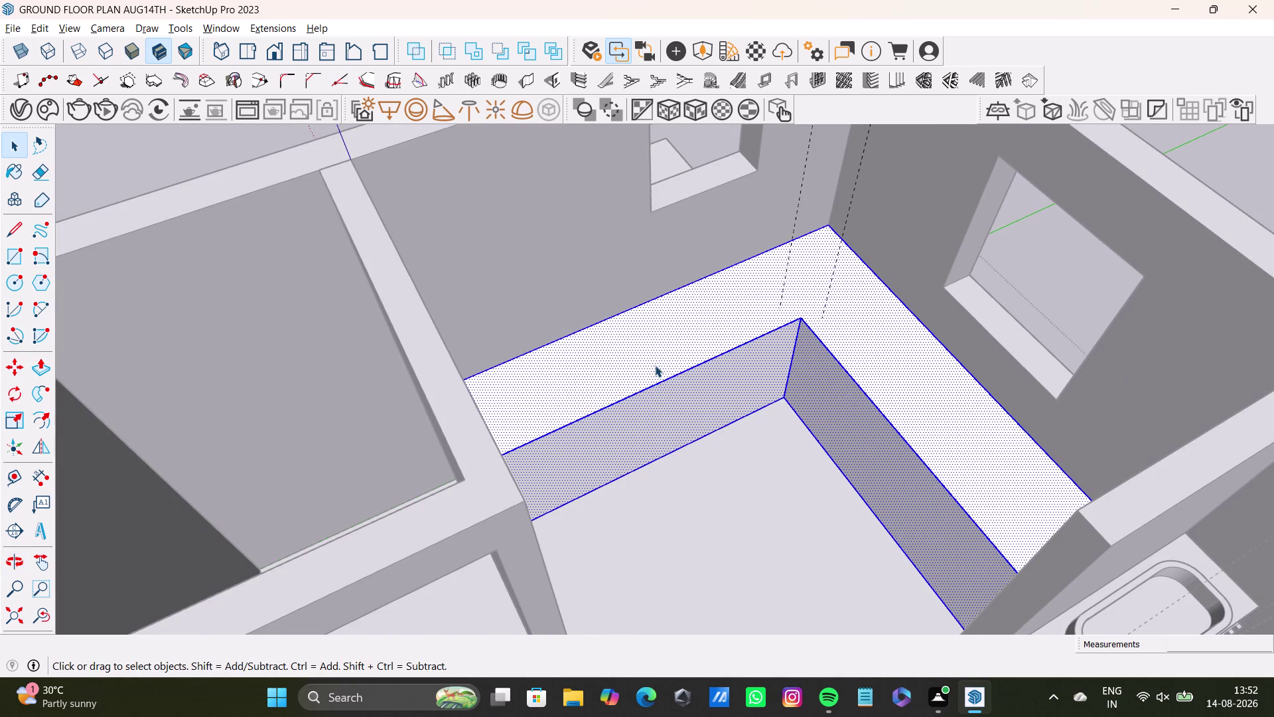
right_click(674, 384)
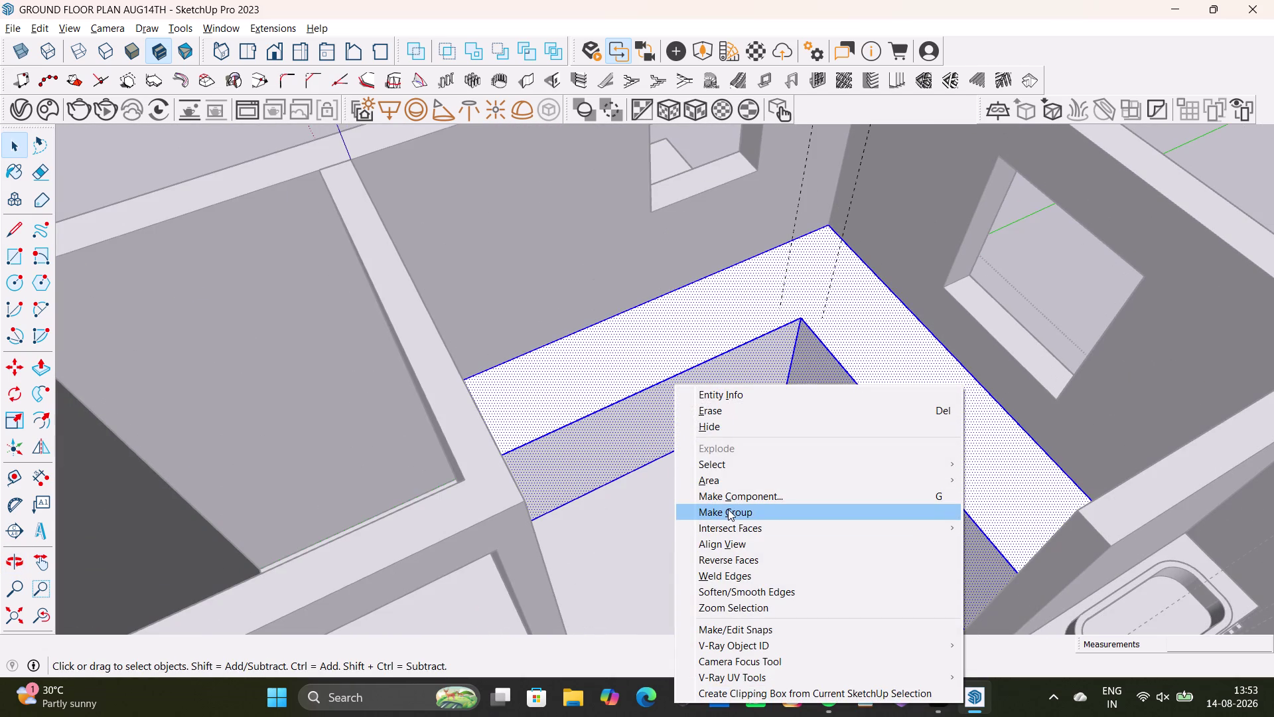
Make the selected L-shaped block a group.
click(728, 509)
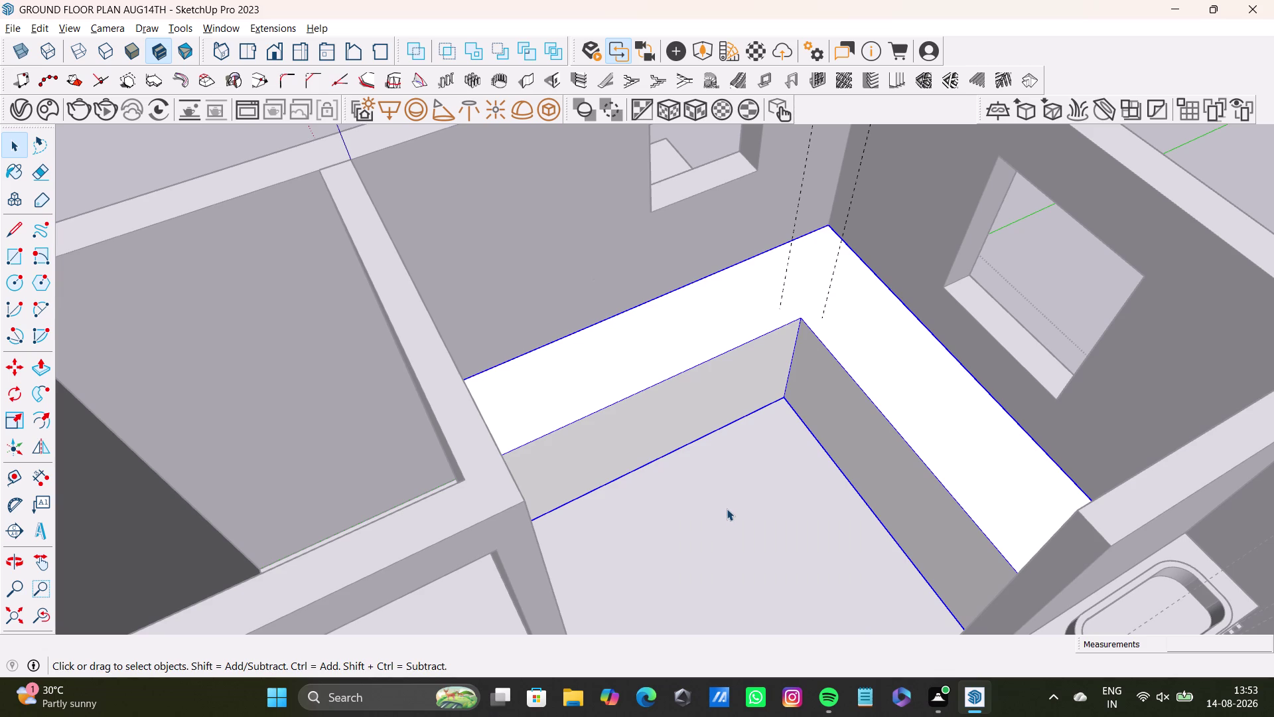
key(space)
scroll(up, 3)
scroll(up, 3)
middle_drag(693, 449, 652, 361)
key(space)
click(647, 365)
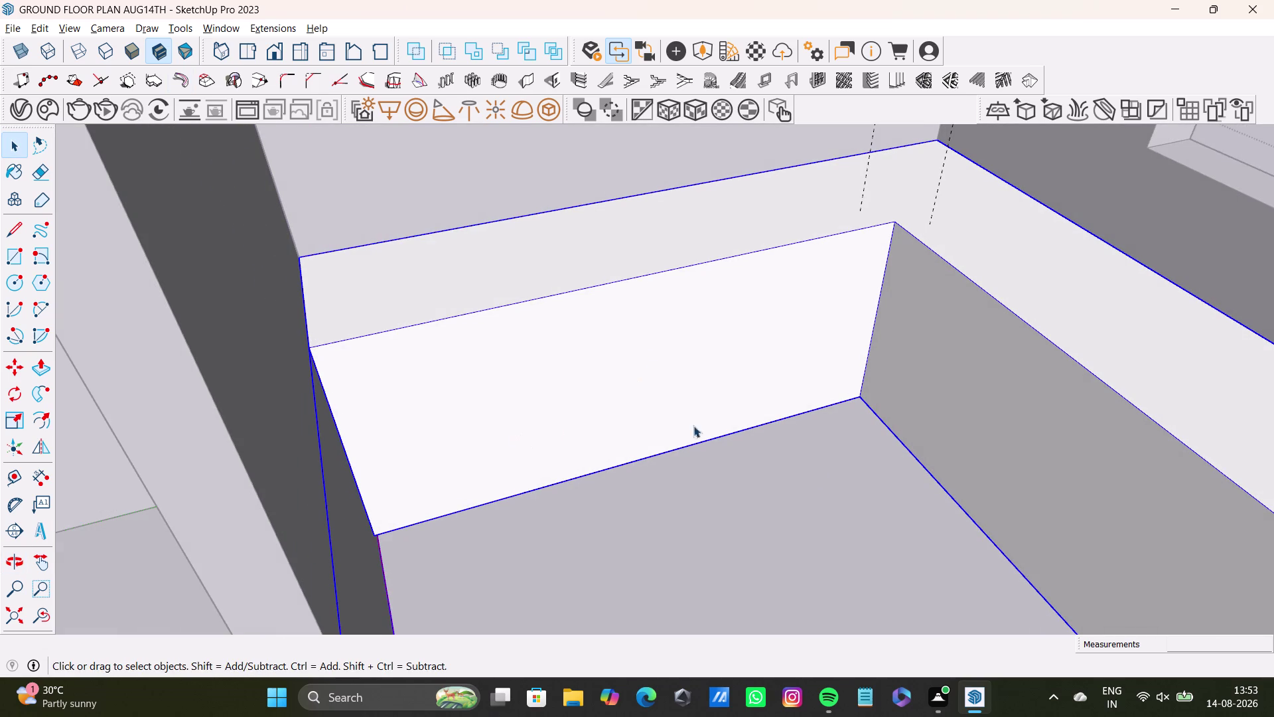
Open the vanity group for editing and select its long front face with edges.
double_click(820, 490)
triple_click(694, 341)
click(694, 341)
double_click(689, 357)
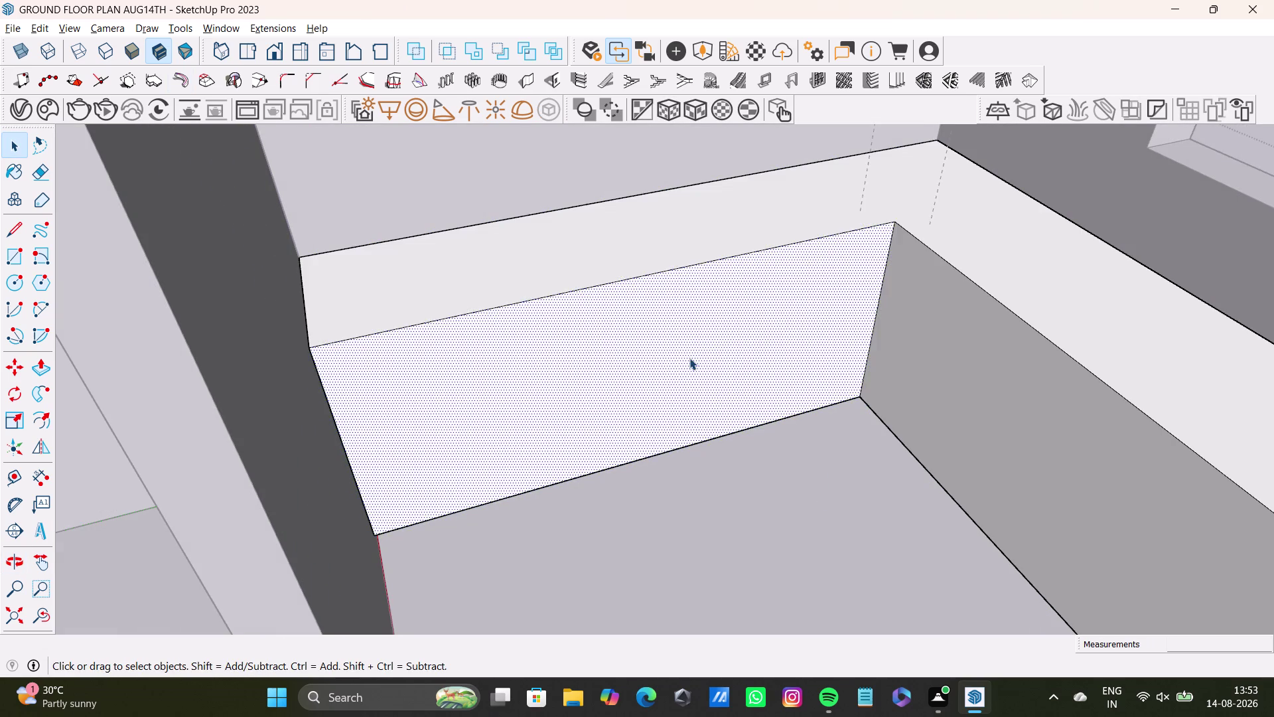
scroll(up, 3)
scroll(down, 3)
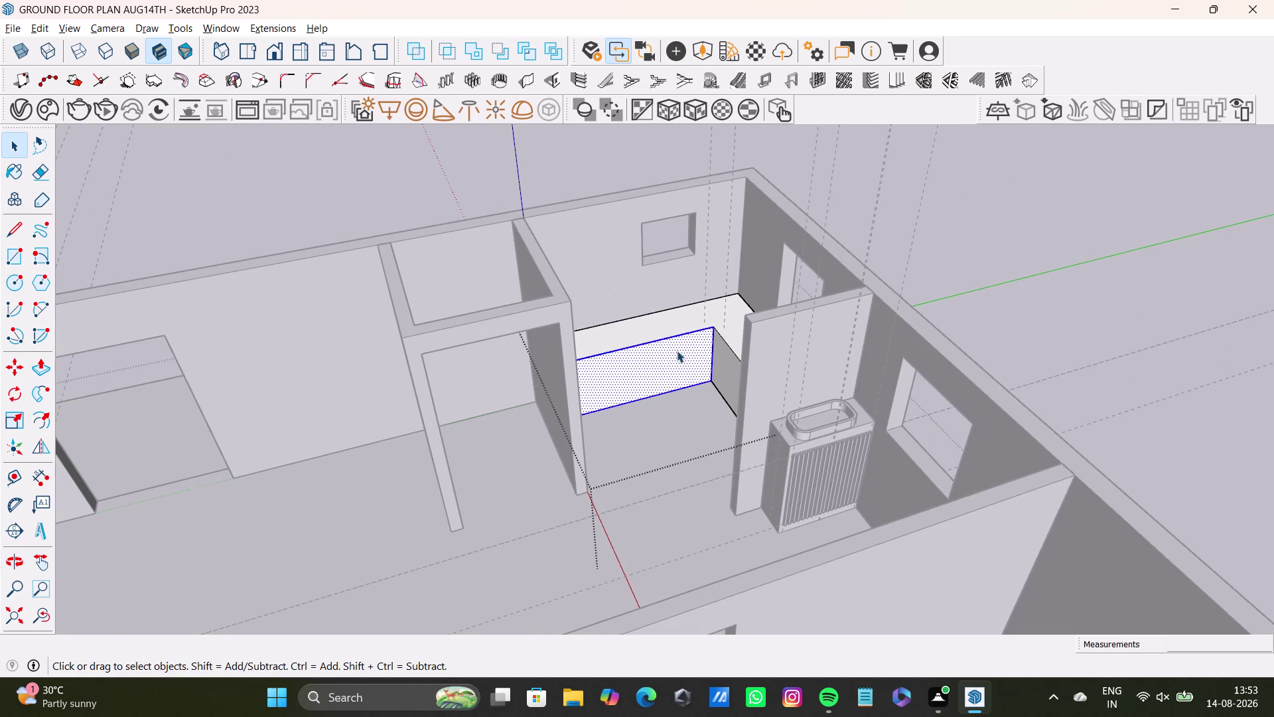
double_click(684, 330)
double_click(689, 365)
Orbit down to eye level, facing the vanity front straight on.
scroll(up, 3)
middle_drag(666, 366, 703, 356)
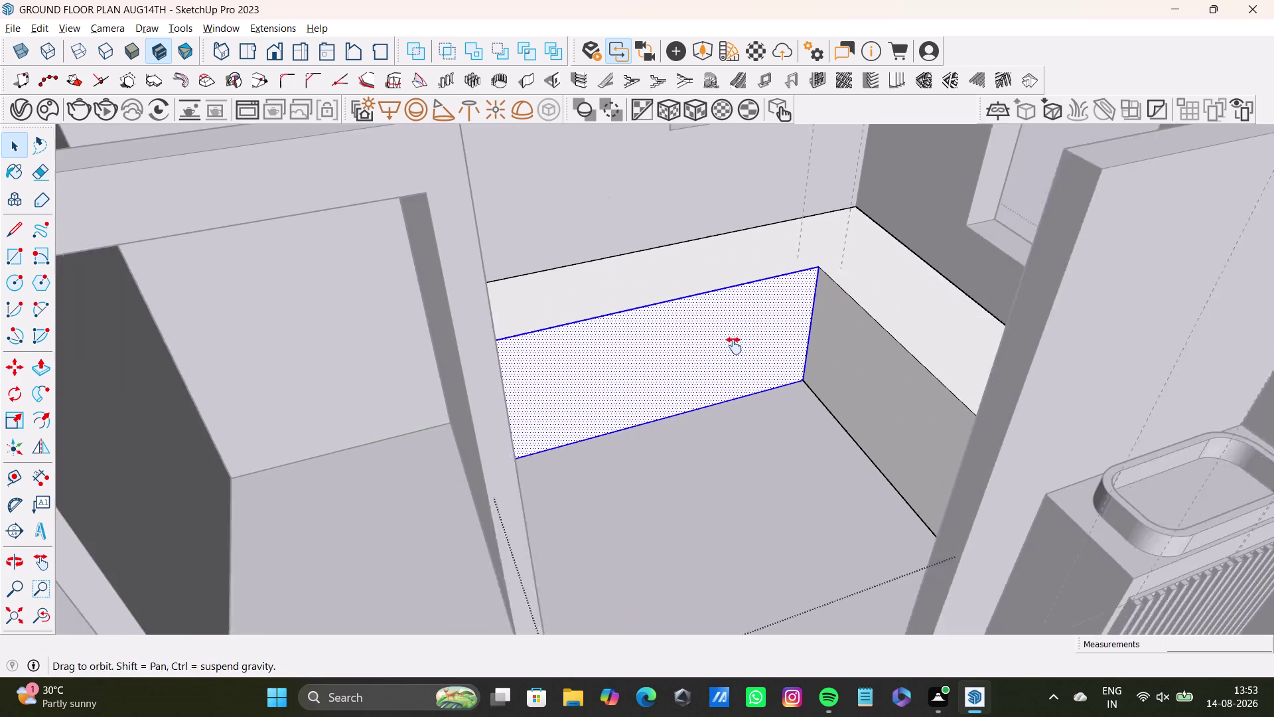
middle_drag(703, 356, 740, 344)
middle_drag(799, 397, 775, 440)
scroll(up, 3)
middle_drag(757, 437, 771, 480)
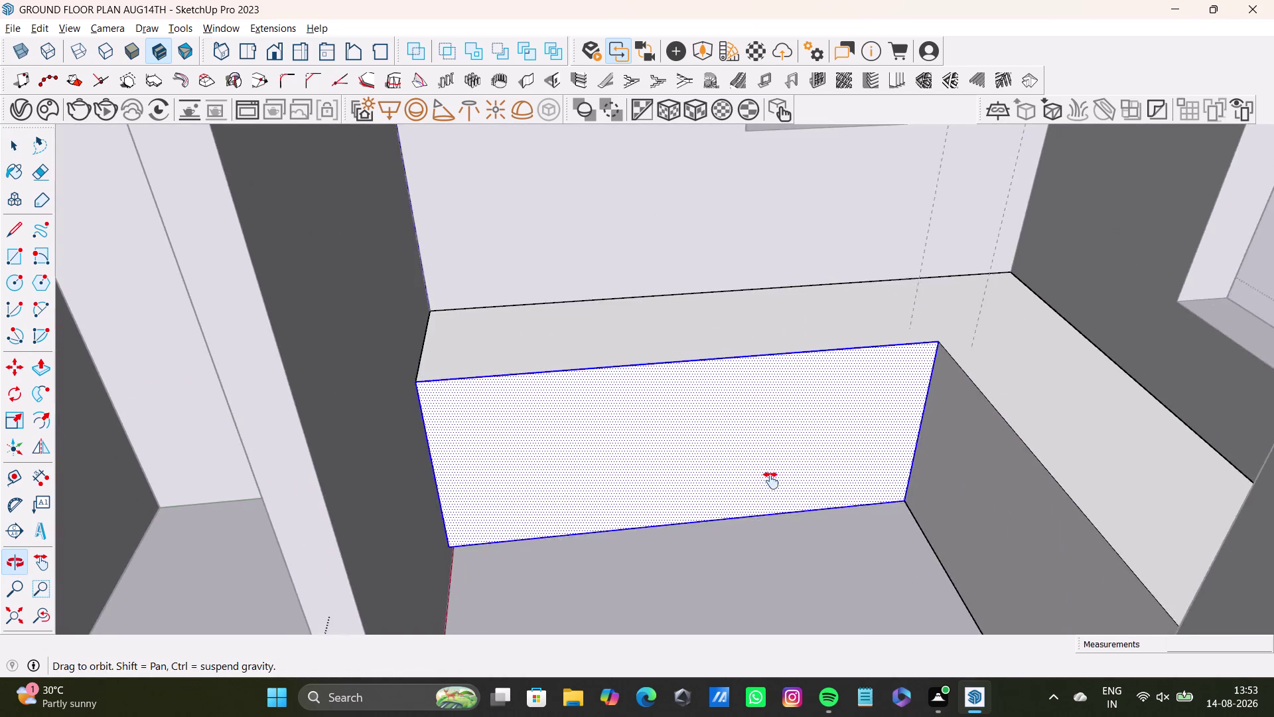
middle_drag(771, 481, 771, 428)
middle_drag(775, 438, 778, 496)
middle_drag(779, 503, 782, 445)
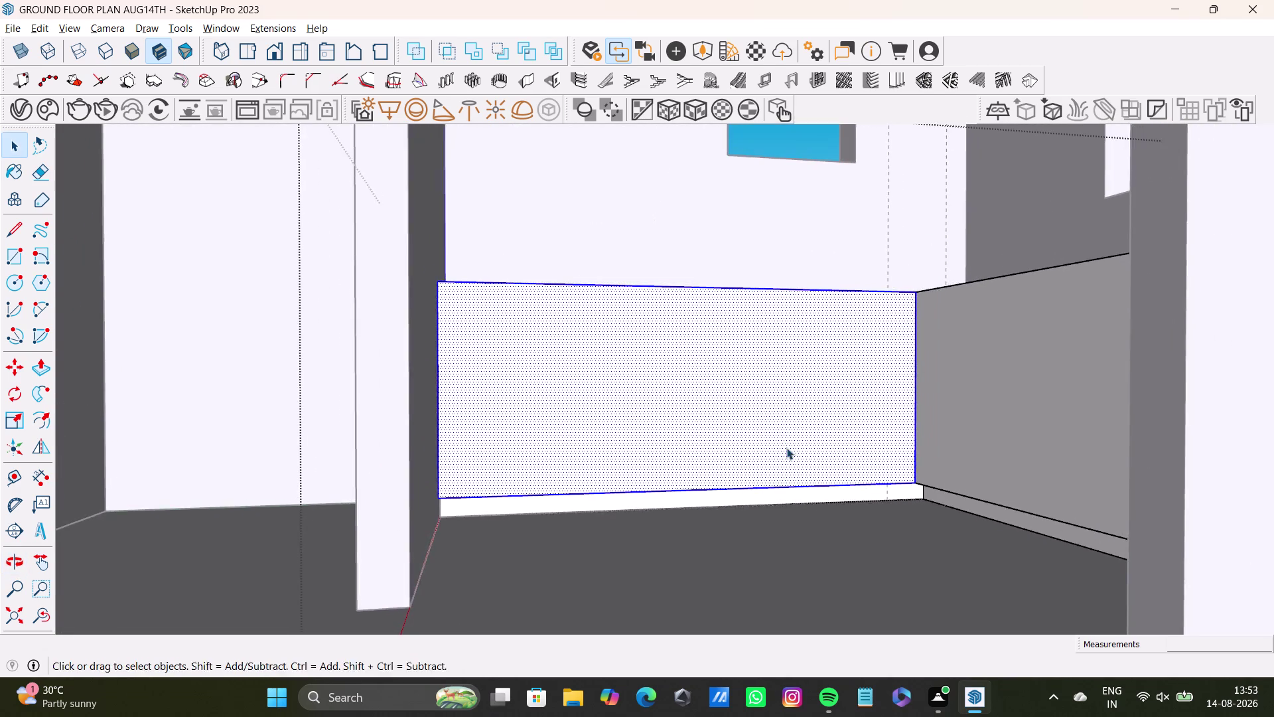
middle_drag(789, 448, 774, 497)
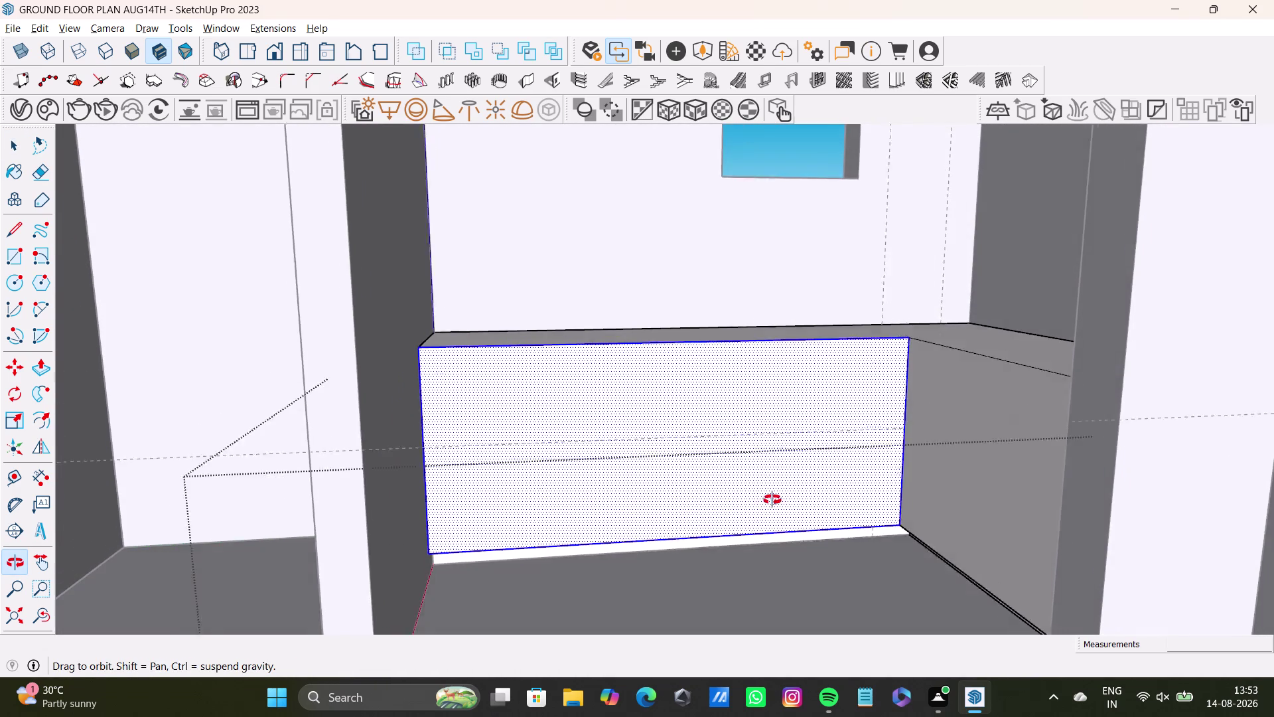
middle_drag(773, 498, 772, 531)
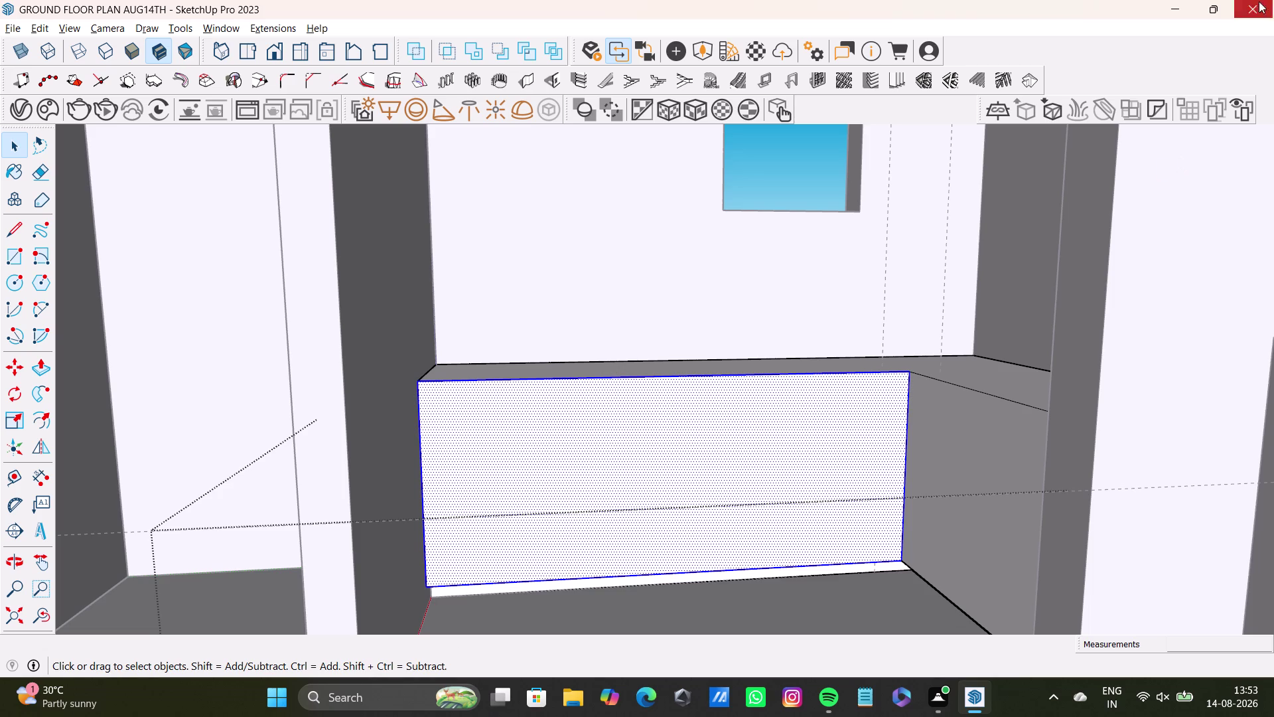
Zoom out to the whole model, then move back close to the vanity front face.
scroll(down, 3)
middle_drag(663, 436, 717, 467)
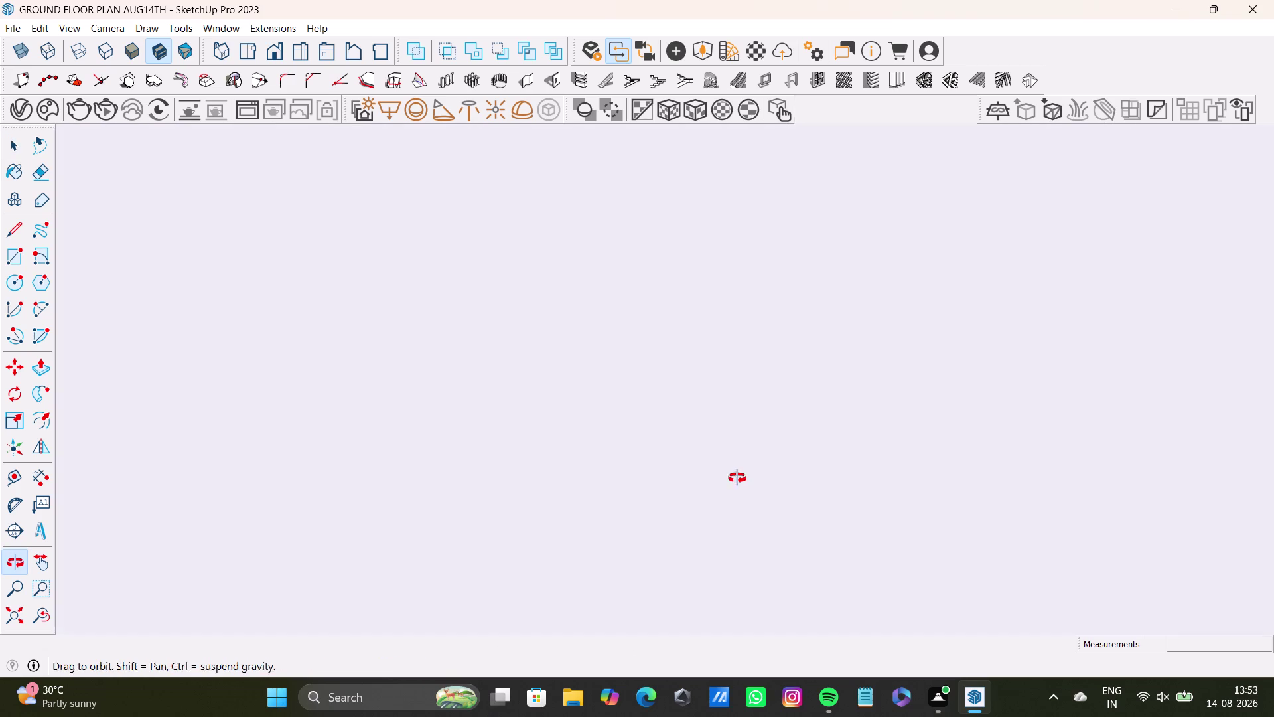
middle_drag(716, 467, 749, 485)
click(16, 617)
scroll(up, 3)
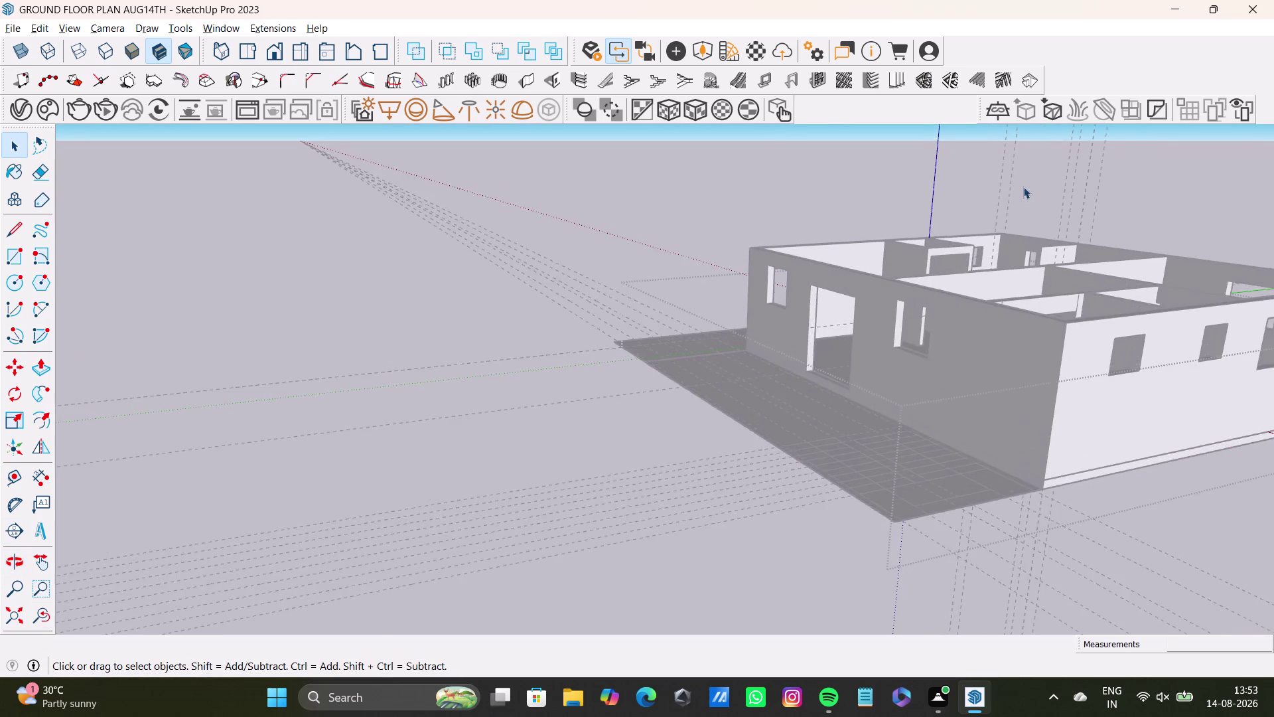
scroll(up, 3)
middle_drag(983, 286, 961, 487)
middle_drag(1019, 353, 799, 531)
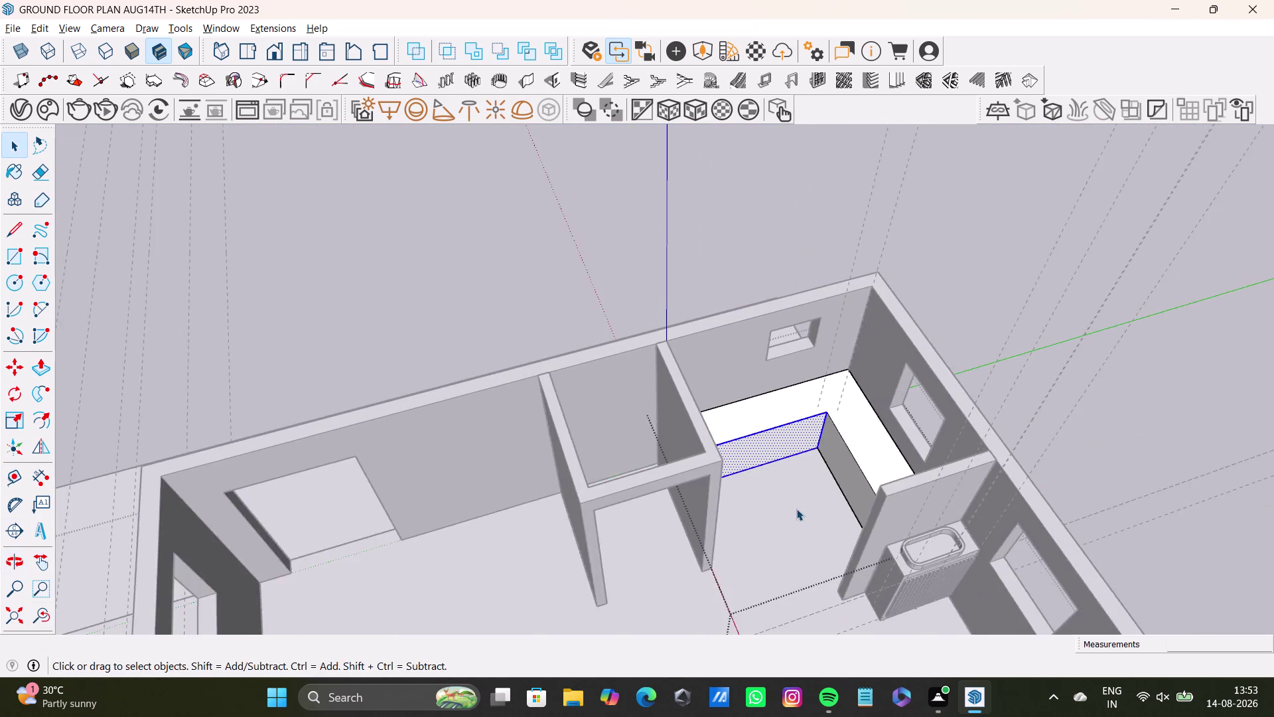
scroll(up, 3)
middle_drag(781, 465, 764, 469)
middle_drag(732, 440, 685, 360)
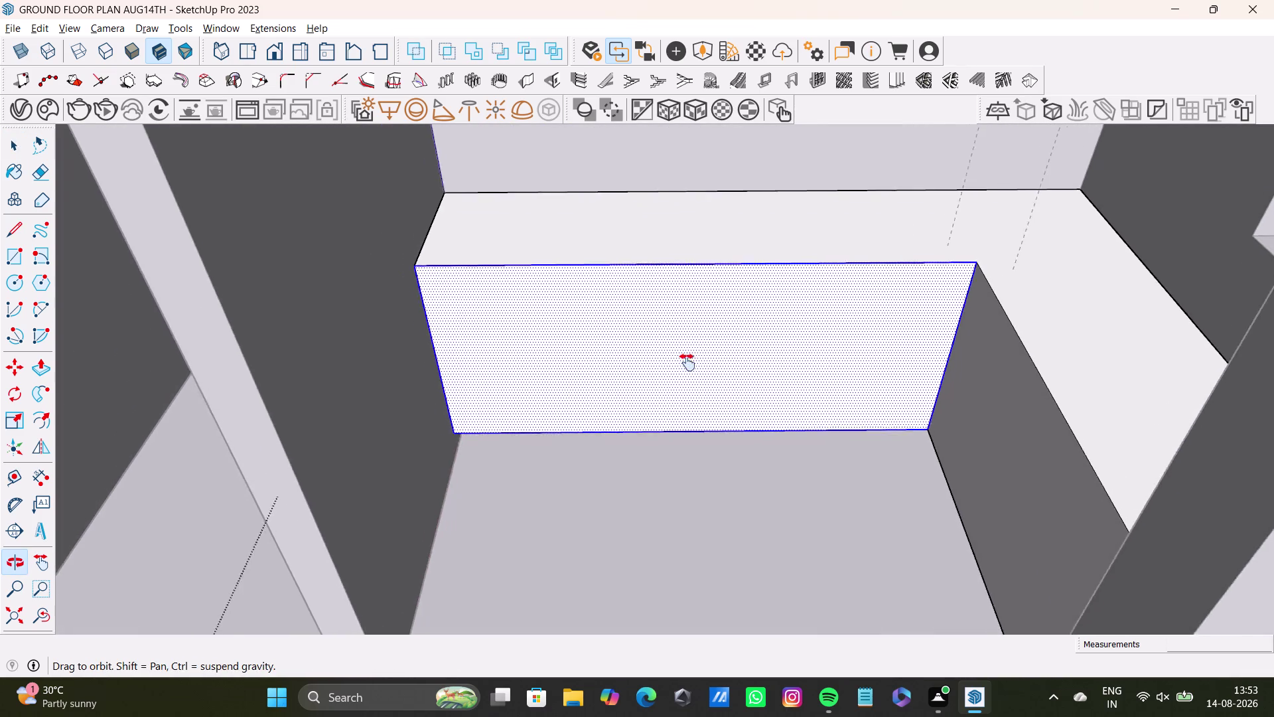
middle_drag(685, 361, 691, 385)
middle_drag(733, 414, 759, 455)
middle_drag(756, 465, 782, 406)
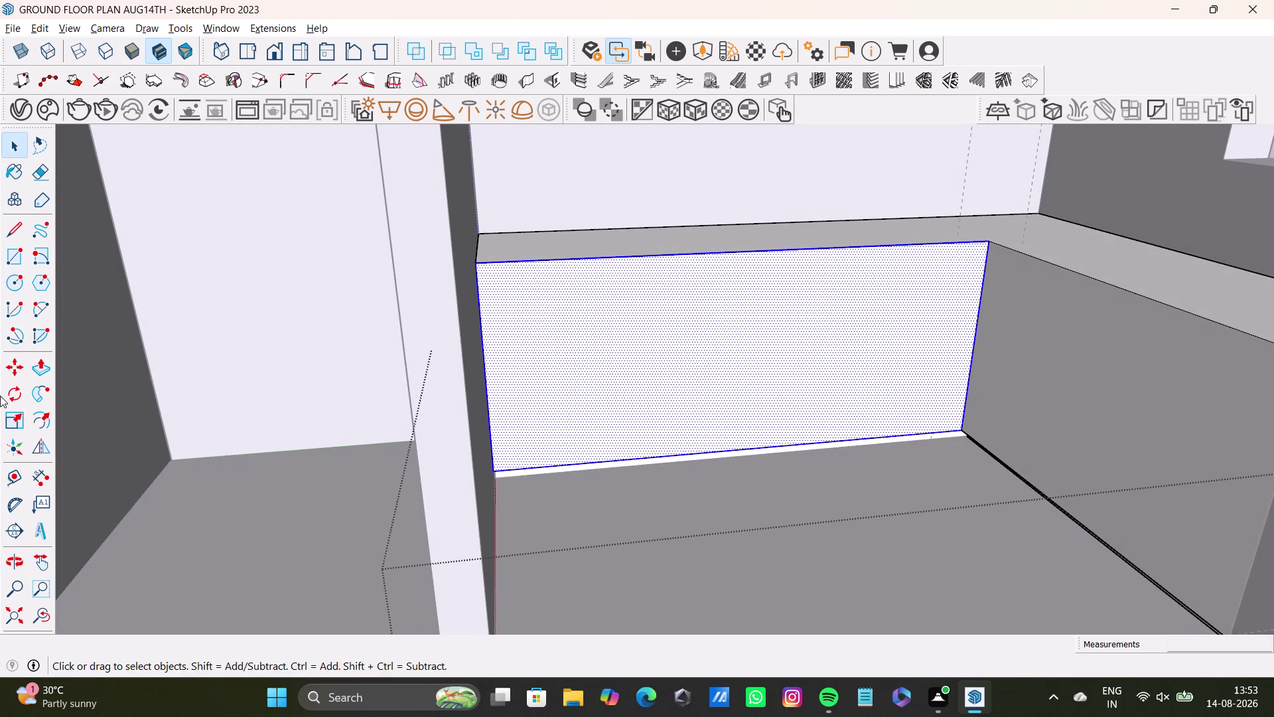
Place Tape Measure guides 1" in from the front face's left and right edges.
click(11, 483)
scroll(up, 3)
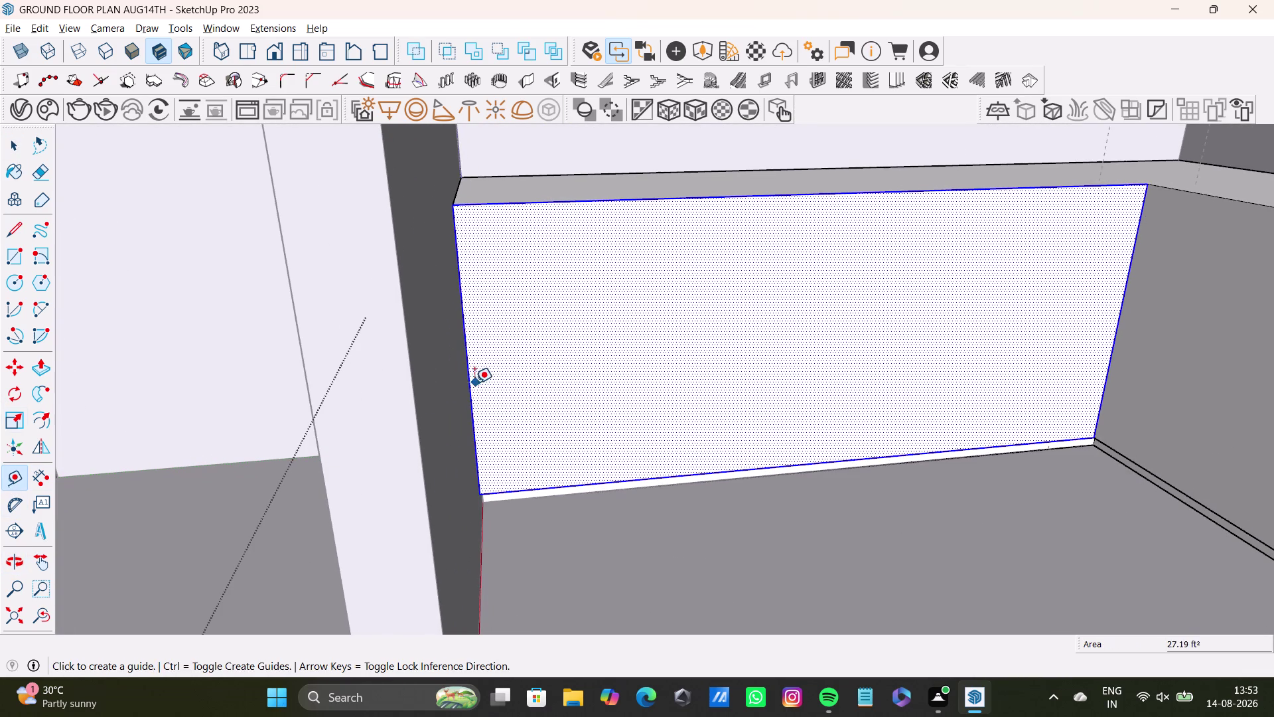
click(474, 385)
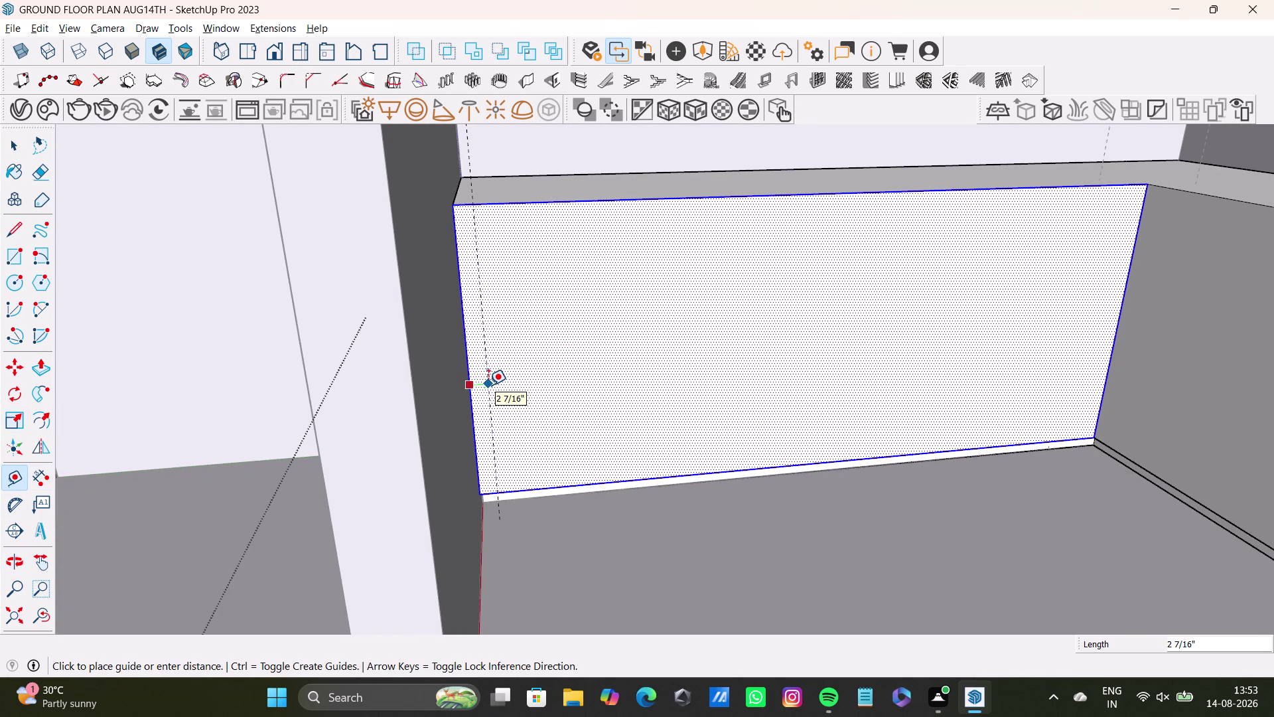
key(1)
text(/)
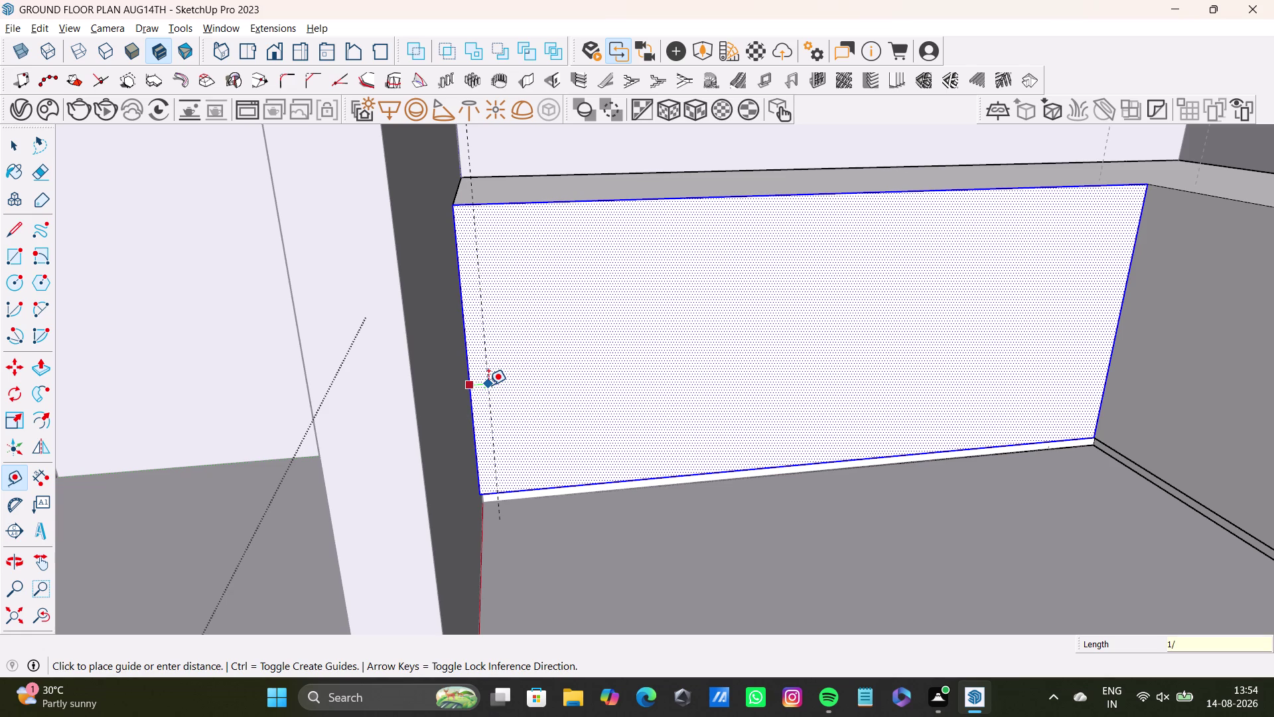
text(')
key(Return)
key(ctrl+z)
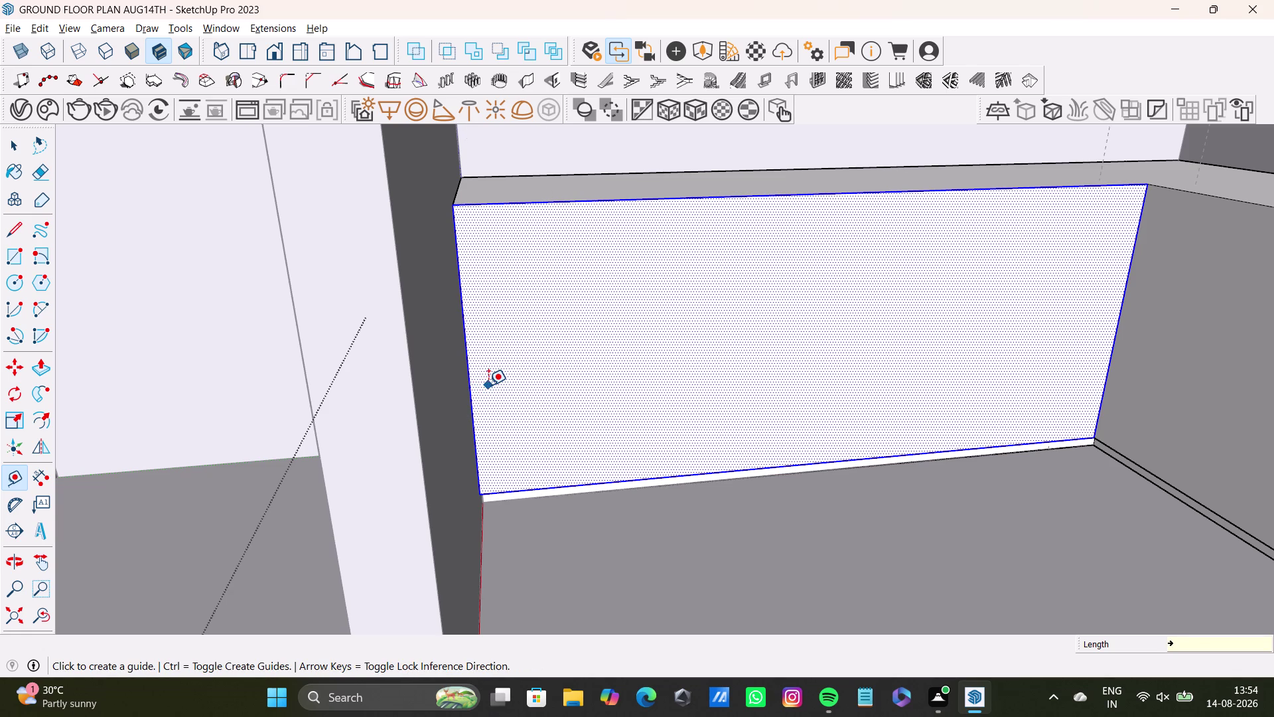
click(469, 385)
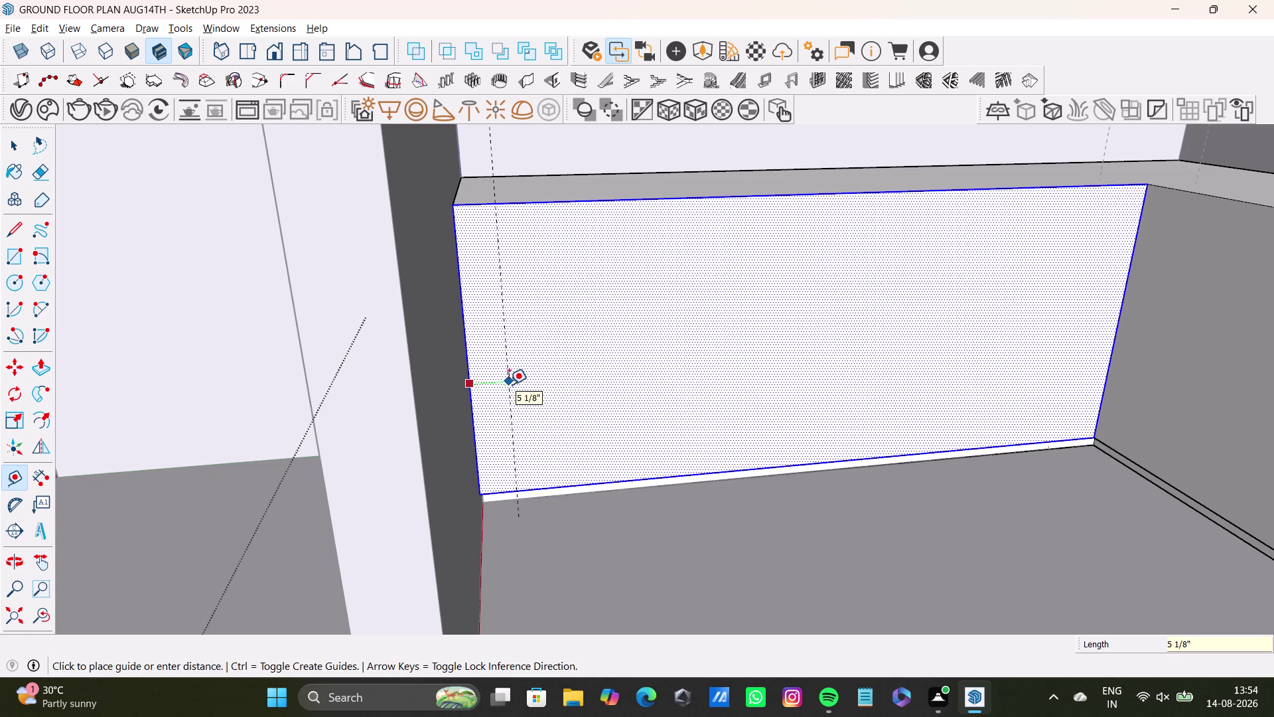
key(1)
key(shift+quotedbl)
key(Return)
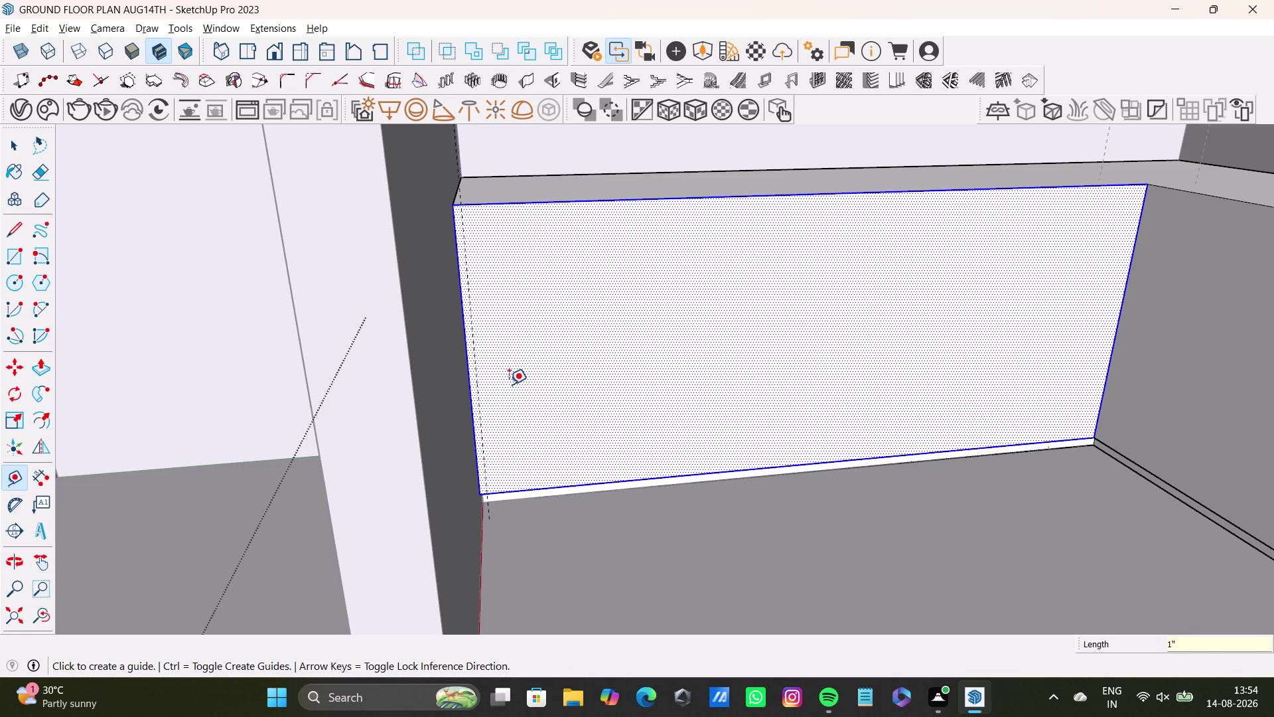
click(1115, 342)
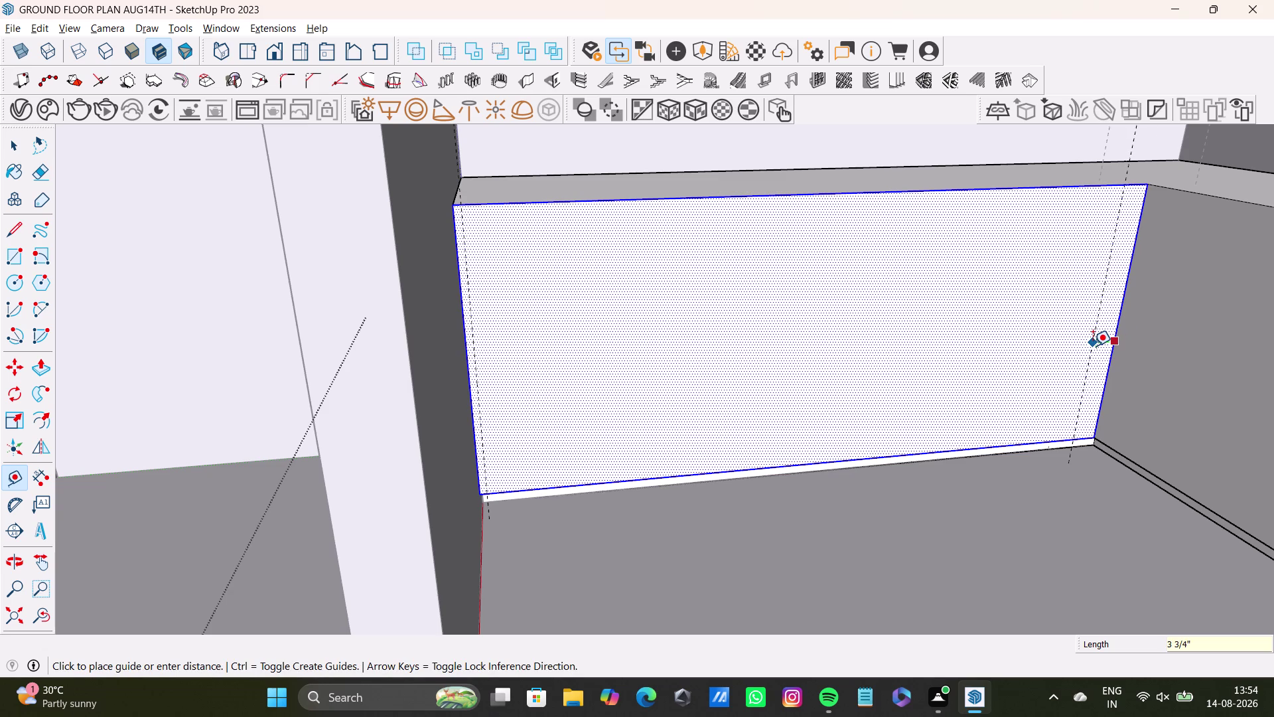
key(1)
key(shift+quotedbl)
key(Return)
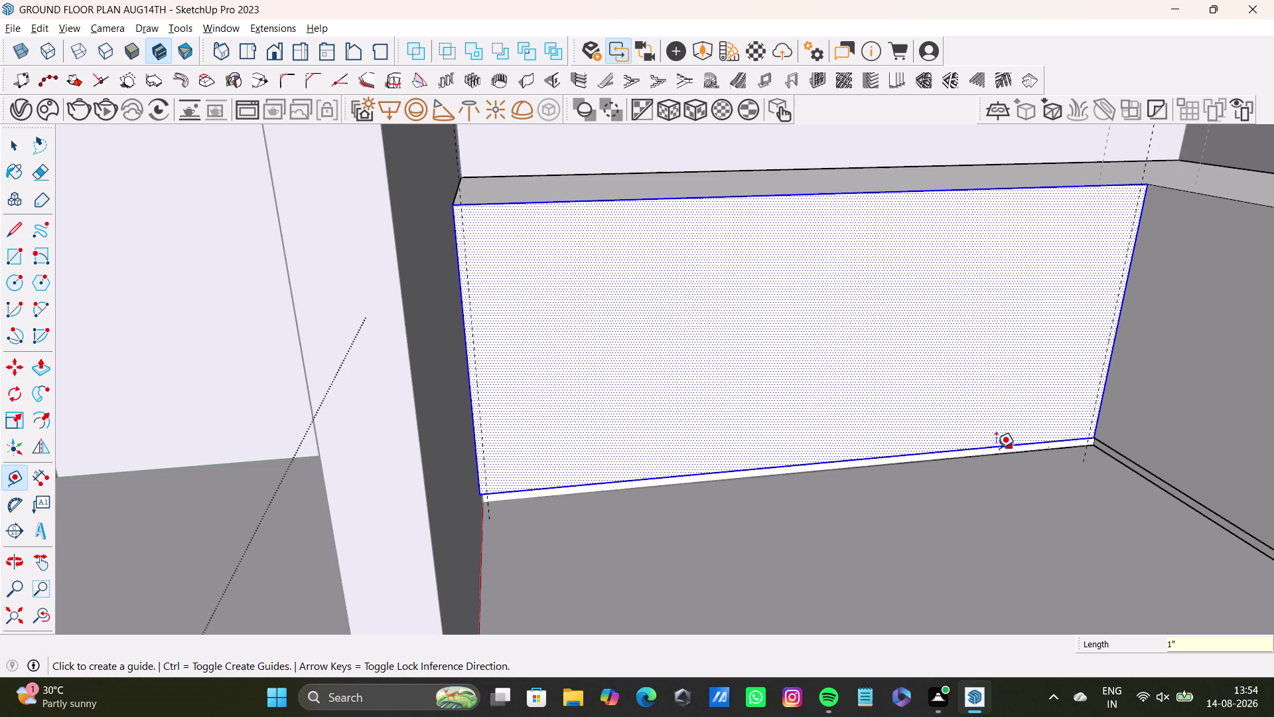
Orbit to the inner corner and place a guide 1" from the vanity's corner edge.
middle_drag(997, 449, 1109, 487)
middle_drag(998, 399, 545, 511)
scroll(up, 3)
middle_drag(989, 268, 935, 260)
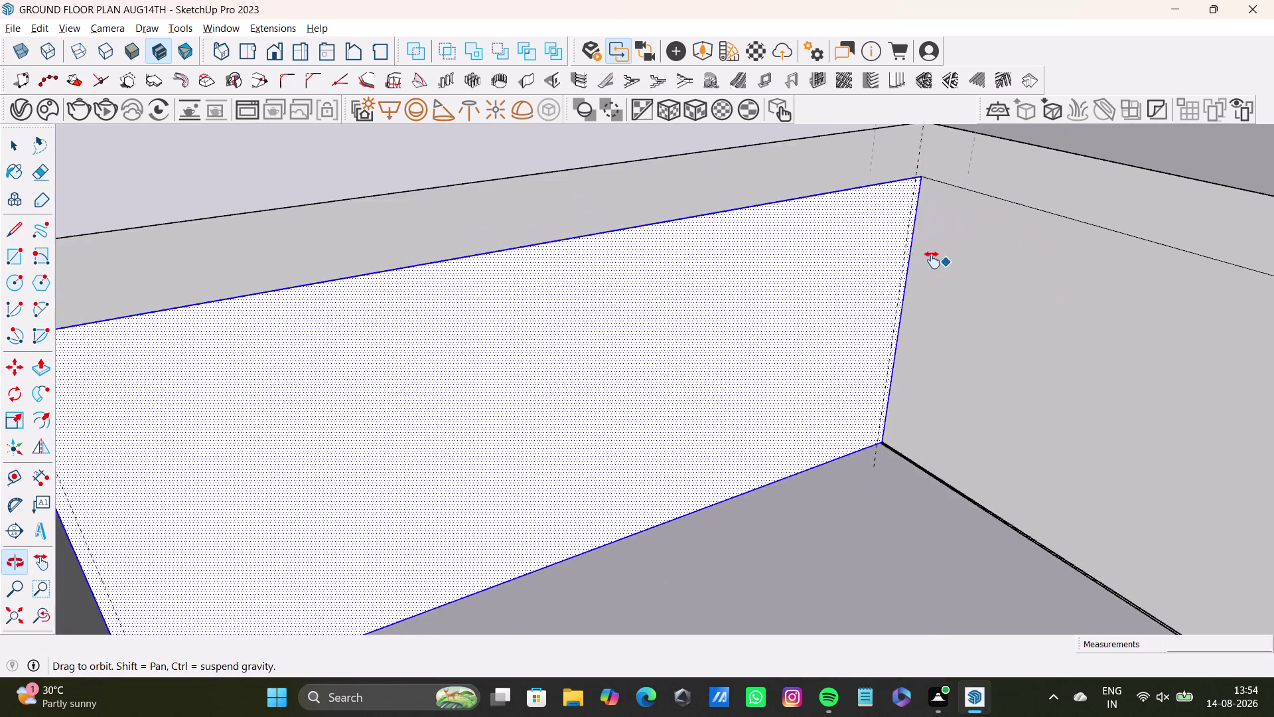
middle_drag(935, 260, 737, 342)
middle_drag(747, 380, 845, 405)
middle_drag(849, 386, 709, 322)
key(space)
click(759, 331)
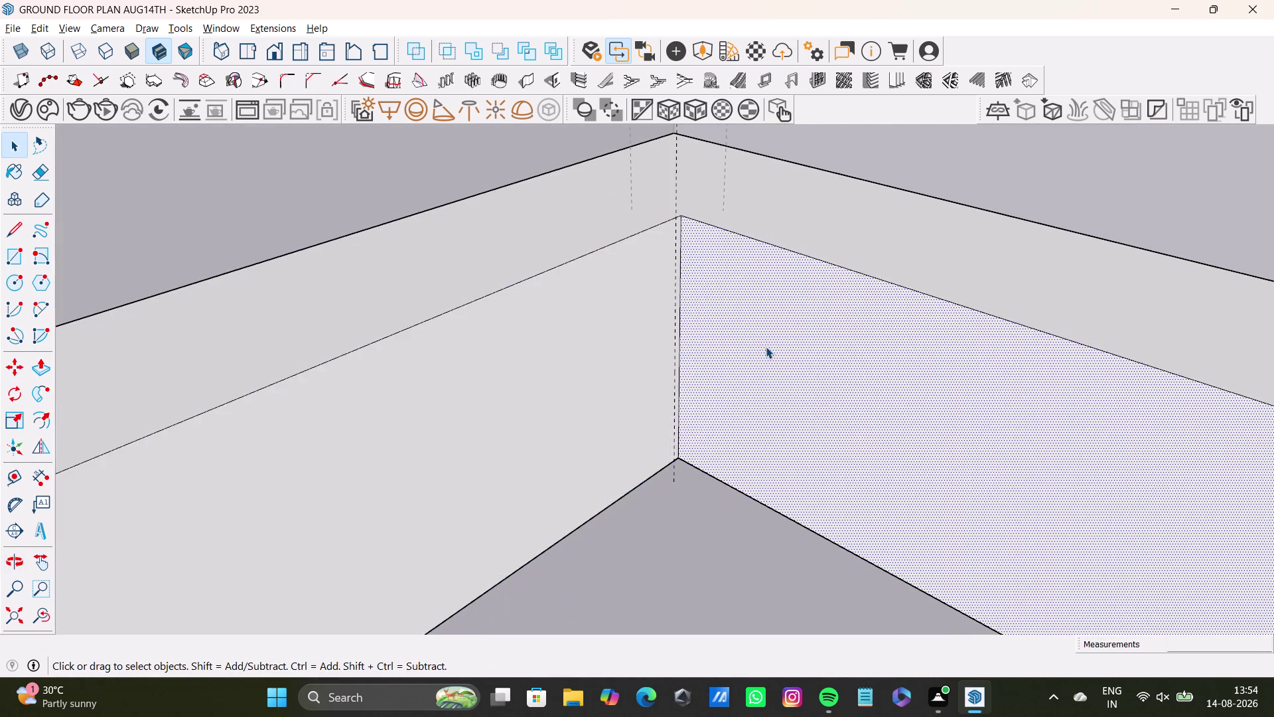
middle_drag(766, 346, 812, 348)
scroll(up, 3)
middle_drag(713, 313, 642, 315)
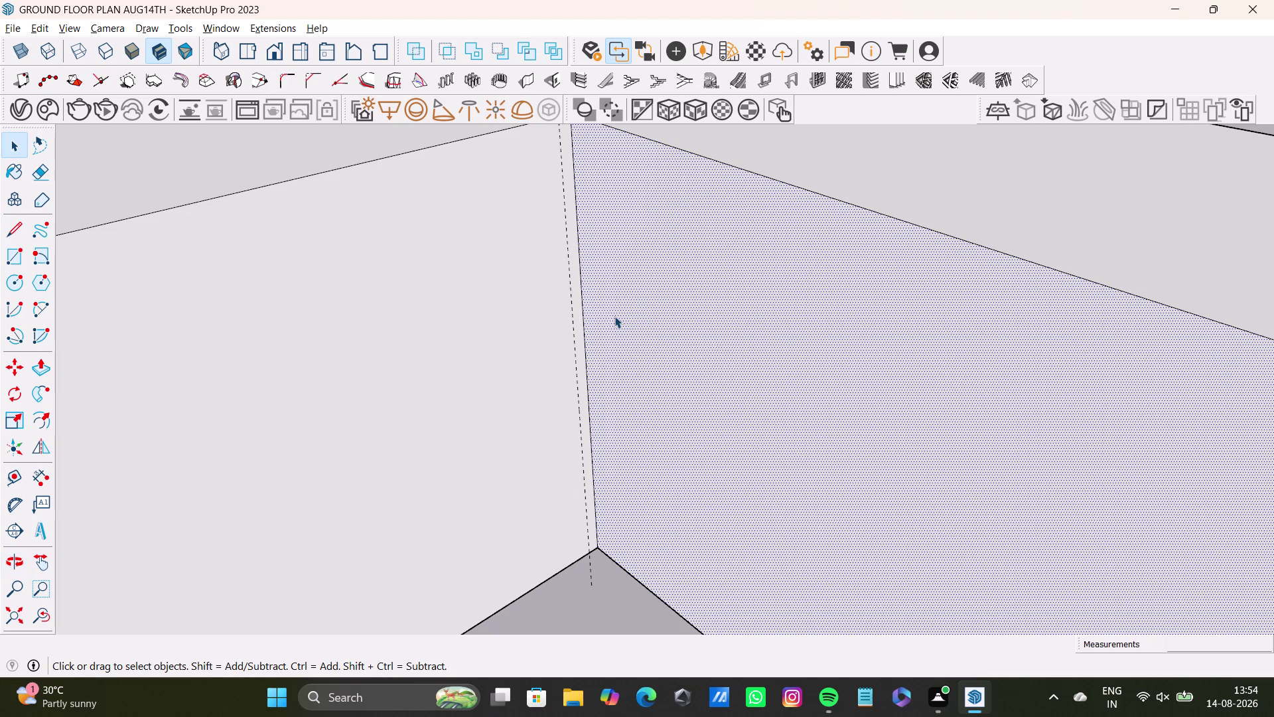
key(l)
key(Return)
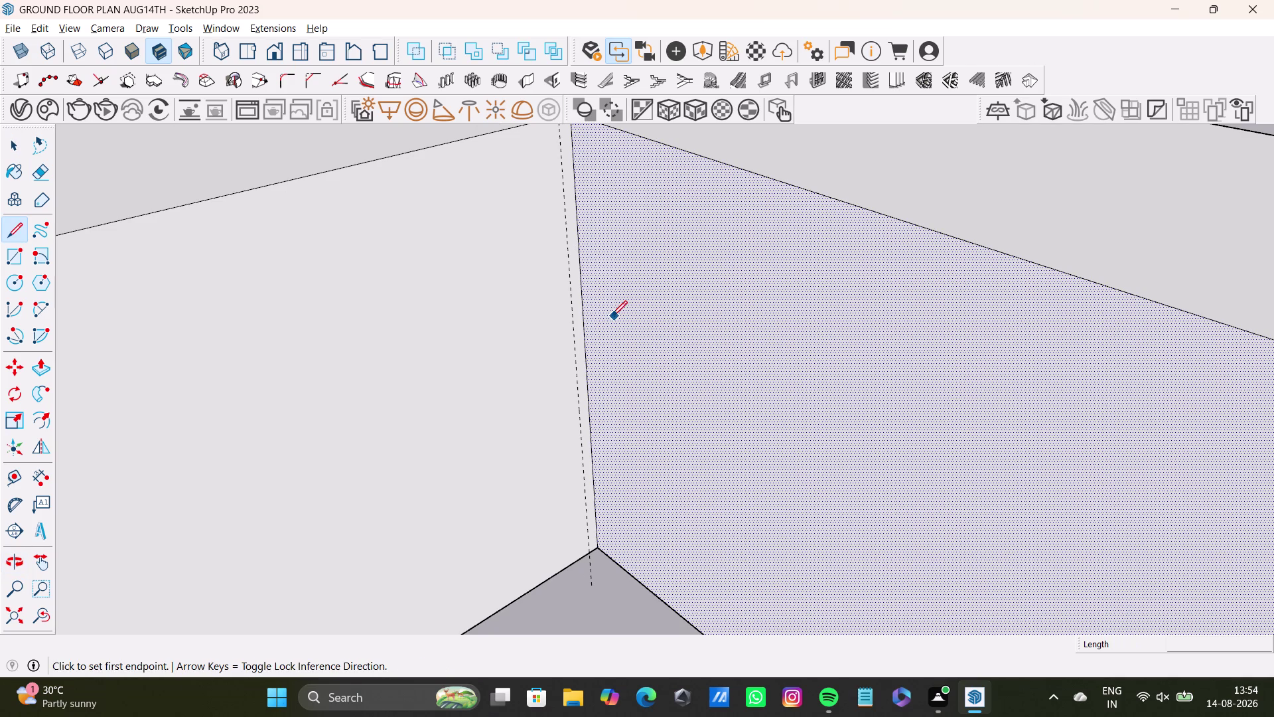
key(t)
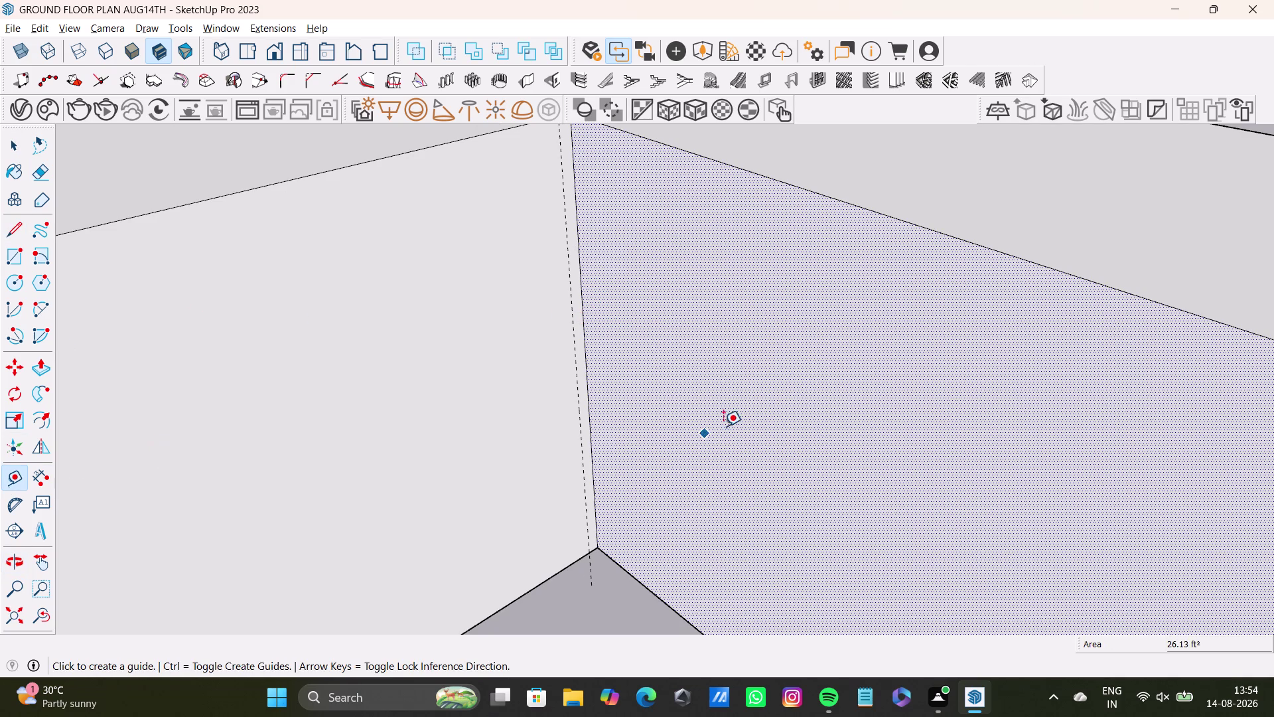
click(593, 398)
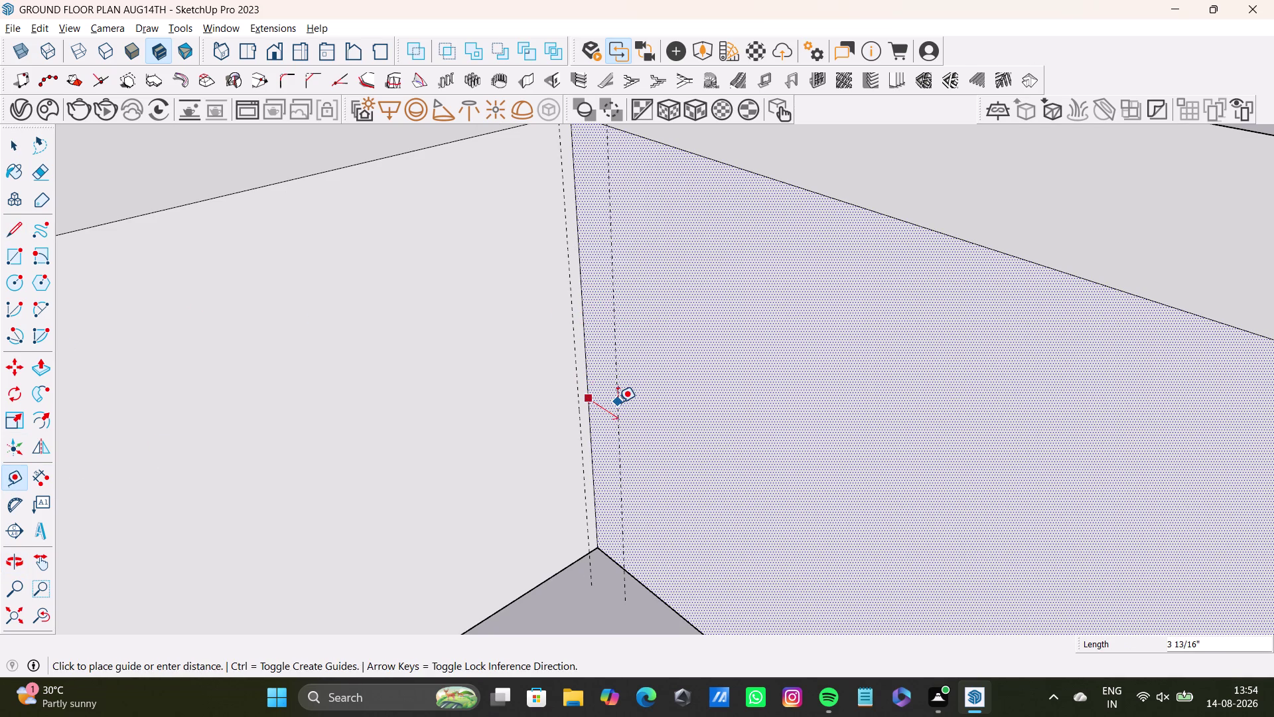
key(1)
key(shift+quotedbl)
key(Return)
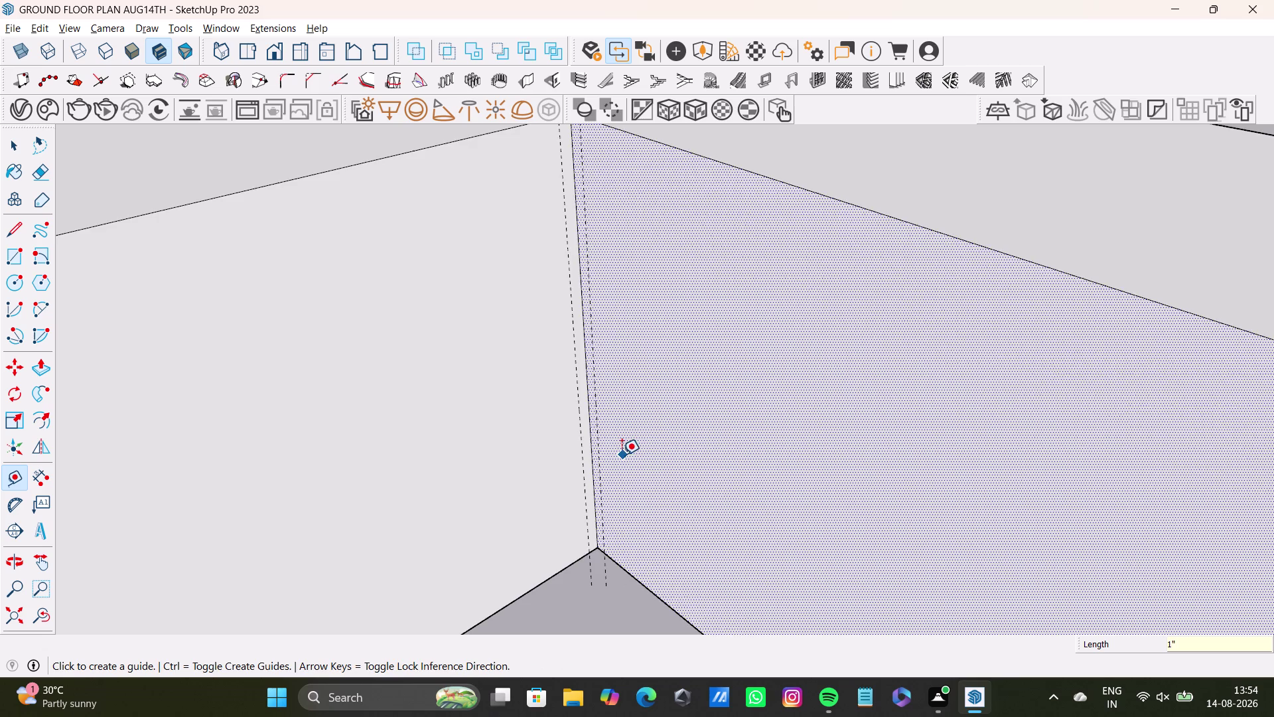
Place a 1" guide from the right edge of the vanity front near the window.
scroll(down, 3)
middle_drag(620, 478, 539, 447)
scroll(down, 3)
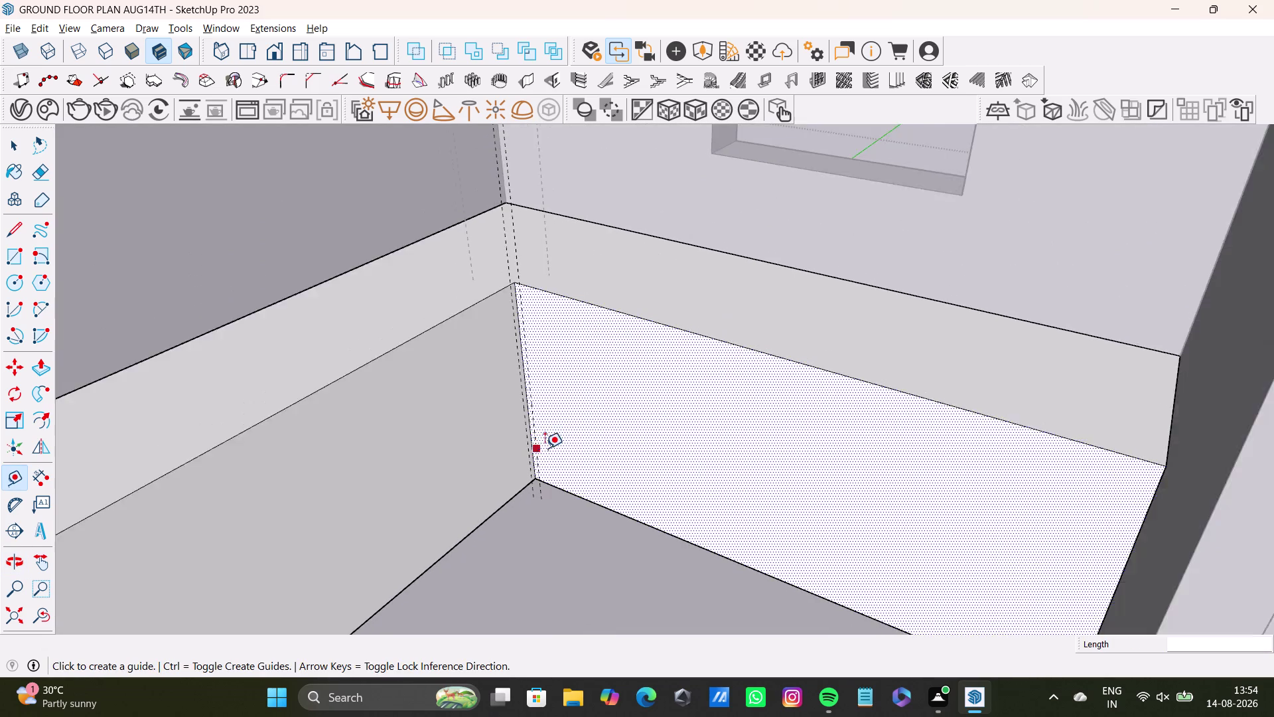
scroll(down, 3)
middle_drag(573, 460, 486, 412)
middle_drag(490, 456, 494, 390)
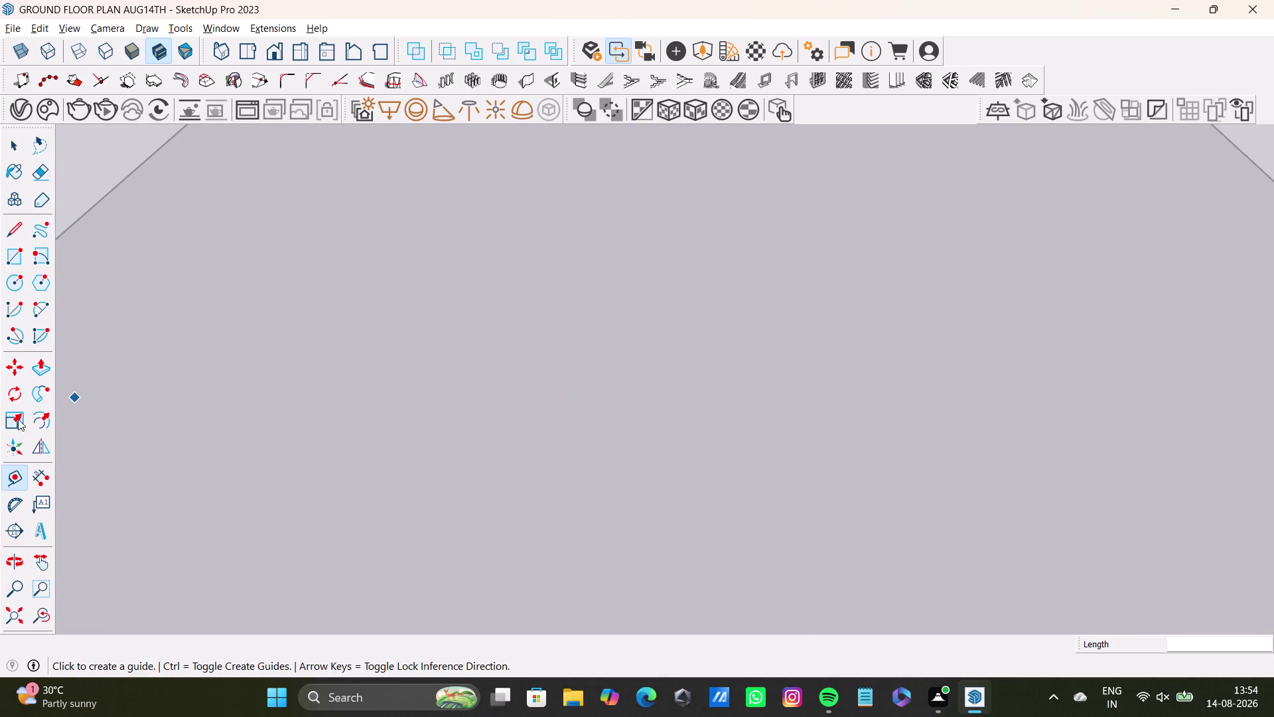
click(15, 615)
scroll(up, 3)
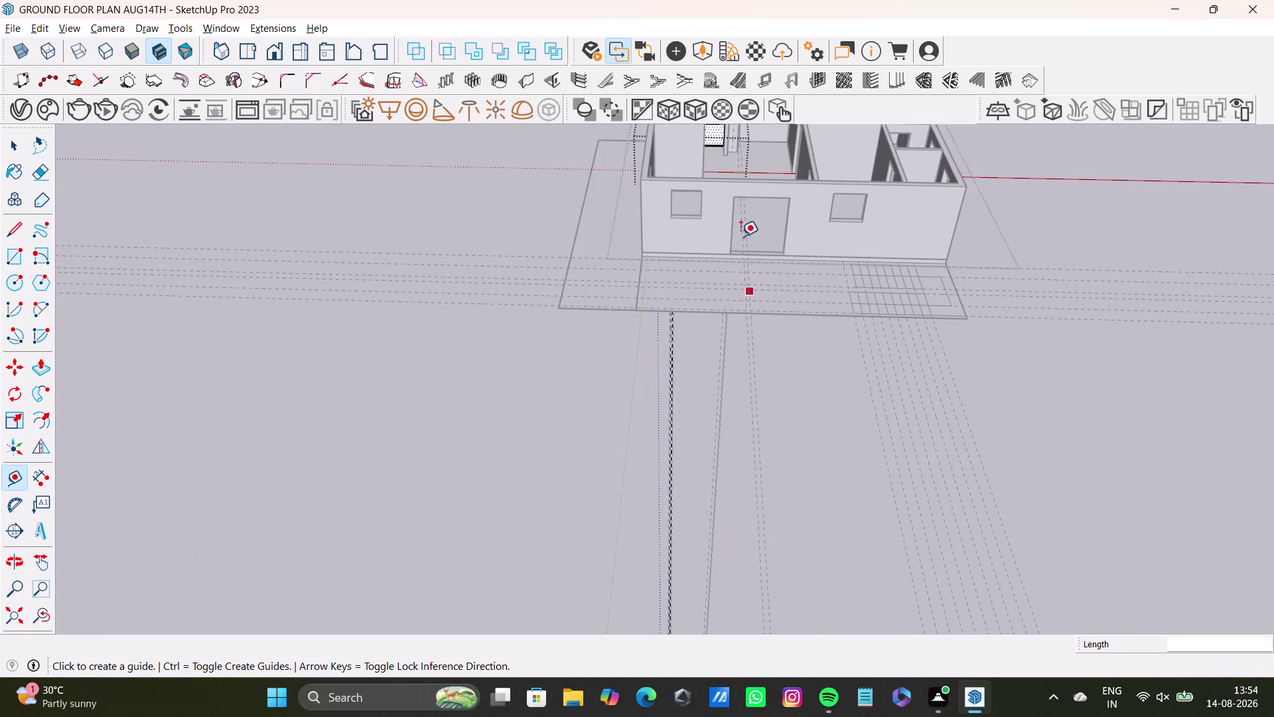
middle_drag(738, 205, 692, 624)
scroll(up, 3)
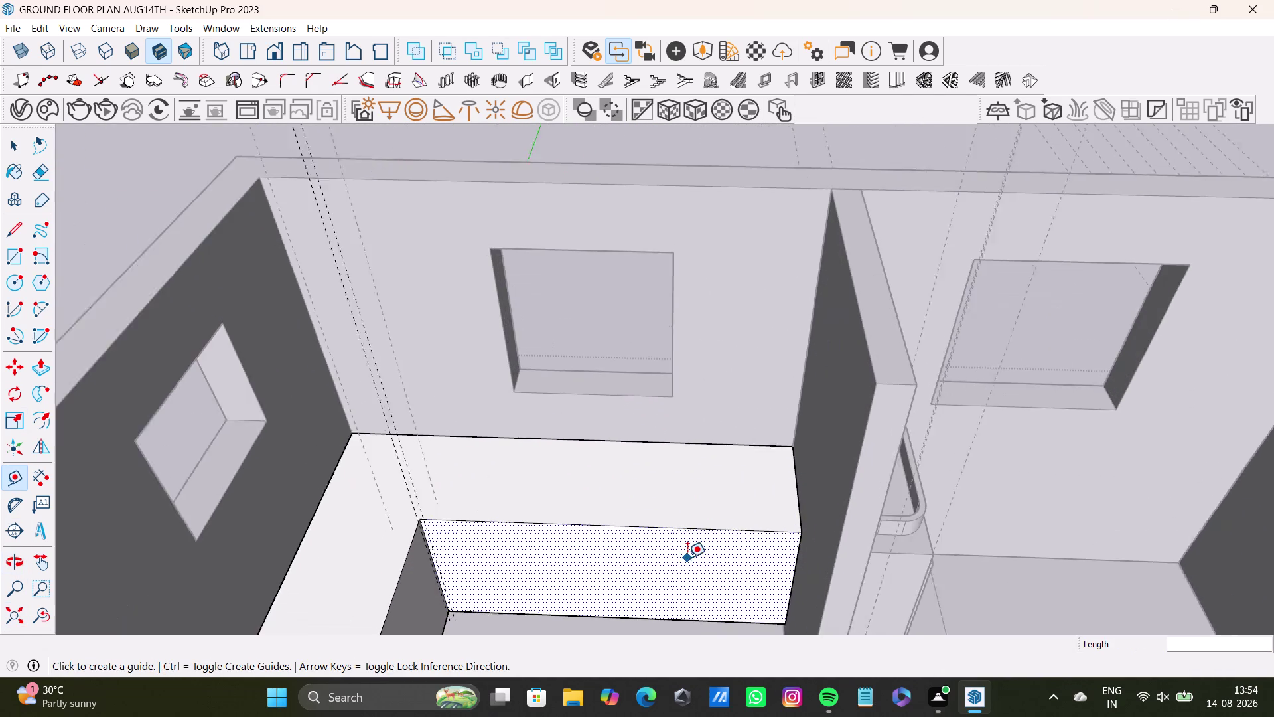
scroll(up, 3)
middle_drag(696, 572, 699, 496)
scroll(up, 3)
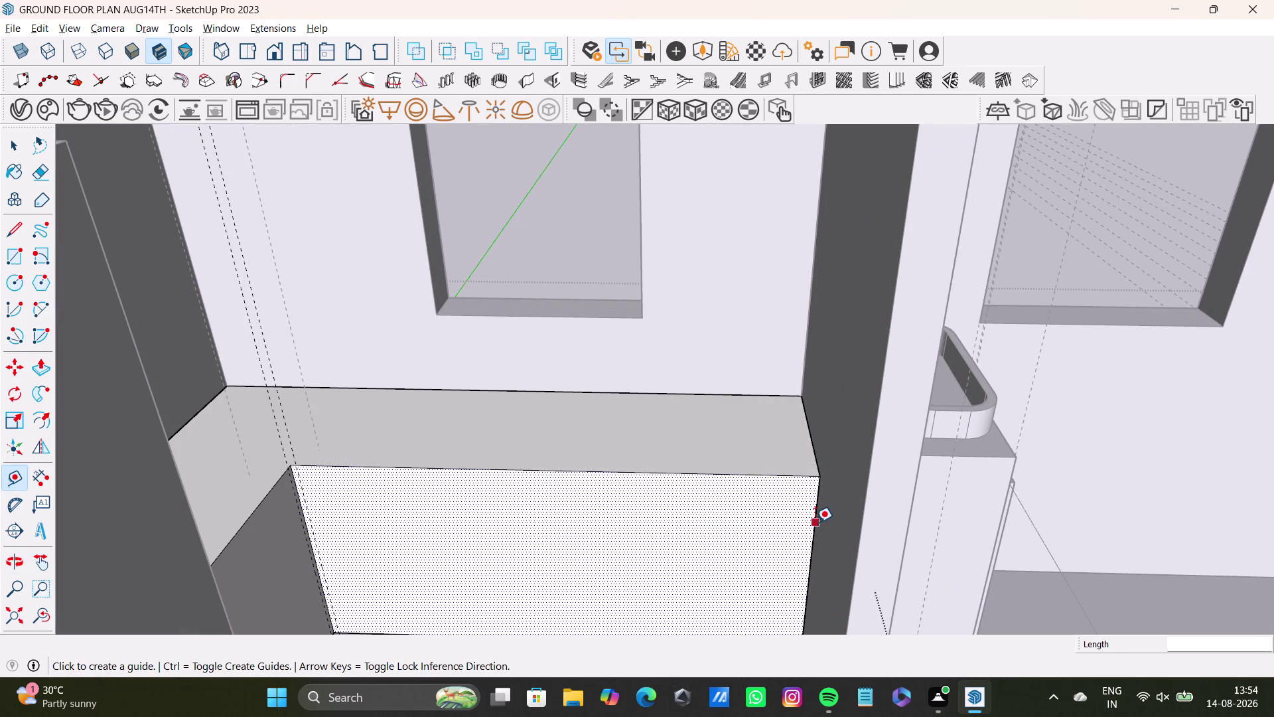
click(815, 522)
key(1)
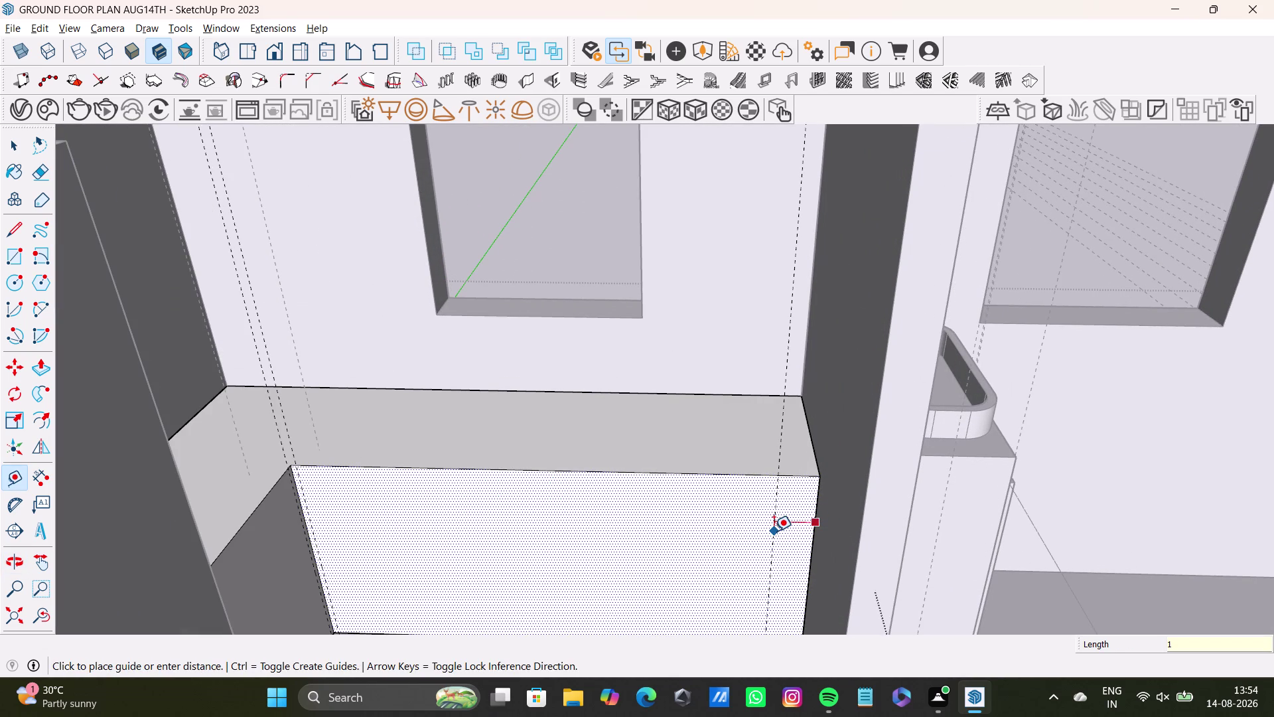
key(shift+quotedbl)
key(Return)
key(space)
scroll(down, 3)
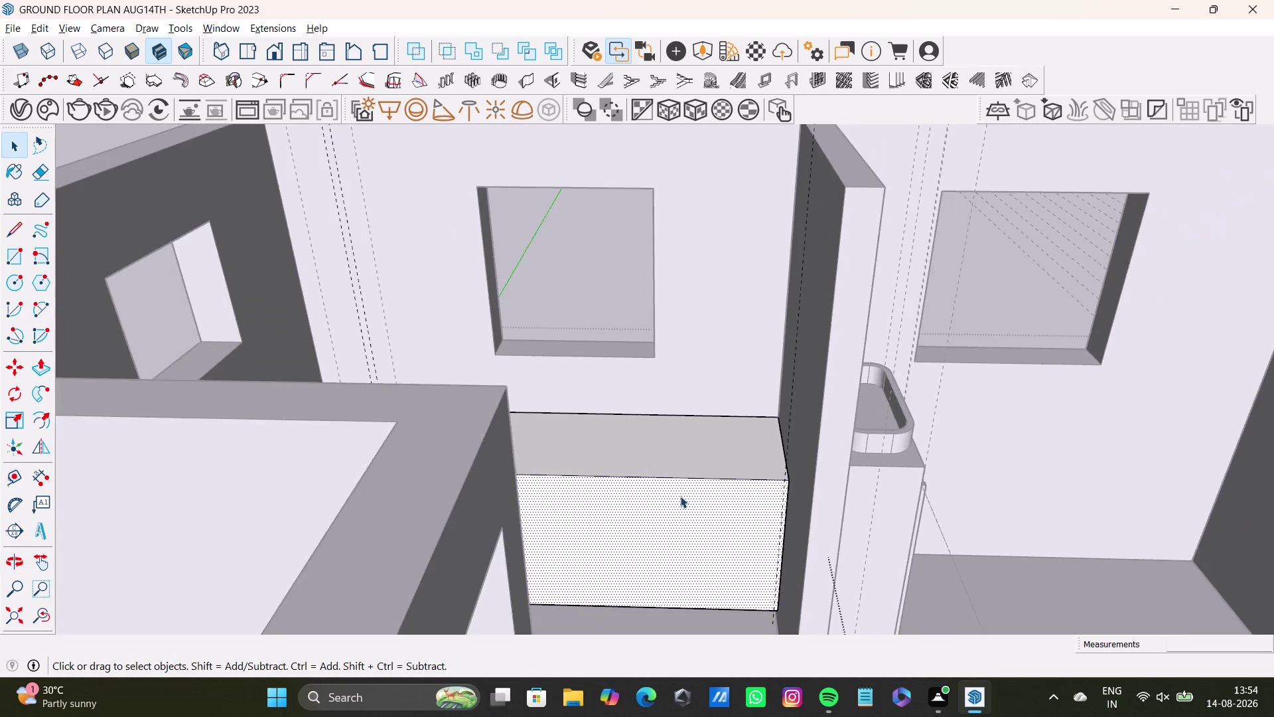
middle_drag(680, 495, 554, 521)
middle_drag(603, 501, 302, 544)
middle_drag(317, 447, 656, 486)
scroll(up, 3)
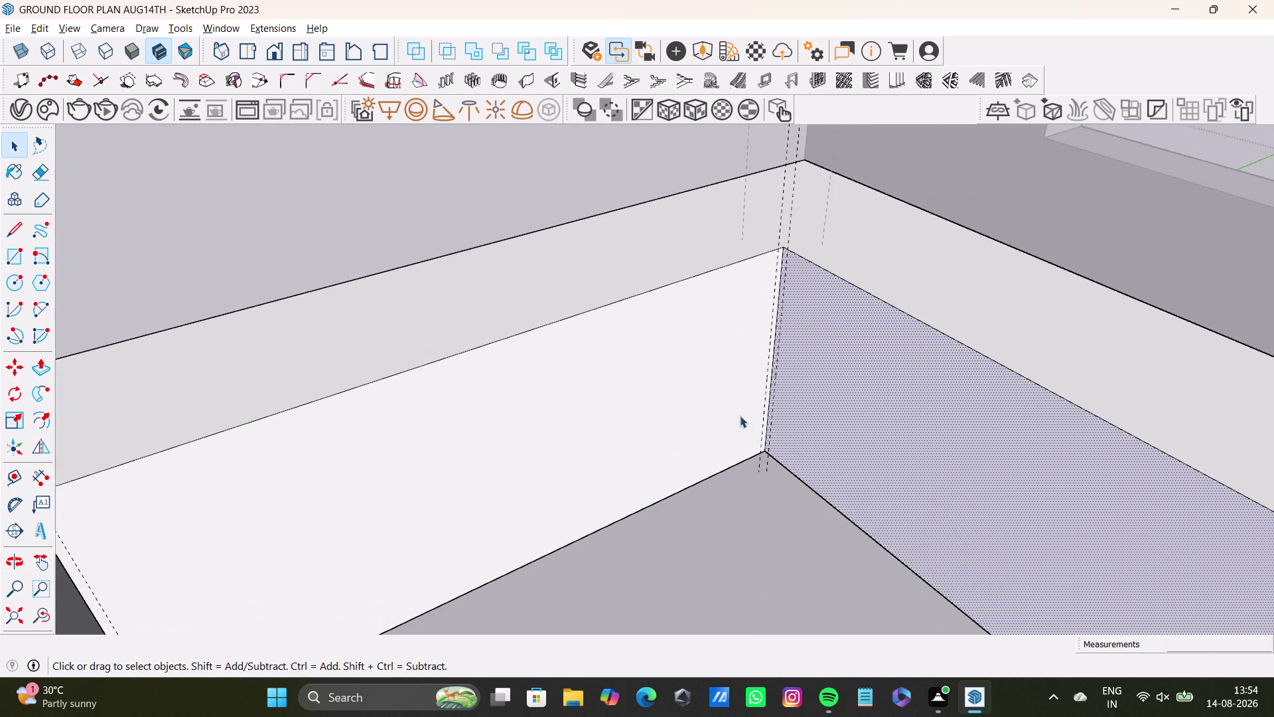
scroll(up, 3)
middle_drag(757, 402, 766, 424)
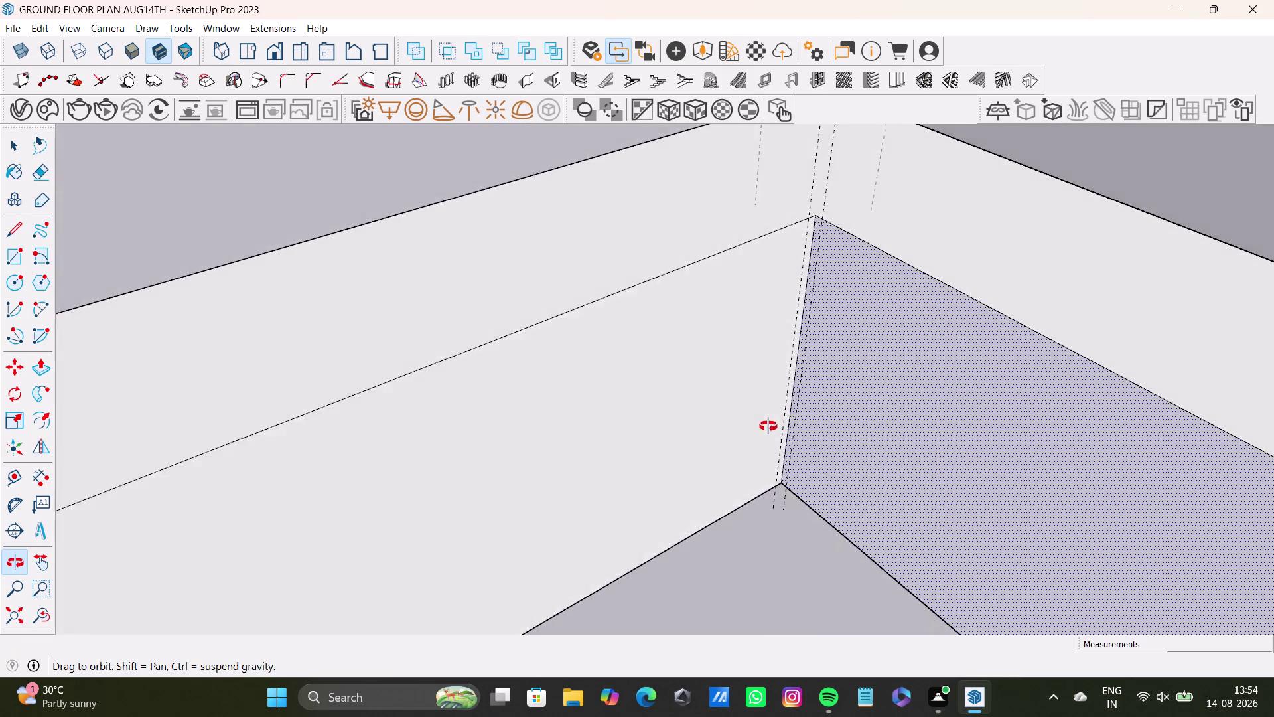
middle_drag(766, 424, 755, 466)
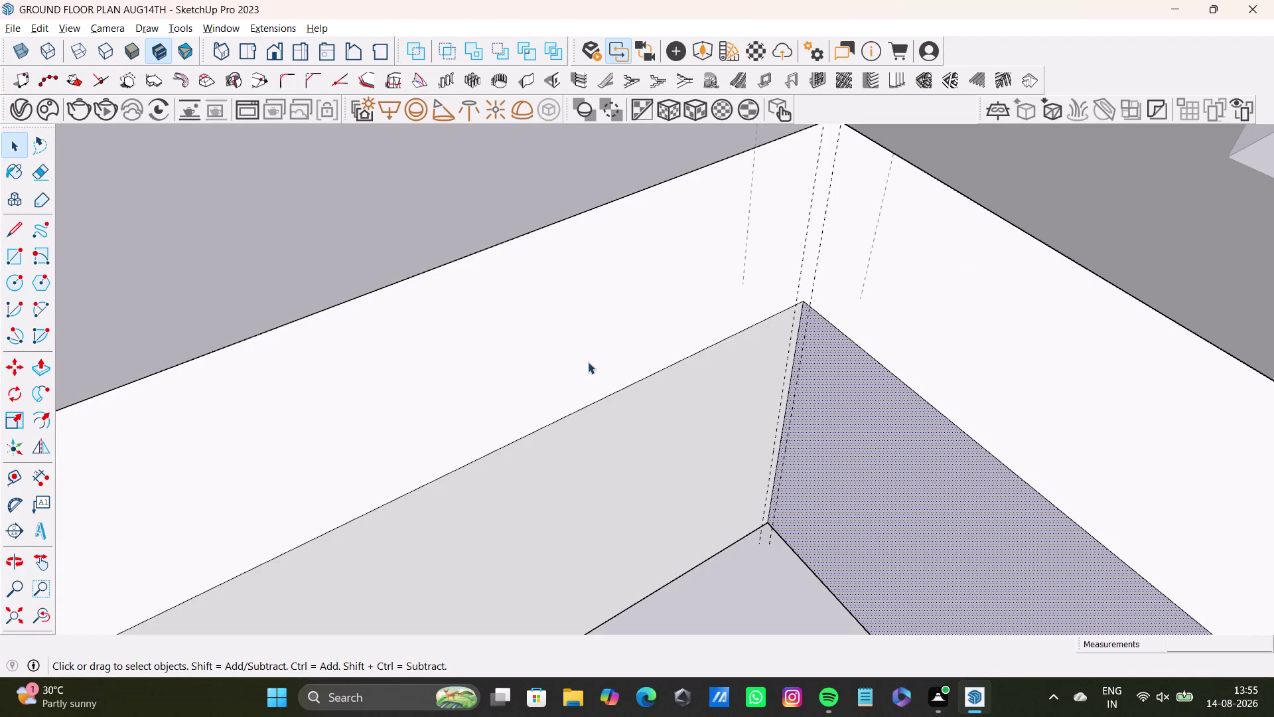
scroll(down, 3)
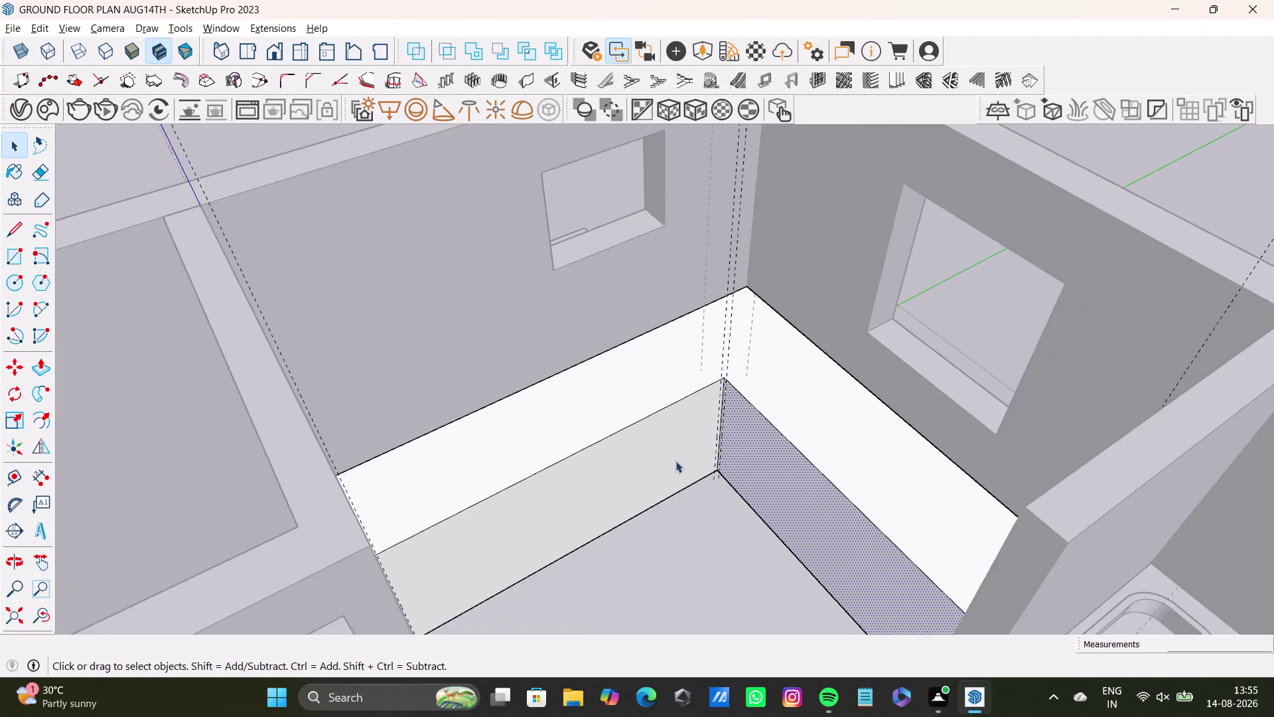
middle_drag(677, 462, 753, 371)
middle_drag(801, 366, 562, 322)
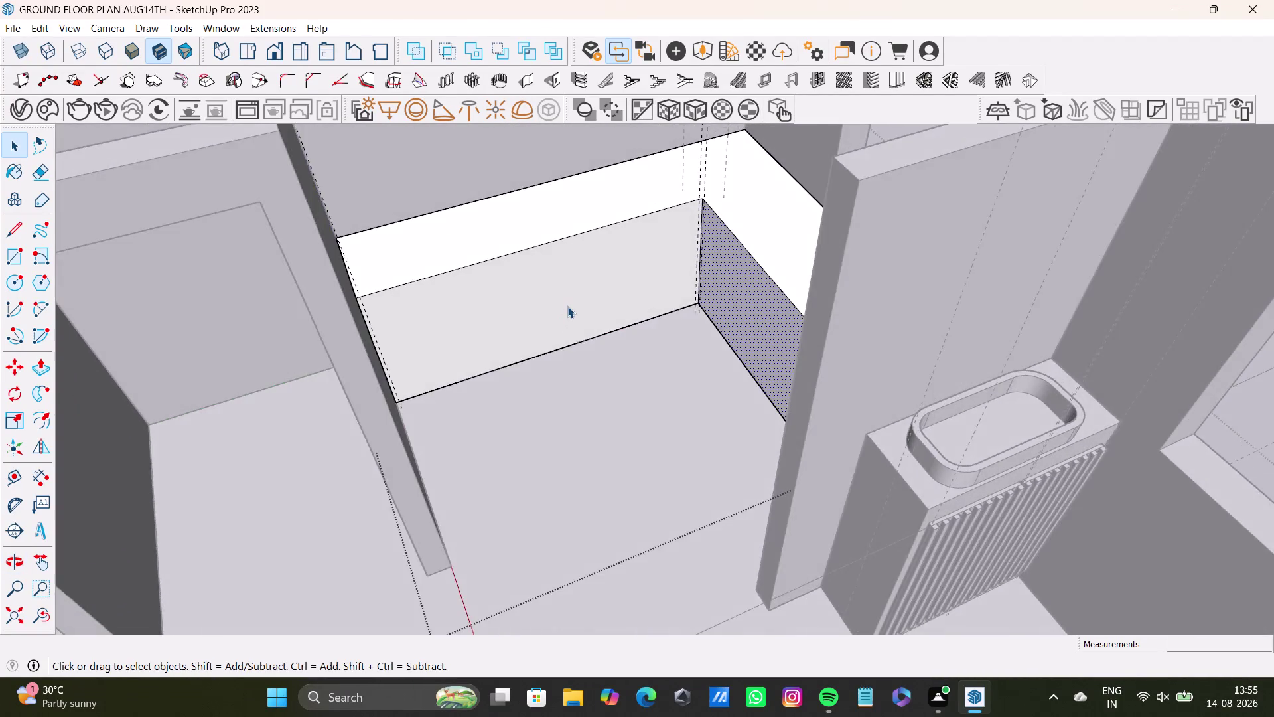
scroll(up, 3)
double_click(559, 305)
scroll(up, 3)
middle_drag(703, 337, 807, 343)
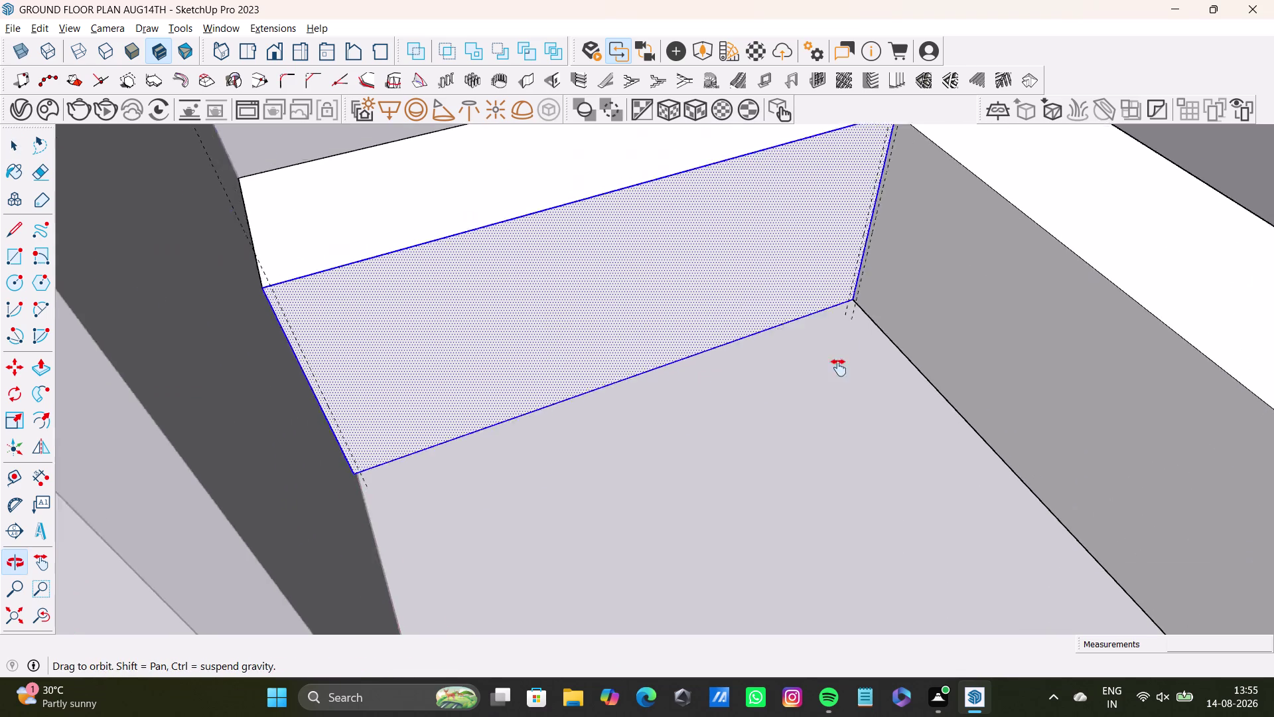
middle_drag(808, 343, 869, 412)
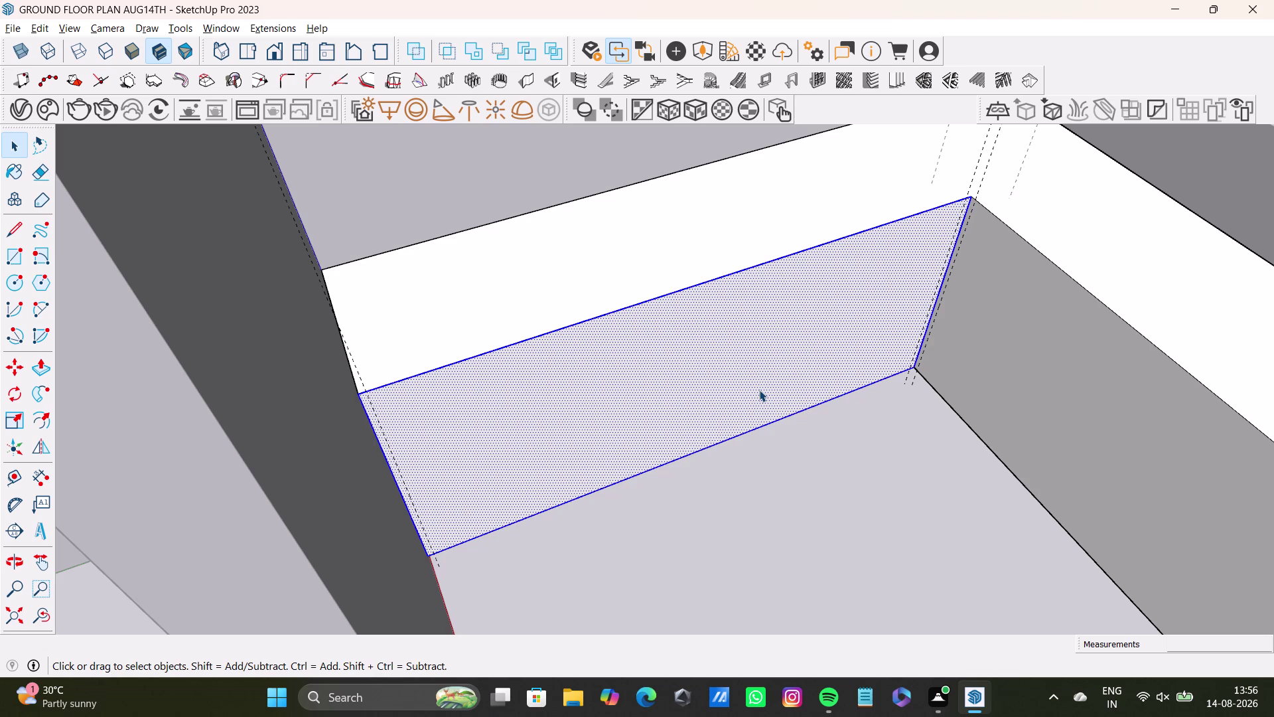
Face the vanity panel head-on and place a guide offset 0.5" across it.
key(space)
middle_drag(804, 438, 759, 306)
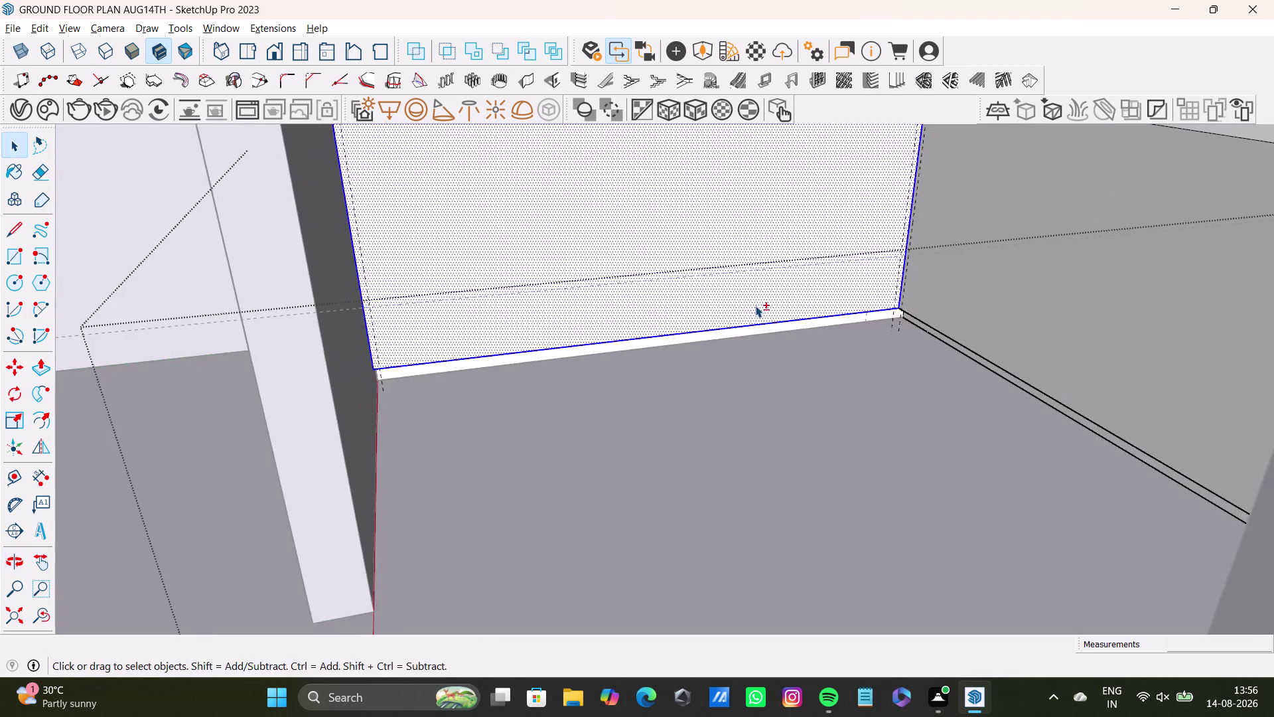
middle_drag(755, 305, 743, 369)
scroll(up, 3)
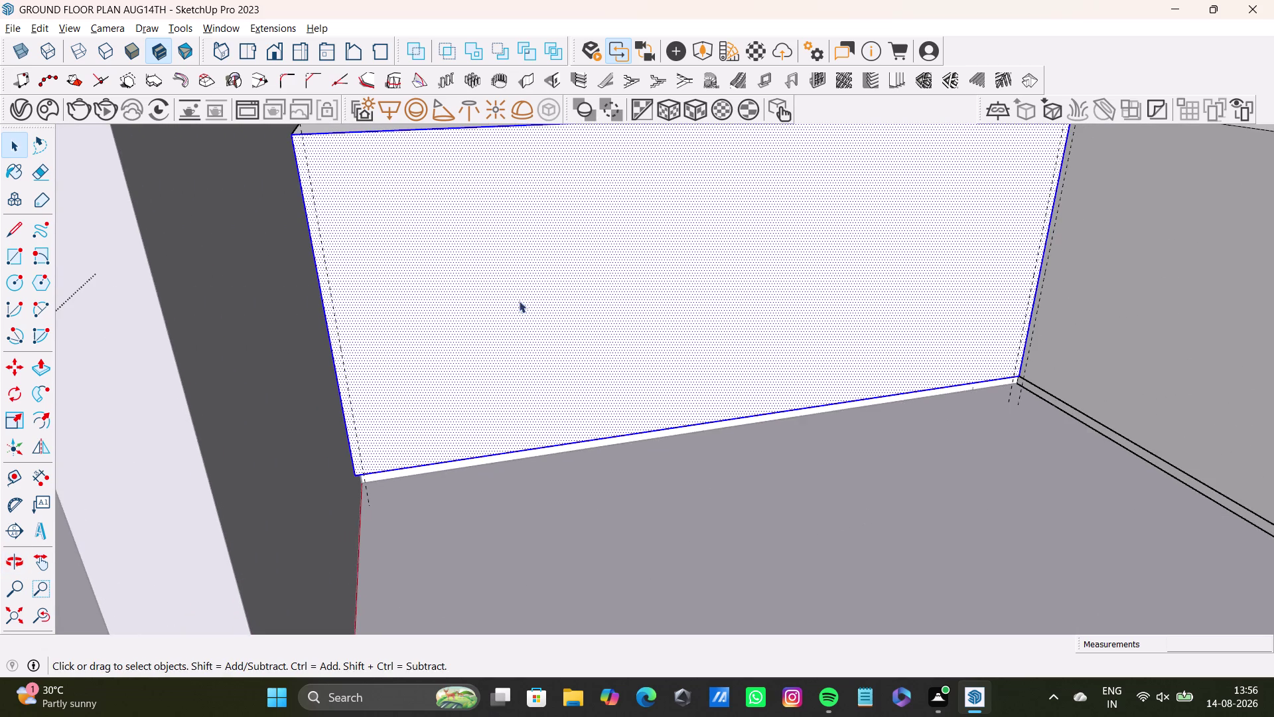
middle_drag(522, 301, 528, 357)
middle_drag(655, 388, 605, 313)
click(605, 312)
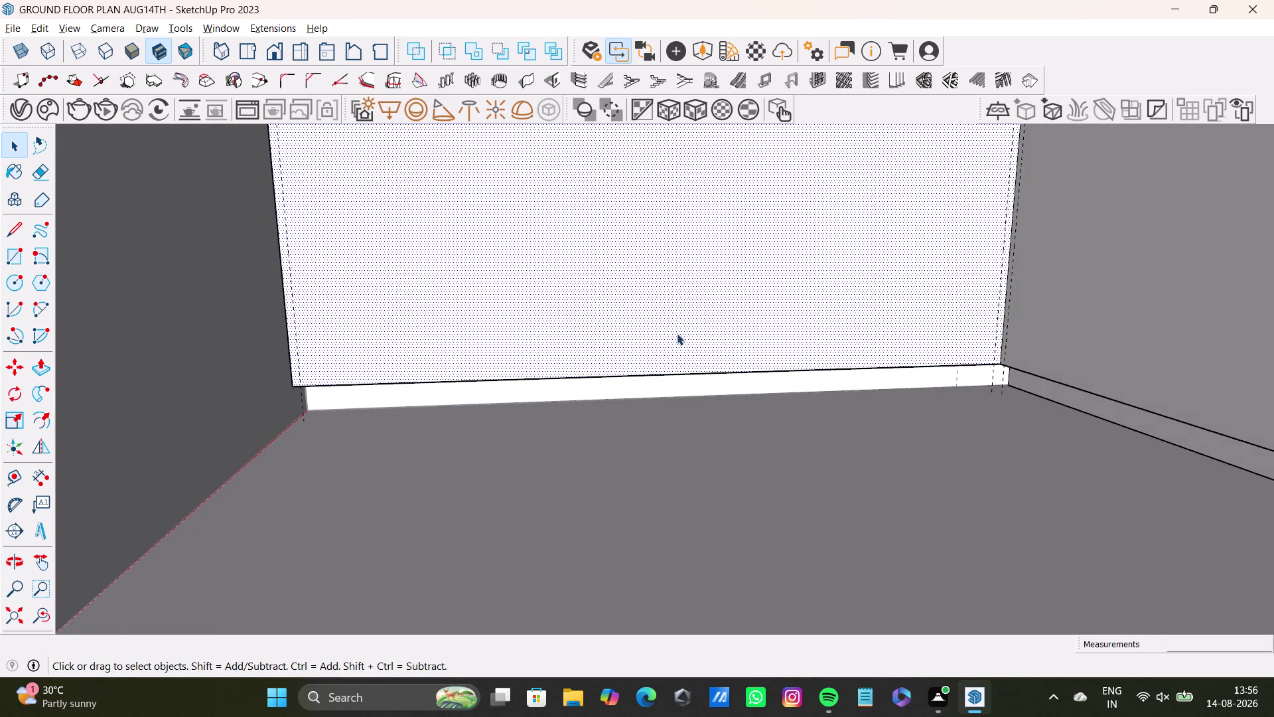
scroll(down, 3)
middle_drag(679, 332, 698, 461)
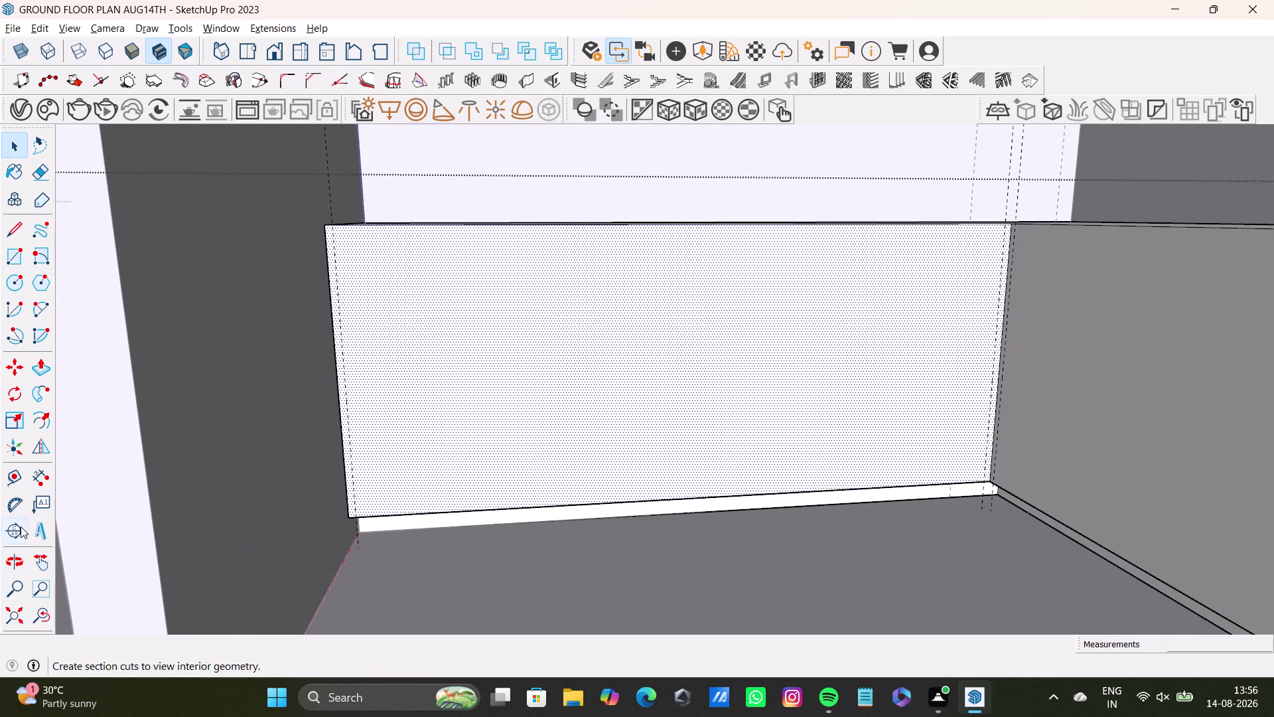
click(16, 482)
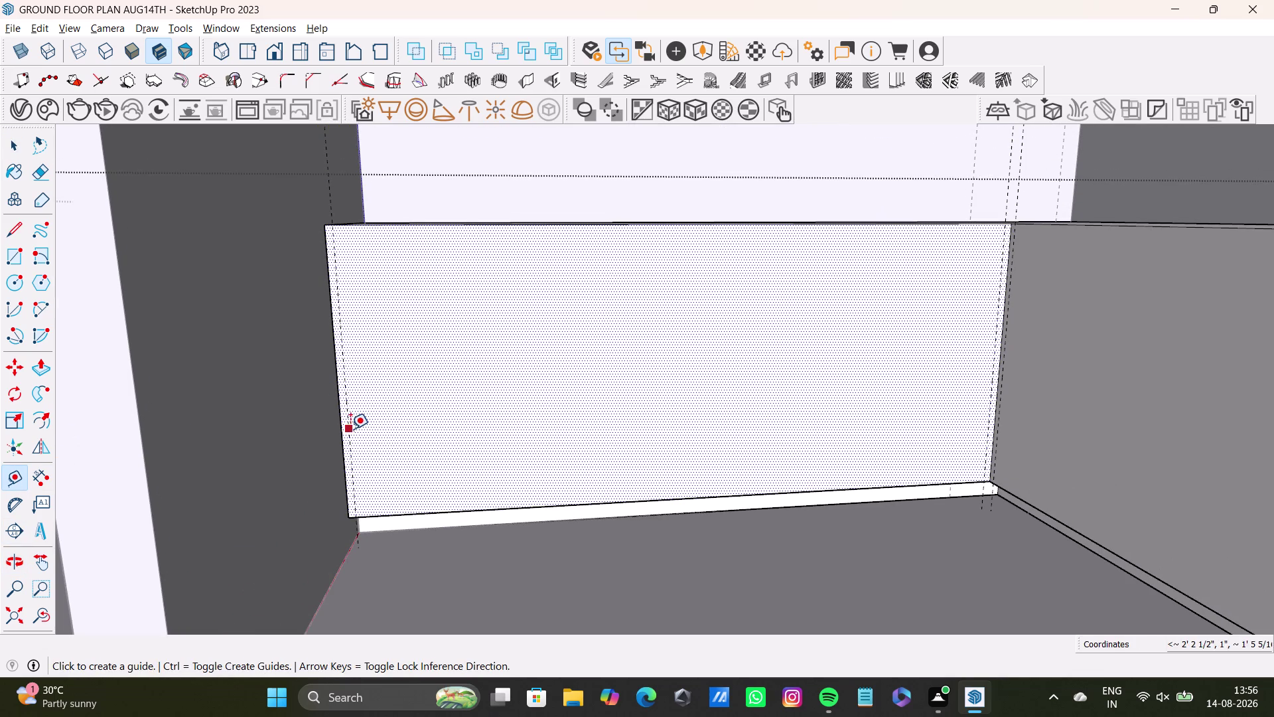
drag(350, 429, 364, 427)
click(524, 417)
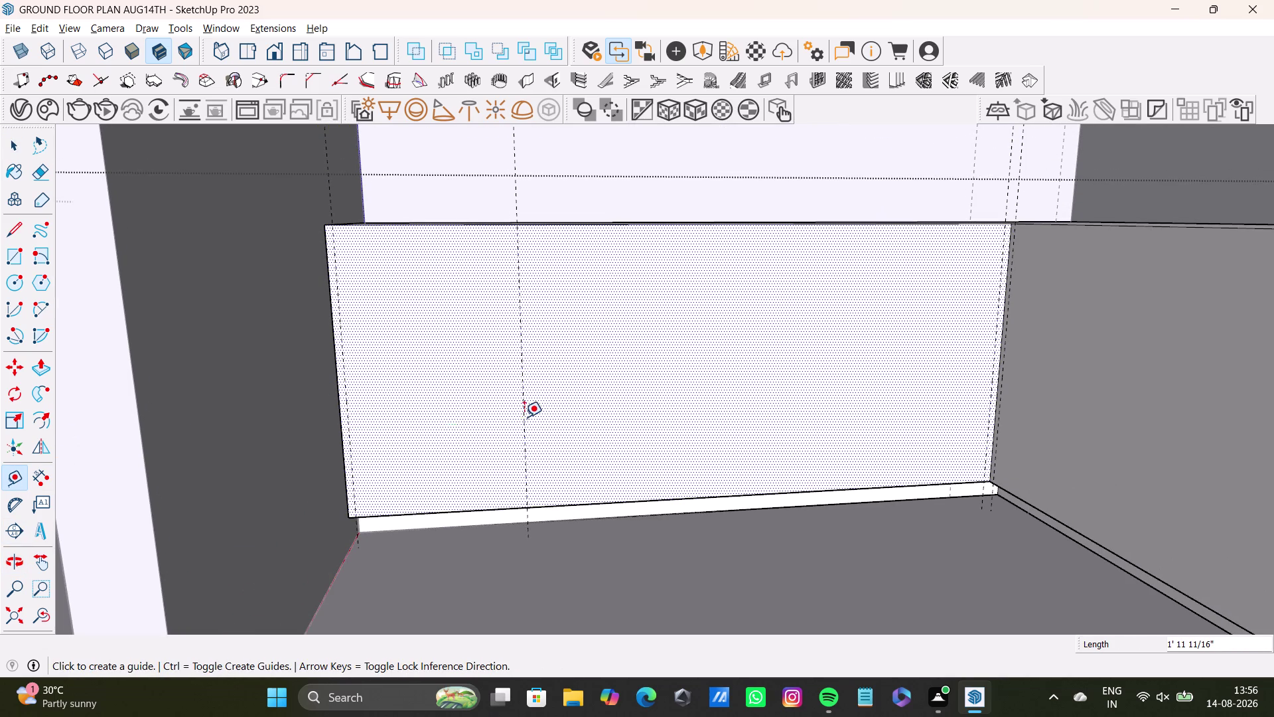
drag(525, 419, 532, 419)
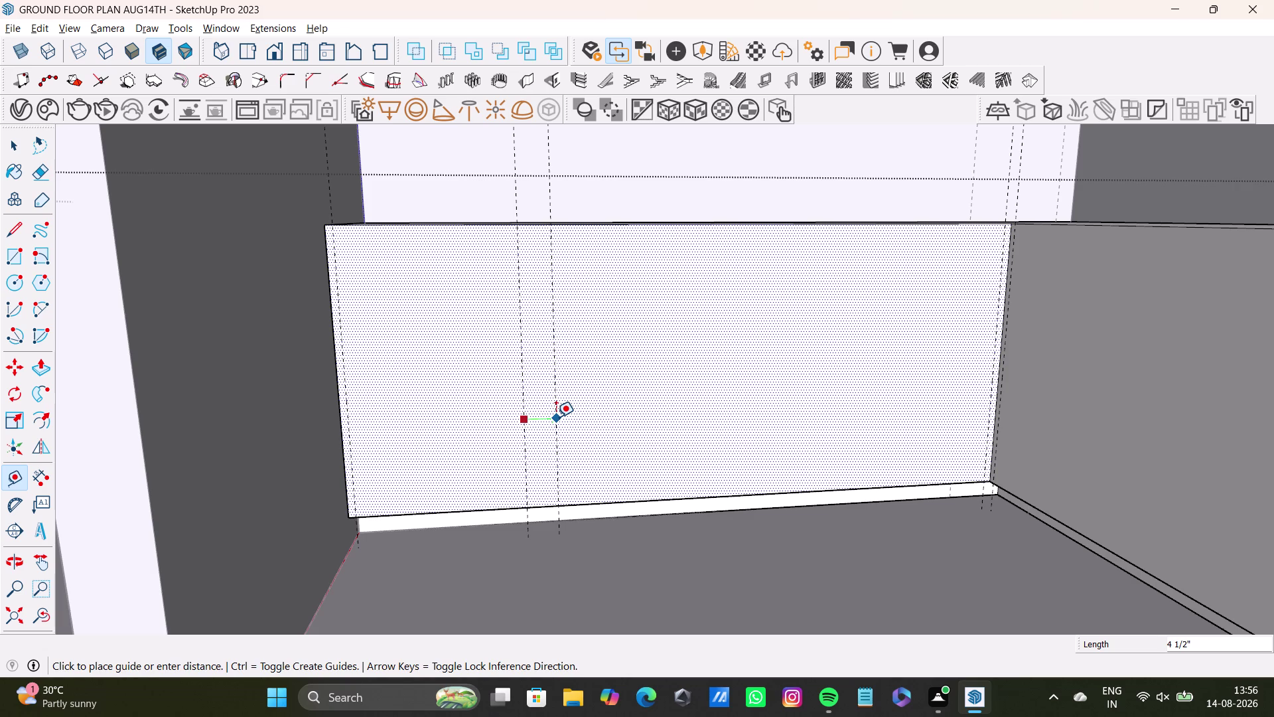
key(1)
key(shift+quotedbl)
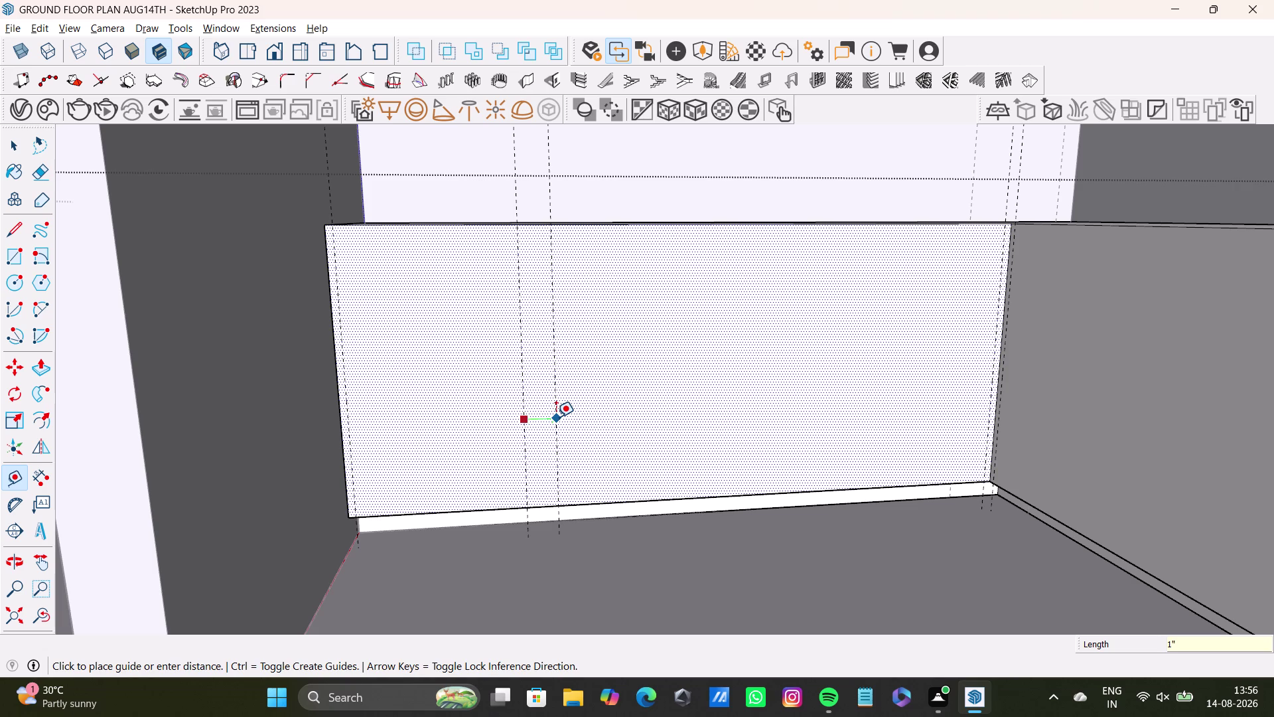
key(BackSpace)
key(BackSpace)
text(0.)
text(5)
key(shift+quotedbl)
key(Return)
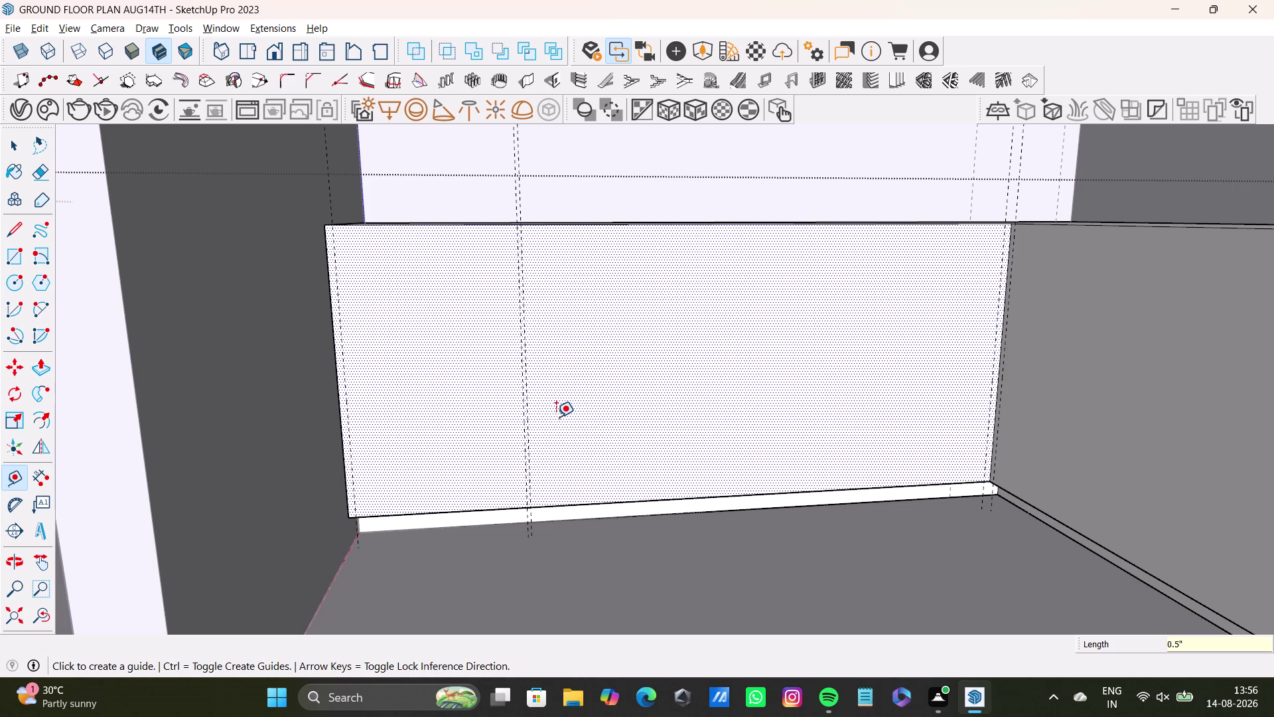
Add a guide 0.5" from the middle vertical guide.
scroll(up, 3)
drag(556, 365, 559, 364)
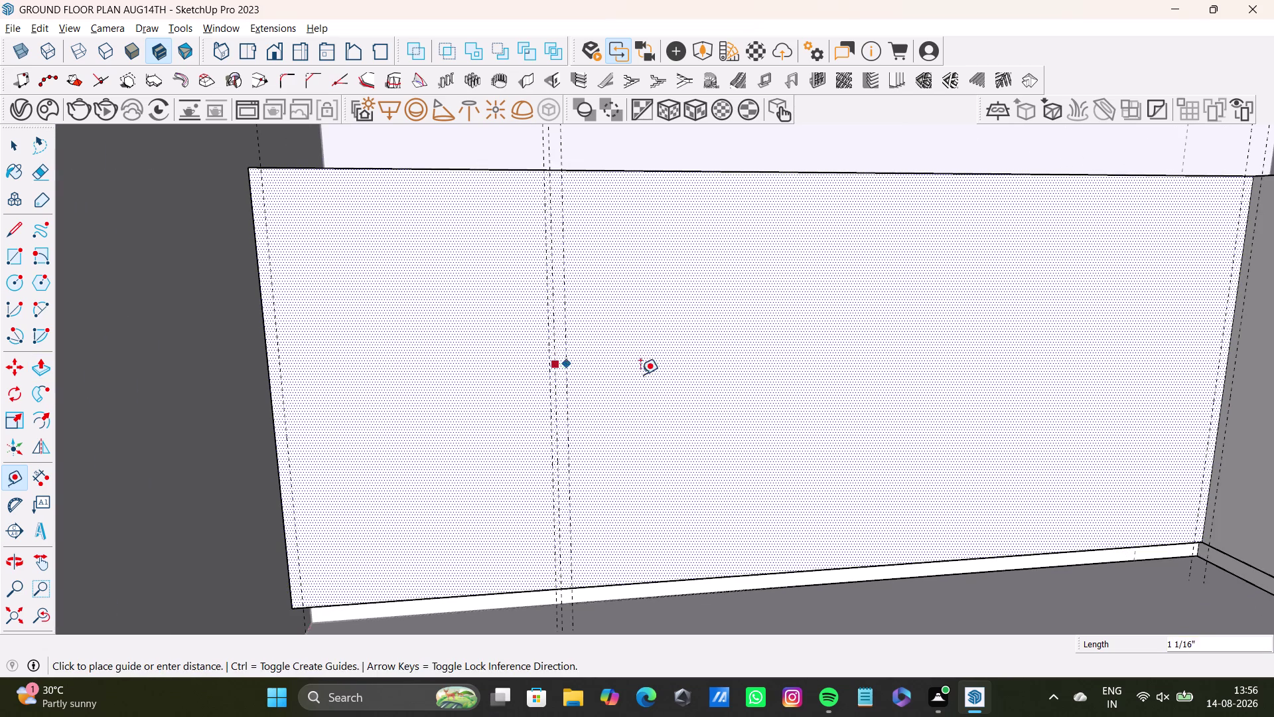
drag(560, 365, 577, 364)
middle_drag(885, 394, 791, 390)
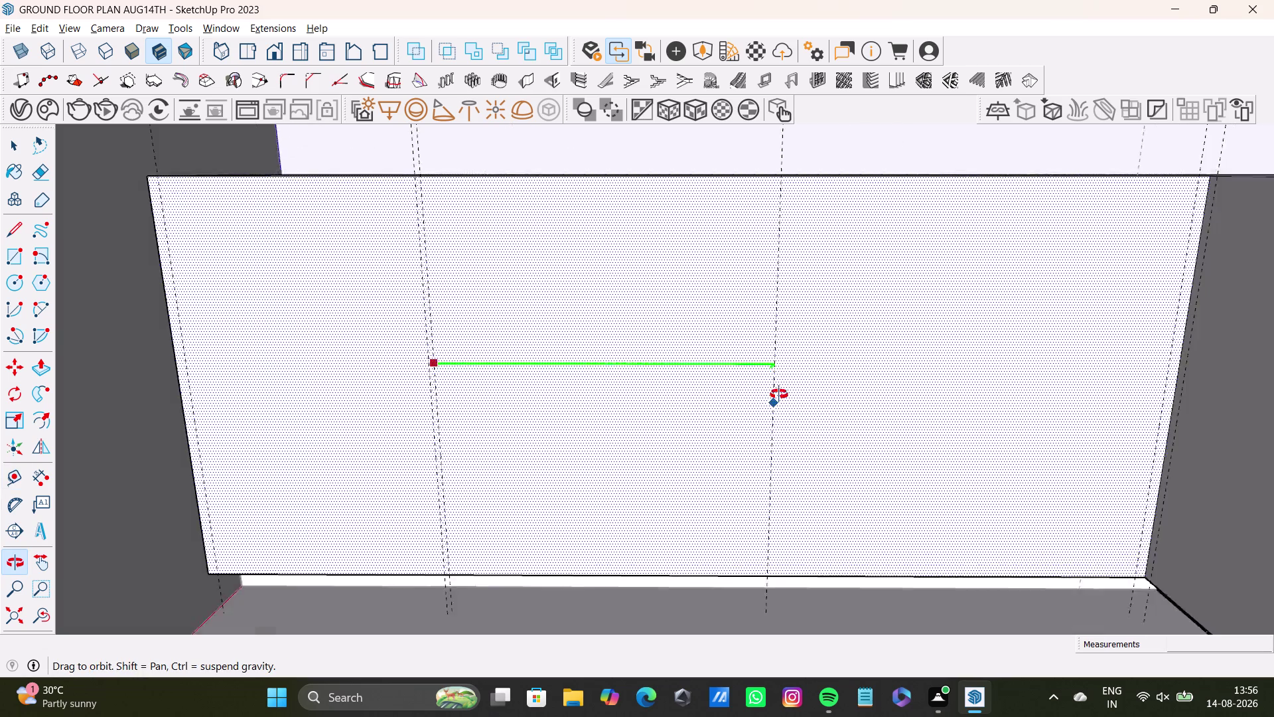
middle_drag(791, 390, 801, 345)
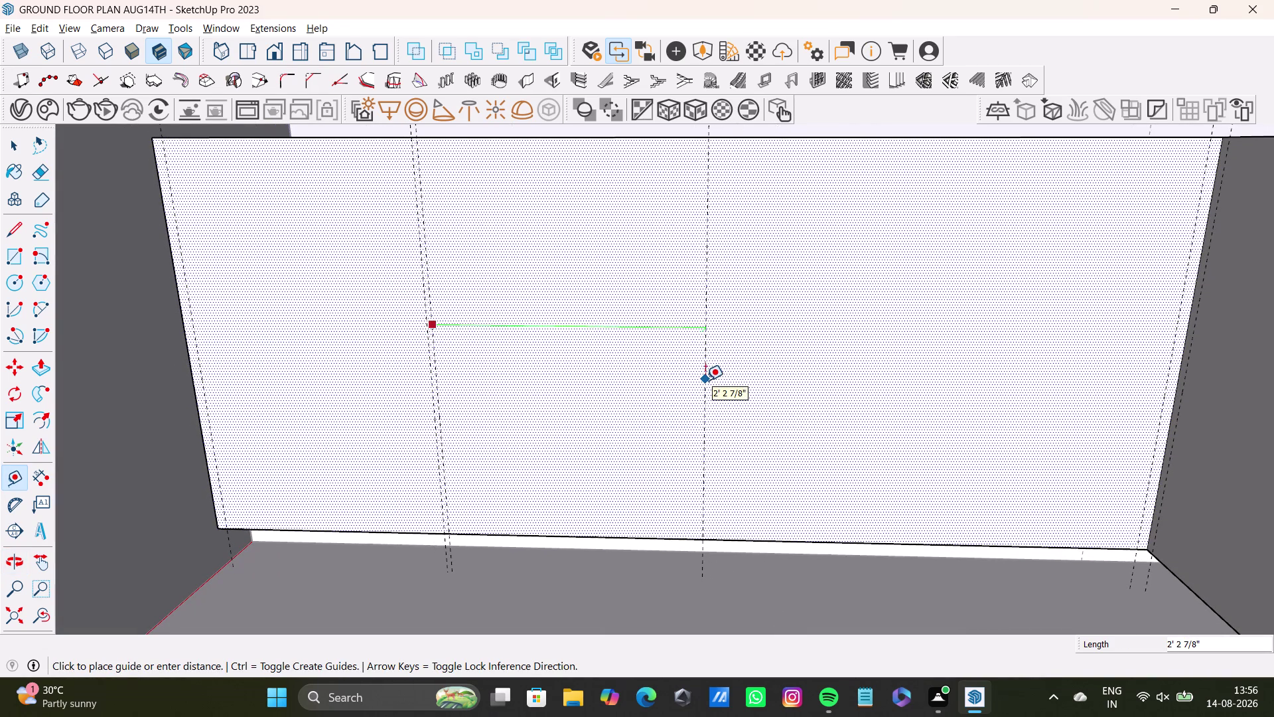
click(687, 389)
click(687, 403)
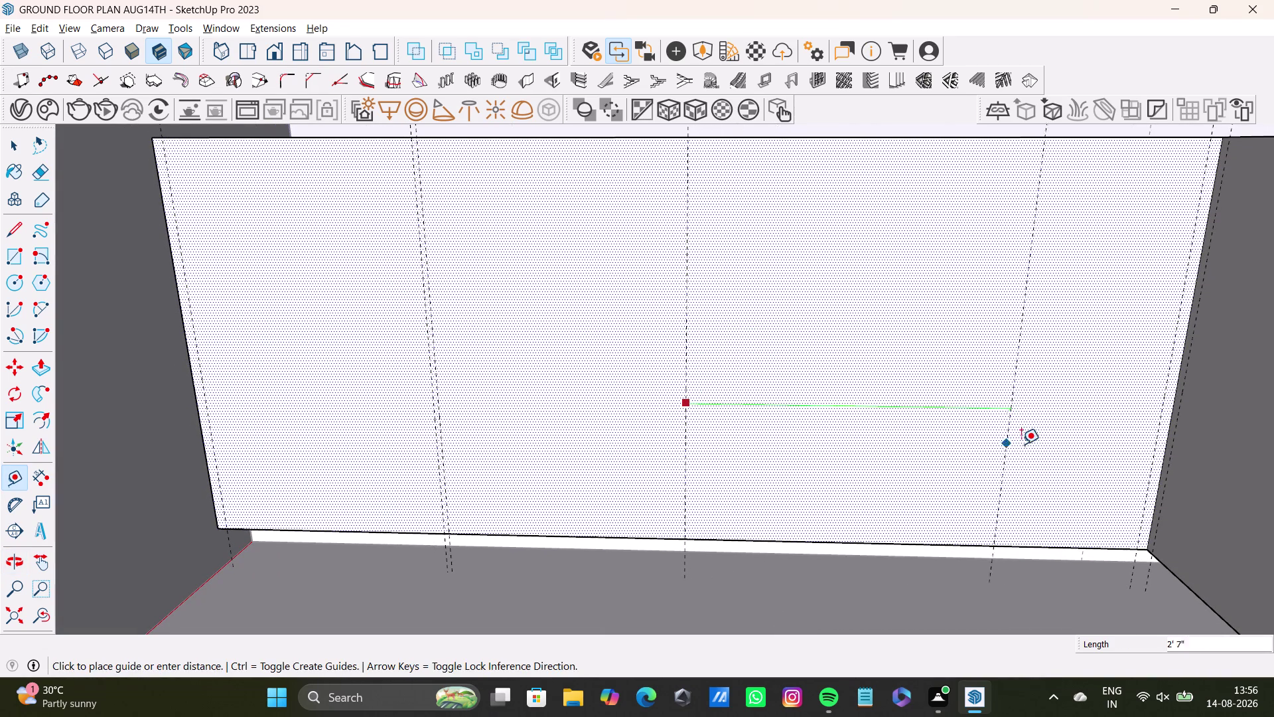
key(ctrl+z)
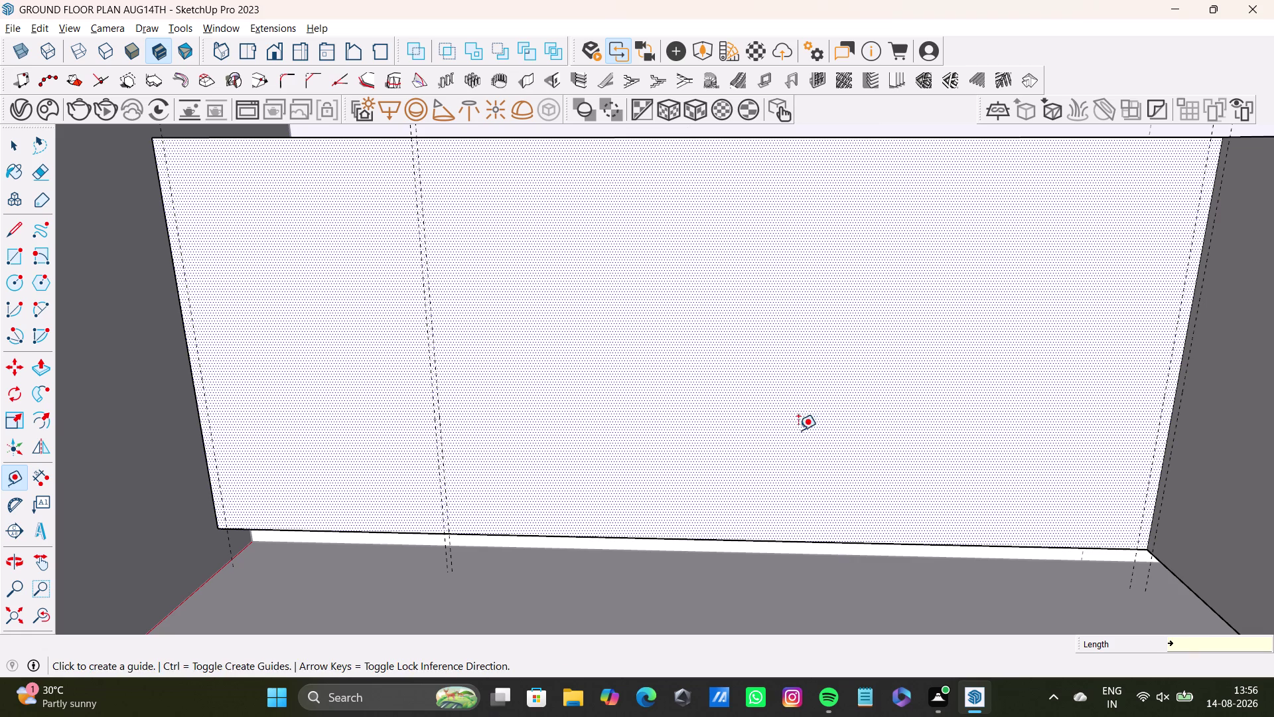
scroll(up, 3)
click(441, 383)
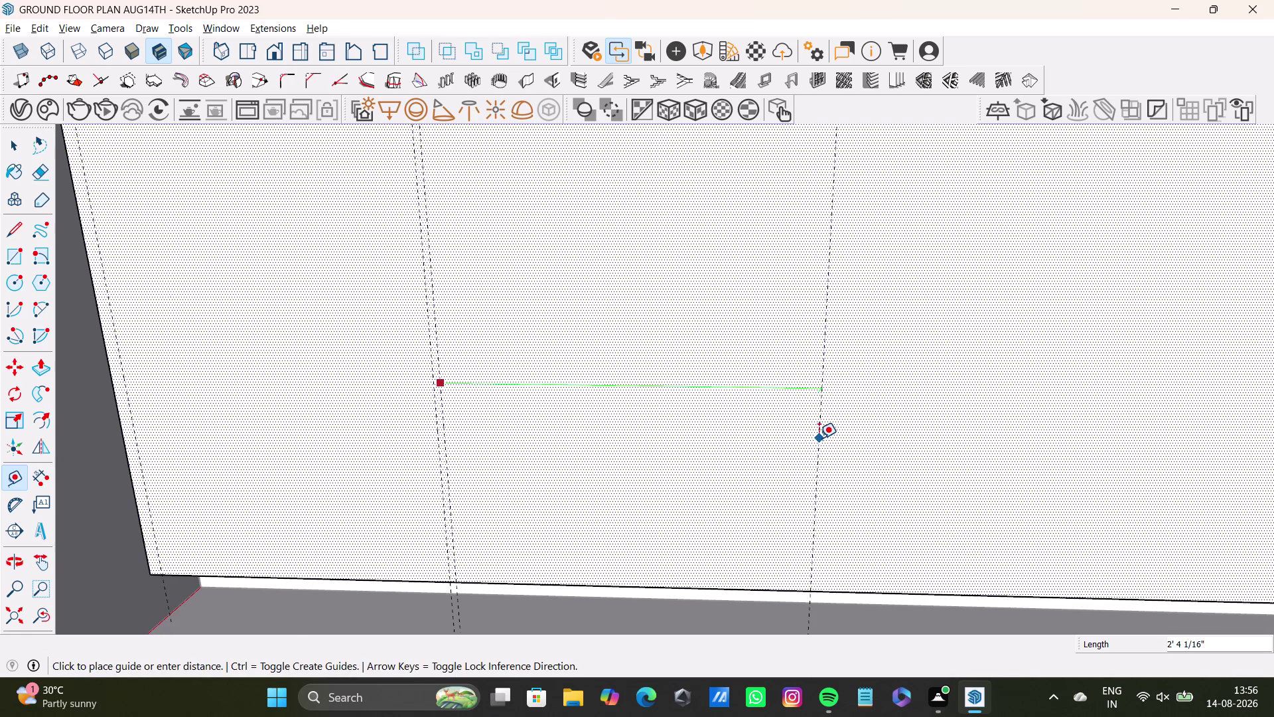
scroll(down, 3)
middle_drag(817, 431, 690, 455)
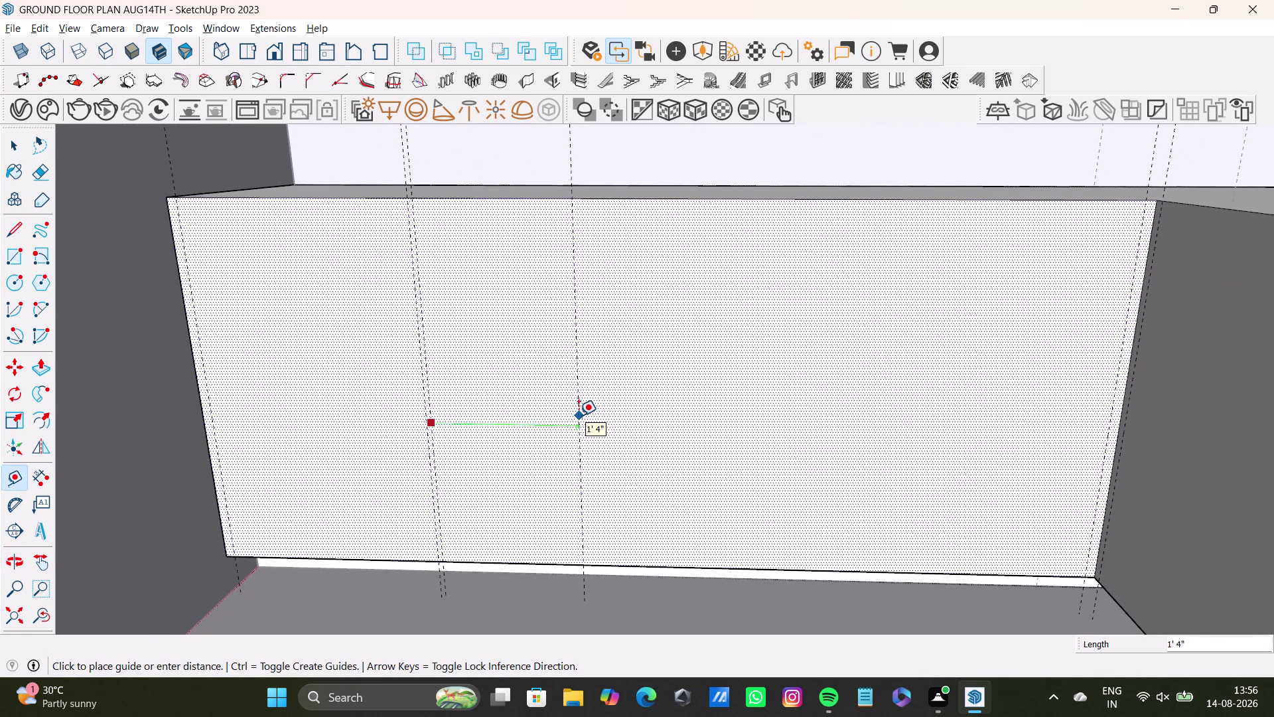
middle_drag(608, 411, 636, 374)
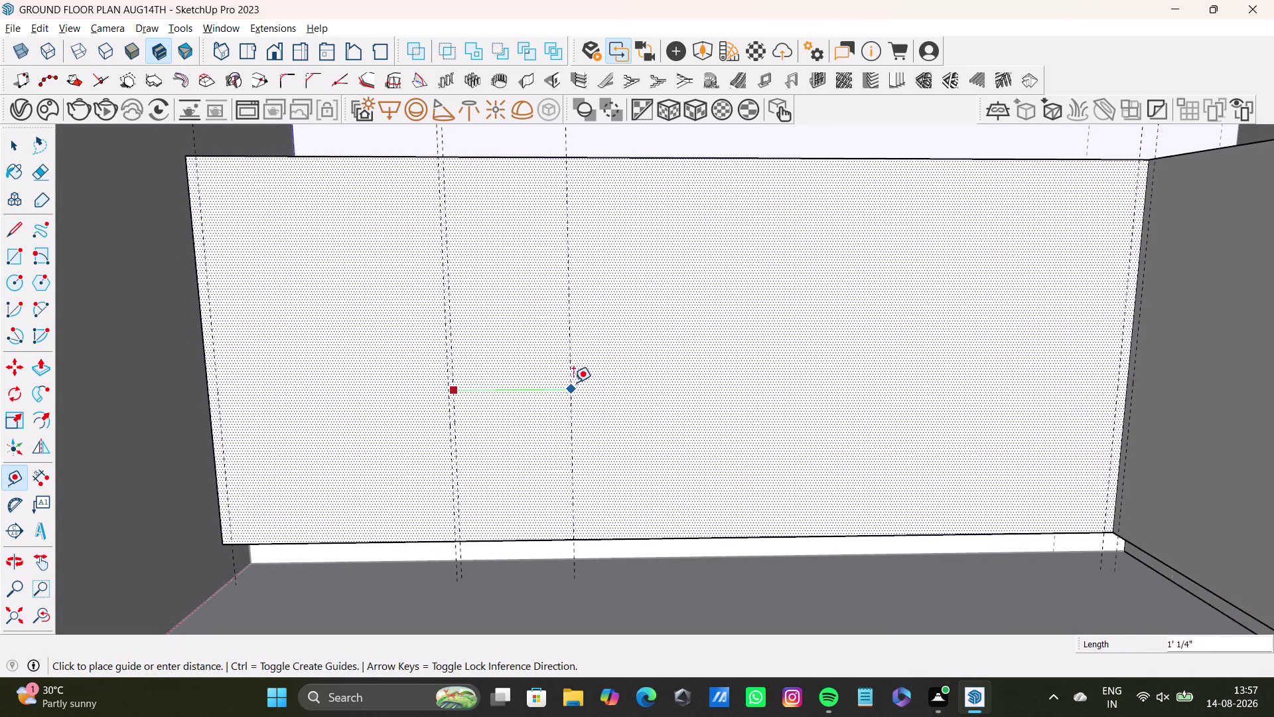
click(583, 382)
click(581, 389)
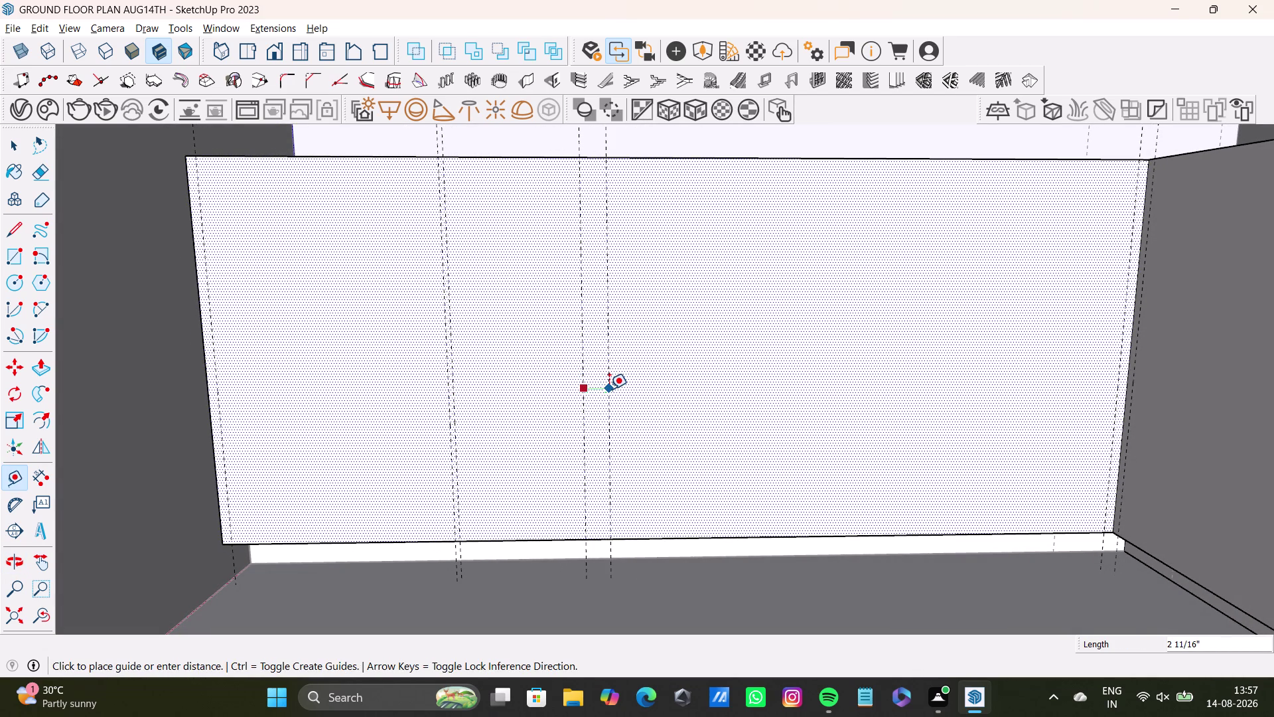
key(1)
key(BackSpace)
text(0)
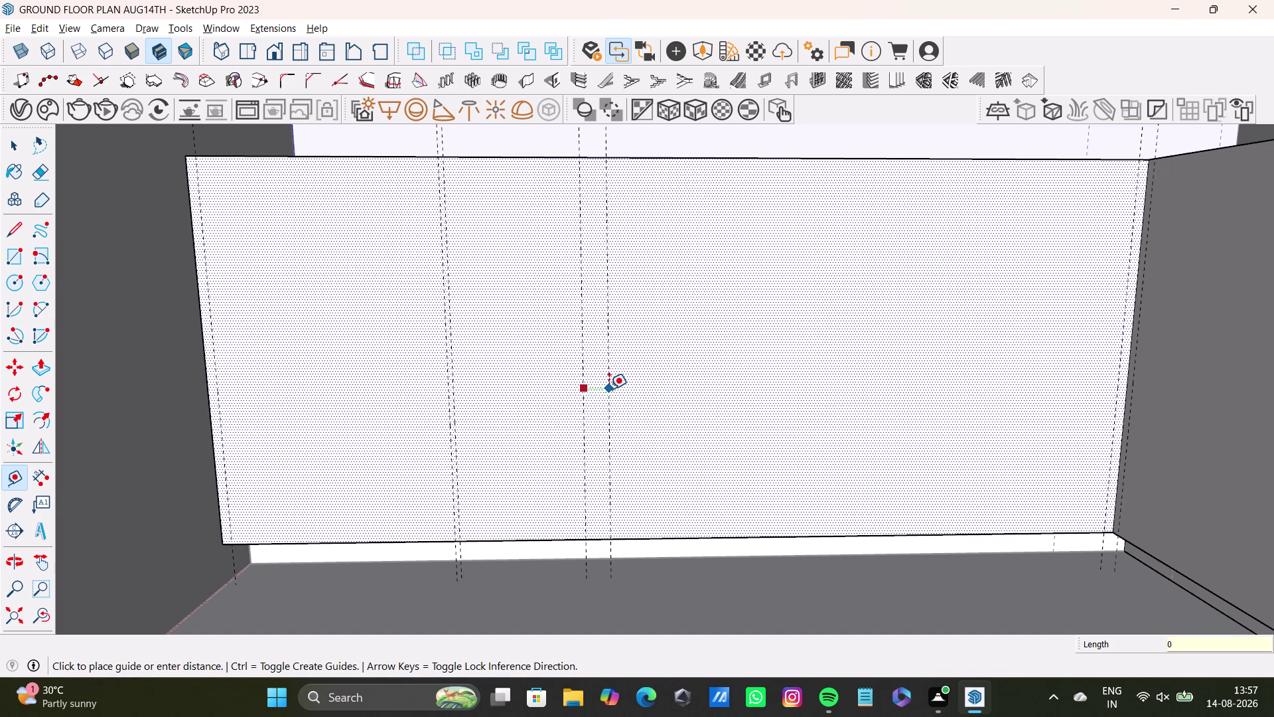
text(.5)
key(shift+quotedbl)
key(Return)
Add 0.5" offset guides from the newly placed guide and the right-hand guide.
scroll(up, 3)
scroll(up, 3)
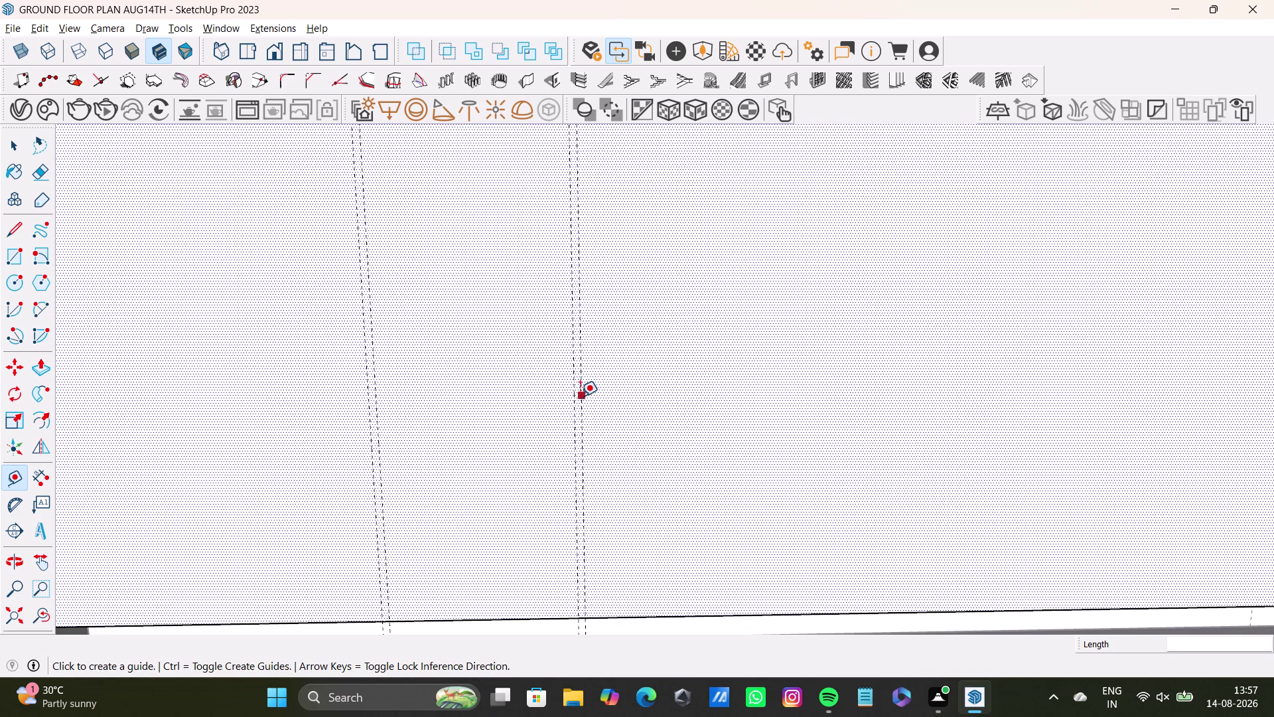
drag(579, 397, 591, 397)
scroll(down, 3)
middle_drag(789, 413, 658, 422)
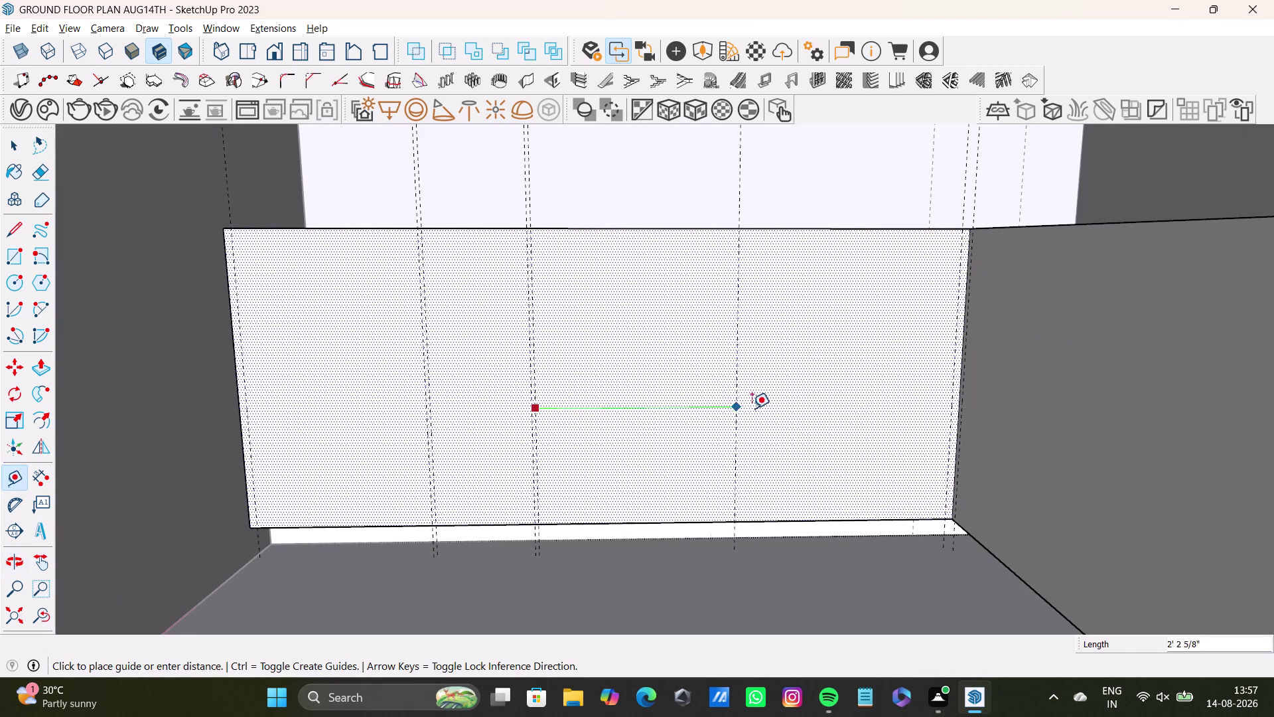
click(783, 408)
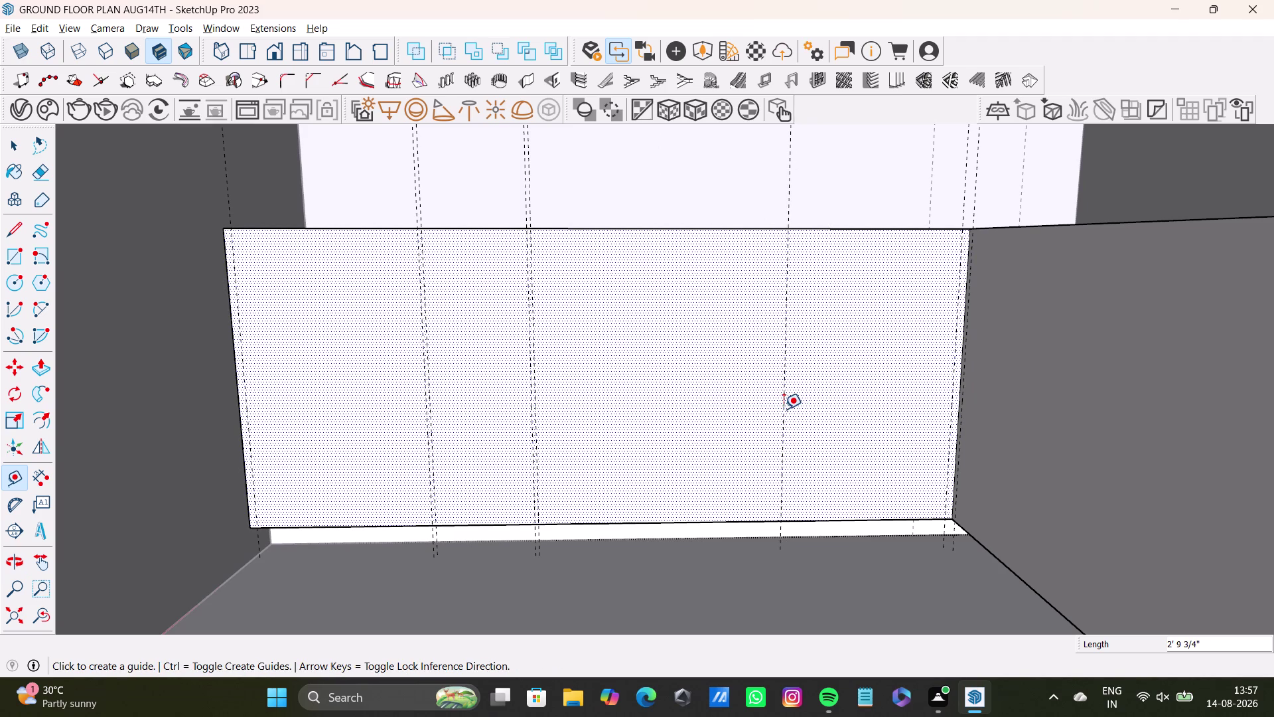
click(781, 414)
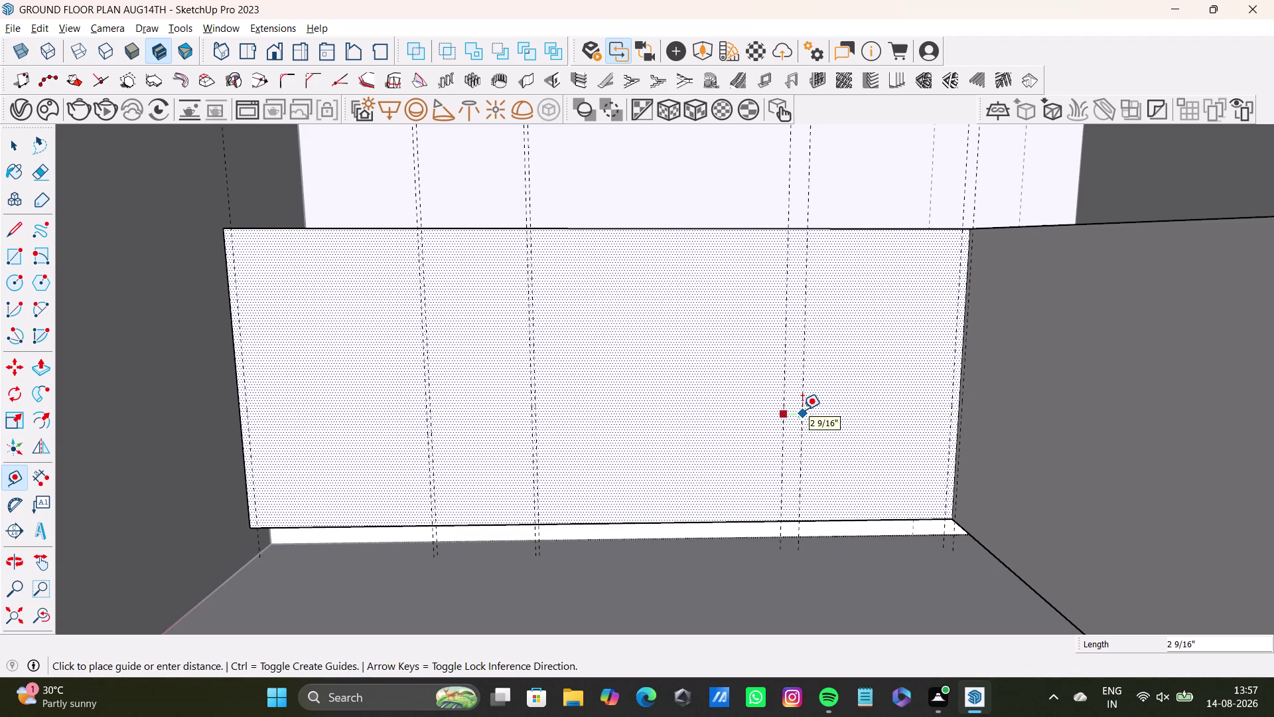
text(0.5")
key(Return)
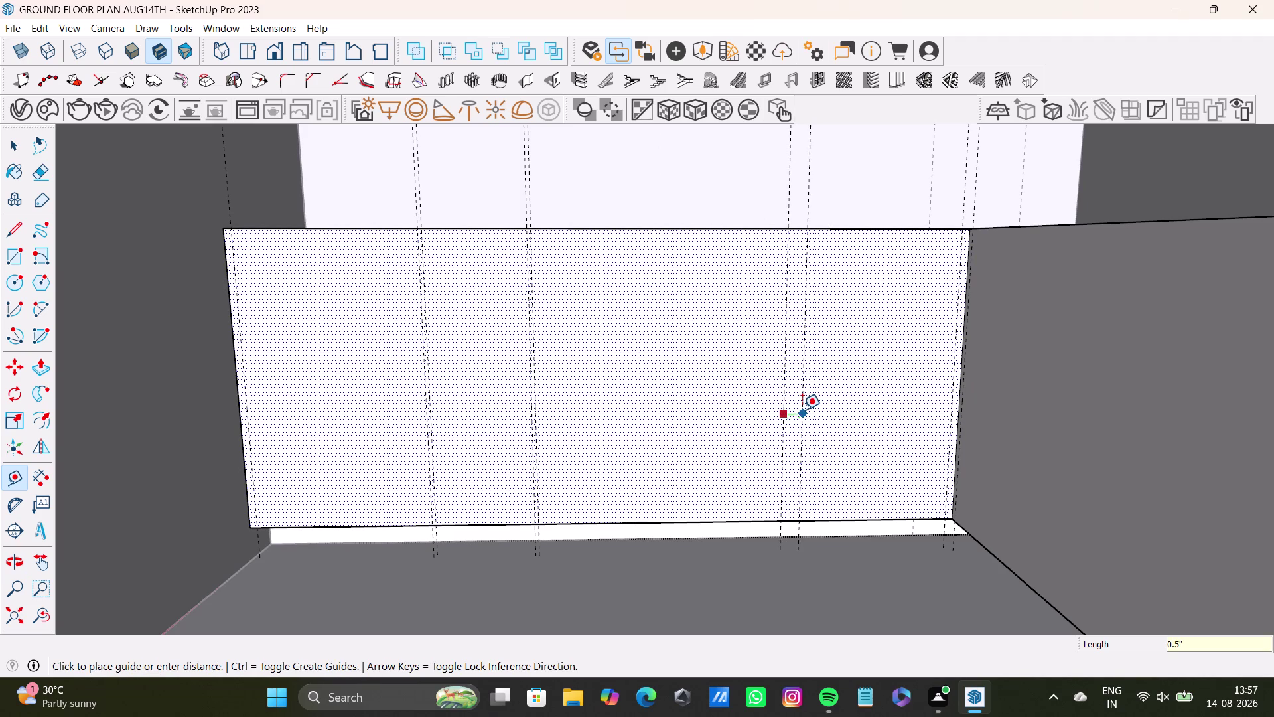
scroll(up, 3)
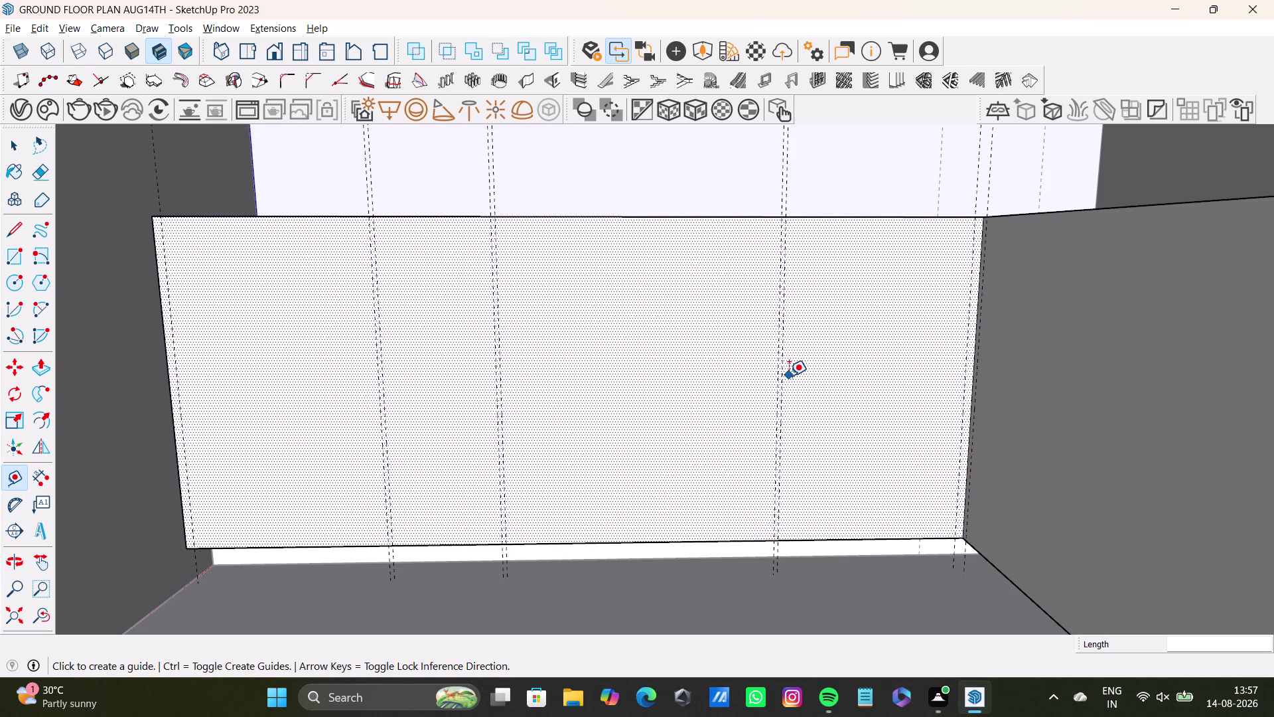
click(786, 376)
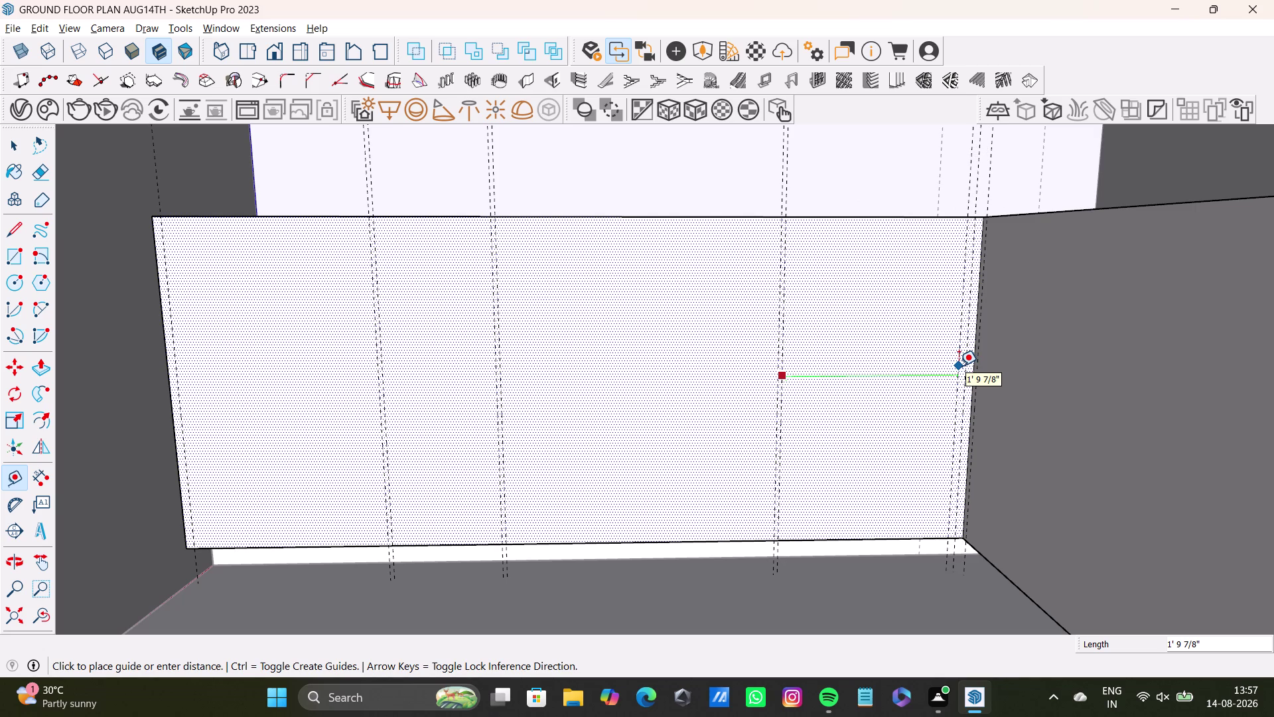
text(0.5")
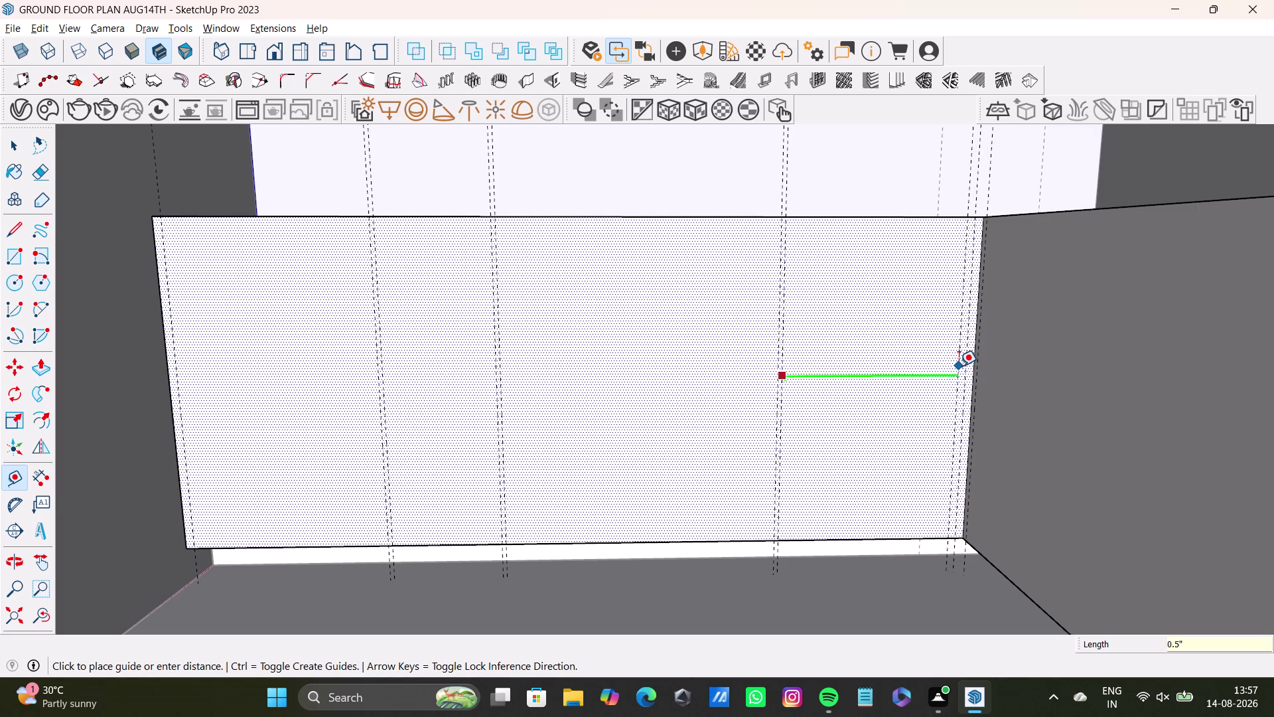
key(Return)
key(space)
key(ctrl+z)
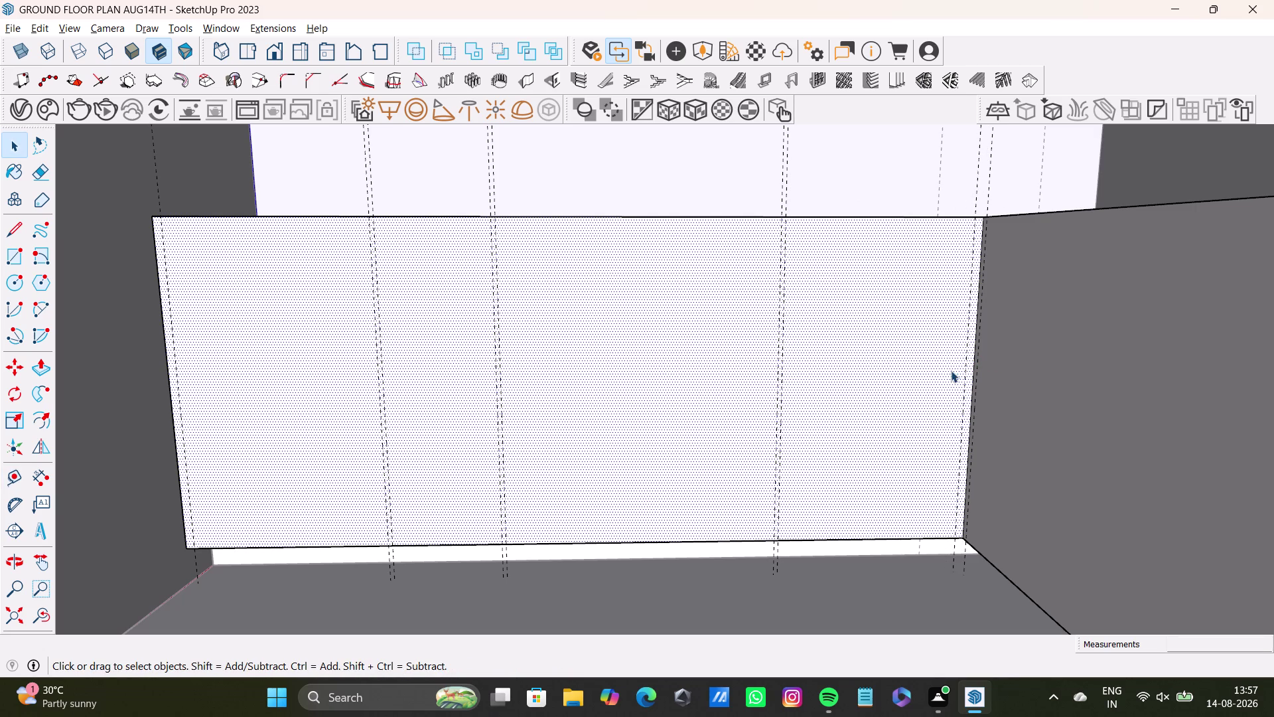
Place a guide 0.5" inward from the right end guide.
drag(11, 483, 17, 473)
scroll(up, 3)
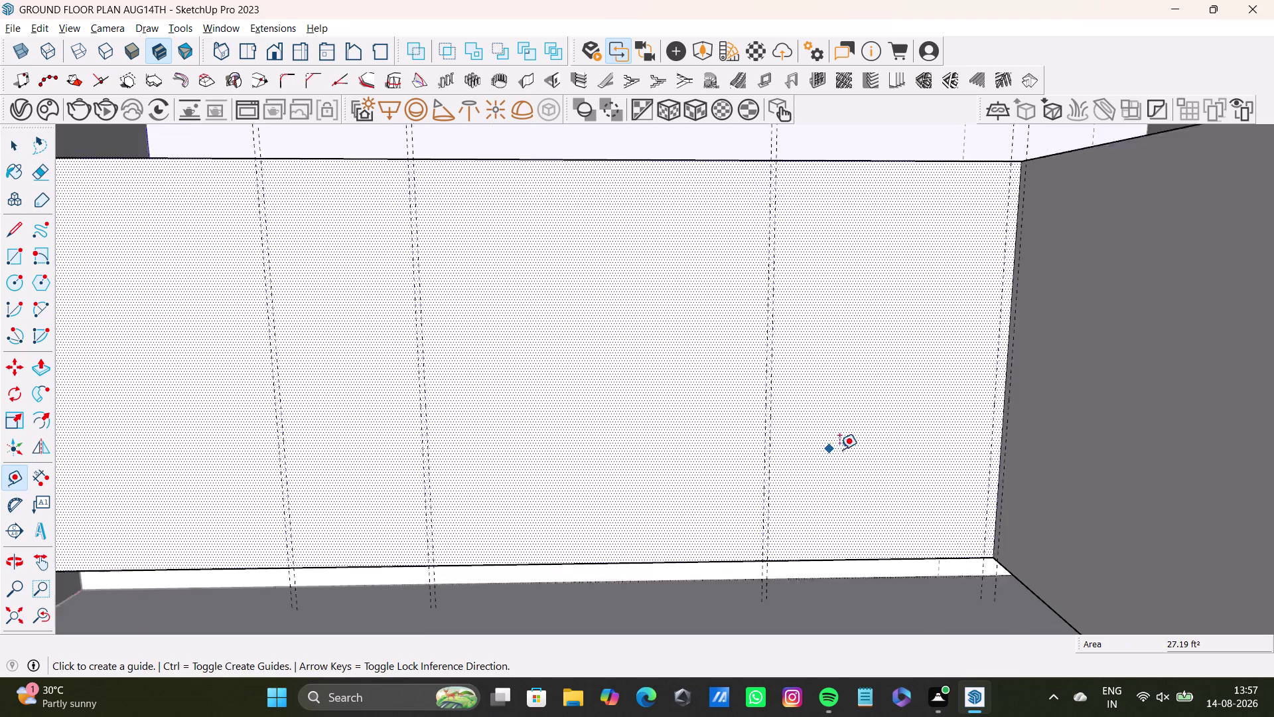
scroll(up, 3)
click(1007, 422)
text(0)
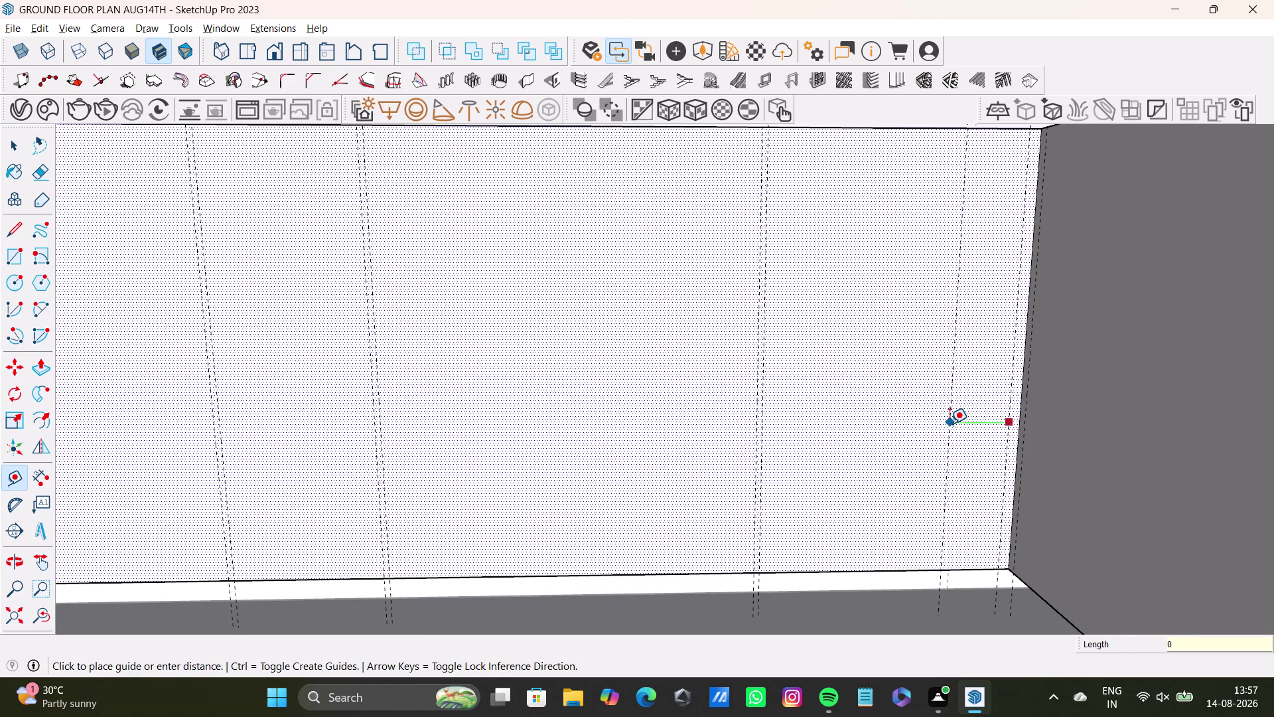
text(.5")
key(Return)
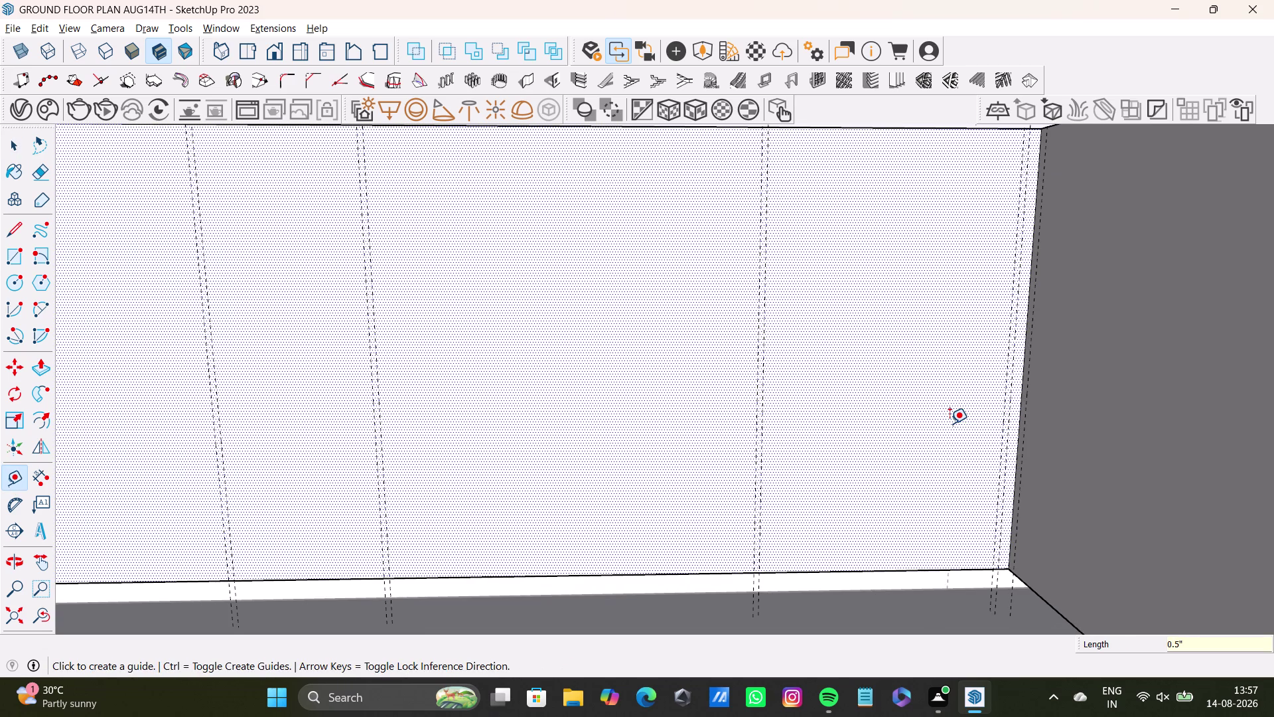
key(space)
scroll(down, 3)
middle_drag(740, 347, 857, 362)
middle_drag(858, 363, 869, 401)
click(9, 255)
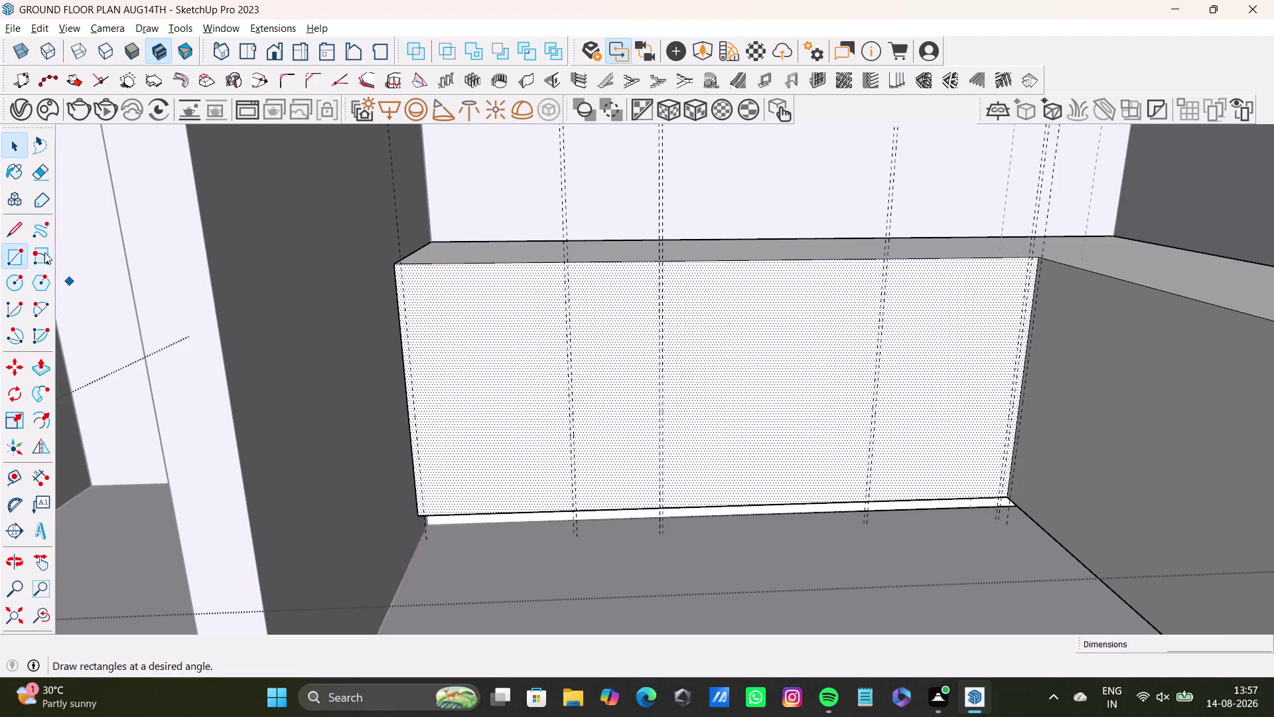
Draw the first panel outline from the front's top-left corner to the bottom guide intersection.
scroll(up, 3)
click(397, 262)
scroll(down, 3)
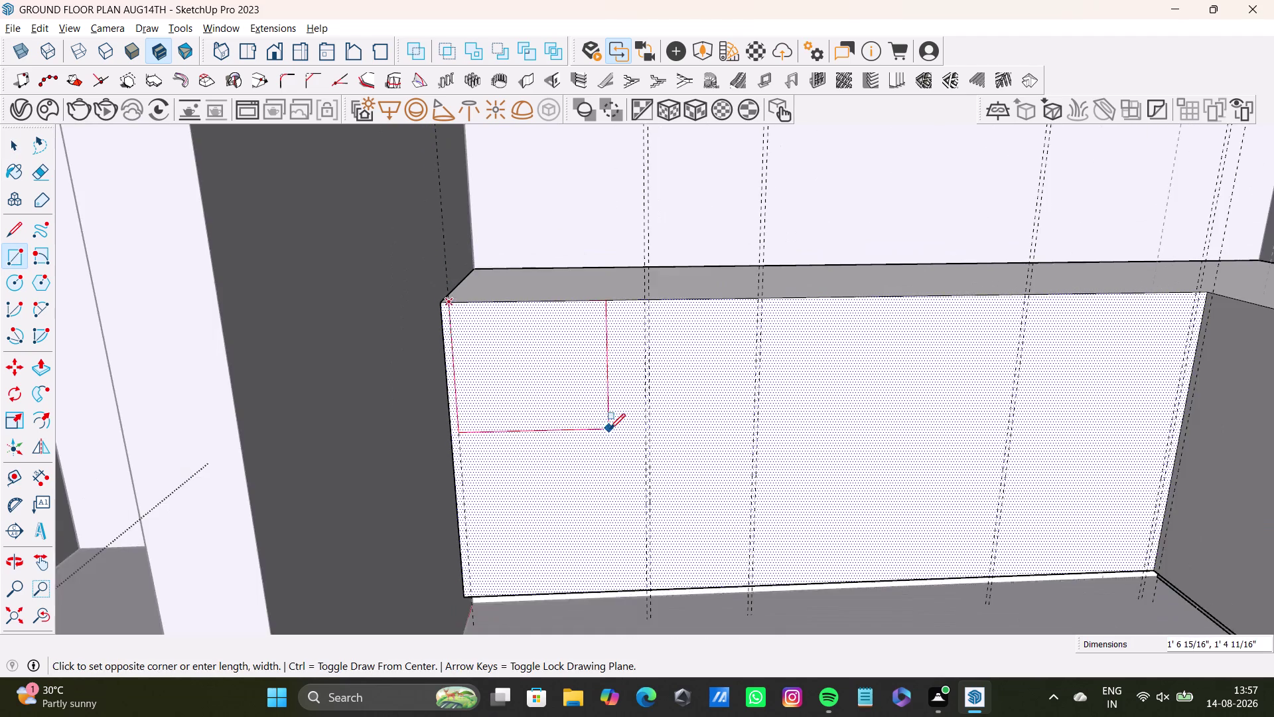
middle_drag(610, 428, 604, 313)
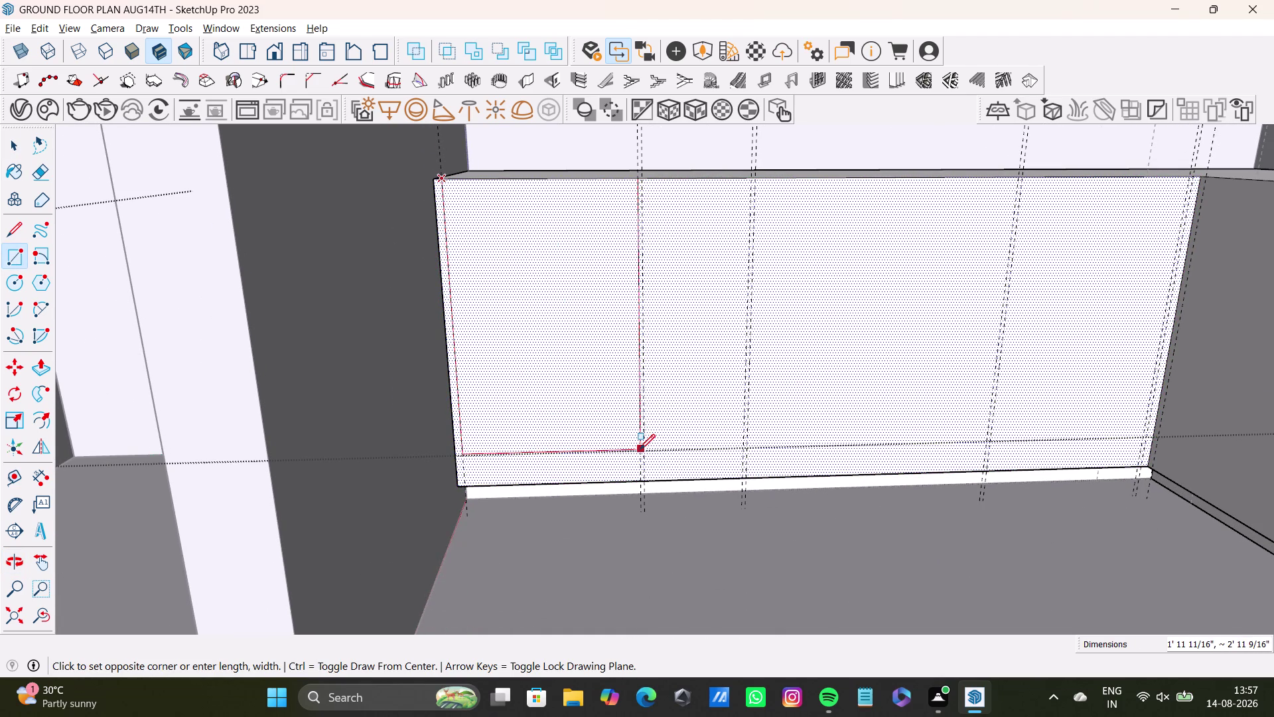
scroll(up, 3)
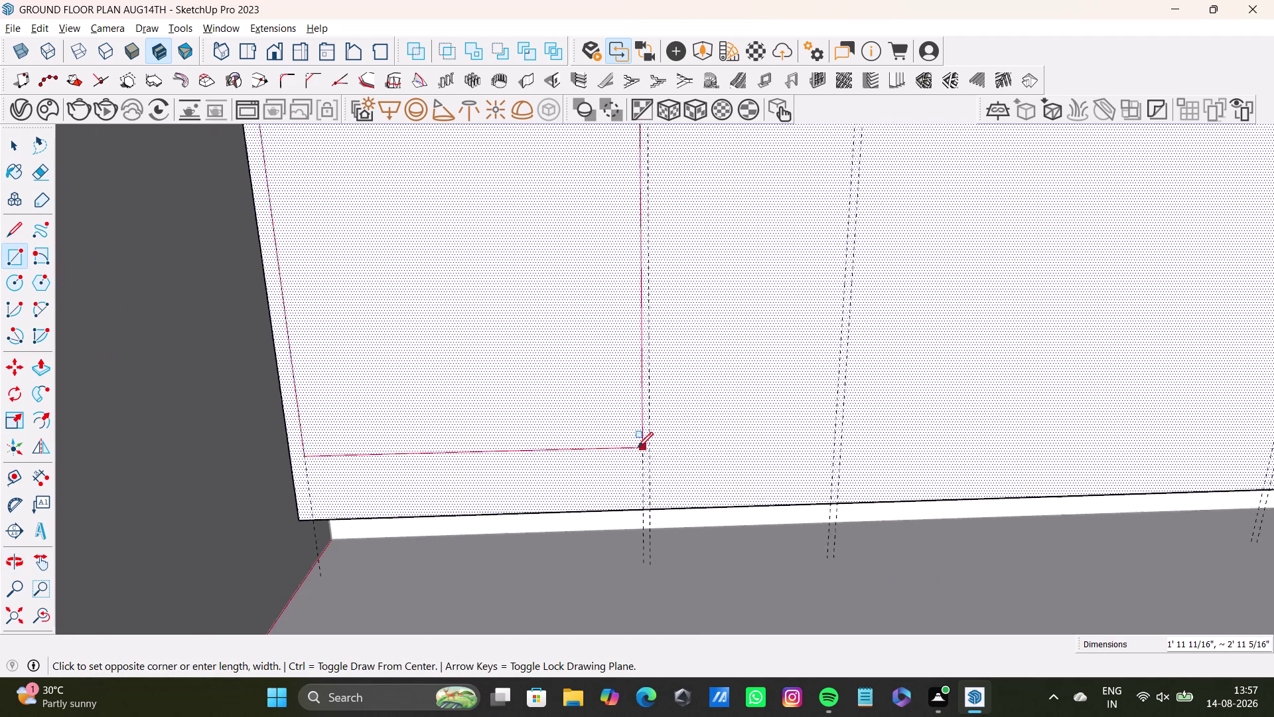
scroll(up, 3)
key(Right)
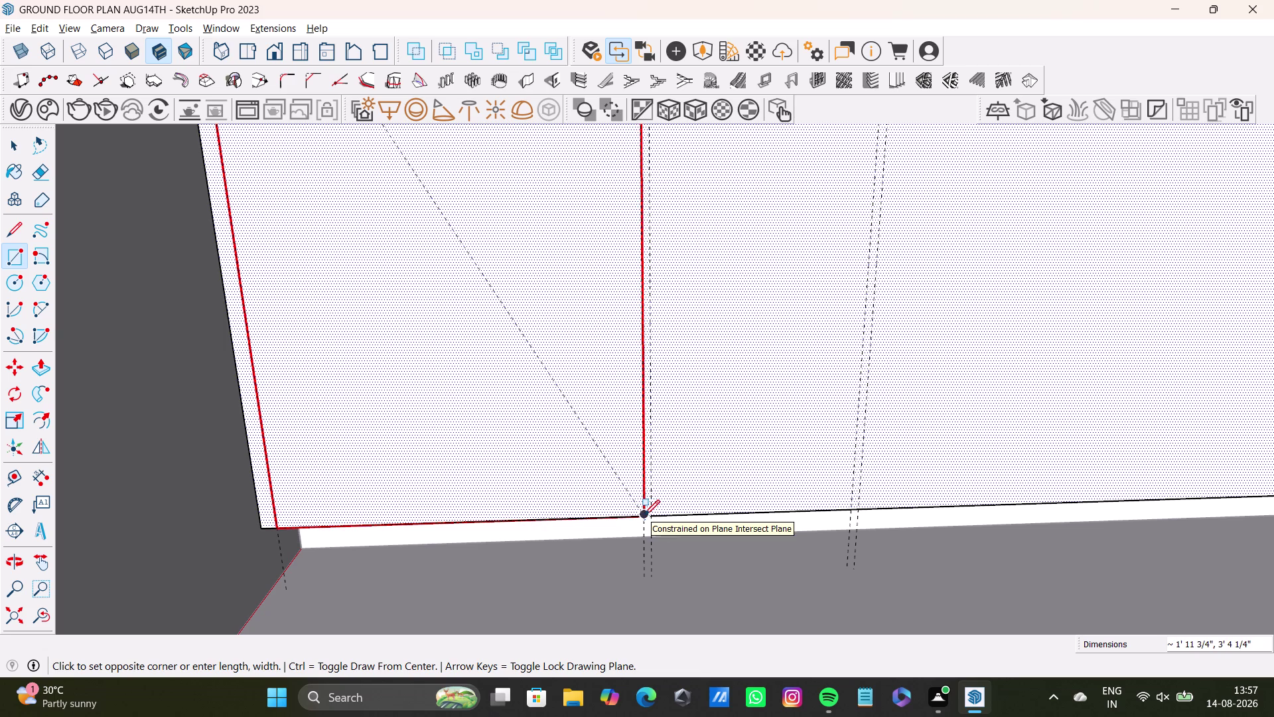
click(645, 515)
key(space)
scroll(down, 3)
middle_drag(620, 428, 540, 483)
scroll(down, 3)
middle_drag(602, 210, 576, 274)
click(12, 254)
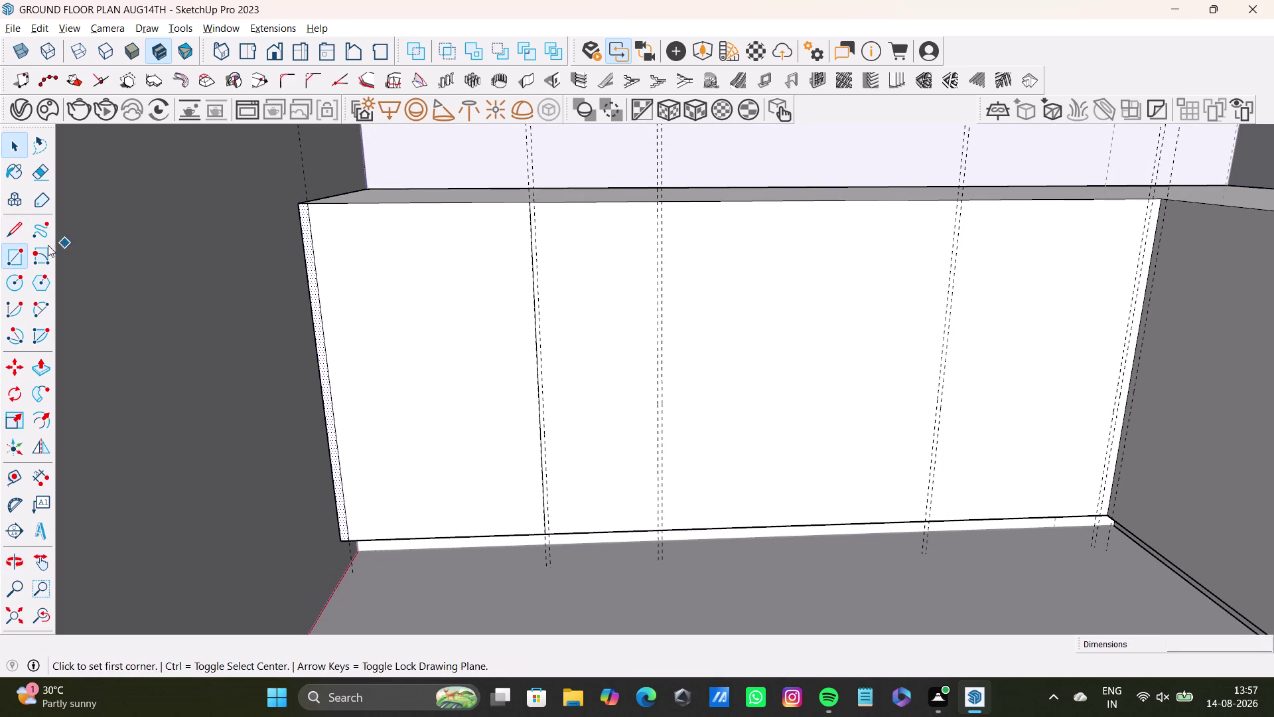
Draw a narrow vertical gap-strip rectangle between two guides, from the top edge down to the lower guide.
scroll(up, 3)
click(541, 192)
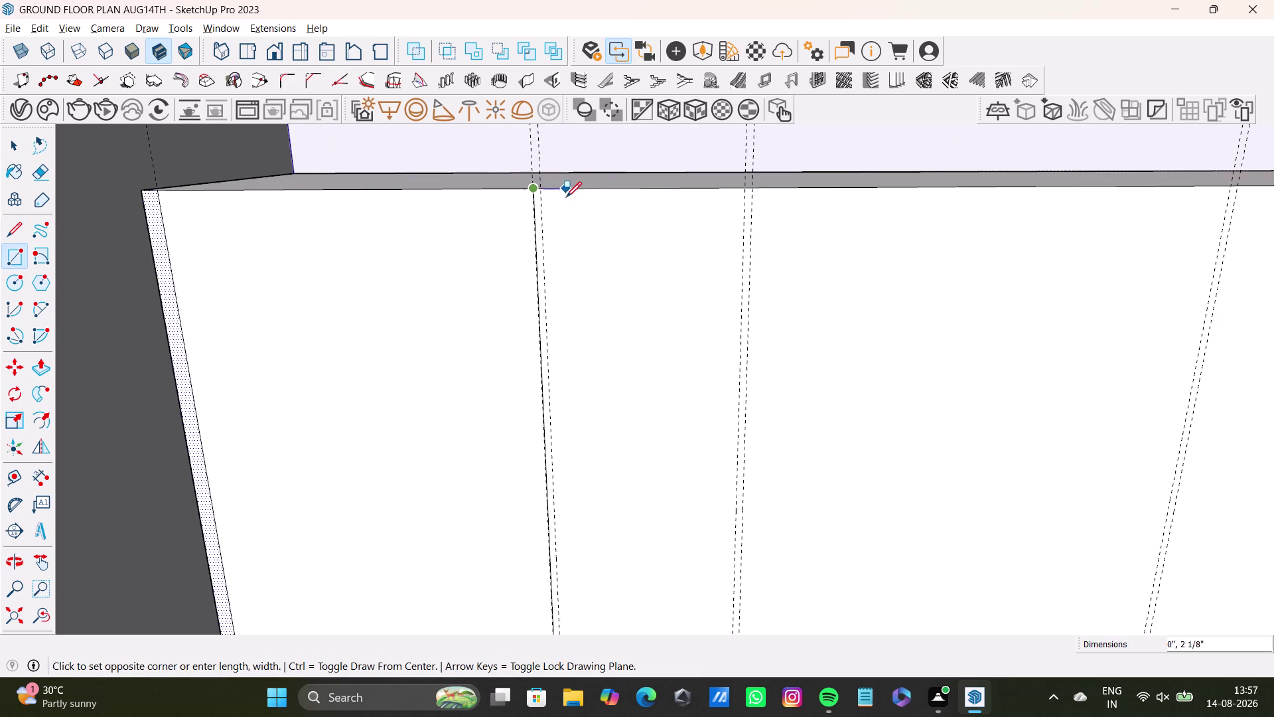
key(space)
click(20, 249)
scroll(up, 3)
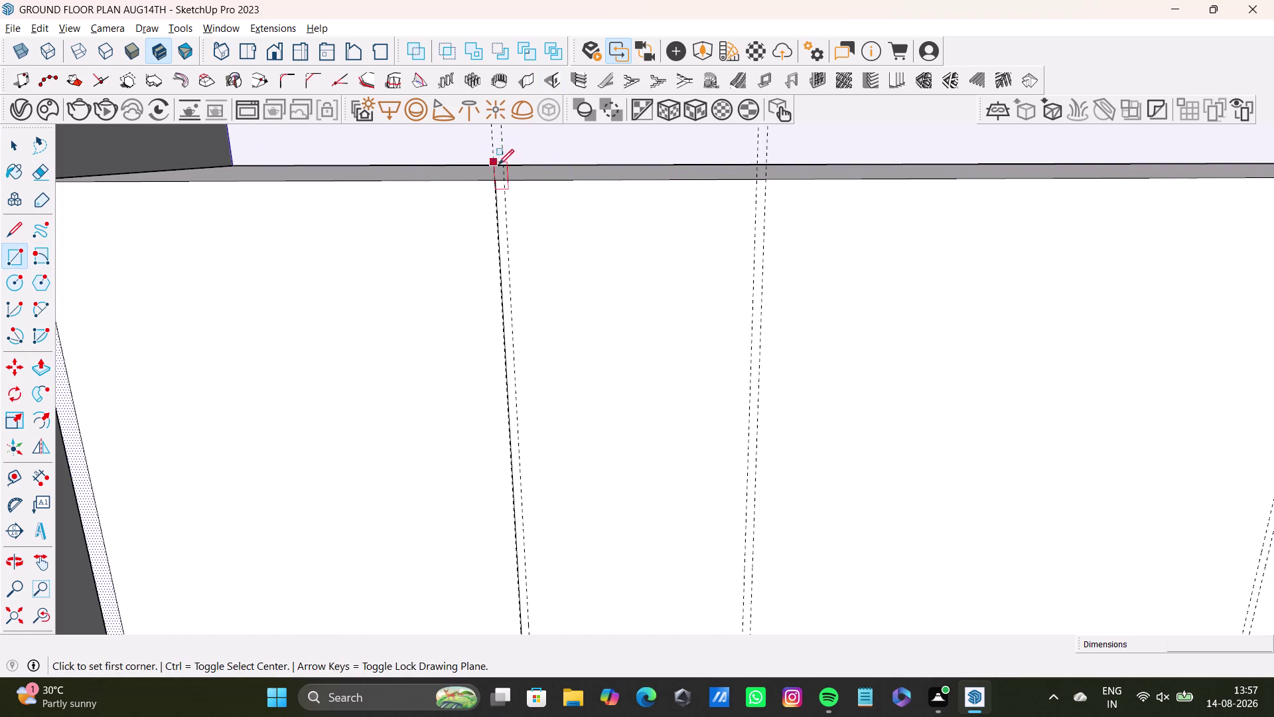
click(507, 179)
scroll(down, 3)
middle_drag(723, 335, 710, 165)
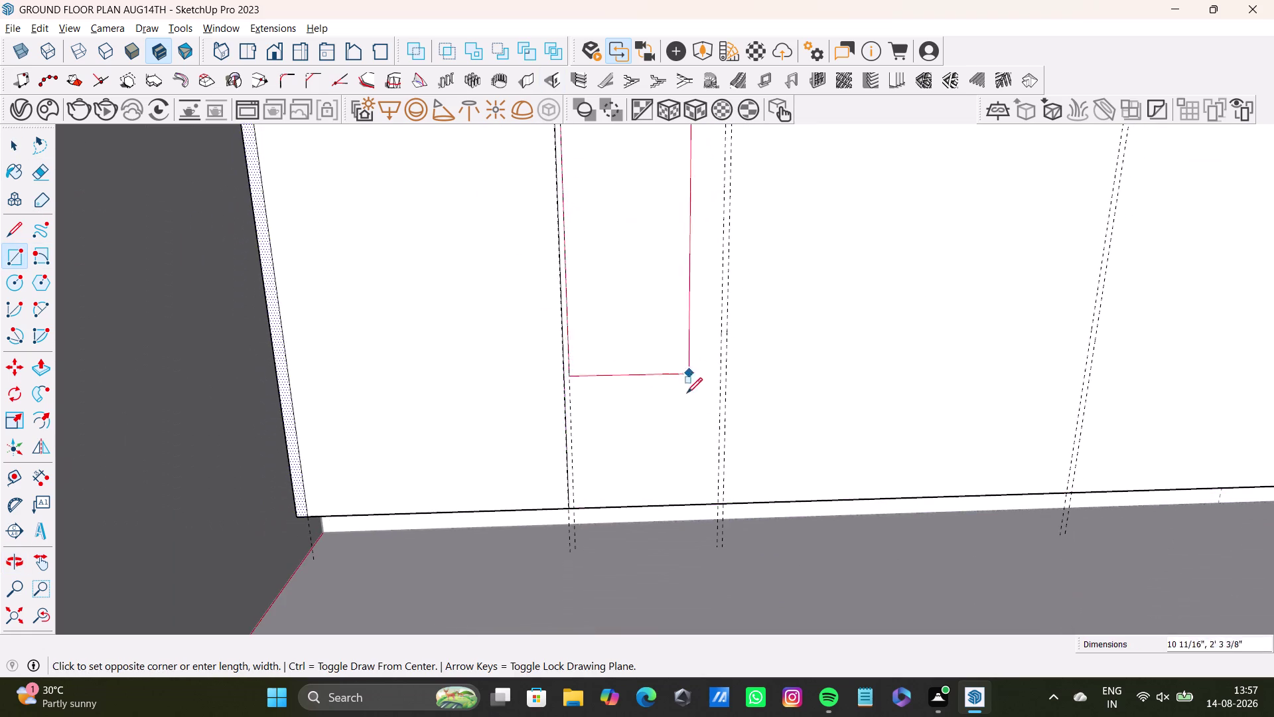
scroll(down, 3)
scroll(down, 3)
scroll(up, 3)
scroll(down, 3)
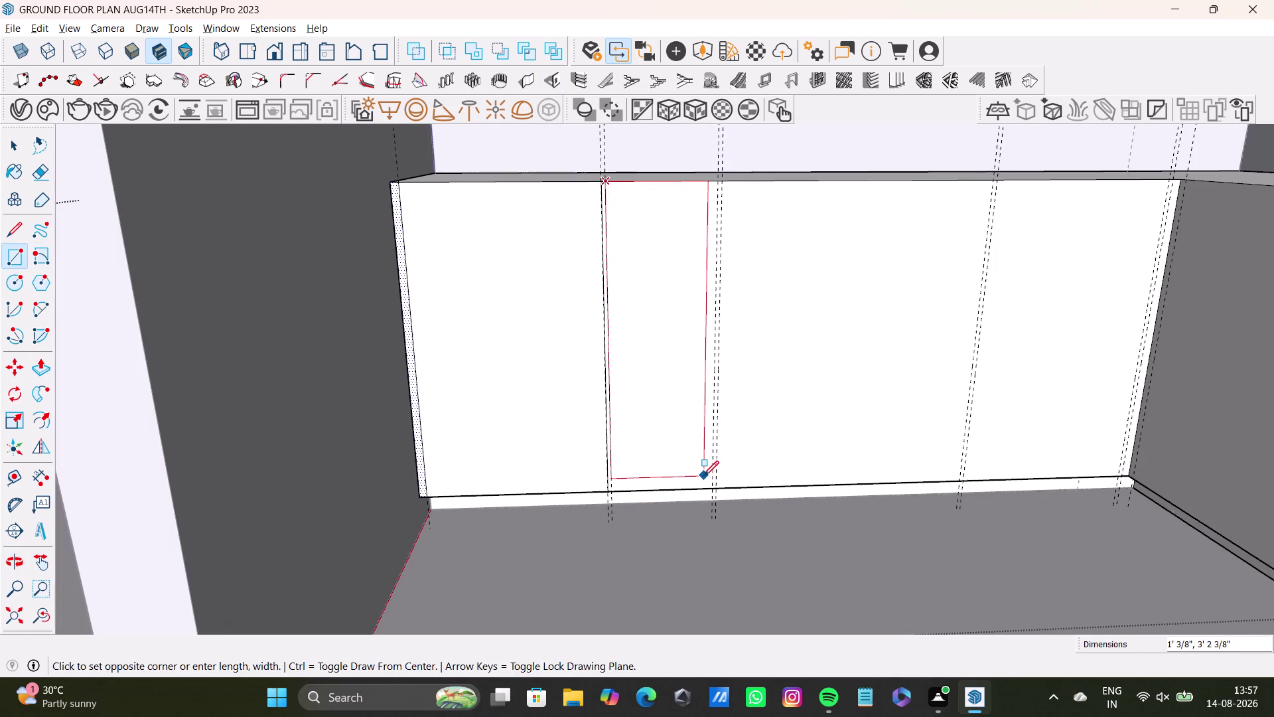
scroll(up, 3)
scroll(down, 3)
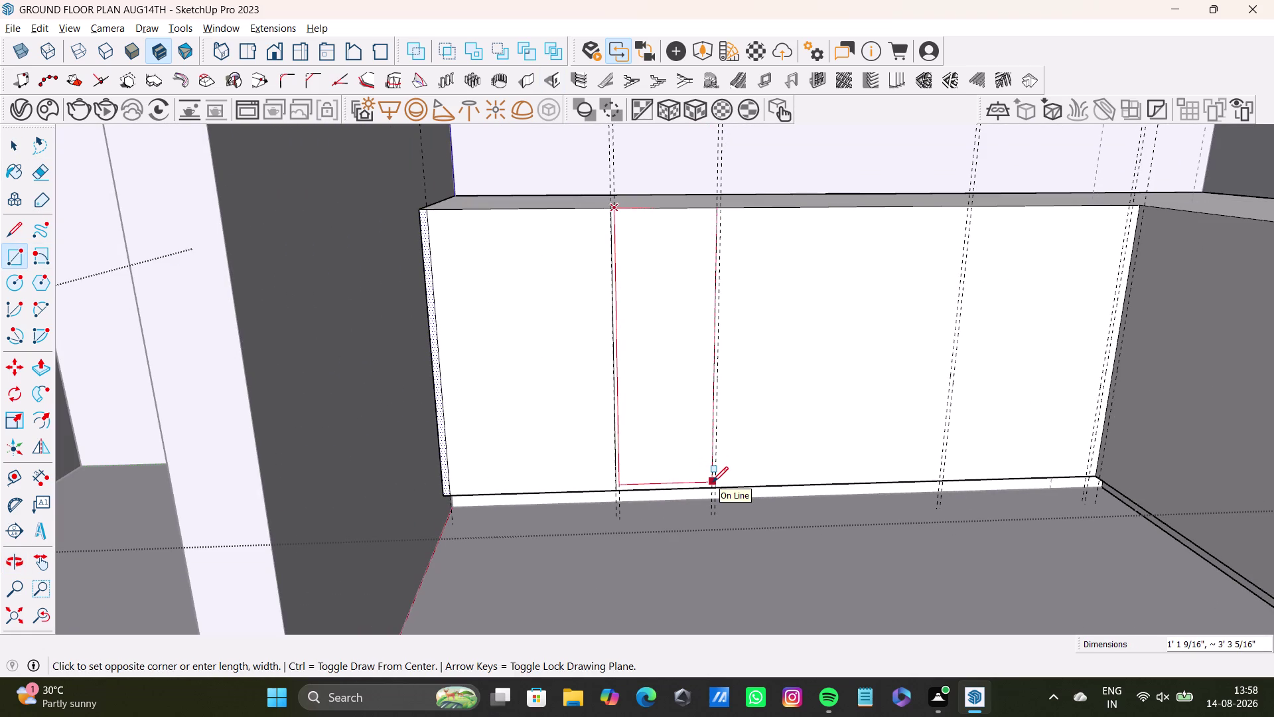
scroll(up, 3)
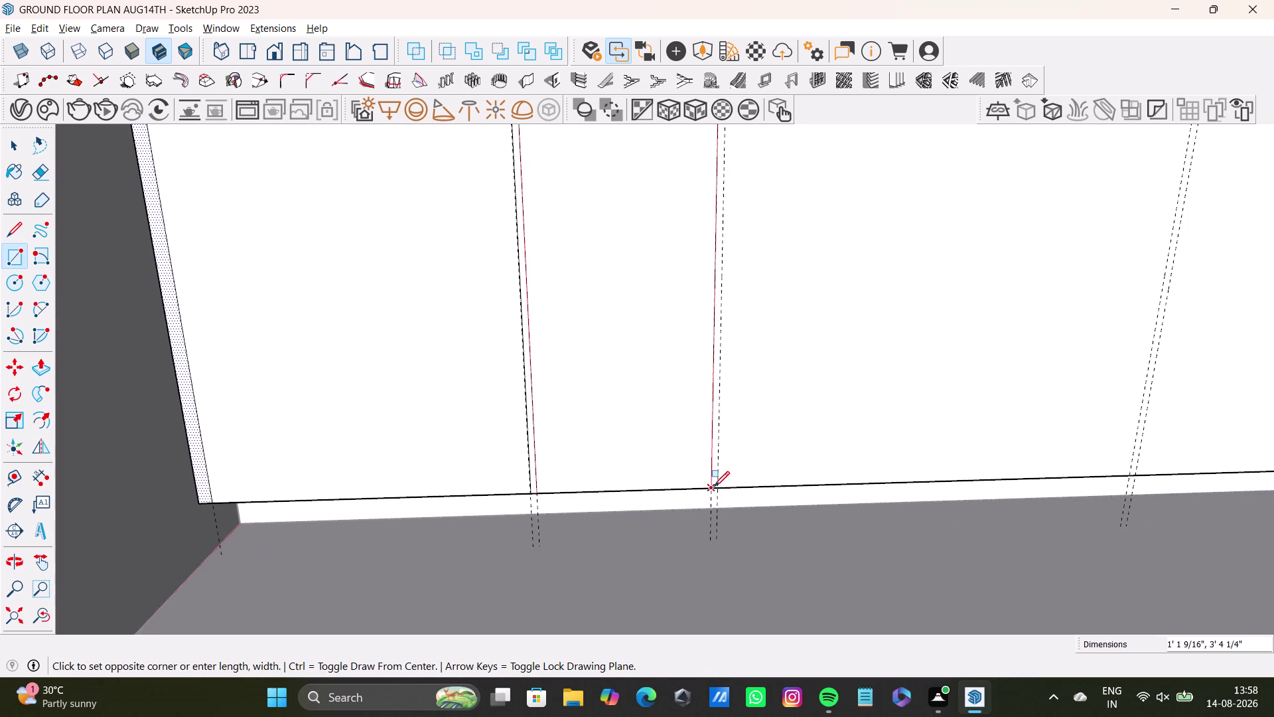
click(714, 487)
key(space)
Shift the view across the cabinet front and switch to the Tape Measure tool.
scroll(down, 3)
middle_drag(643, 425, 501, 474)
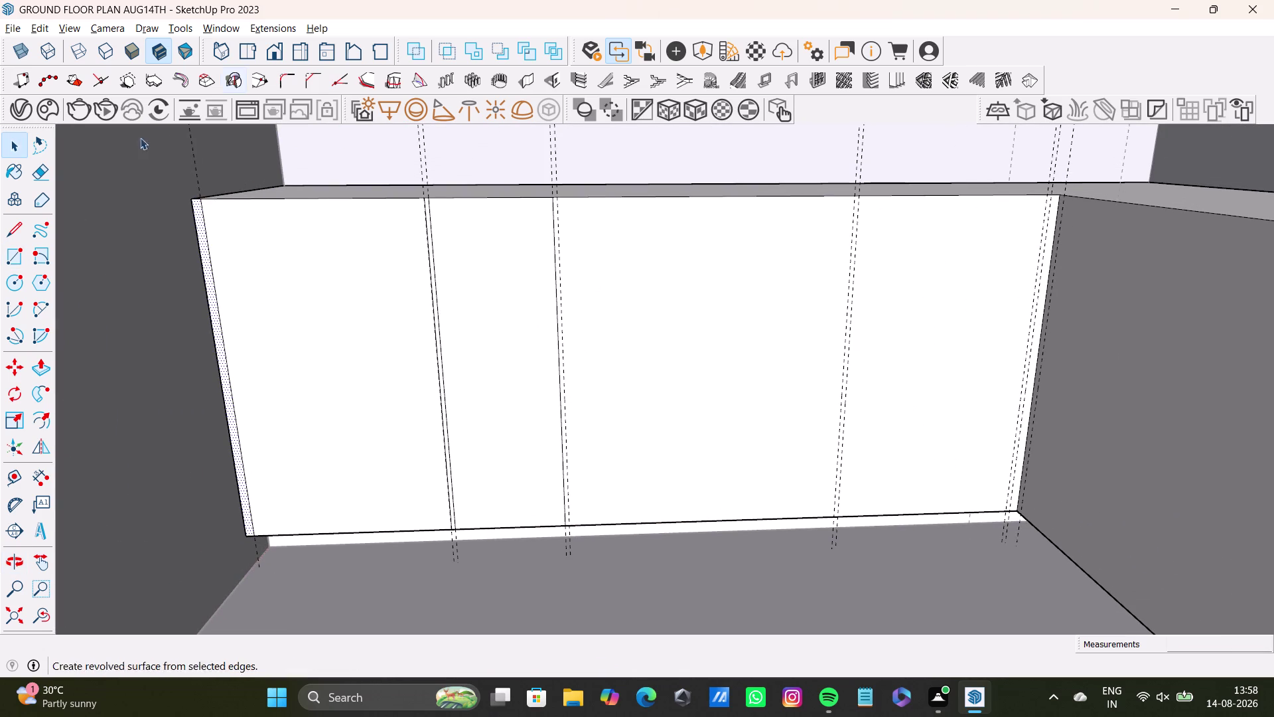
click(13, 480)
scroll(up, 3)
scroll(up, 3)
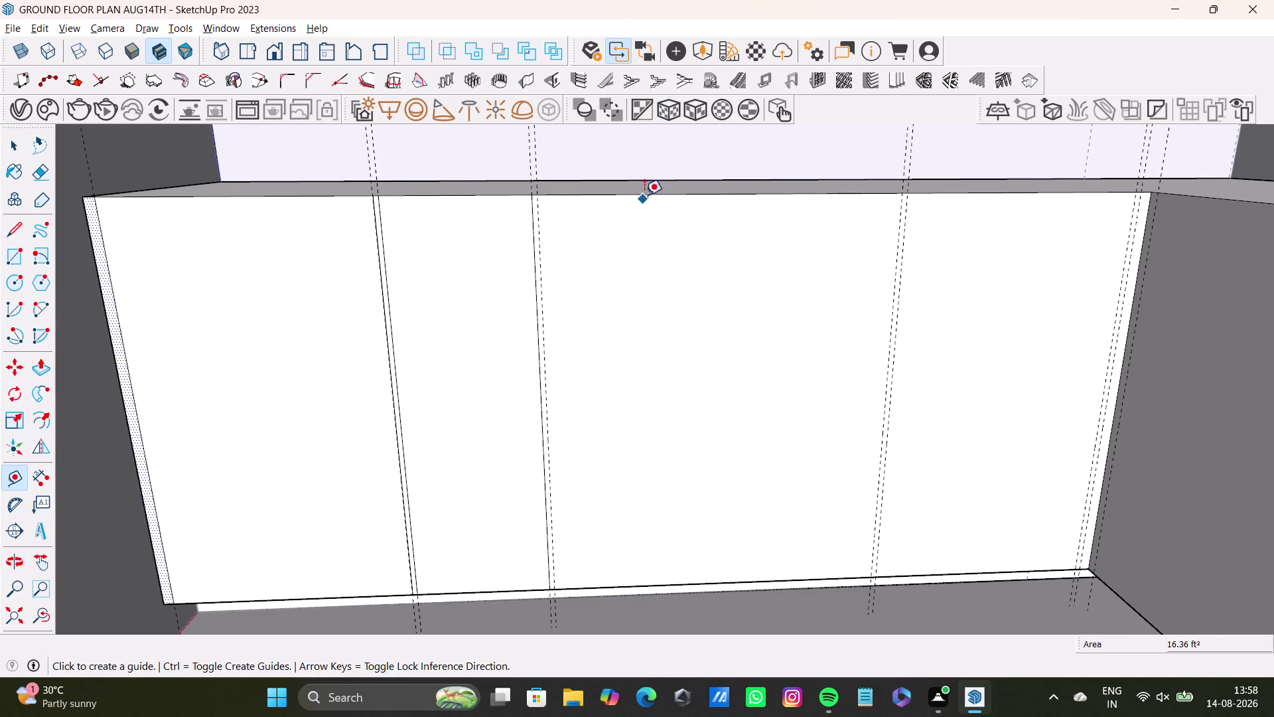
Place a guide 0.5" below the vanity front's top edge.
click(655, 189)
key(space)
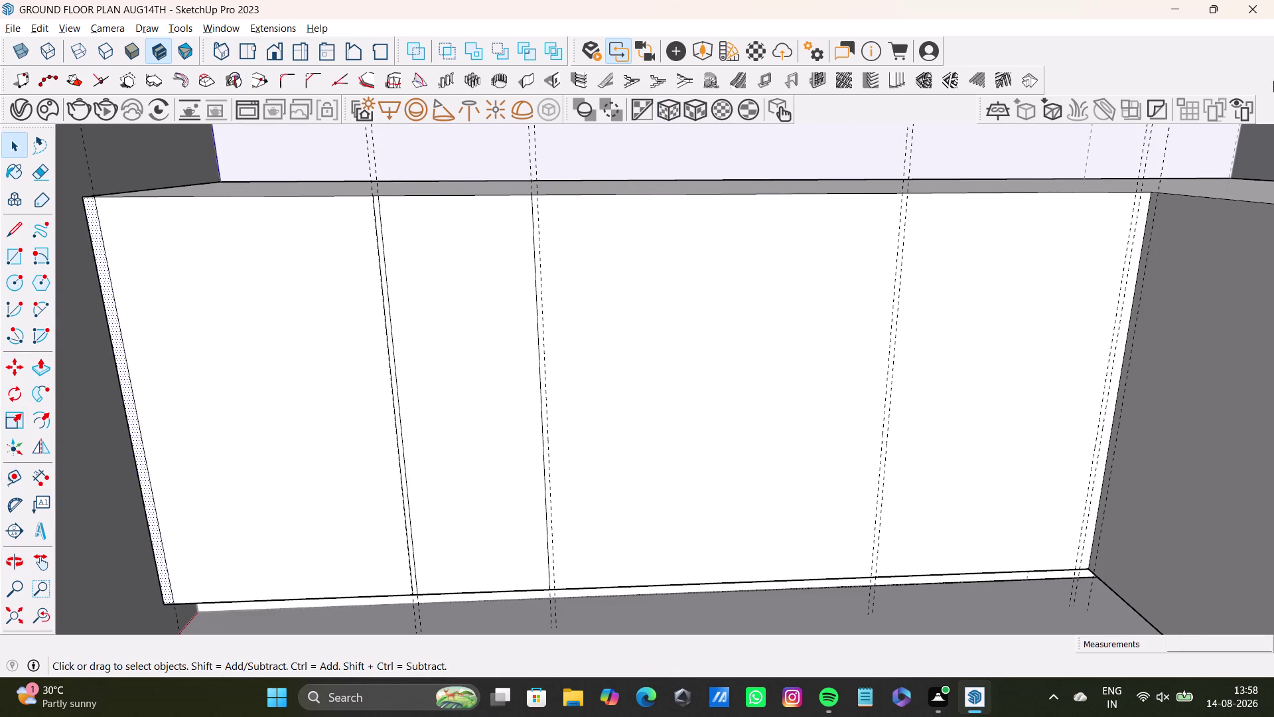
click(15, 477)
scroll(up, 3)
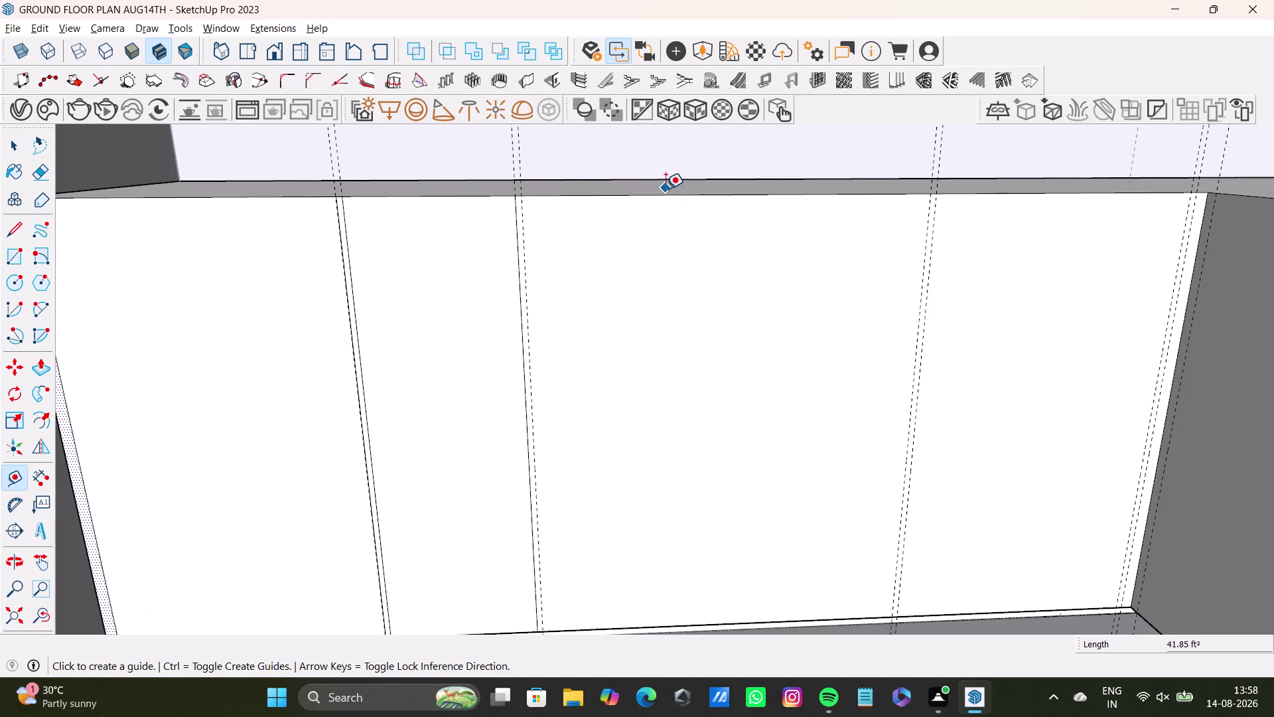
click(669, 195)
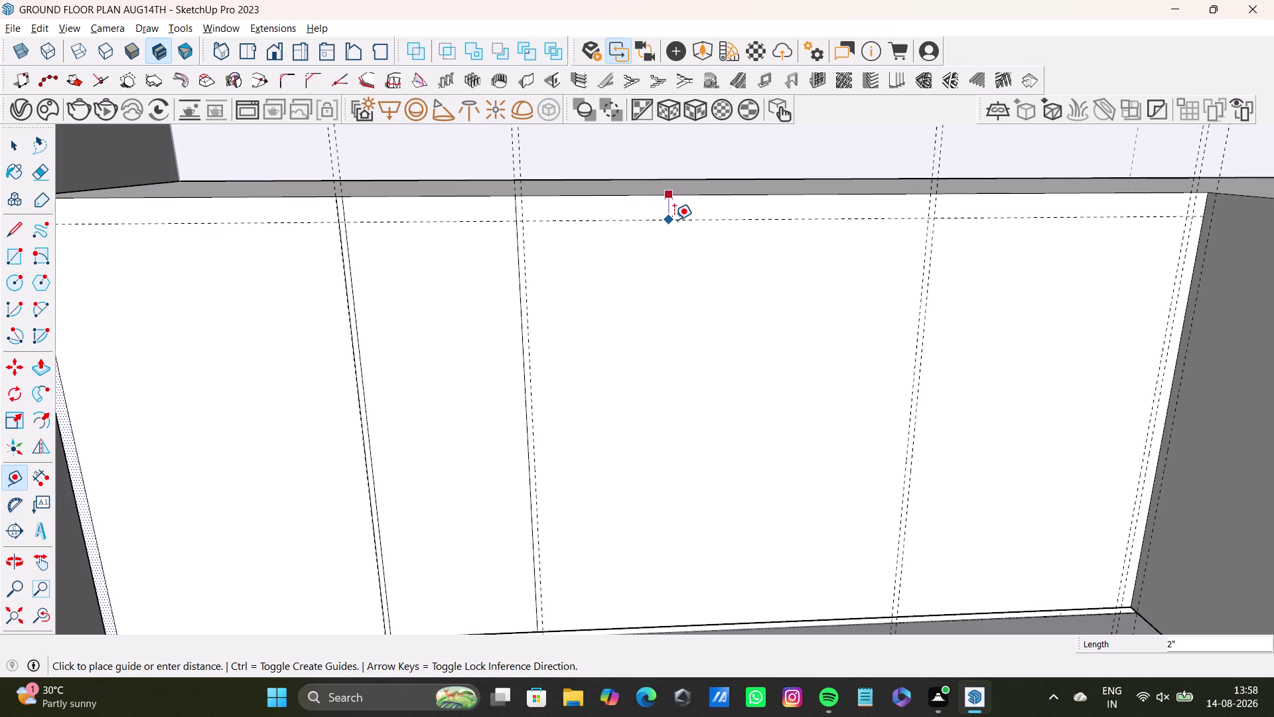
text(0.5)
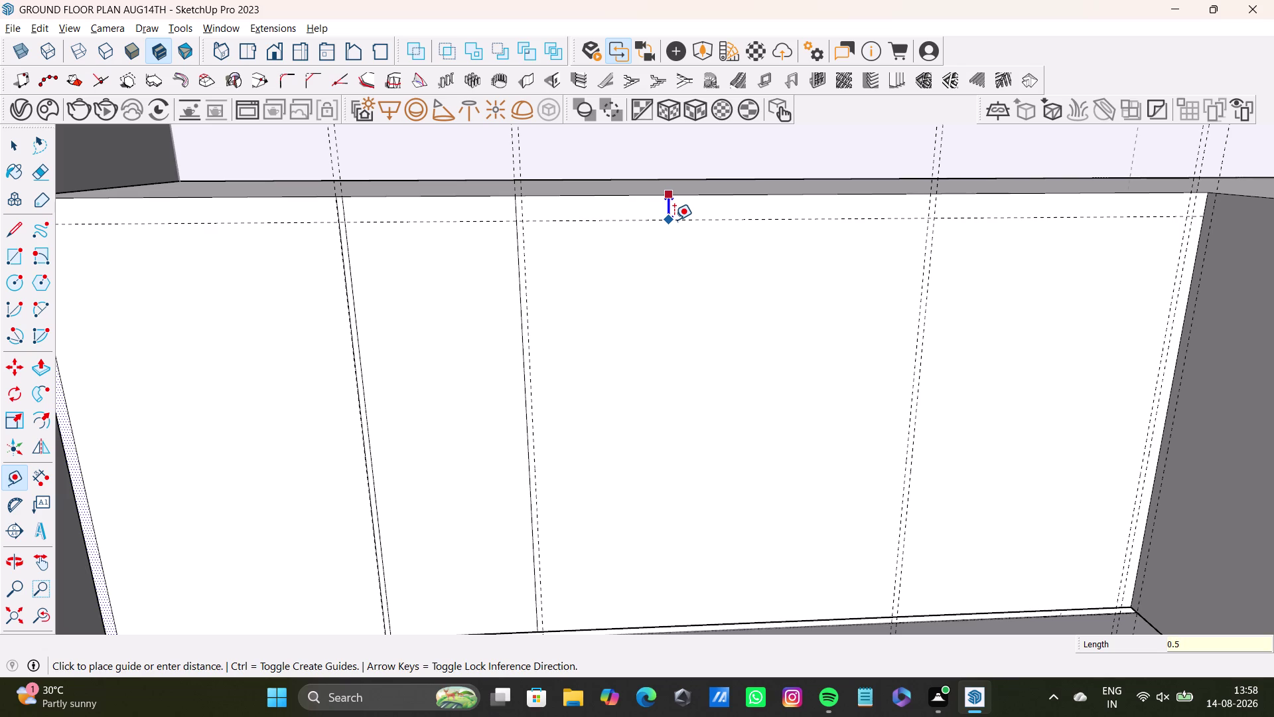
key(shift+quotedbl)
key(Return)
key(space)
Place a guide 0.5" above the vanity front's bottom edge.
middle_drag(771, 461, 769, 371)
click(15, 481)
scroll(up, 3)
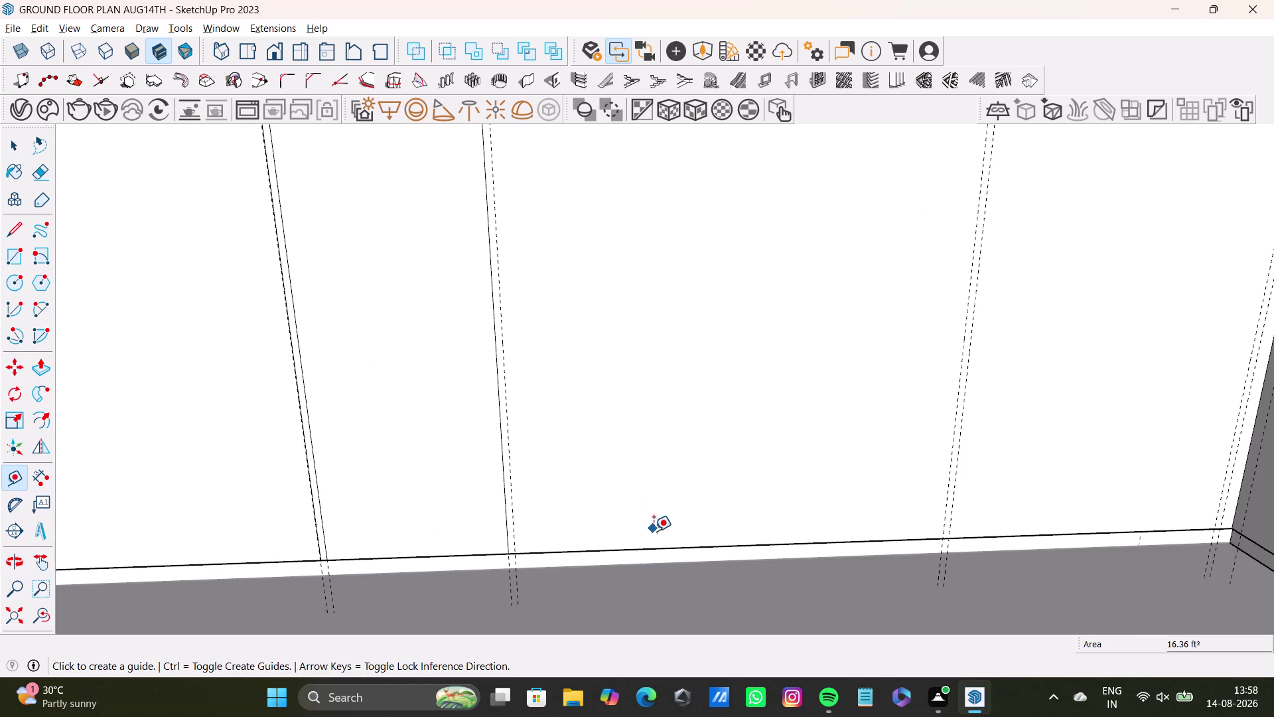
click(674, 544)
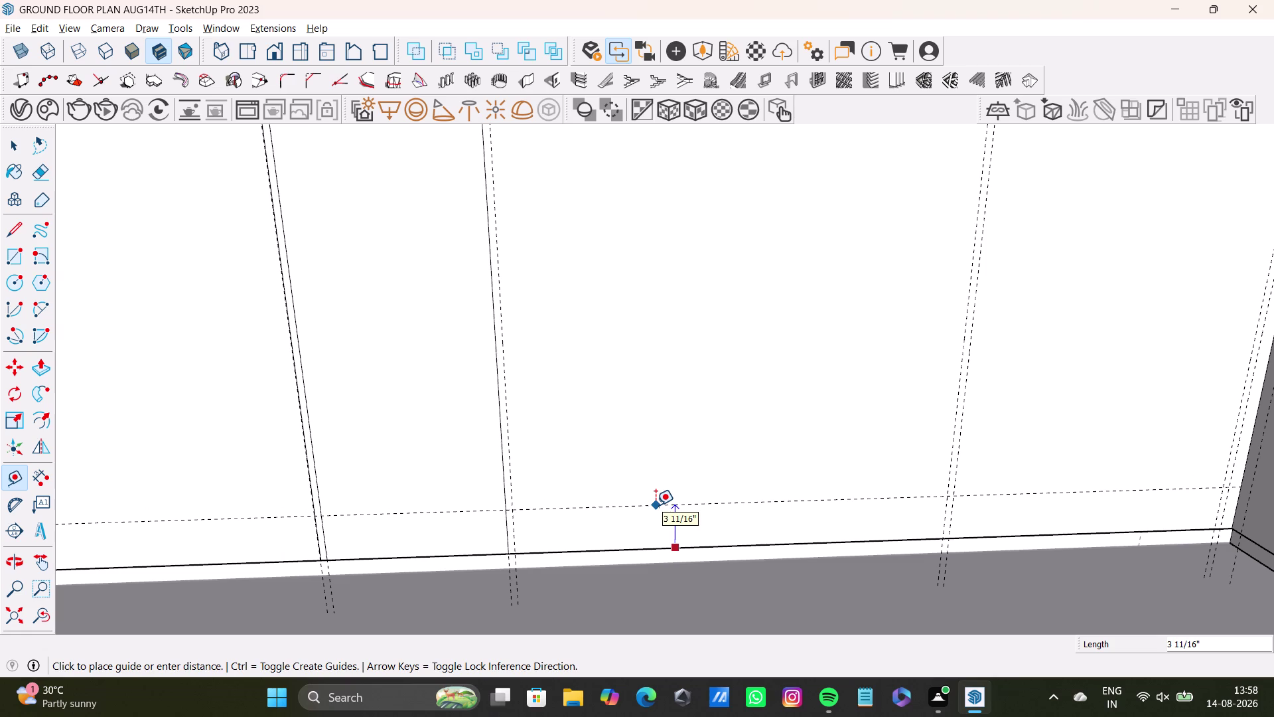
text(0.5)
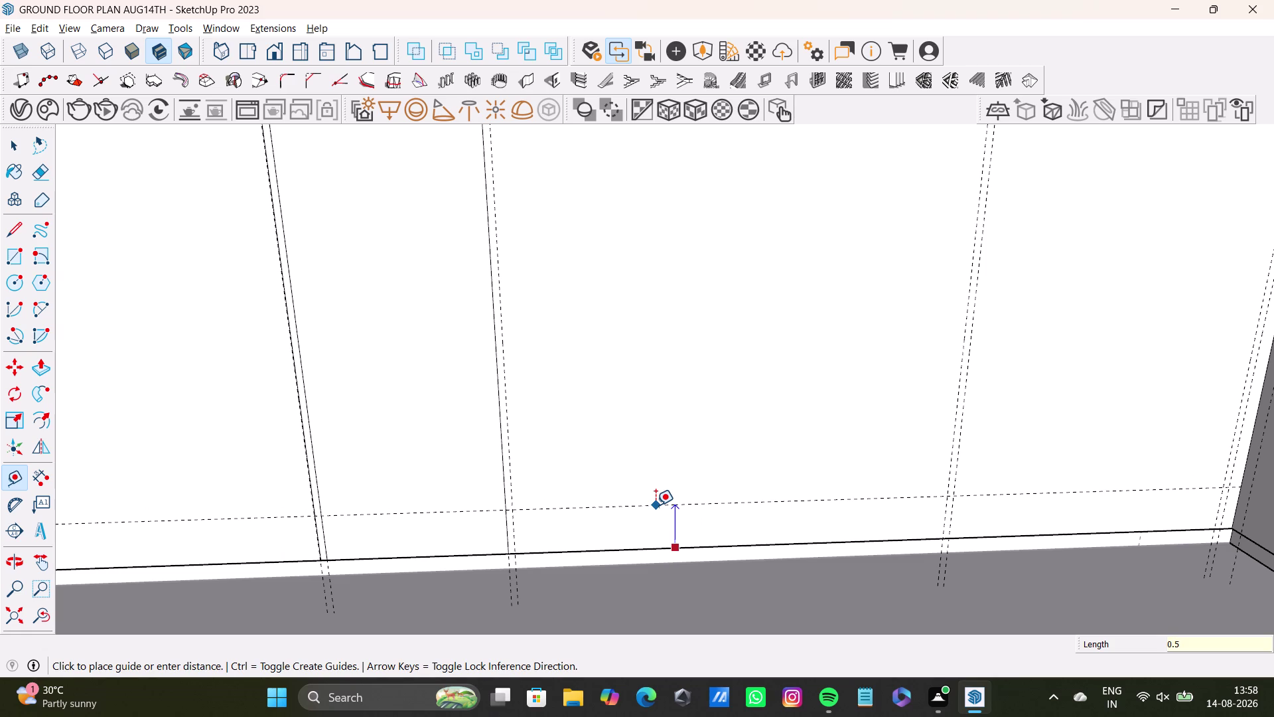
key(shift+quotedbl)
key(Return)
scroll(down, 3)
middle_drag(670, 477, 669, 528)
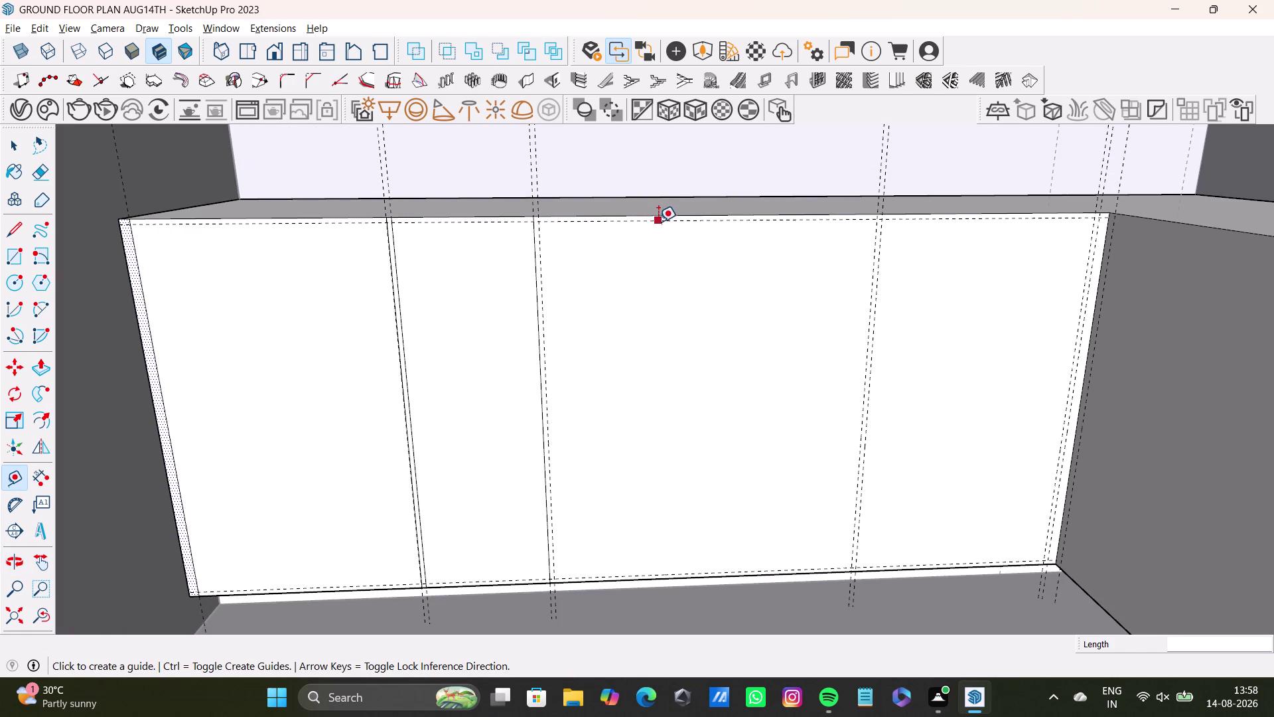
Add a guide about a third down the front, with a second guide 0.5" below it.
scroll(up, 3)
click(652, 216)
scroll(down, 3)
middle_drag(655, 425, 655, 417)
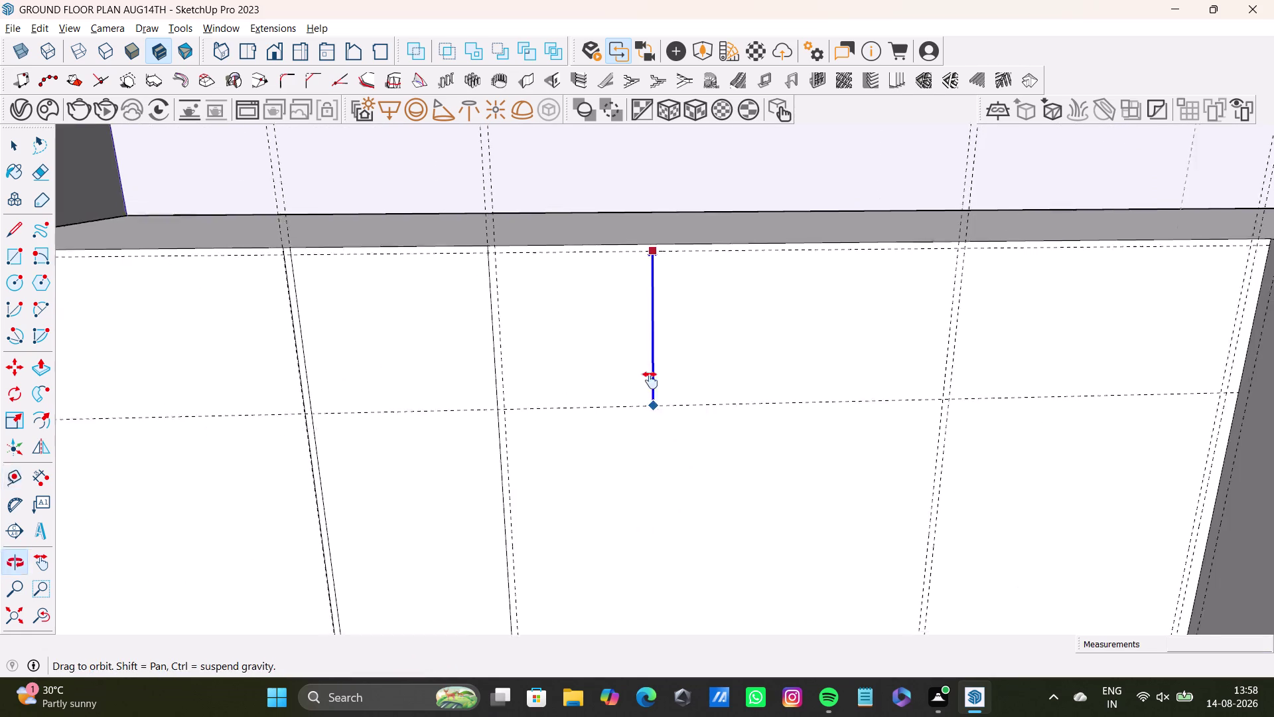
middle_drag(655, 417, 639, 286)
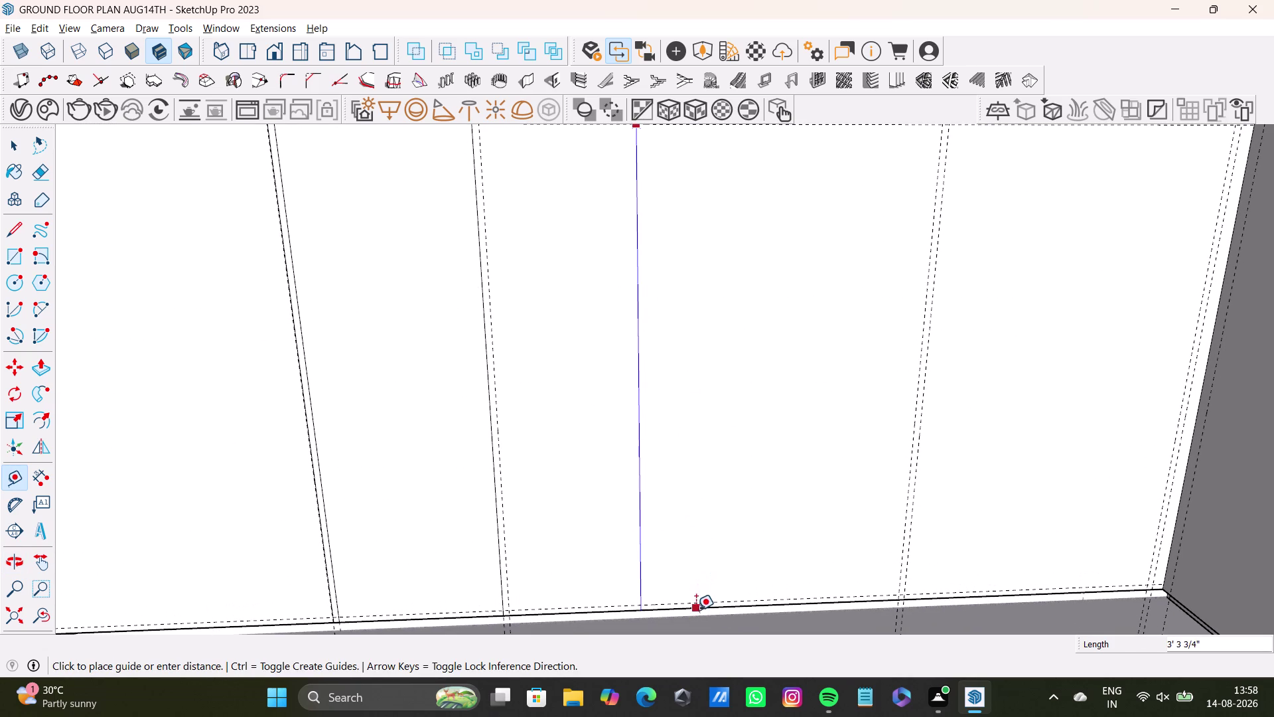
scroll(down, 3)
middle_drag(661, 412, 628, 502)
middle_drag(639, 499, 614, 444)
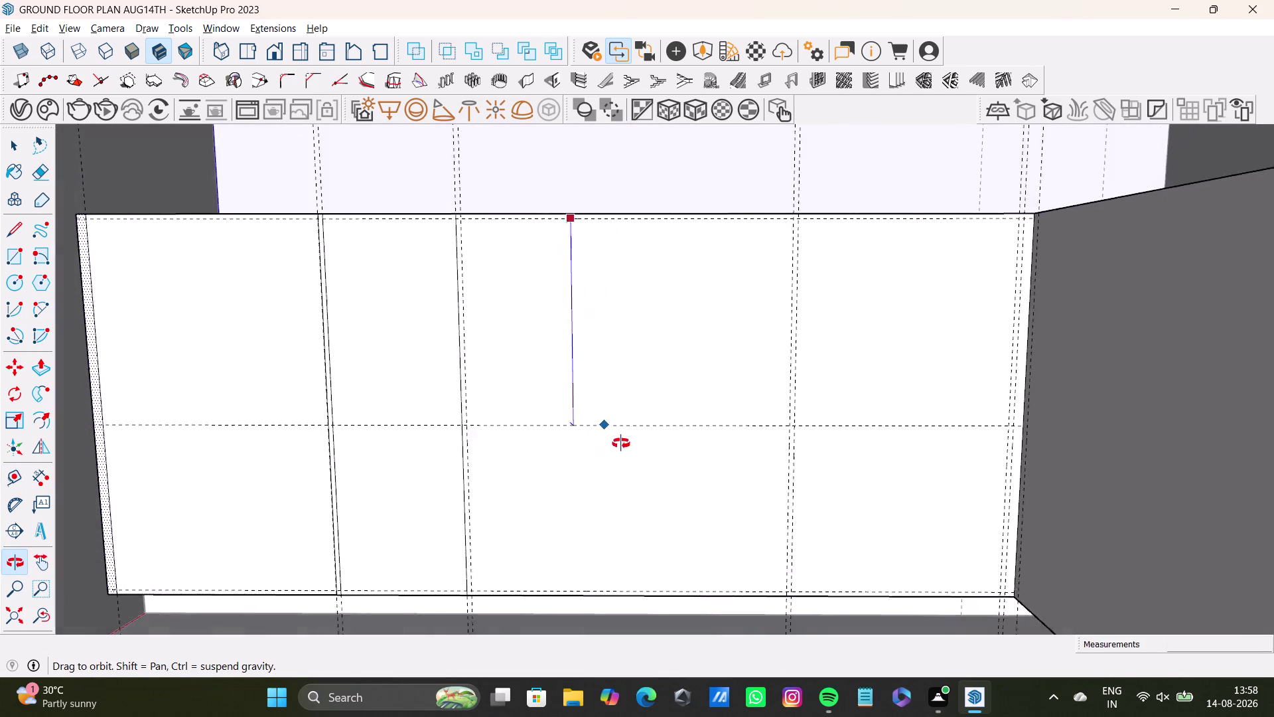
middle_drag(613, 443, 643, 440)
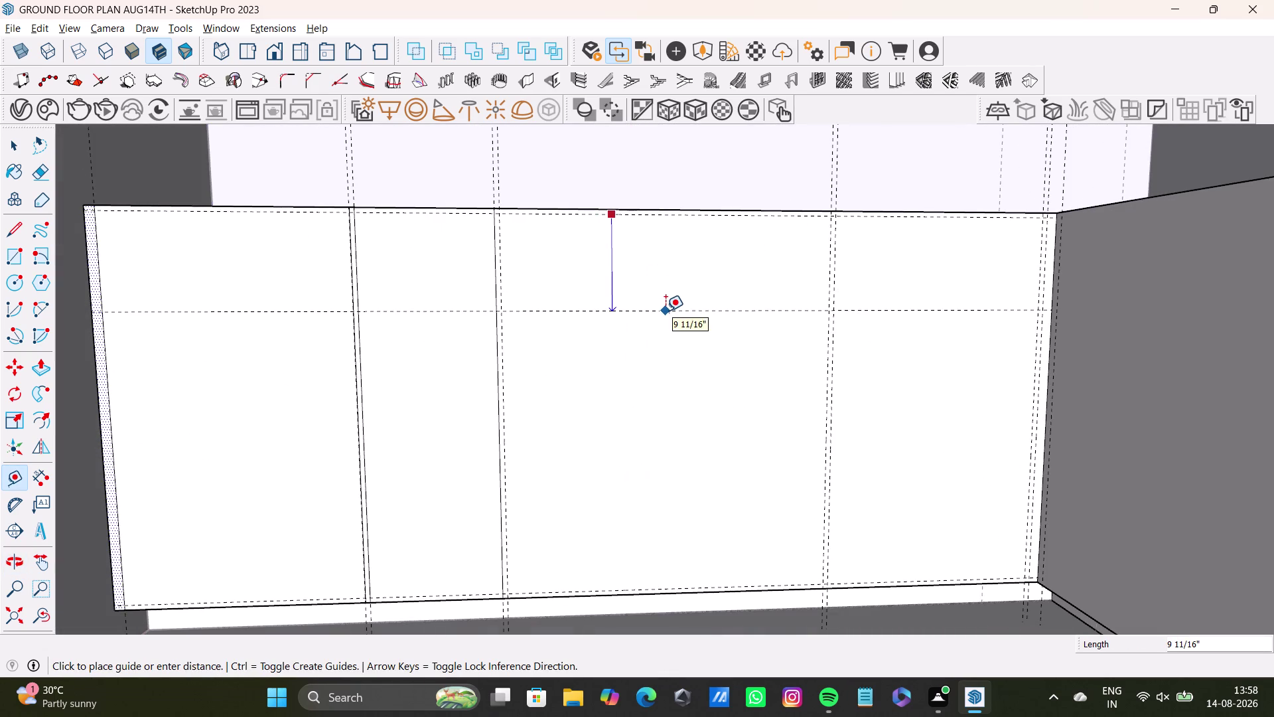
middle_drag(669, 309, 622, 312)
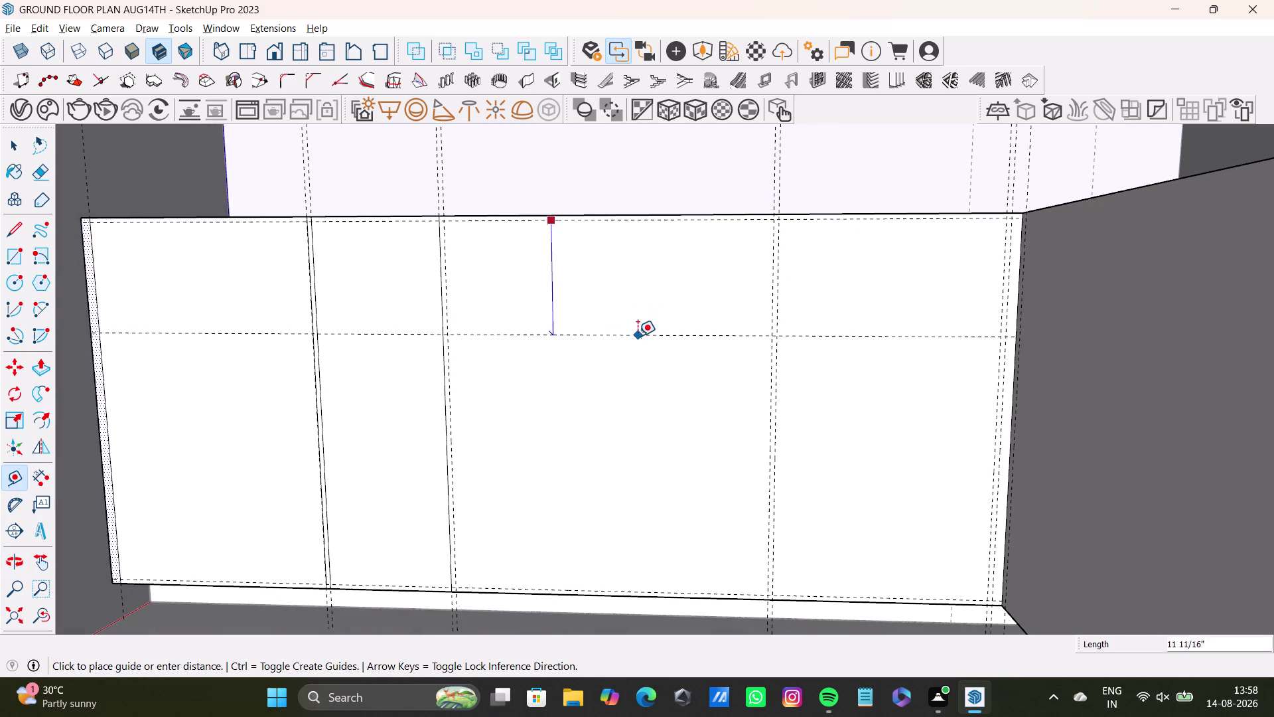
double_click(637, 338)
key(0)
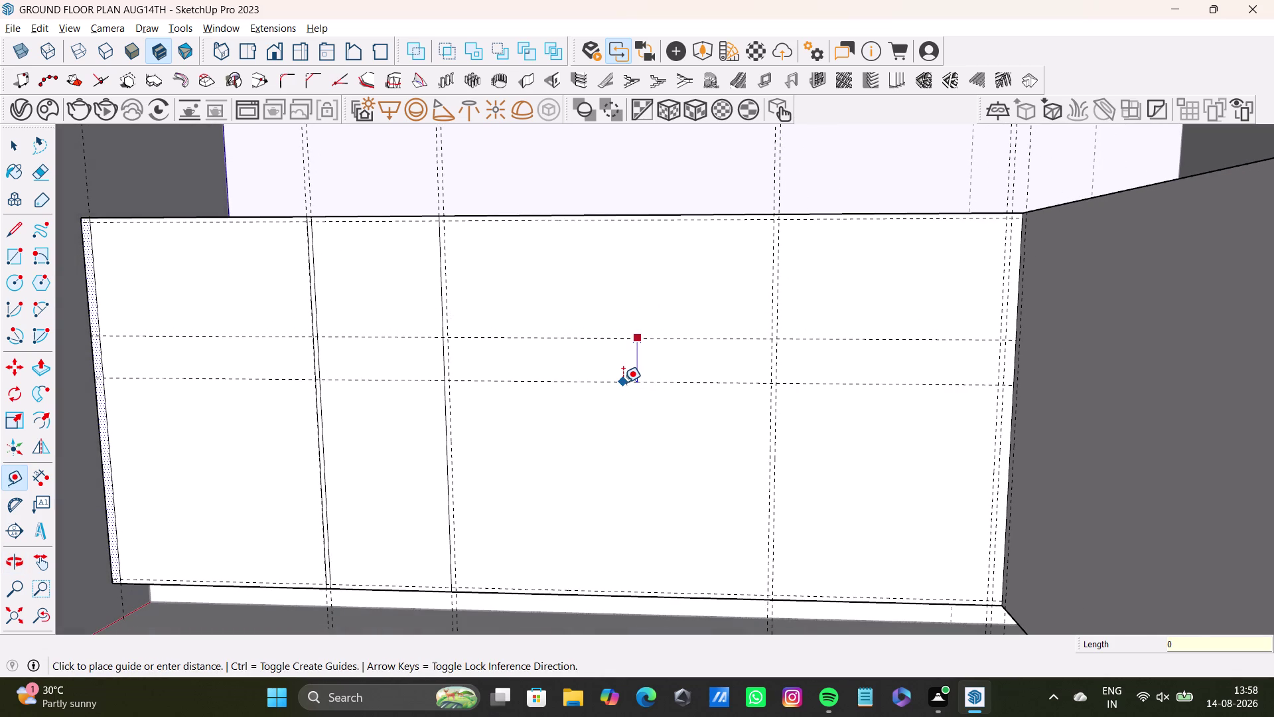
text(.5)
text(")
key(Return)
scroll(up, 3)
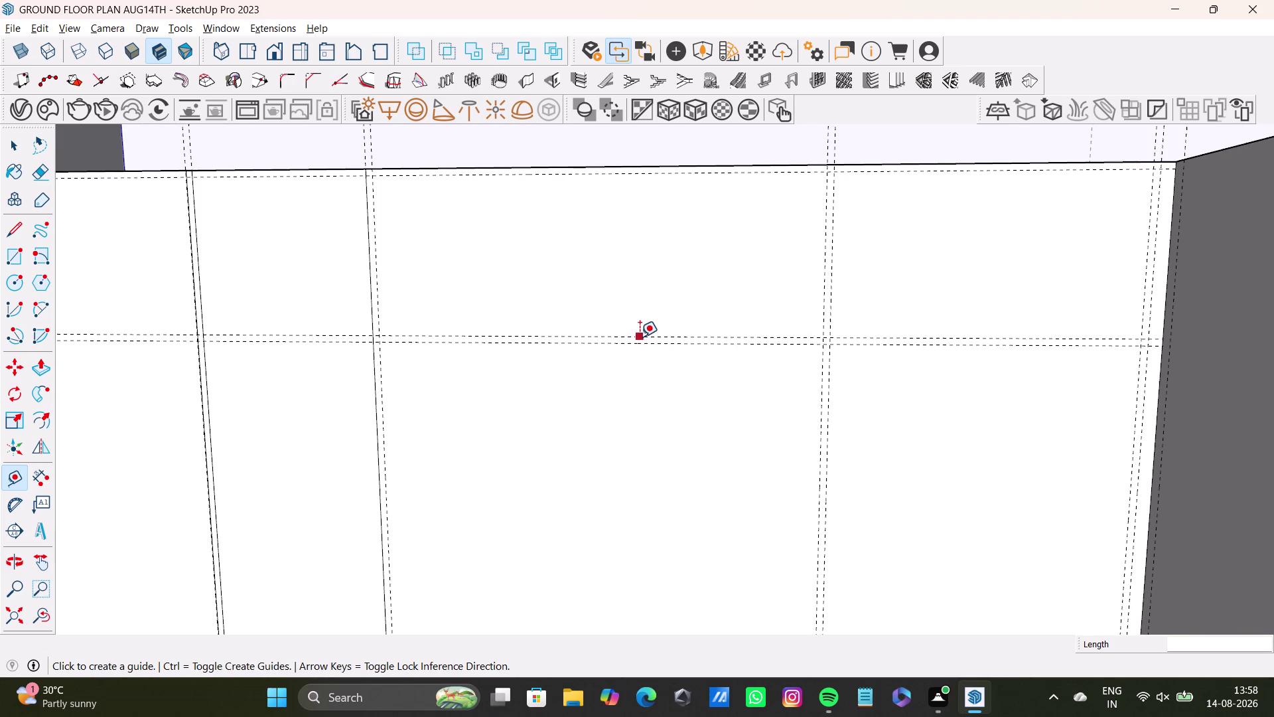
click(647, 344)
scroll(down, 3)
middle_drag(633, 511, 674, 406)
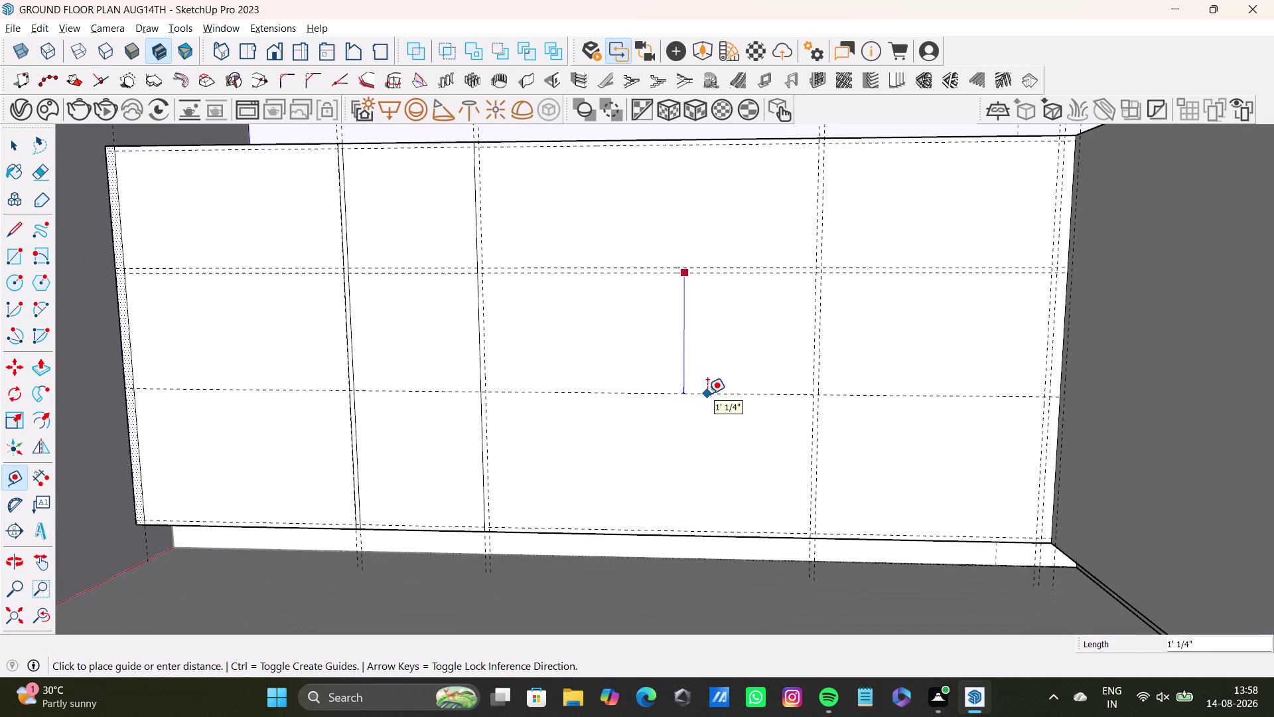
Add a guide about two thirds down the front, with a second guide 0.5" below it.
click(708, 406)
click(707, 405)
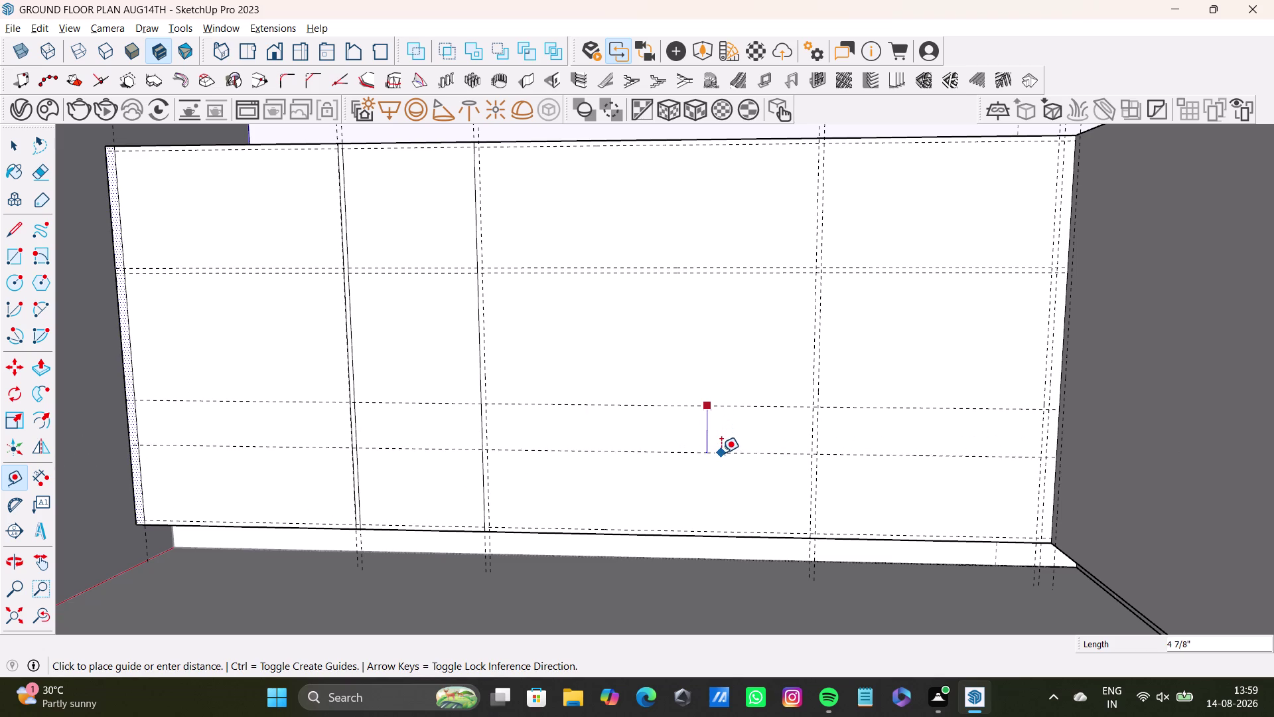
text(0.)
key(5)
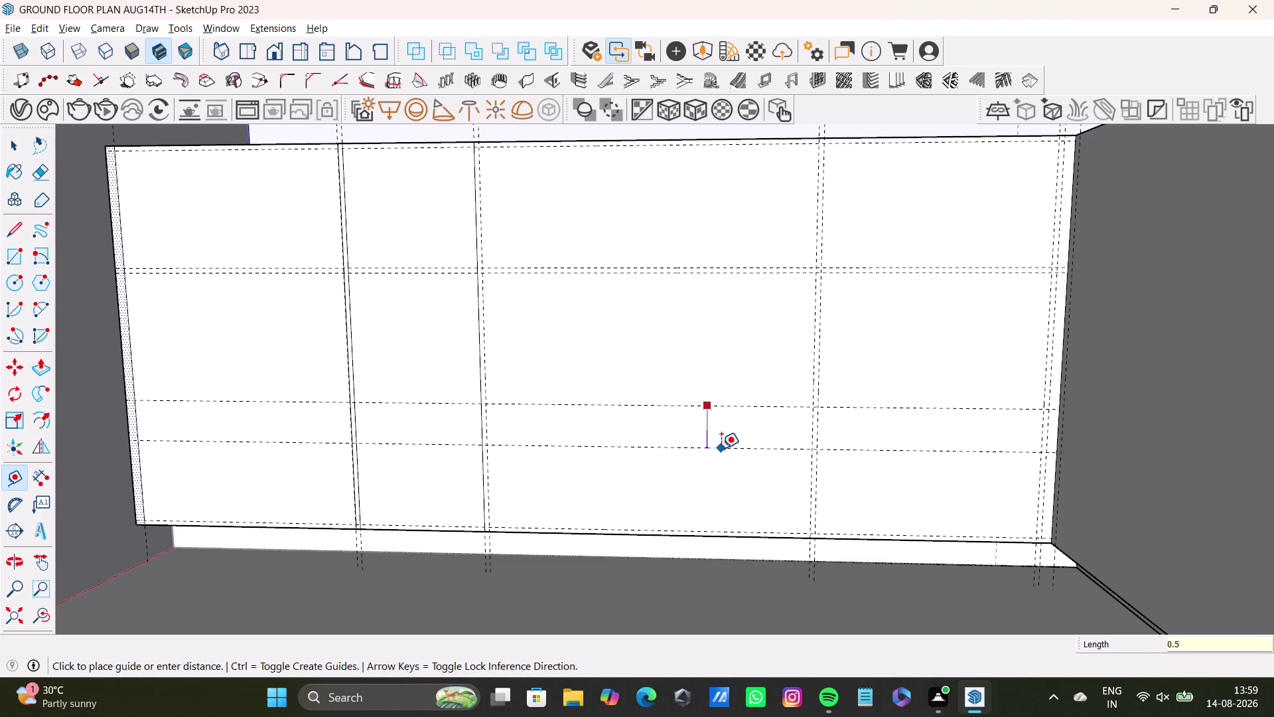
key(shift+quotedbl)
key(Return)
key(space)
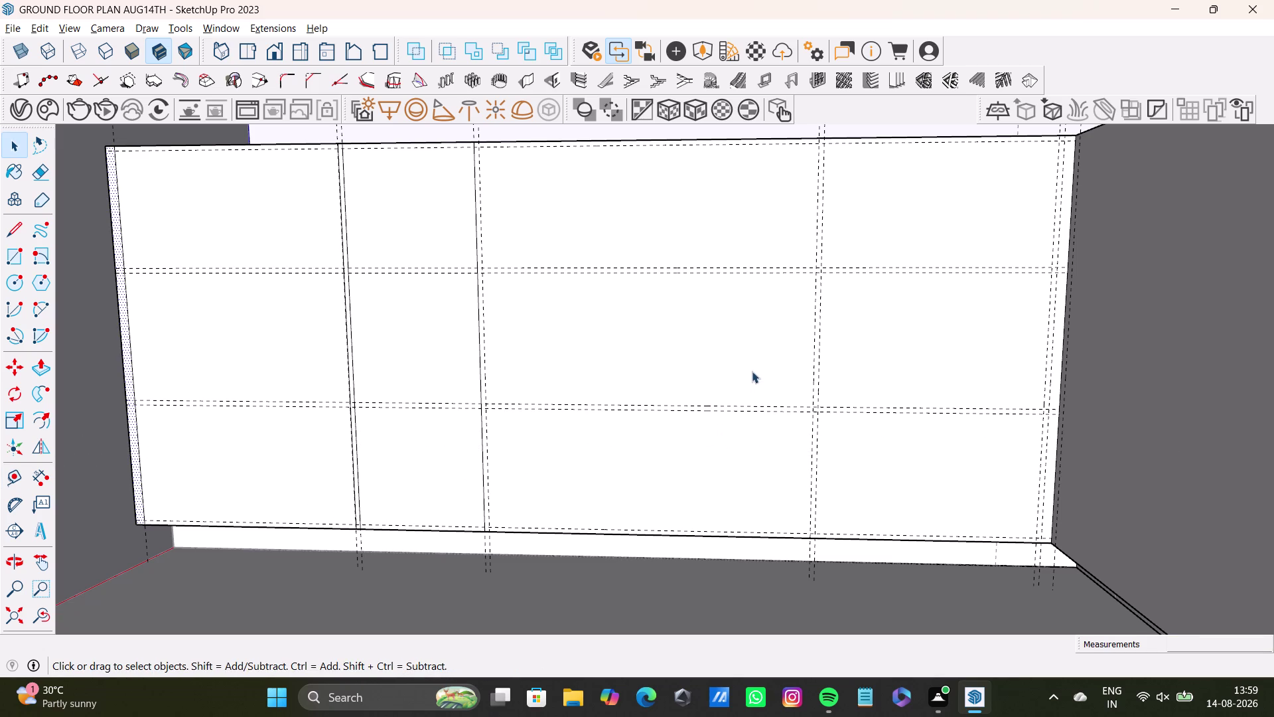
middle_drag(754, 371, 769, 406)
click(15, 242)
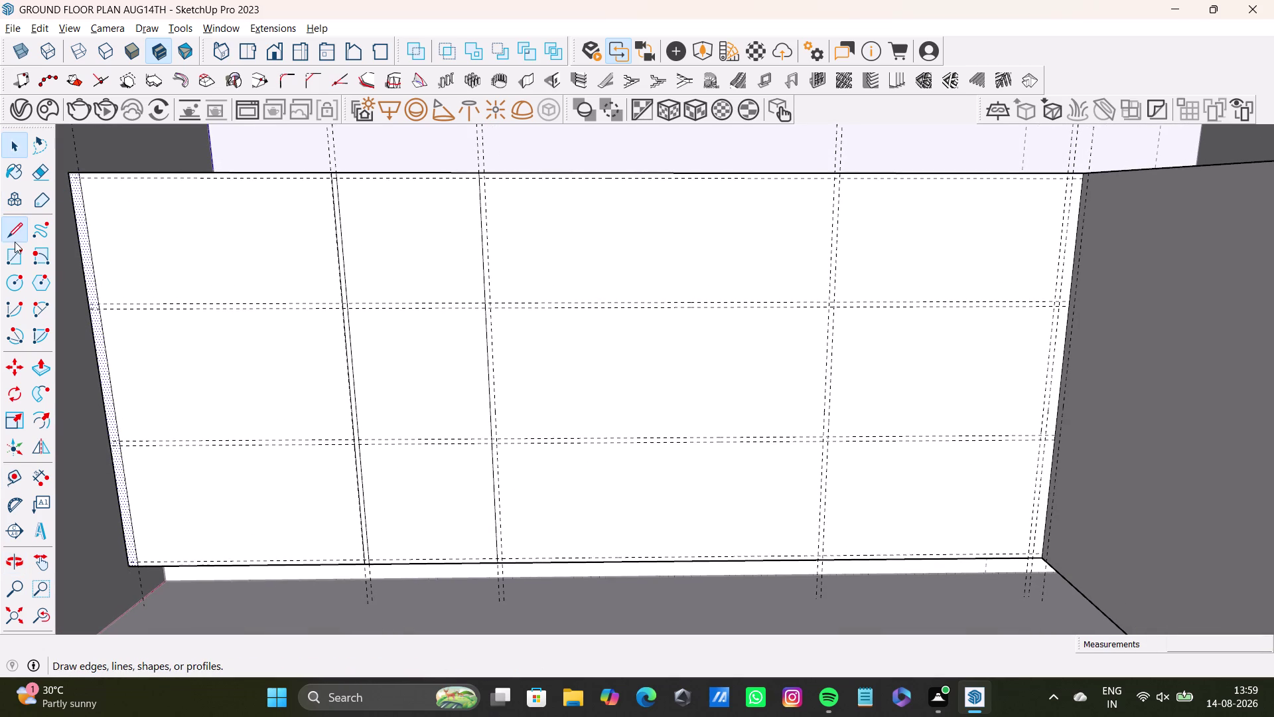
scroll(up, 3)
click(485, 178)
key(space)
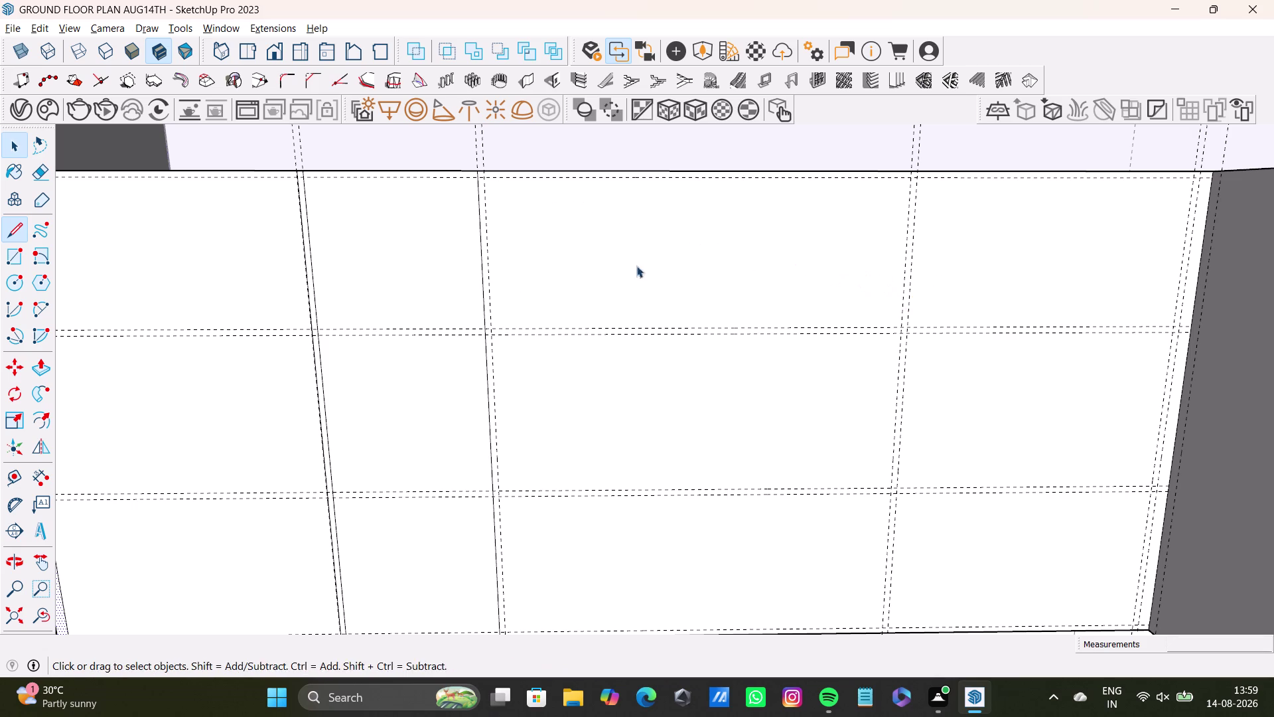
click(23, 255)
click(483, 179)
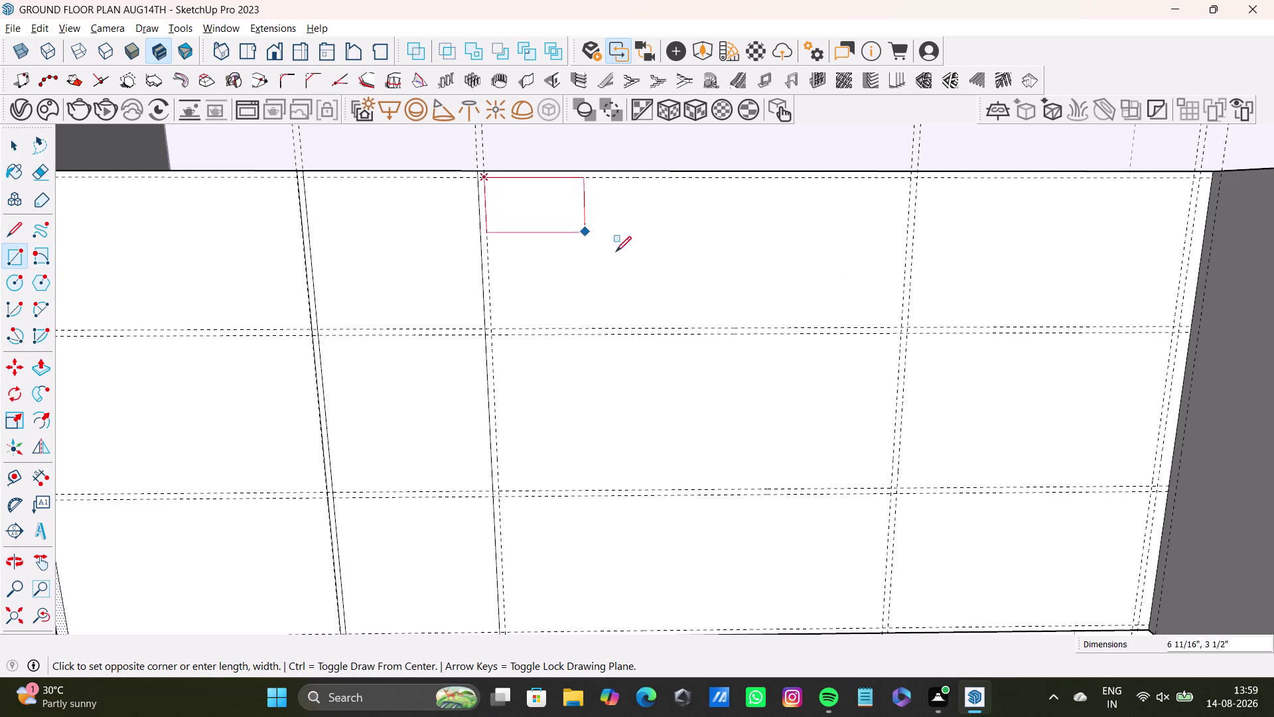
click(901, 325)
key(space)
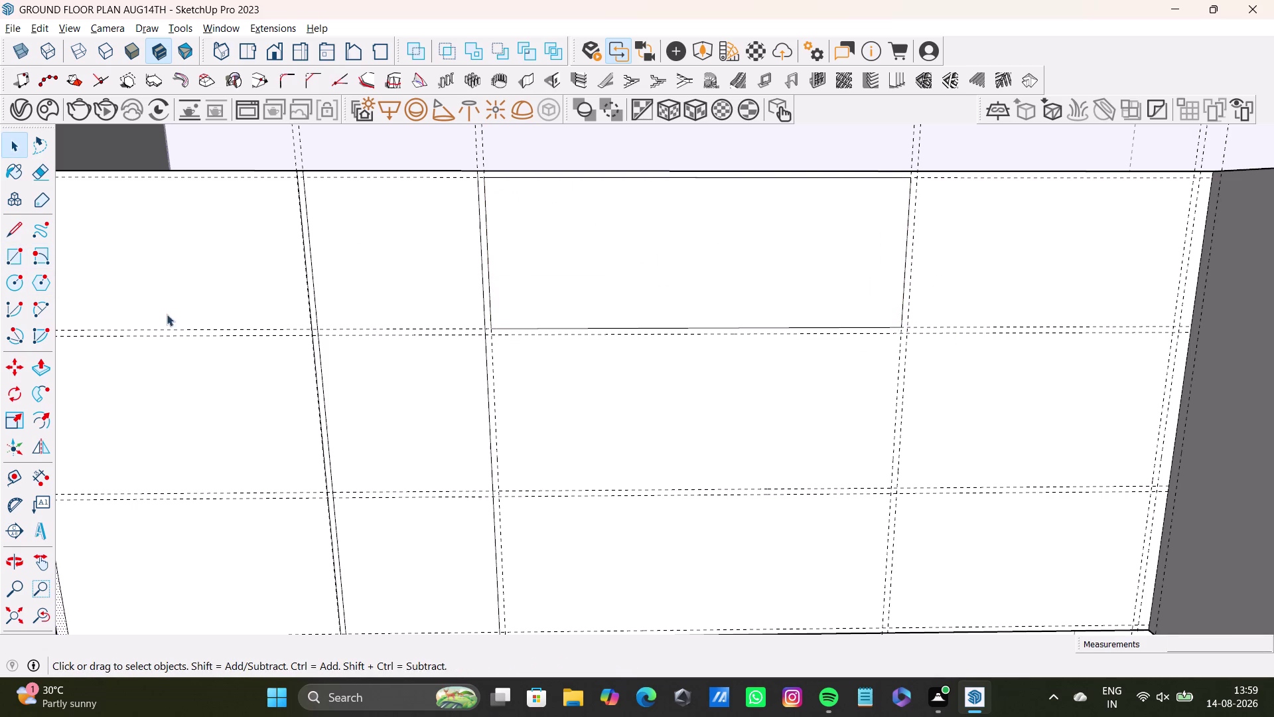
middle_drag(386, 411, 402, 341)
click(11, 257)
scroll(up, 3)
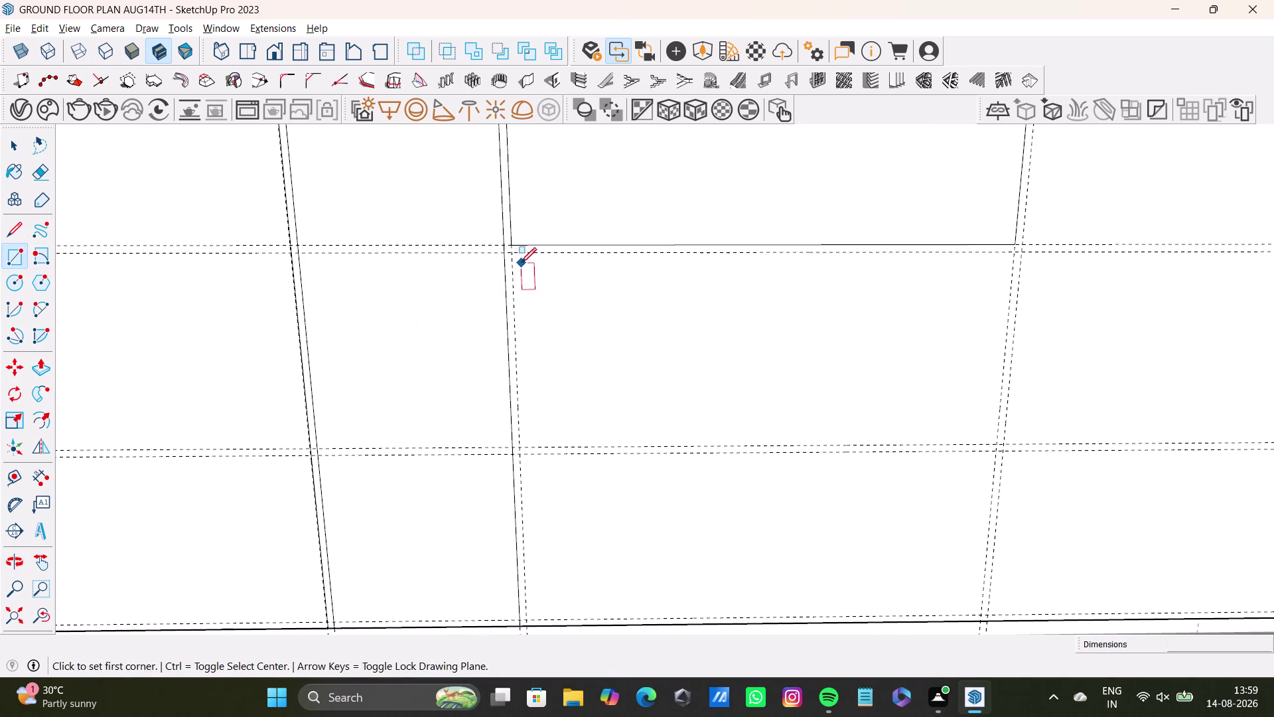
click(511, 254)
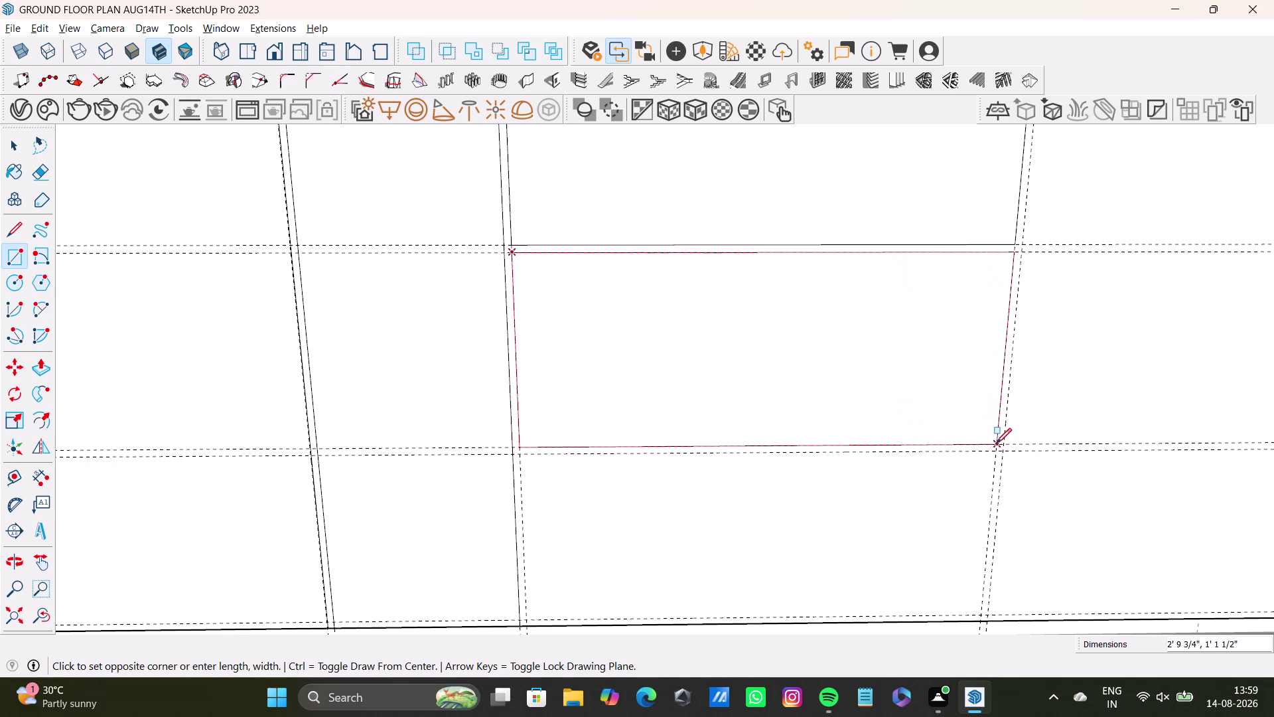
click(995, 443)
key(space)
scroll(down, 3)
middle_drag(932, 436, 866, 389)
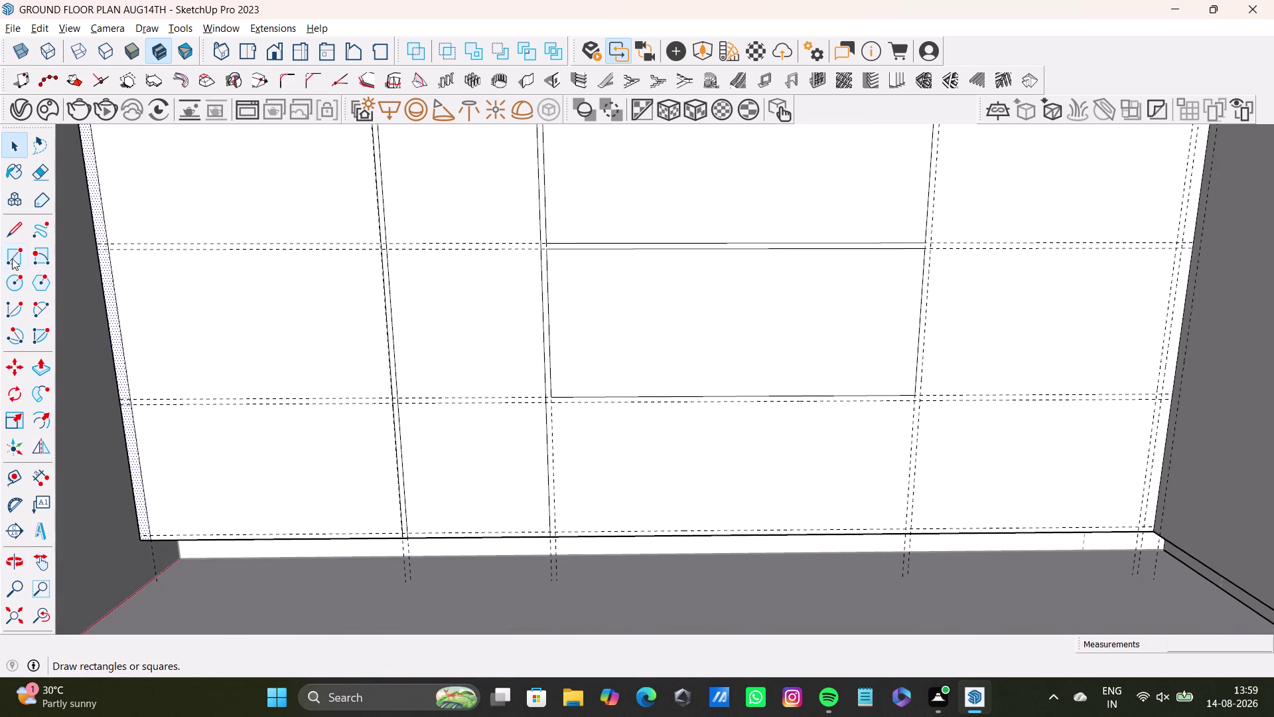
click(13, 255)
scroll(up, 3)
drag(526, 392, 541, 396)
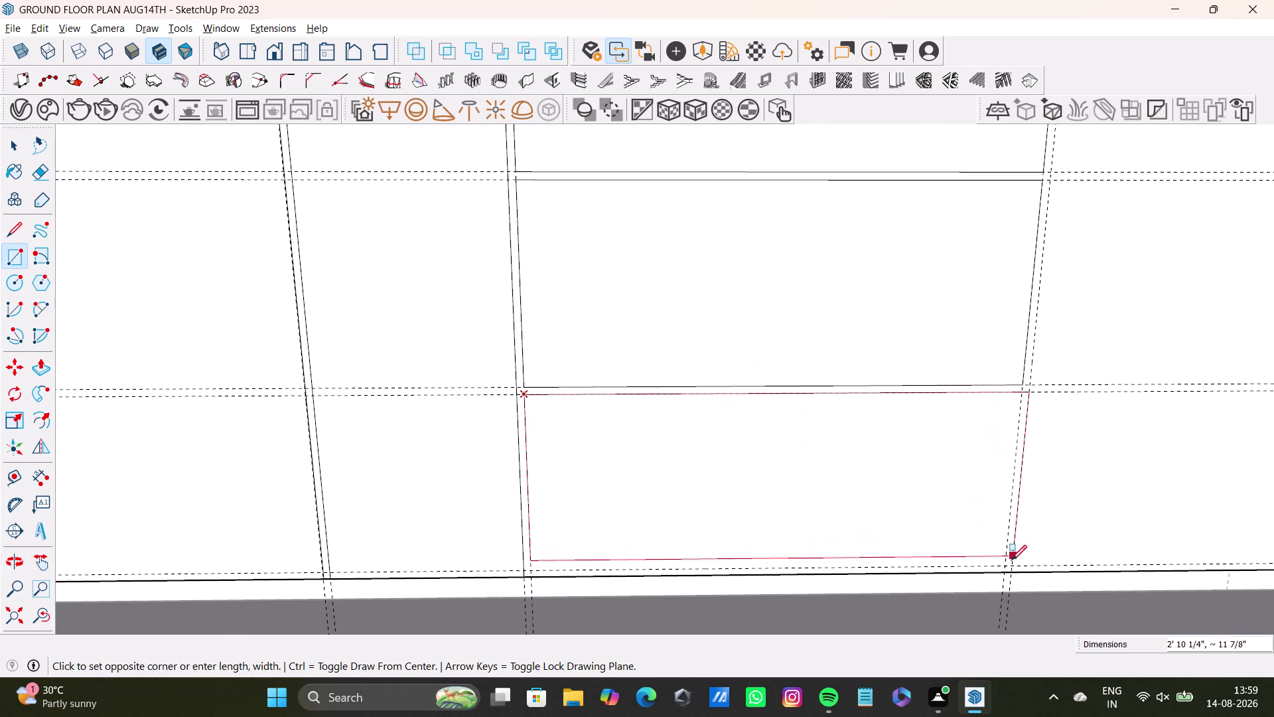
click(1008, 563)
key(space)
scroll(down, 3)
middle_drag(908, 517, 777, 528)
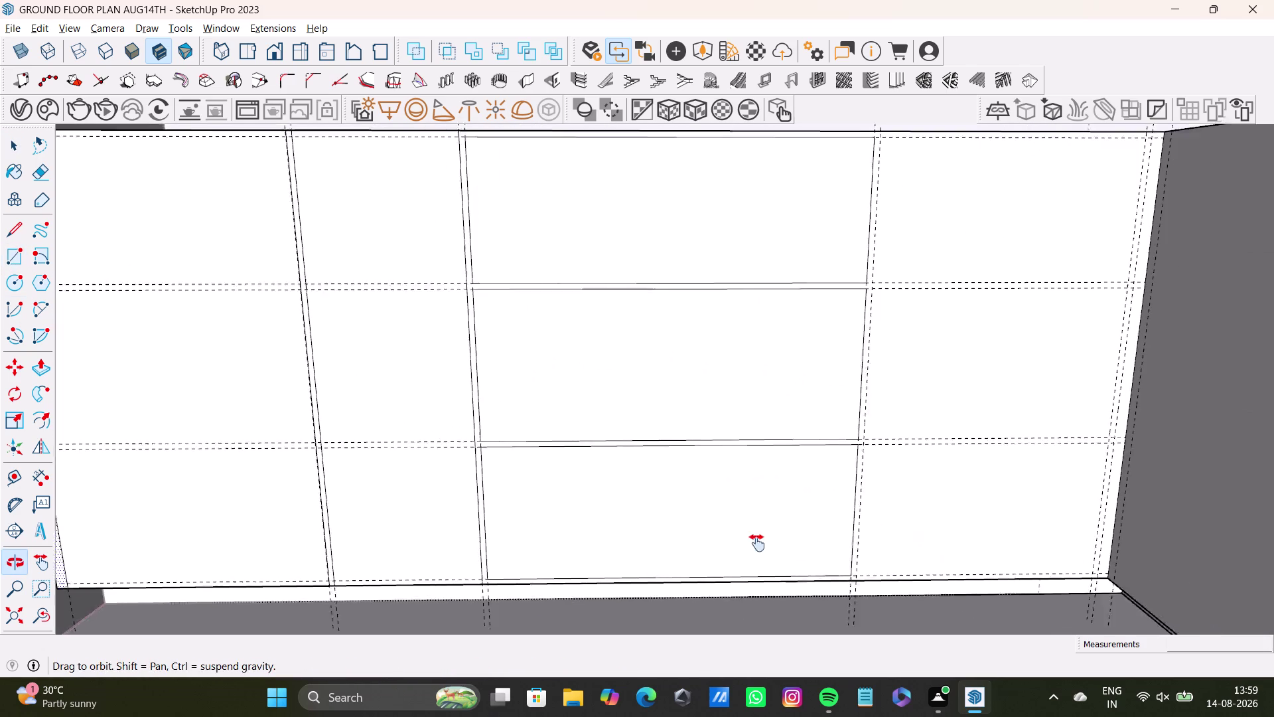
middle_drag(778, 528, 740, 561)
key(space)
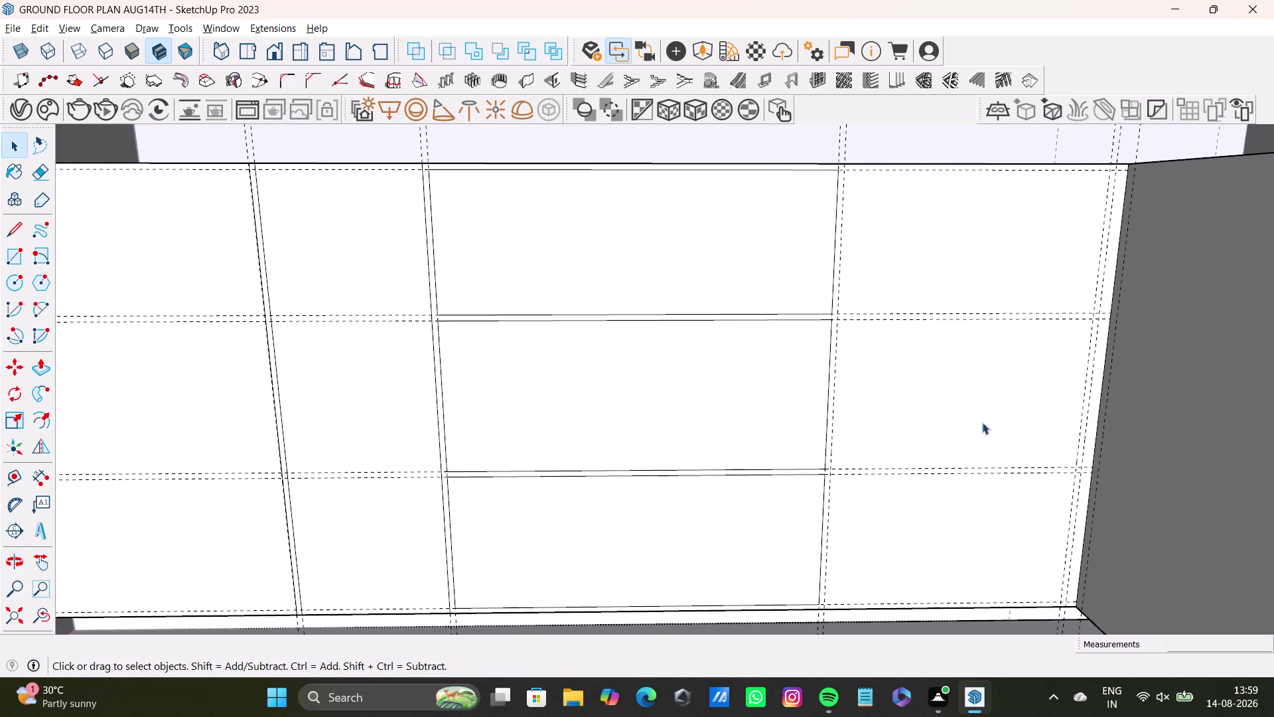
middle_drag(1010, 429, 907, 432)
middle_drag(916, 482, 899, 495)
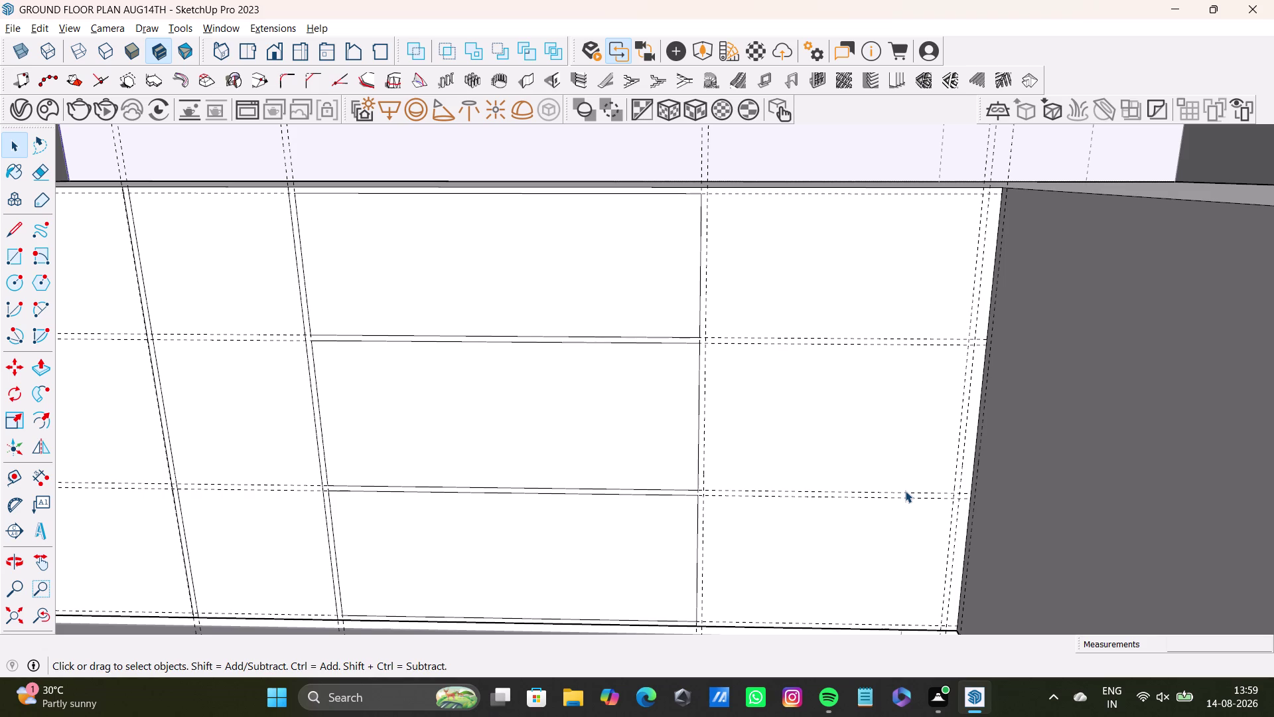
scroll(down, 3)
scroll(down, 3)
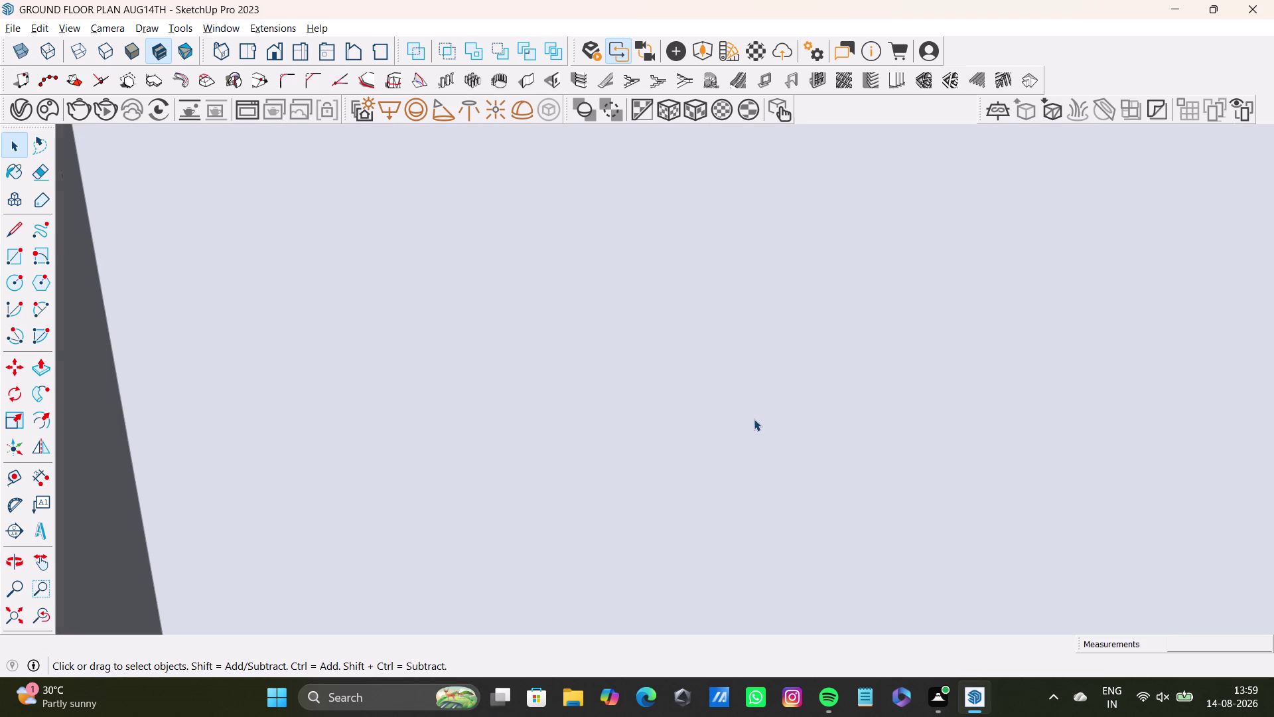
Orbit out over the house, then down into the bathroom to face the vanity's guide grid.
click(3, 618)
middle_drag(788, 430, 639, 606)
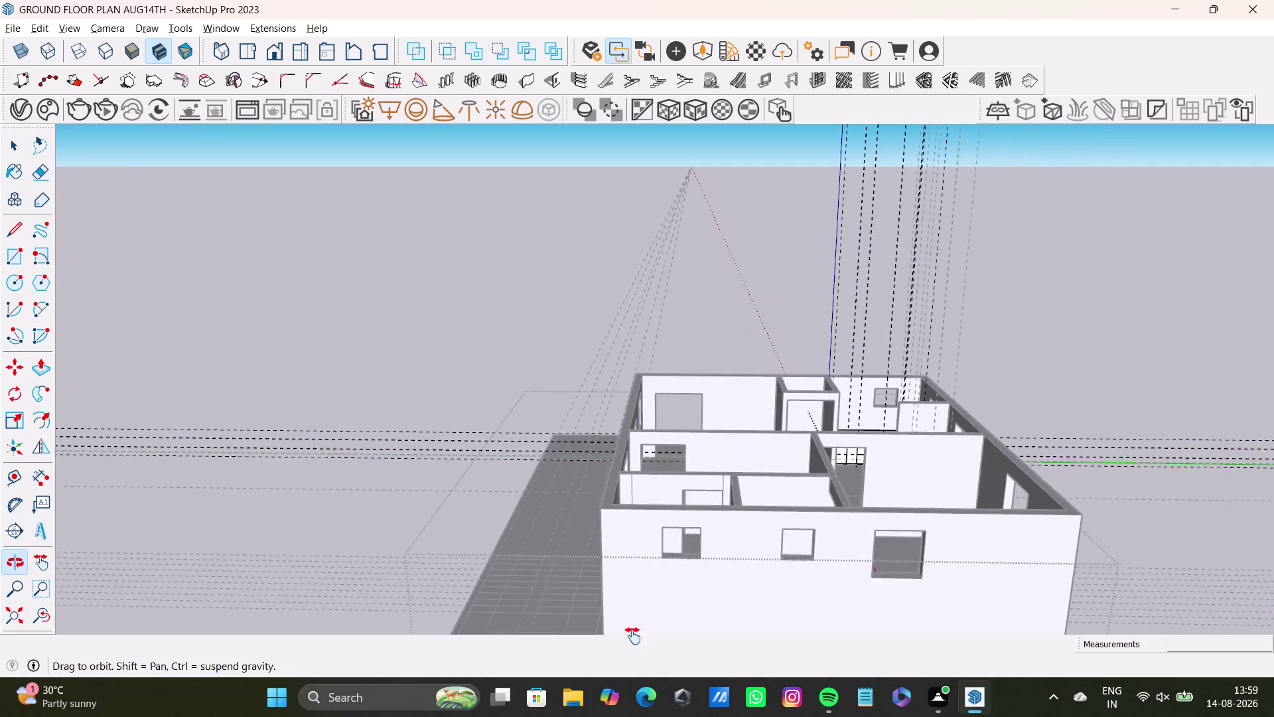
middle_drag(640, 606, 633, 637)
scroll(up, 3)
middle_drag(866, 526, 881, 574)
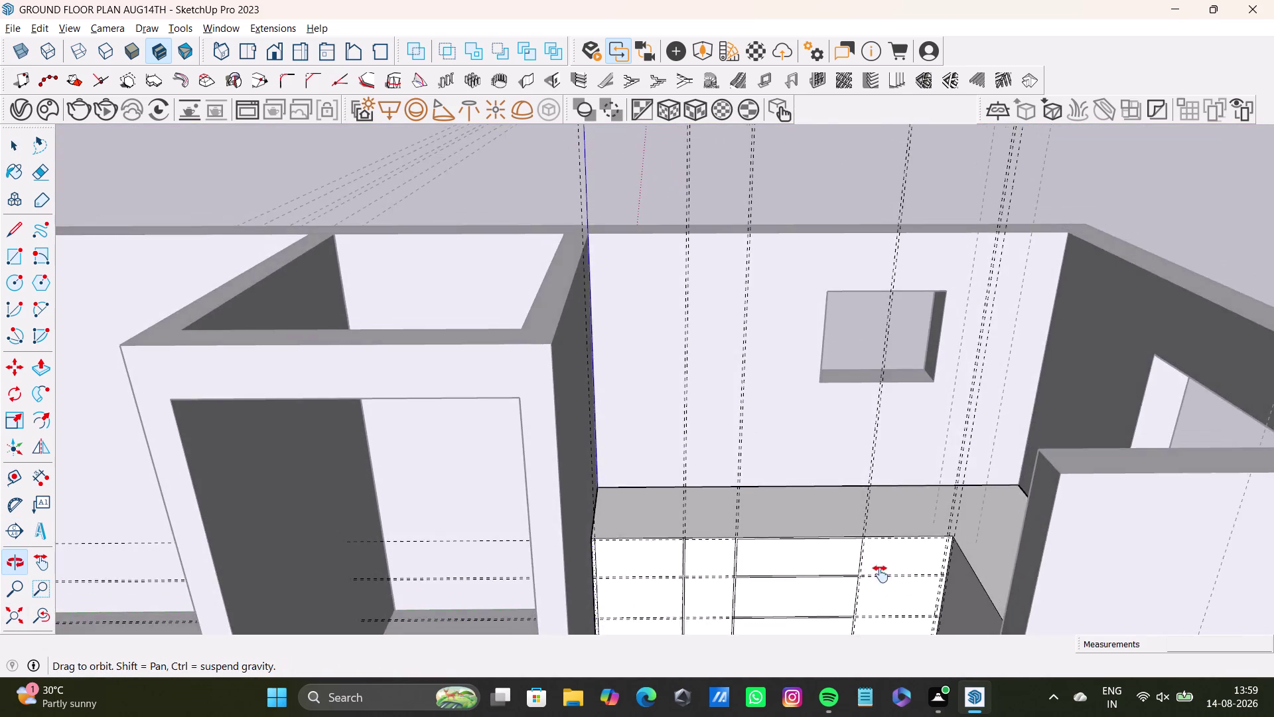
middle_drag(880, 574, 862, 459)
scroll(up, 3)
middle_drag(864, 453, 857, 388)
middle_drag(857, 476, 847, 517)
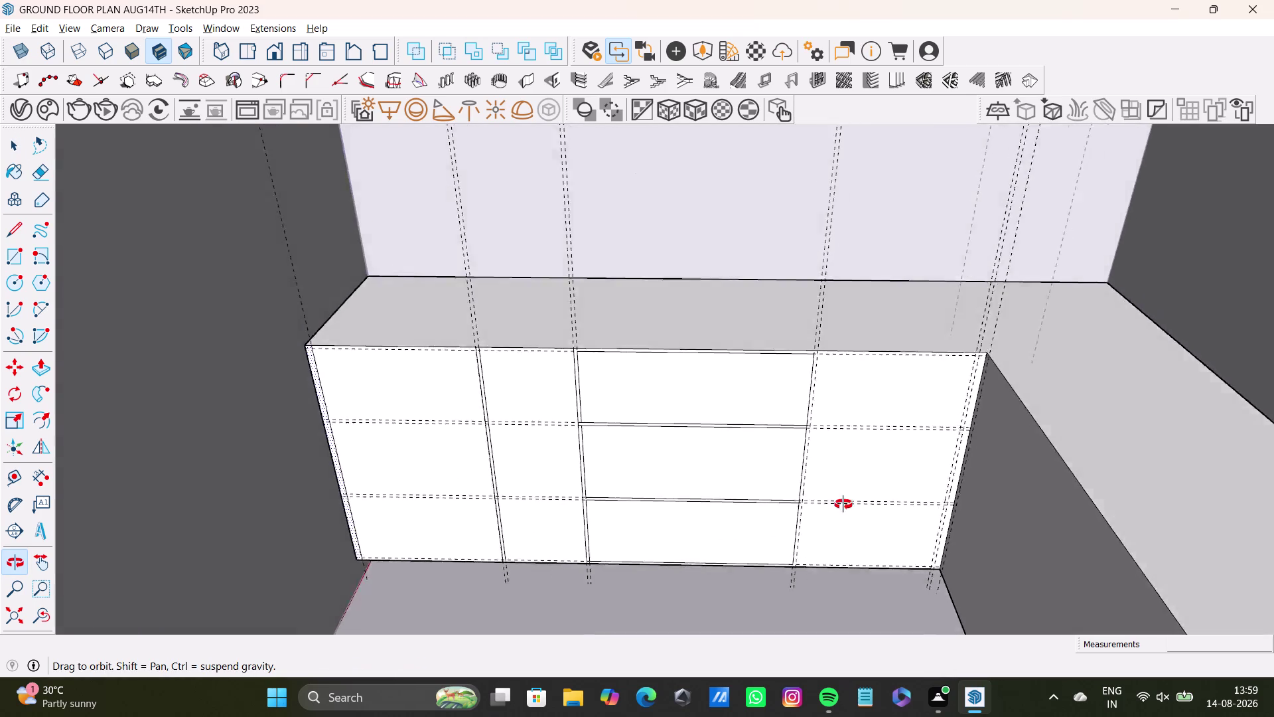
middle_drag(848, 517, 853, 452)
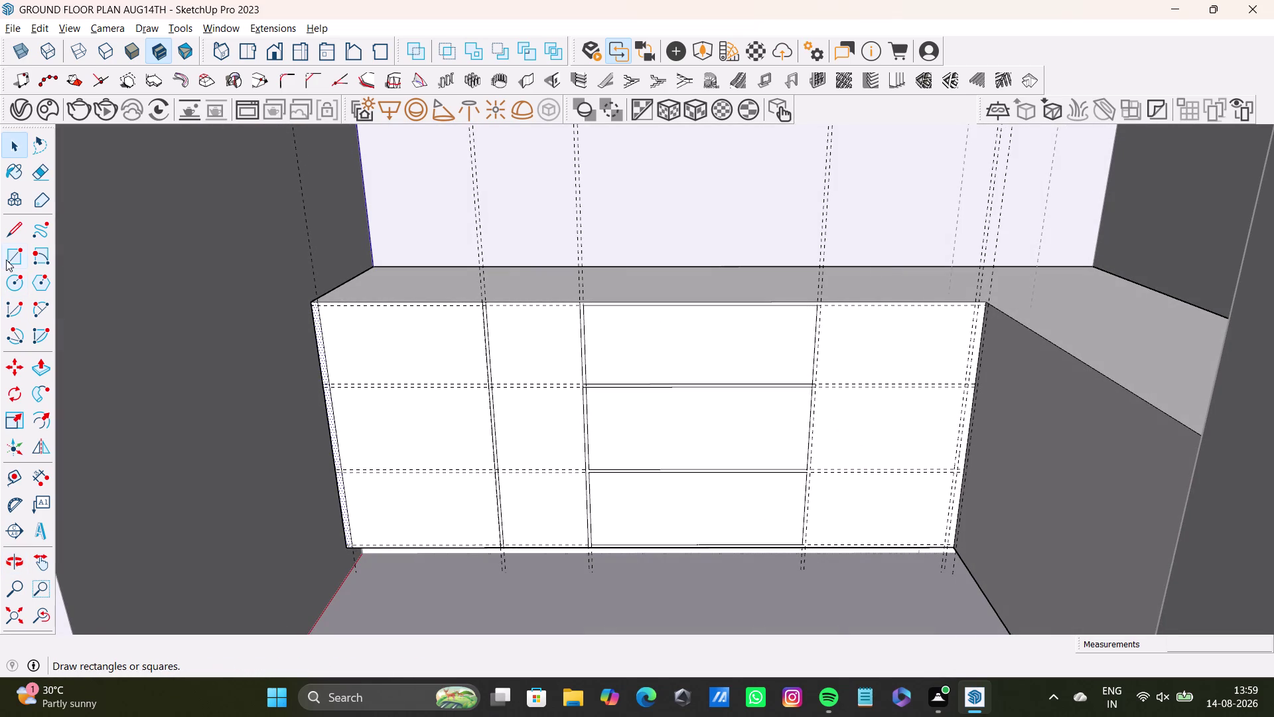
Draw a tall rectangle from the top of the right divider to the vanity's bottom-right corner.
click(6, 260)
scroll(up, 3)
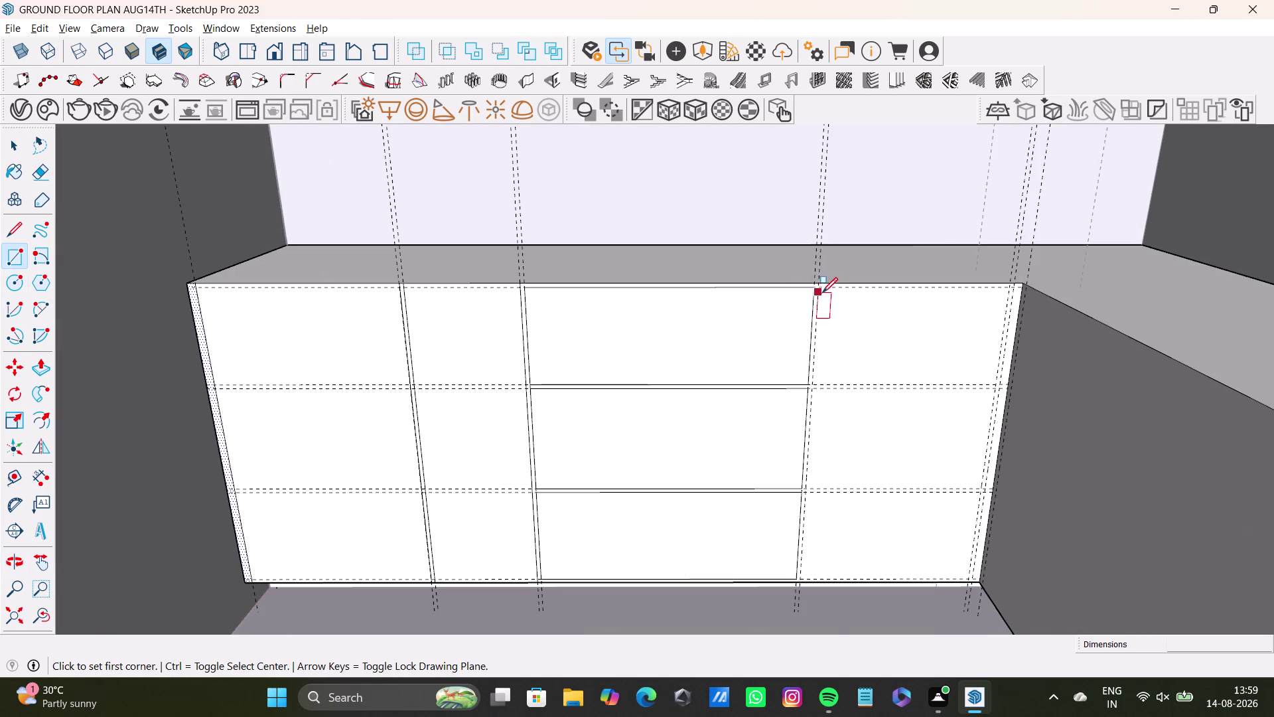
click(822, 289)
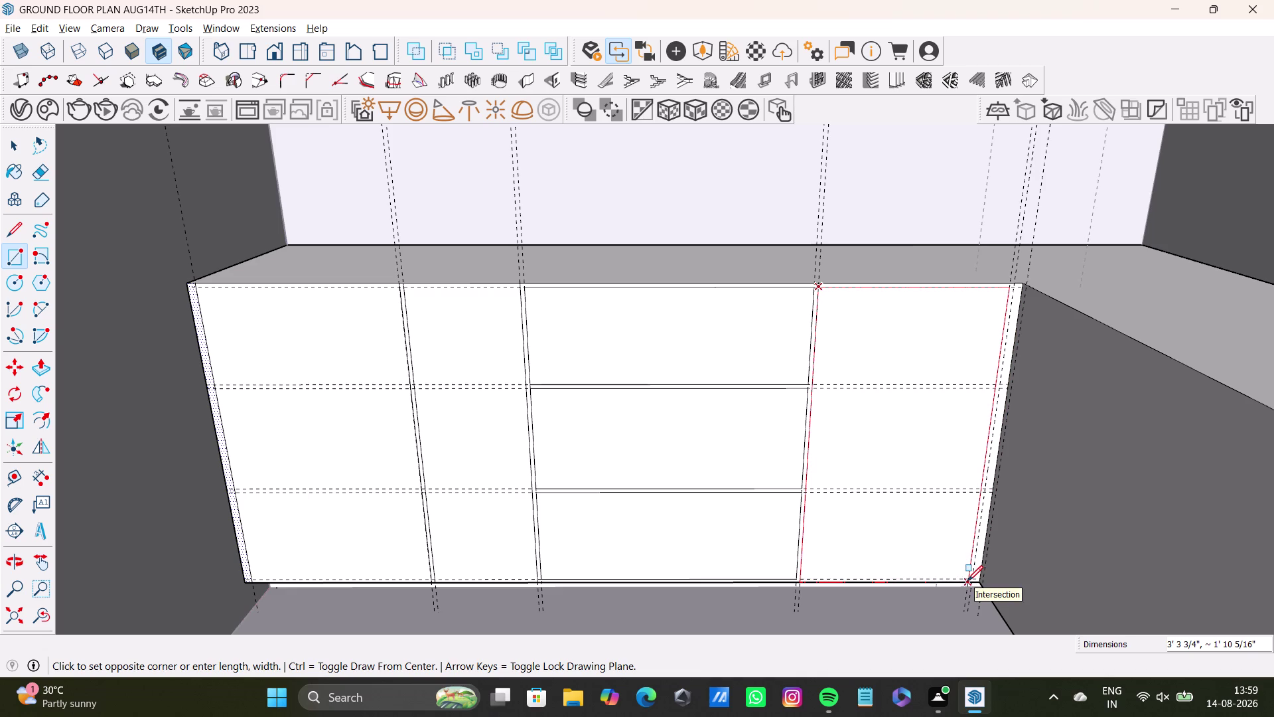
scroll(up, 3)
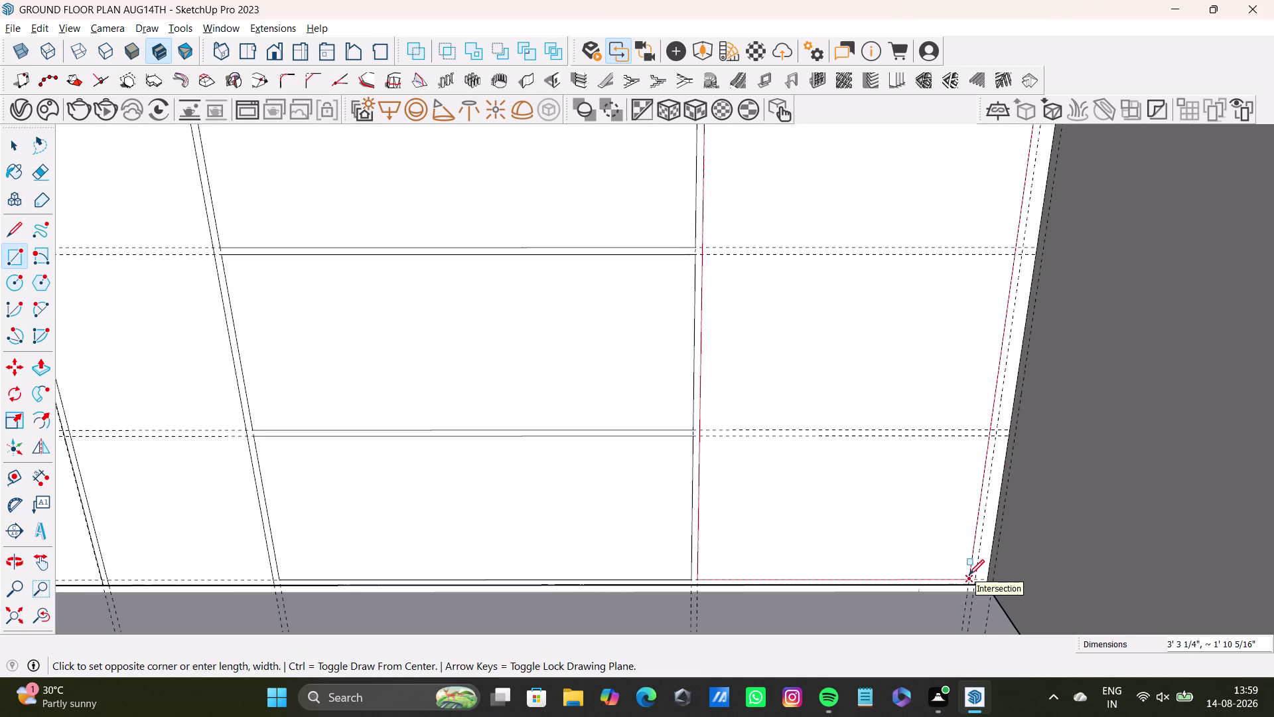
key(Right)
click(971, 575)
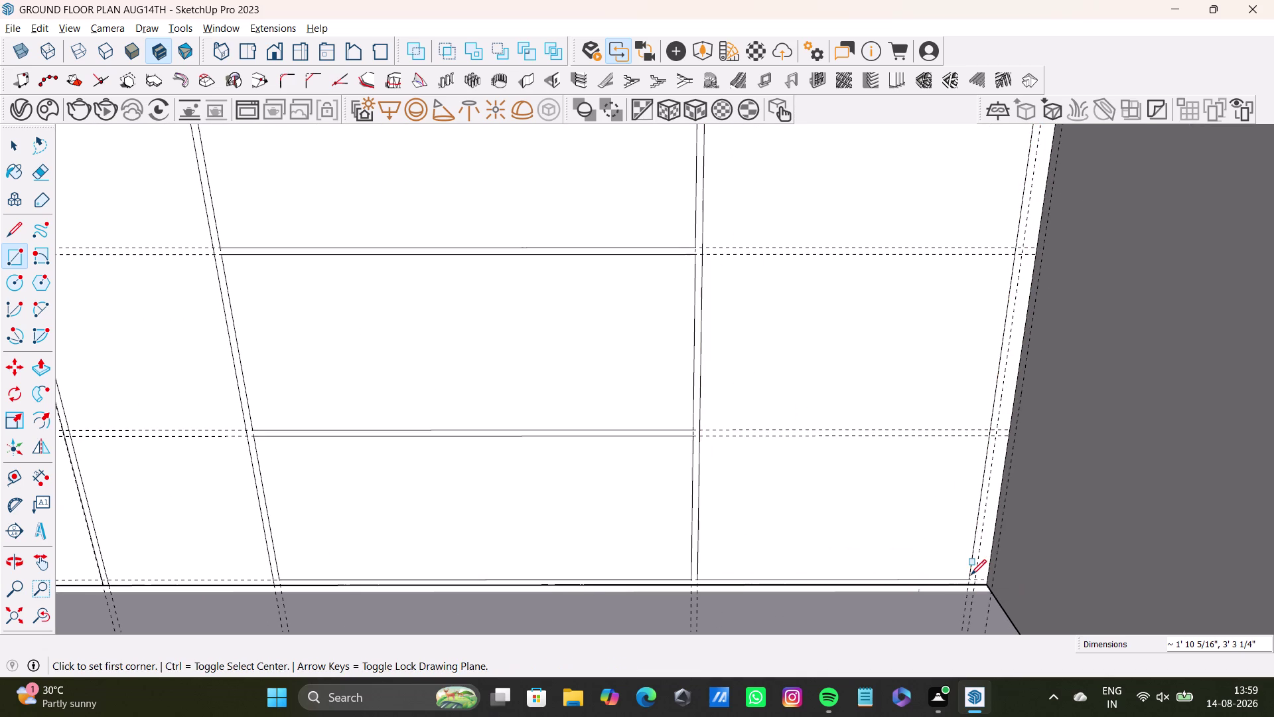
key(space)
scroll(down, 3)
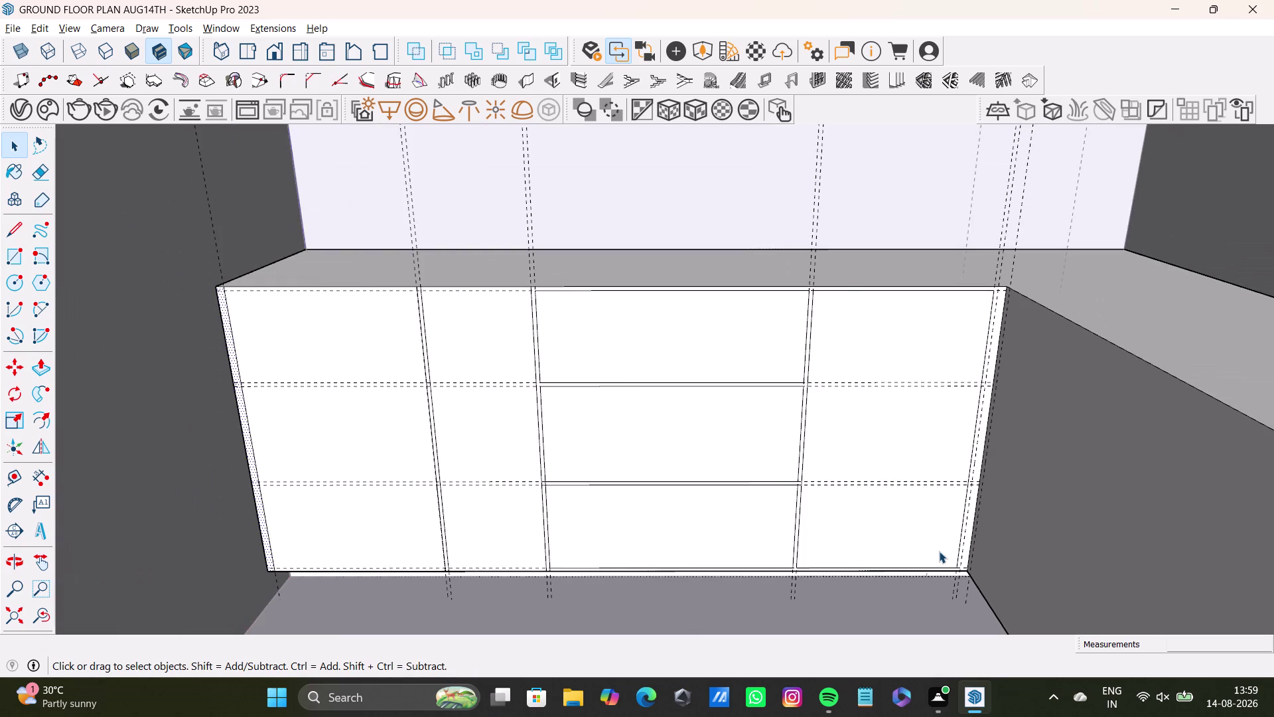
middle_drag(996, 561, 1033, 581)
middle_drag(973, 562, 960, 463)
middle_drag(961, 462, 858, 478)
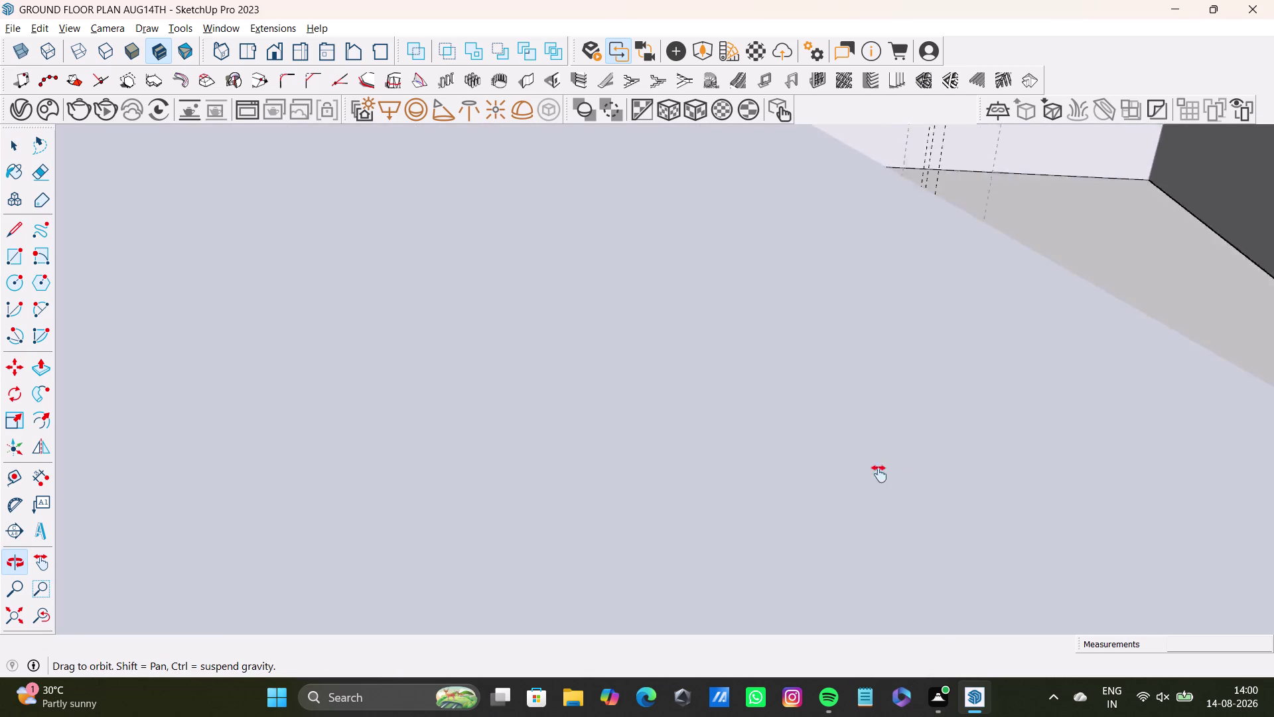
middle_drag(858, 479, 1096, 491)
click(565, 250)
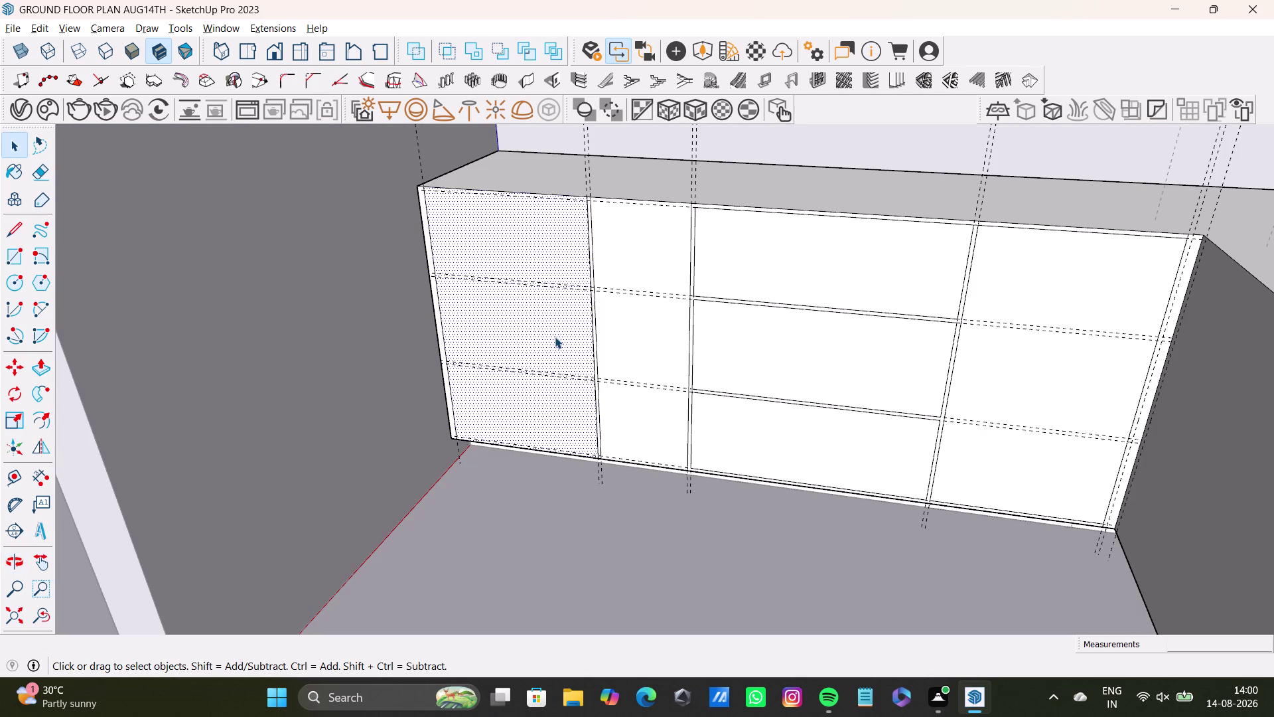
key(p)
click(536, 263)
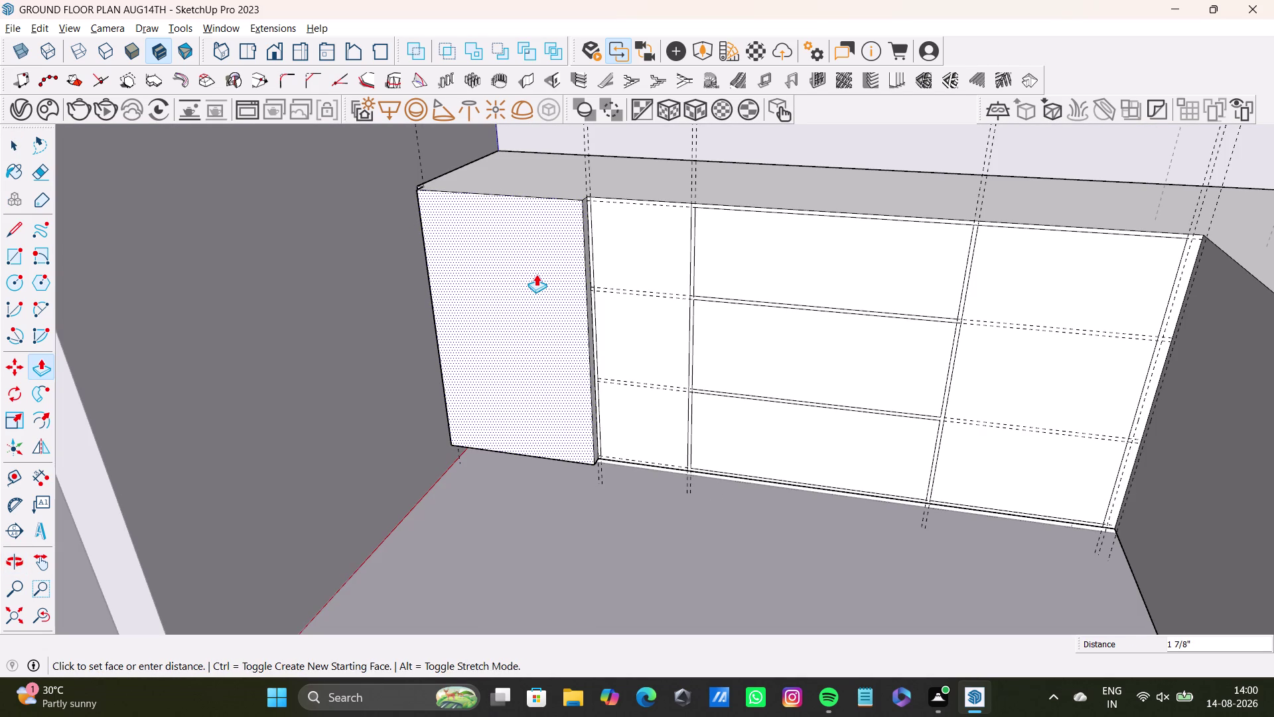
click(535, 269)
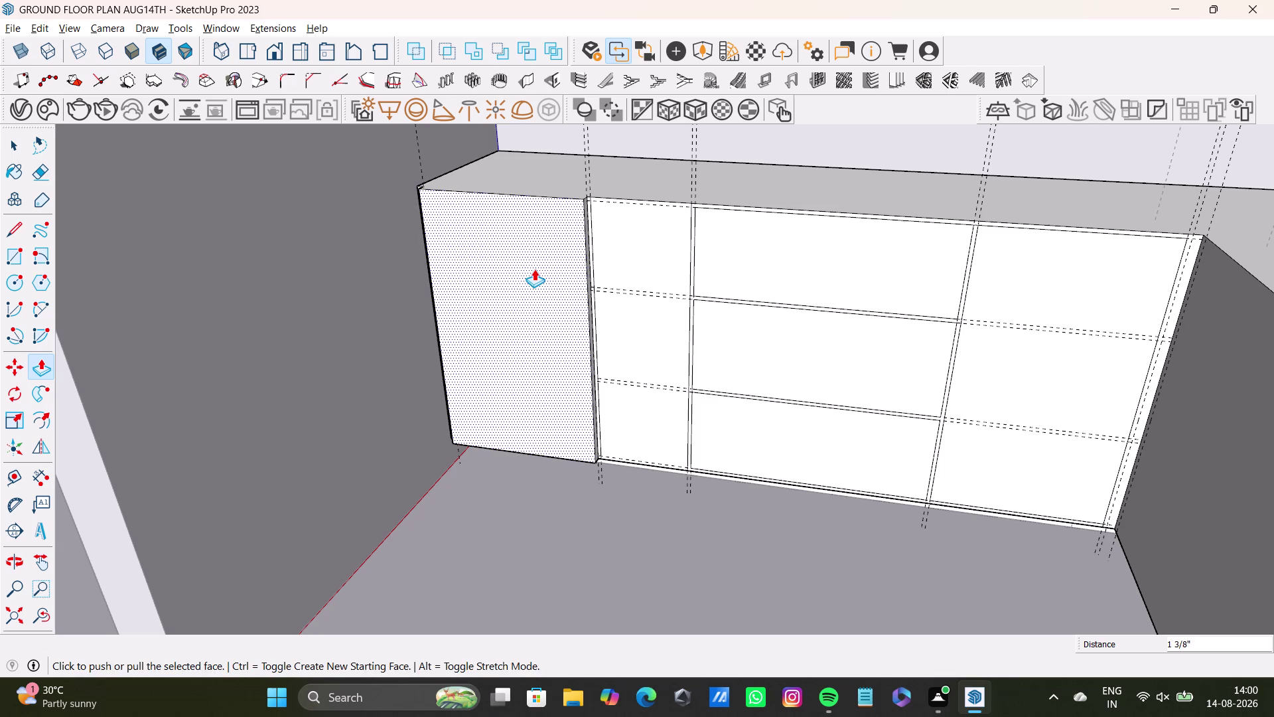
key(space)
click(628, 241)
key(p)
click(628, 241)
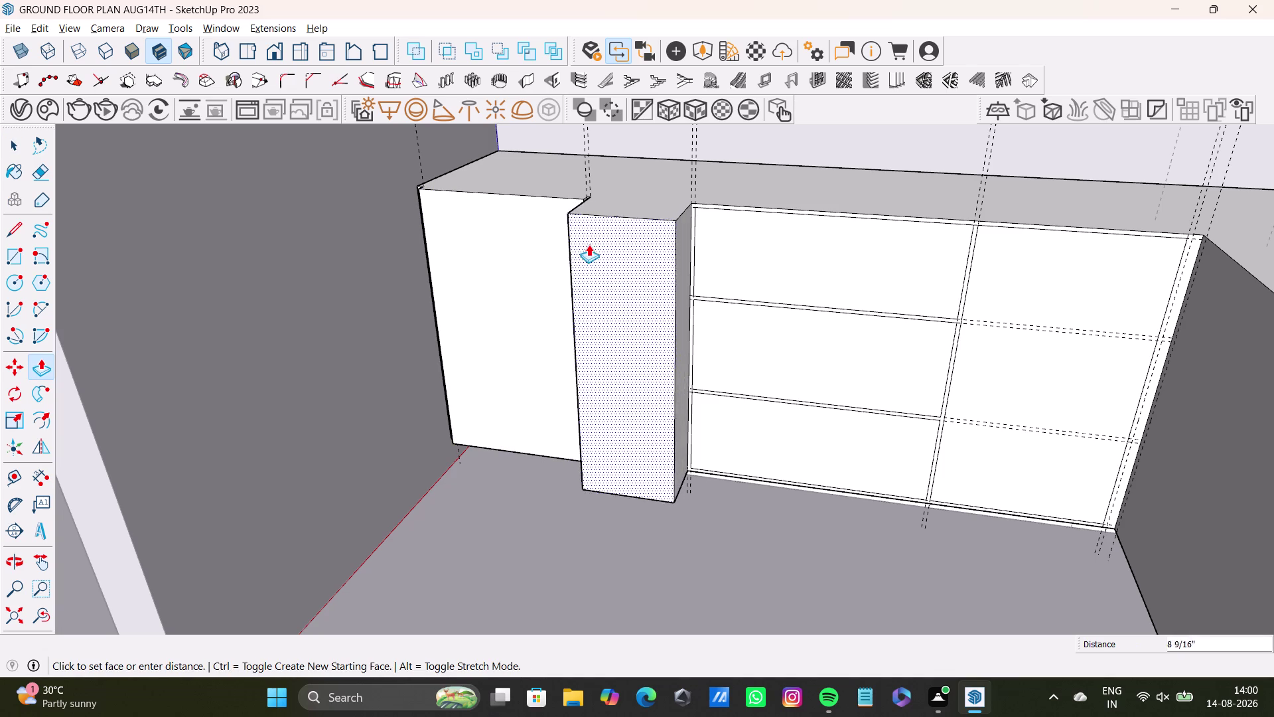
click(544, 209)
key(space)
click(734, 248)
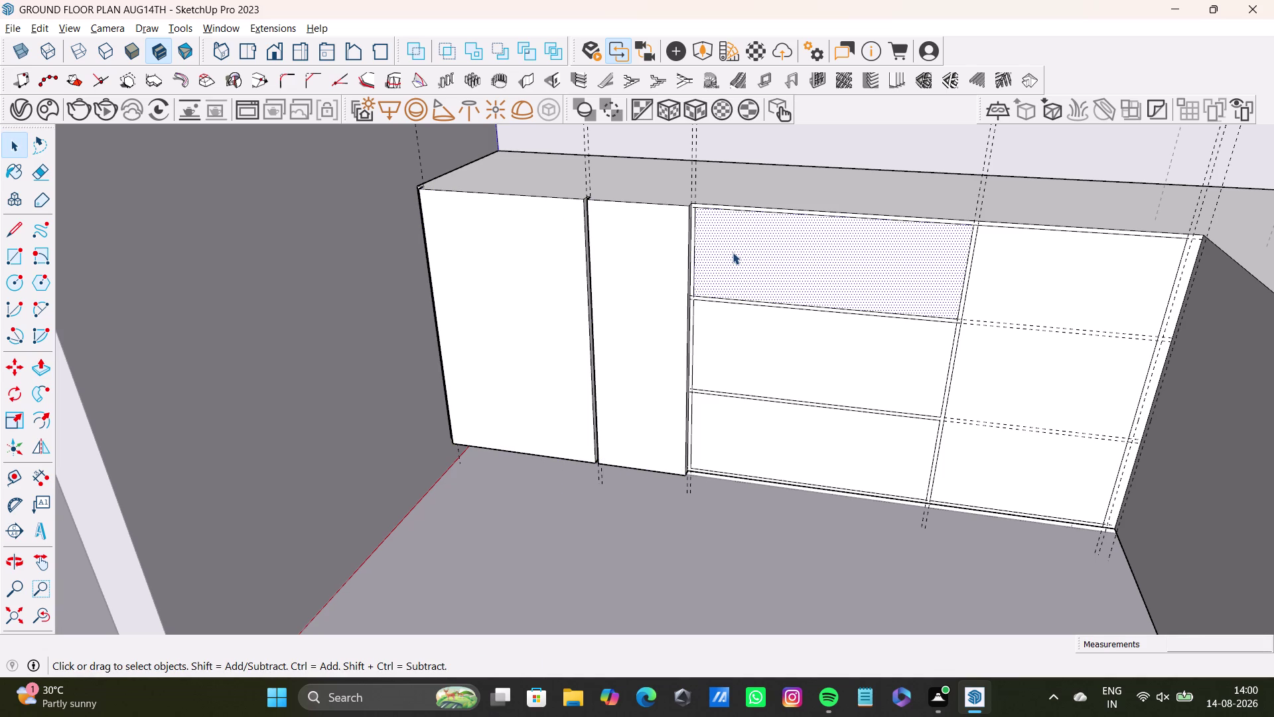
key(p)
click(733, 252)
click(658, 244)
key(space)
click(727, 342)
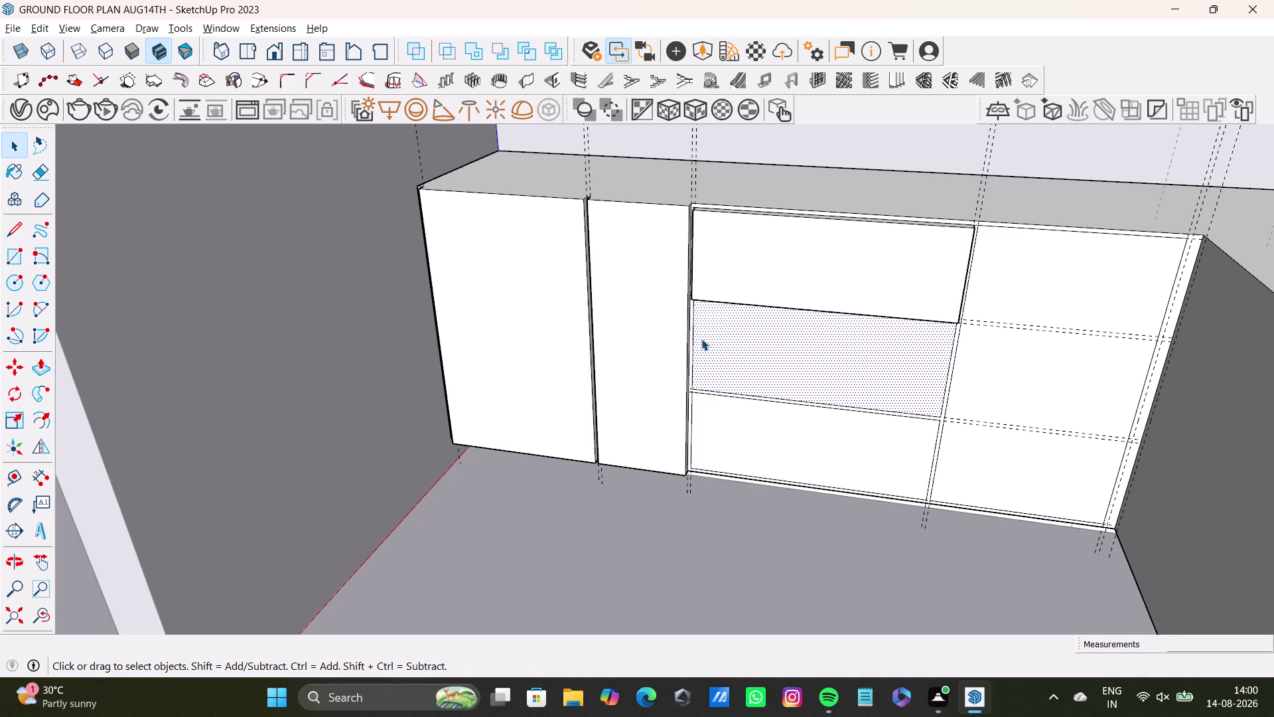
key(p)
click(701, 337)
click(631, 316)
key(space)
click(774, 432)
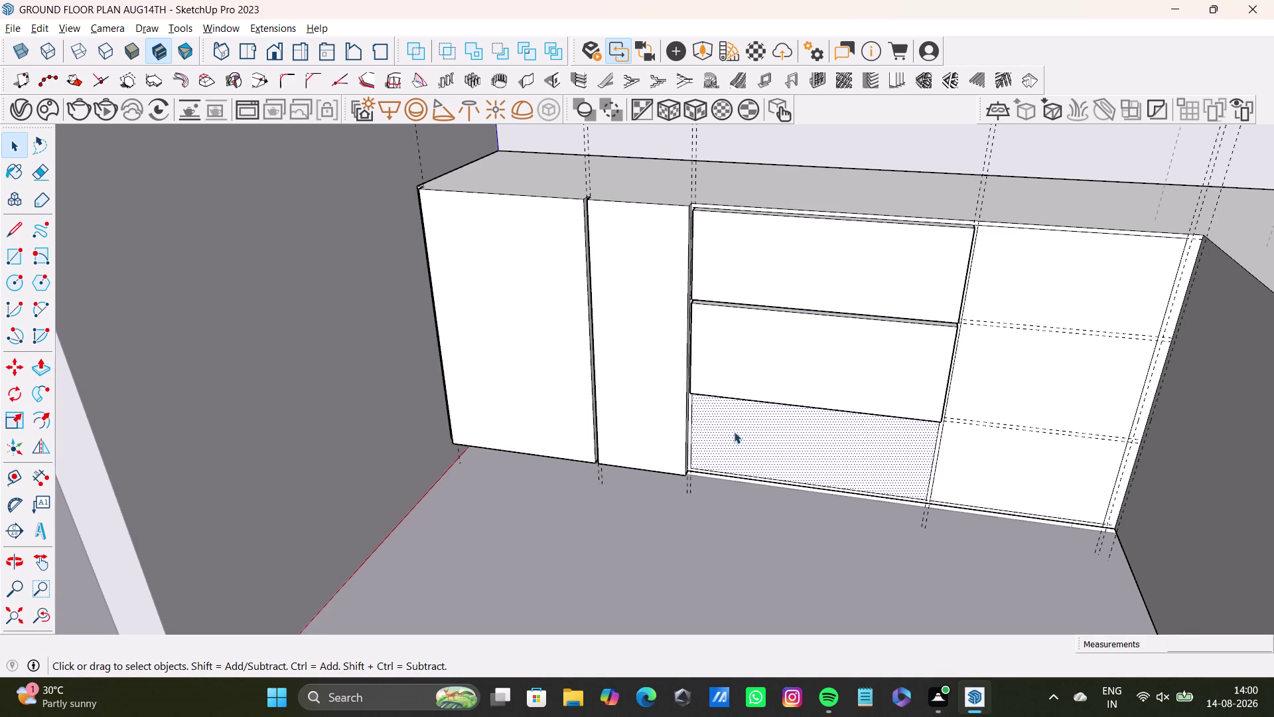
key(p)
click(727, 439)
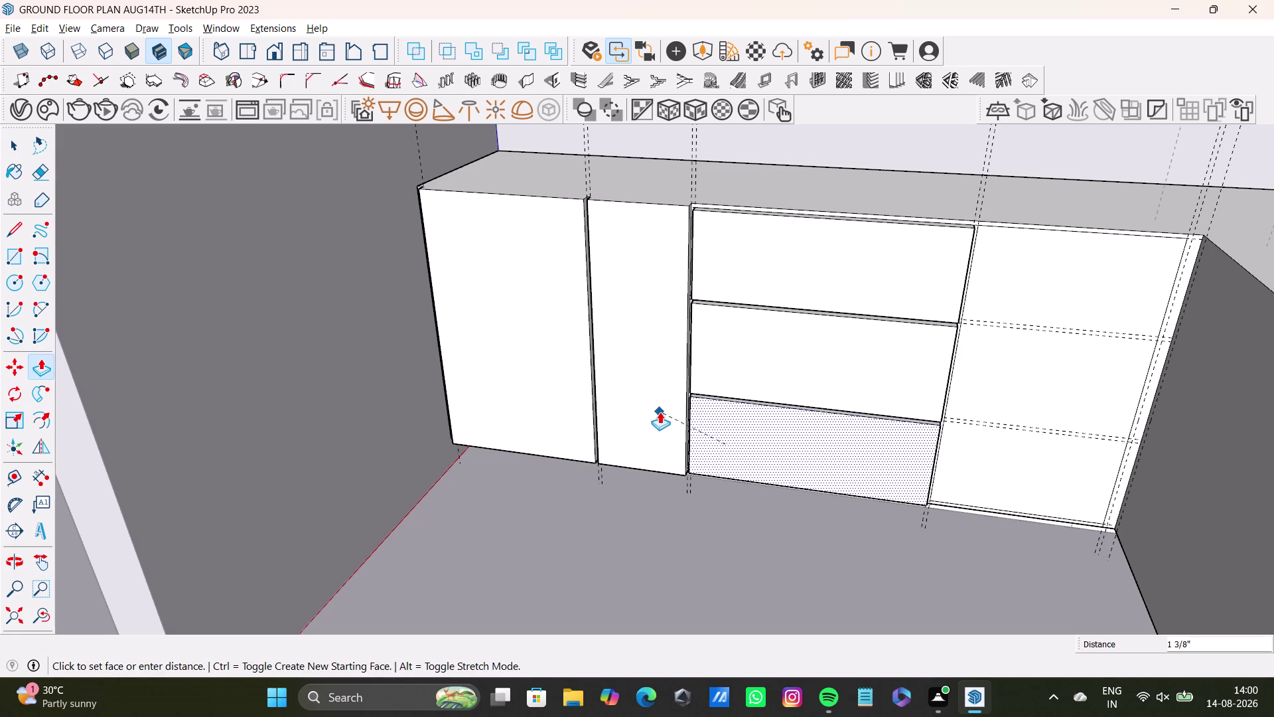
click(660, 411)
key(space)
click(1002, 310)
key(p)
click(1001, 309)
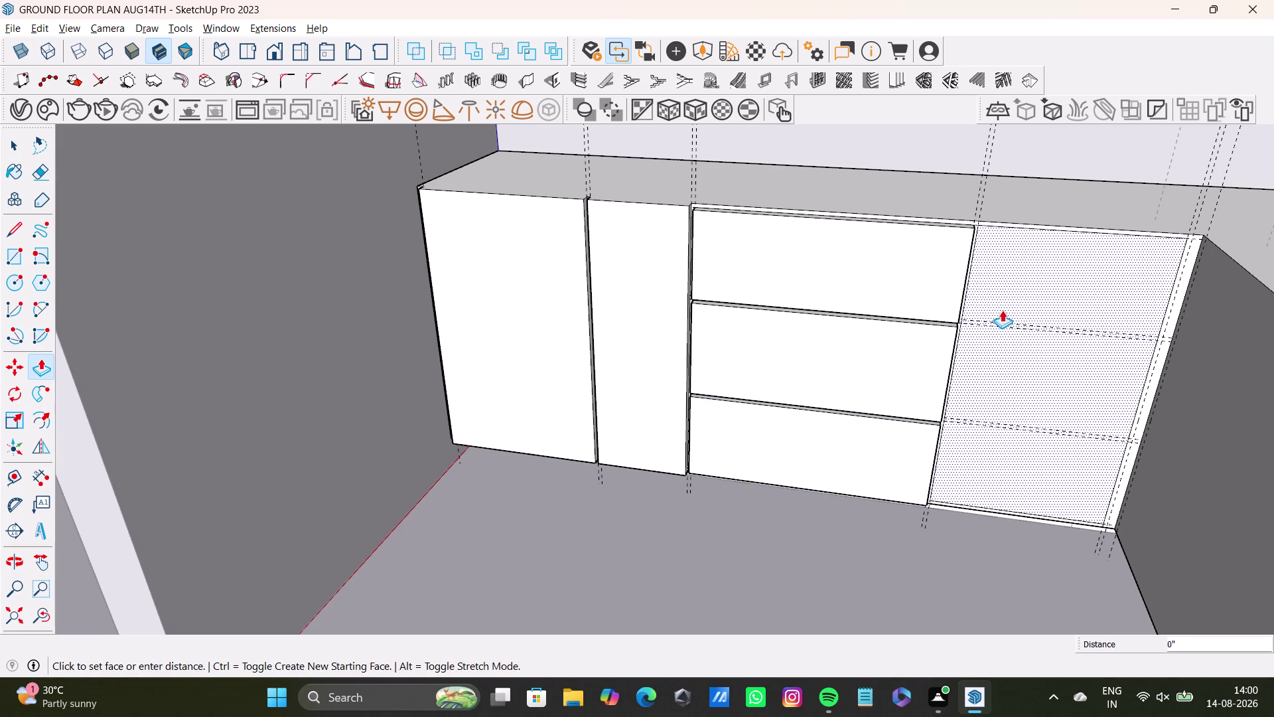
click(915, 294)
middle_drag(749, 429, 916, 514)
scroll(down, 3)
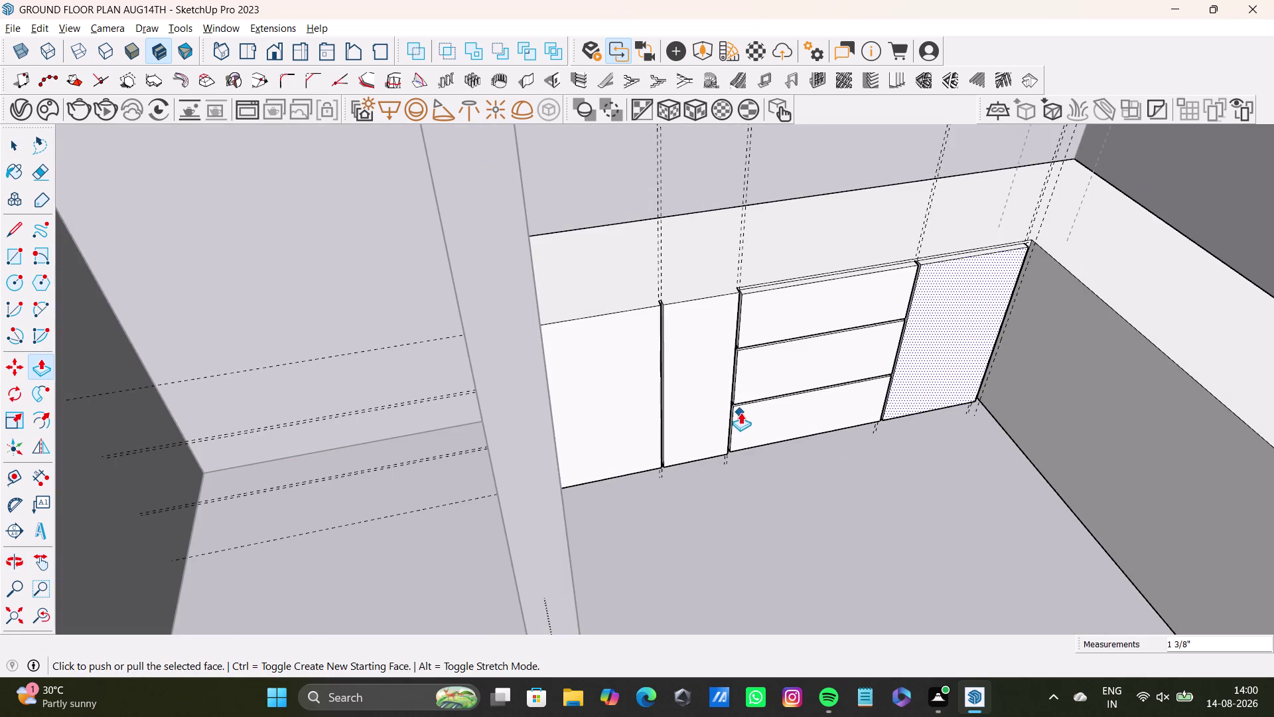
middle_drag(741, 412, 584, 468)
scroll(up, 3)
middle_drag(690, 338, 516, 349)
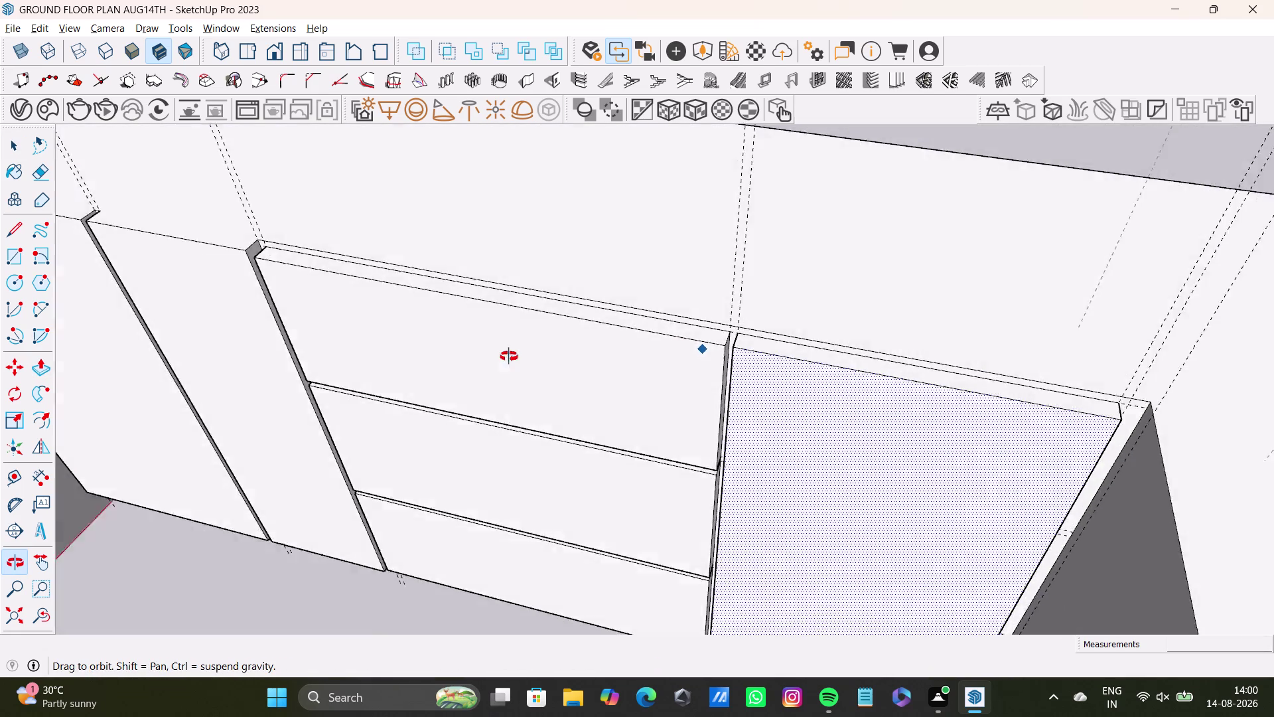
middle_drag(517, 350, 619, 414)
scroll(down, 3)
middle_drag(567, 395, 813, 323)
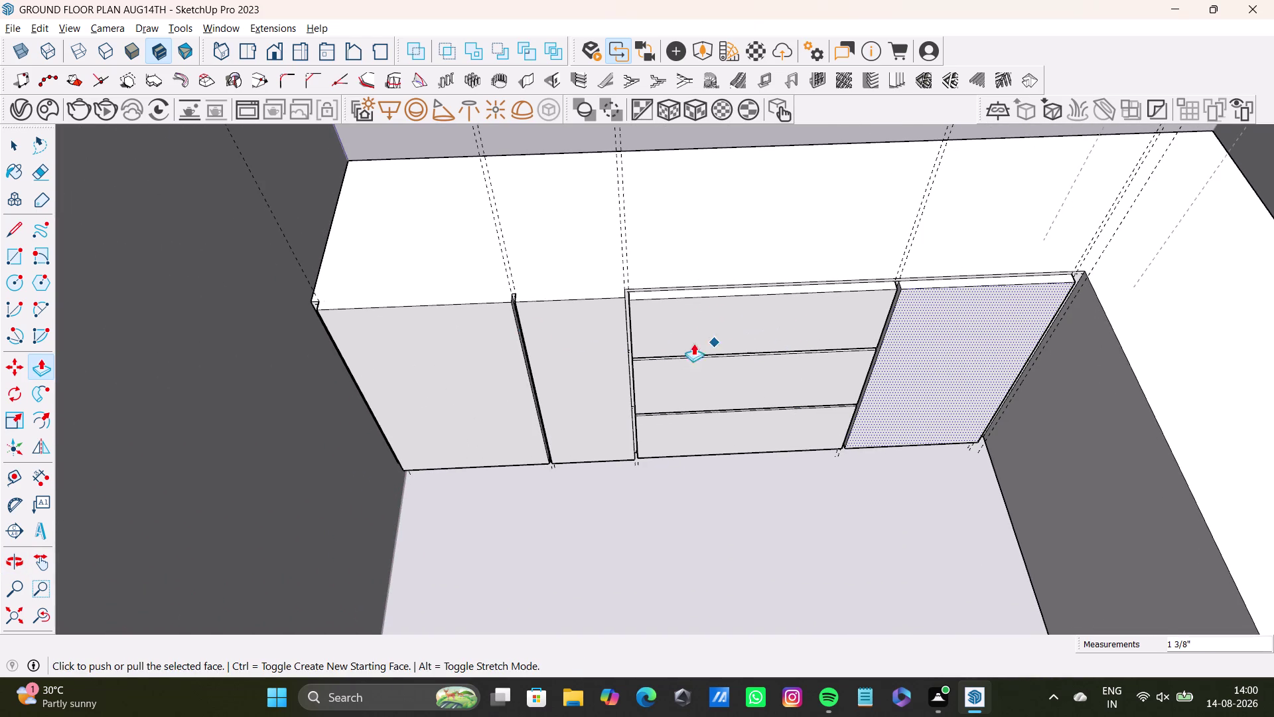
key(space)
click(564, 357)
click(567, 348)
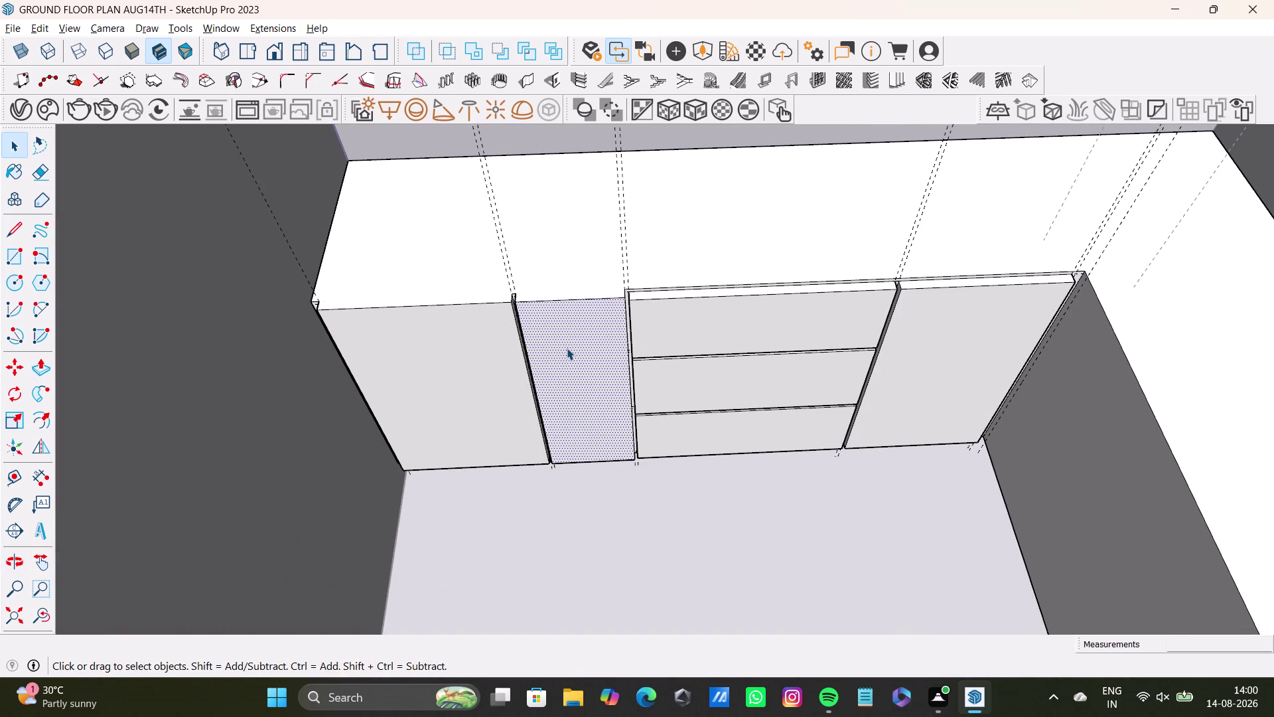
key(p)
click(566, 348)
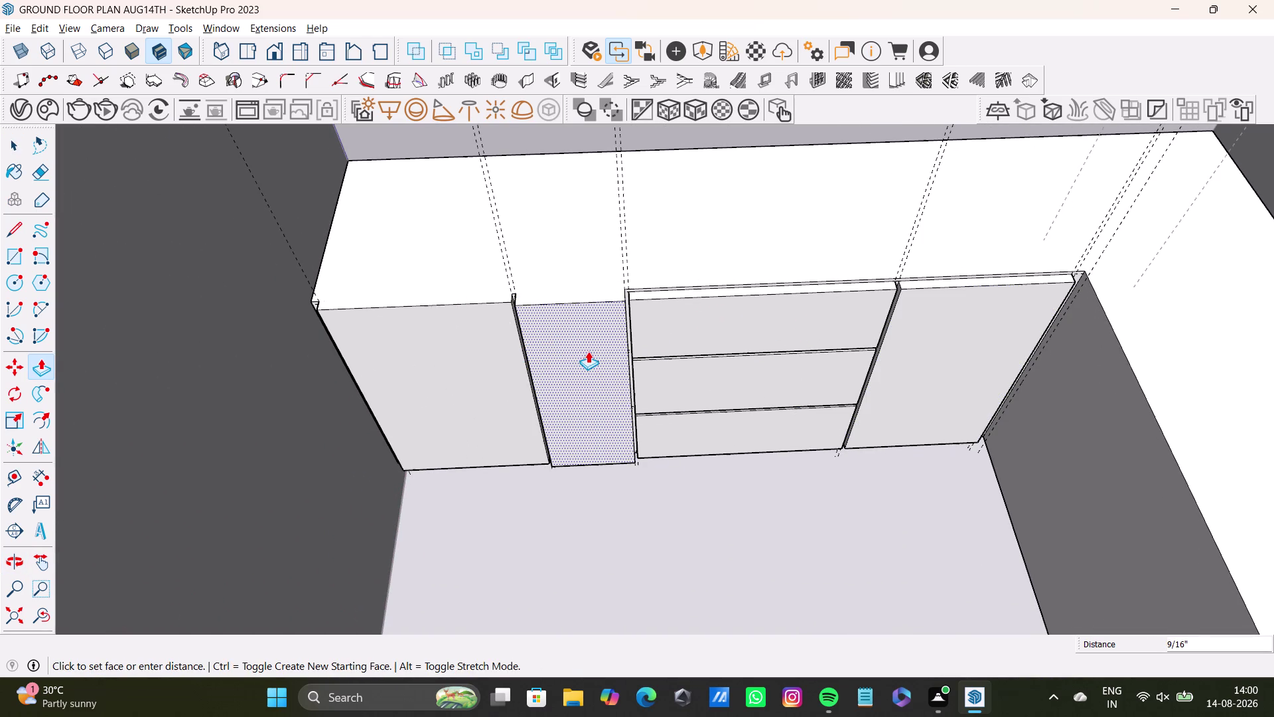
key(space)
key(ctrl+z)
key(ctrl+z)
key(ctrl+z)
key(ctrl+z)
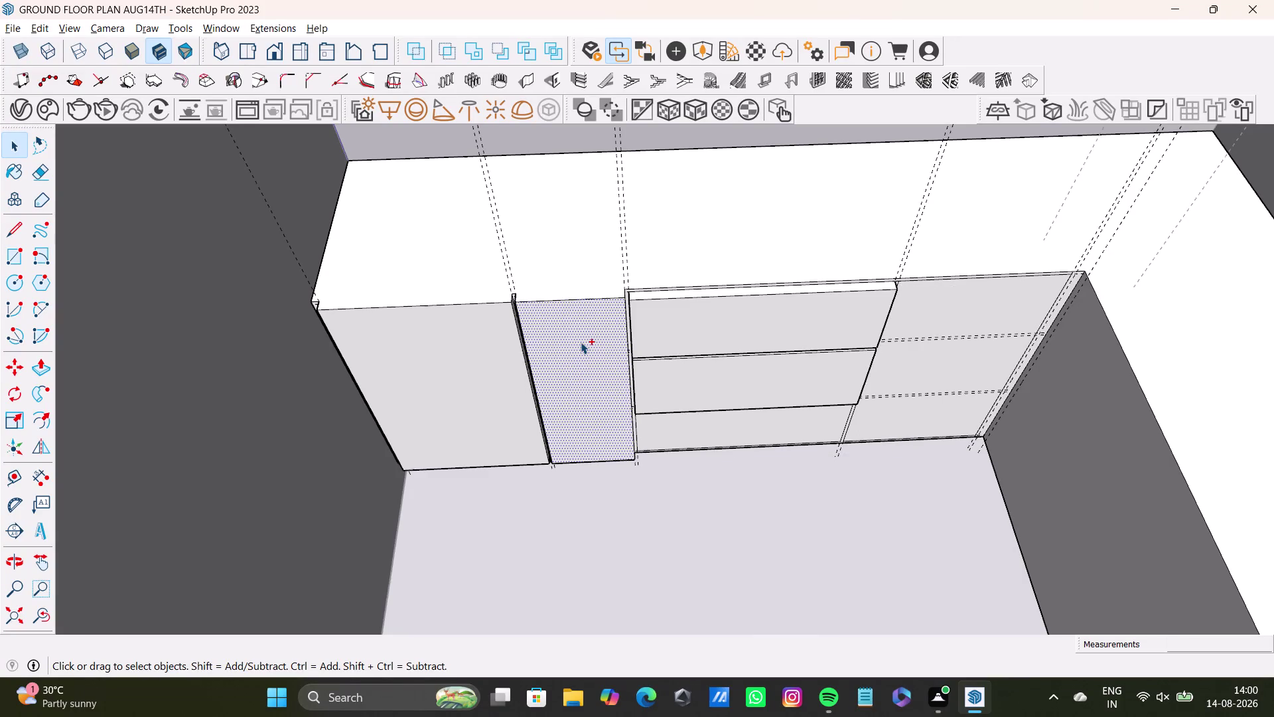
key(ctrl+z)
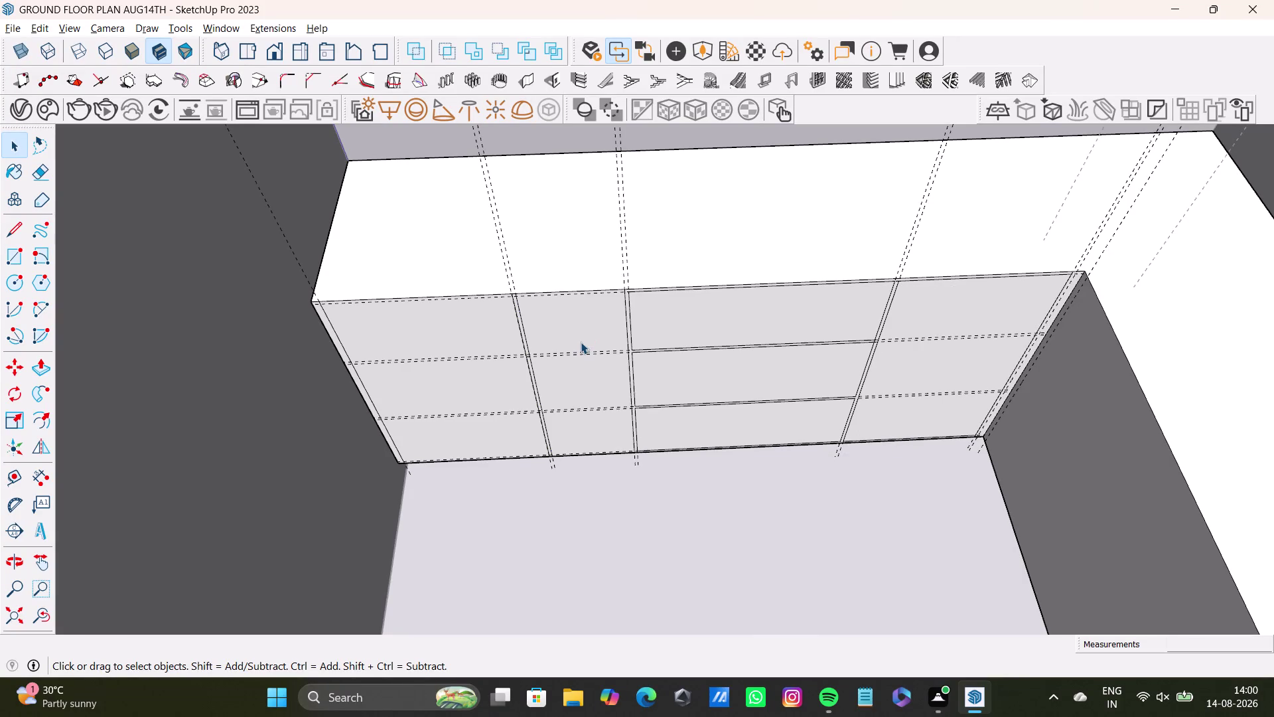
Orbit to the vanity's left end and select the leftmost panel face.
middle_drag(430, 362, 486, 326)
scroll(up, 3)
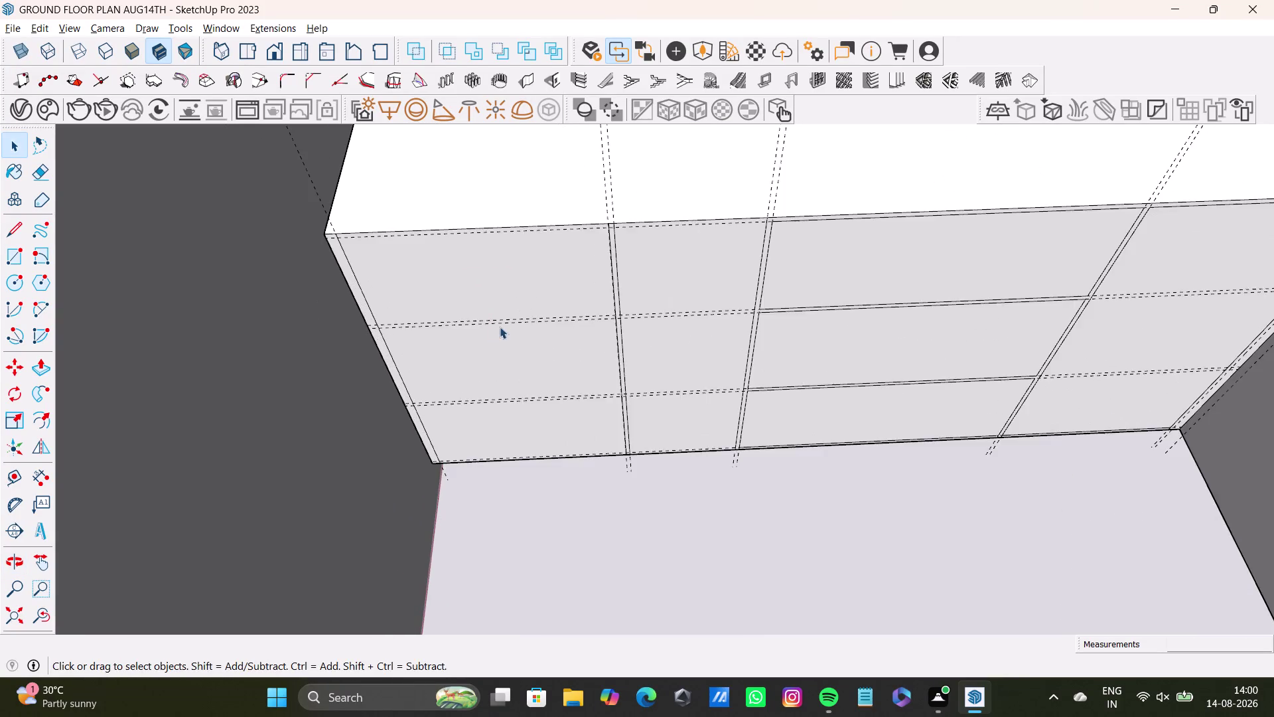
middle_drag(500, 326, 510, 285)
click(518, 178)
middle_drag(514, 248, 513, 257)
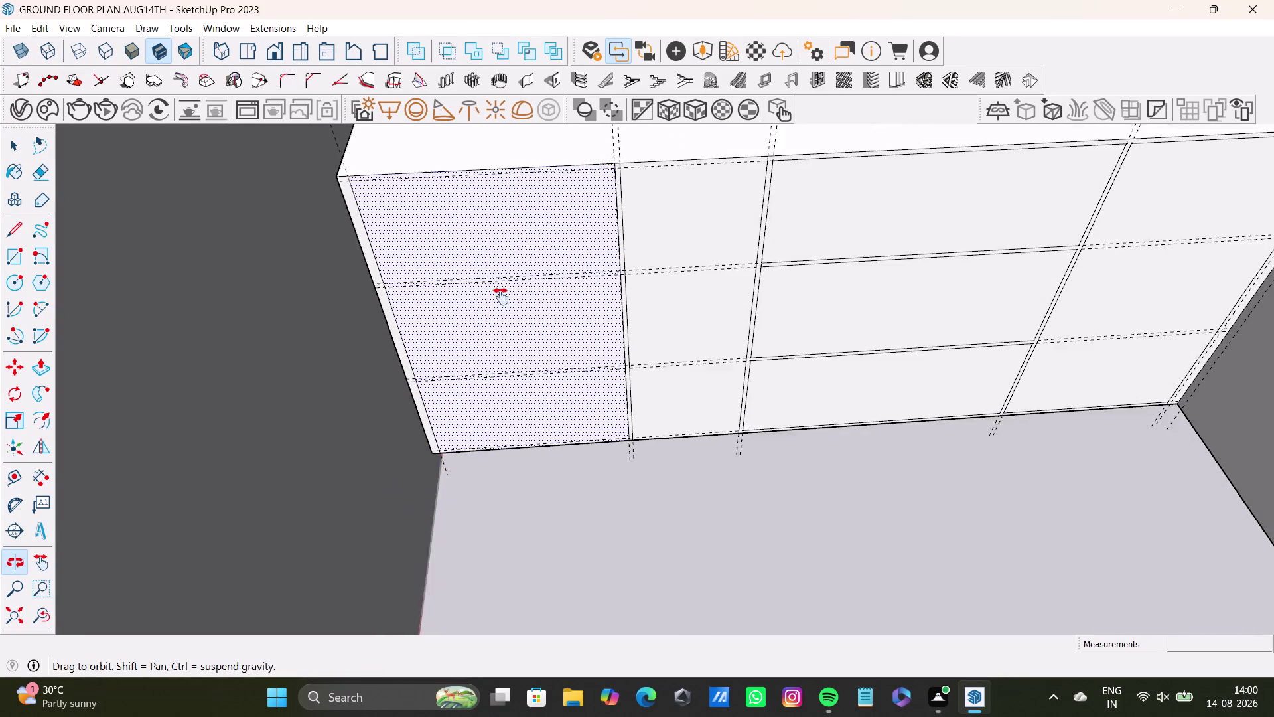
middle_drag(513, 256, 487, 331)
middle_drag(481, 360, 469, 379)
middle_drag(470, 379, 465, 348)
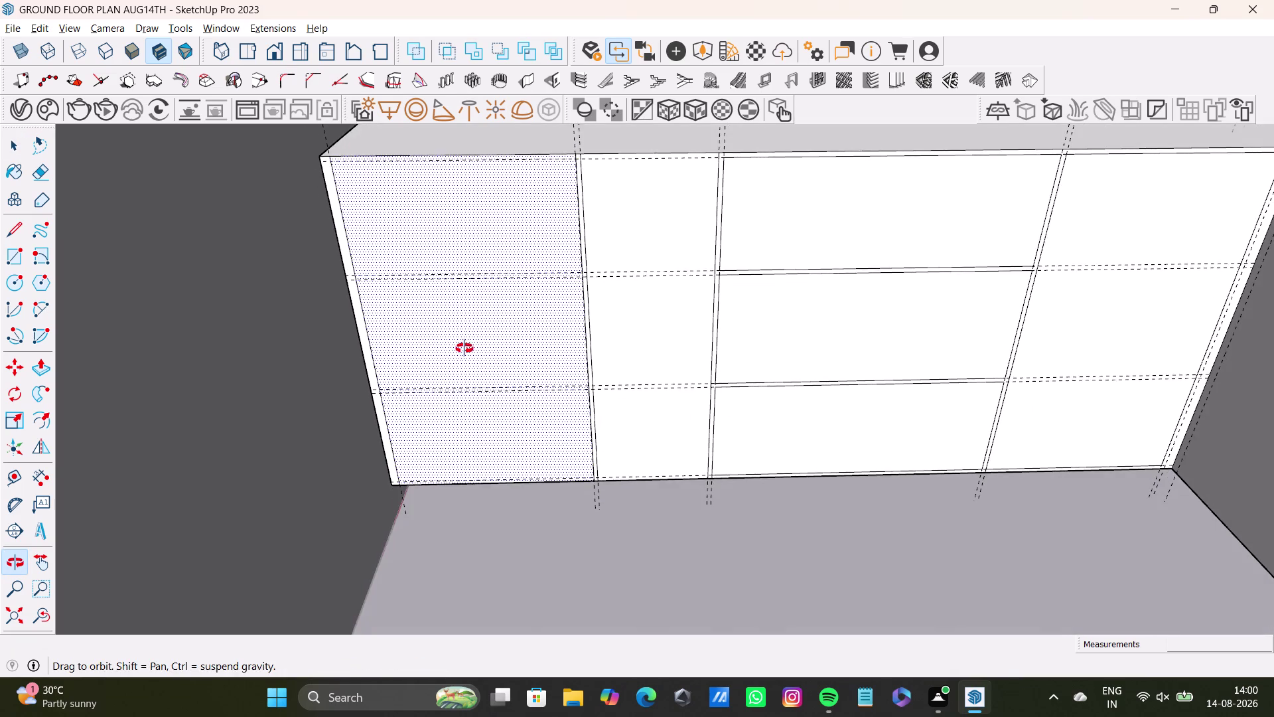
middle_drag(464, 347, 466, 358)
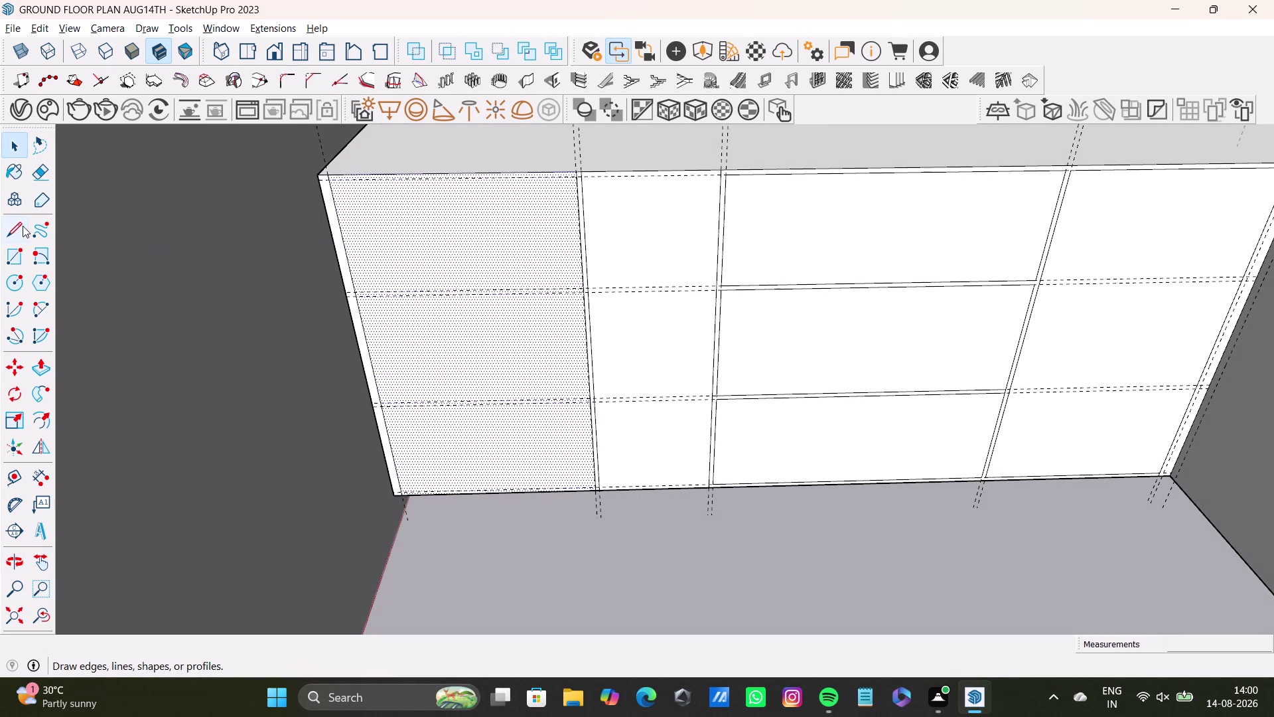
Try drawing a rectangle over the leftmost door panel, then abandon it.
click(20, 263)
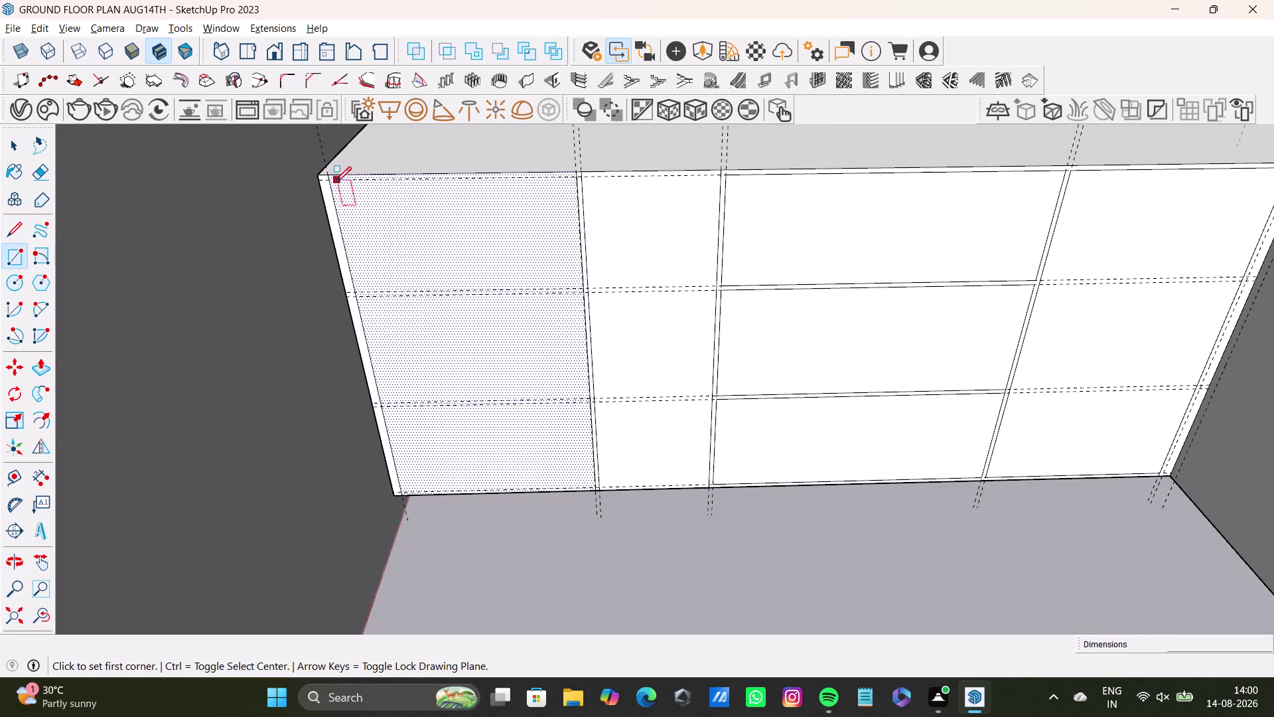
click(331, 181)
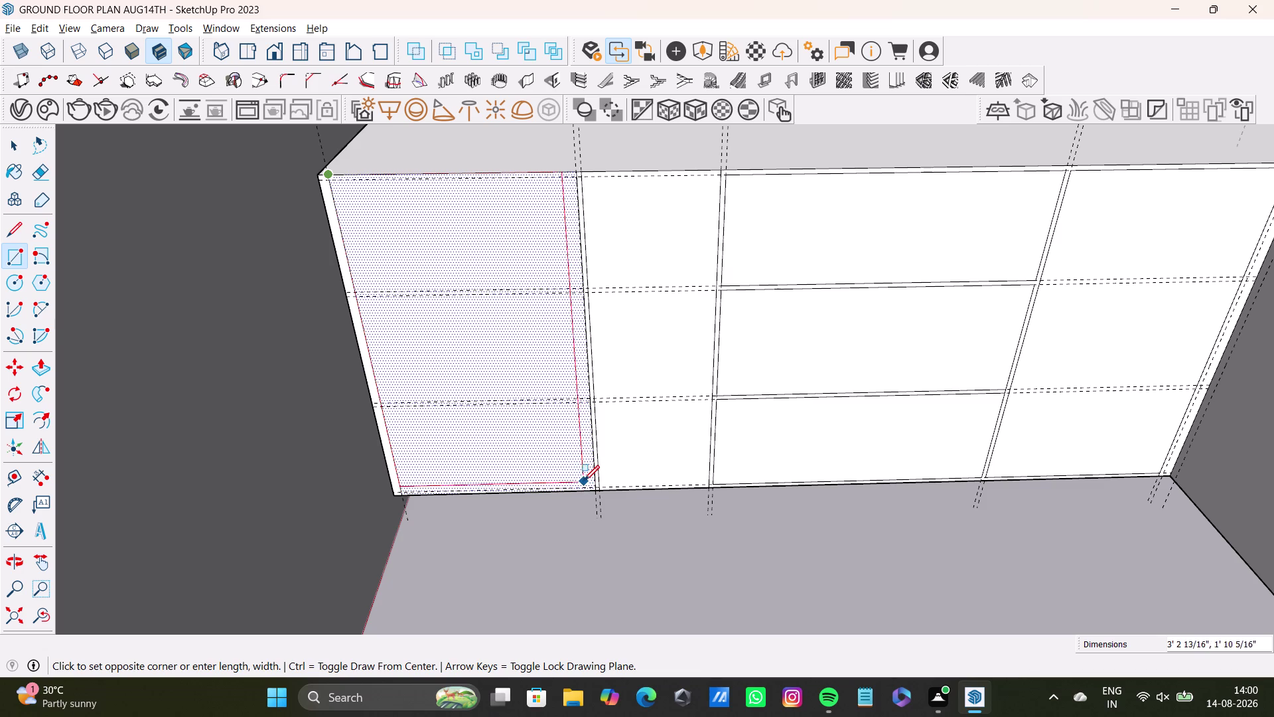
key(space)
click(12, 252)
scroll(up, 3)
middle_drag(486, 245, 485, 336)
middle_drag(490, 354, 497, 316)
click(346, 259)
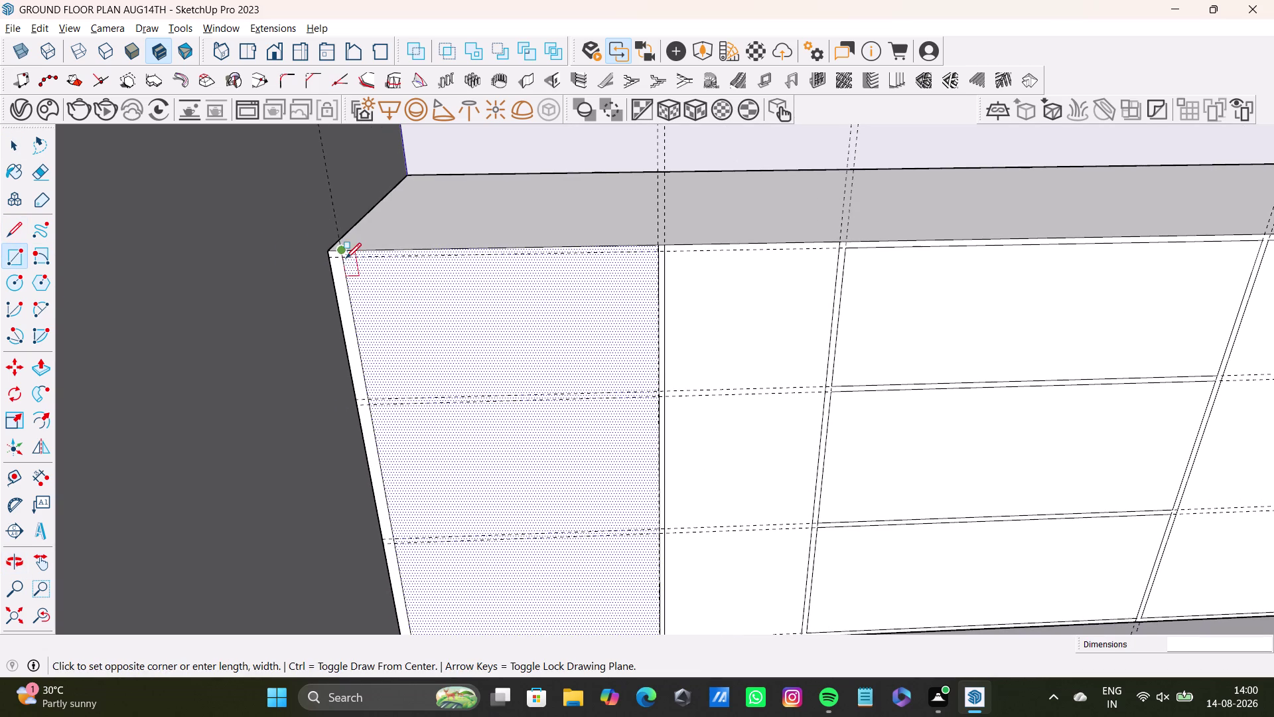
key(space)
click(6, 257)
scroll(up, 3)
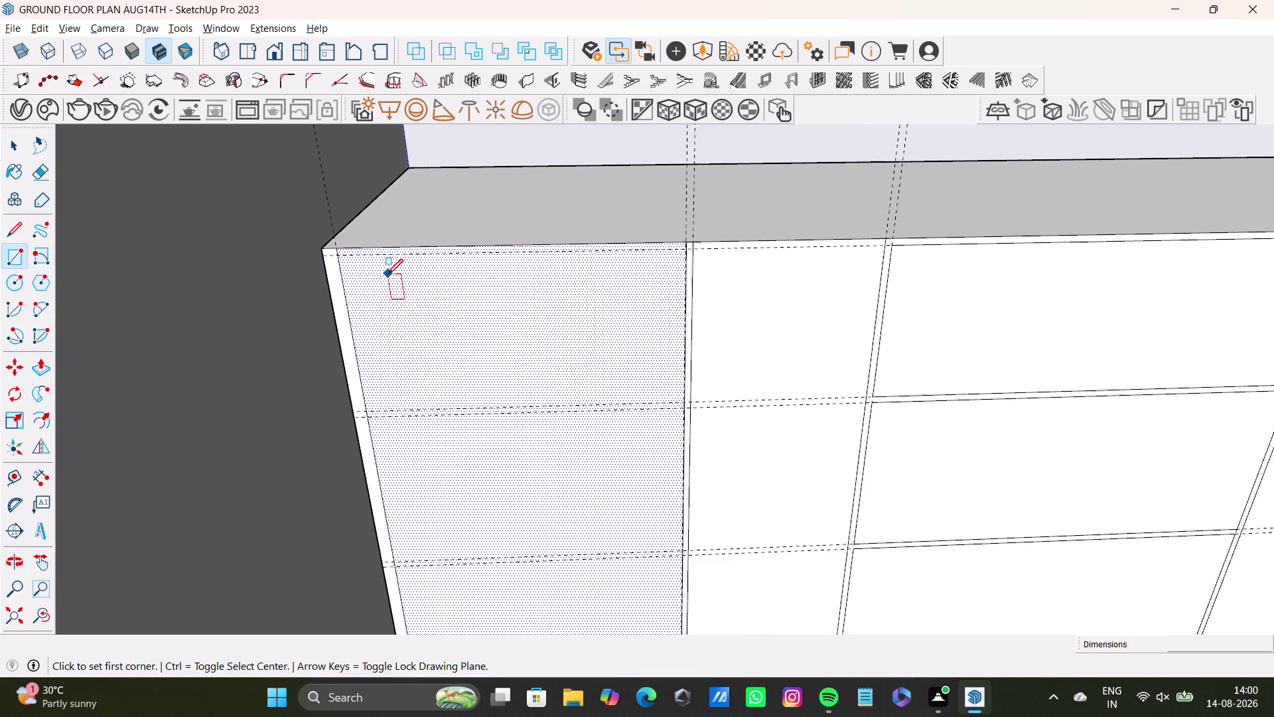
scroll(up, 3)
key(space)
Draw an edge from the panel's top corner along its top.
click(20, 230)
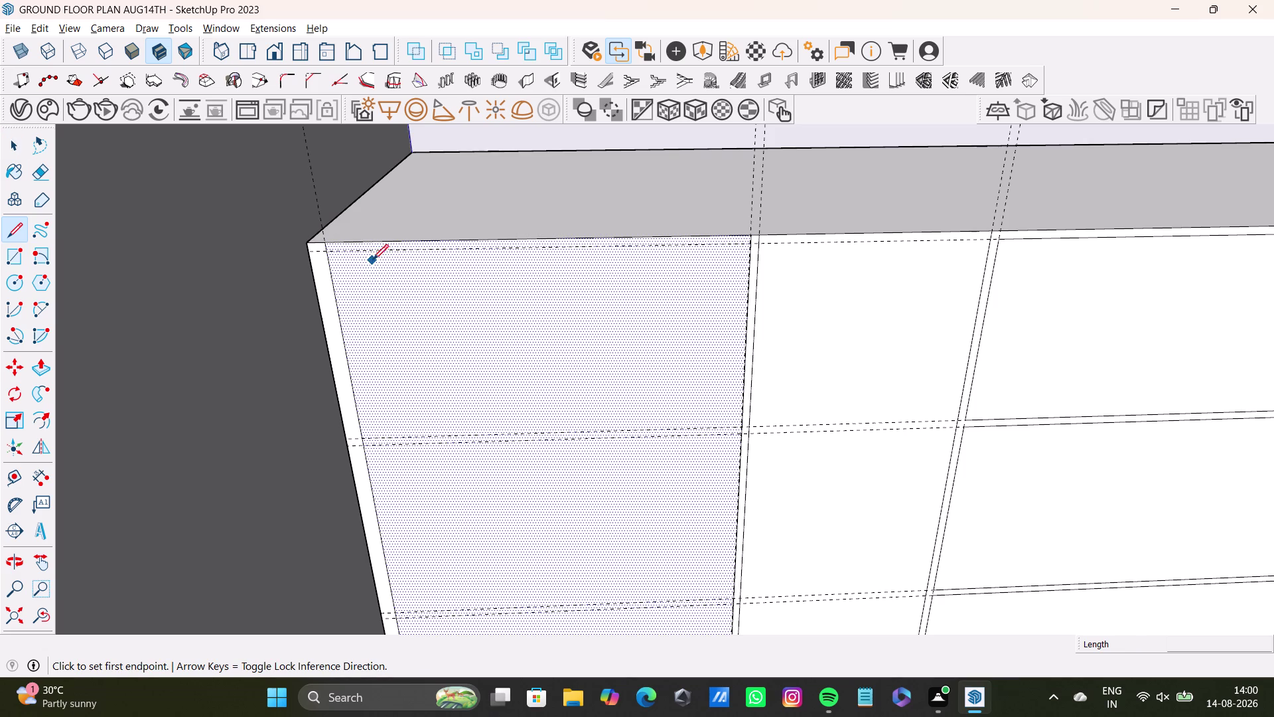
scroll(up, 3)
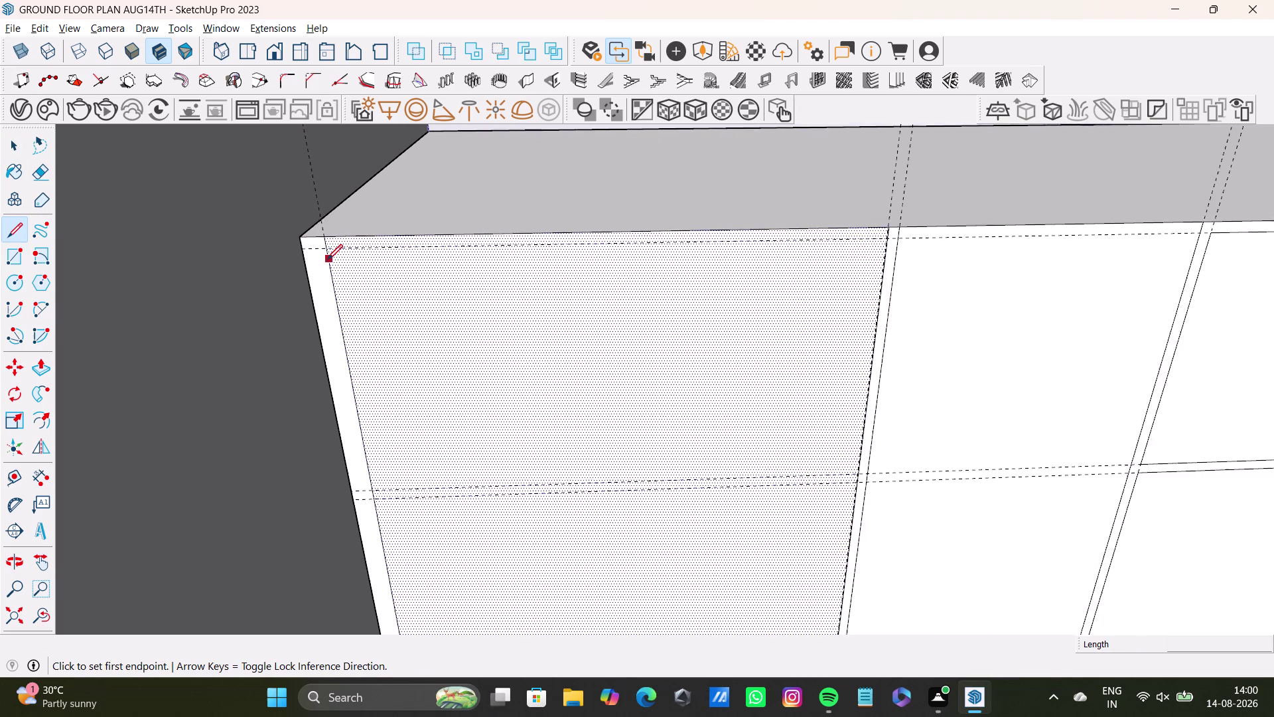
scroll(up, 3)
drag(322, 245, 341, 244)
scroll(down, 3)
middle_drag(1093, 284, 744, 252)
click(897, 196)
key(space)
Draw an edge along the bottom of the left door panel.
scroll(down, 3)
middle_drag(744, 327, 782, 124)
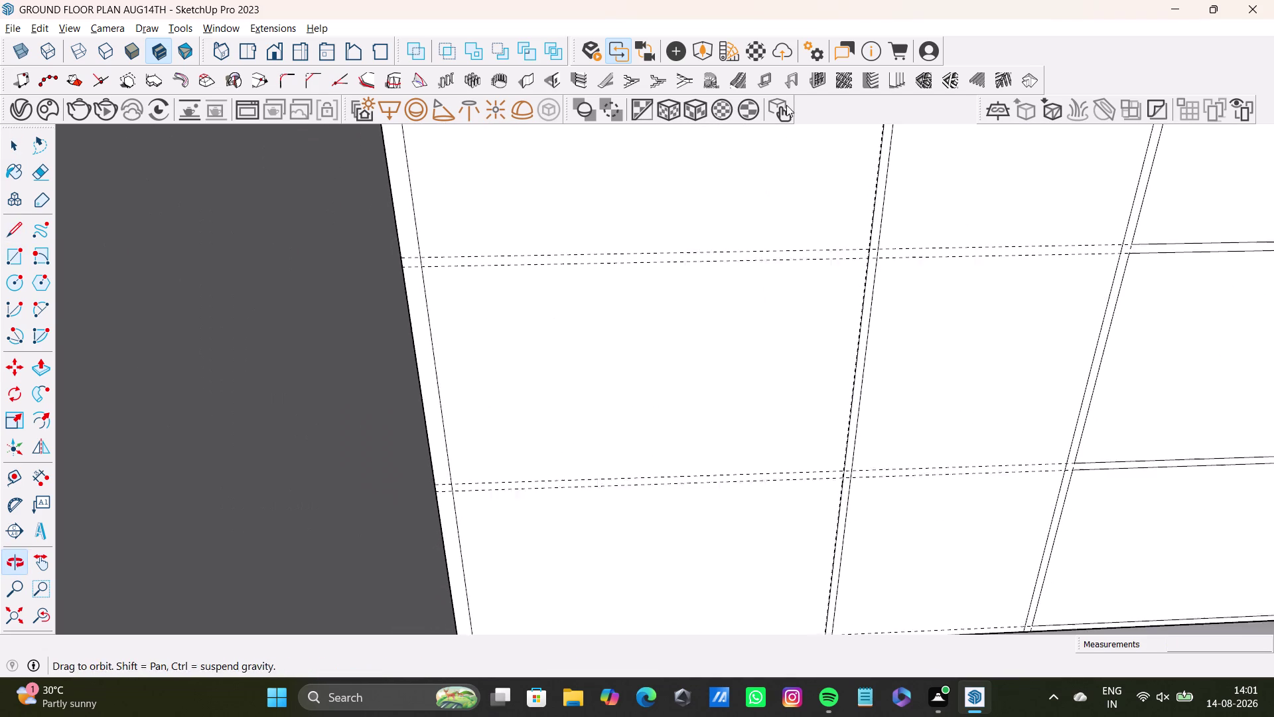
middle_drag(782, 124, 786, 107)
scroll(down, 3)
middle_drag(773, 359, 755, 240)
scroll(up, 3)
middle_drag(708, 378, 714, 328)
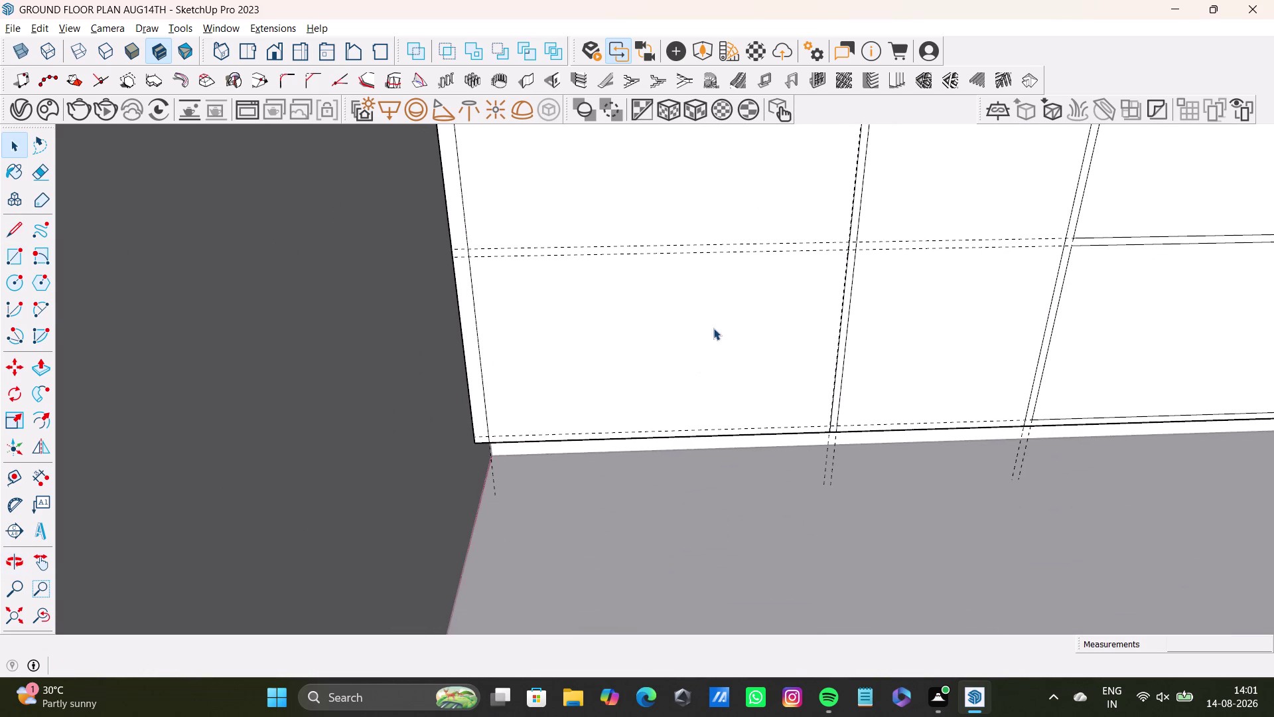
click(8, 226)
scroll(up, 3)
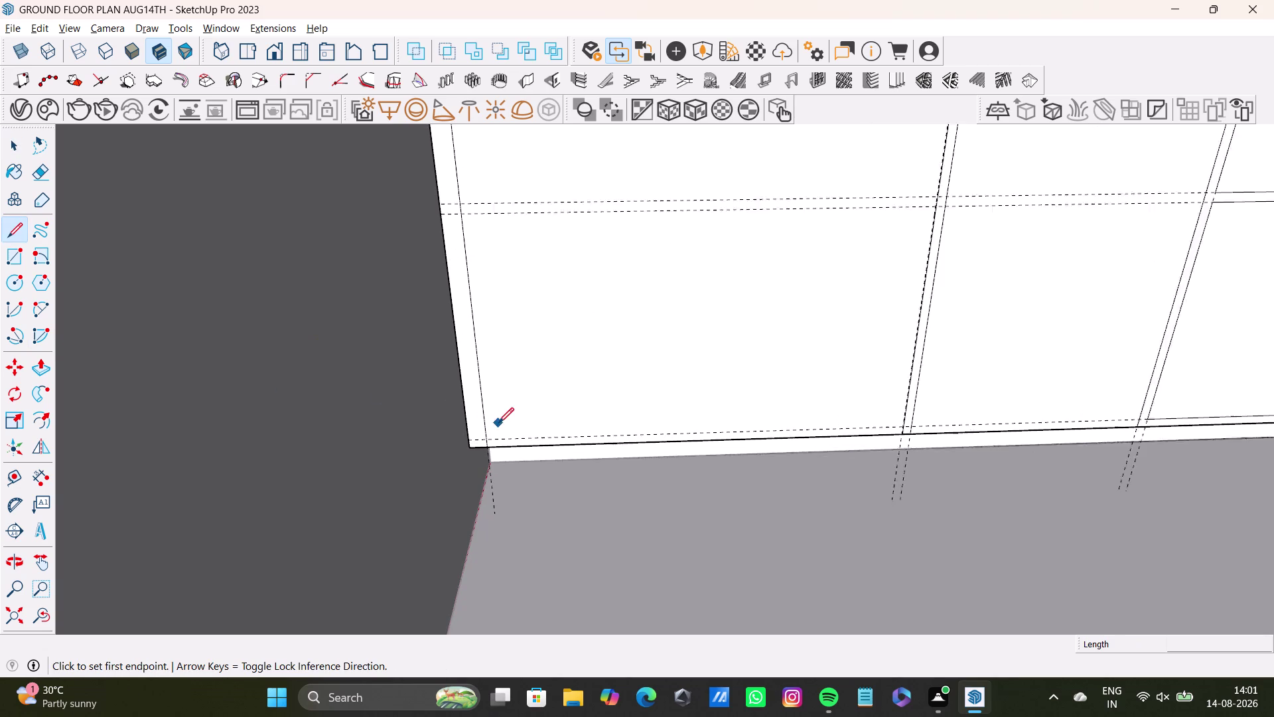
click(488, 440)
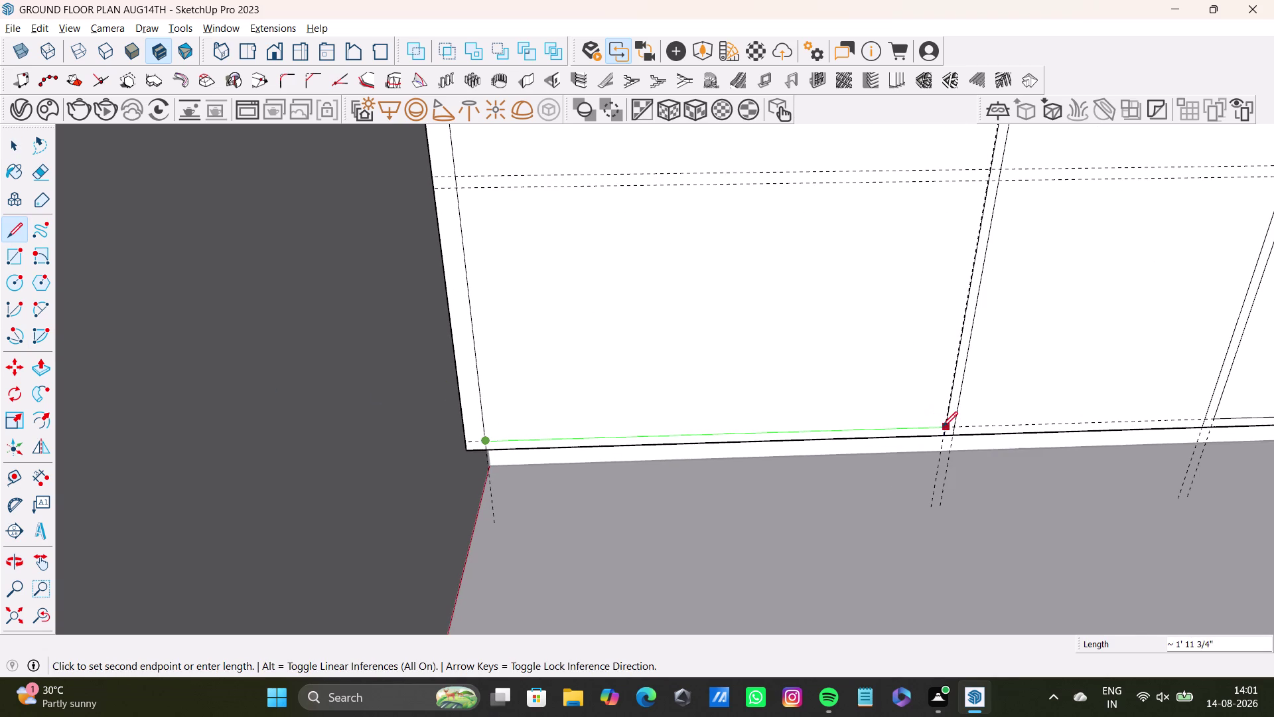
click(942, 426)
key(space)
Add an edge at the door's lower corner near the panel junction.
middle_drag(841, 380, 527, 334)
scroll(up, 3)
scroll(up, 3)
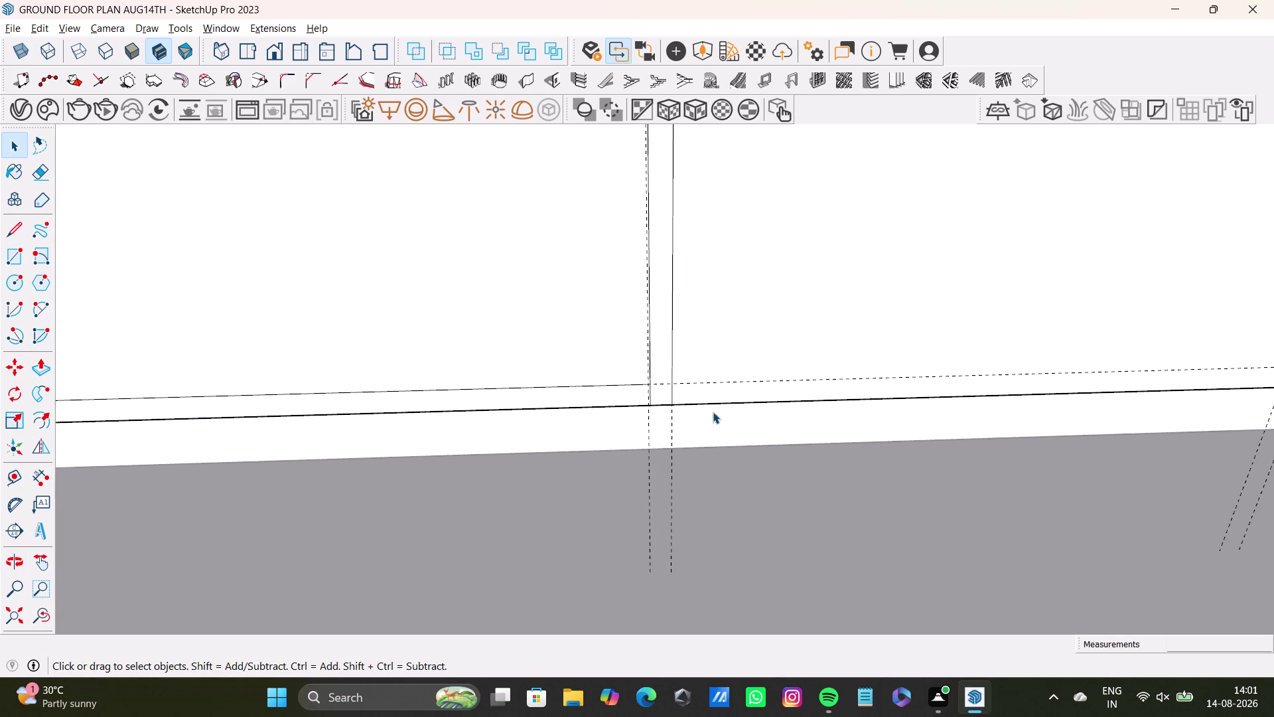
scroll(up, 3)
middle_drag(676, 401, 748, 362)
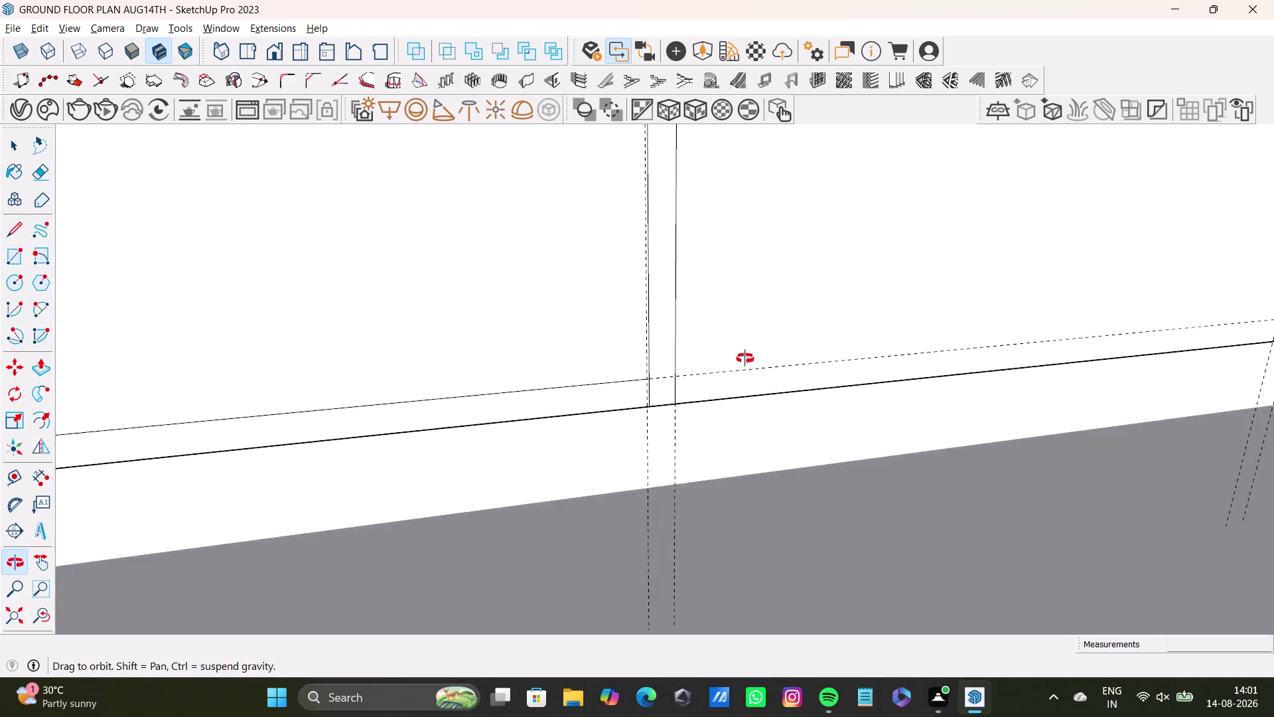
middle_drag(748, 361, 676, 350)
click(24, 231)
scroll(down, 3)
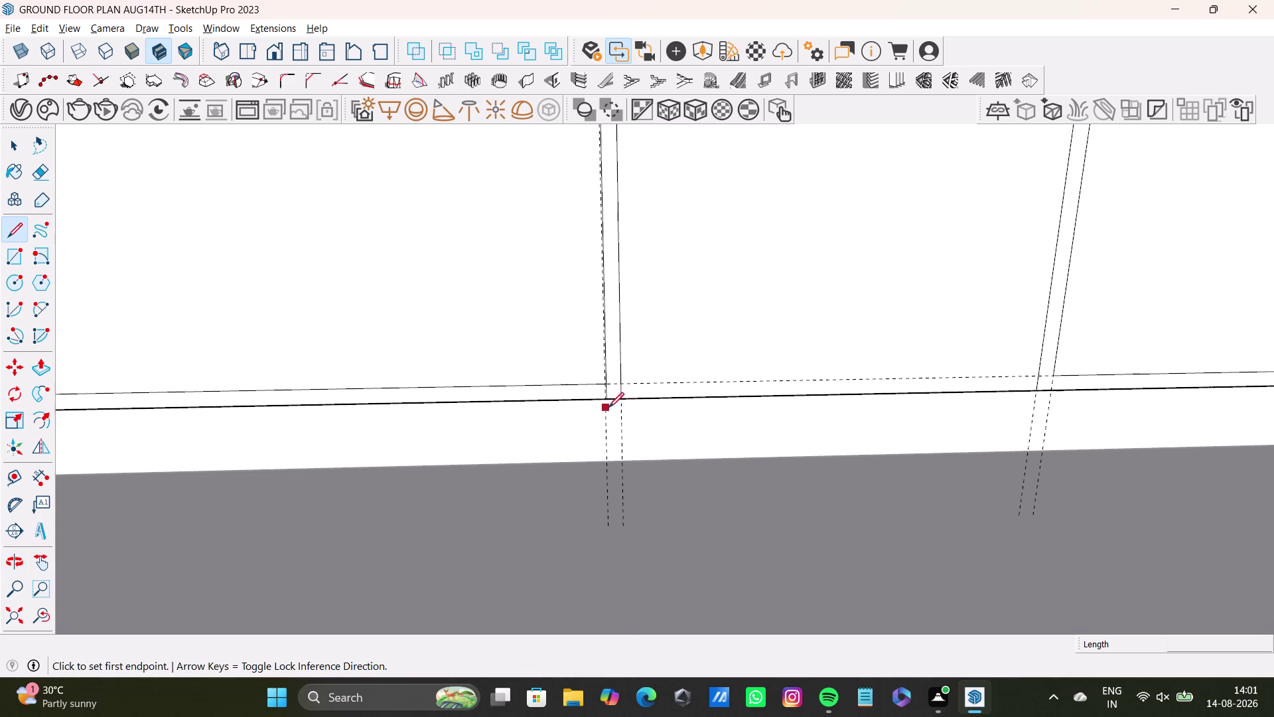
drag(621, 383, 670, 383)
click(1037, 370)
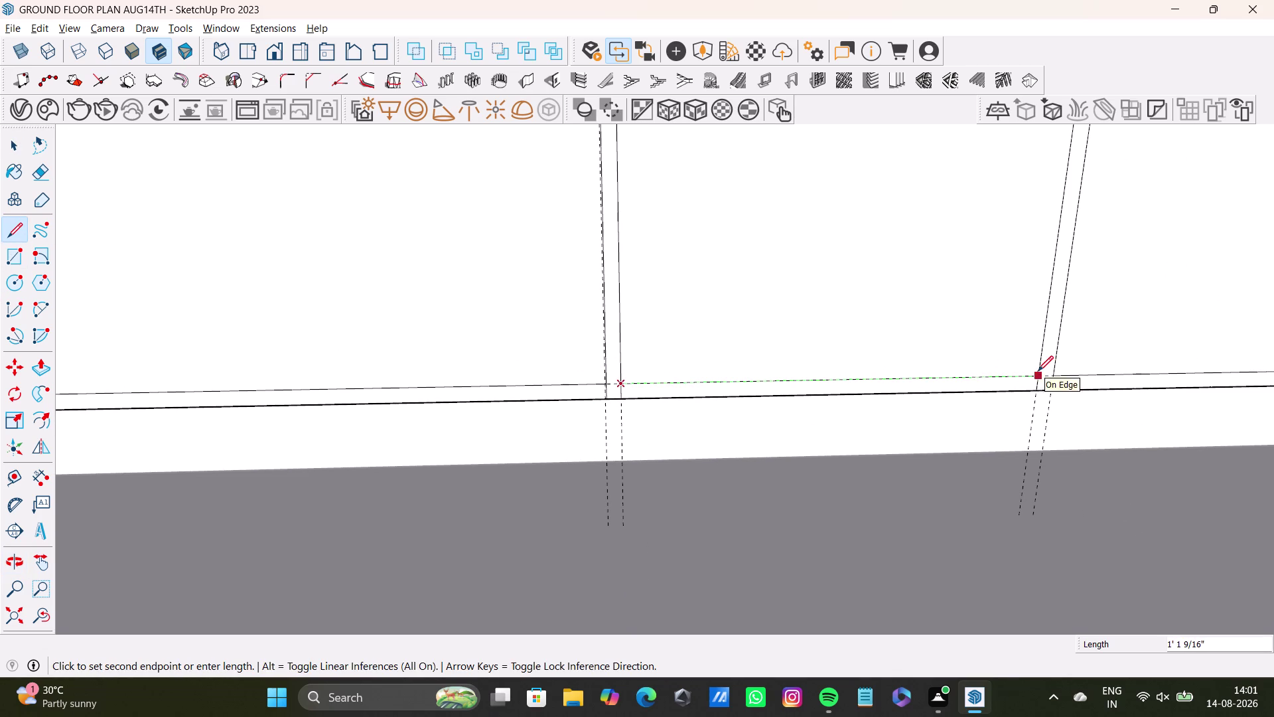
key(space)
Draw the edge along the door's top and reselect the leftmost door face.
scroll(down, 3)
middle_drag(668, 319, 660, 592)
scroll(down, 3)
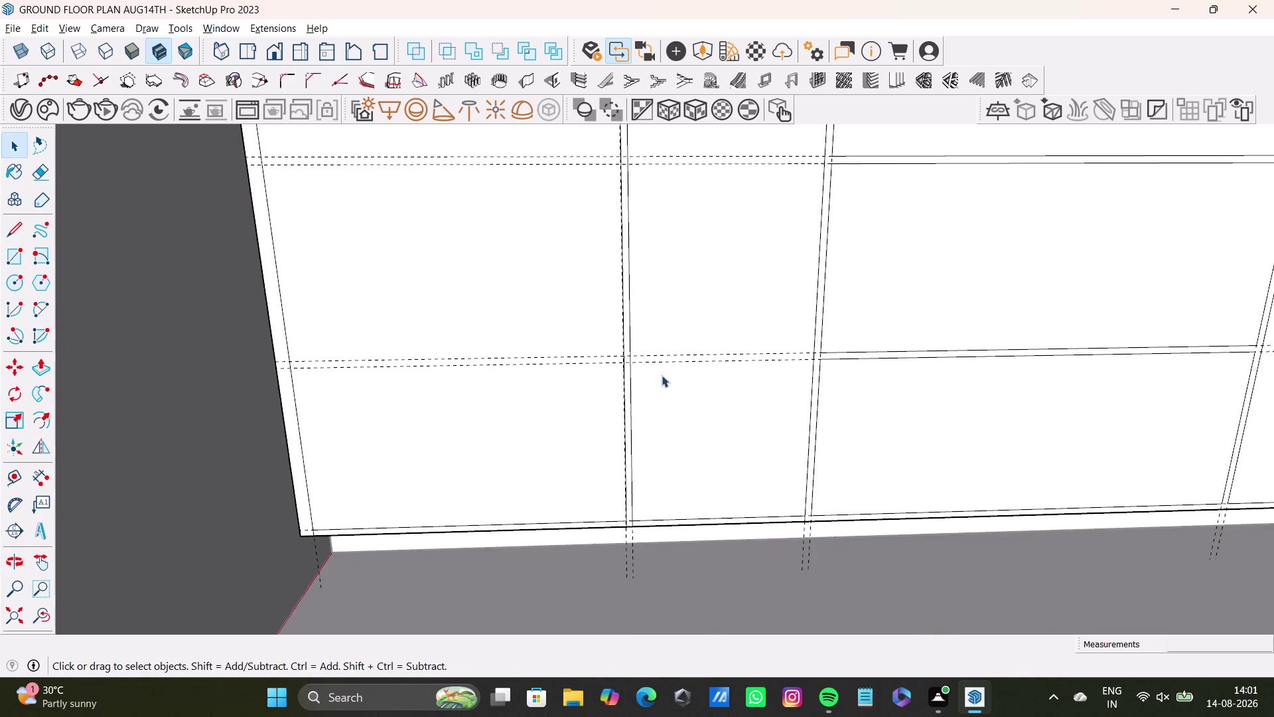
middle_drag(670, 375, 670, 635)
click(11, 235)
scroll(up, 3)
click(605, 260)
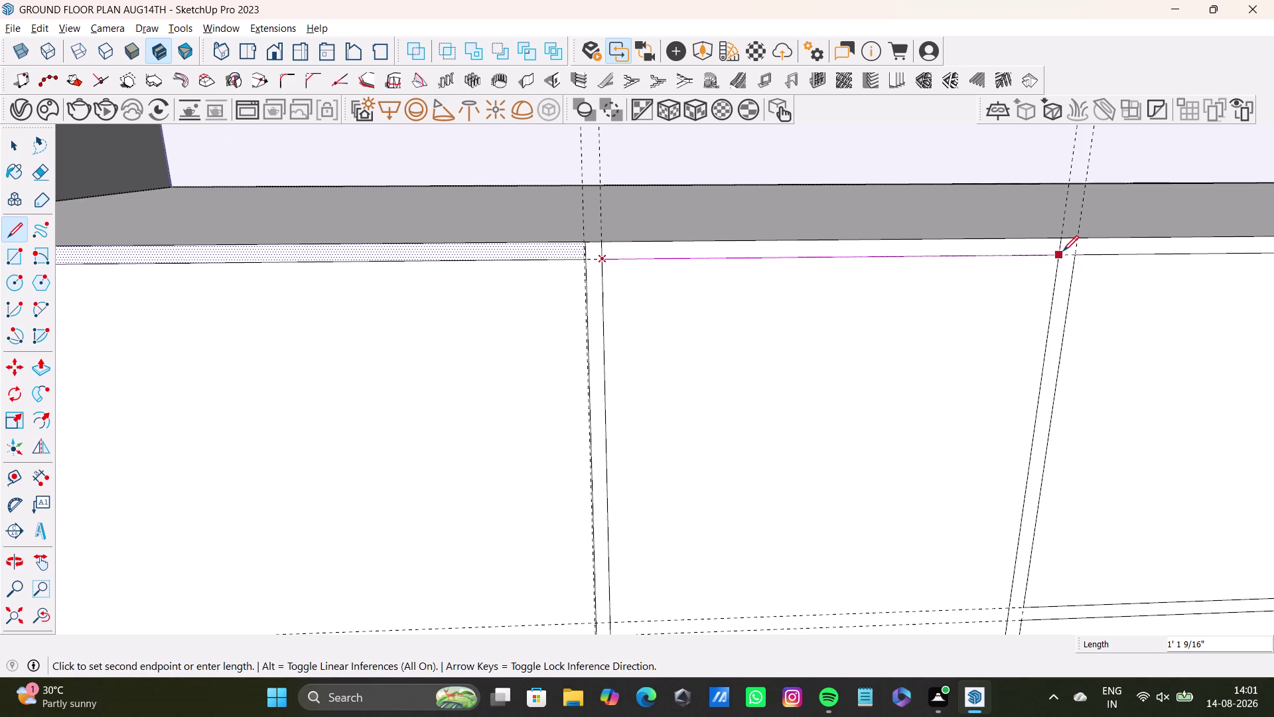
click(1063, 251)
key(space)
scroll(down, 3)
middle_drag(696, 406, 733, 268)
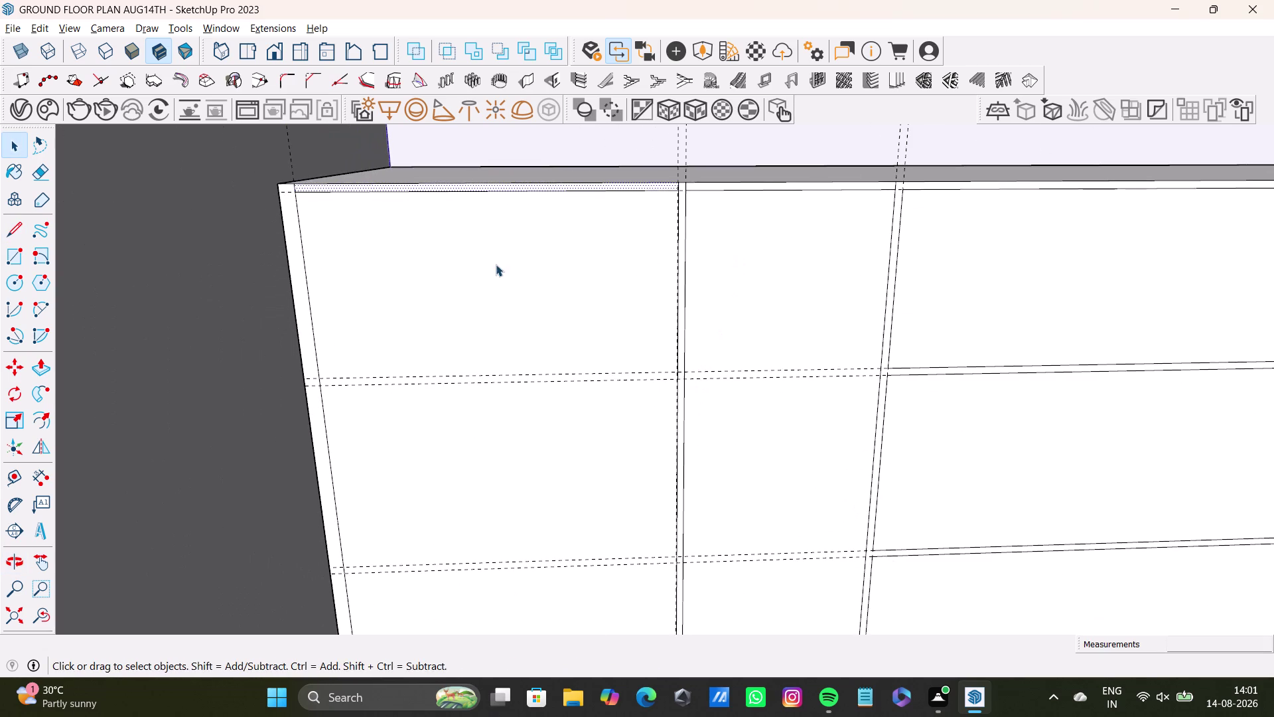
click(495, 264)
middle_drag(587, 359, 562, 472)
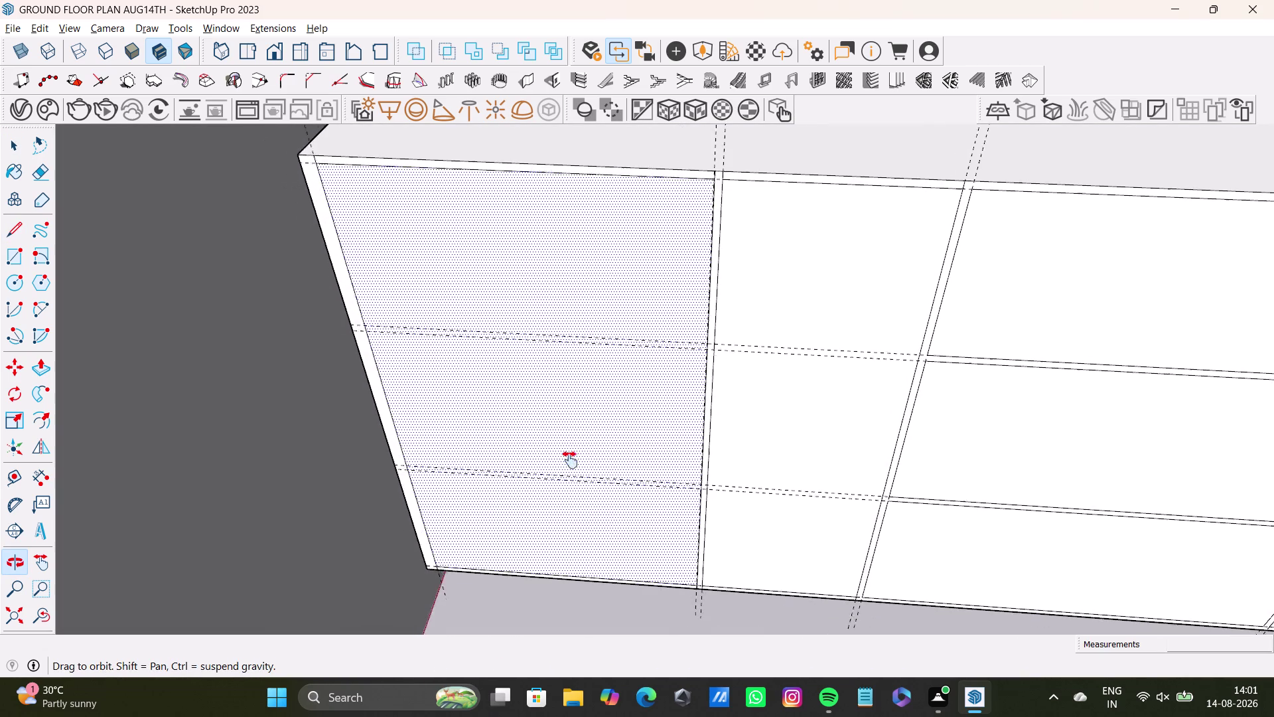
Pull the left door face out about 1 1/8 inches.
middle_drag(563, 472, 570, 458)
key(p)
key(p)
click(619, 317)
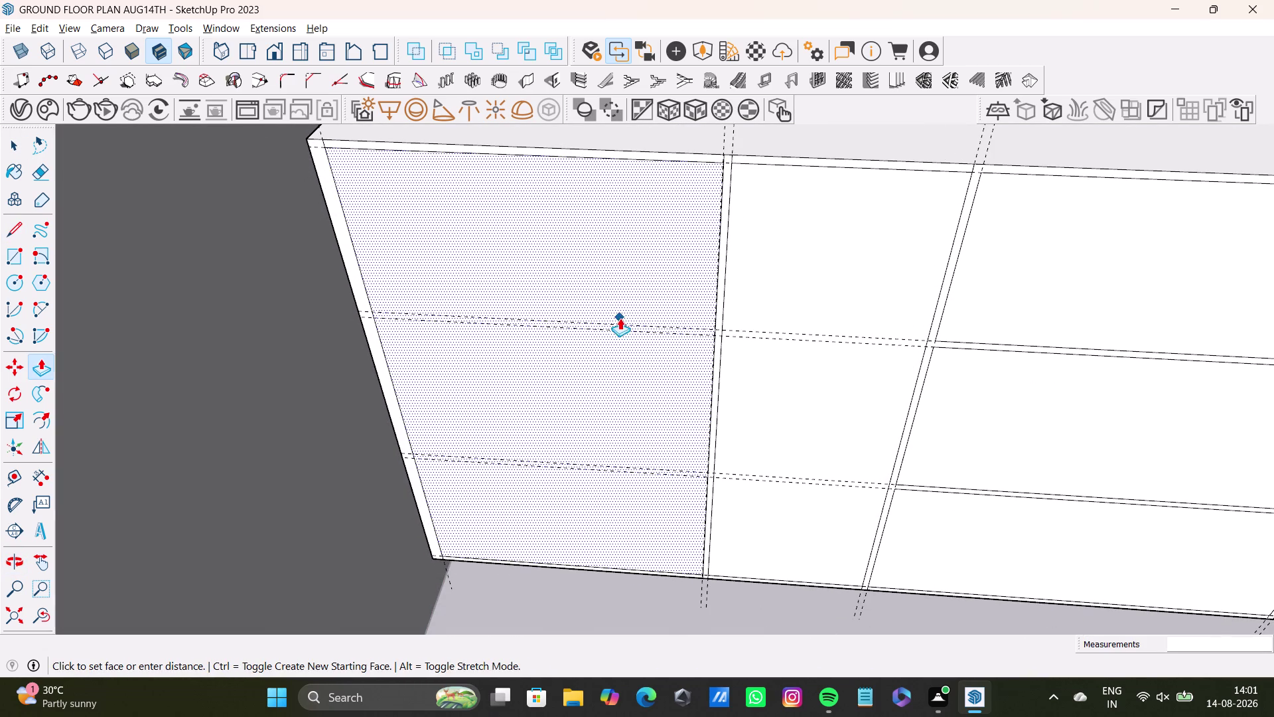
click(614, 335)
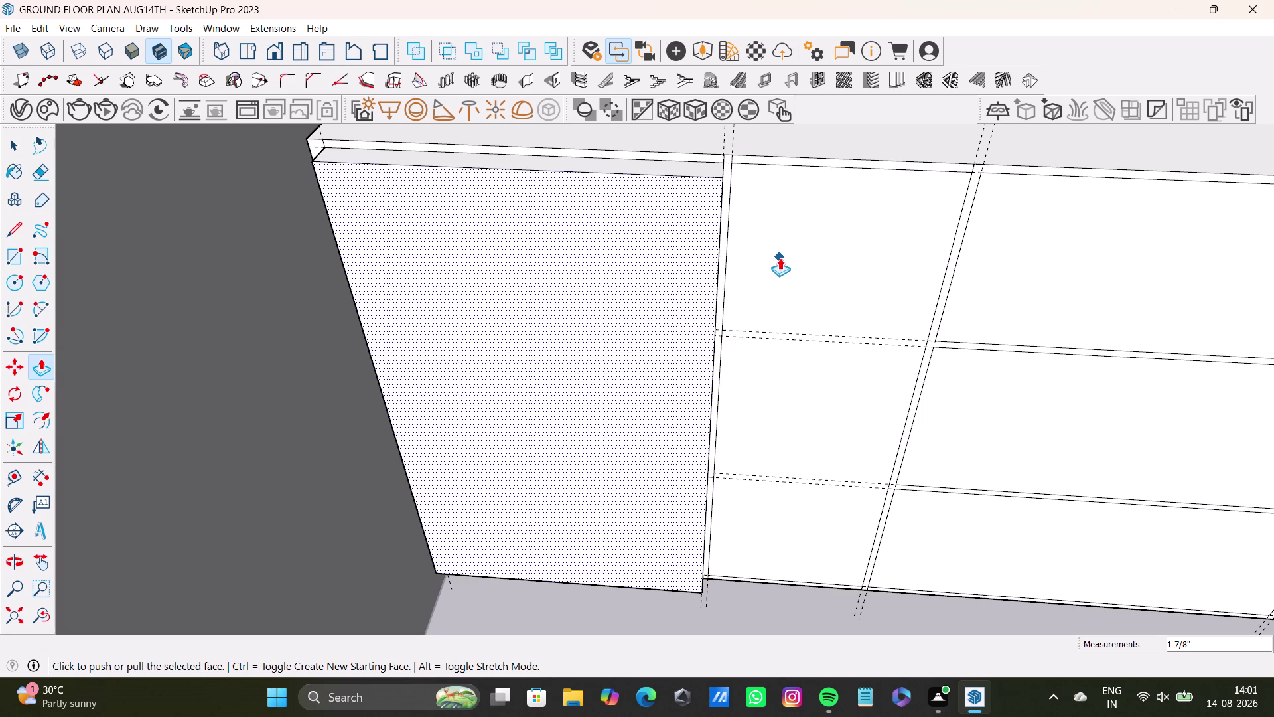
click(660, 275)
click(658, 268)
key(space)
Pull the narrow second door face out to match the left door.
click(804, 257)
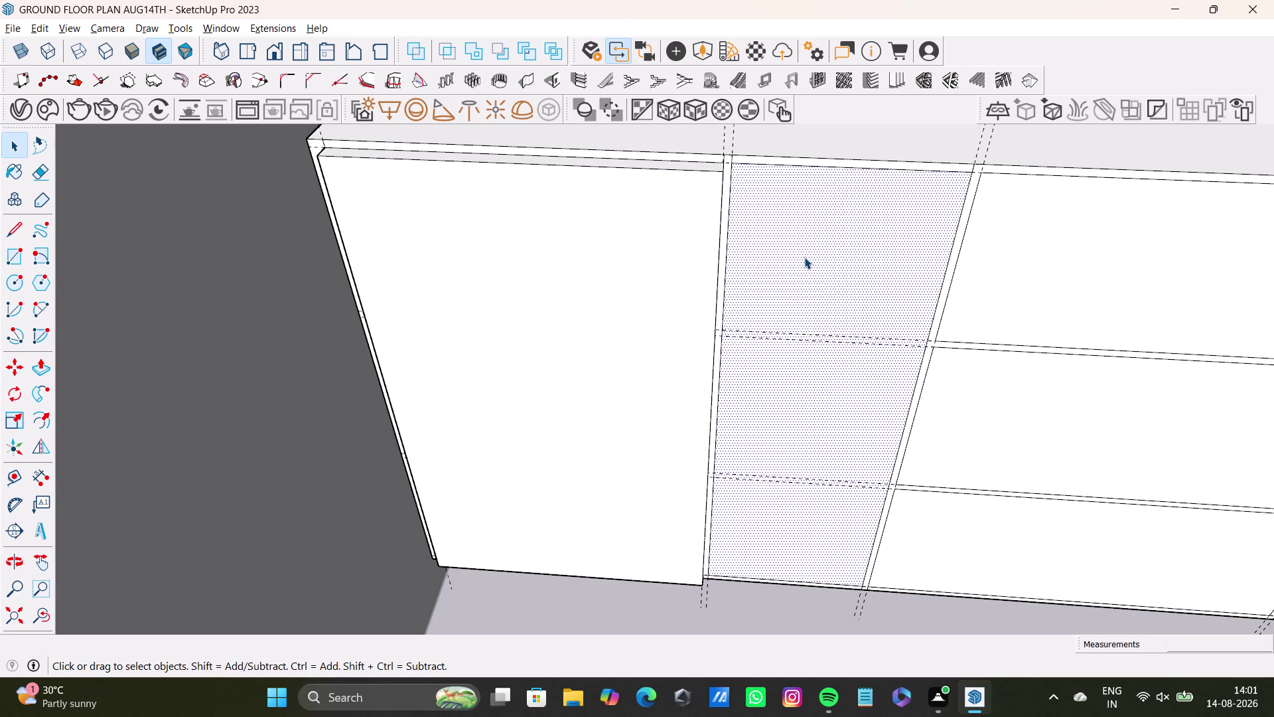
click(804, 256)
key(p)
click(749, 244)
click(685, 246)
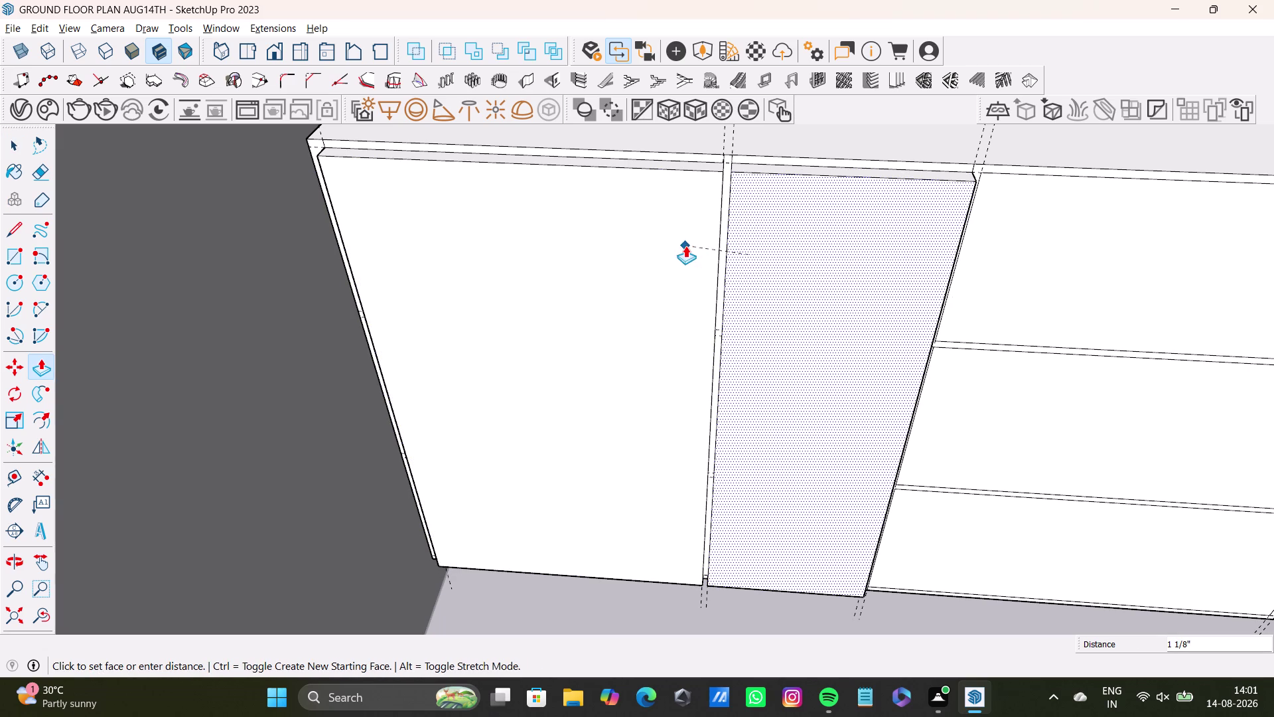
scroll(down, 3)
middle_drag(729, 371, 423, 341)
middle_drag(436, 354, 472, 394)
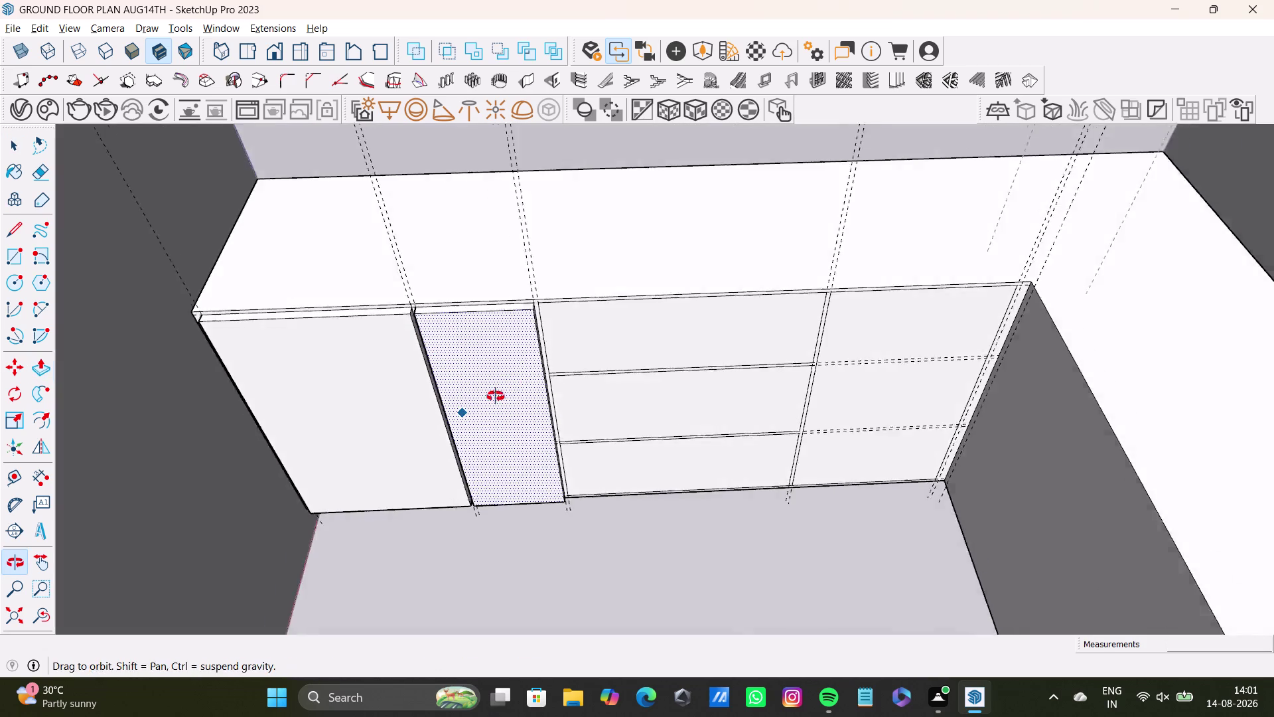
middle_drag(472, 393, 514, 389)
key(space)
Pull the top and middle drawer fronts forward by the same amount.
click(641, 322)
key(p)
click(641, 323)
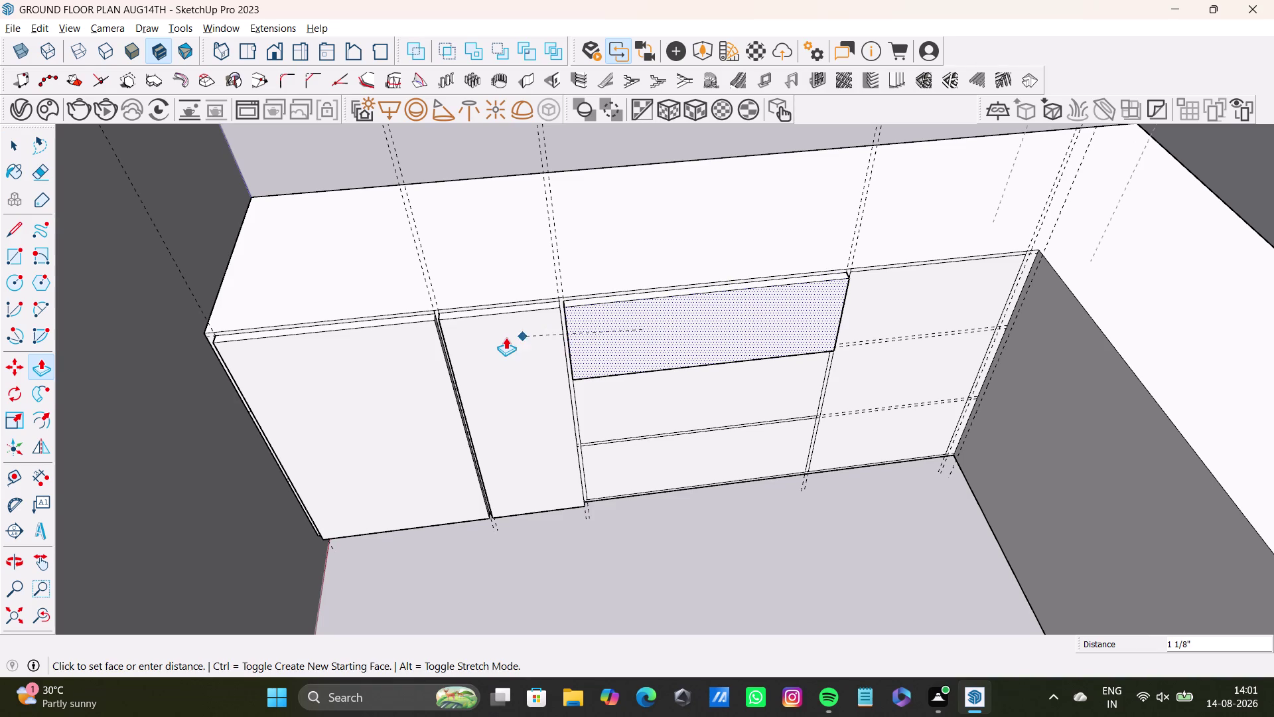
click(504, 338)
middle_drag(661, 418, 659, 322)
click(658, 298)
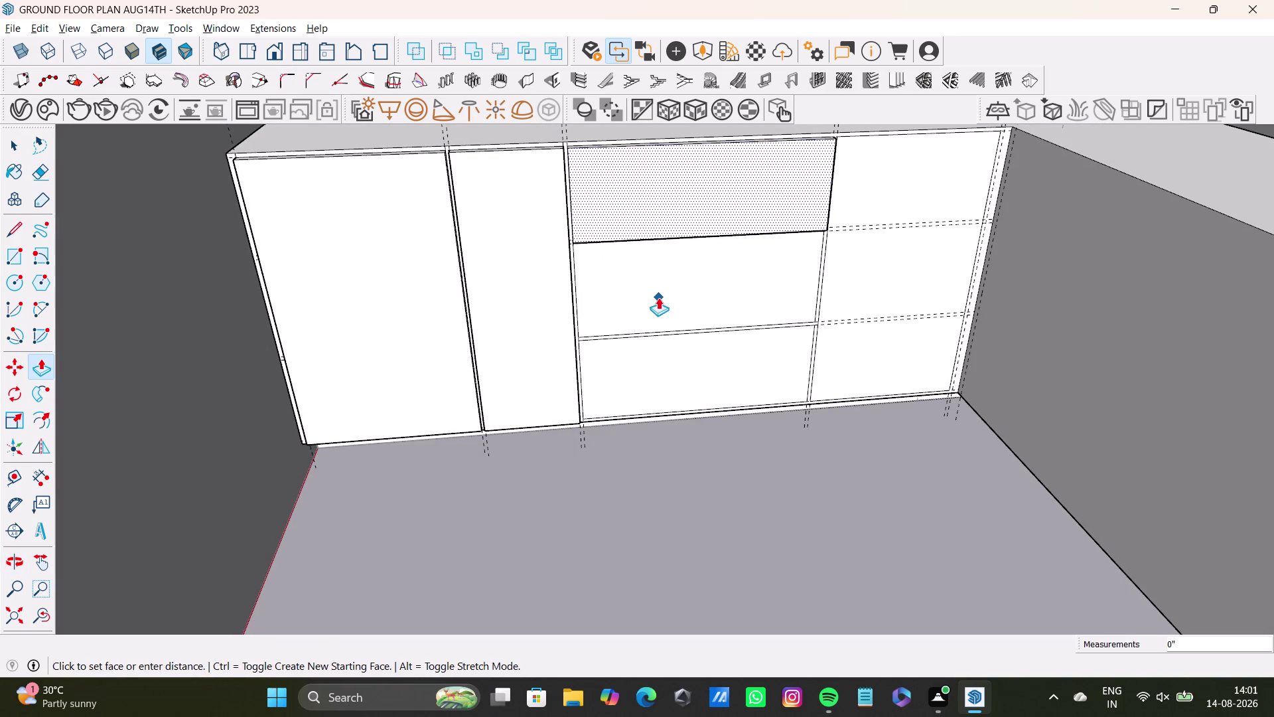
key(space)
click(659, 297)
key(p)
click(652, 297)
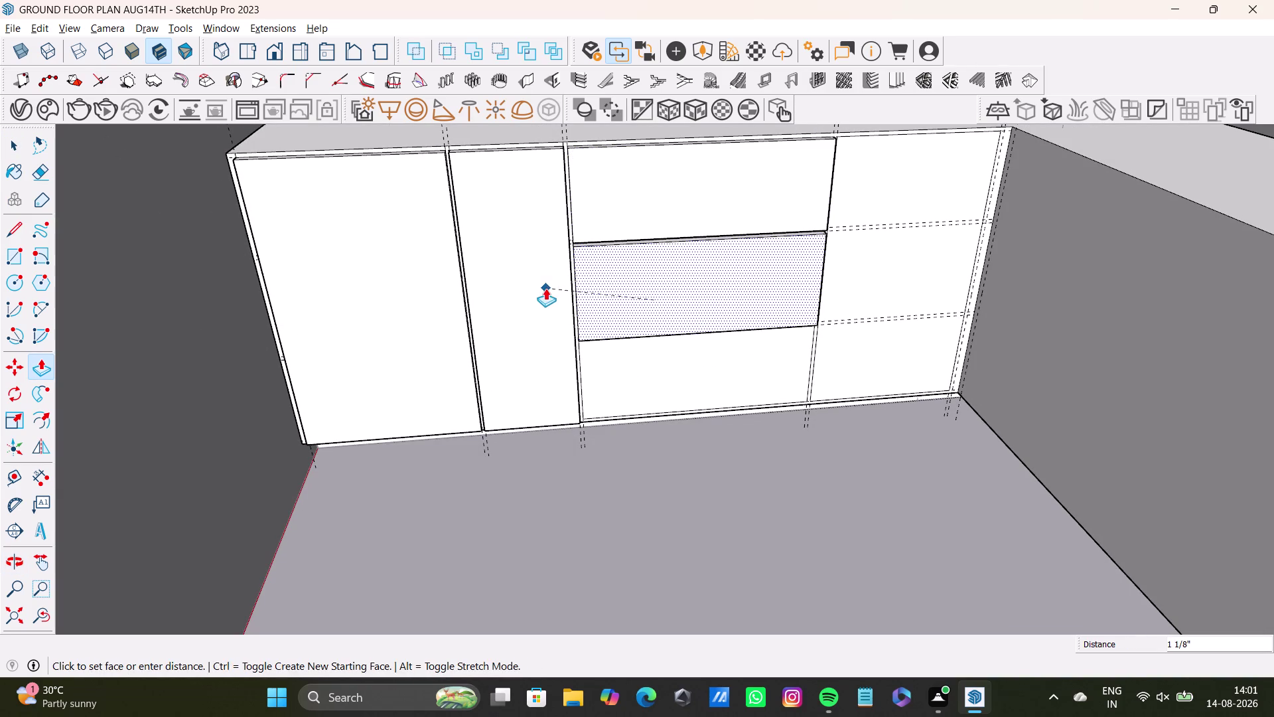
click(541, 289)
key(space)
Push the bottom middle section back into the cabinet.
click(615, 382)
key(p)
drag(625, 375, 609, 375)
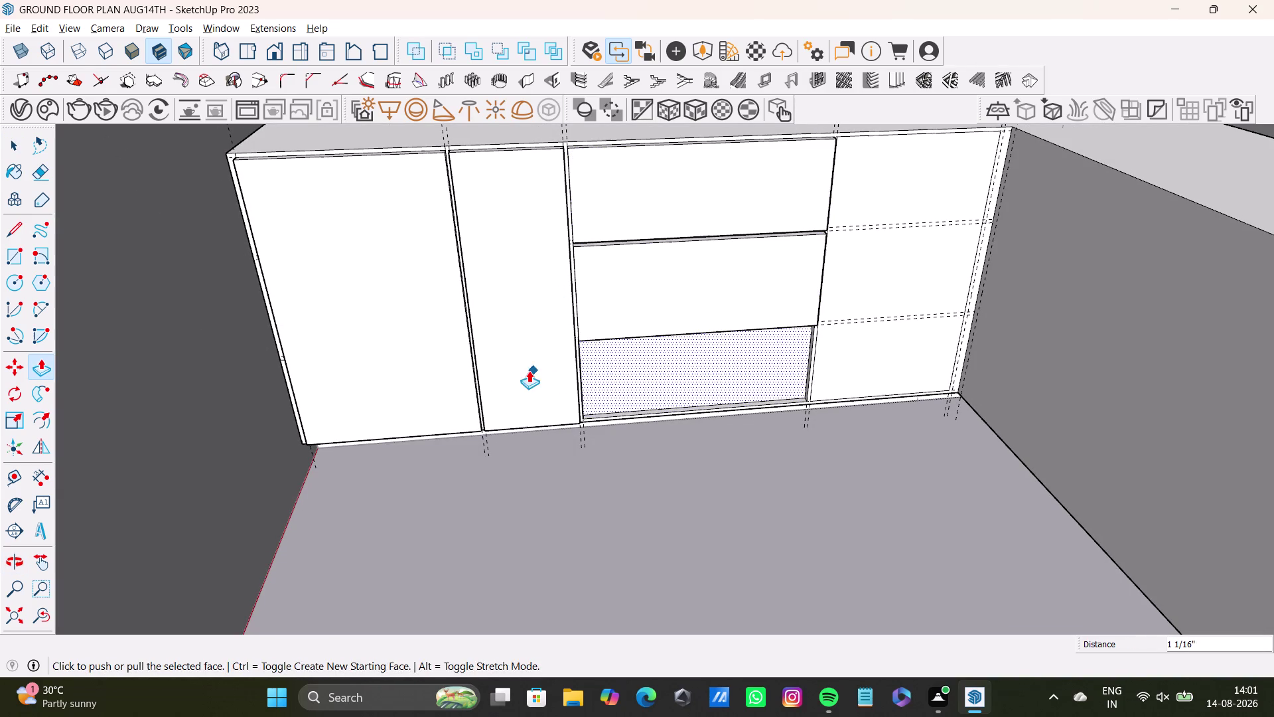
drag(625, 380, 535, 378)
click(534, 377)
scroll(down, 3)
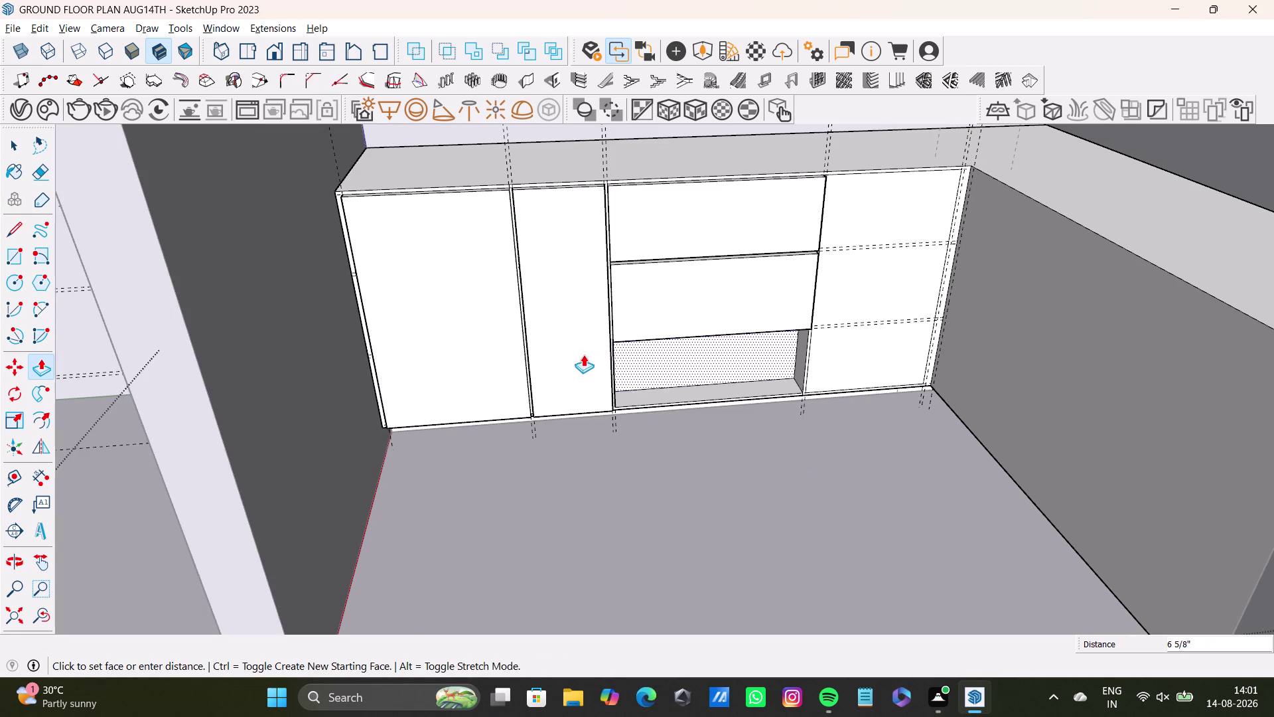
key(space)
middle_drag(661, 392, 674, 462)
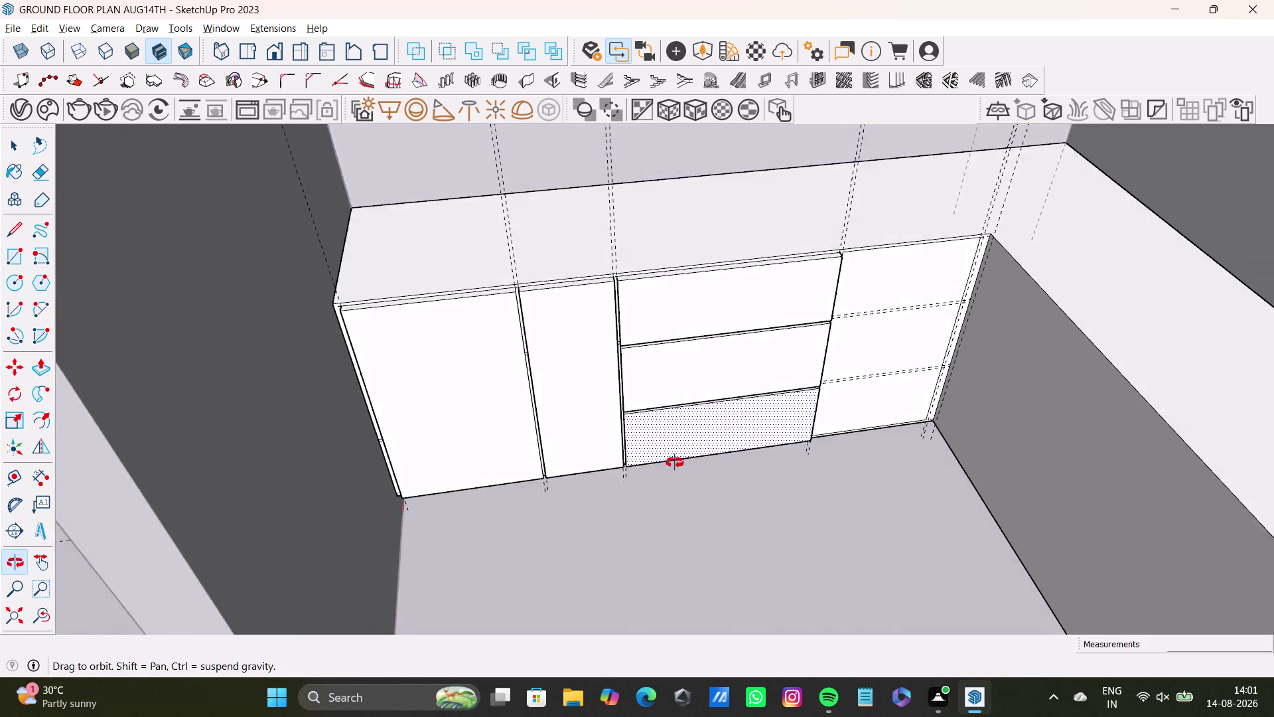
middle_drag(674, 462, 637, 496)
scroll(up, 3)
middle_drag(728, 433, 539, 423)
click(709, 279)
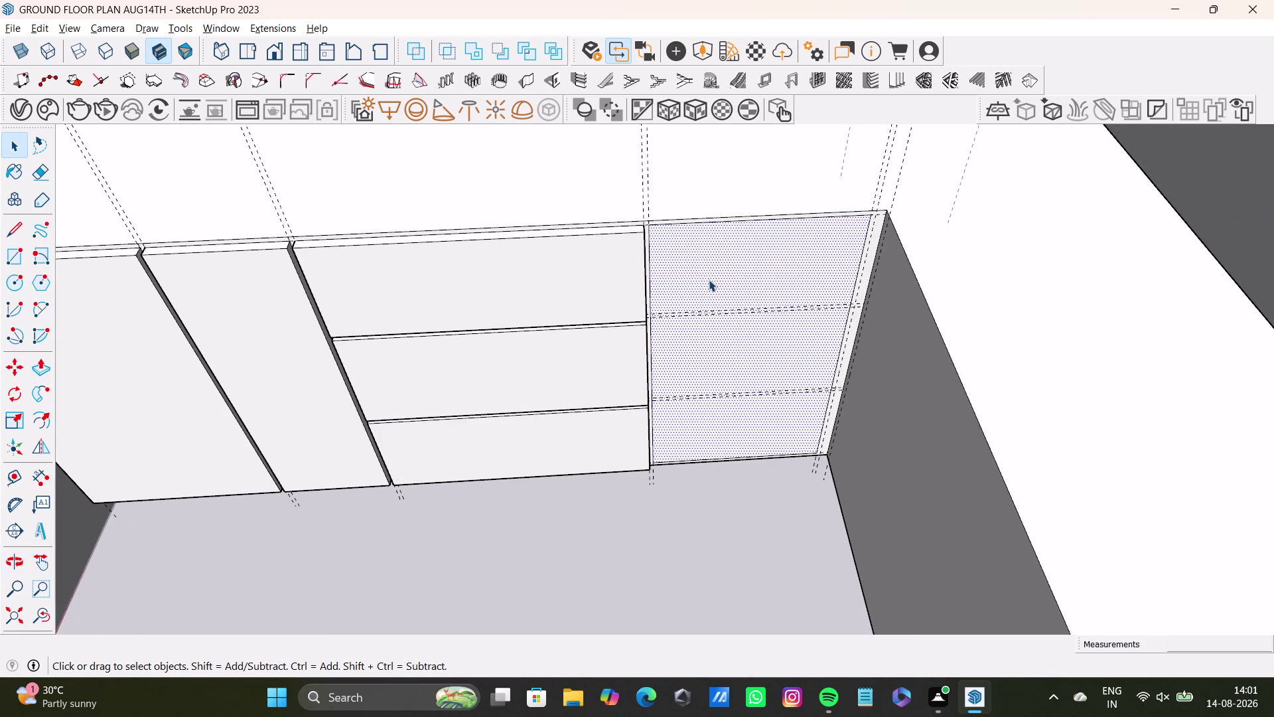
key(p)
click(709, 280)
click(582, 276)
middle_drag(646, 362, 793, 346)
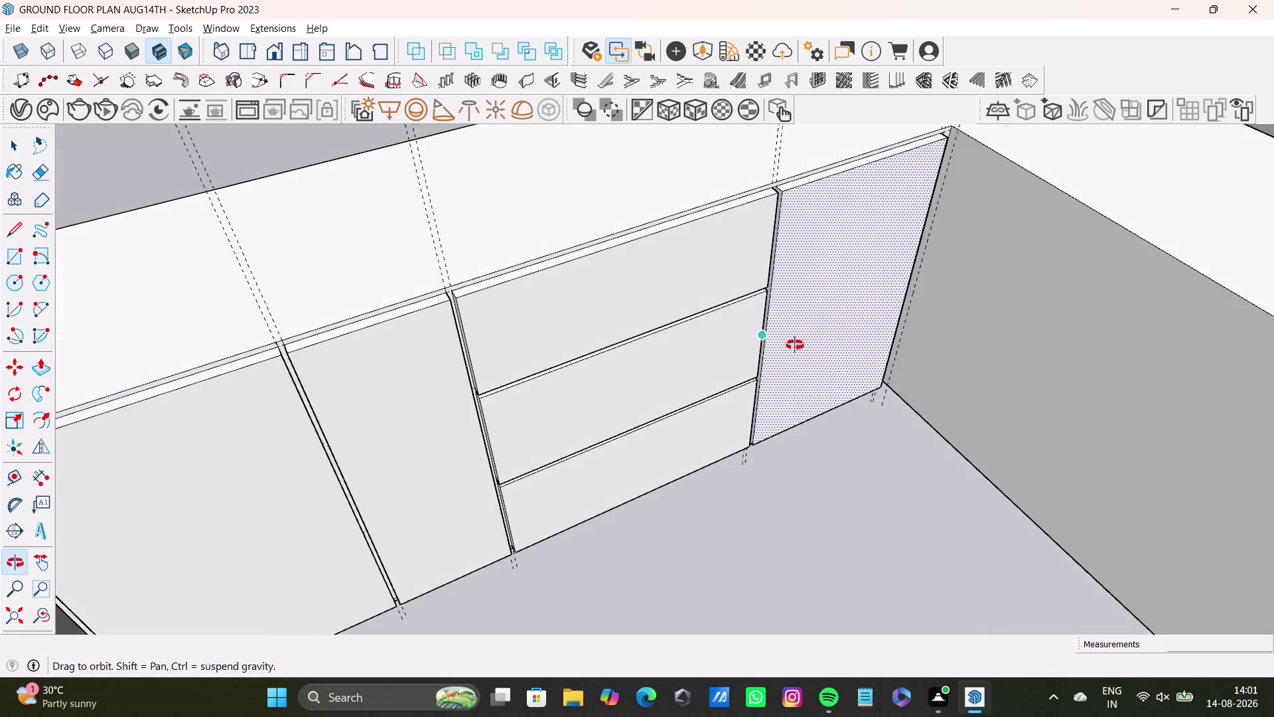
middle_drag(794, 346, 795, 345)
middle_drag(789, 335, 552, 335)
middle_drag(606, 376, 868, 438)
middle_drag(854, 336, 473, 328)
middle_drag(504, 362, 629, 349)
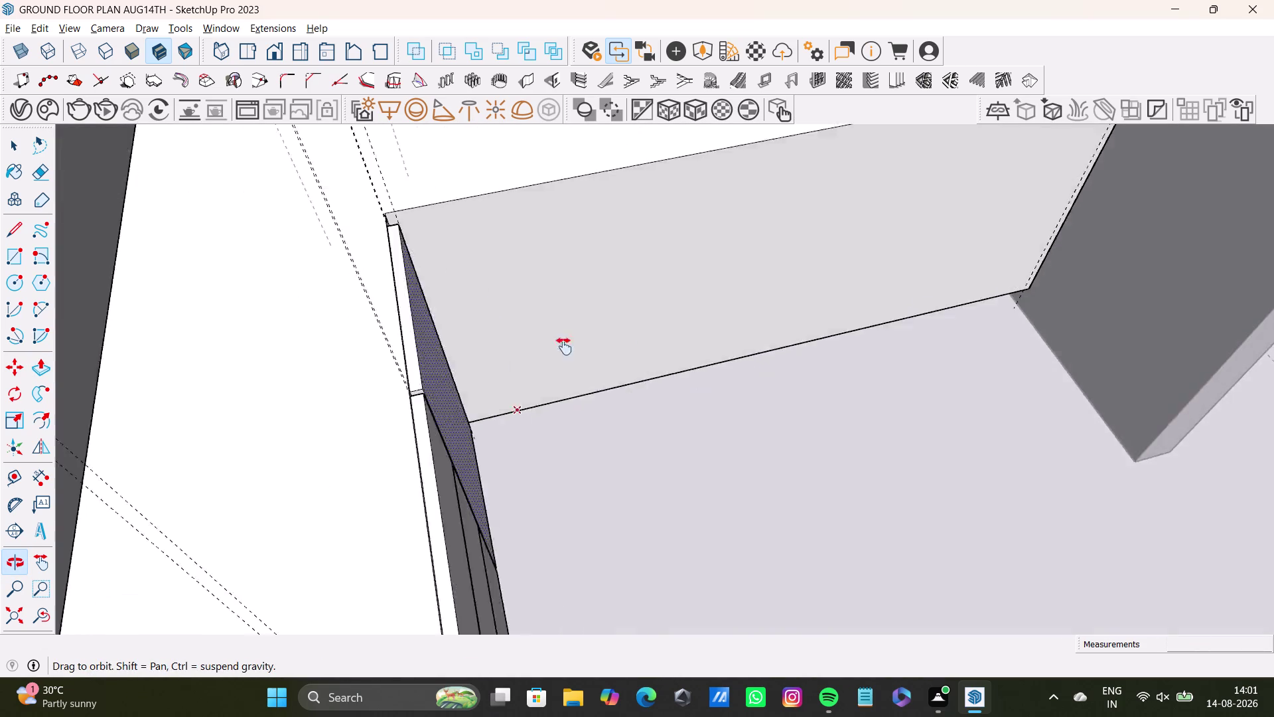
middle_drag(629, 349, 474, 428)
middle_drag(550, 440, 432, 420)
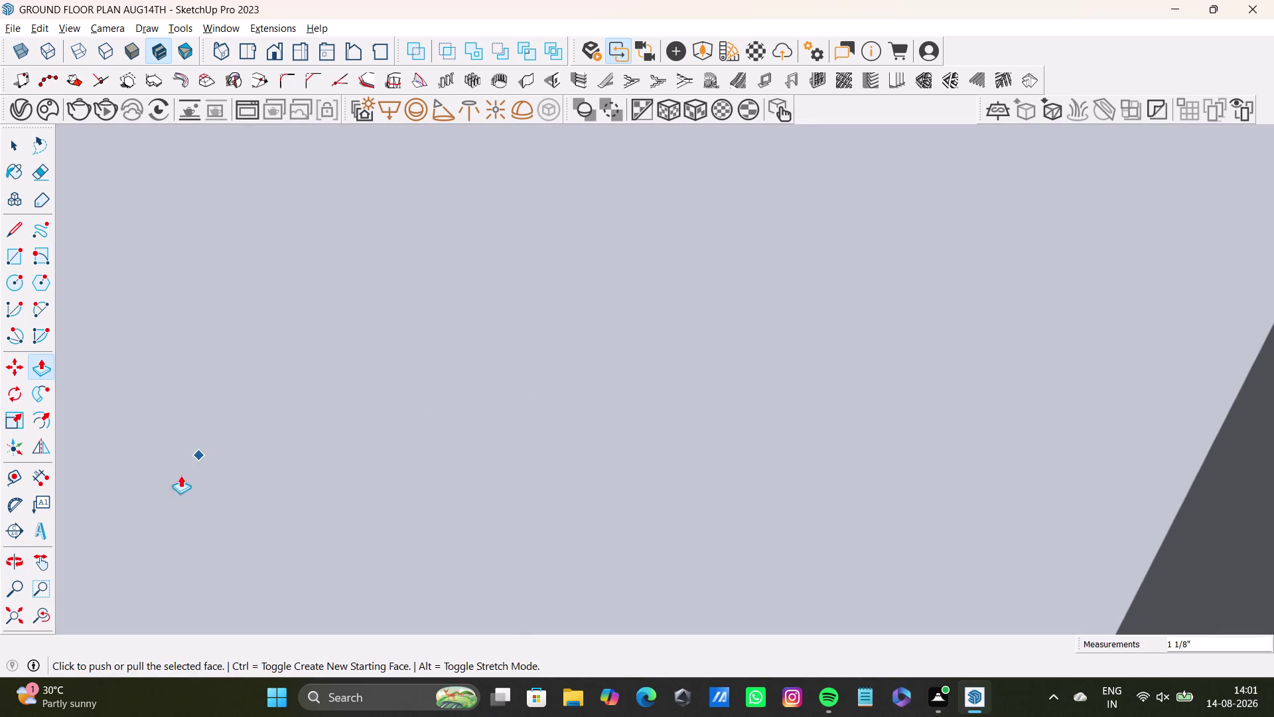
click(30, 620)
middle_drag(890, 288, 989, 271)
middle_drag(839, 240, 646, 204)
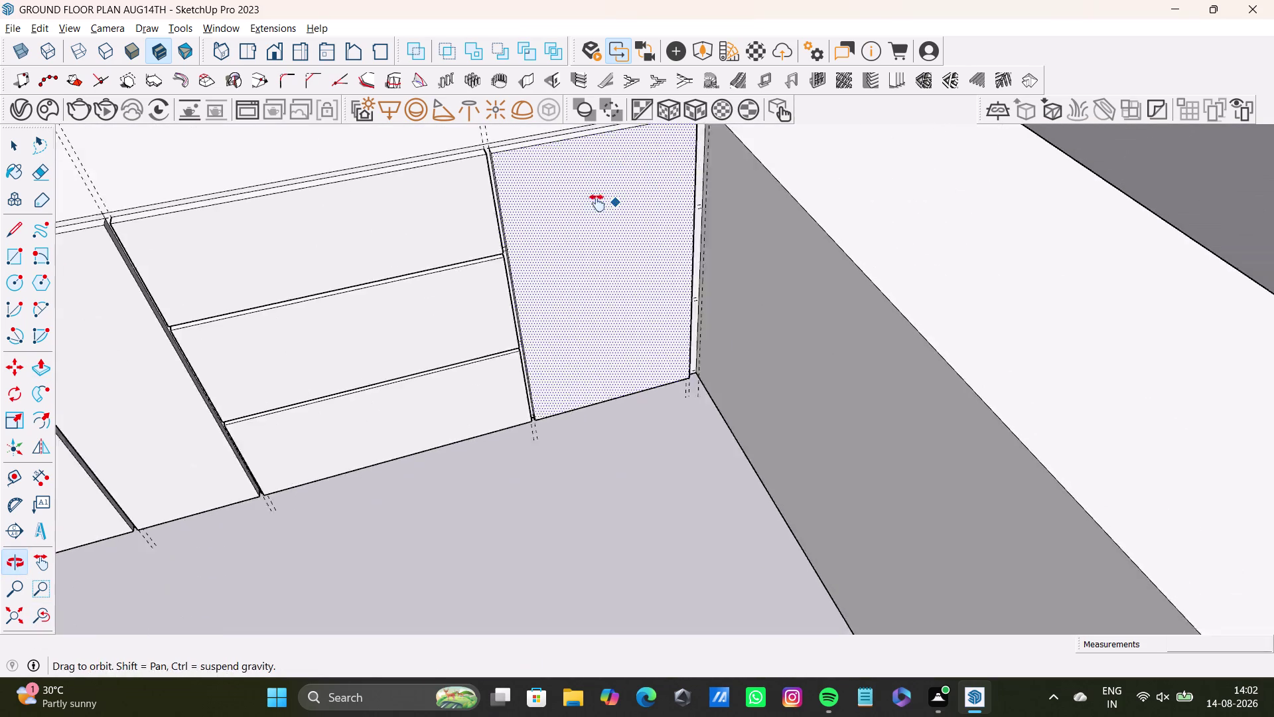
middle_drag(645, 205, 574, 209)
middle_drag(577, 299, 544, 326)
middle_drag(585, 355, 517, 272)
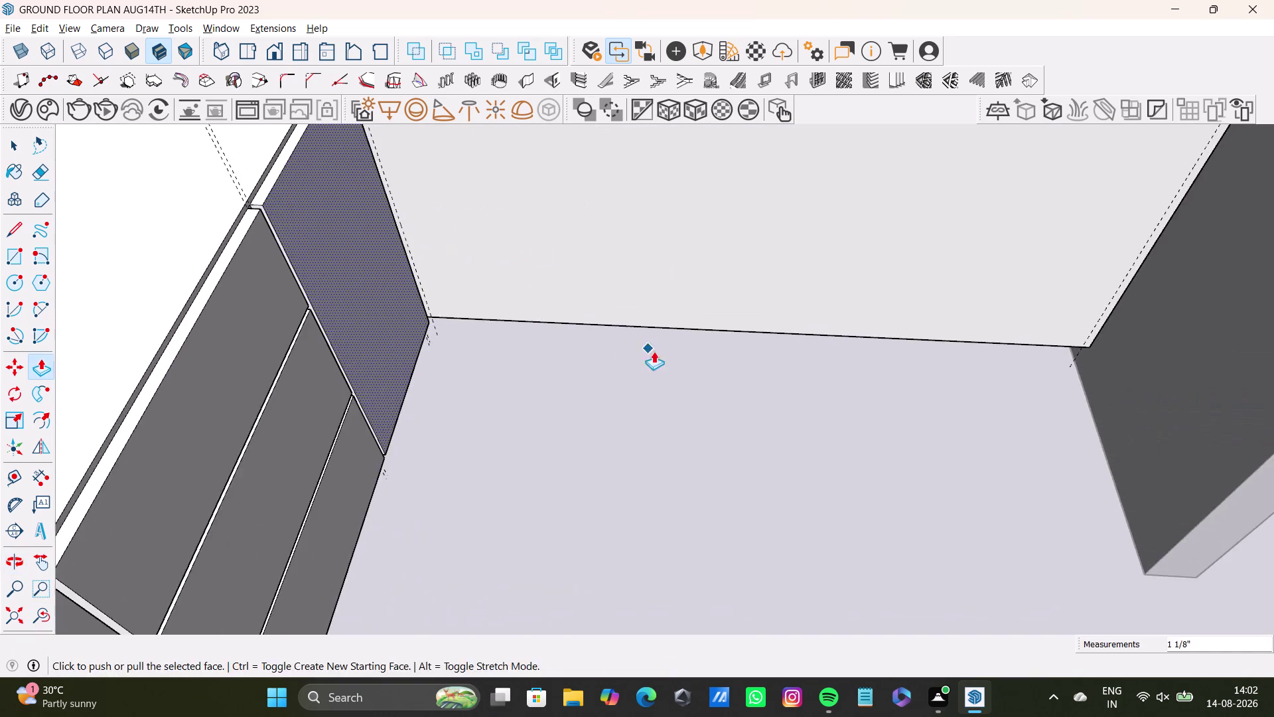
middle_drag(653, 351, 336, 312)
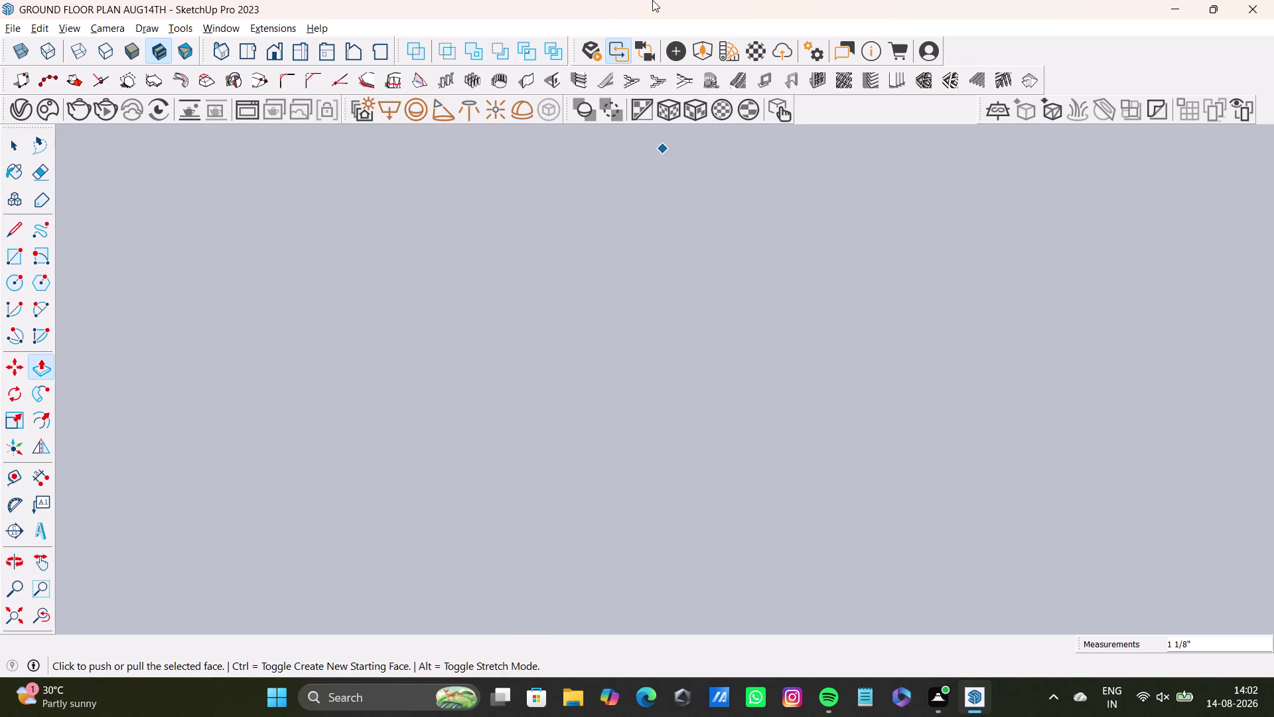
click(37, 623)
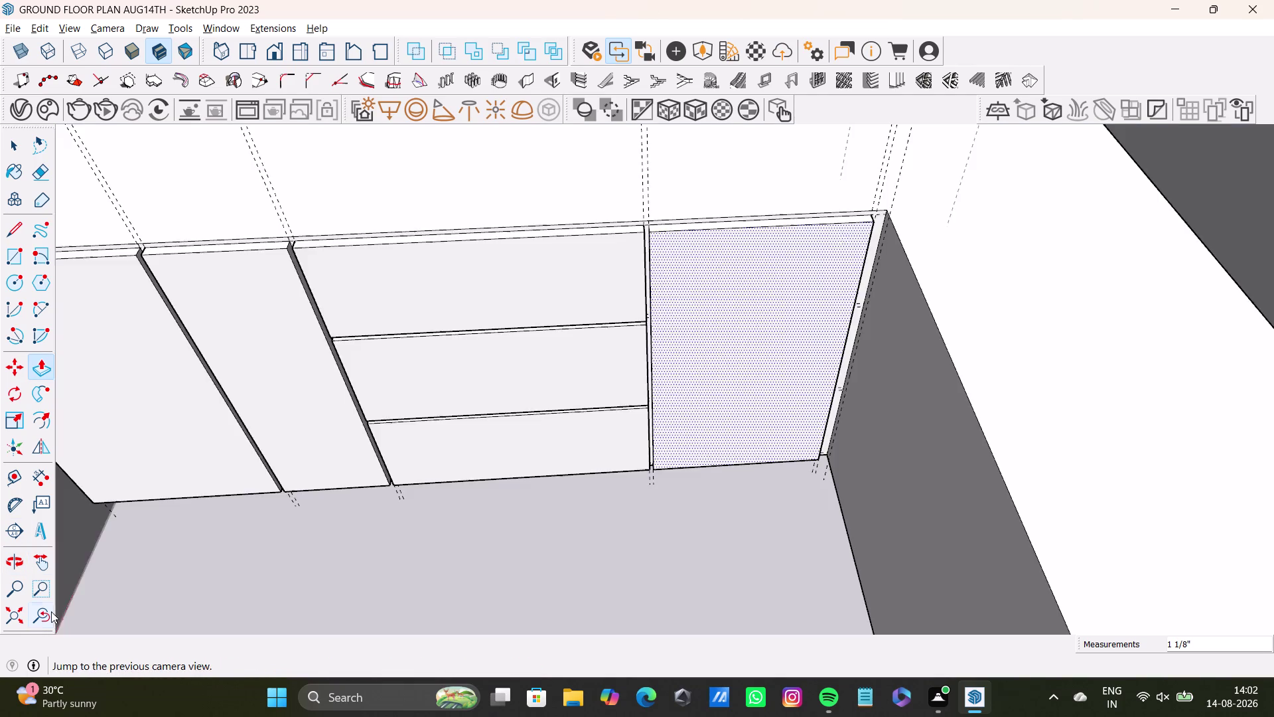
scroll(up, 3)
middle_drag(635, 465, 582, 399)
middle_drag(556, 443, 490, 307)
middle_drag(532, 345, 685, 556)
middle_drag(780, 544, 818, 521)
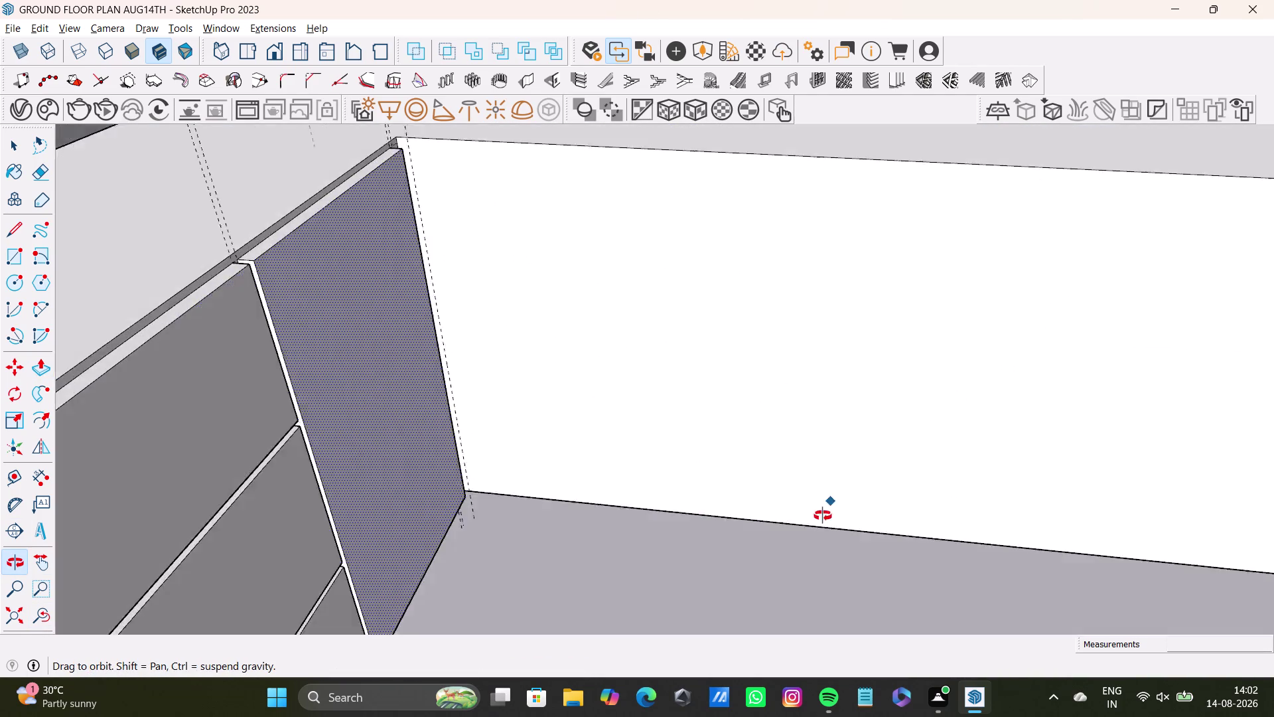
middle_drag(818, 520, 675, 505)
middle_drag(760, 531, 714, 586)
middle_drag(762, 563, 778, 555)
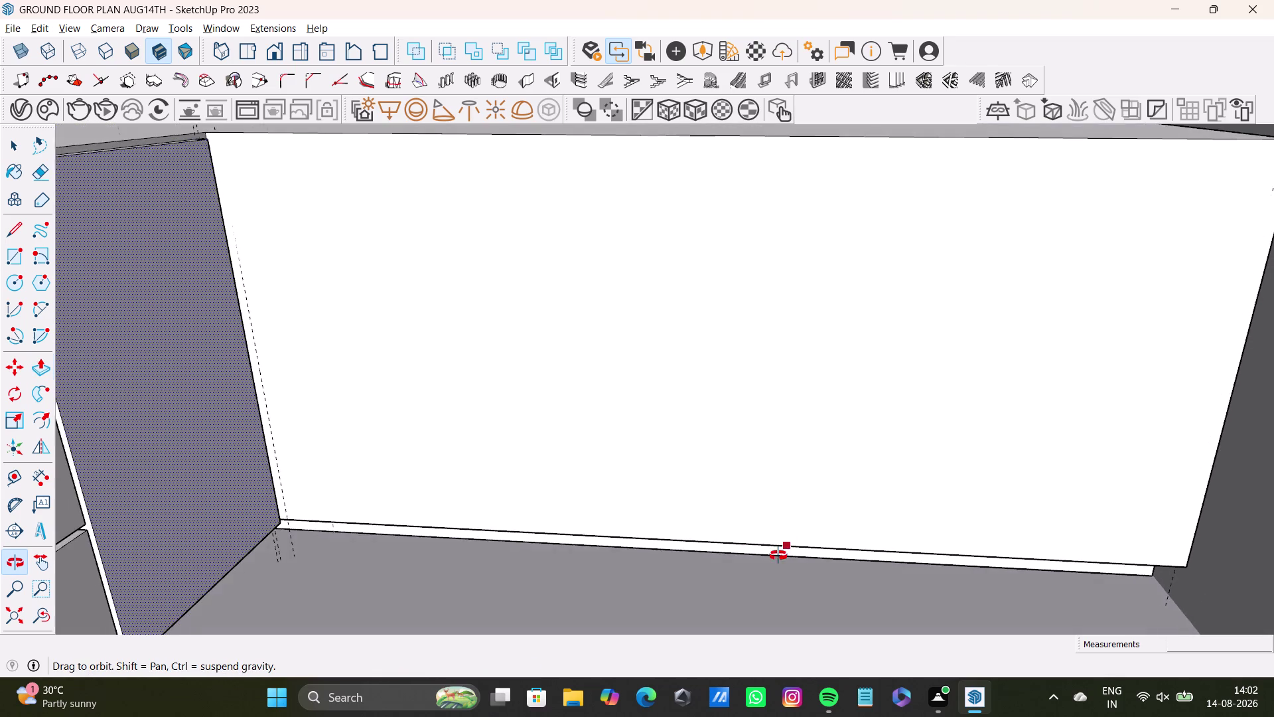
middle_drag(778, 555, 733, 570)
middle_drag(1043, 406, 1035, 372)
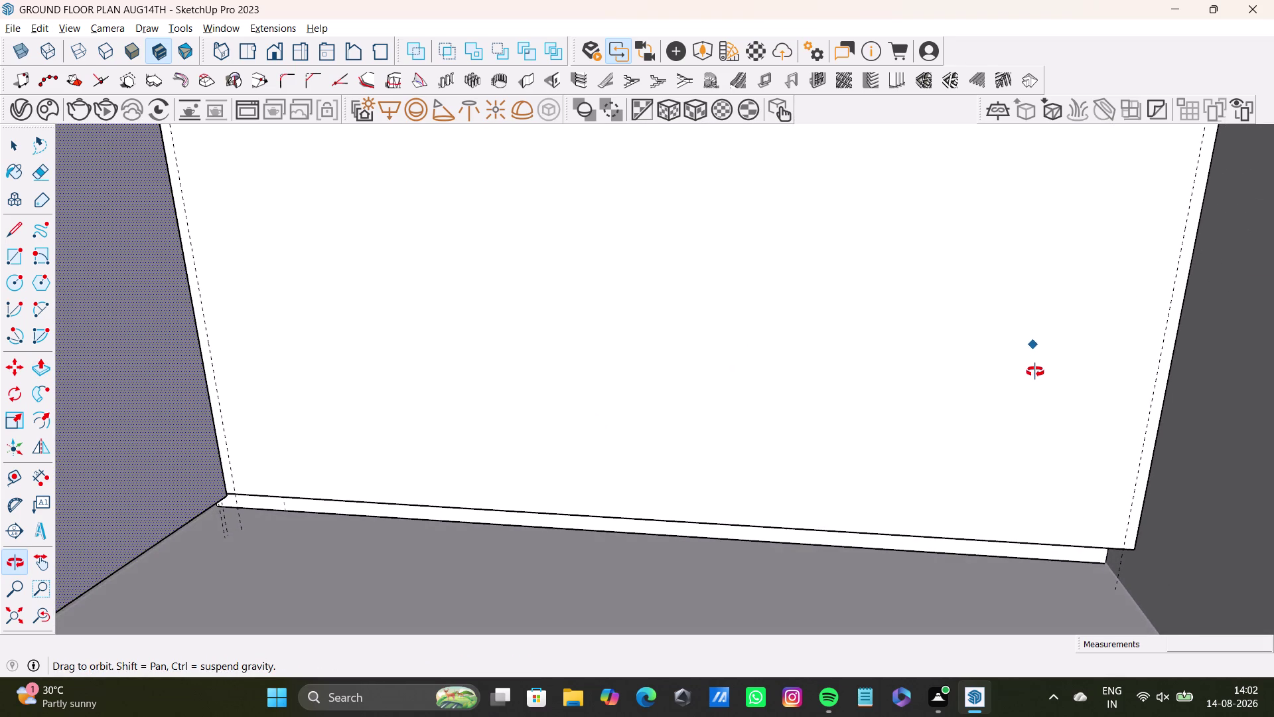
middle_drag(1035, 372, 1045, 444)
middle_drag(1048, 448, 1057, 452)
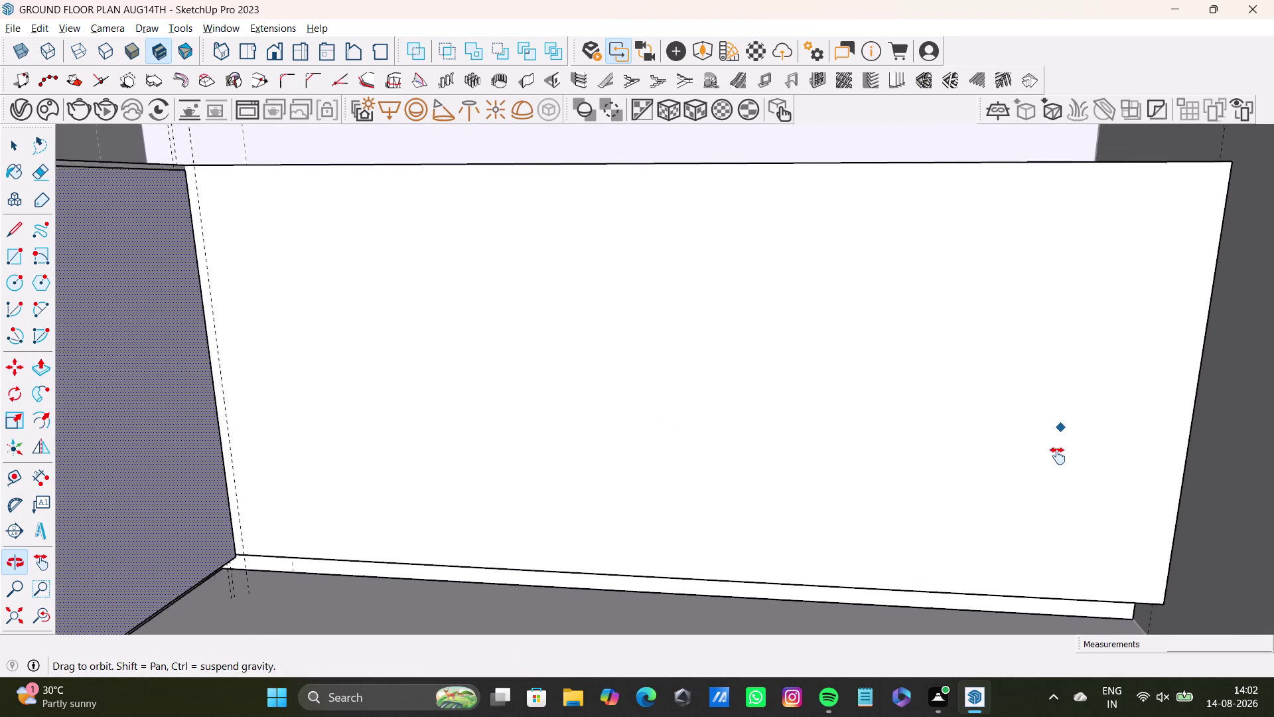
middle_drag(1058, 452, 1058, 463)
middle_drag(1056, 460, 1054, 447)
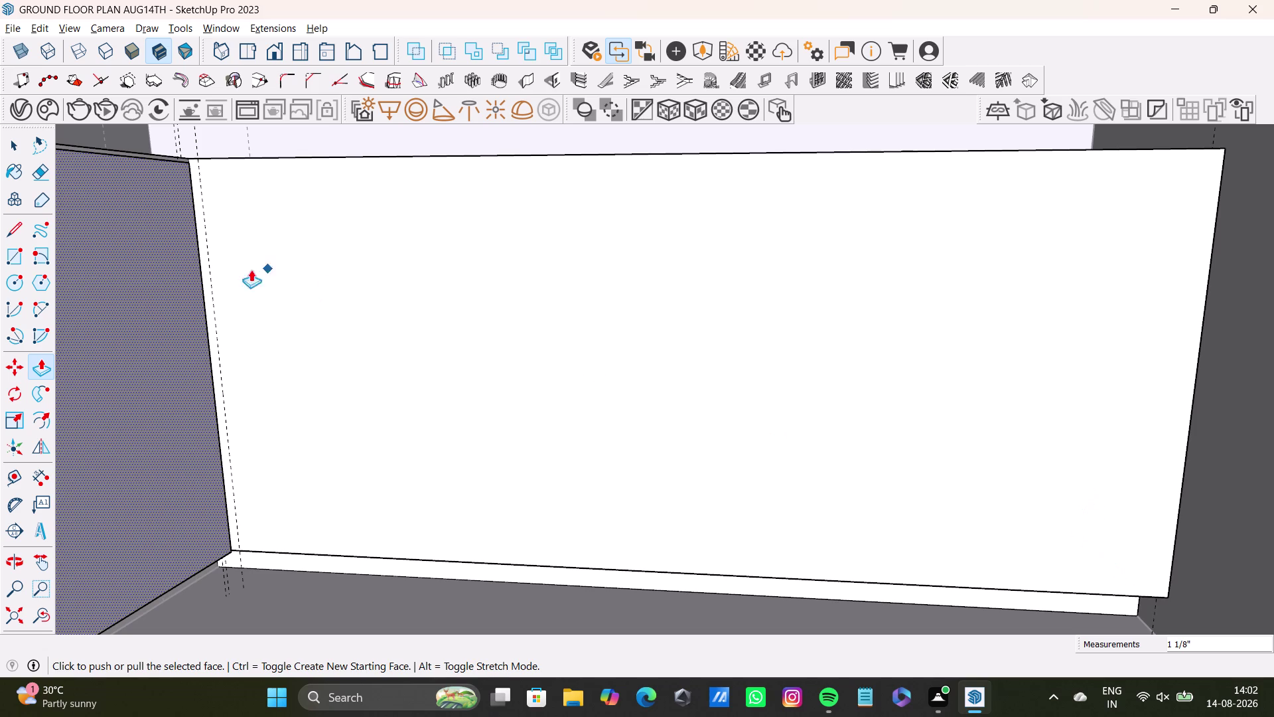
Place the first vertical division guide with a paired guide 0.5" away.
drag(12, 470, 31, 450)
key(space)
click(17, 474)
click(230, 442)
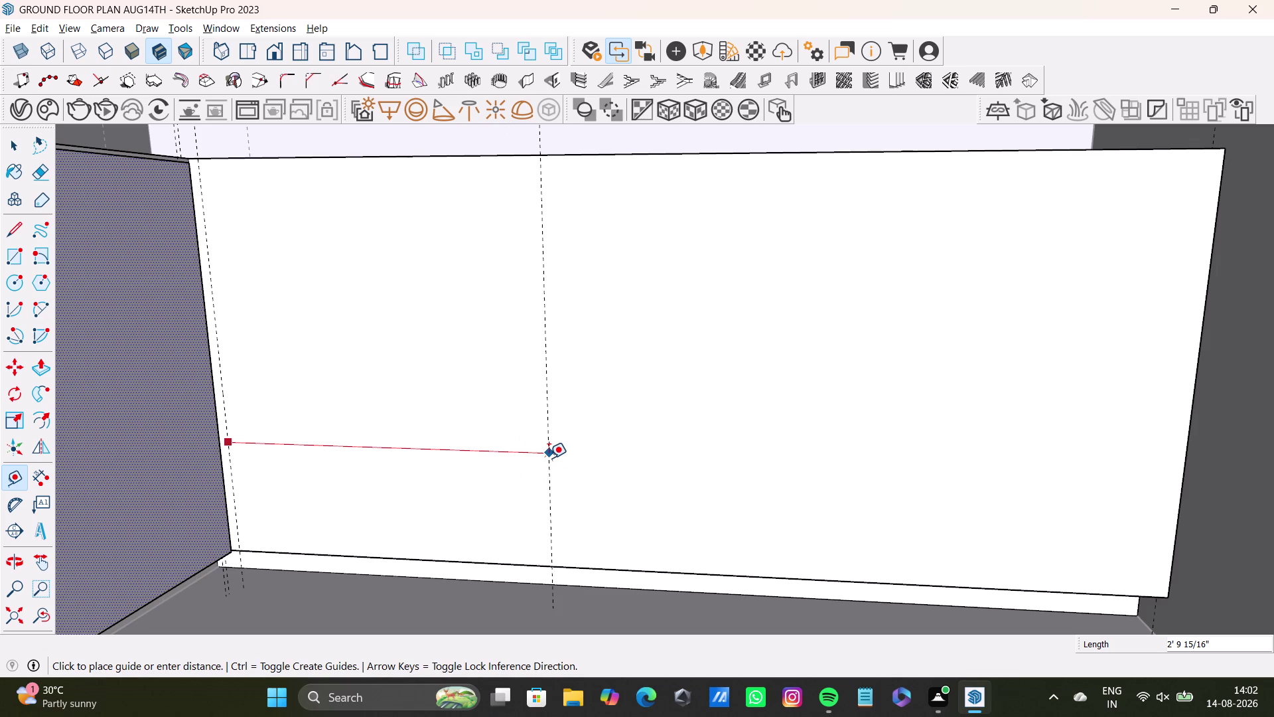
click(549, 458)
click(549, 460)
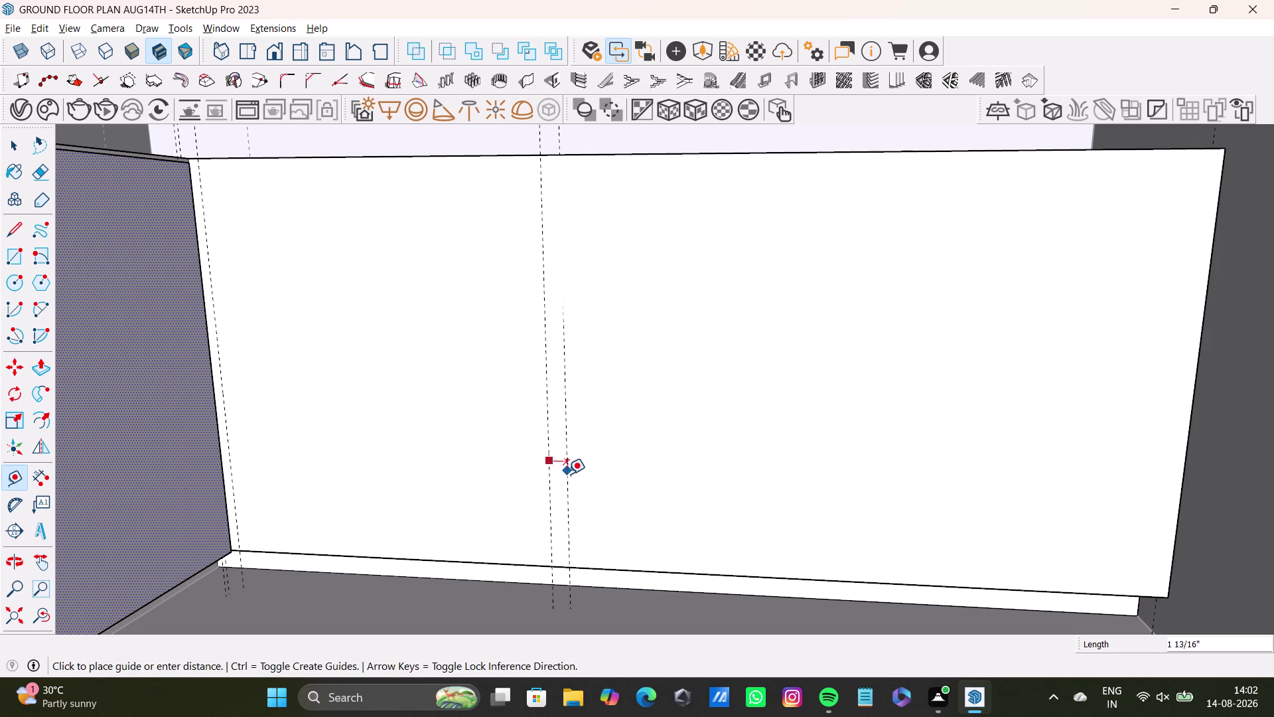
key(Right)
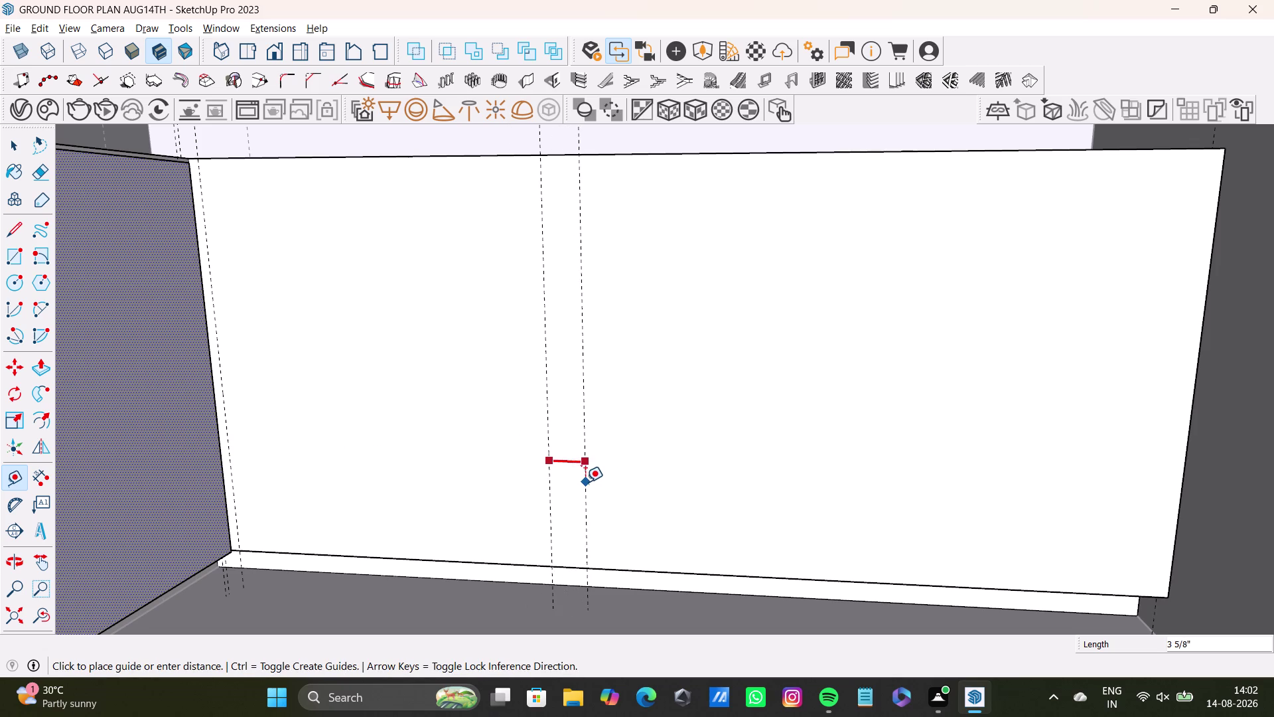
key(0)
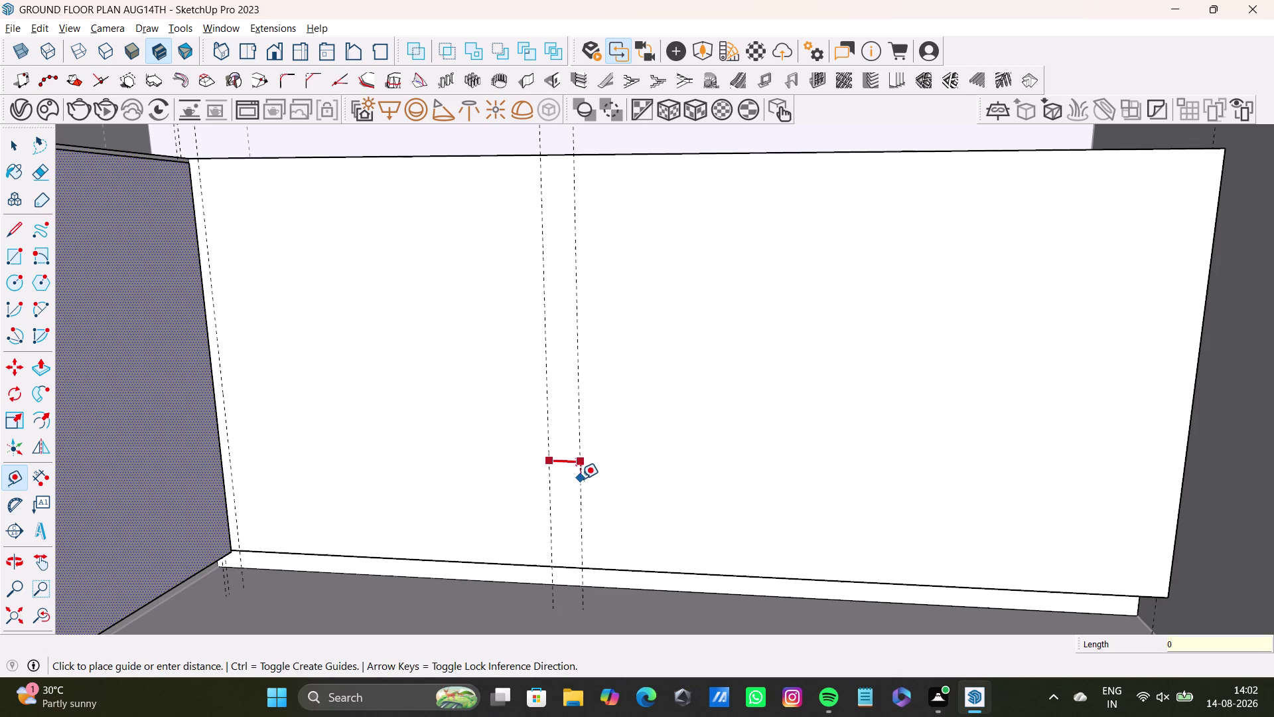
text(.5")
key(Return)
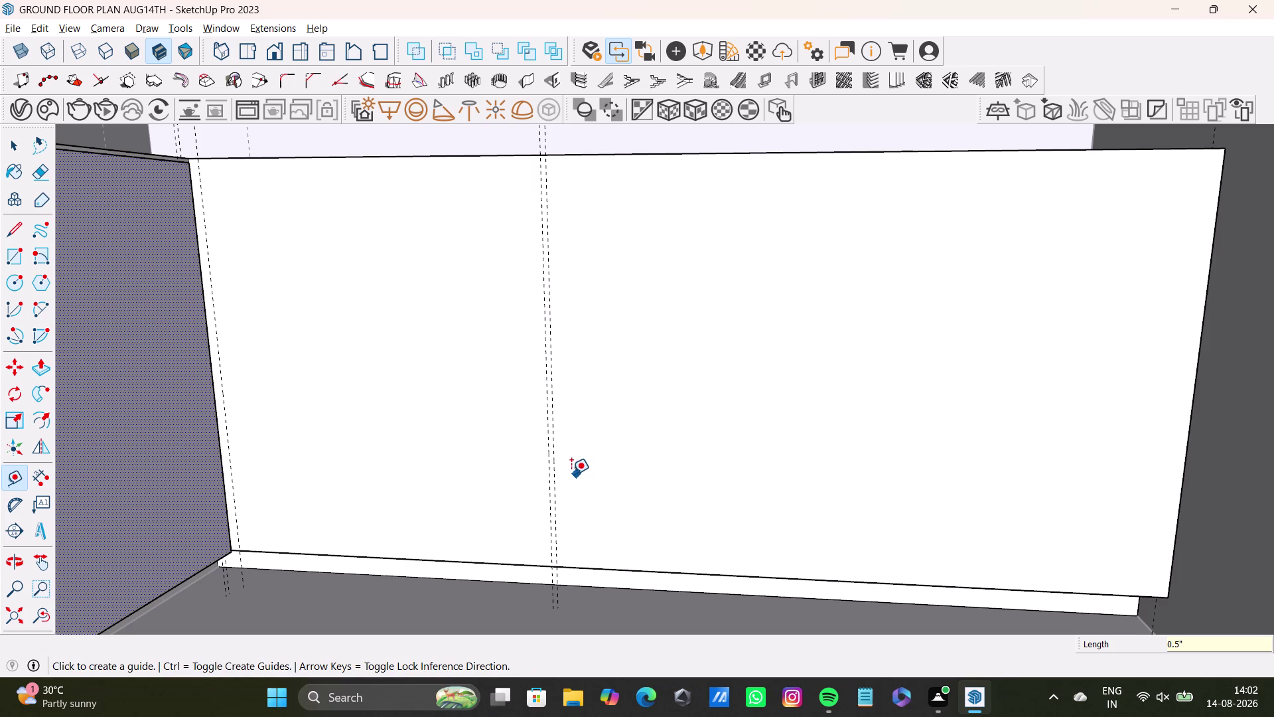
drag(558, 473, 605, 472)
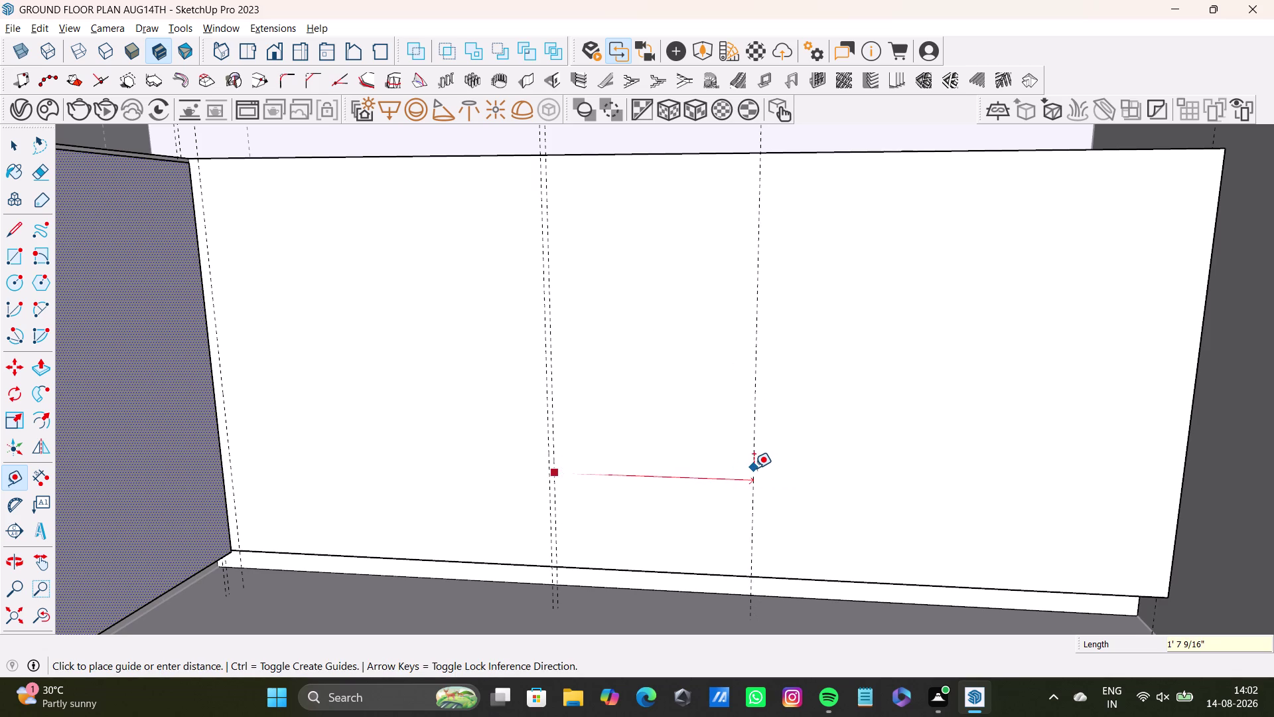
Place the second division guide with its 0.5" paired guide.
middle_drag(753, 317, 760, 280)
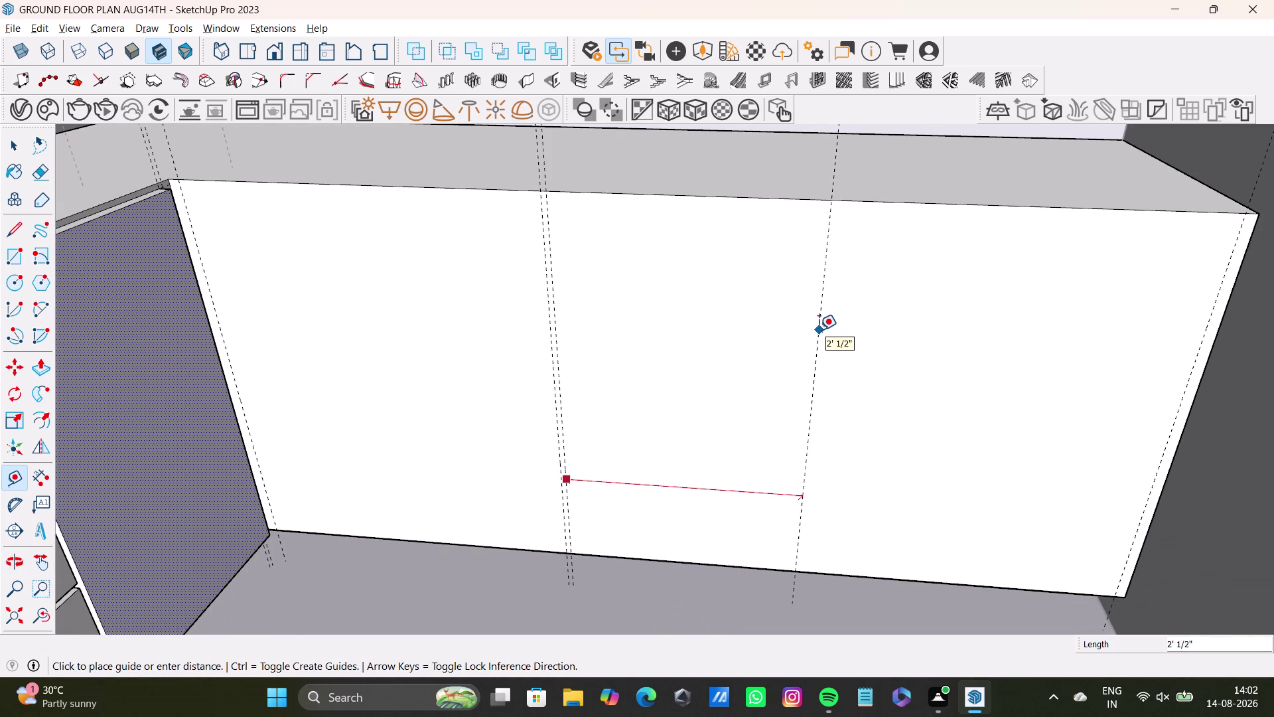
click(819, 330)
click(816, 337)
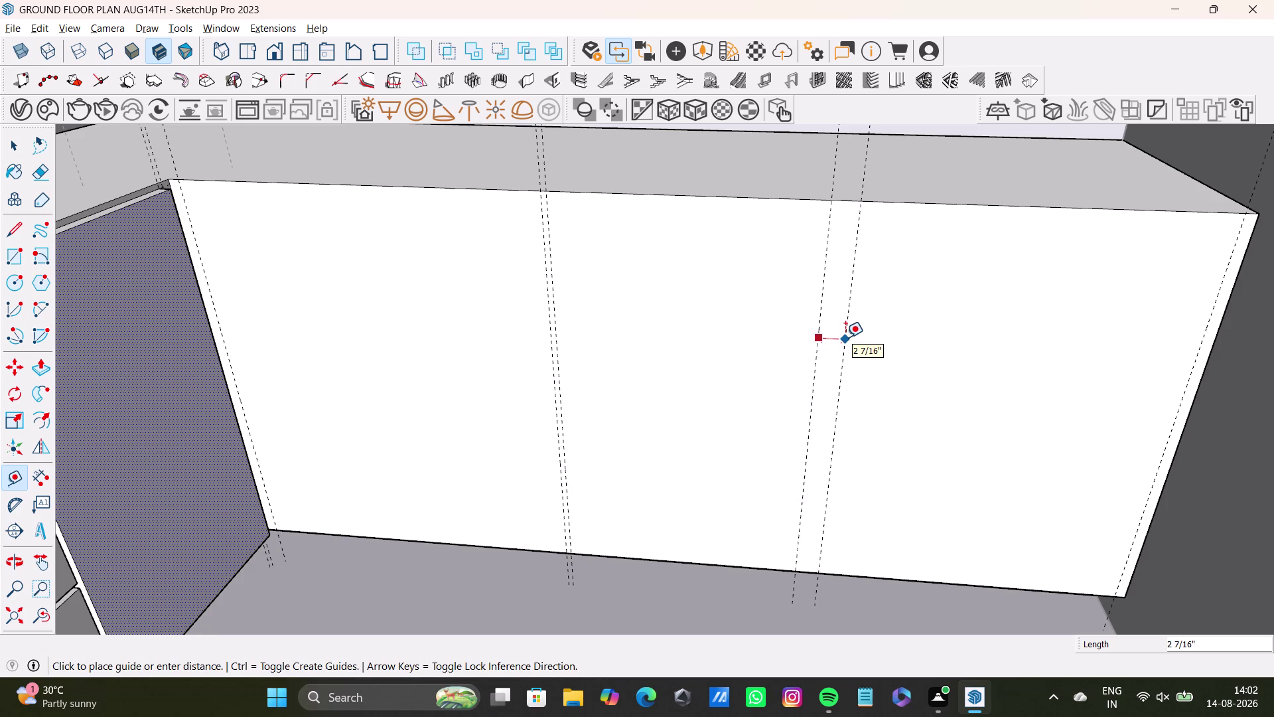
text(0.)
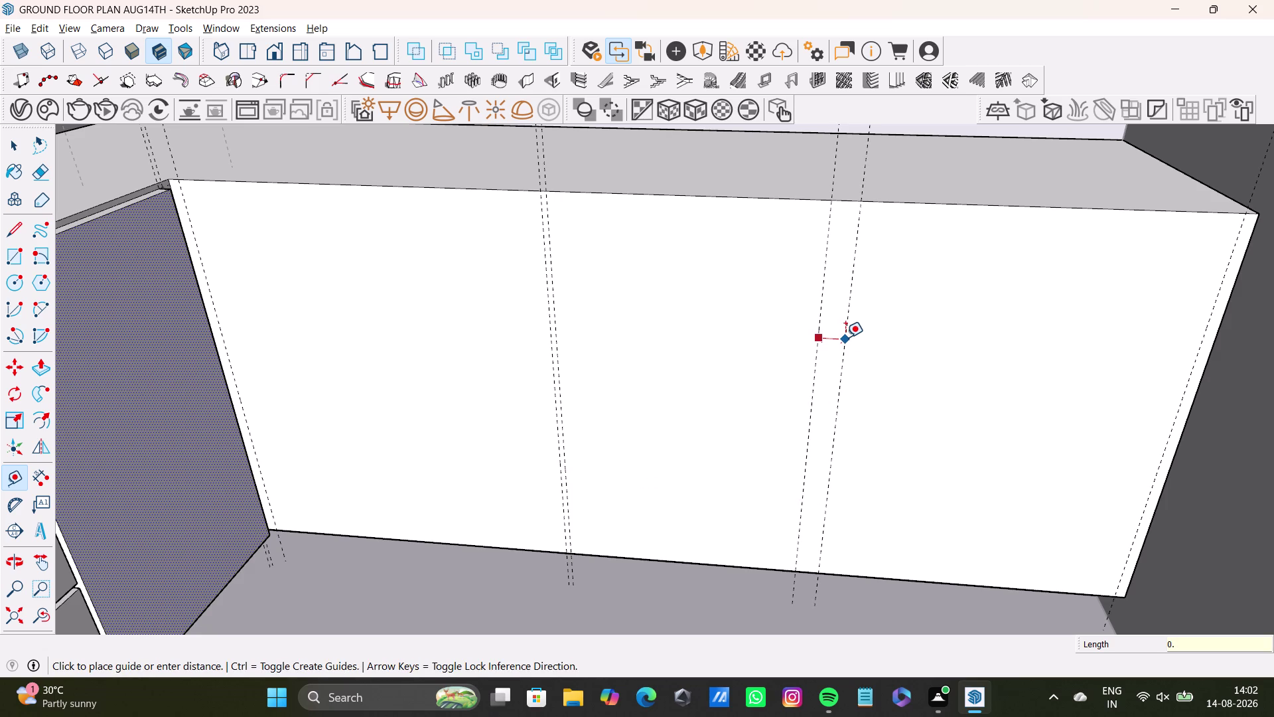
key(5)
key(shift+quotedbl)
key(Return)
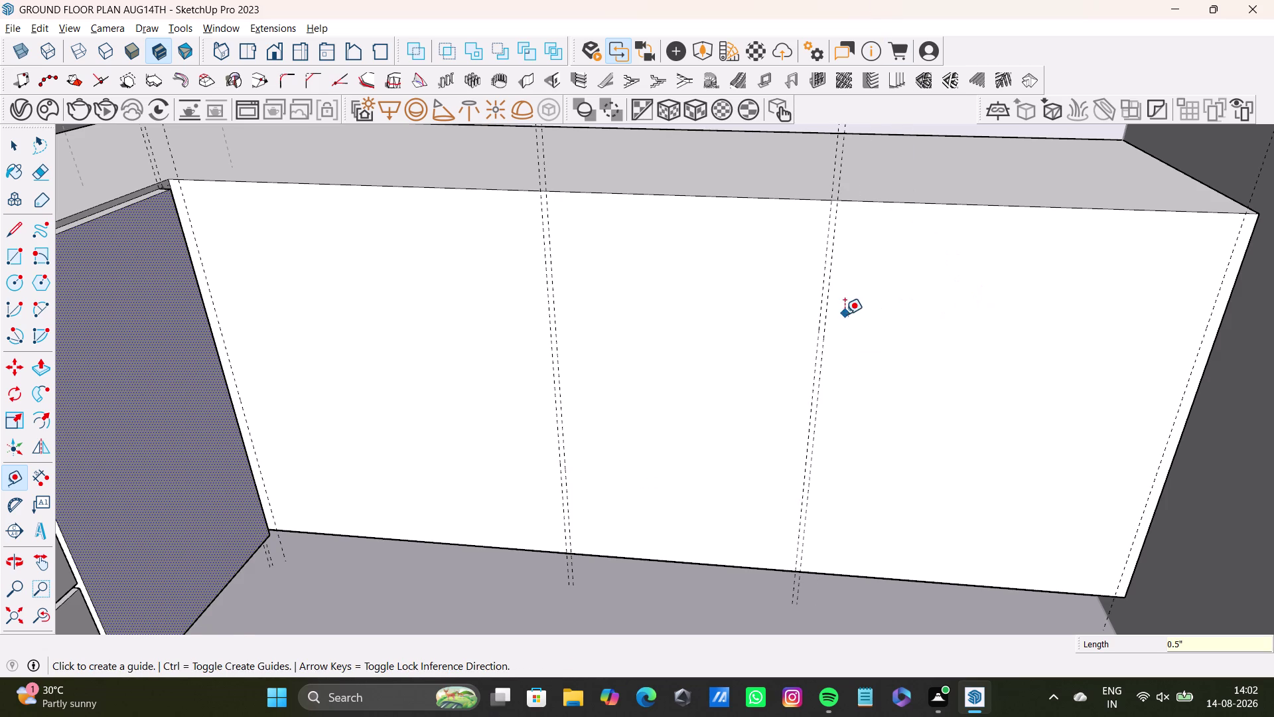
Offset guides 0.5" in from the face's right and left edges.
click(1202, 336)
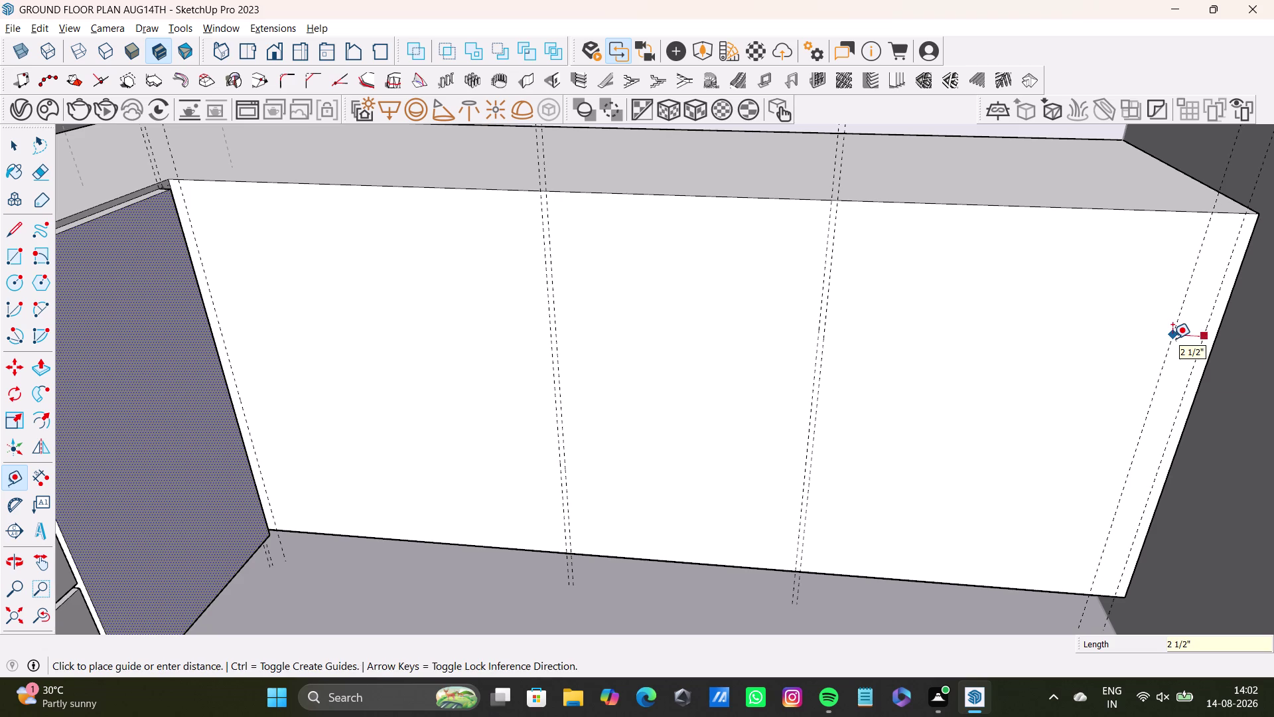
text(0.5)
key(shift+quotedbl)
key(Return)
key(space)
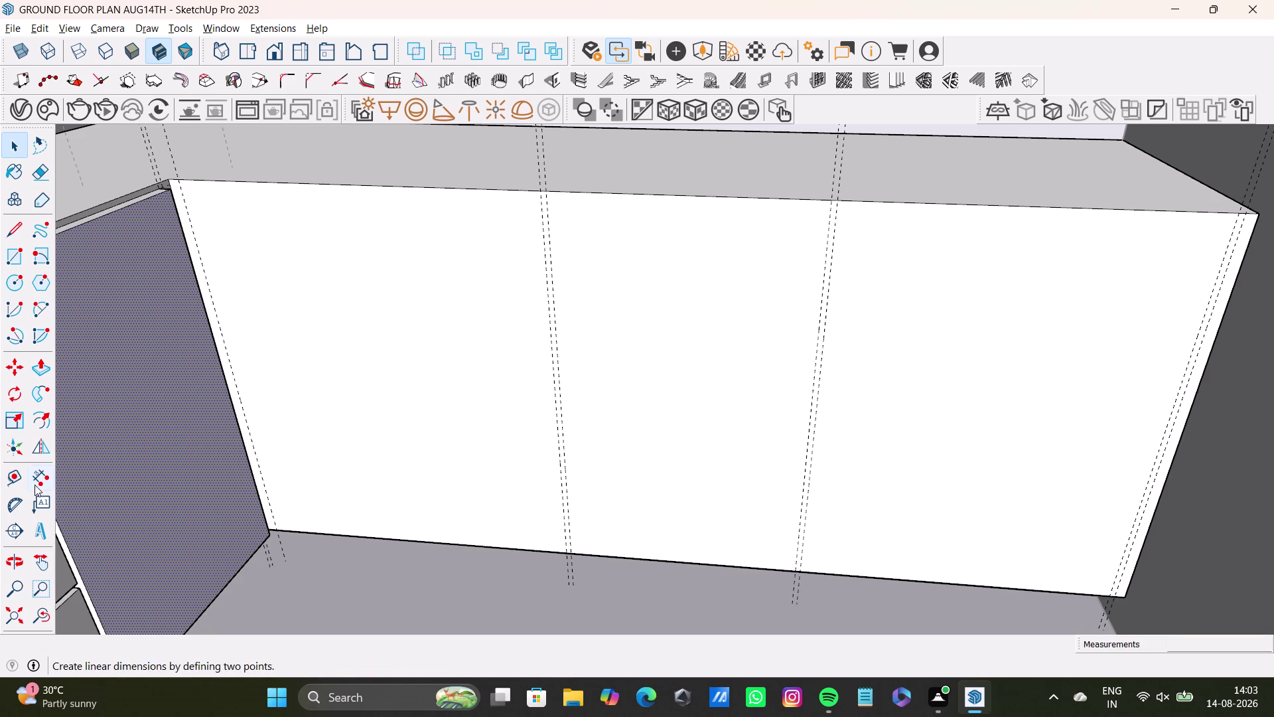
click(21, 475)
click(252, 440)
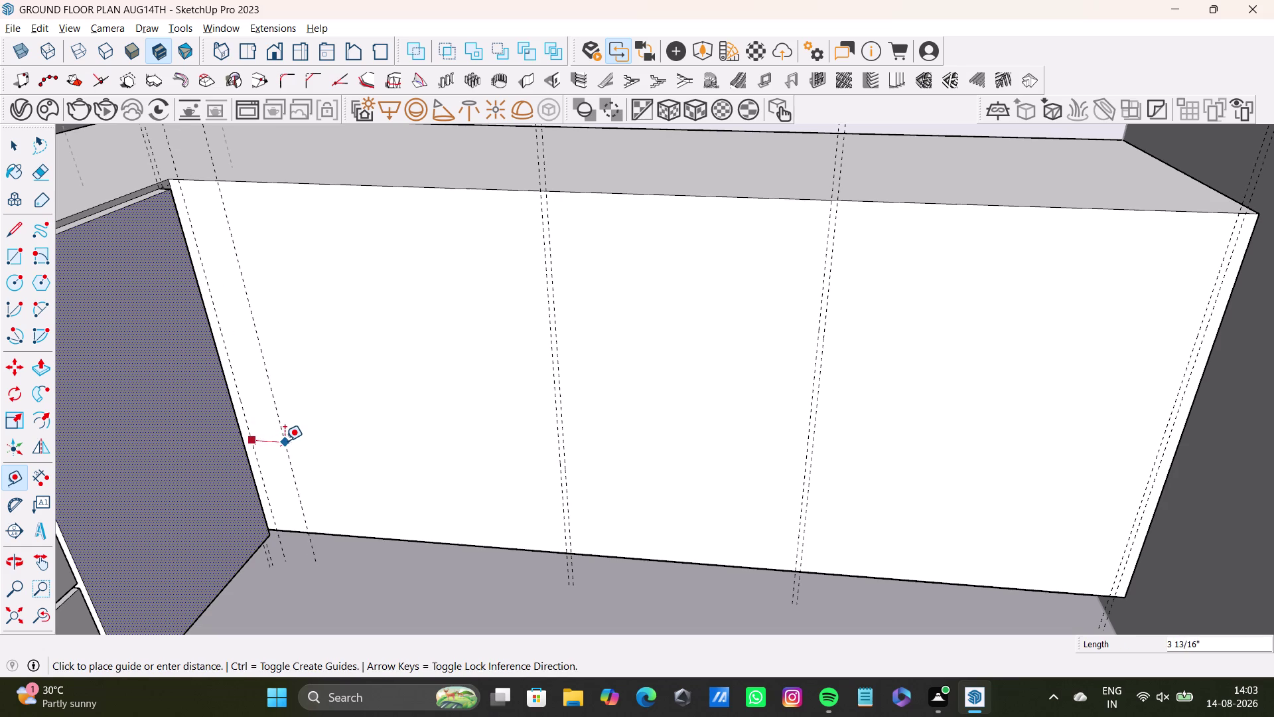
text(0.5)
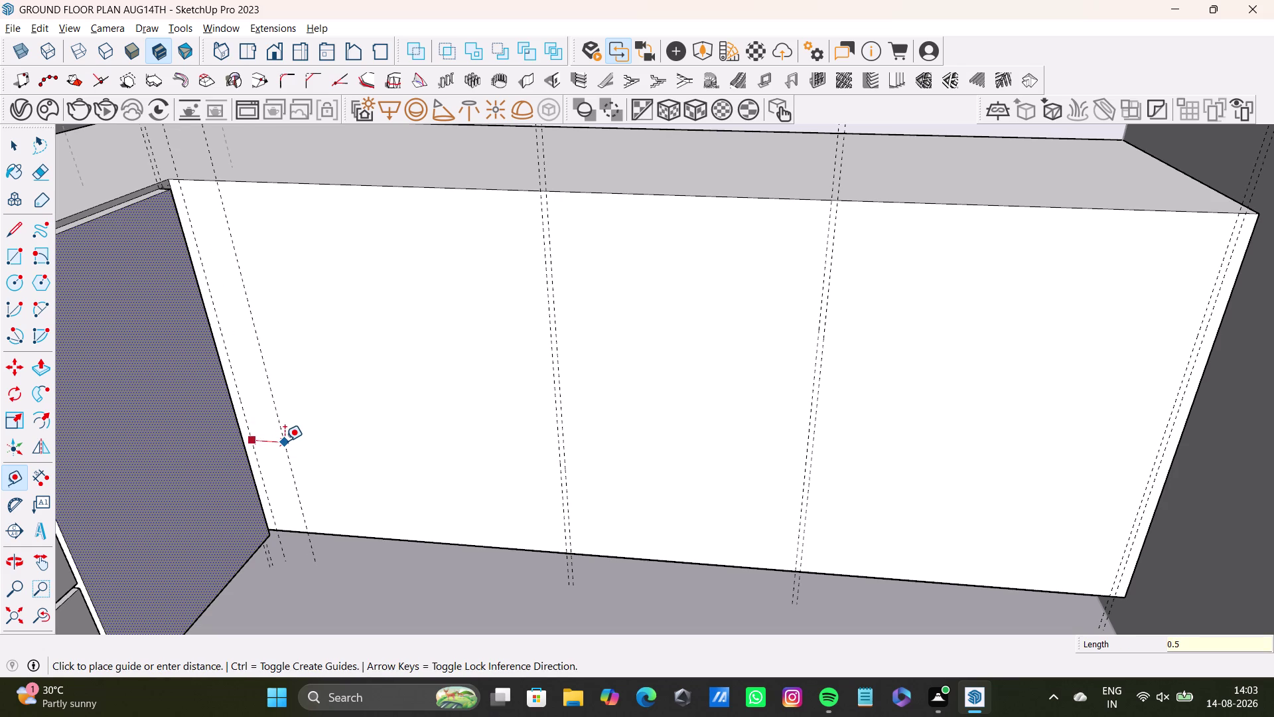
text(")
key(Return)
key(space)
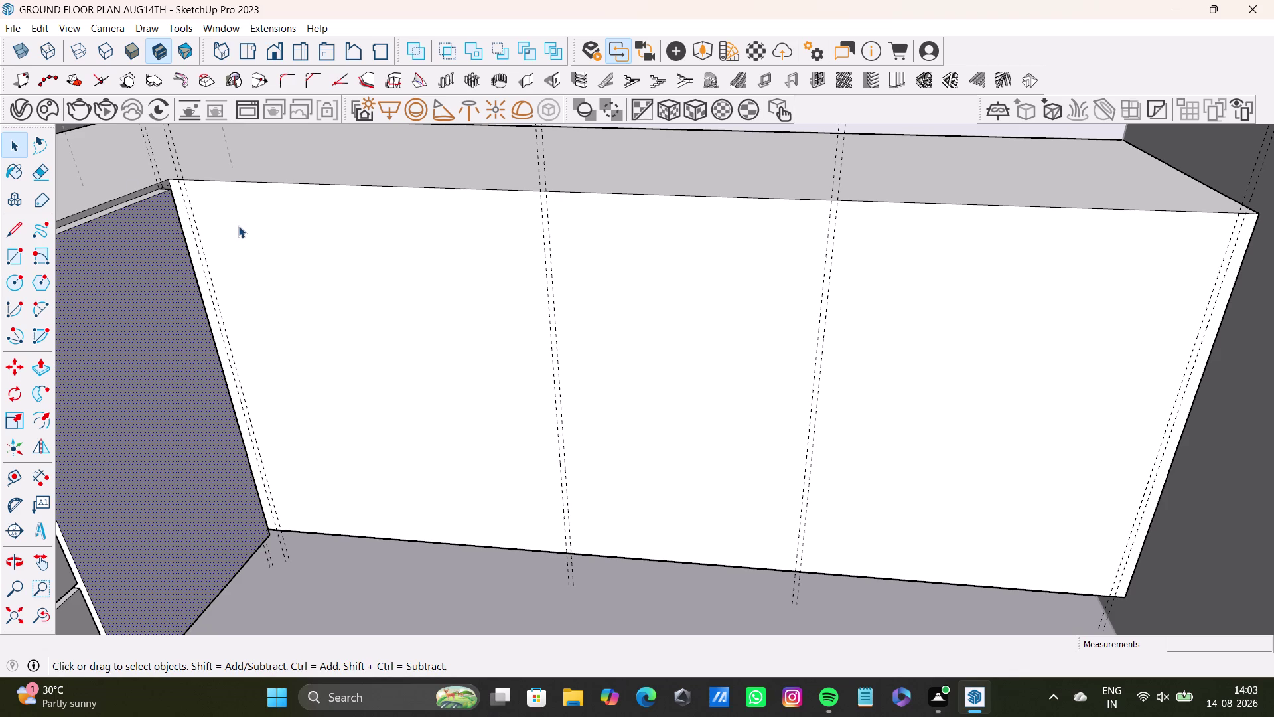
Place a guide line 0.5" below the front face's top edge.
key(t)
click(340, 184)
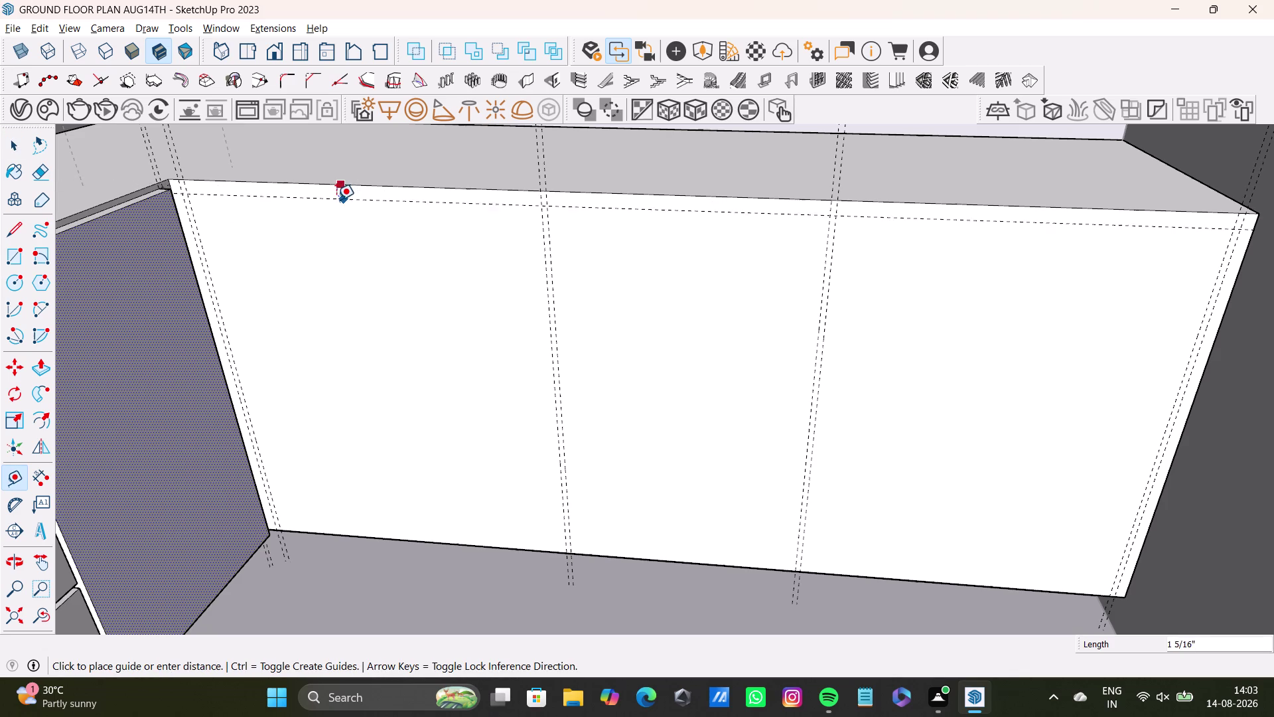
scroll(up, 3)
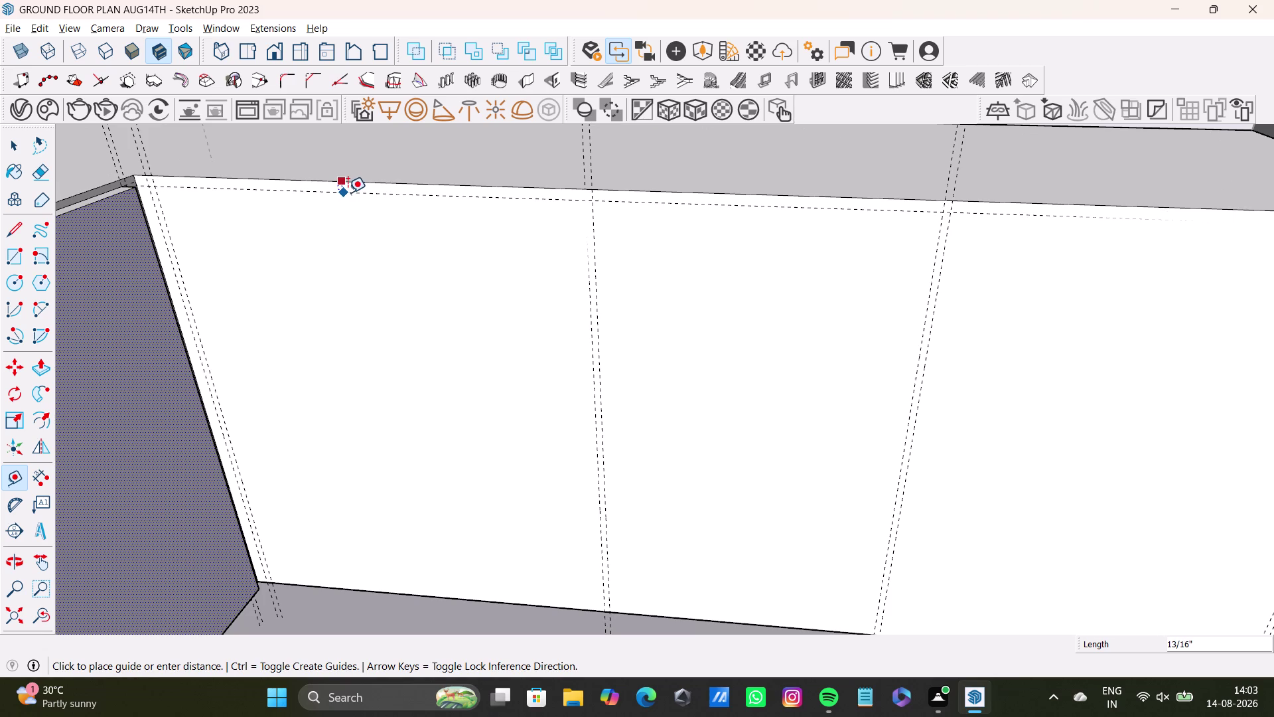
scroll(up, 3)
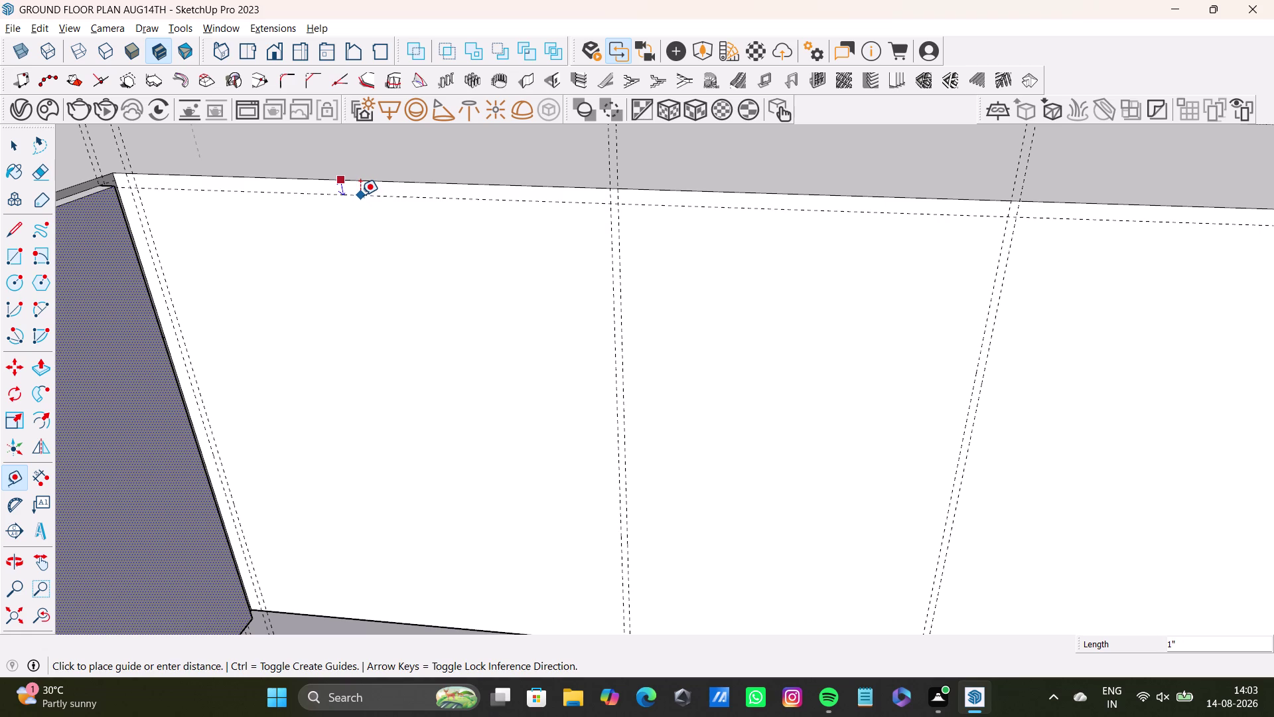
middle_drag(375, 215, 320, 245)
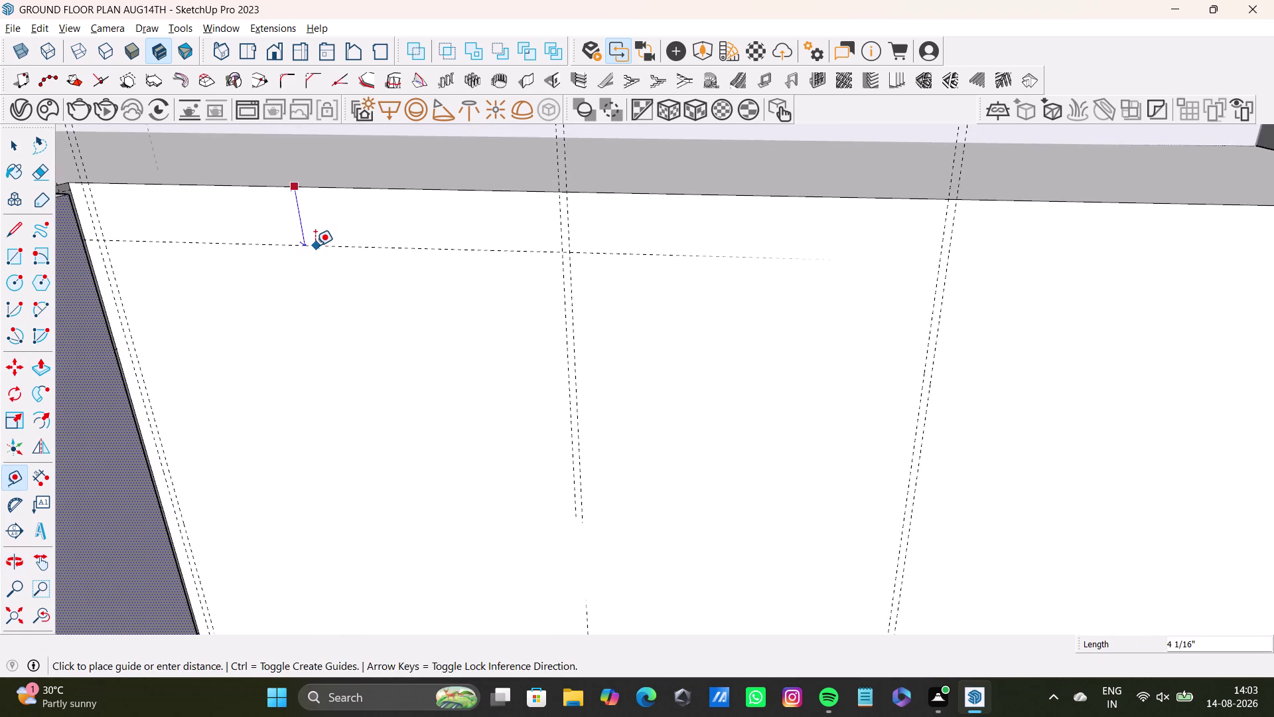
key(Up)
text(0.)
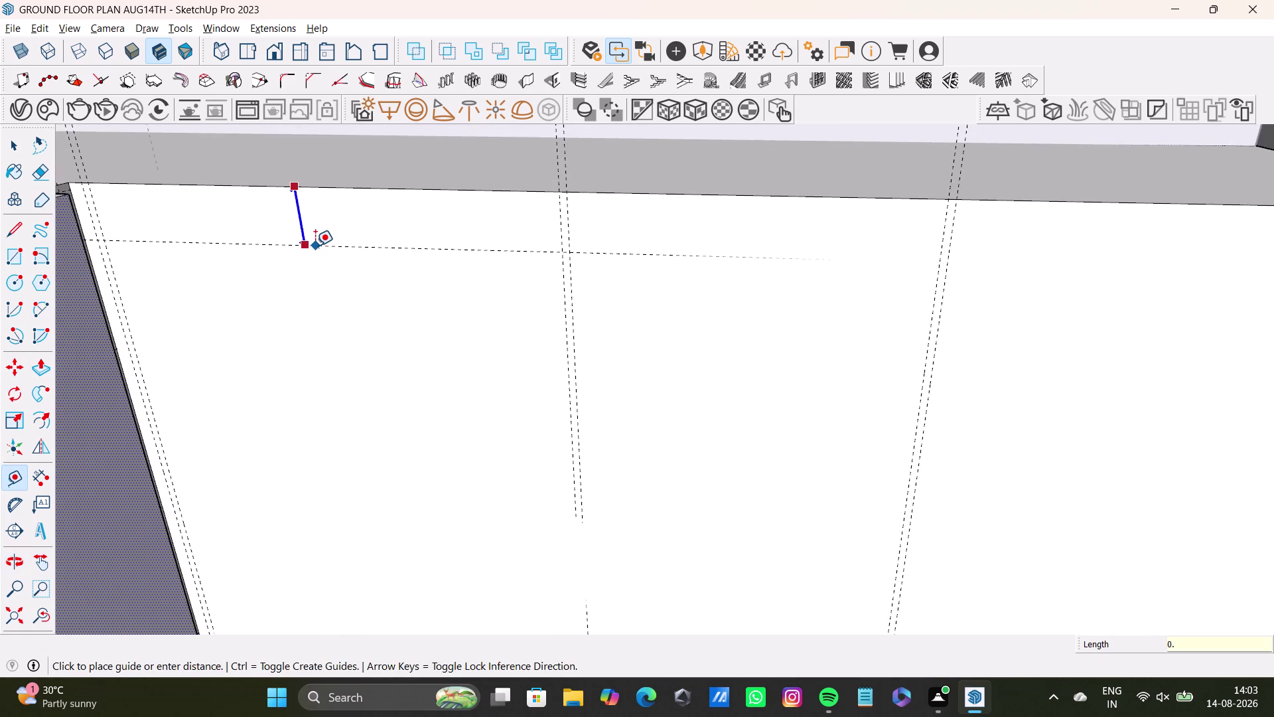
text(5")
key(Return)
Place a matching 0.5" guide line above the front face's bottom edge.
scroll(down, 3)
middle_drag(369, 342, 380, 341)
scroll(up, 3)
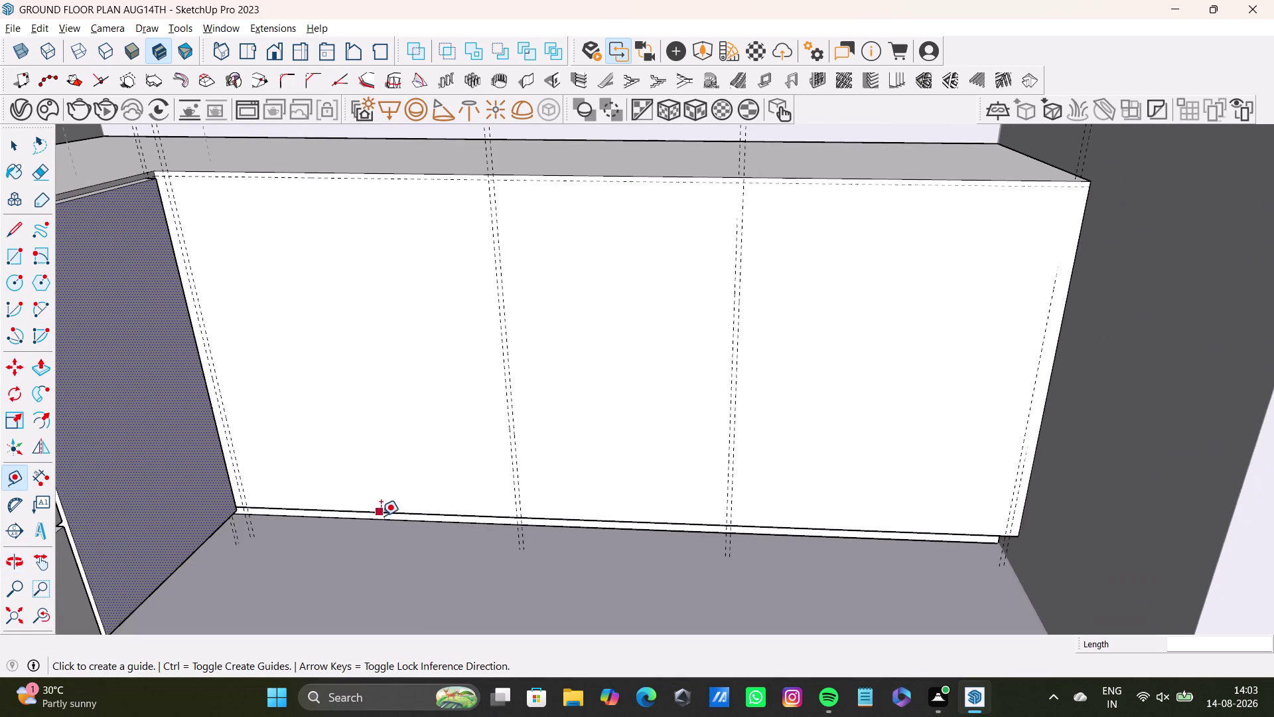
click(391, 513)
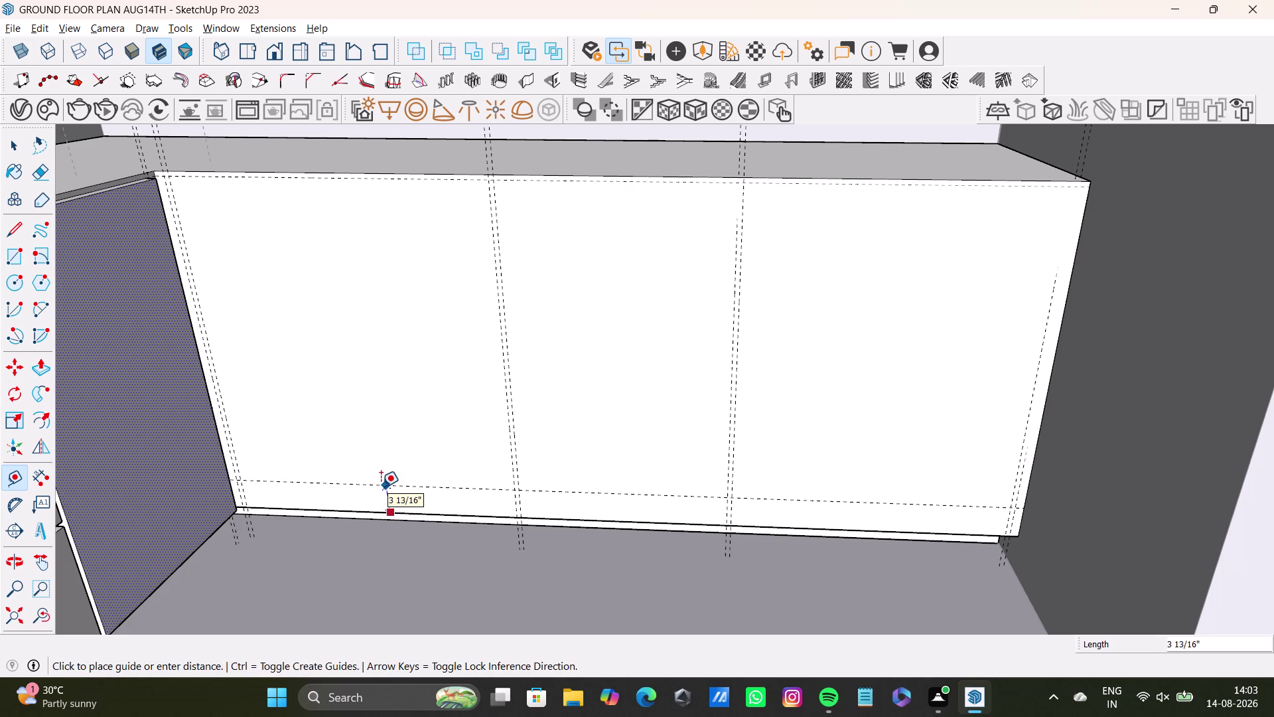
key(Up)
text(0.)
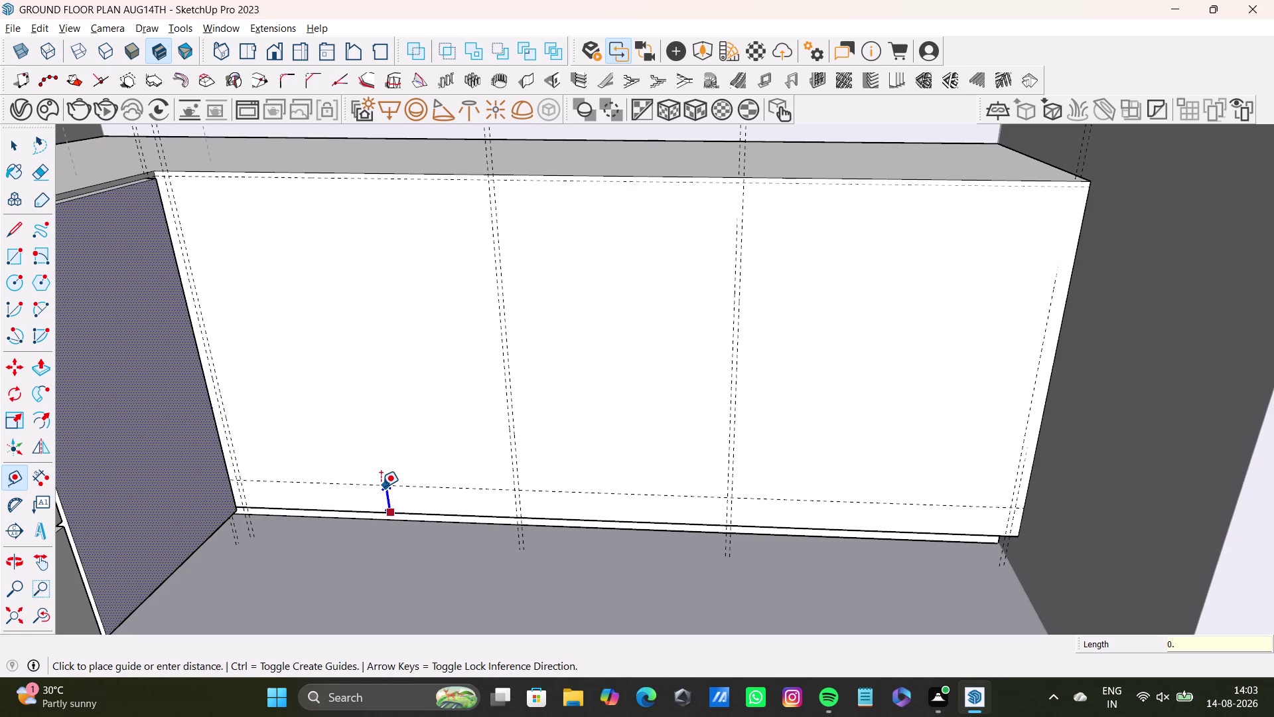
text(5)
key(shift+quotedbl)
key(Return)
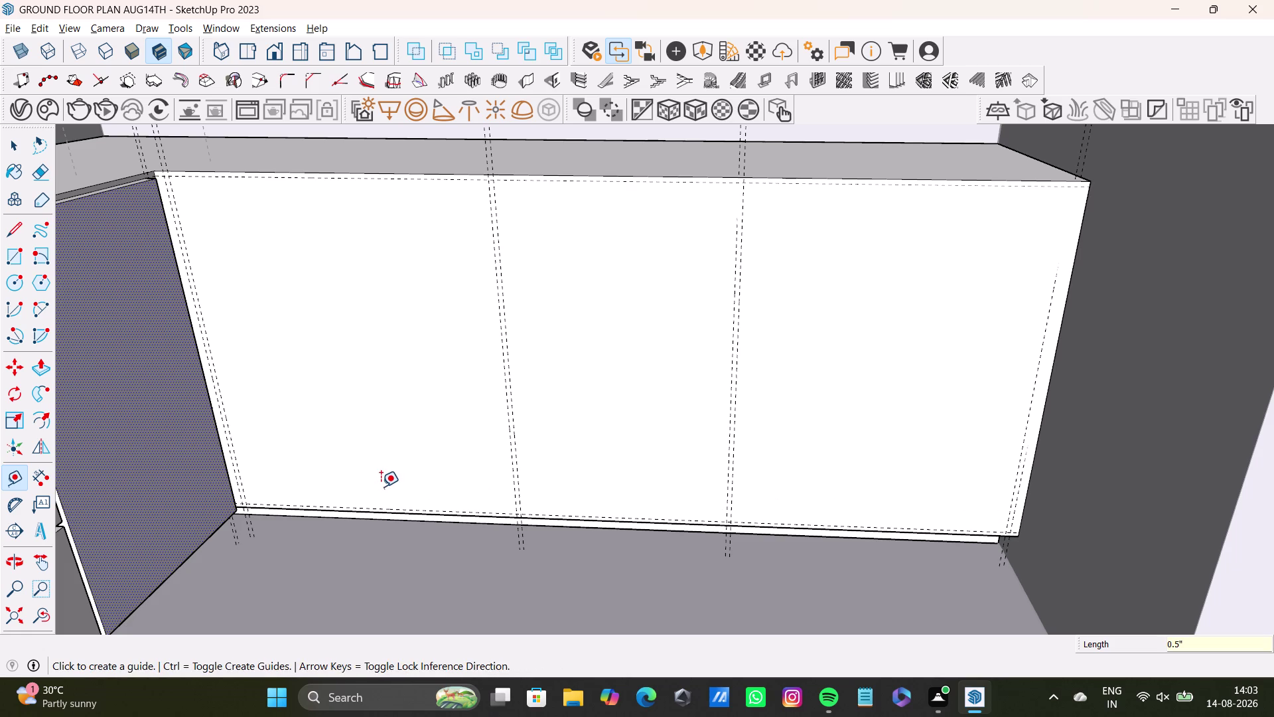
key(space)
middle_drag(368, 460, 415, 463)
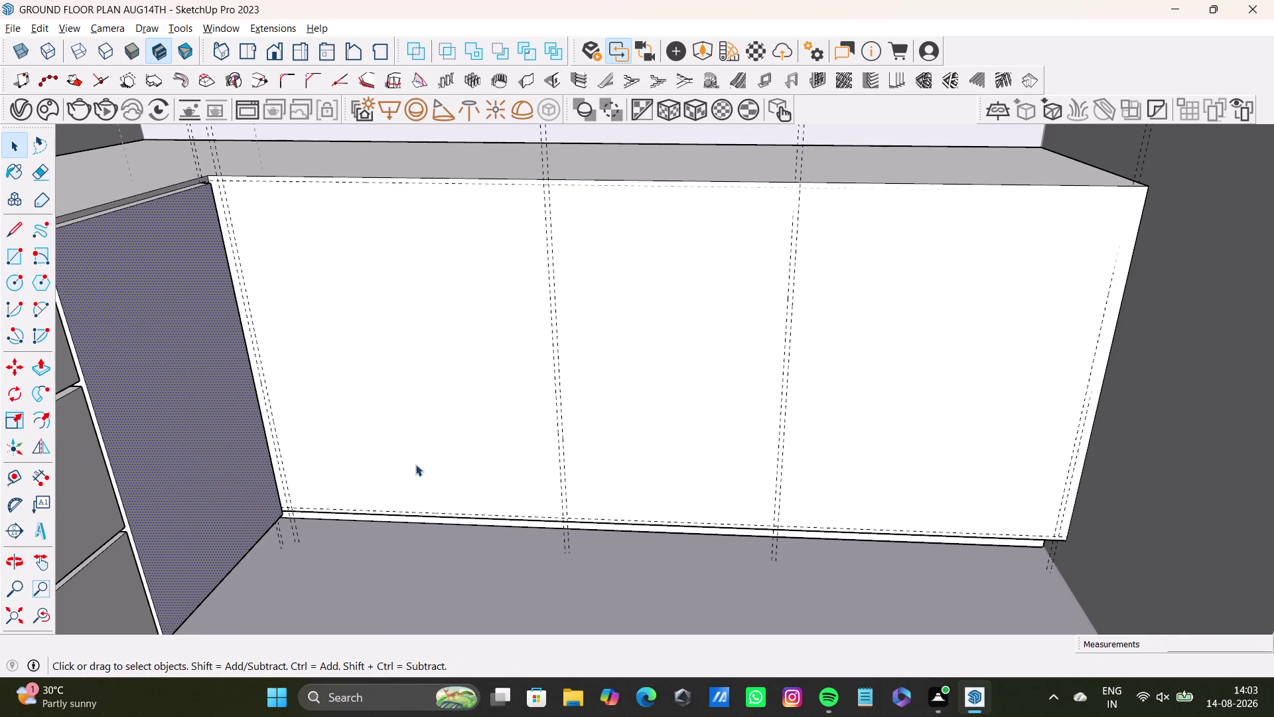
middle_drag(440, 447, 433, 471)
click(10, 254)
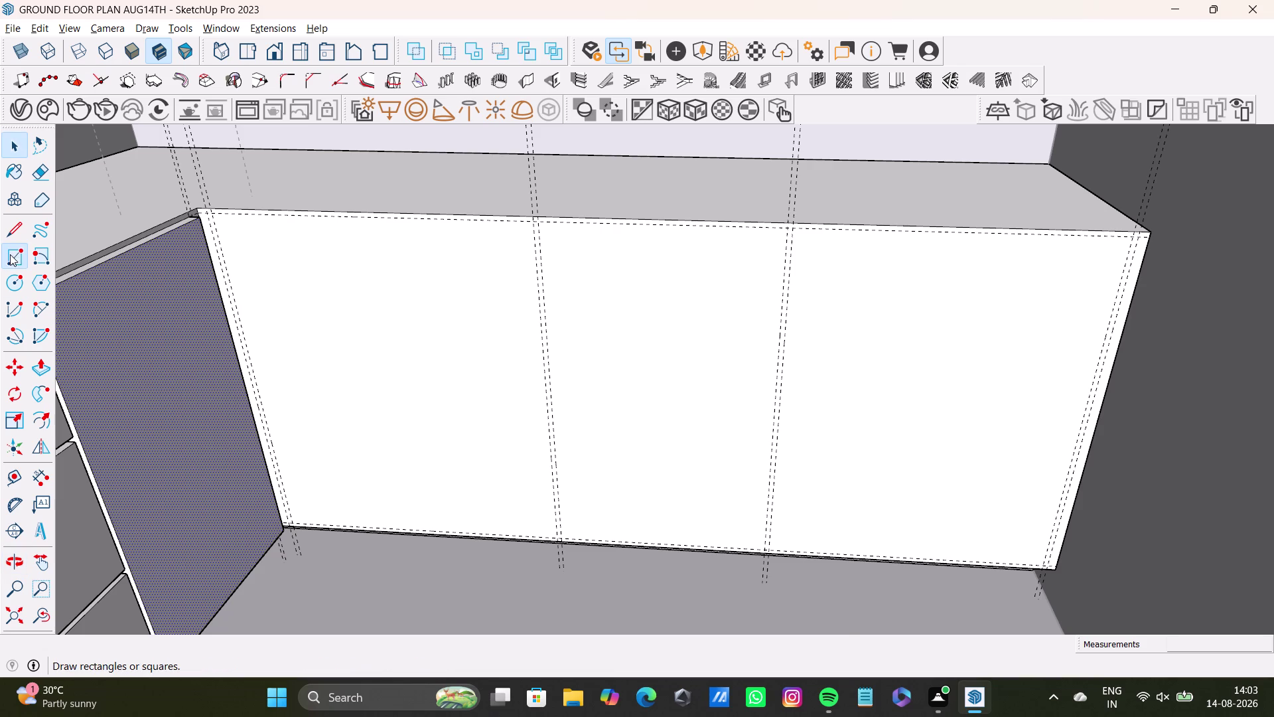
Draw the left door rectangle between its guide line corners.
scroll(up, 3)
click(221, 207)
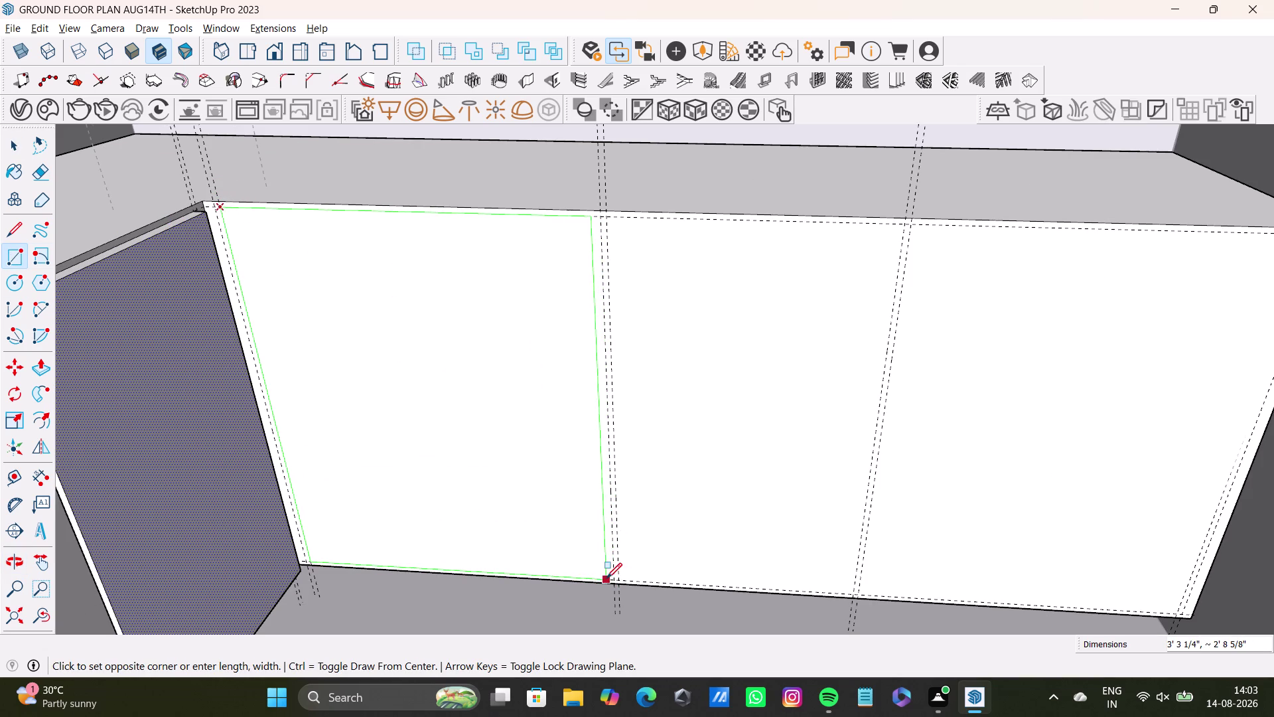
key(Left)
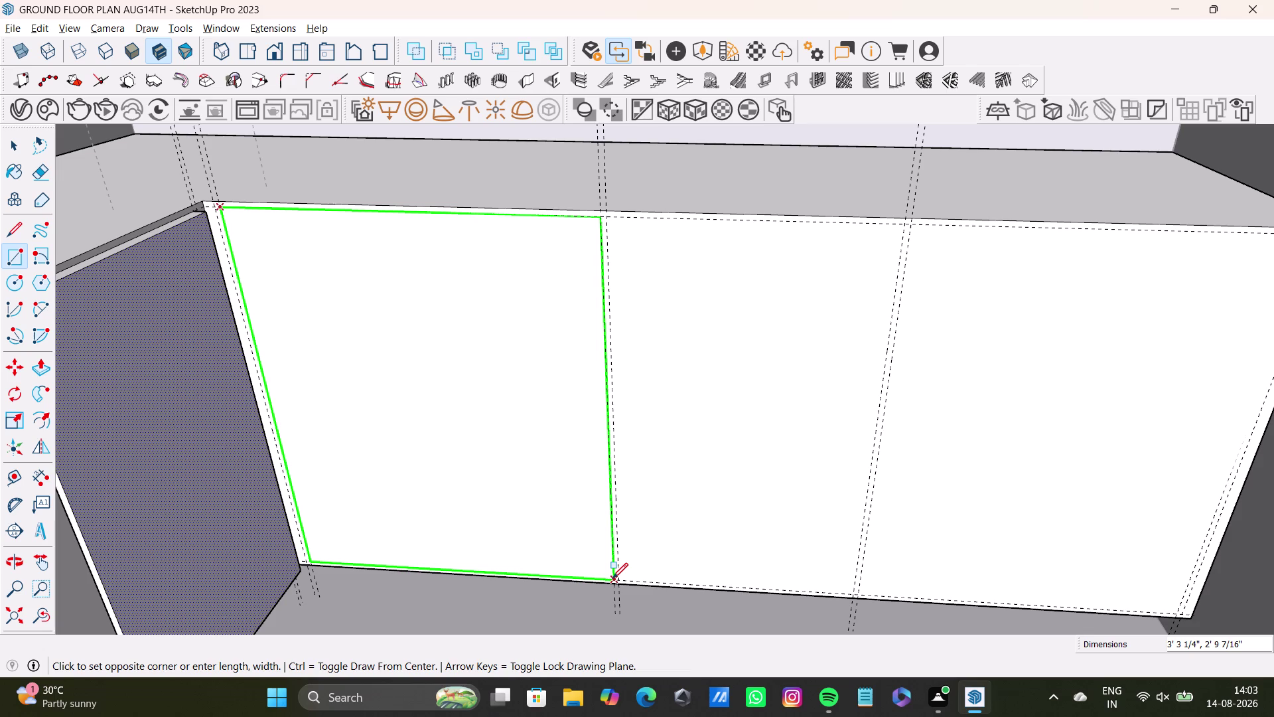
click(613, 578)
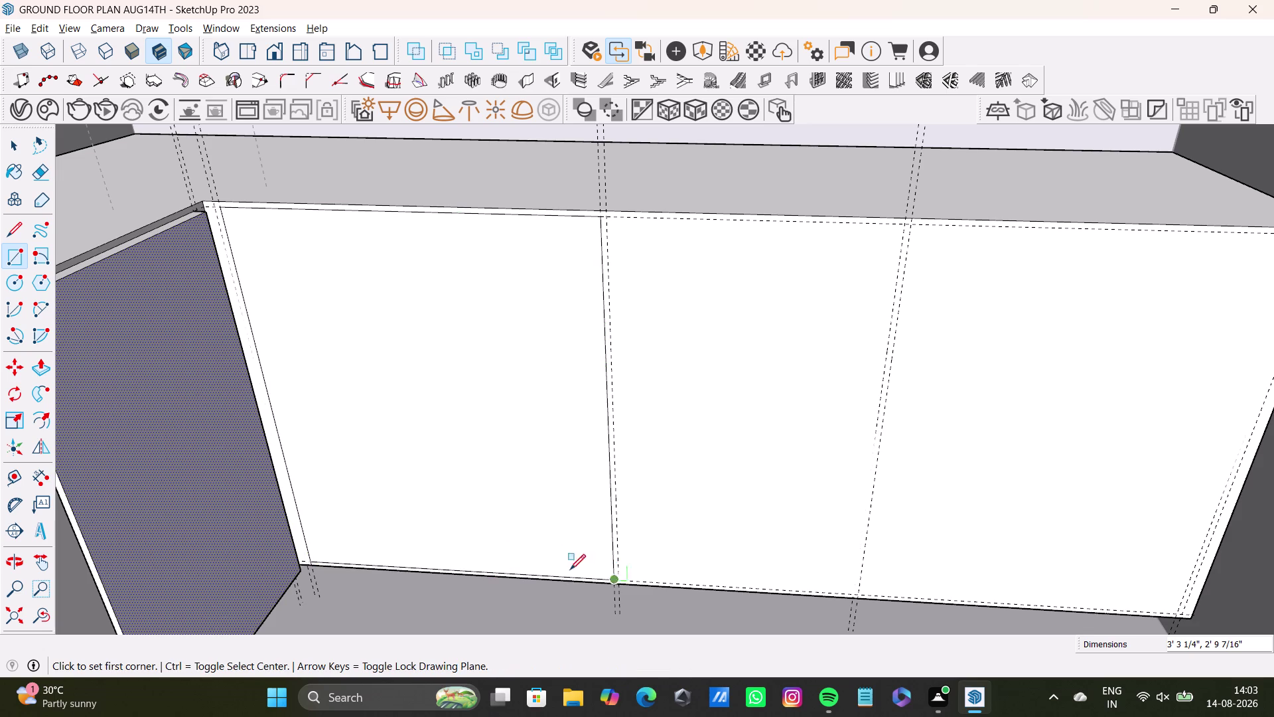
key(space)
Draw the middle door rectangle between its guide intersections.
click(7, 260)
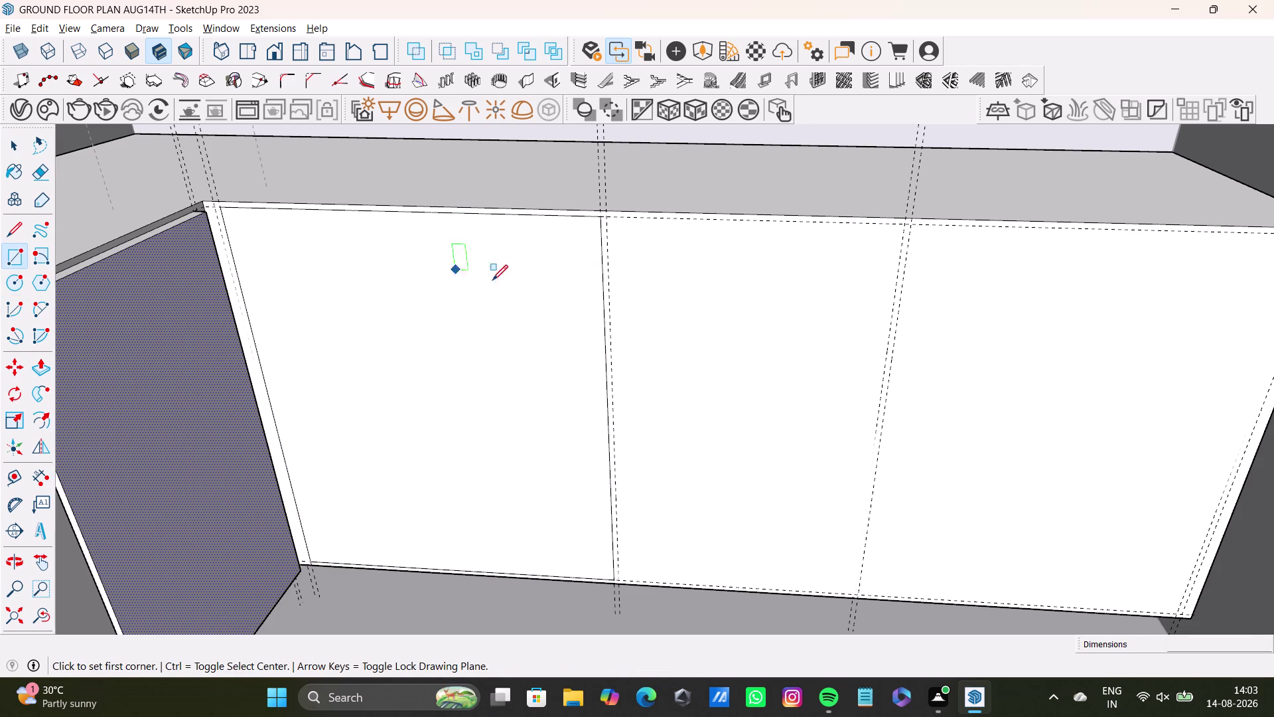
scroll(up, 3)
click(630, 205)
scroll(down, 3)
middle_drag(795, 419, 716, 296)
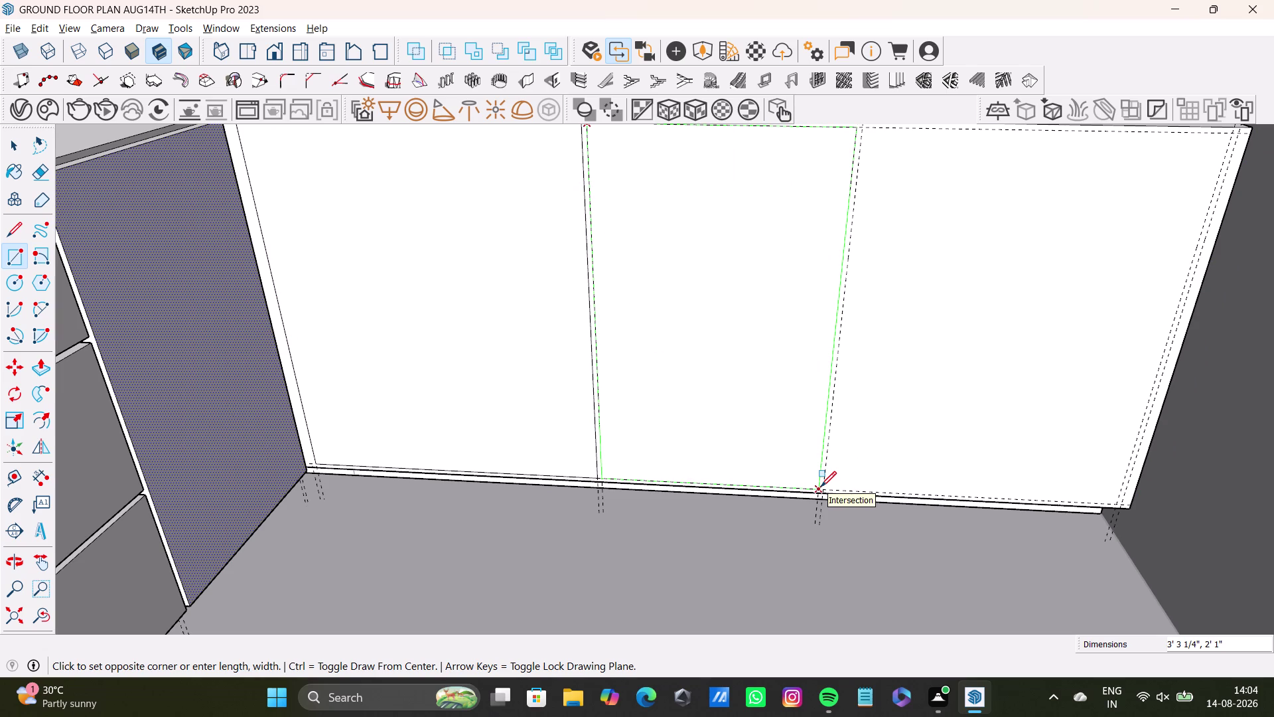
key(Right)
key(Left)
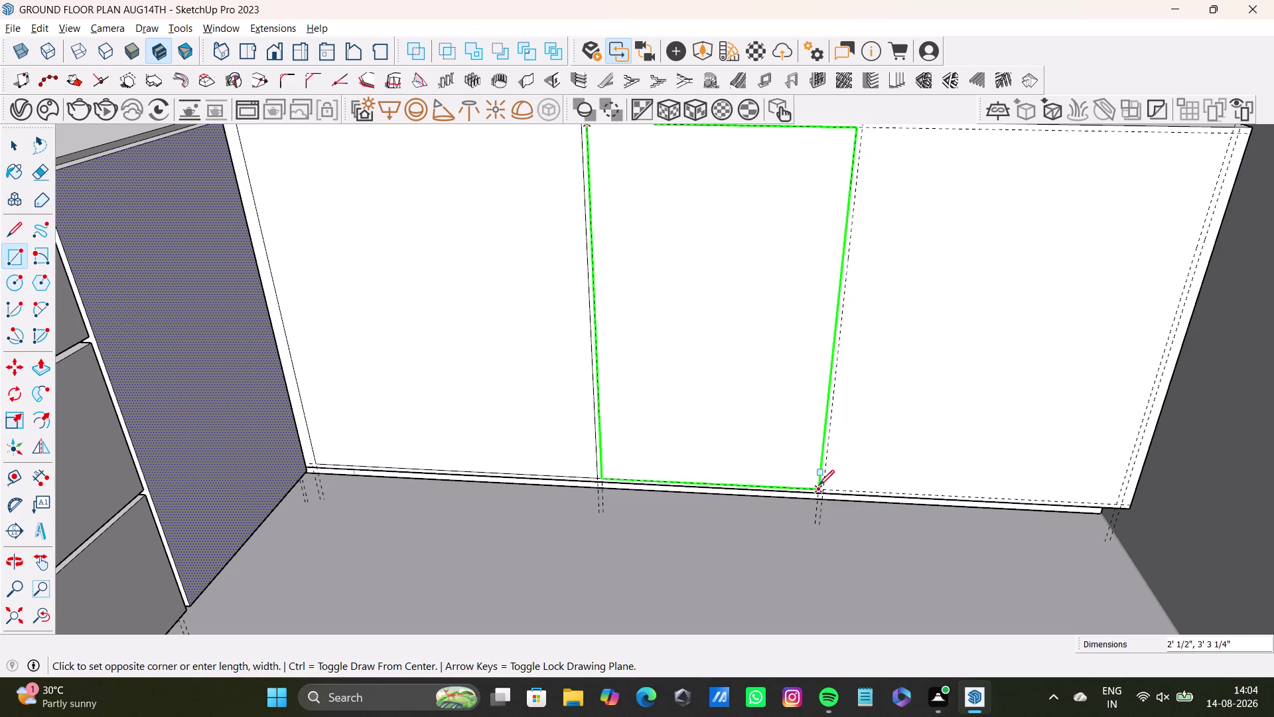
scroll(up, 3)
click(821, 486)
key(space)
scroll(down, 3)
middle_drag(787, 438, 682, 485)
Start the right door rectangle at its top guide corner, then cancel it.
click(10, 255)
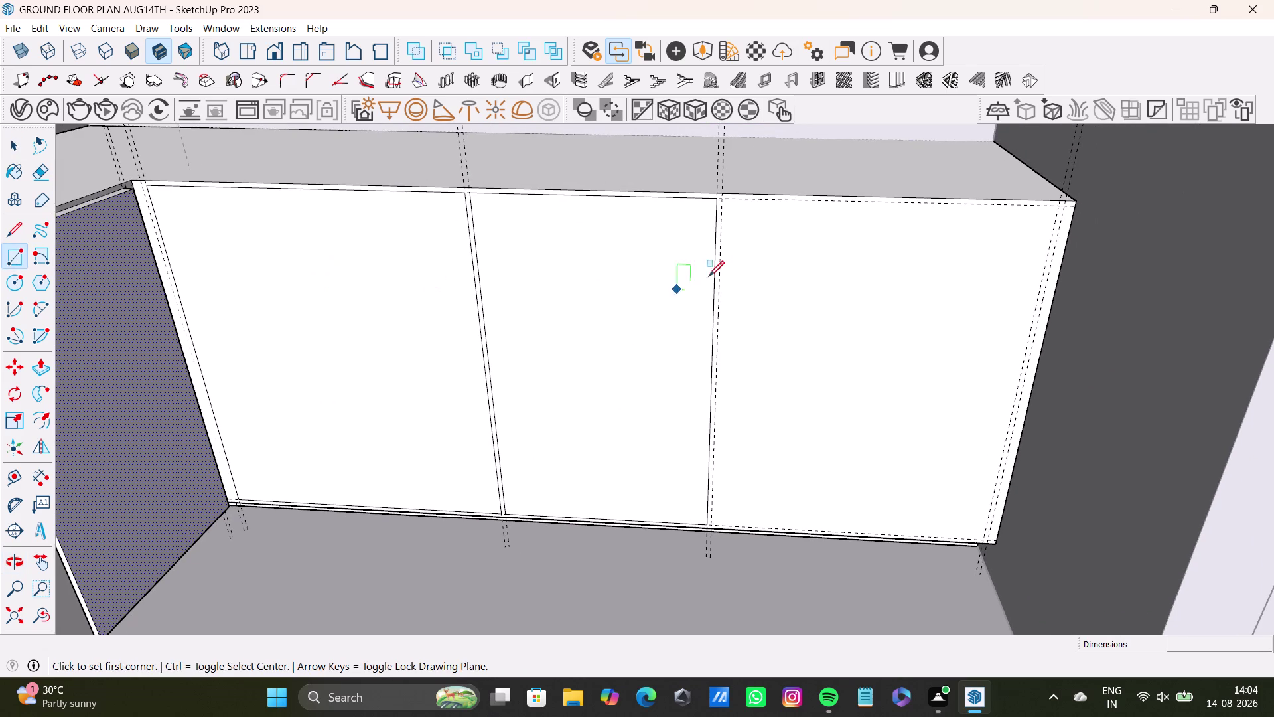
scroll(up, 3)
click(723, 188)
scroll(down, 3)
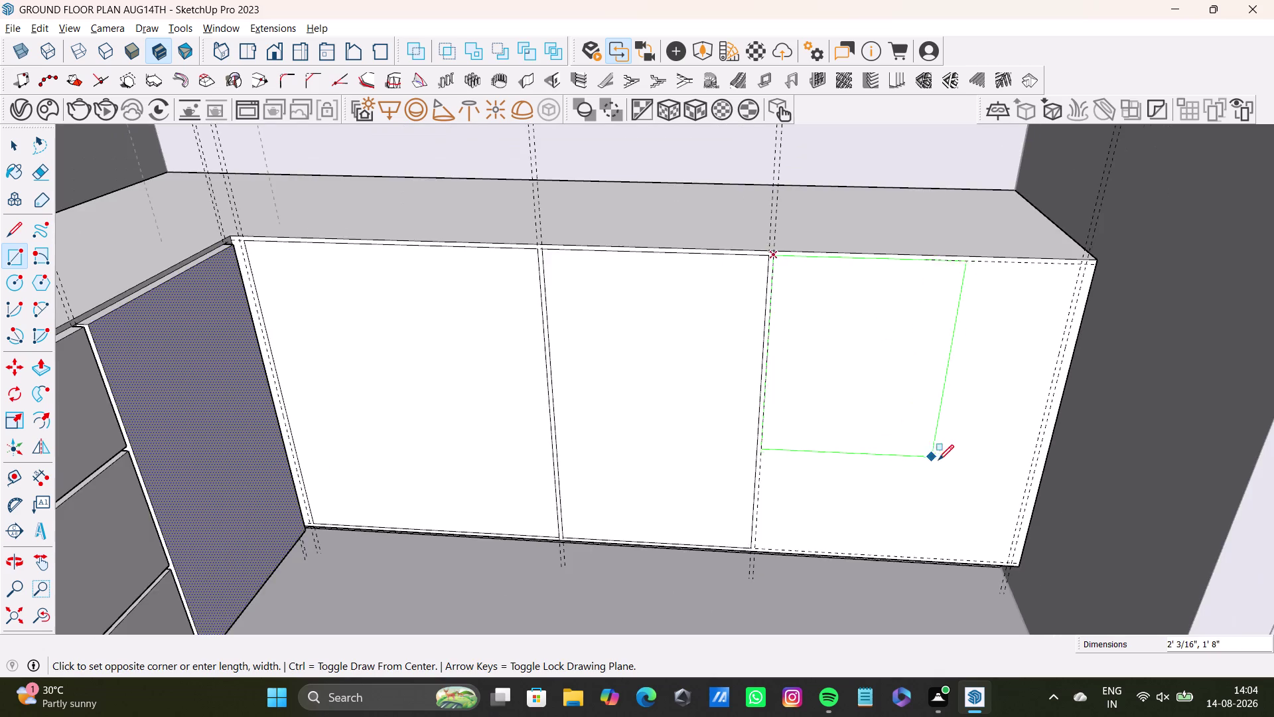
middle_drag(942, 460, 858, 400)
scroll(up, 3)
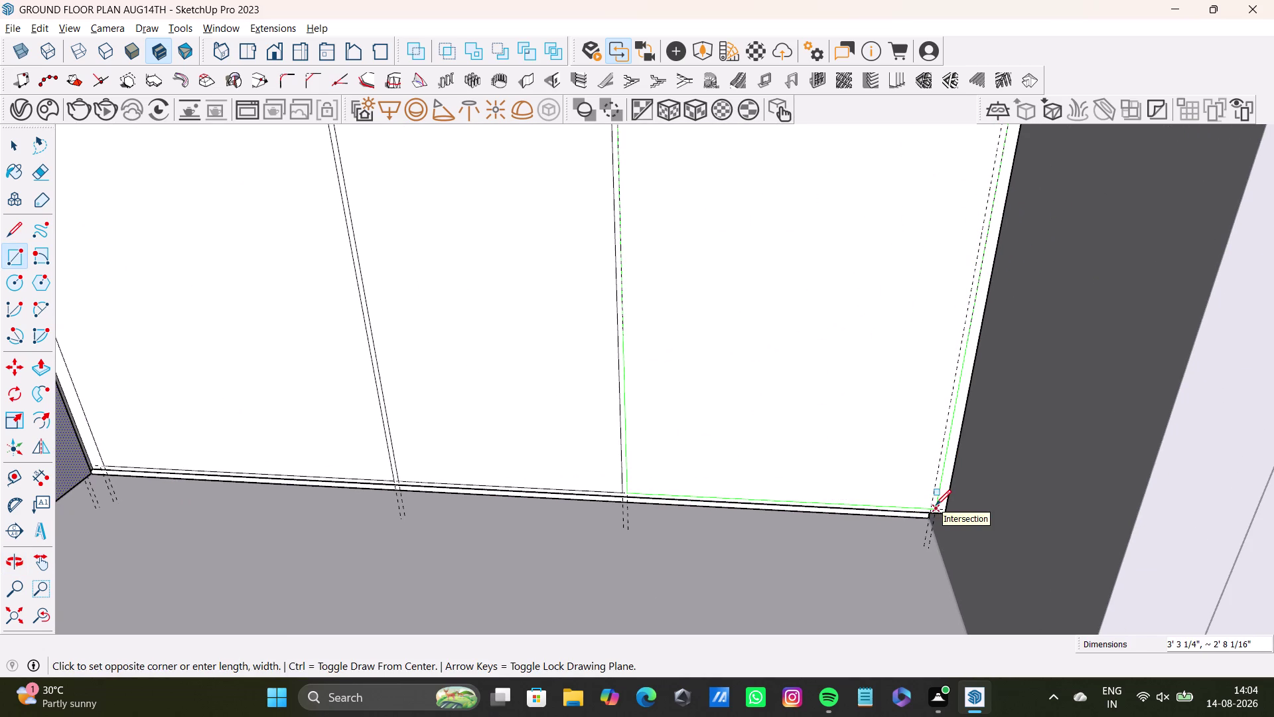
scroll(up, 3)
key(Right)
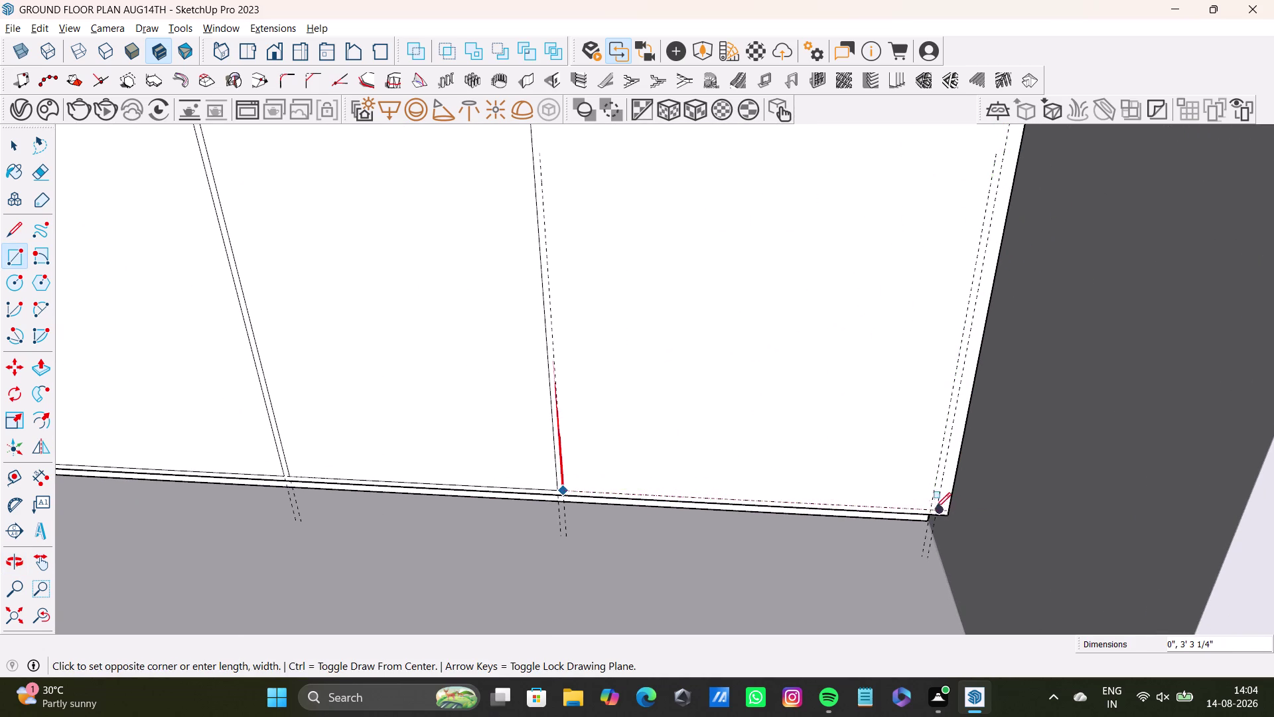
key(Left)
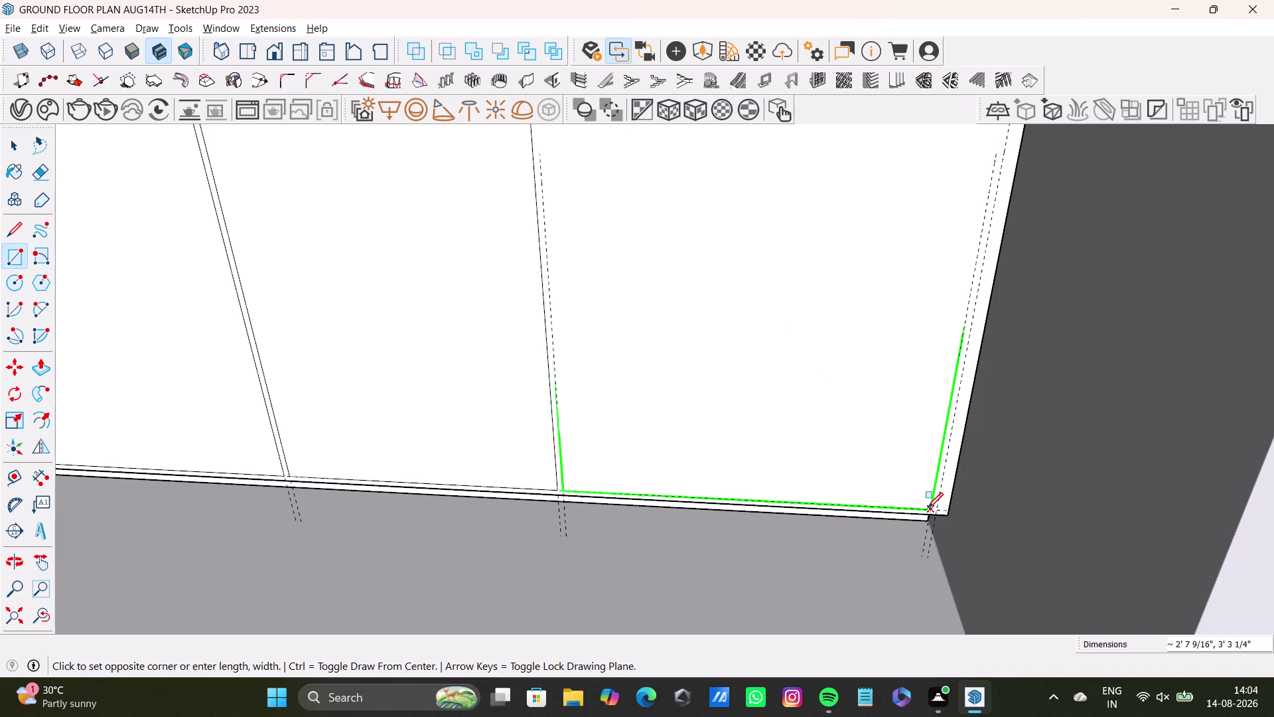
key(space)
scroll(down, 3)
Redraw the right door rectangle from its top corner to its bottom guide corner.
middle_drag(576, 445, 635, 378)
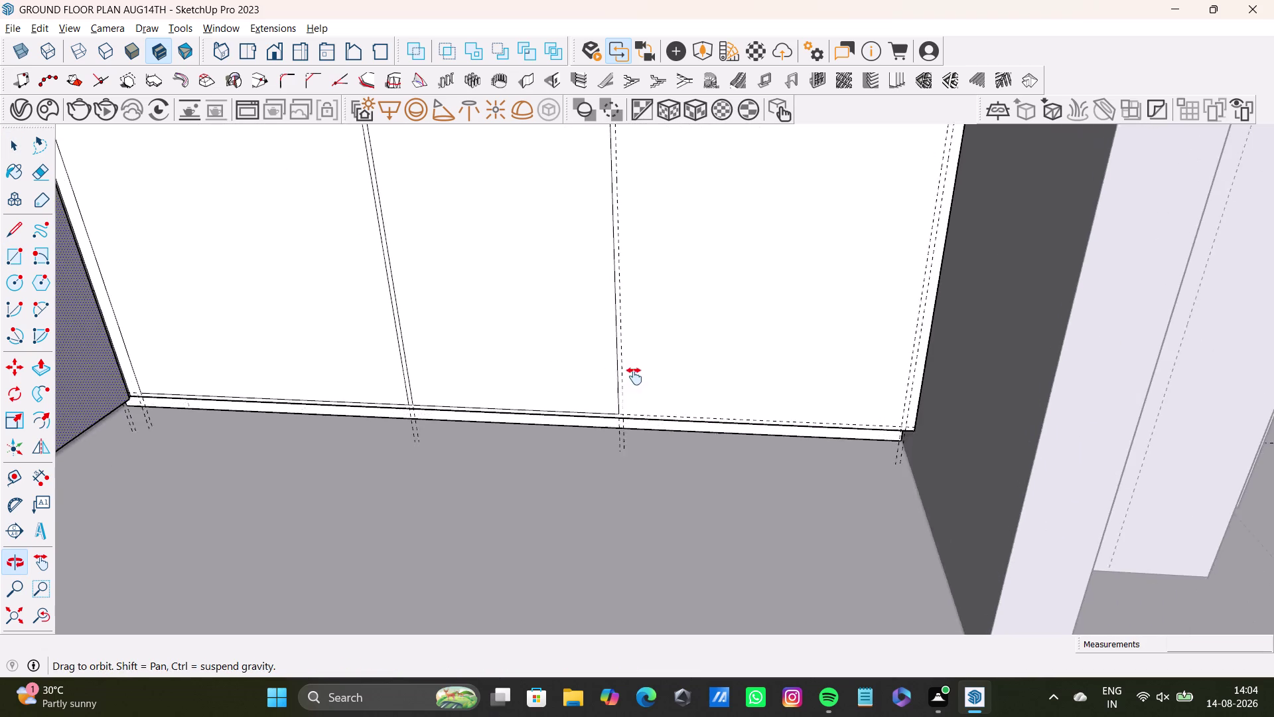
middle_drag(634, 378, 539, 449)
middle_drag(609, 442, 633, 303)
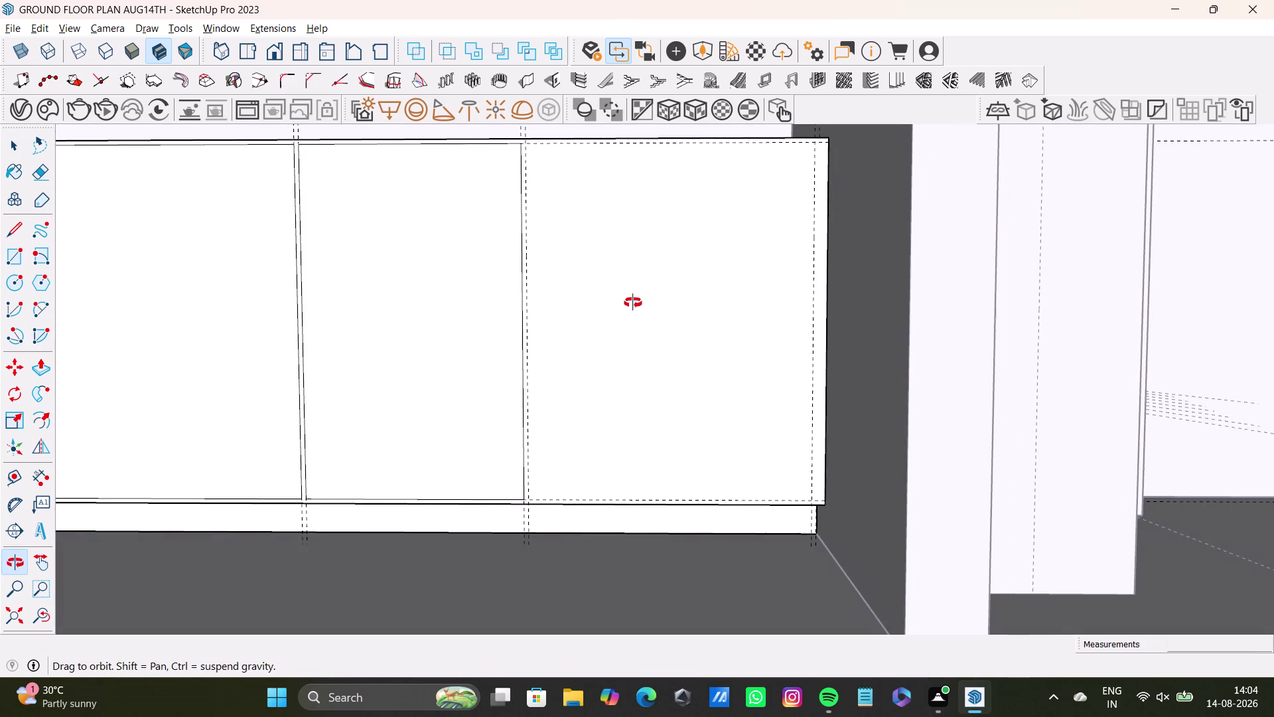
middle_drag(633, 302, 640, 328)
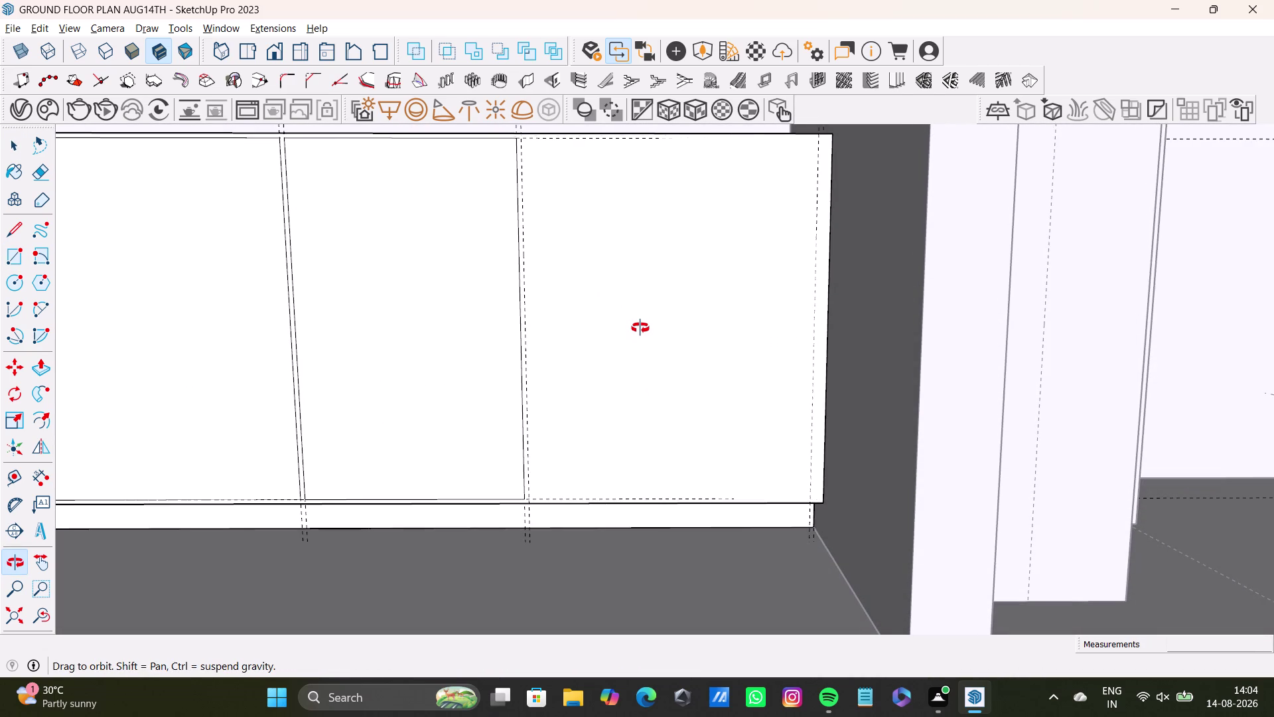
middle_drag(640, 327, 651, 333)
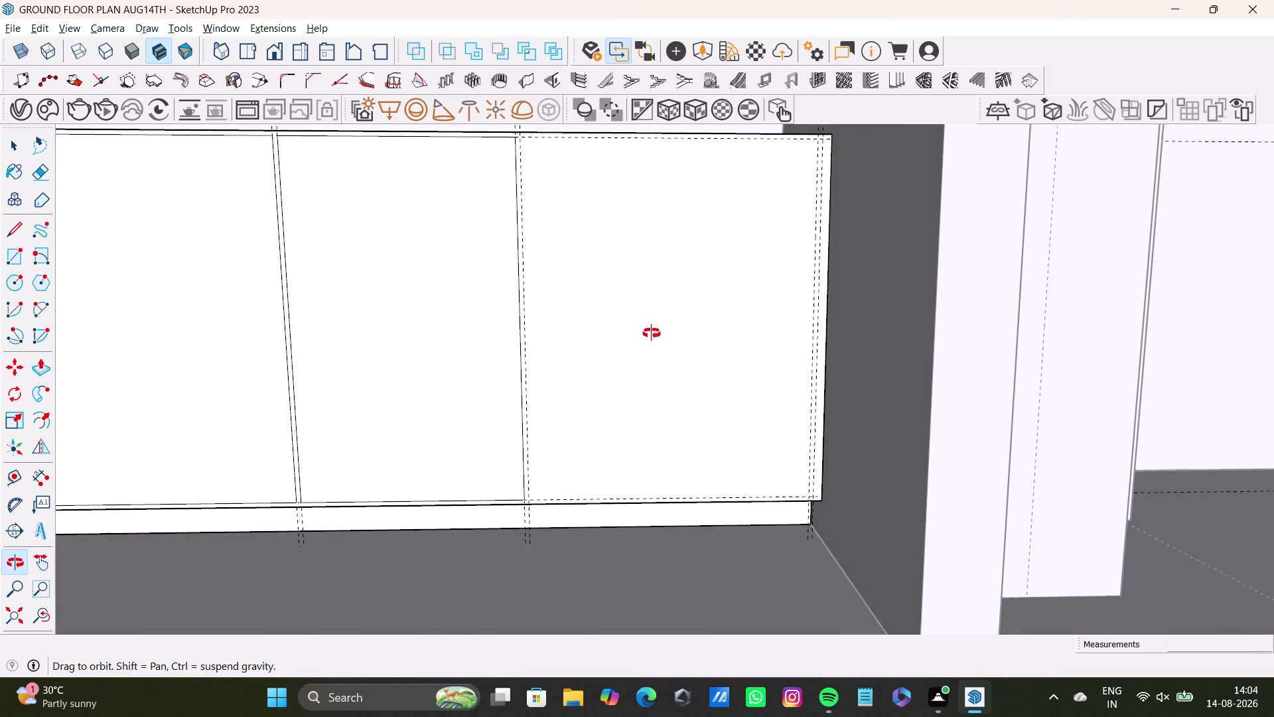
middle_drag(652, 333, 620, 551)
click(11, 255)
scroll(up, 3)
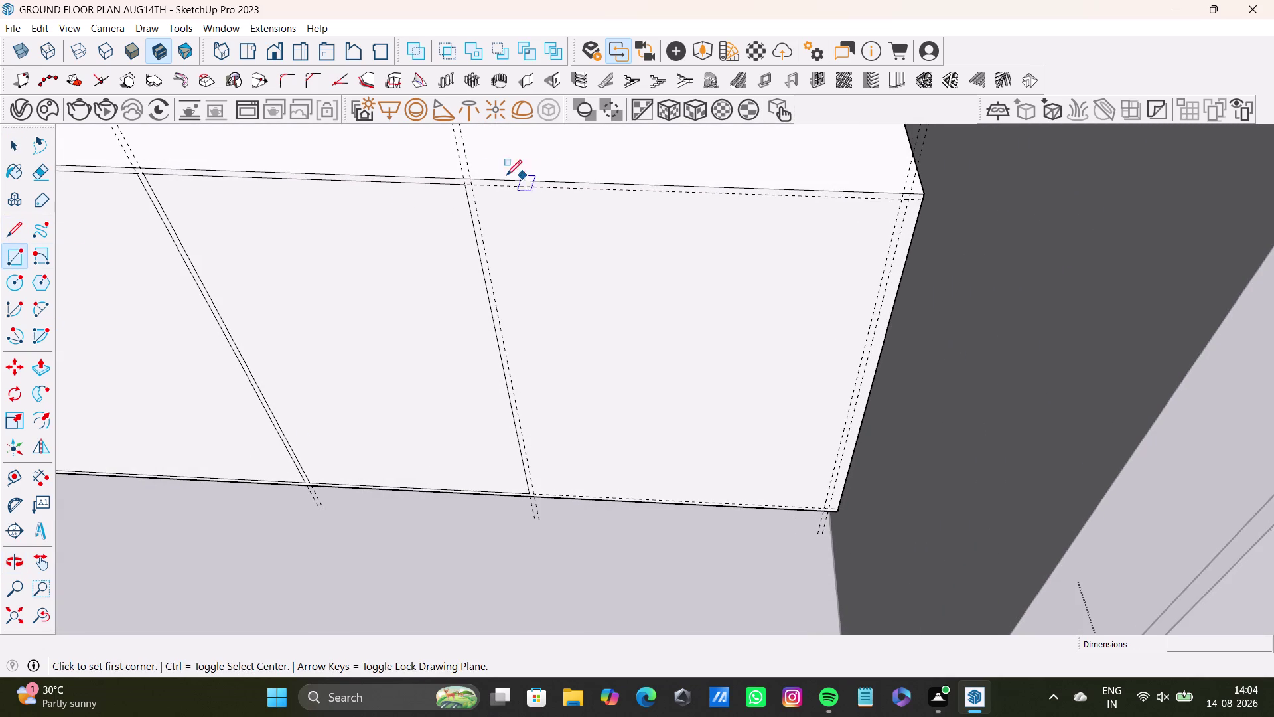
drag(475, 188, 482, 189)
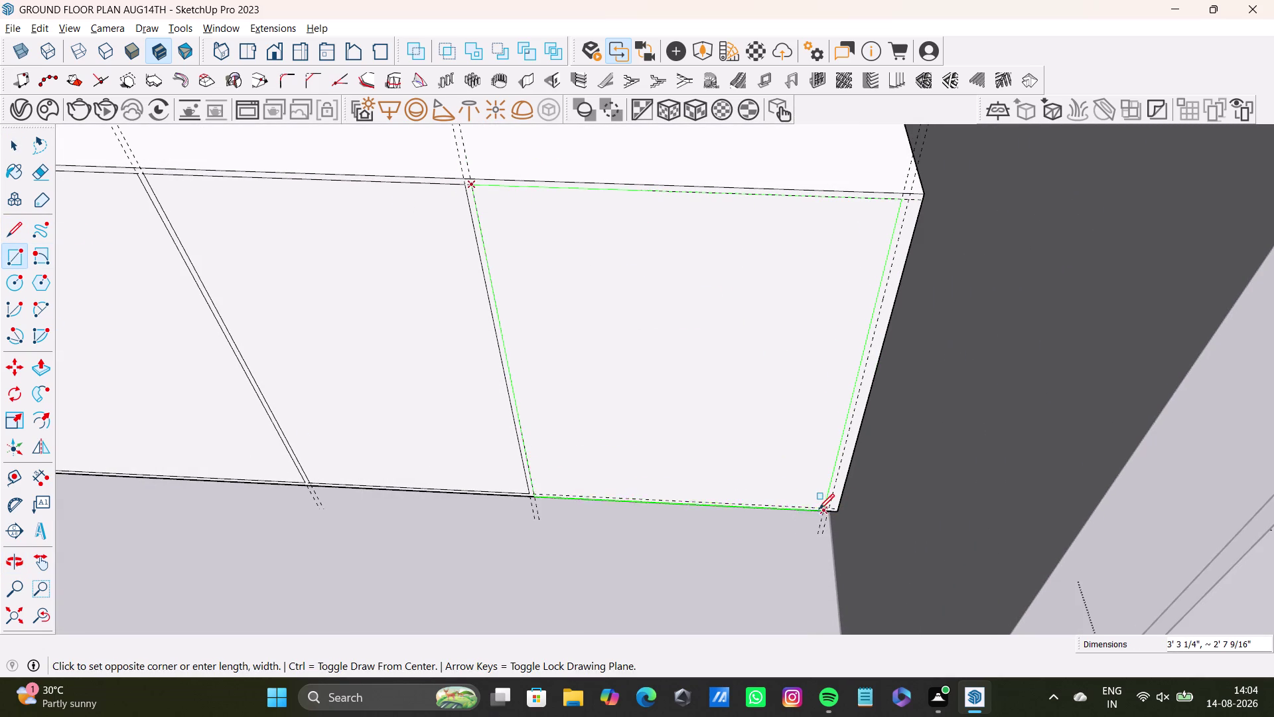
scroll(up, 3)
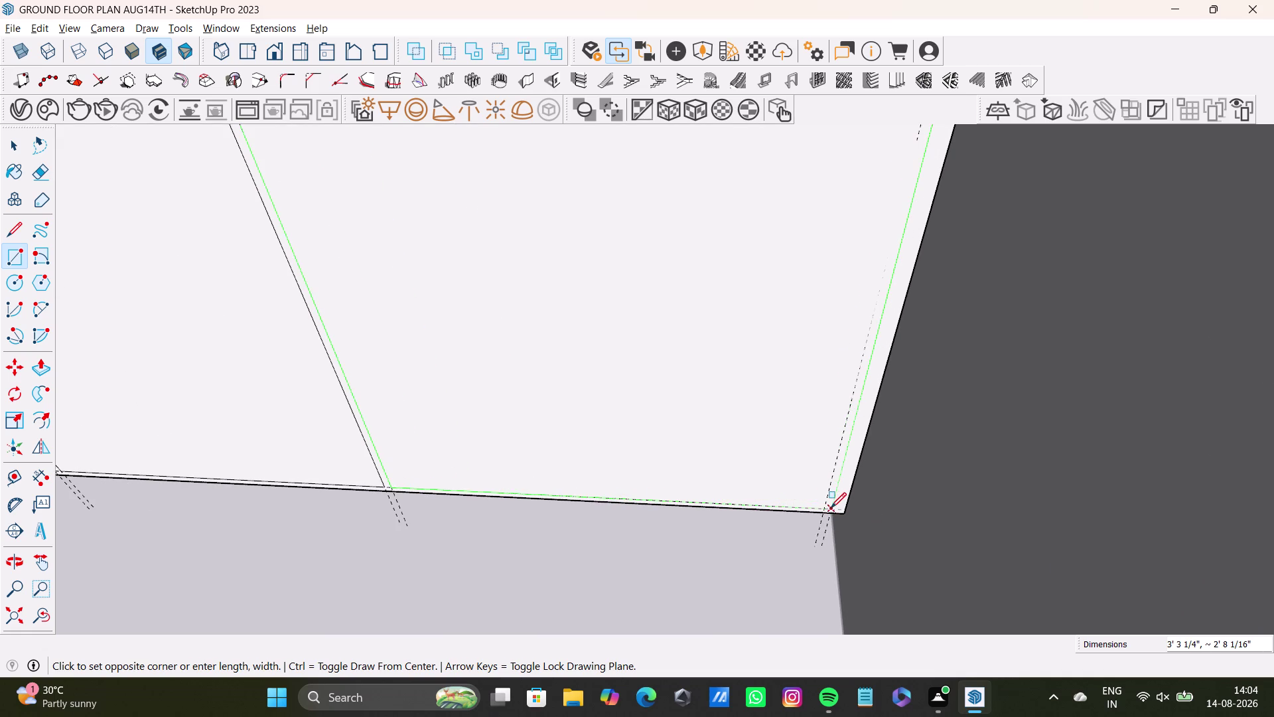
click(827, 508)
key(space)
Orbit around the vanity from above, then face its front straight on.
scroll(down, 3)
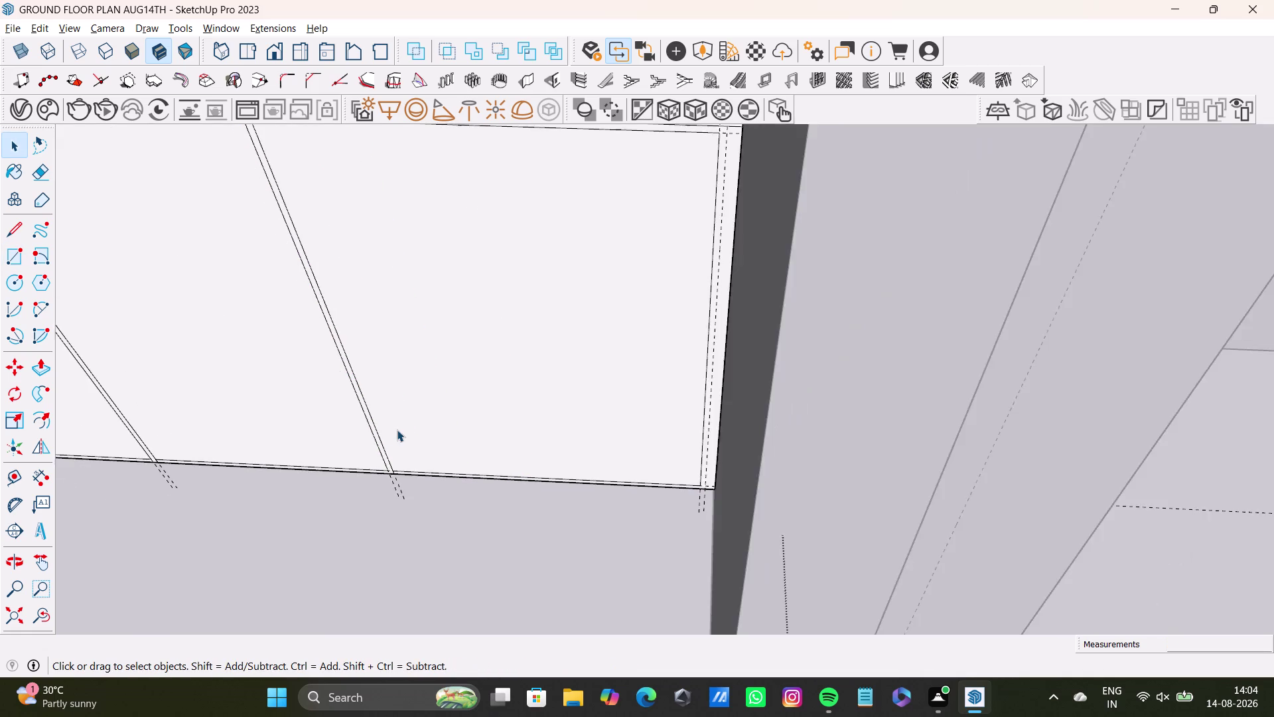
scroll(down, 3)
middle_drag(396, 428, 641, 402)
scroll(down, 3)
middle_drag(571, 384, 602, 369)
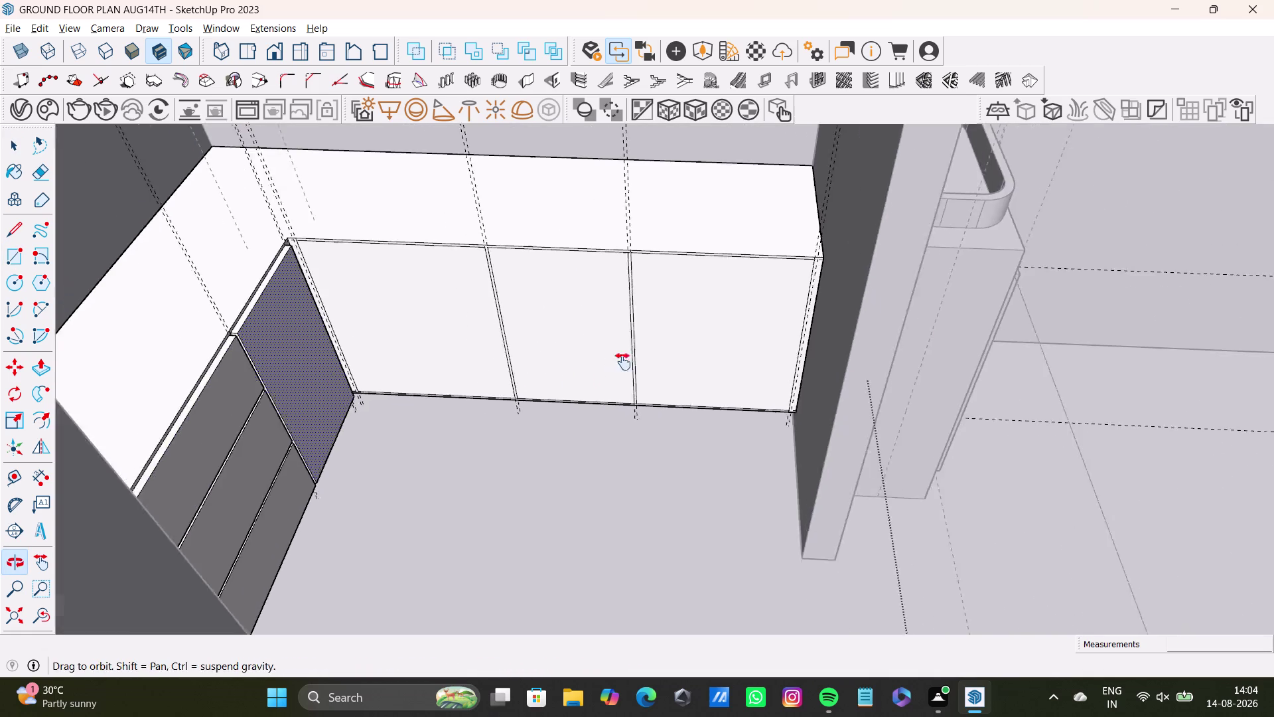
middle_drag(602, 370, 664, 352)
middle_drag(698, 364, 619, 398)
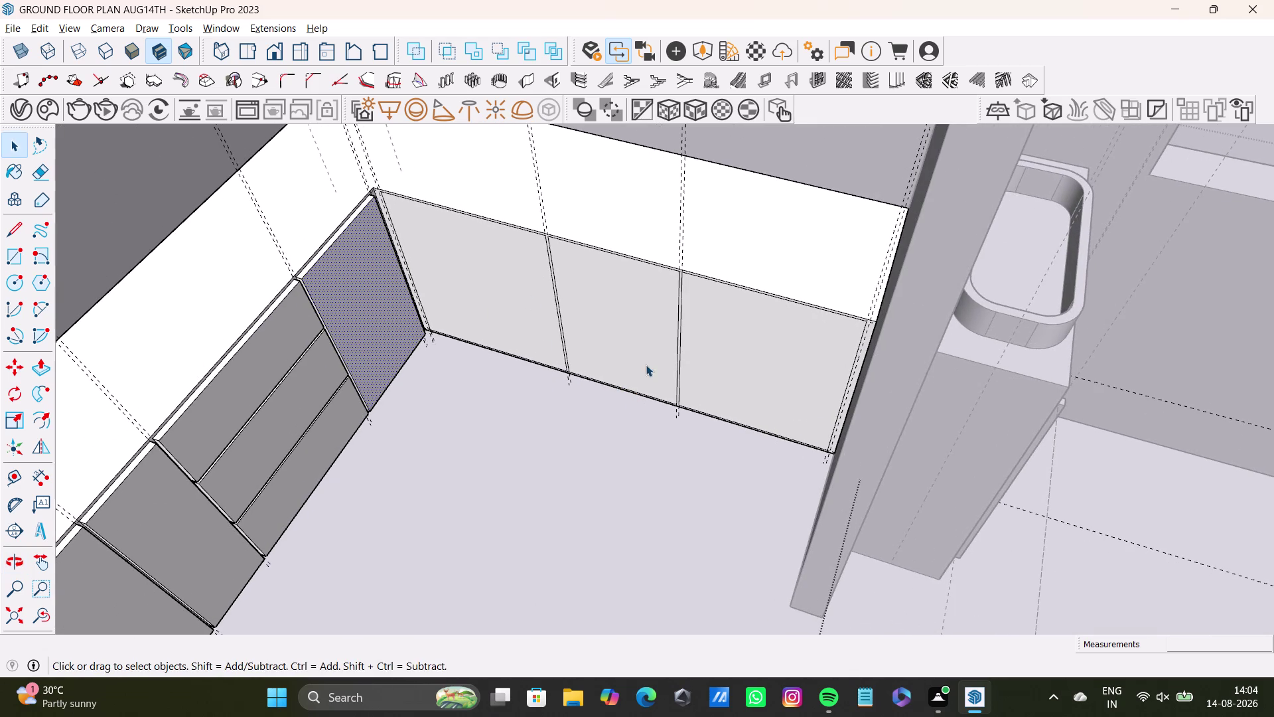
middle_drag(646, 366, 643, 392)
middle_drag(643, 396, 566, 430)
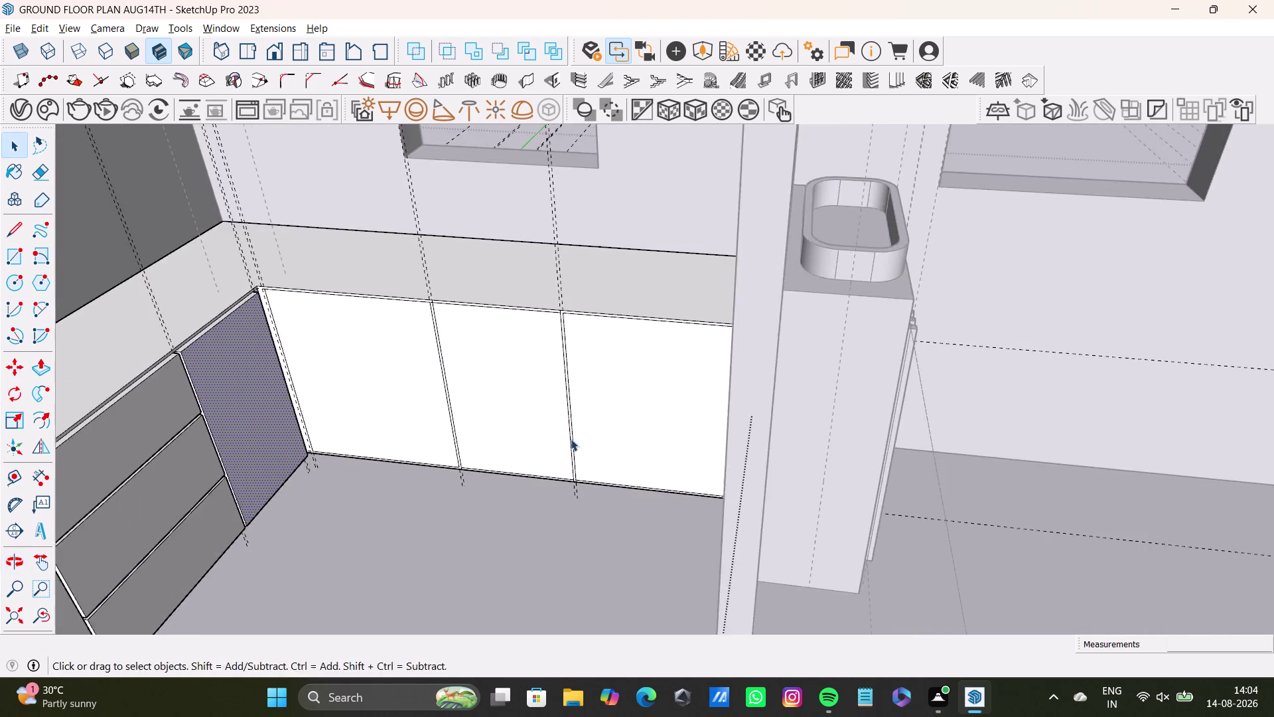
middle_drag(571, 438, 555, 452)
scroll(up, 3)
middle_drag(493, 369, 521, 314)
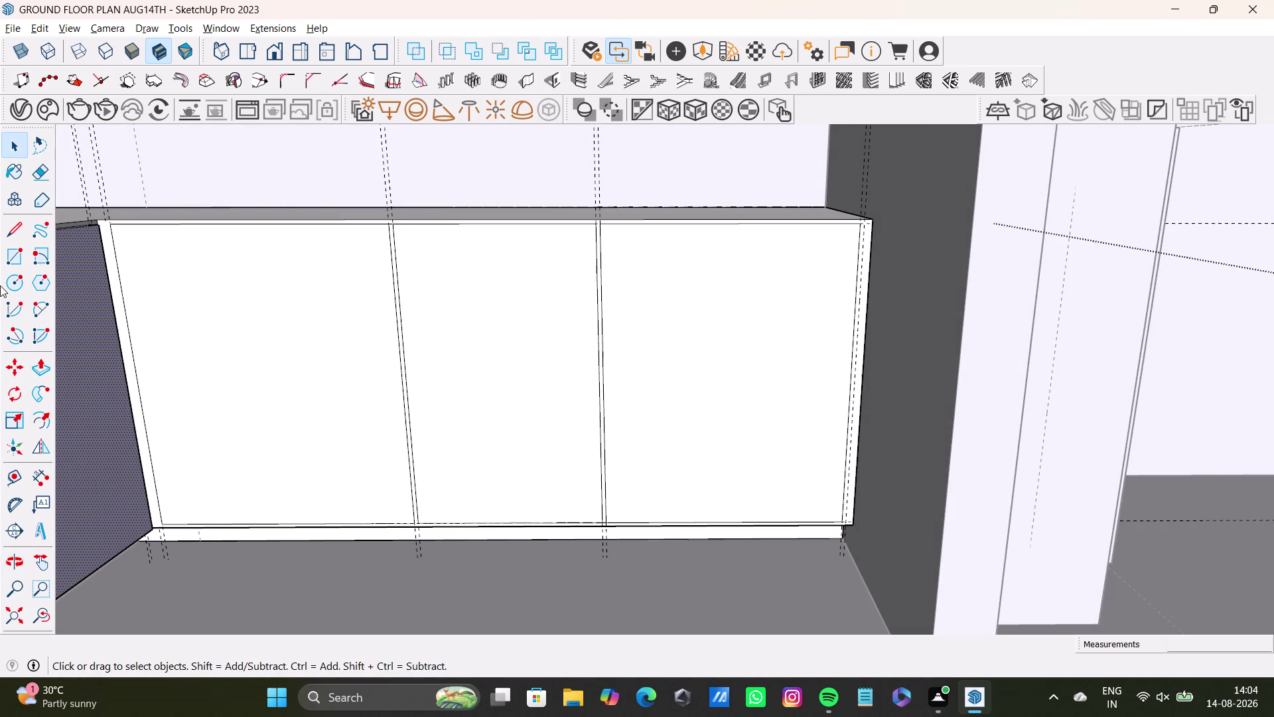
Add a horizontal guide across the front plus a second guide 0.5" from it.
click(13, 490)
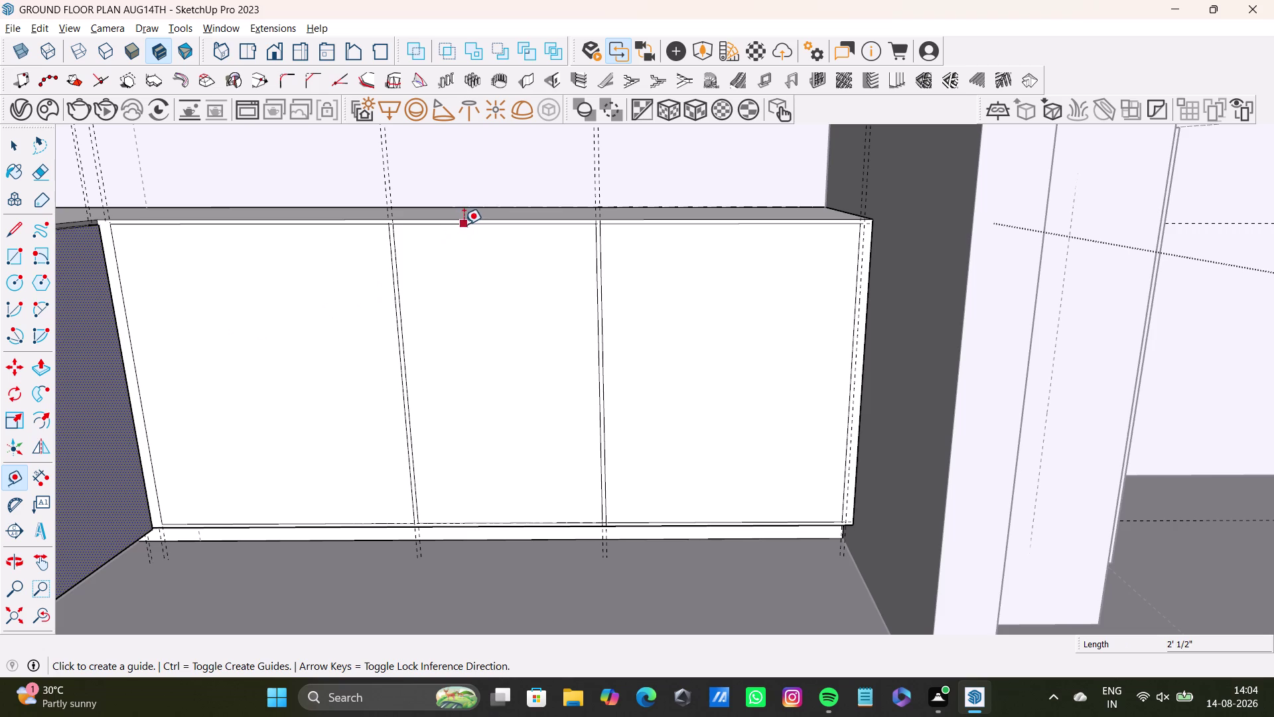
click(463, 224)
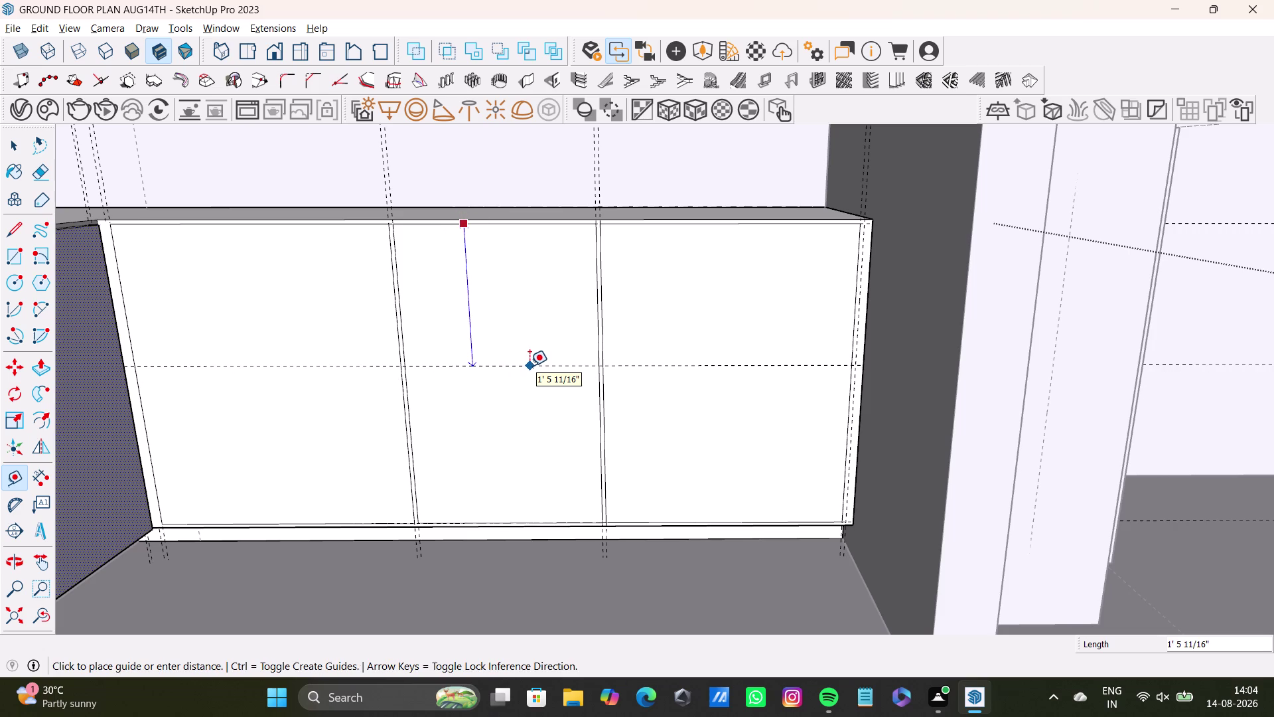
middle_drag(550, 387, 574, 363)
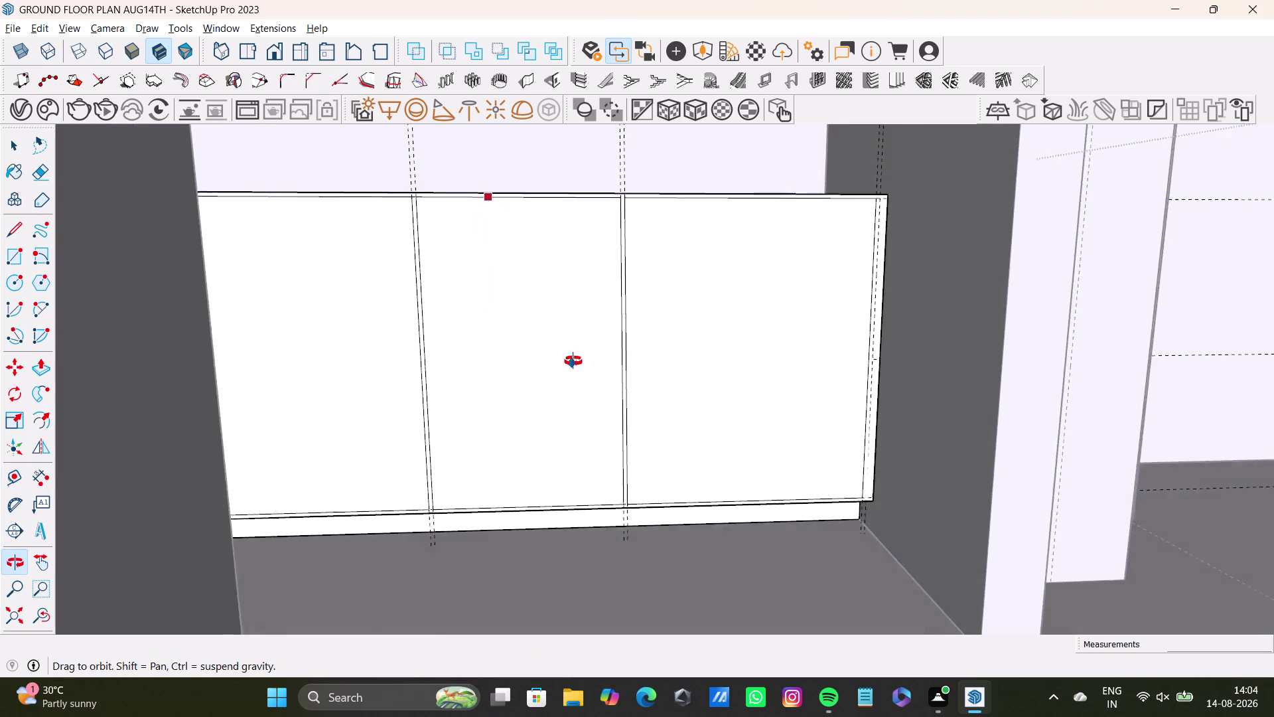
middle_drag(574, 363, 561, 360)
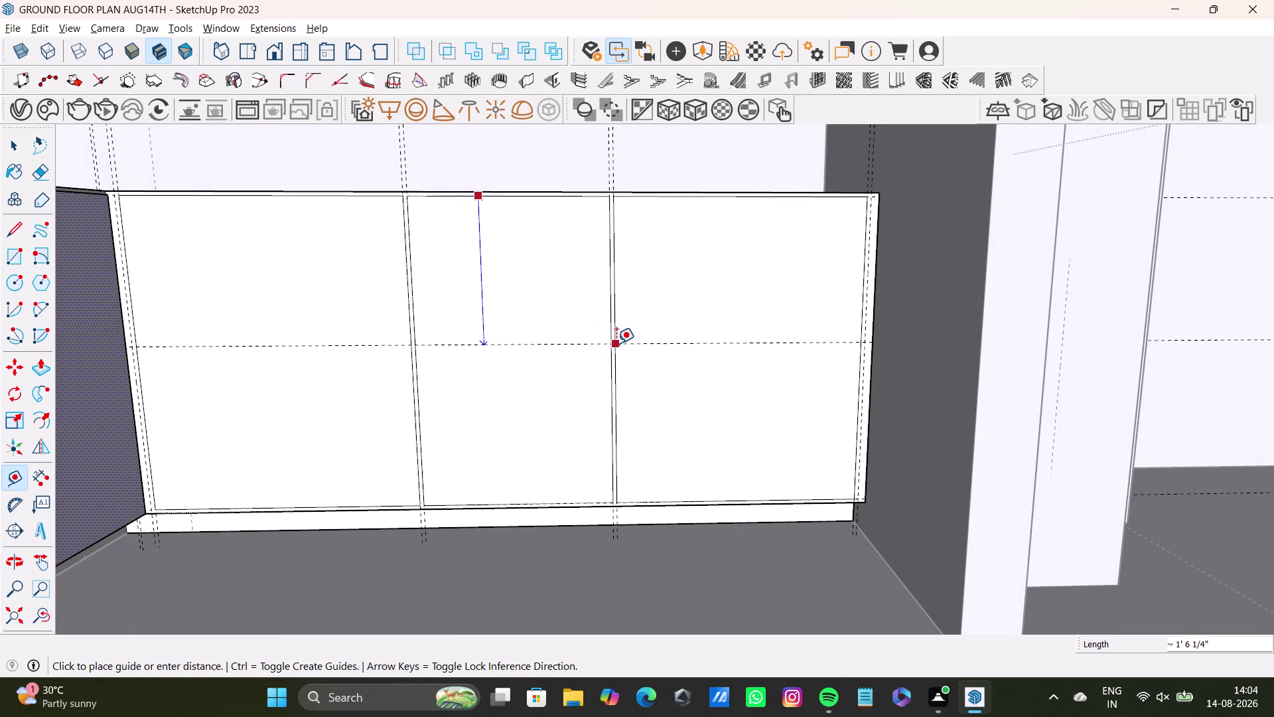
click(616, 343)
click(577, 341)
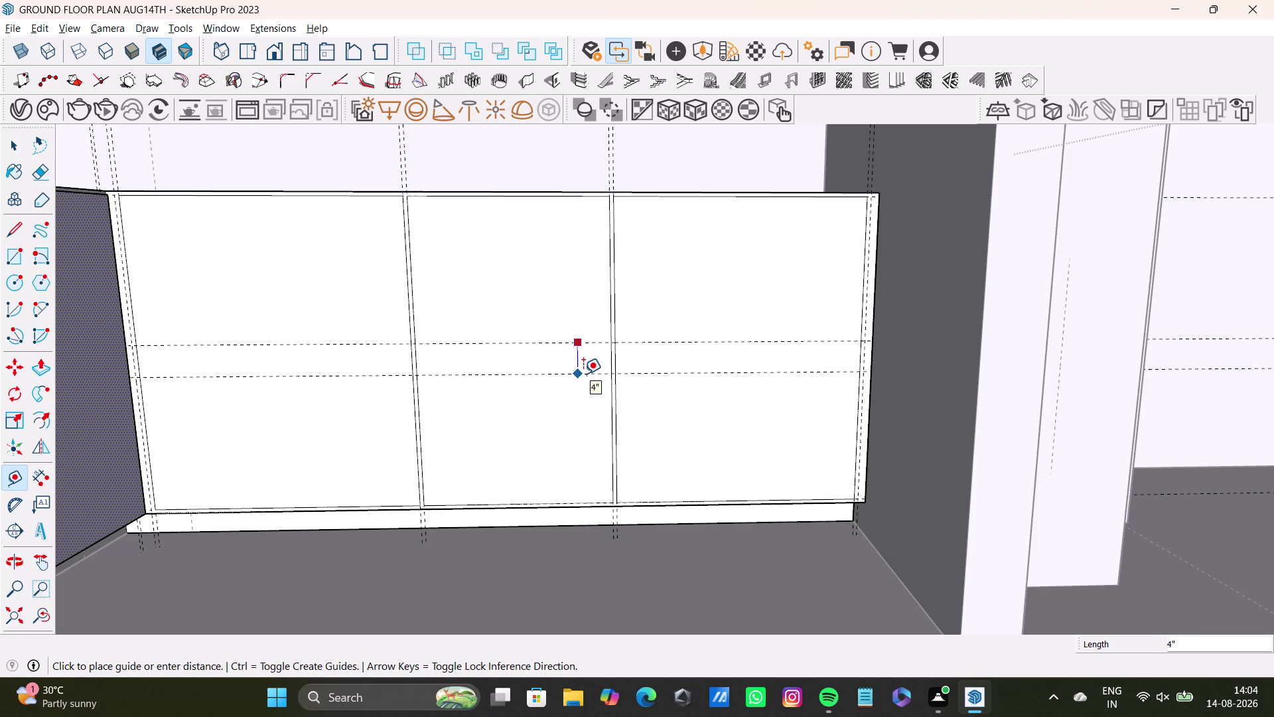
text(0.5)
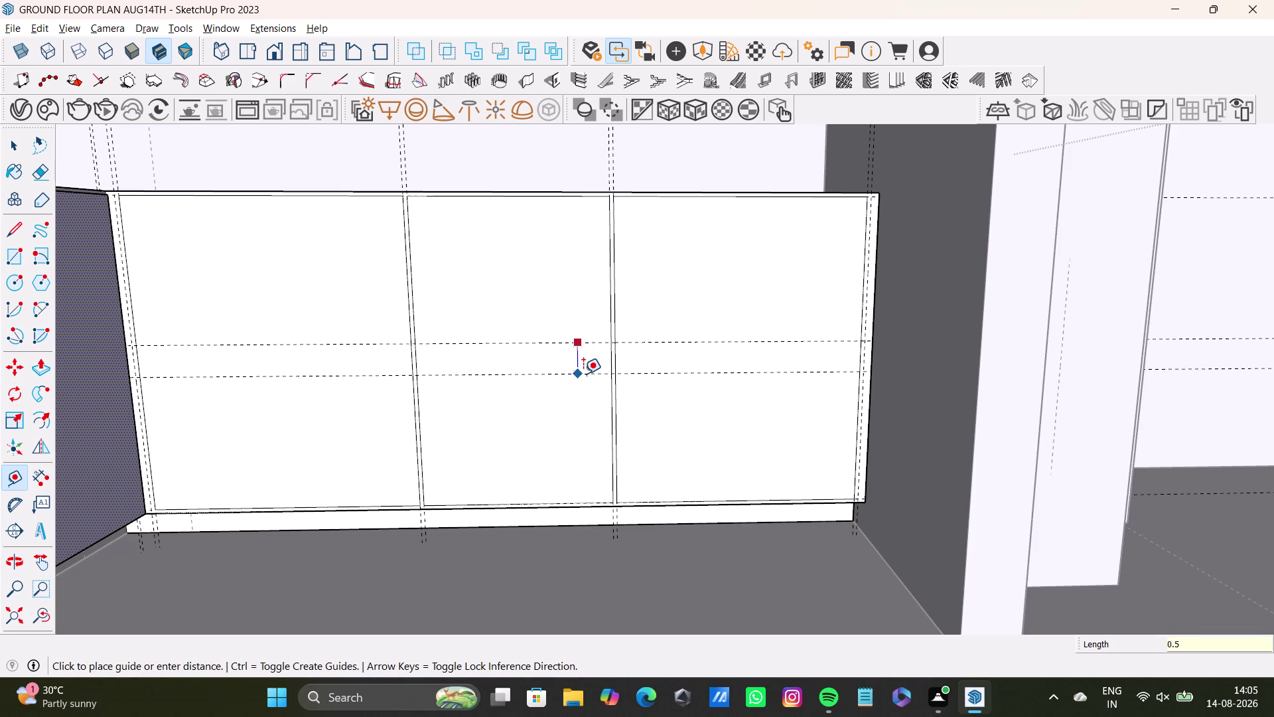
key(shift+quotedbl)
key(Return)
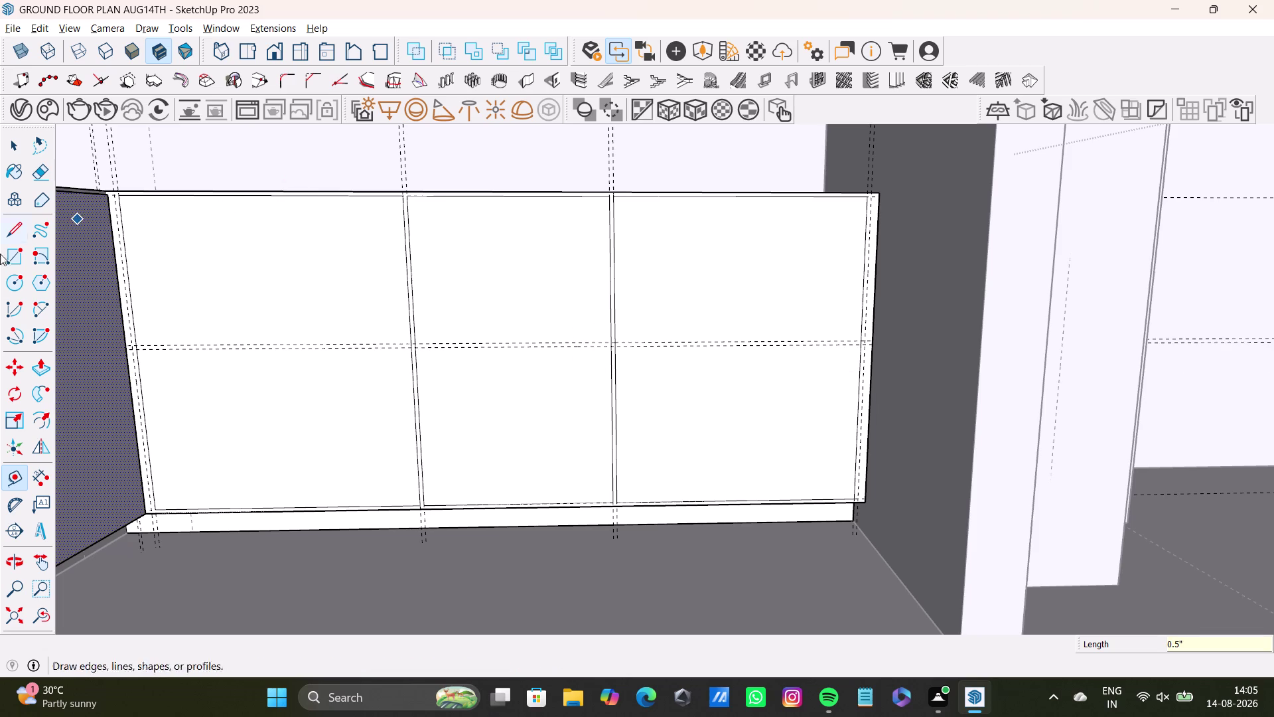
Draw the upper middle panel rectangle above the new guides.
click(17, 257)
scroll(up, 3)
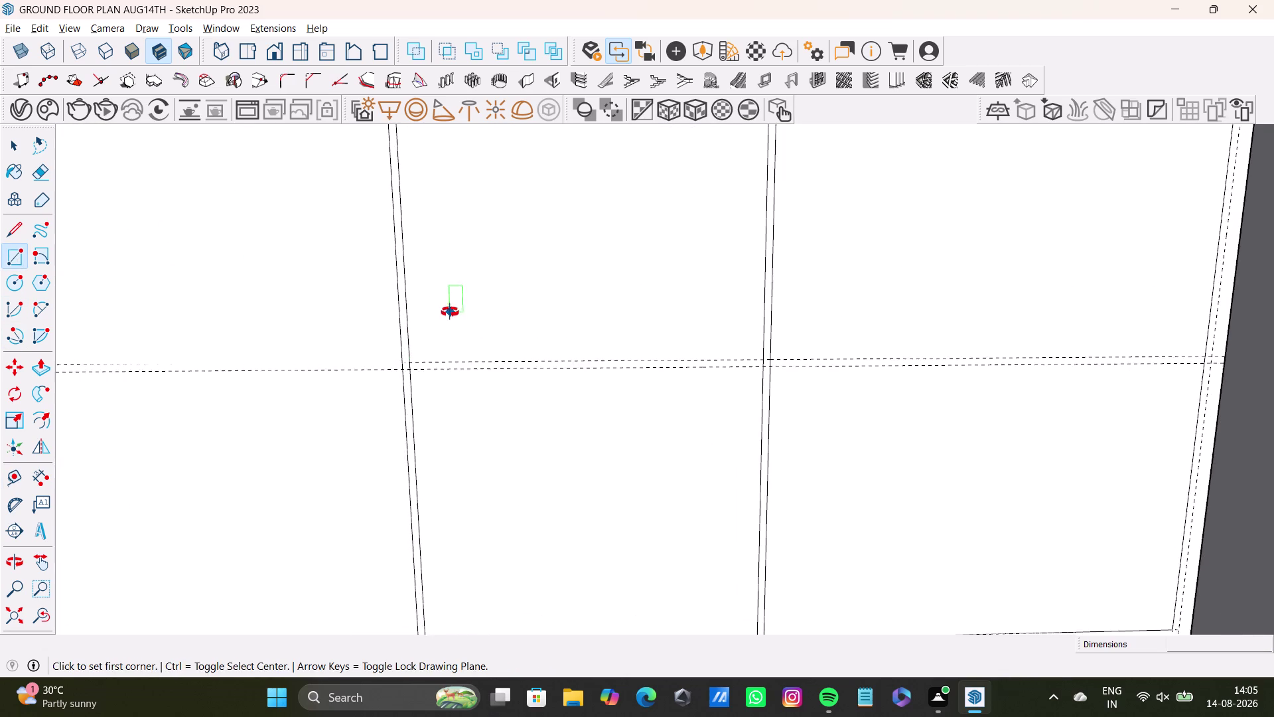
middle_drag(450, 312, 444, 322)
scroll(down, 3)
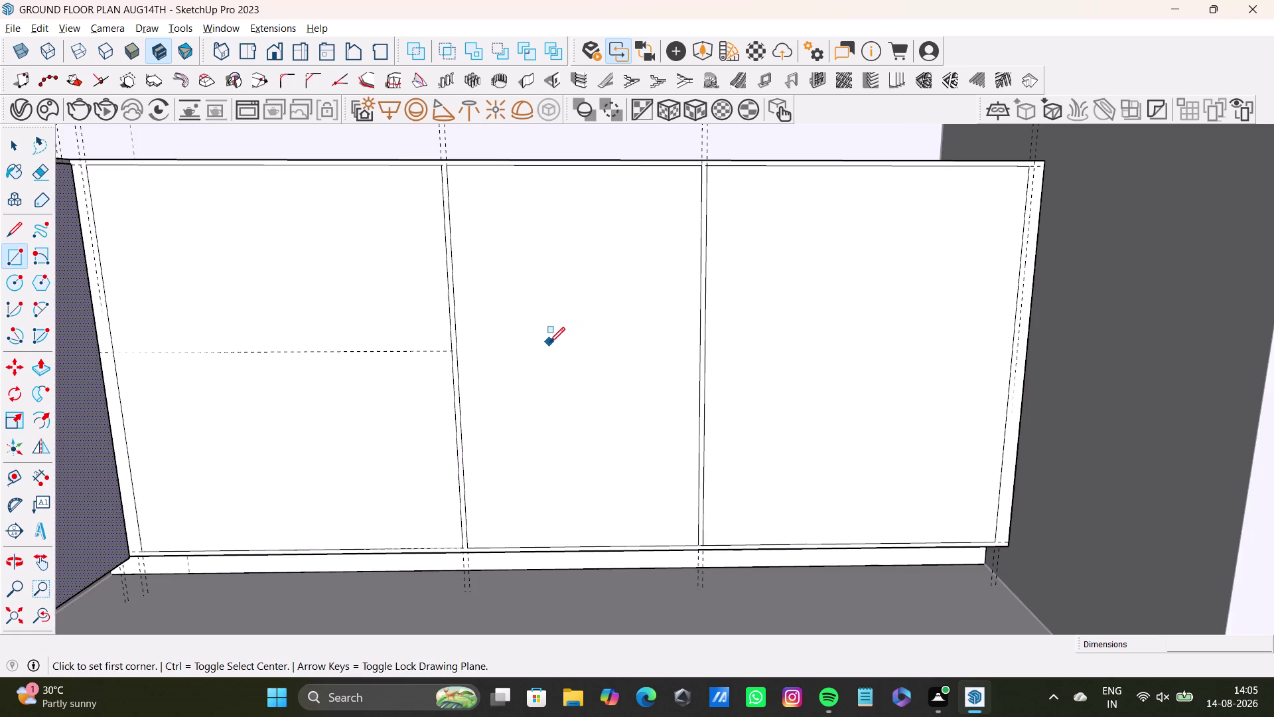
scroll(down, 3)
middle_drag(570, 346, 528, 389)
scroll(up, 3)
scroll(up, 3)
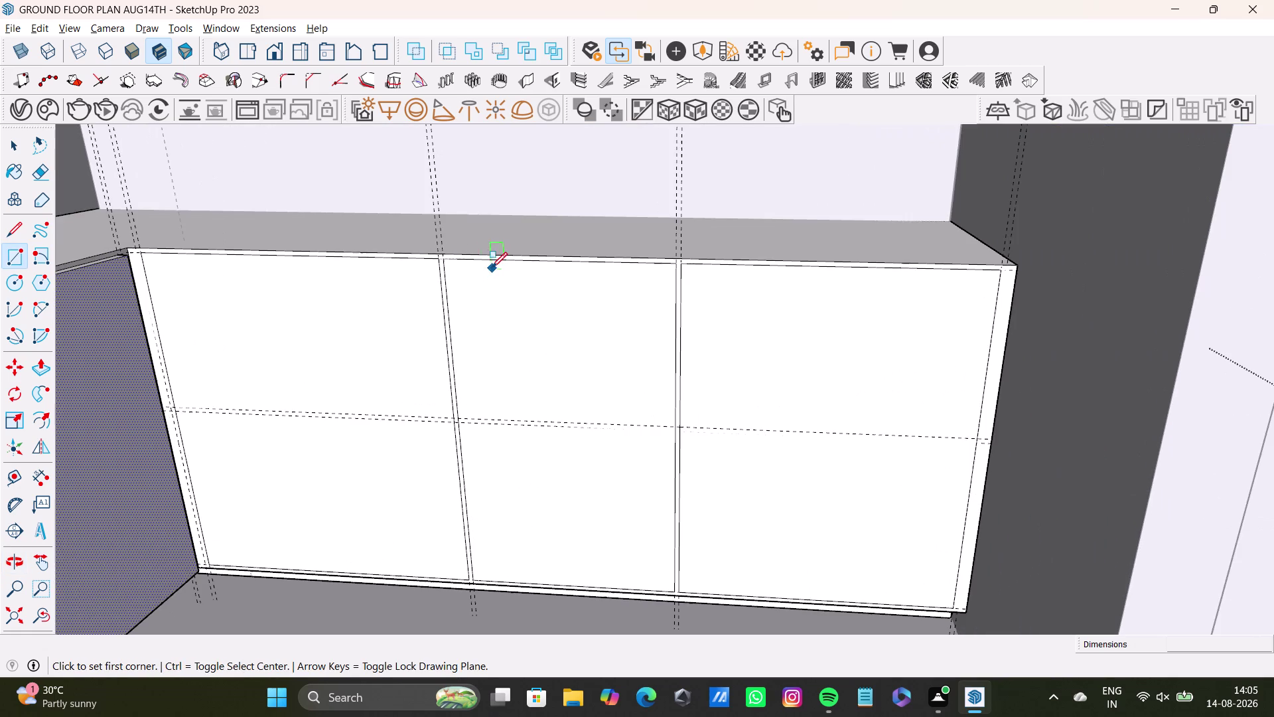
click(448, 260)
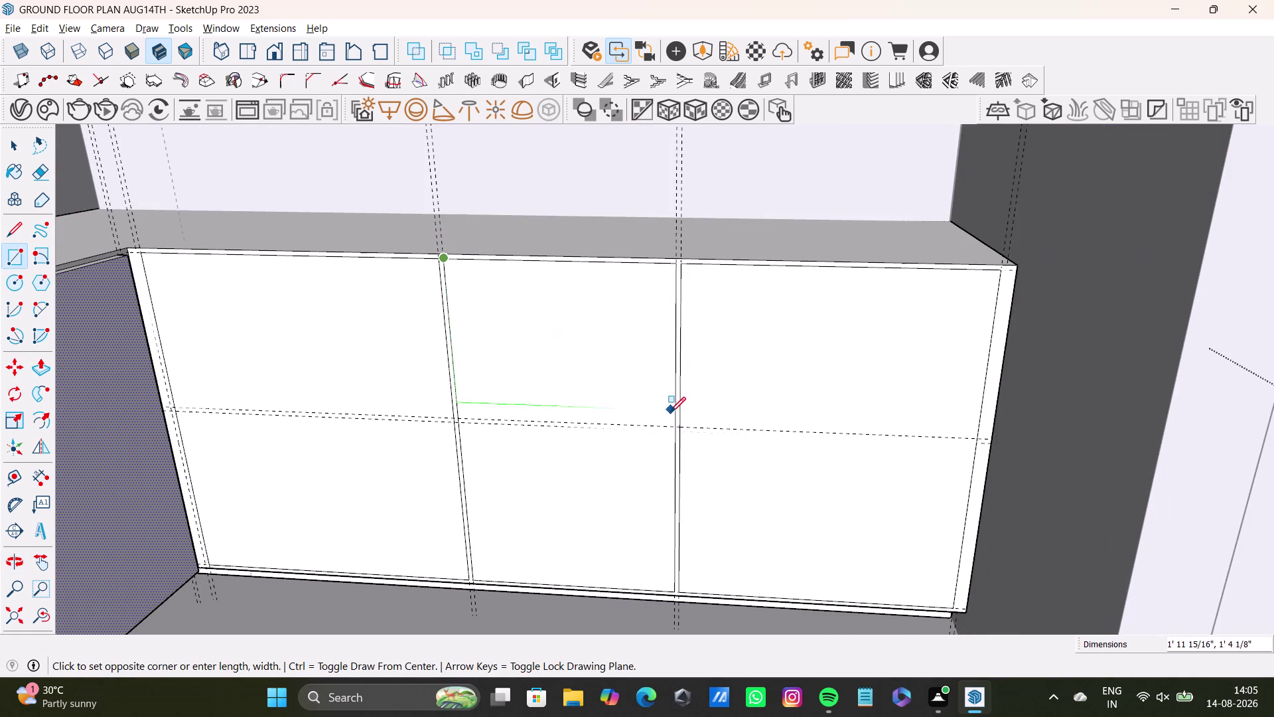
click(672, 422)
key(space)
Draw the lower middle panel rectangle below the guides.
middle_drag(628, 470, 637, 384)
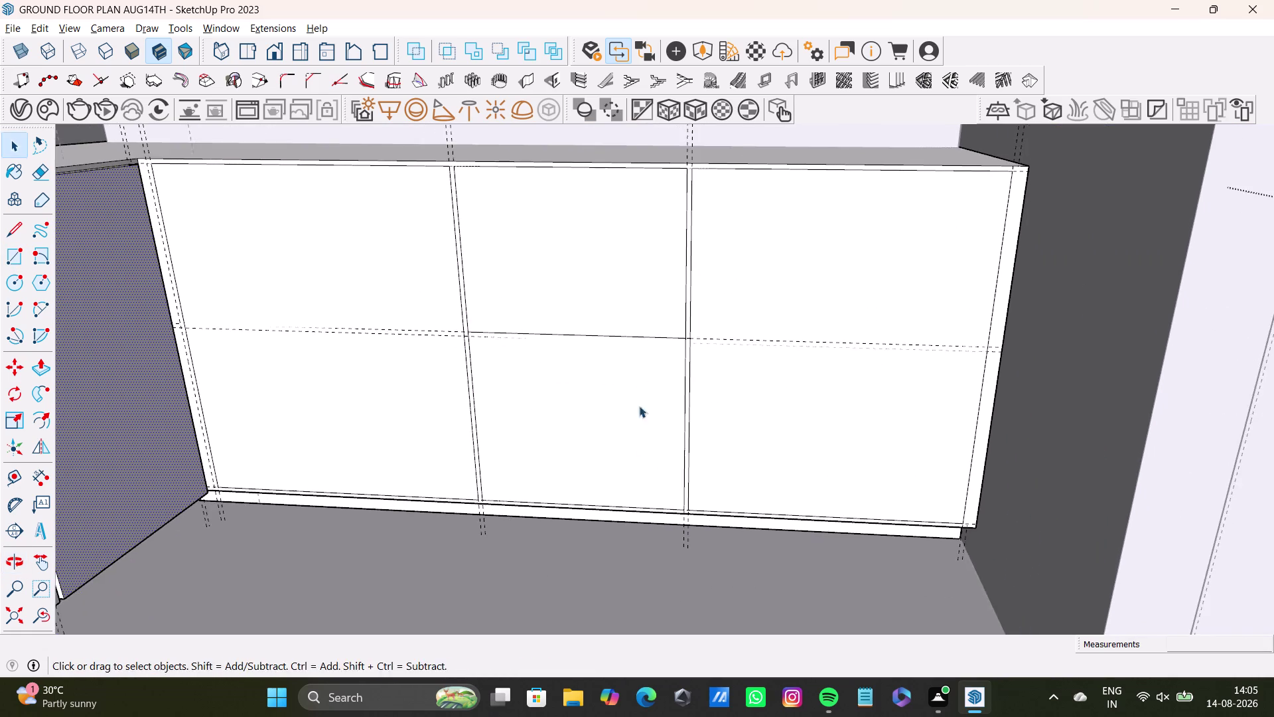
middle_drag(650, 457, 658, 435)
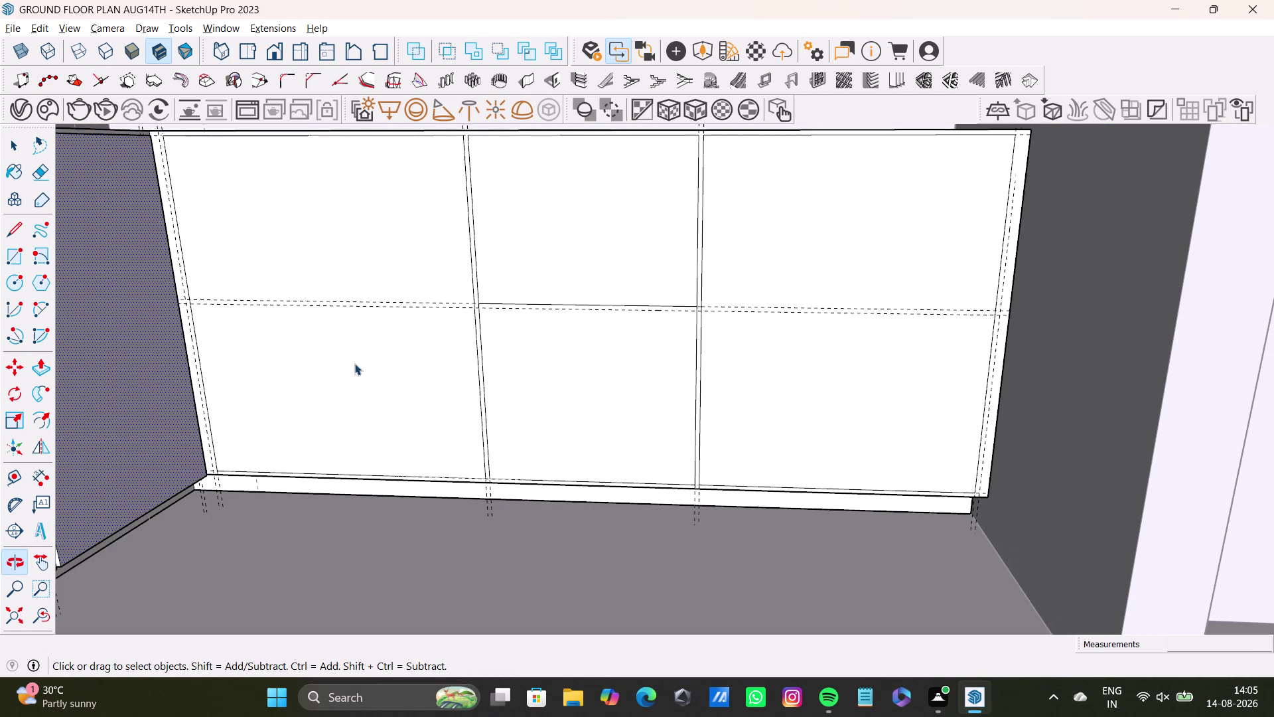
click(20, 260)
scroll(up, 3)
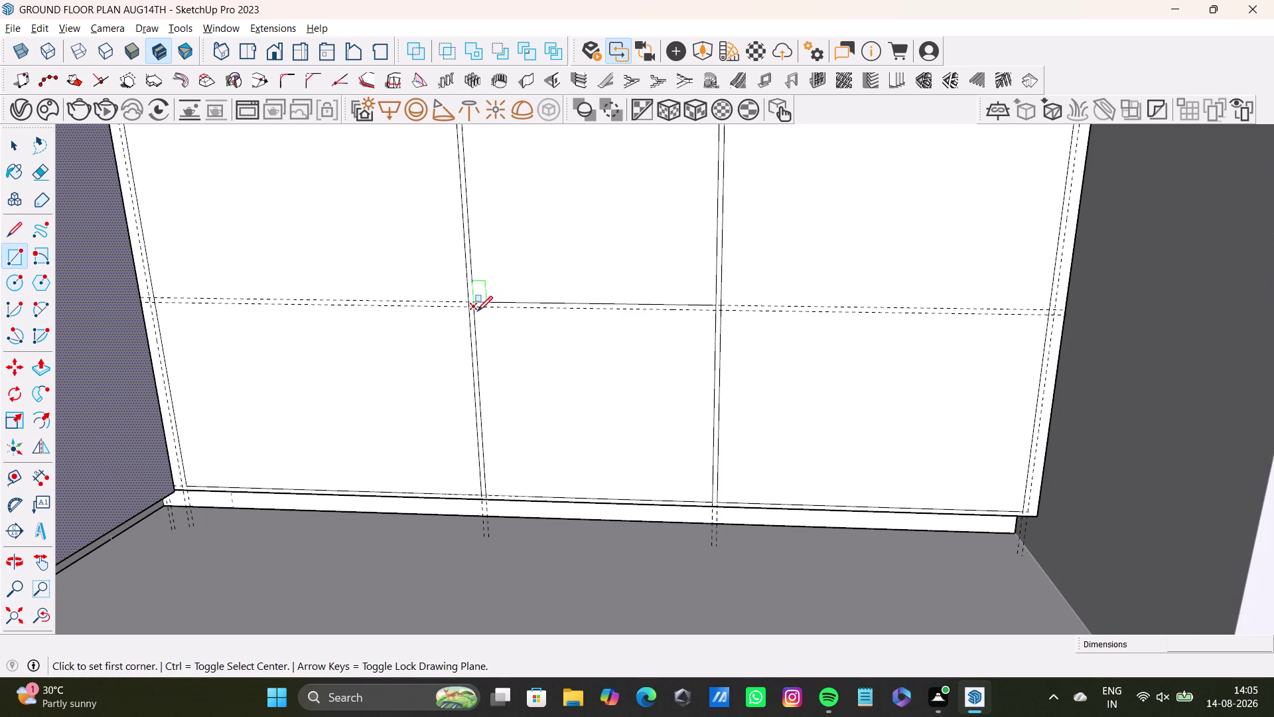
drag(476, 311, 491, 311)
click(708, 499)
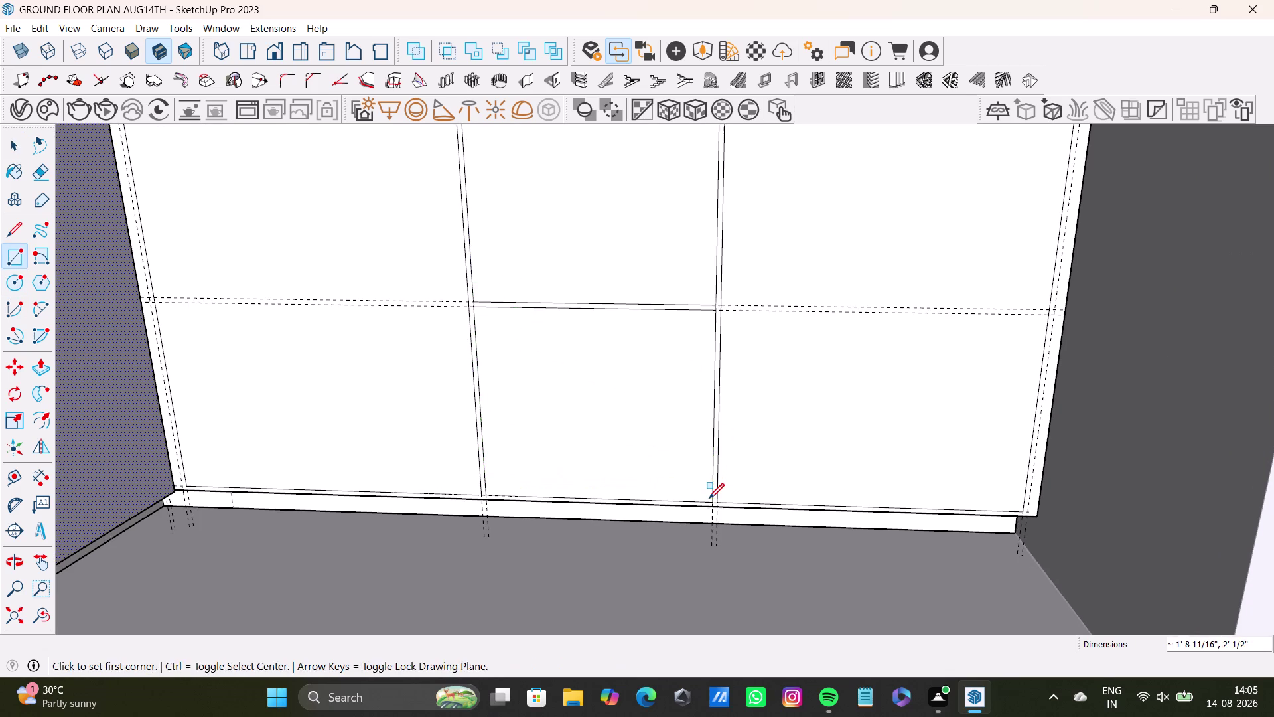
key(space)
scroll(down, 3)
middle_drag(590, 369, 496, 479)
key(space)
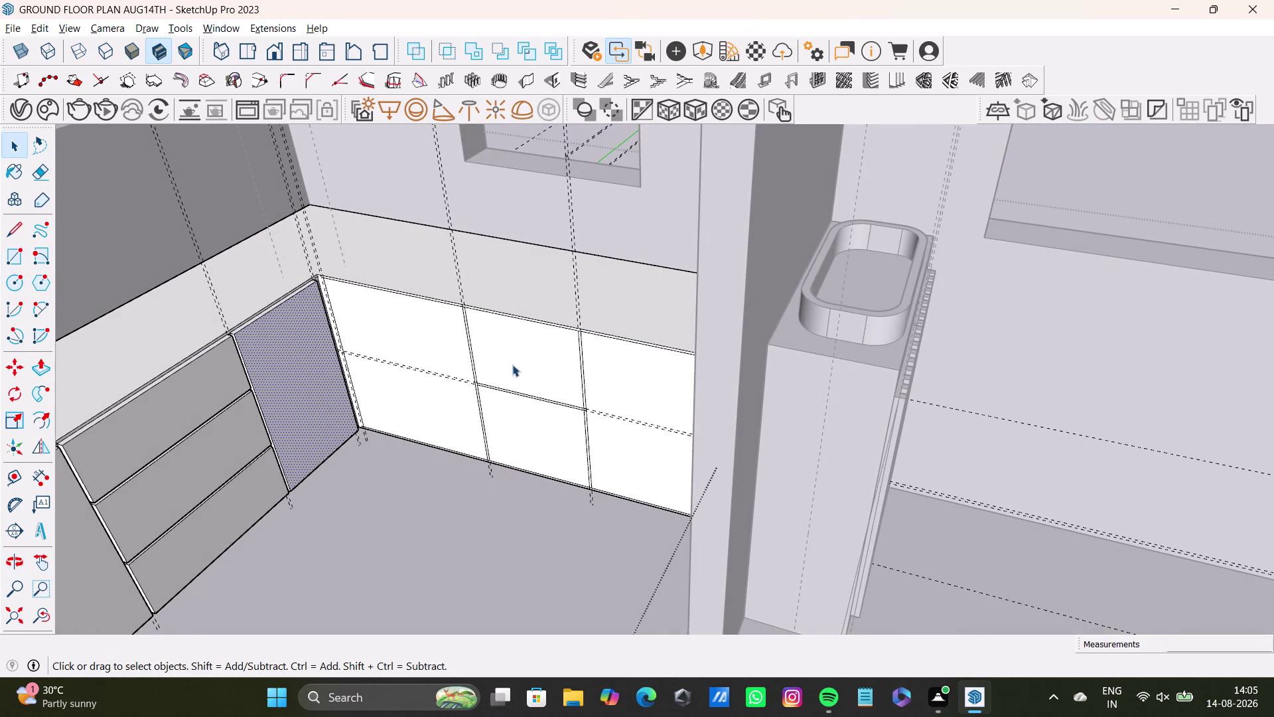
Push/pull the left door panel outward to give it thickness.
click(522, 351)
click(420, 357)
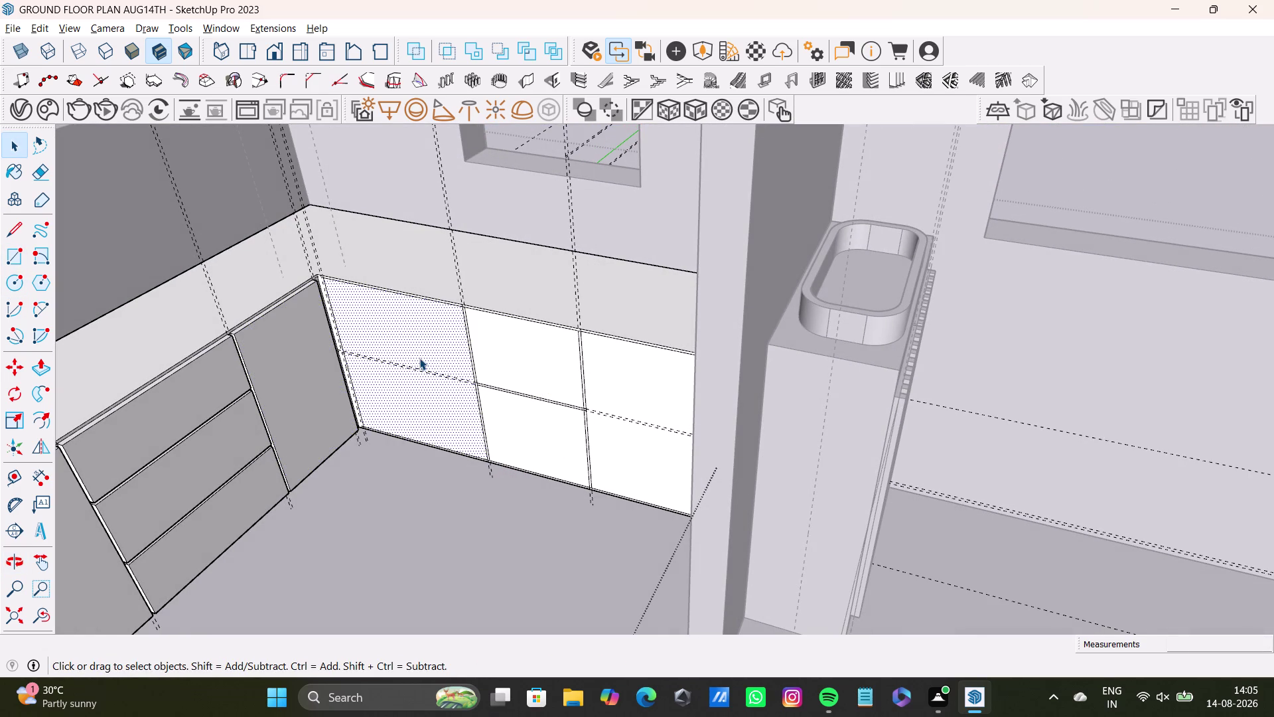
key(p)
click(419, 358)
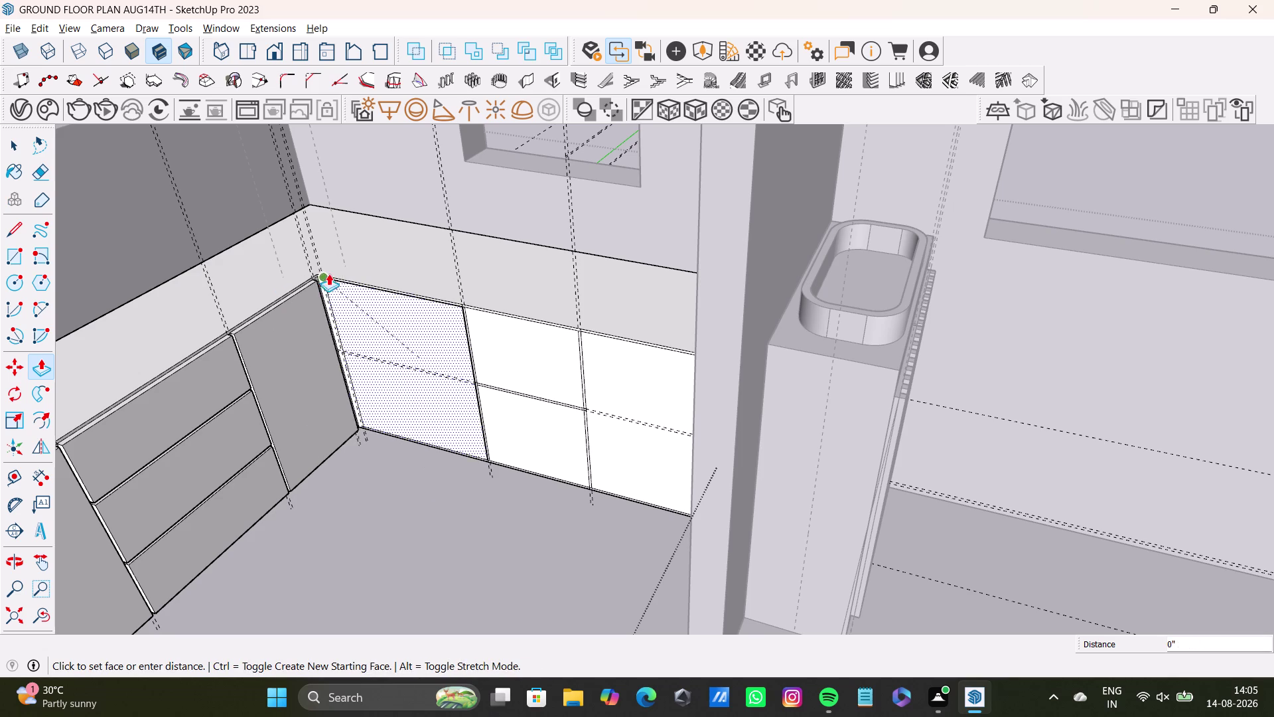
middle_drag(340, 287, 345, 287)
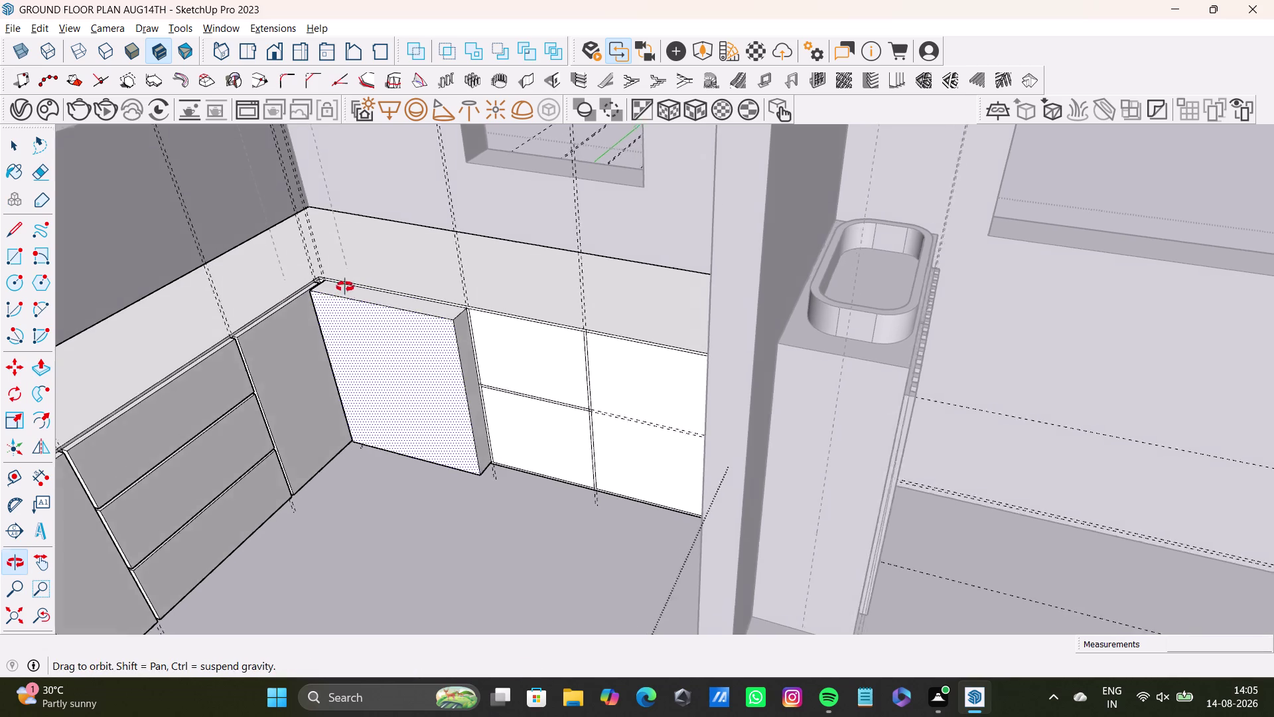
middle_drag(345, 286, 409, 305)
scroll(up, 3)
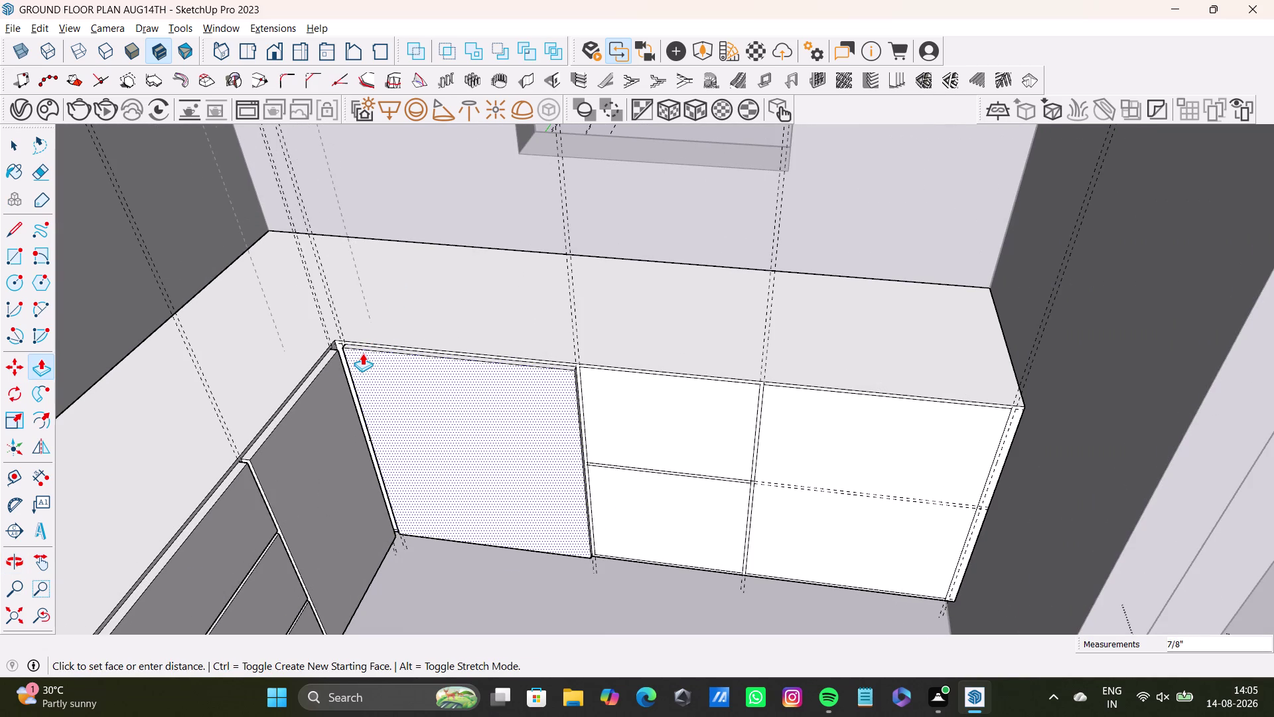
click(362, 355)
key(space)
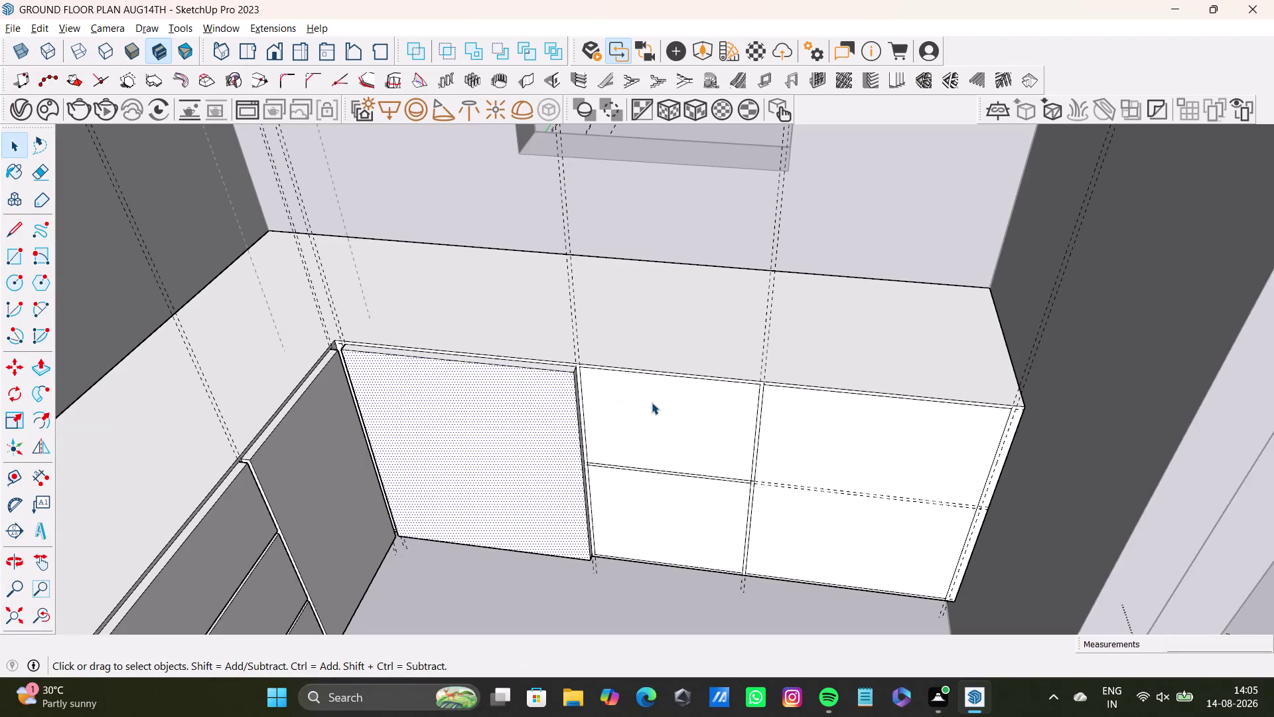
Pull the upper and lower drawer fronts out by the same thickness.
click(652, 402)
key(p)
click(652, 403)
click(537, 391)
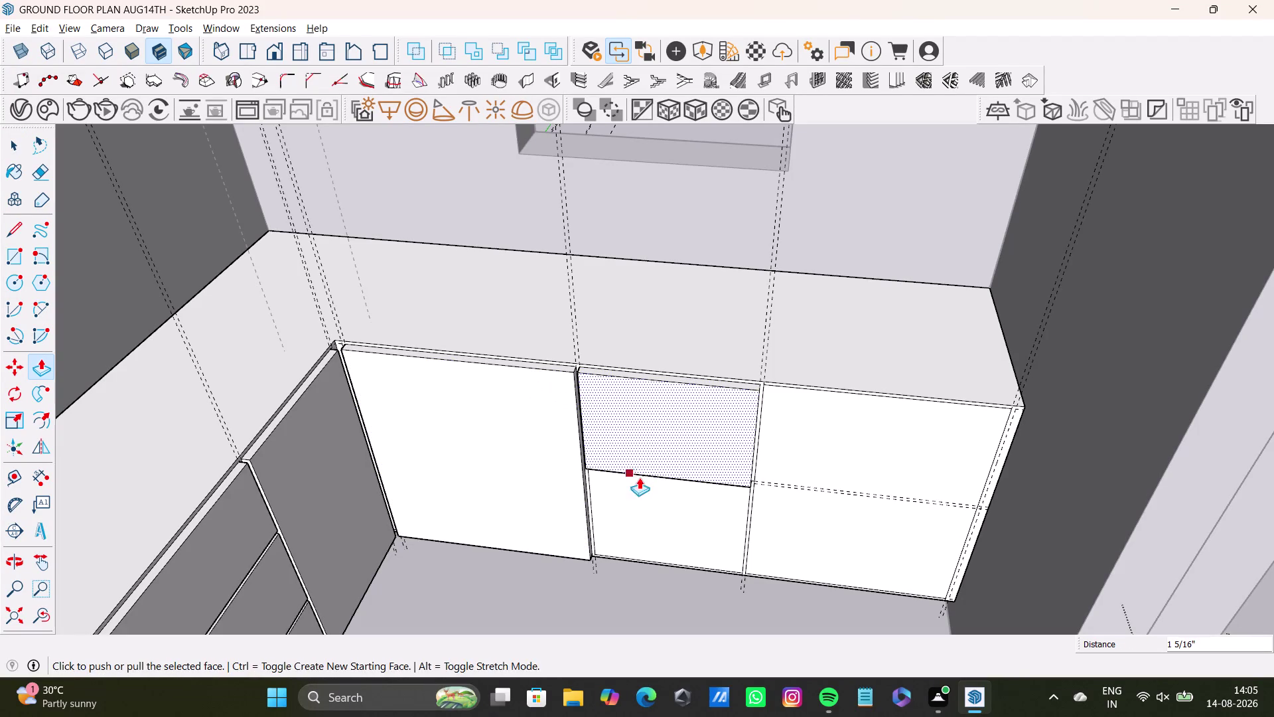
key(space)
click(650, 516)
key(p)
click(641, 513)
click(545, 483)
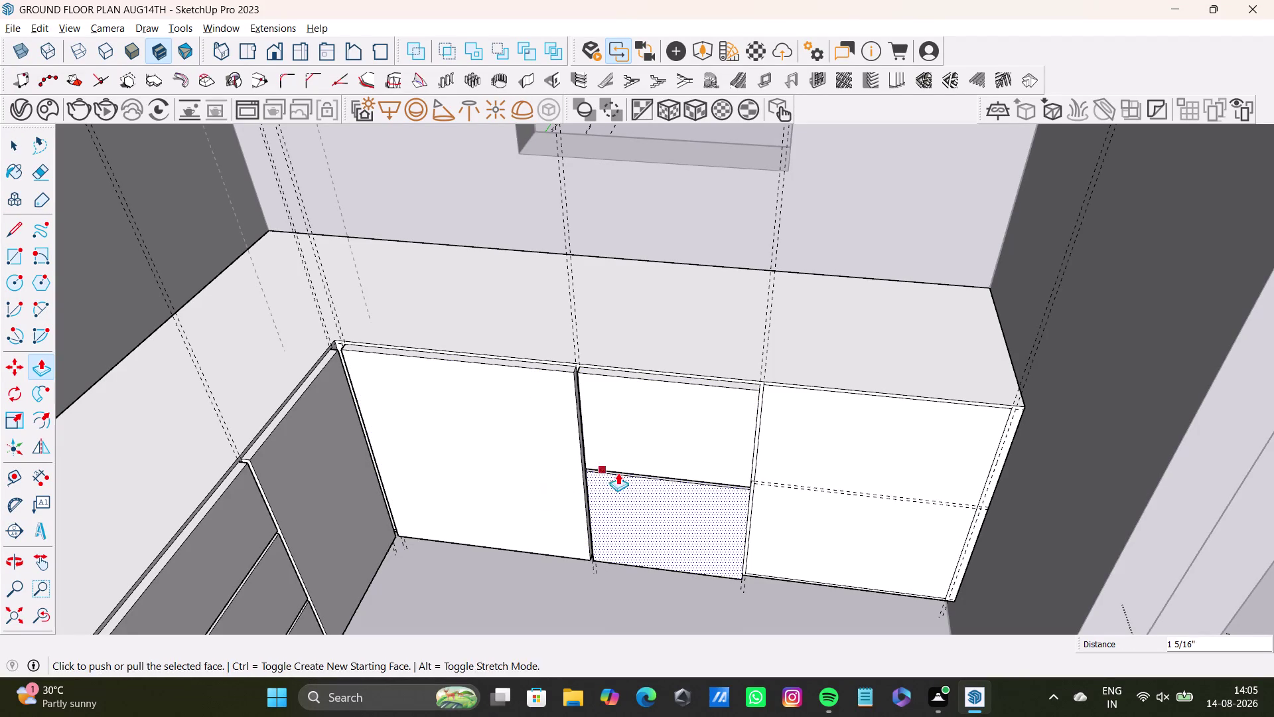
Pull the right door panel out by the same thickness.
key(space)
click(796, 447)
key(p)
click(796, 448)
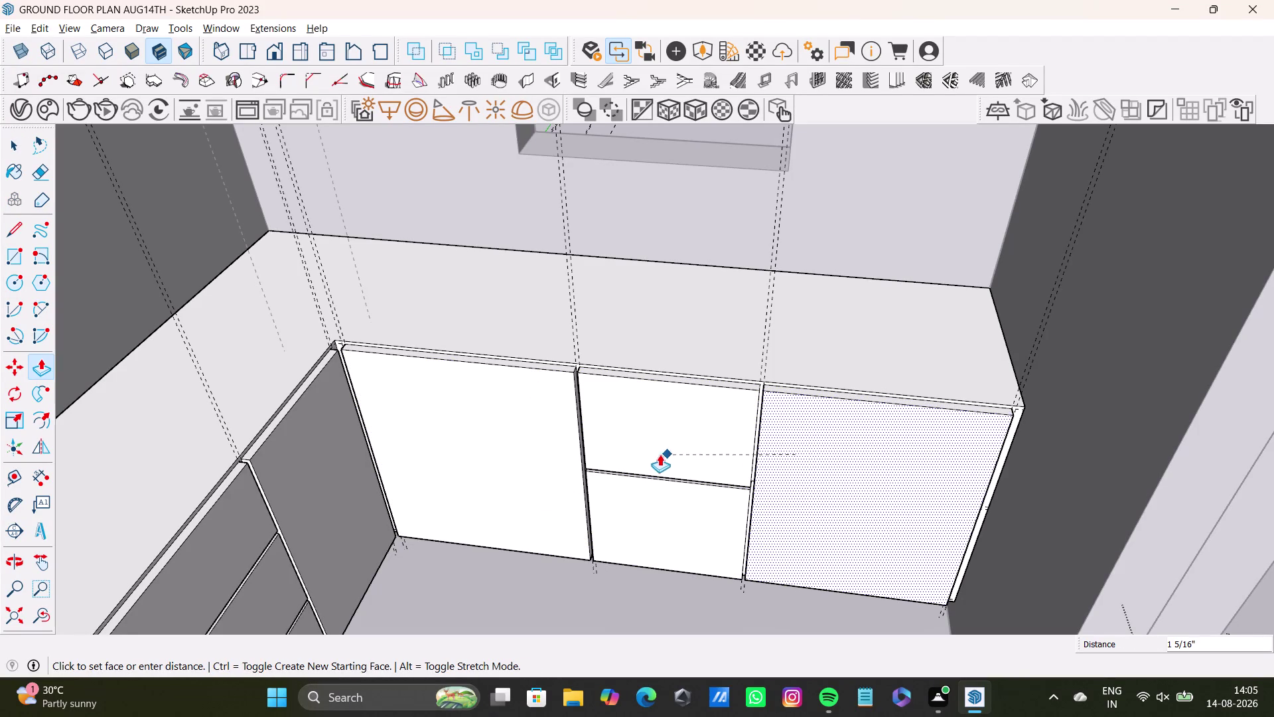
click(628, 450)
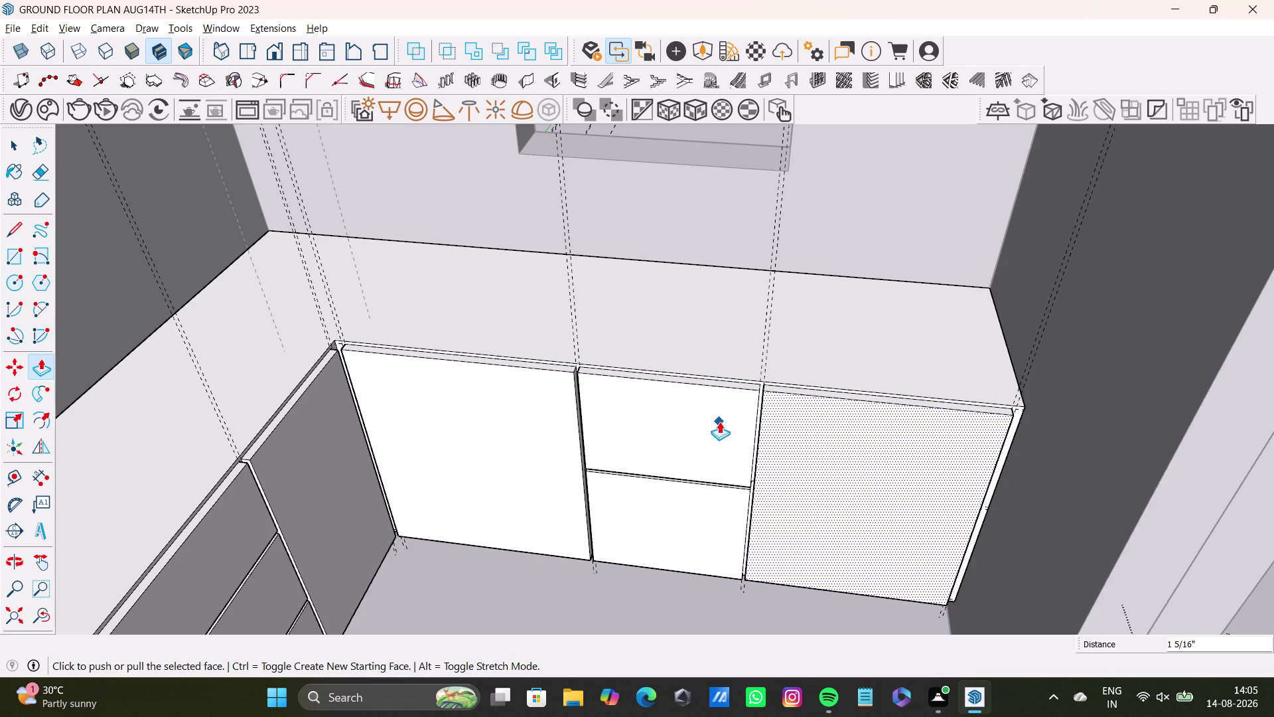
Orbit out around the bathroom to review the new door and drawer fronts.
scroll(down, 3)
middle_drag(727, 430, 692, 502)
scroll(down, 3)
middle_drag(736, 472, 727, 330)
middle_drag(763, 390, 362, 461)
middle_drag(394, 411, 766, 321)
middle_drag(741, 353, 893, 338)
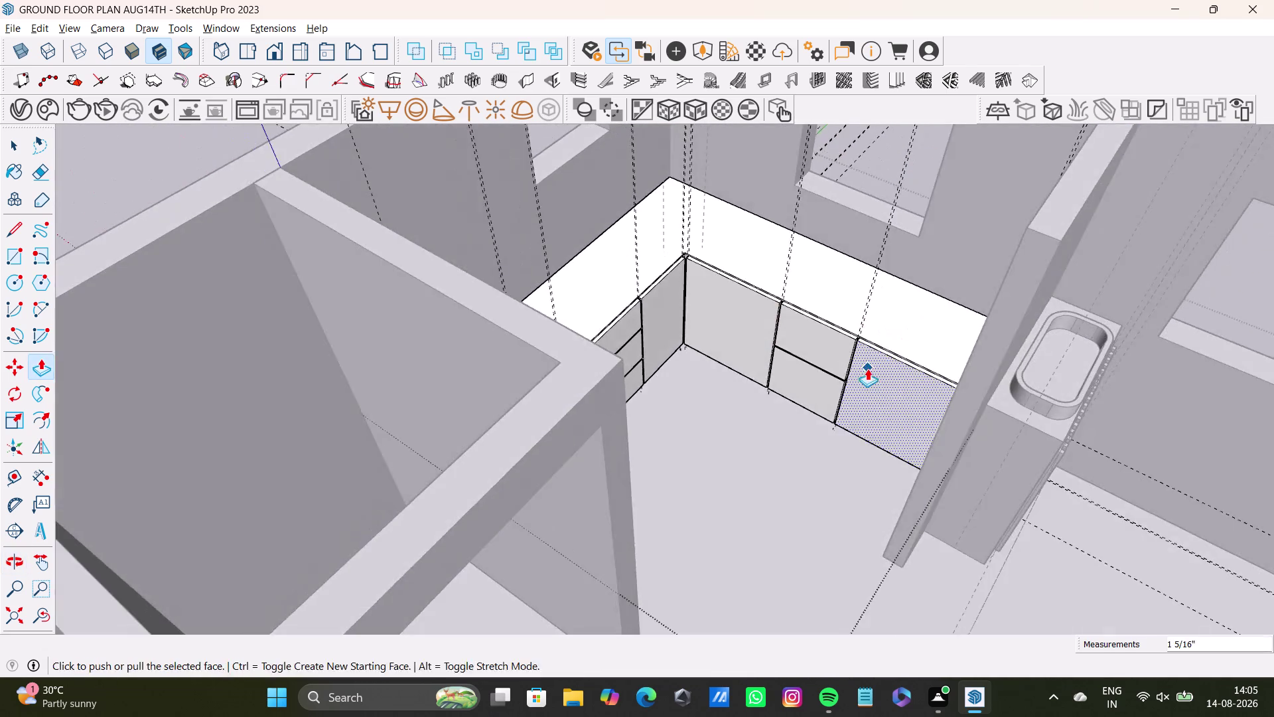
middle_drag(867, 368, 729, 409)
scroll(down, 3)
middle_drag(698, 391, 771, 441)
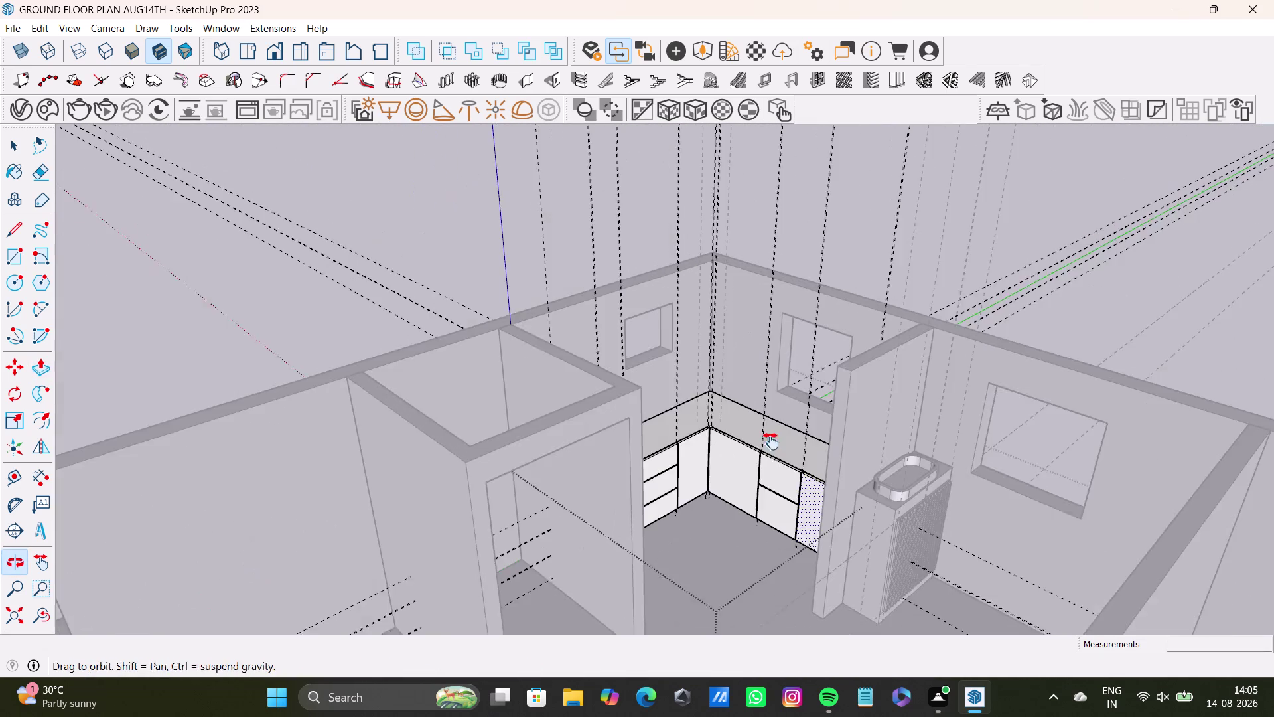
middle_drag(771, 440, 771, 444)
middle_drag(768, 446, 657, 473)
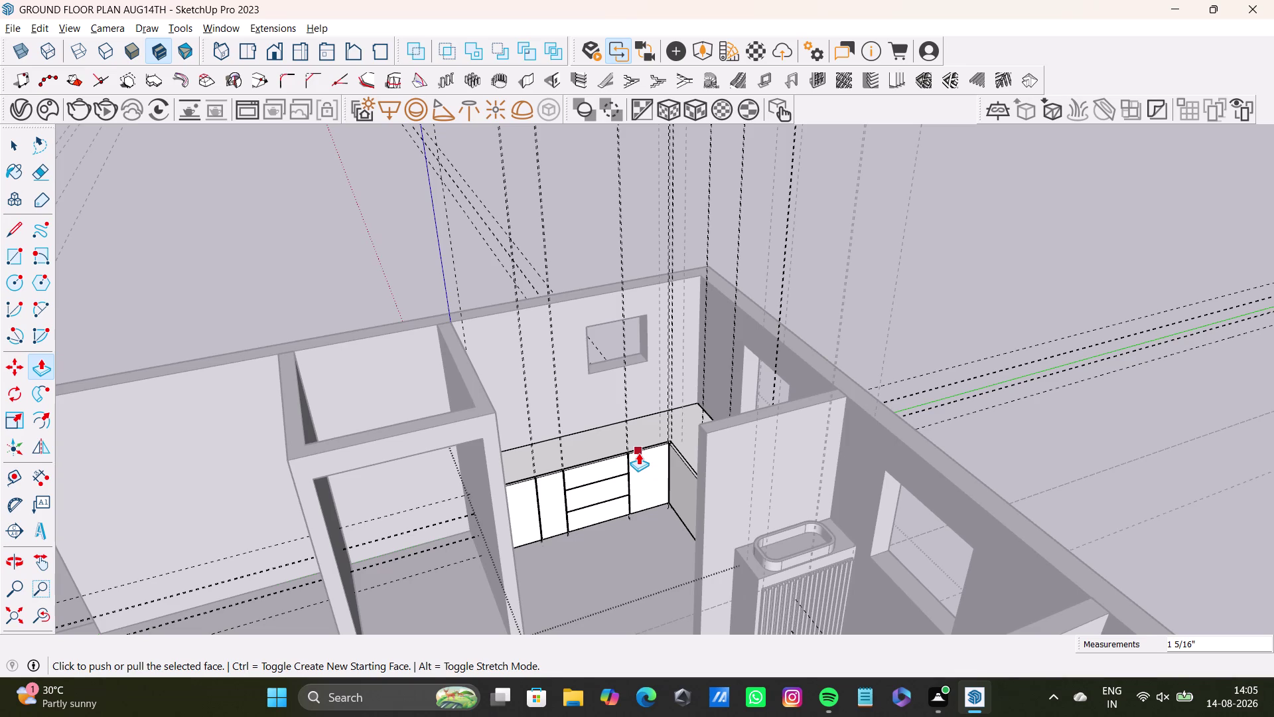
Orbit to look down on the L-shaped vanity and corner cabinets.
key(space)
scroll(down, 3)
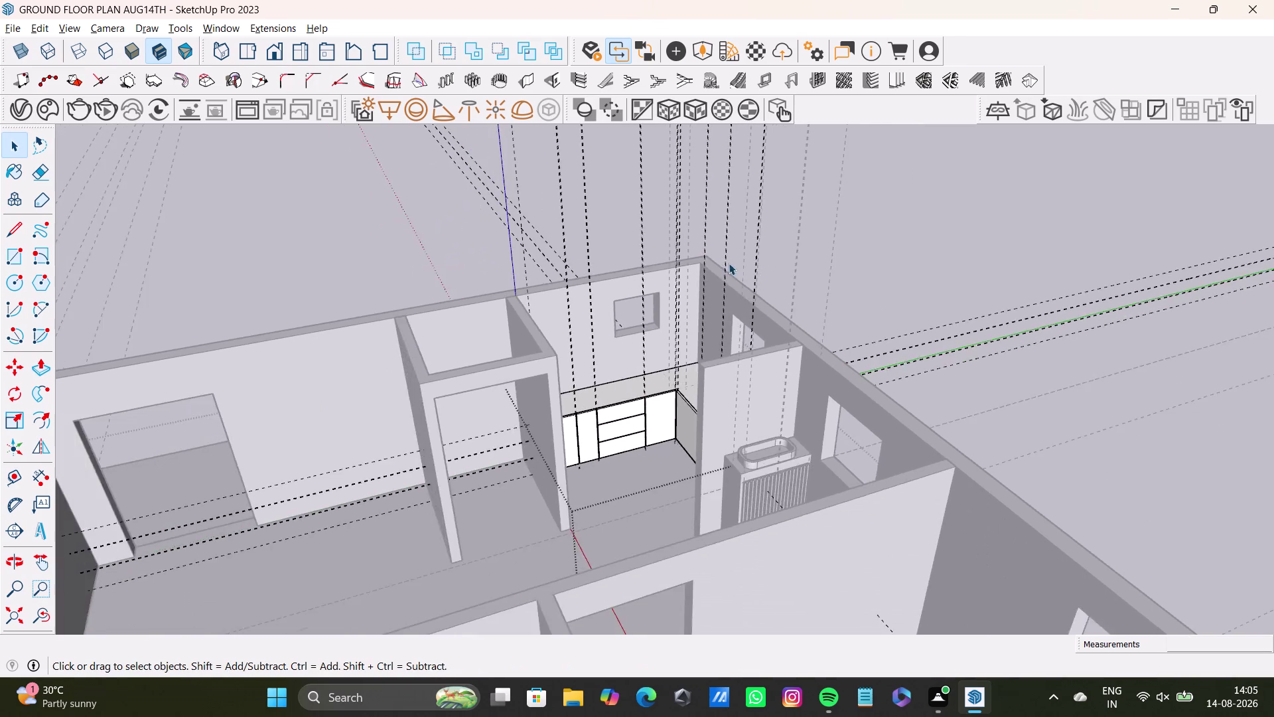
middle_drag(767, 259, 994, 254)
middle_drag(975, 261, 921, 235)
middle_drag(859, 281, 593, 300)
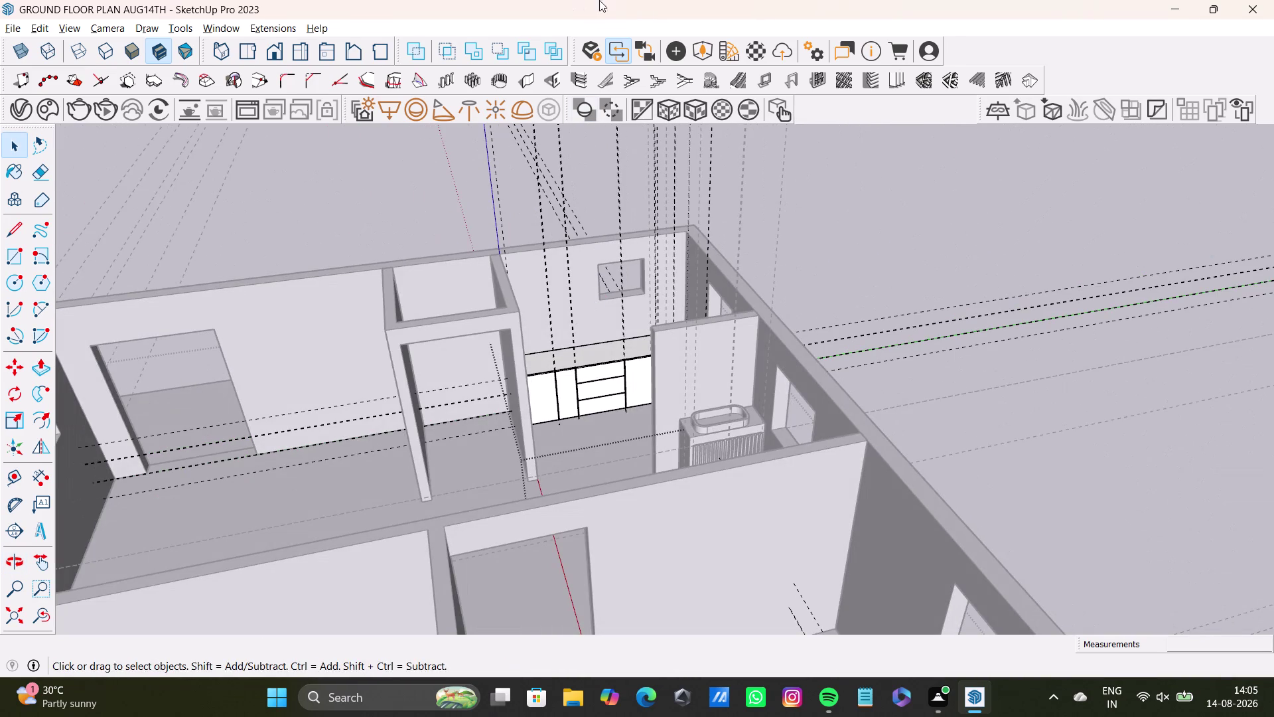
scroll(up, 3)
middle_drag(600, 324, 644, 388)
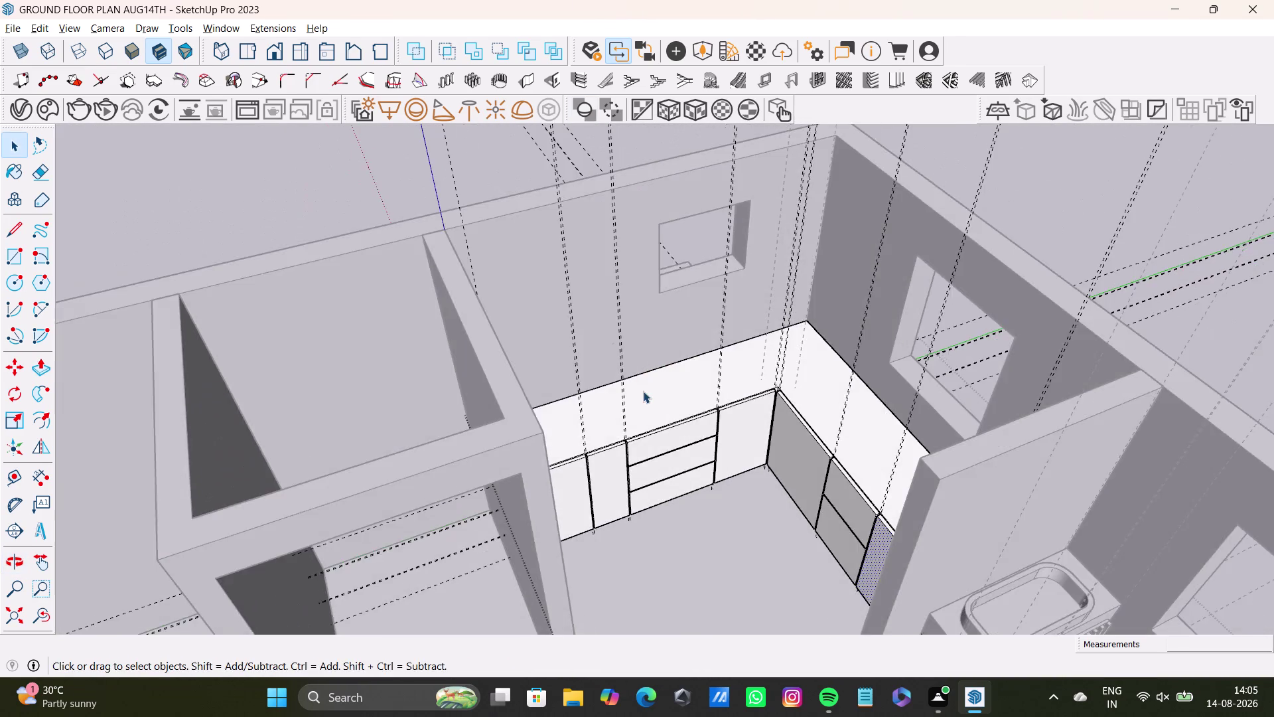
scroll(down, 3)
middle_drag(643, 391, 671, 257)
middle_drag(698, 285, 542, 454)
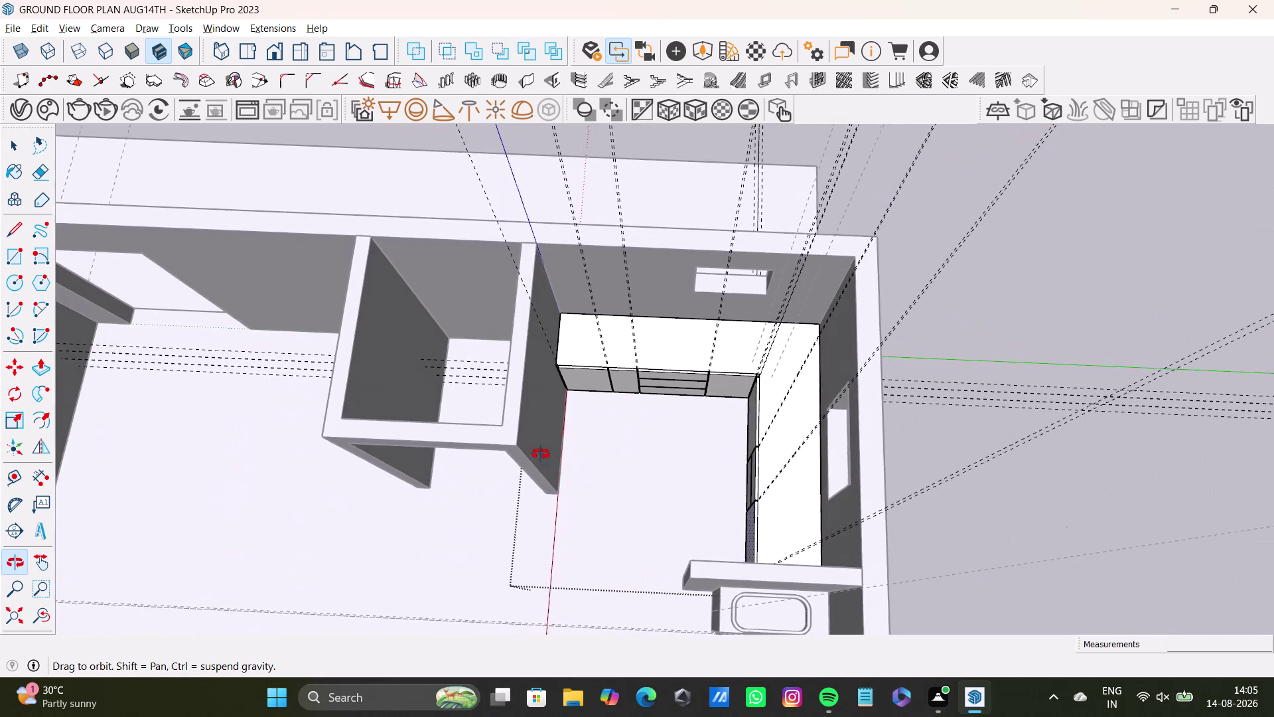
middle_drag(541, 454, 540, 454)
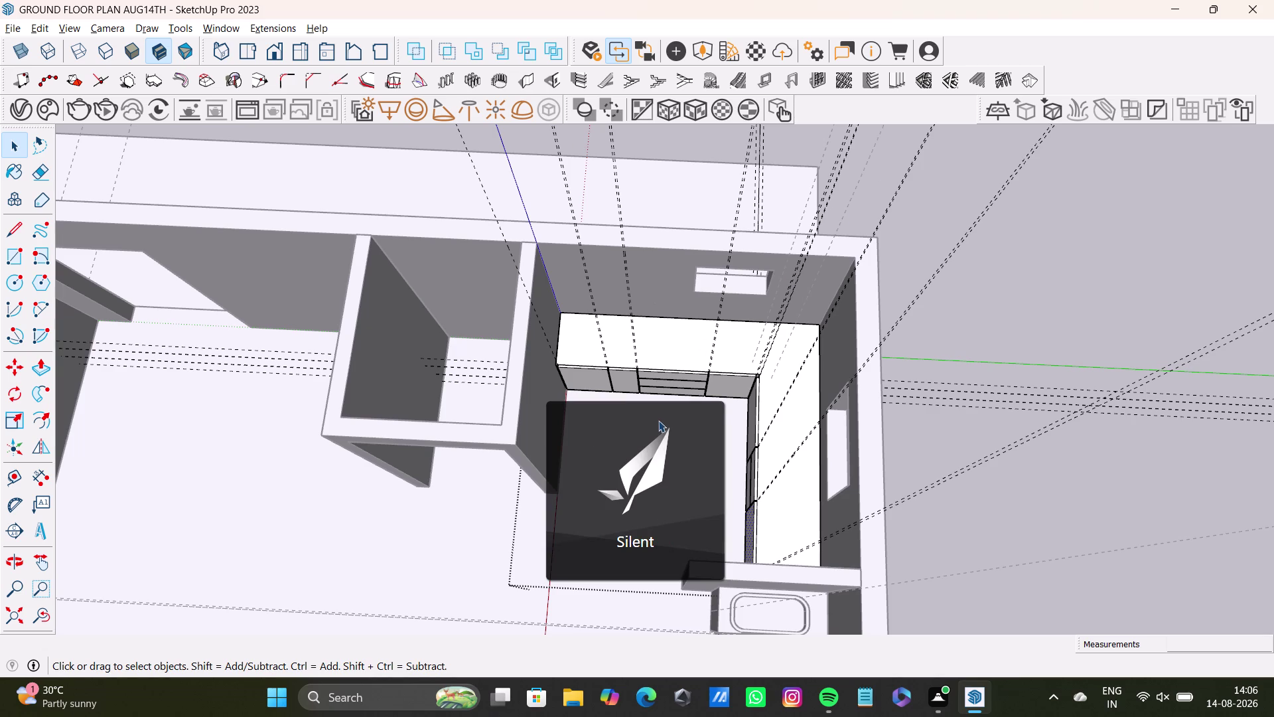
middle_drag(680, 432, 765, 321)
middle_drag(697, 453, 754, 401)
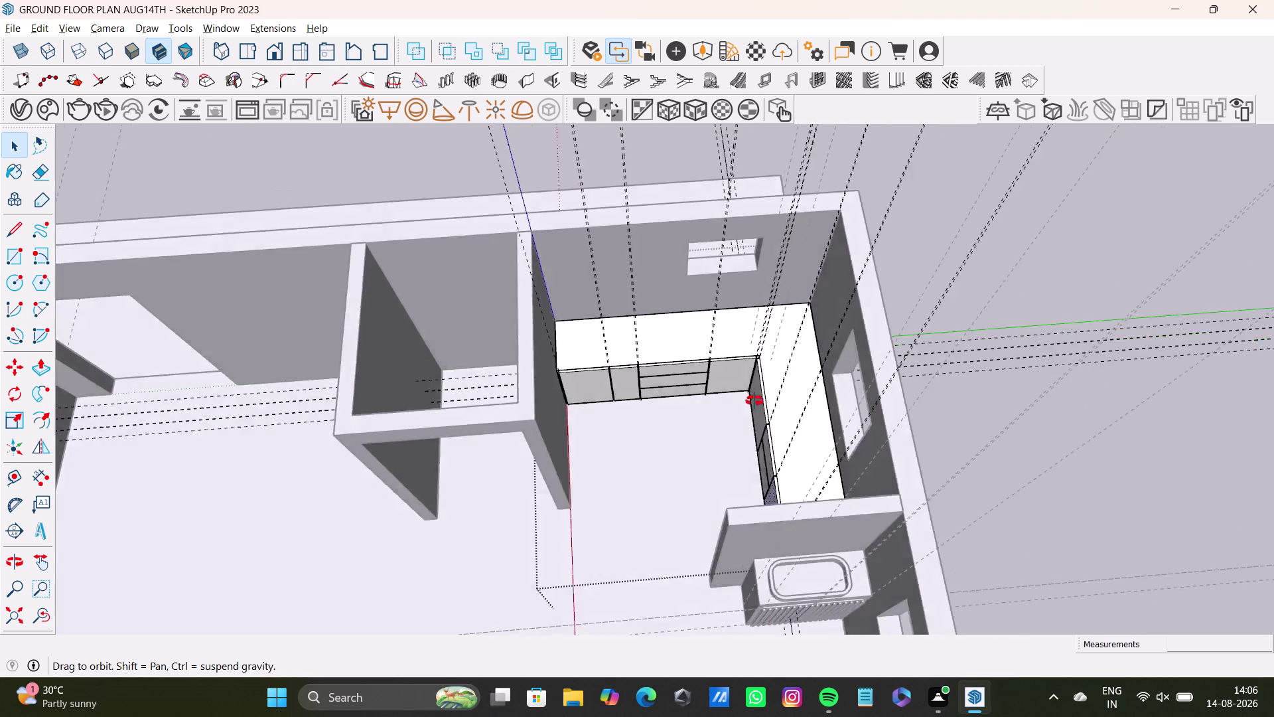
middle_drag(754, 400, 793, 307)
middle_drag(749, 394, 803, 335)
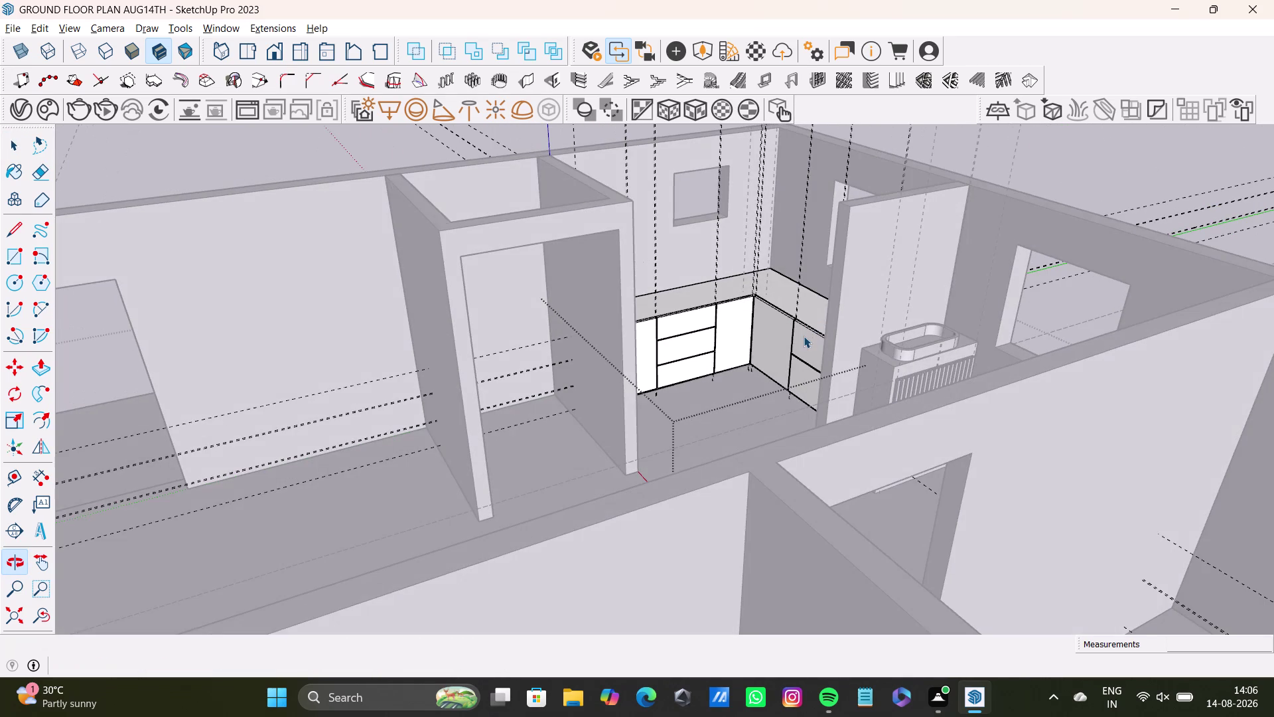
middle_drag(805, 335, 796, 430)
Click in the model and orbit out to see more of the floor plan.
key(space)
click(950, 195)
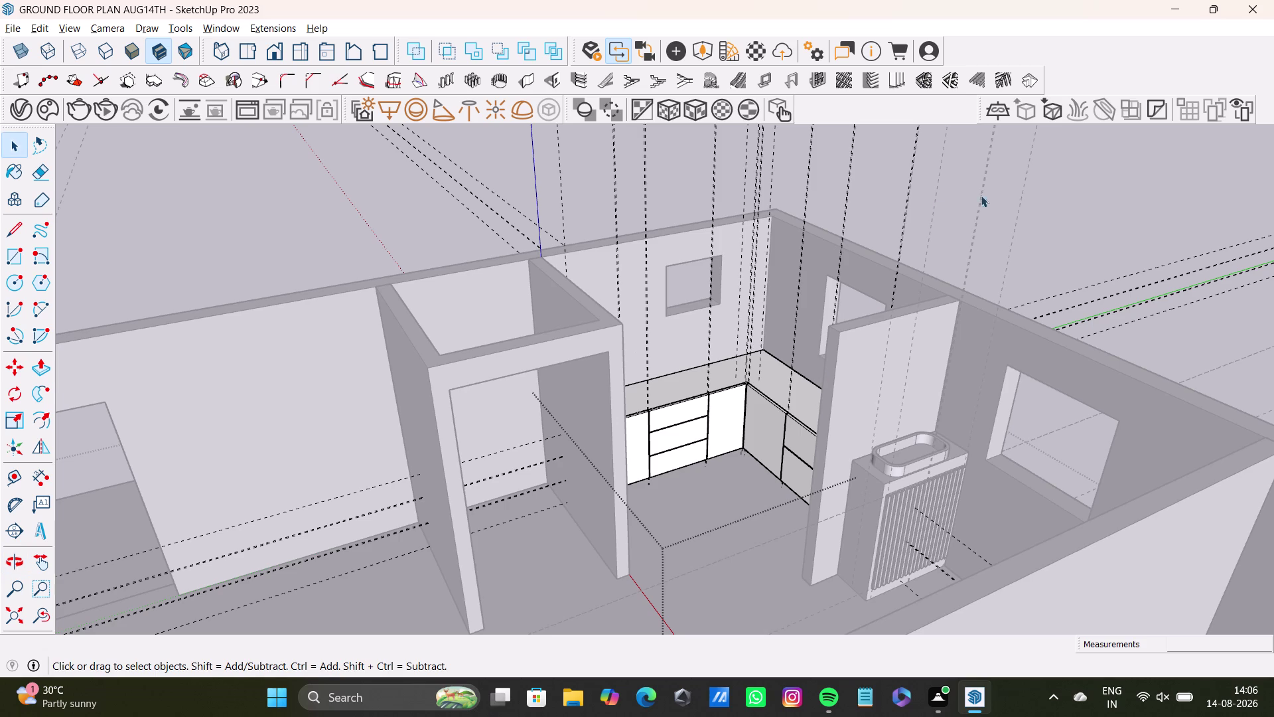
click(1033, 187)
scroll(down, 3)
middle_drag(772, 365, 765, 278)
middle_drag(760, 299, 766, 388)
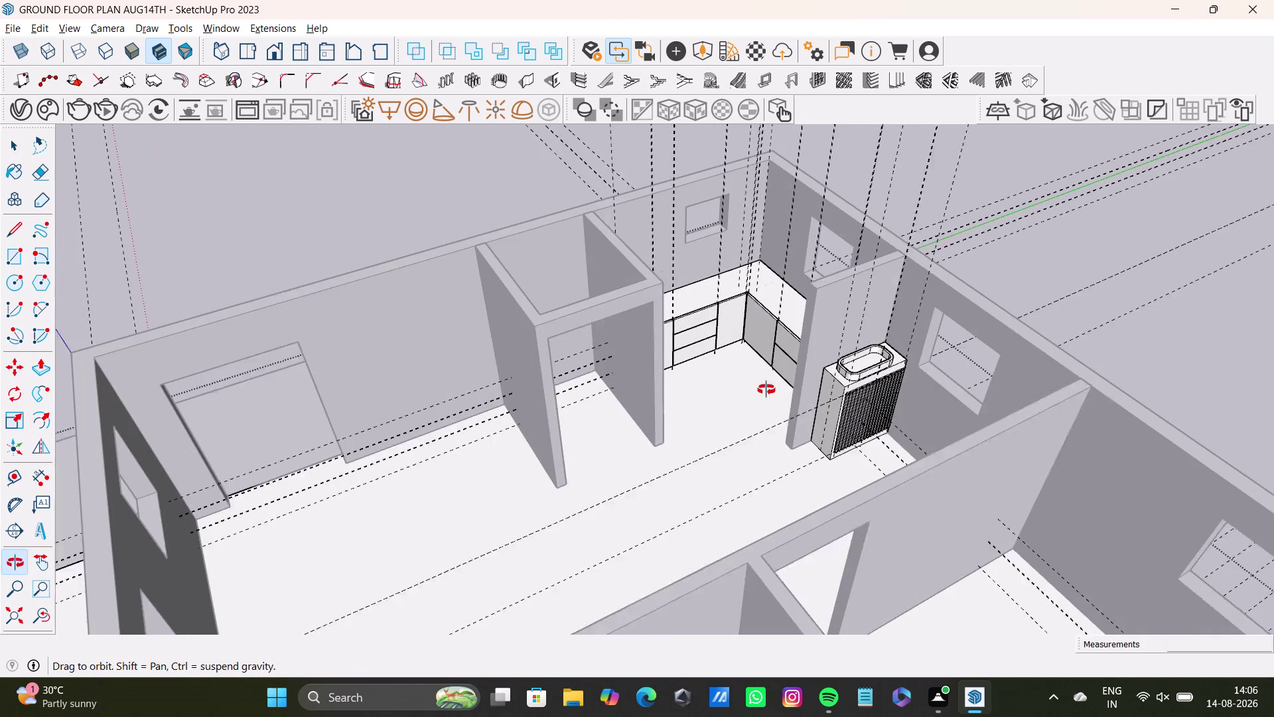
middle_drag(766, 389, 766, 391)
Dismiss the Windows quick settings flyout and orbit back over the floor plan.
click(1160, 702)
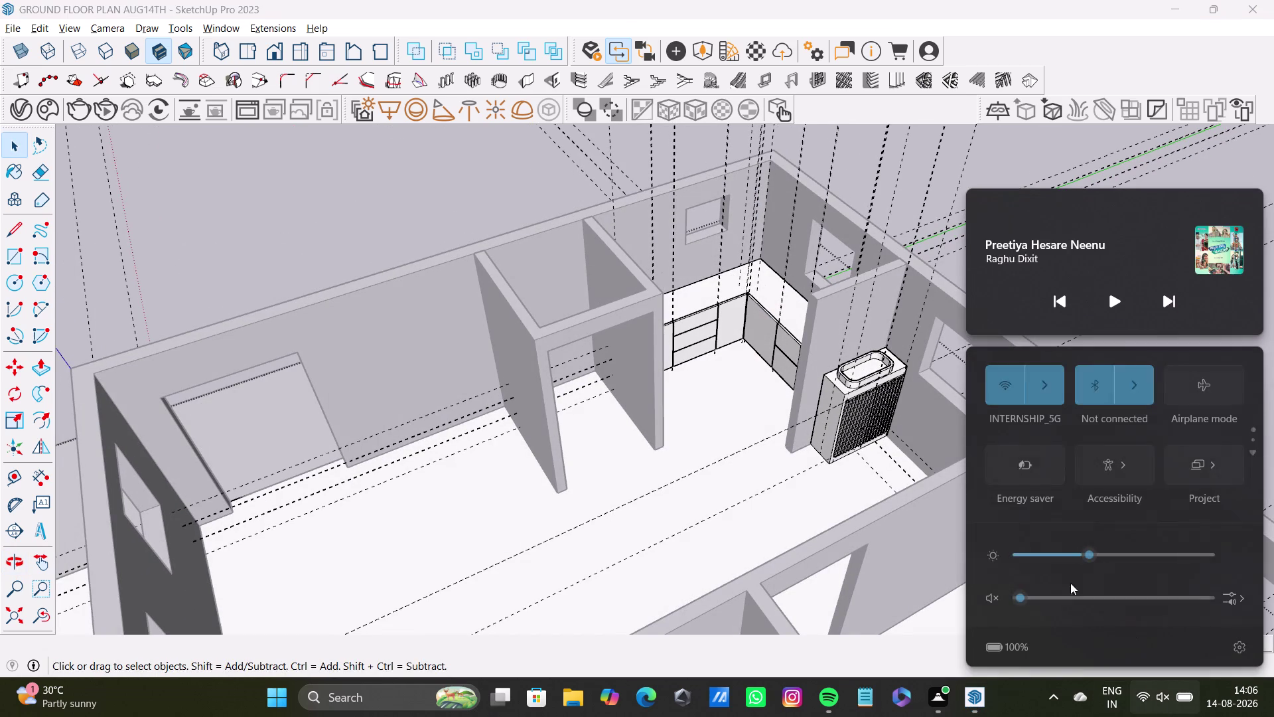
click(1118, 558)
click(1160, 555)
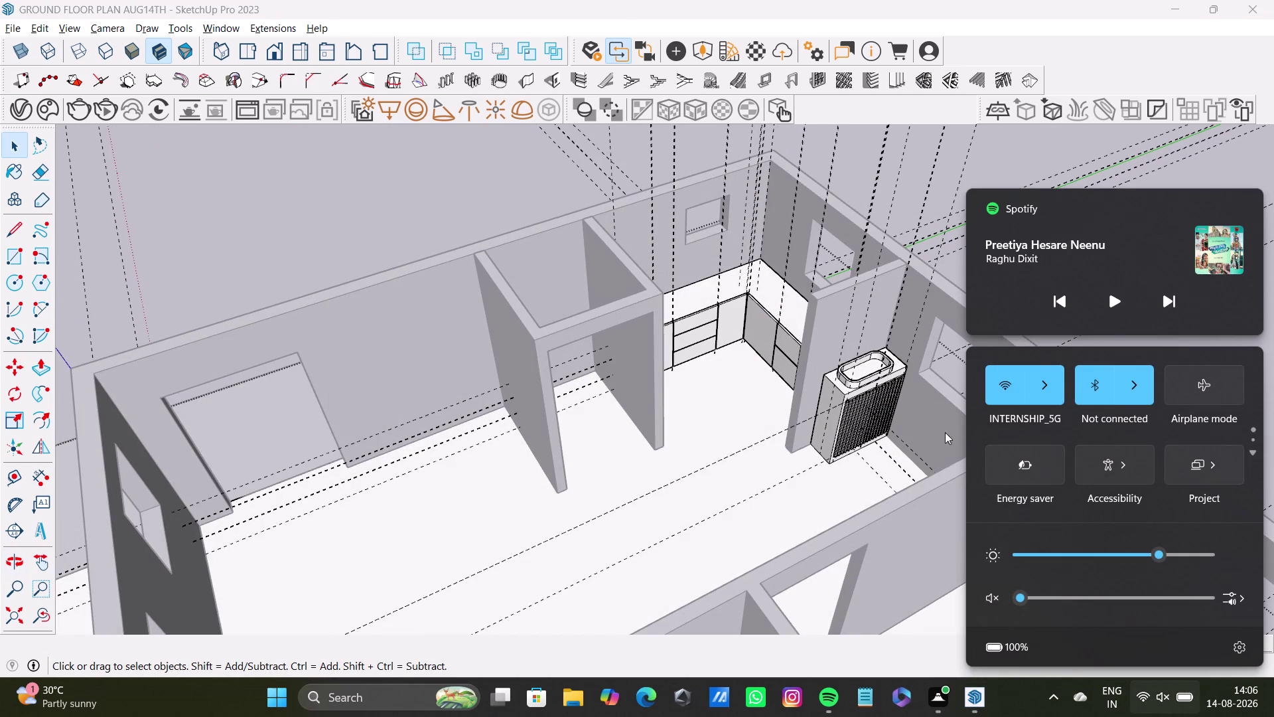
key(space)
click(433, 182)
middle_drag(602, 402, 789, 606)
scroll(up, 3)
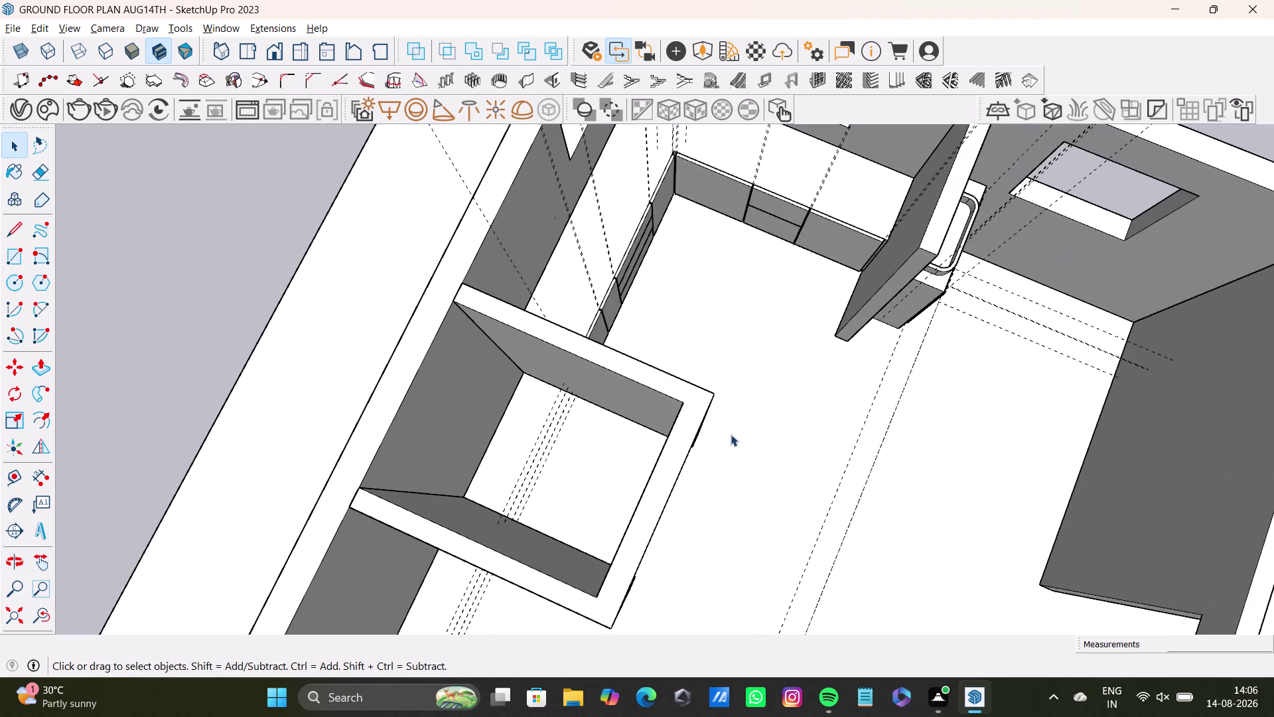
Orbit to the window wall above the vanity.
middle_drag(732, 432, 728, 501)
middle_drag(742, 499, 492, 348)
middle_drag(599, 301, 606, 443)
middle_drag(668, 453, 553, 421)
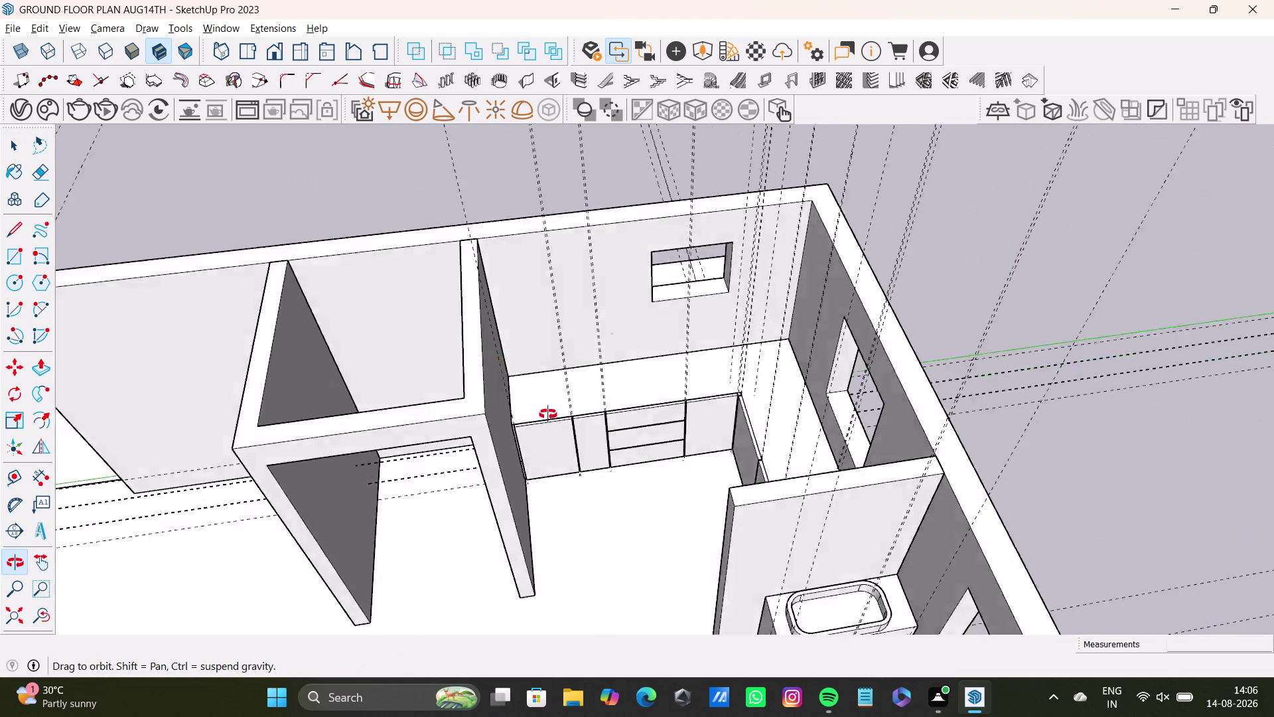
middle_drag(553, 421, 543, 488)
scroll(up, 3)
middle_drag(618, 463, 620, 464)
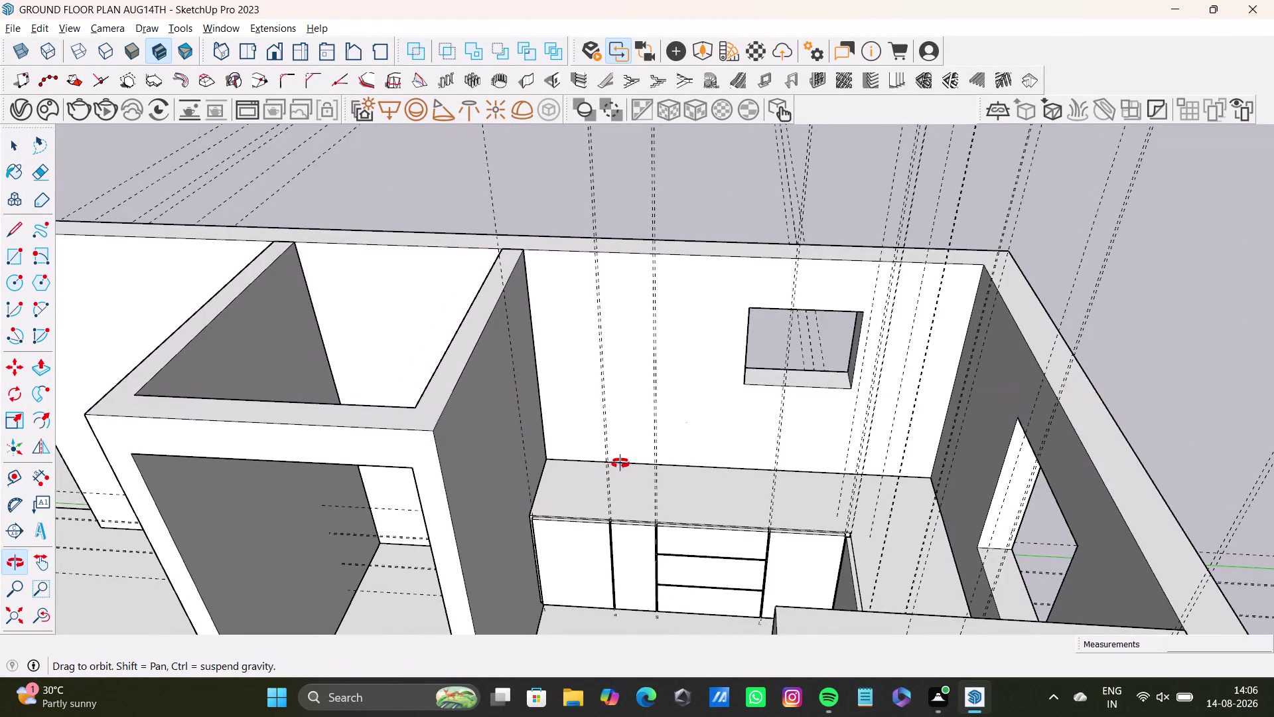
middle_drag(620, 463, 483, 486)
middle_drag(574, 483, 850, 569)
middle_drag(846, 493, 670, 573)
scroll(up, 3)
Select the wall and push/pull the window sill face.
click(708, 497)
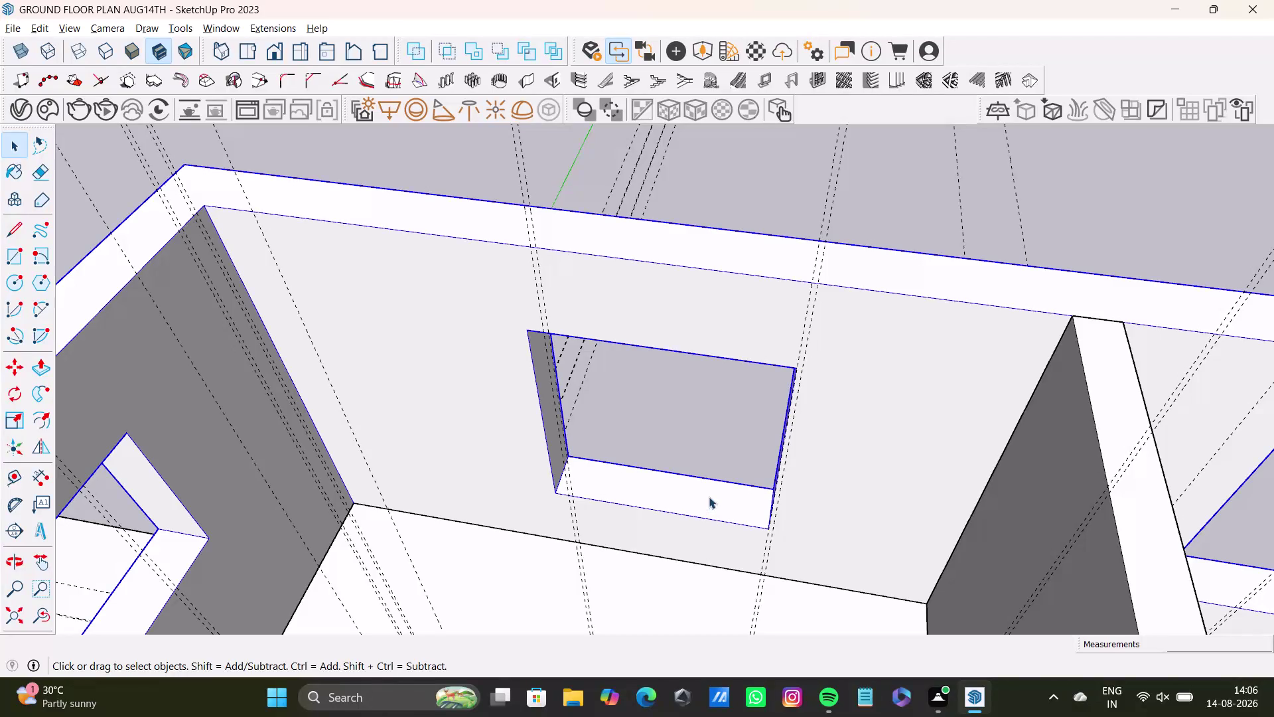
triple_click(712, 509)
click(712, 509)
key(p)
click(712, 509)
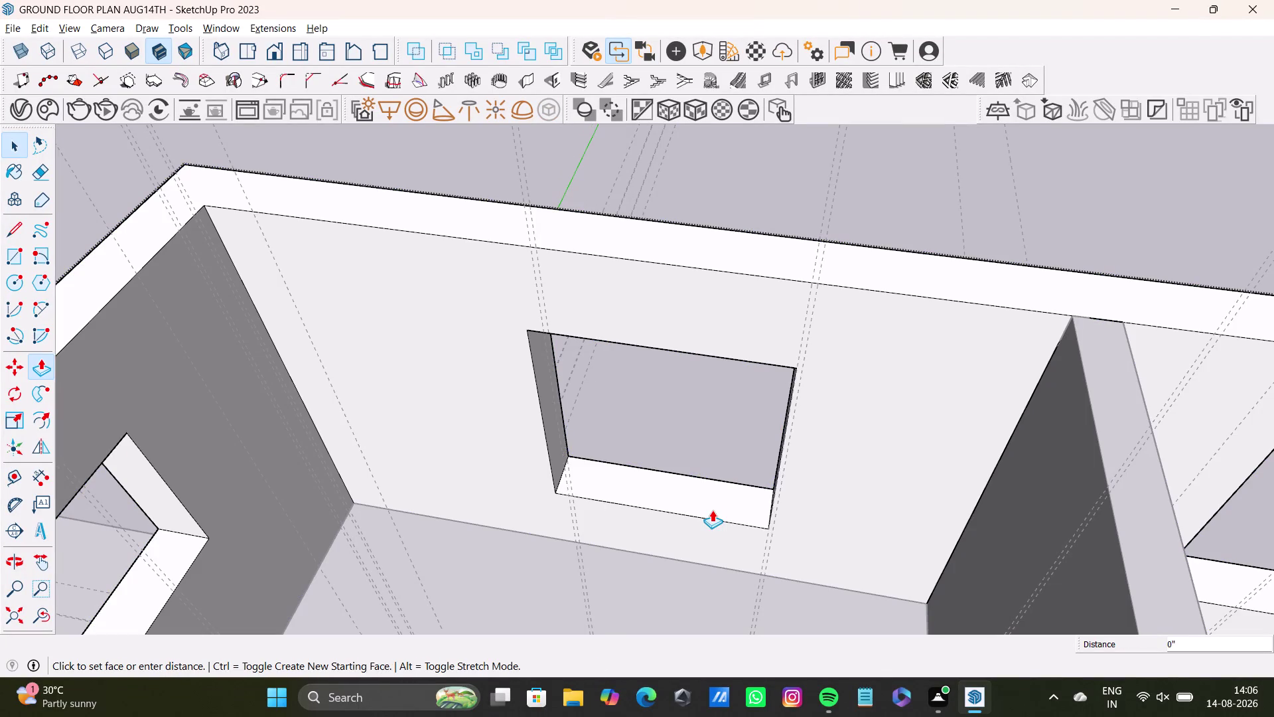
click(708, 474)
Look up through the opening and push/pull its top face.
middle_drag(742, 489, 784, 422)
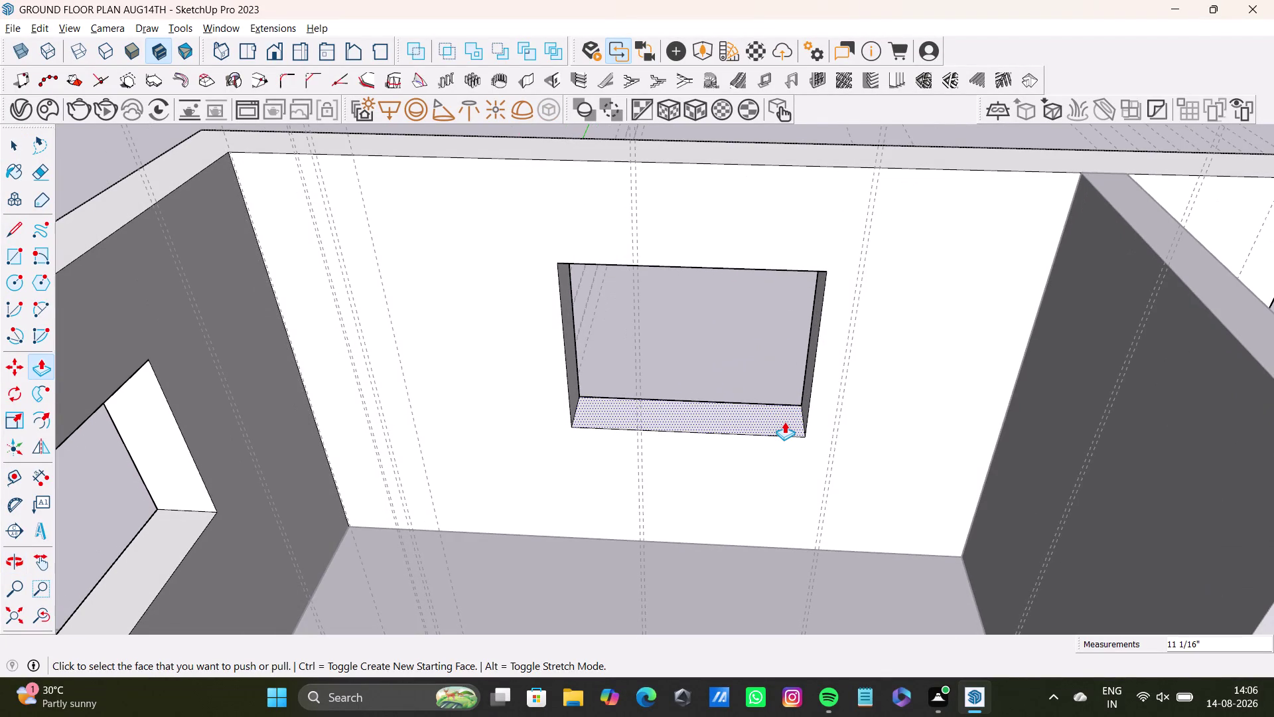
middle_drag(784, 421, 787, 592)
middle_drag(781, 562, 785, 427)
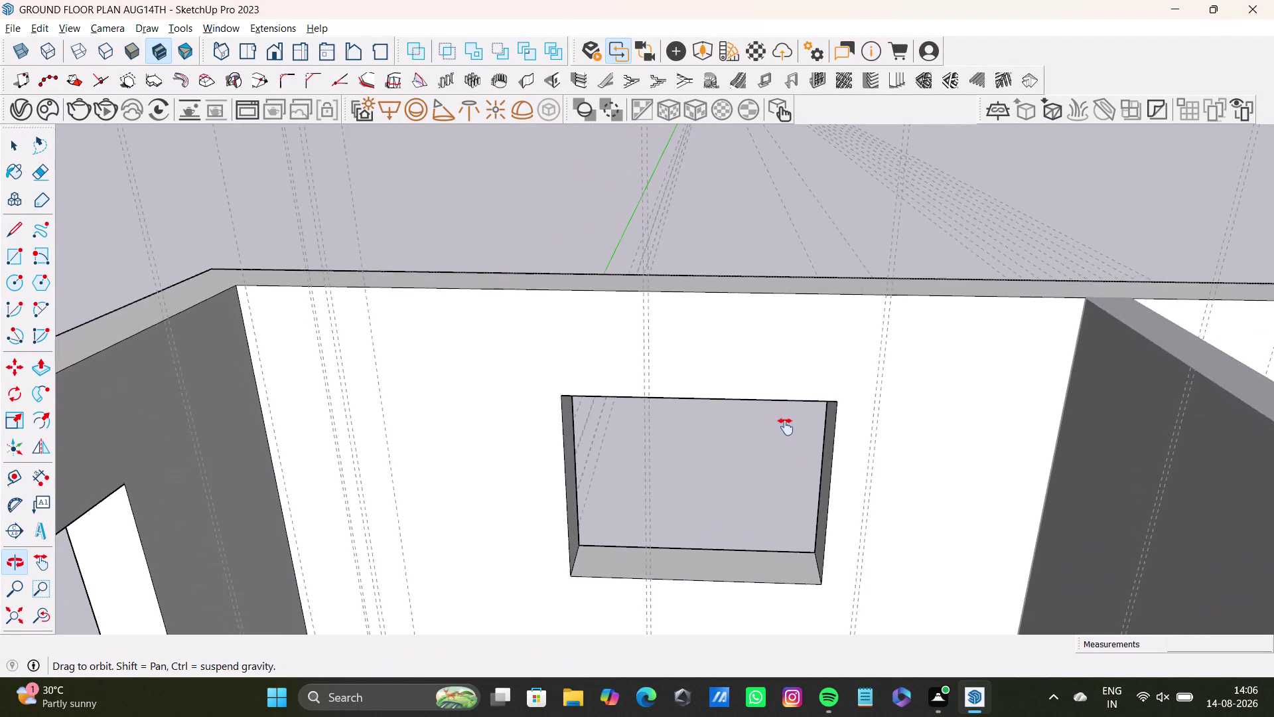
middle_drag(786, 427, 758, 574)
middle_drag(759, 573, 754, 402)
middle_drag(740, 511, 740, 390)
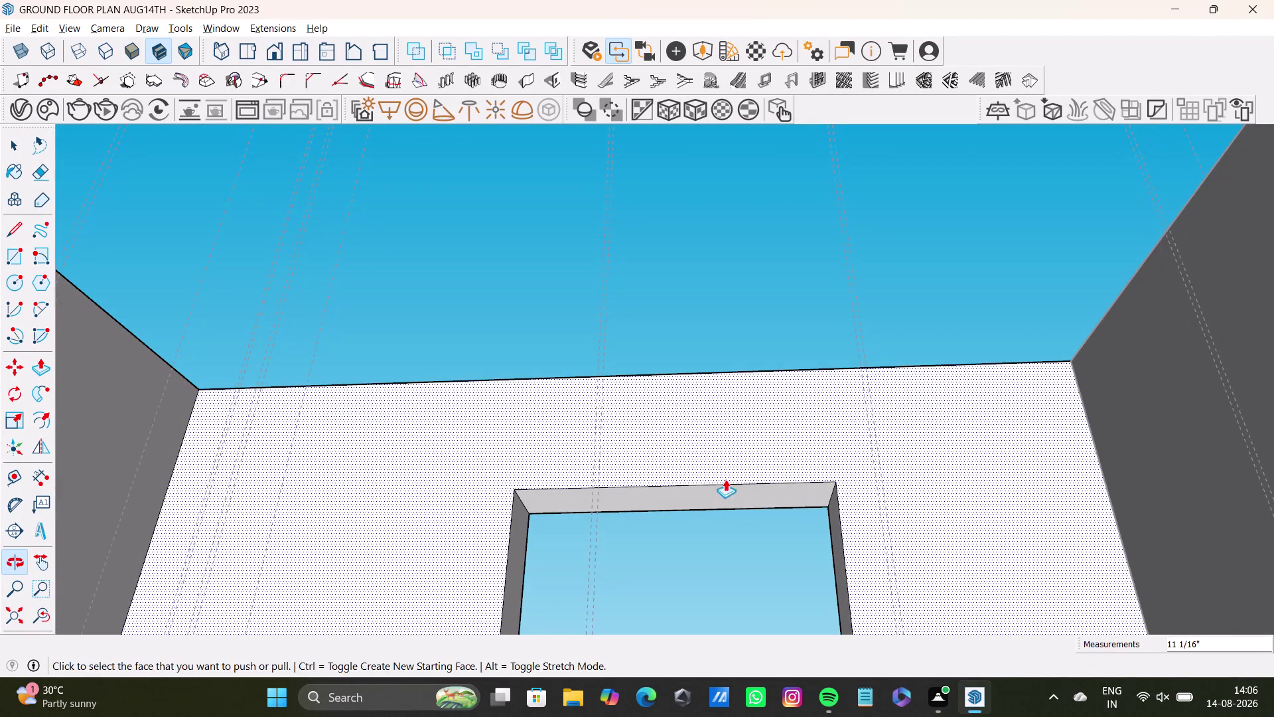
click(727, 485)
click(721, 452)
Drag out the side faces of the window opening, then return to Select.
drag(514, 560, 489, 563)
drag(839, 568, 853, 567)
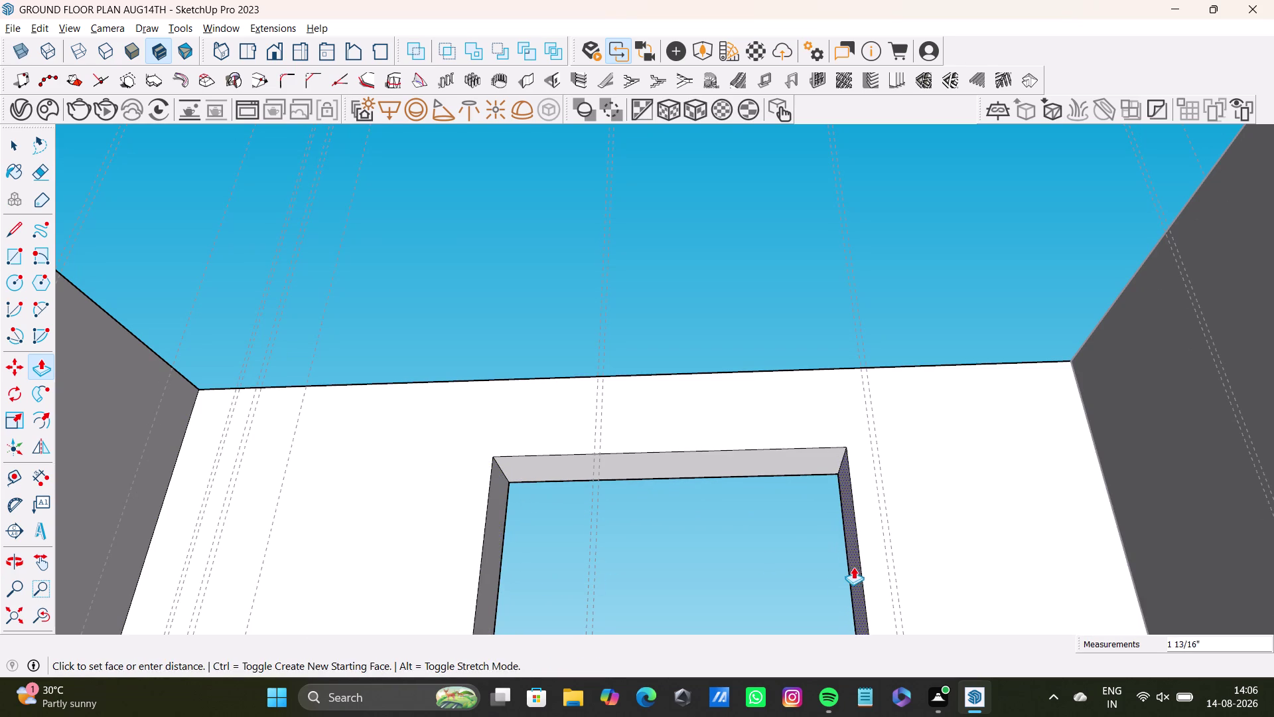
drag(853, 566, 858, 565)
key(space)
scroll(down, 3)
click(22, 618)
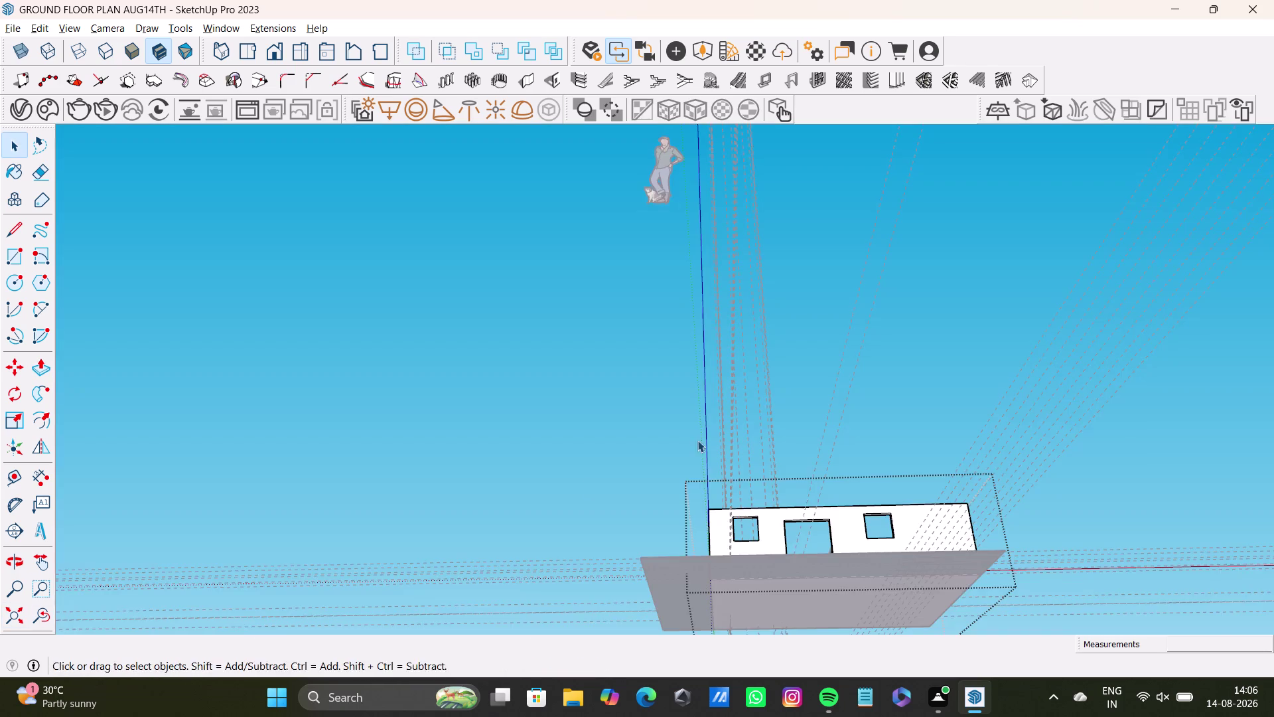
Orbit around the bathroom corner and window wall to view the vanity.
middle_drag(697, 440, 648, 715)
scroll(up, 3)
middle_drag(794, 397, 741, 473)
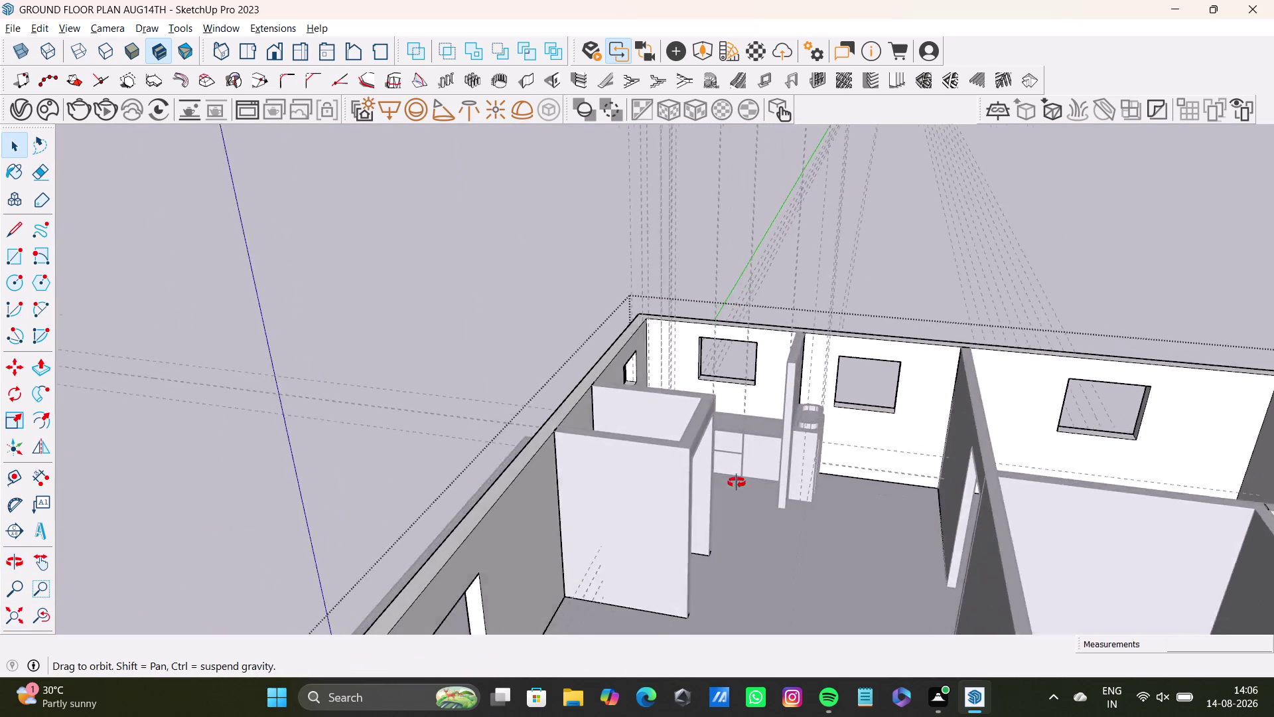
middle_drag(741, 473, 566, 477)
scroll(up, 3)
middle_drag(733, 426, 820, 395)
middle_drag(876, 438, 812, 489)
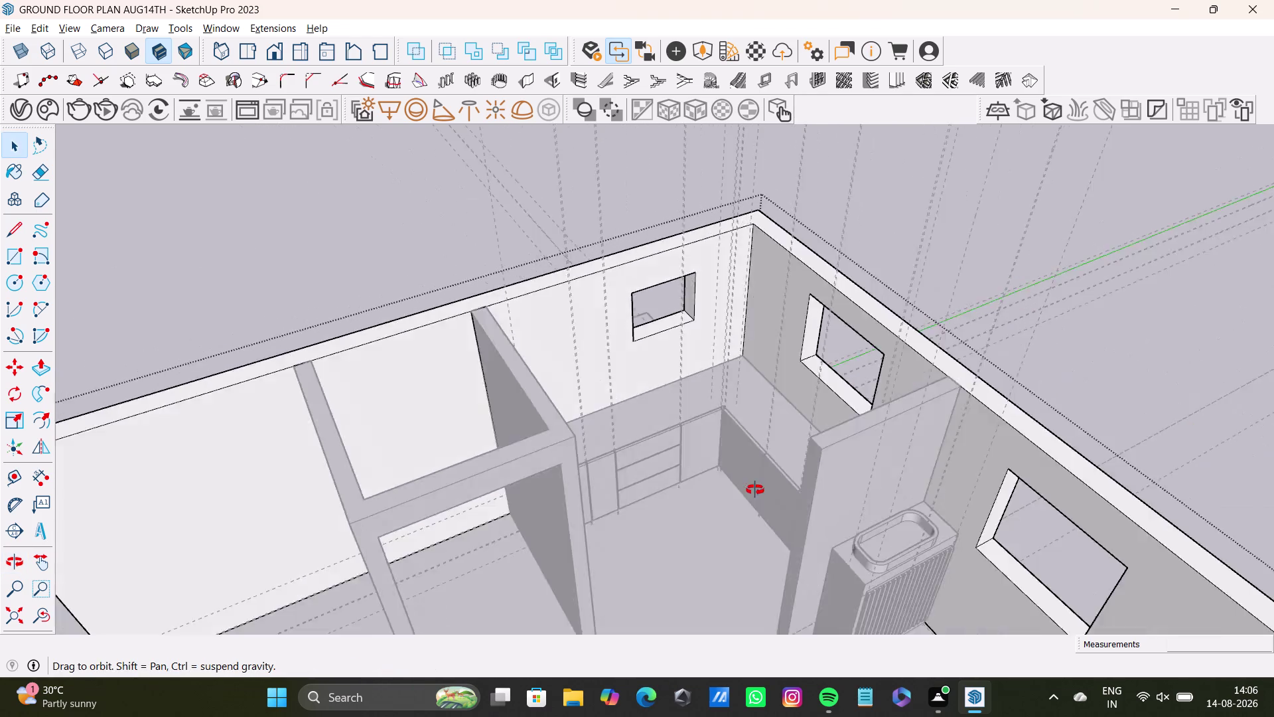
middle_drag(812, 489, 818, 537)
scroll(up, 3)
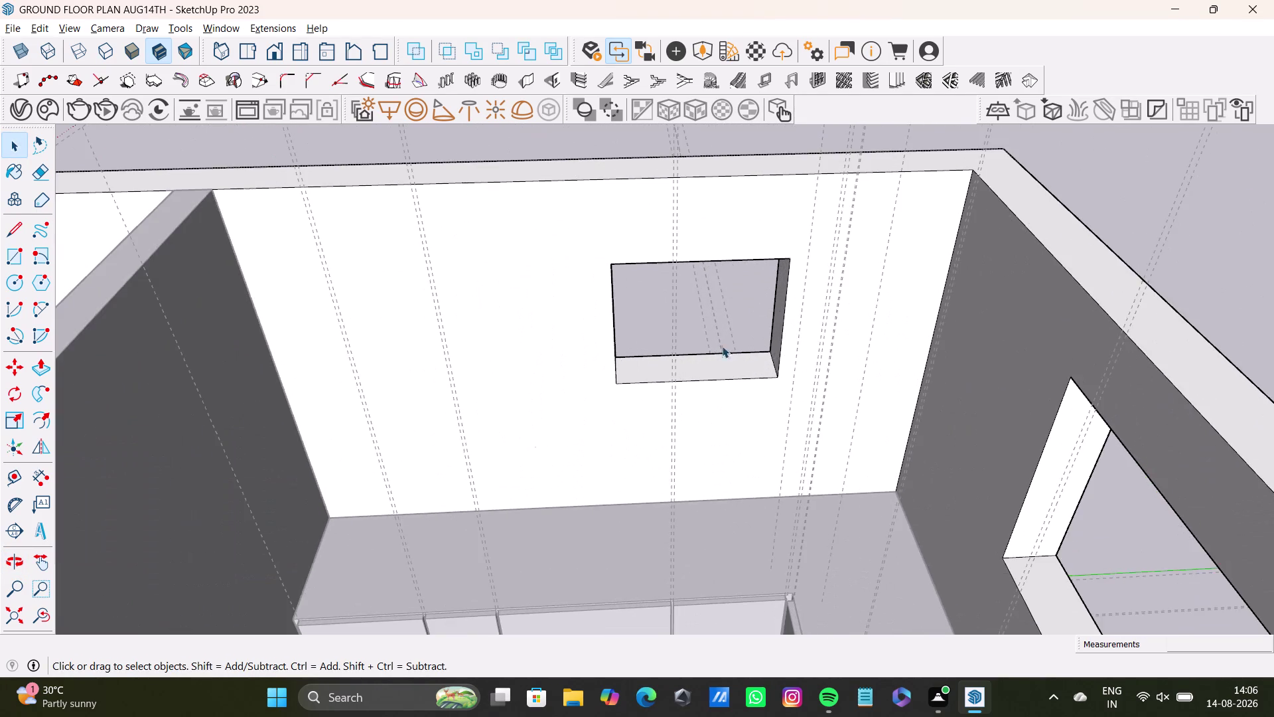
middle_drag(723, 346, 747, 469)
middle_drag(748, 455, 779, 351)
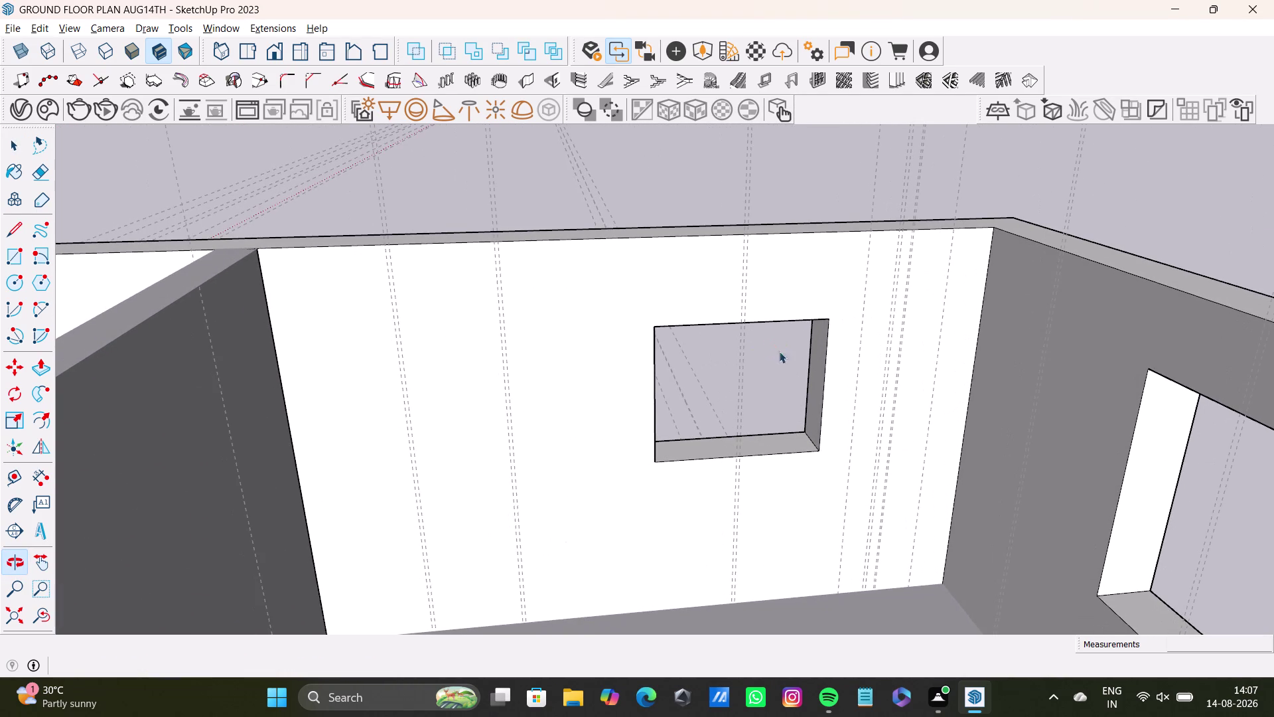
scroll(down, 3)
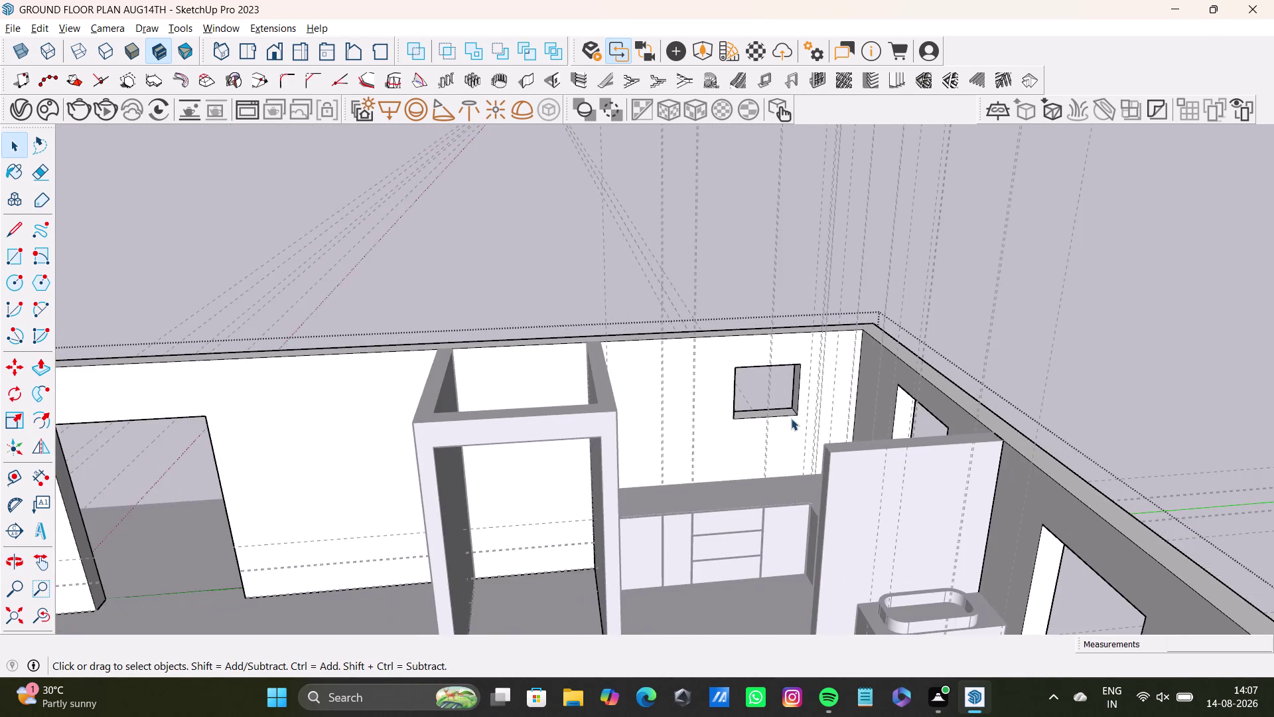
middle_drag(790, 418, 887, 496)
key(space)
click(694, 241)
click(537, 259)
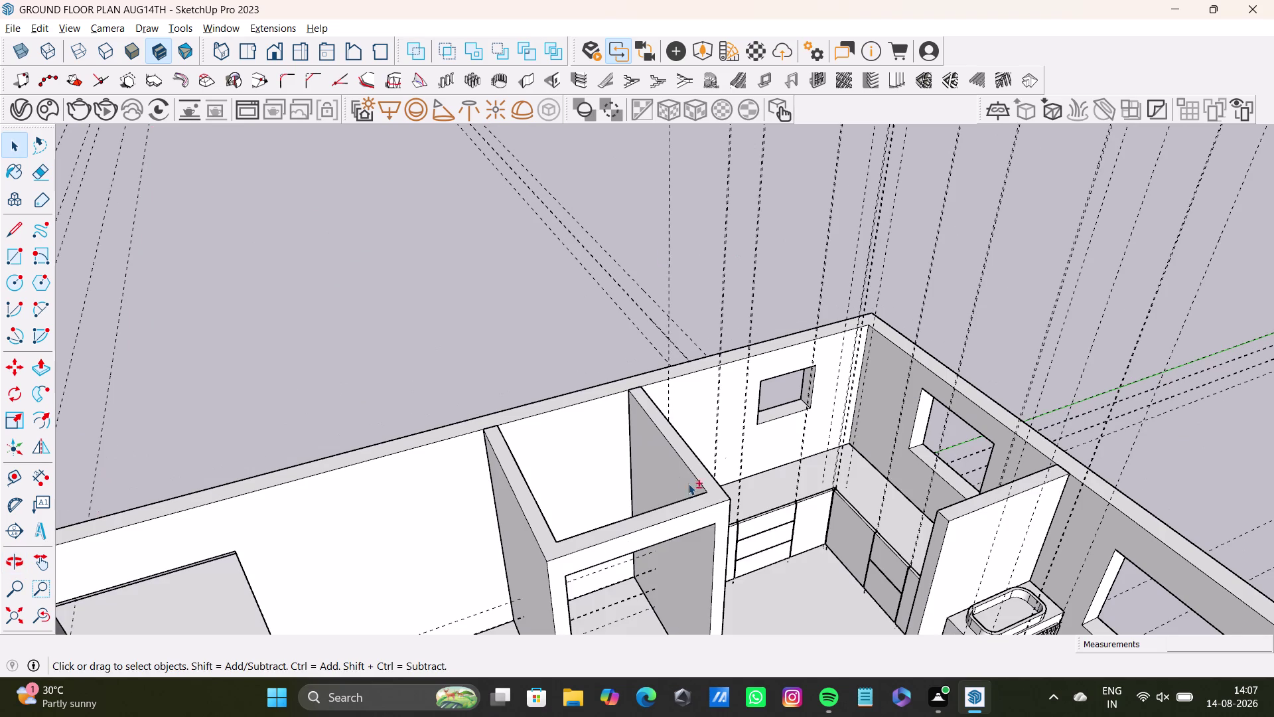
Zoom in on the vanity fronts and countertop surface.
middle_drag(688, 483, 630, 284)
middle_drag(759, 319, 621, 460)
scroll(up, 3)
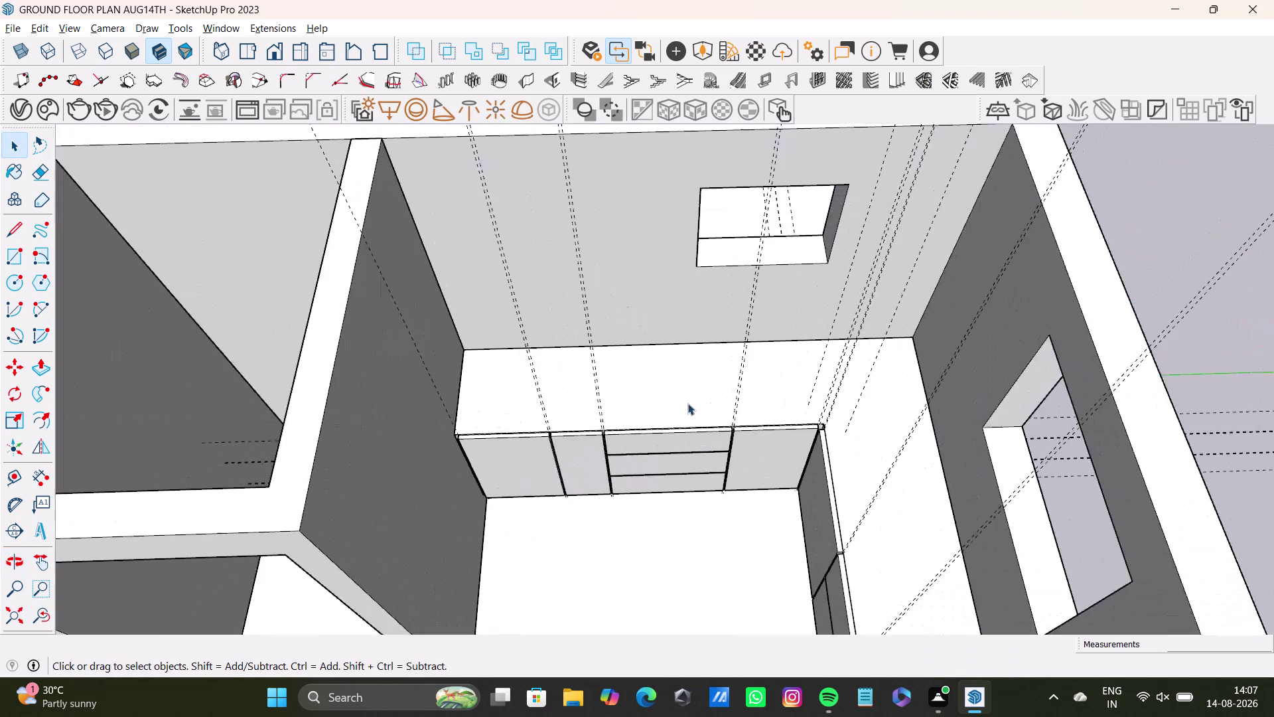
scroll(up, 3)
scroll(up, 3)
middle_drag(437, 447, 445, 338)
scroll(up, 3)
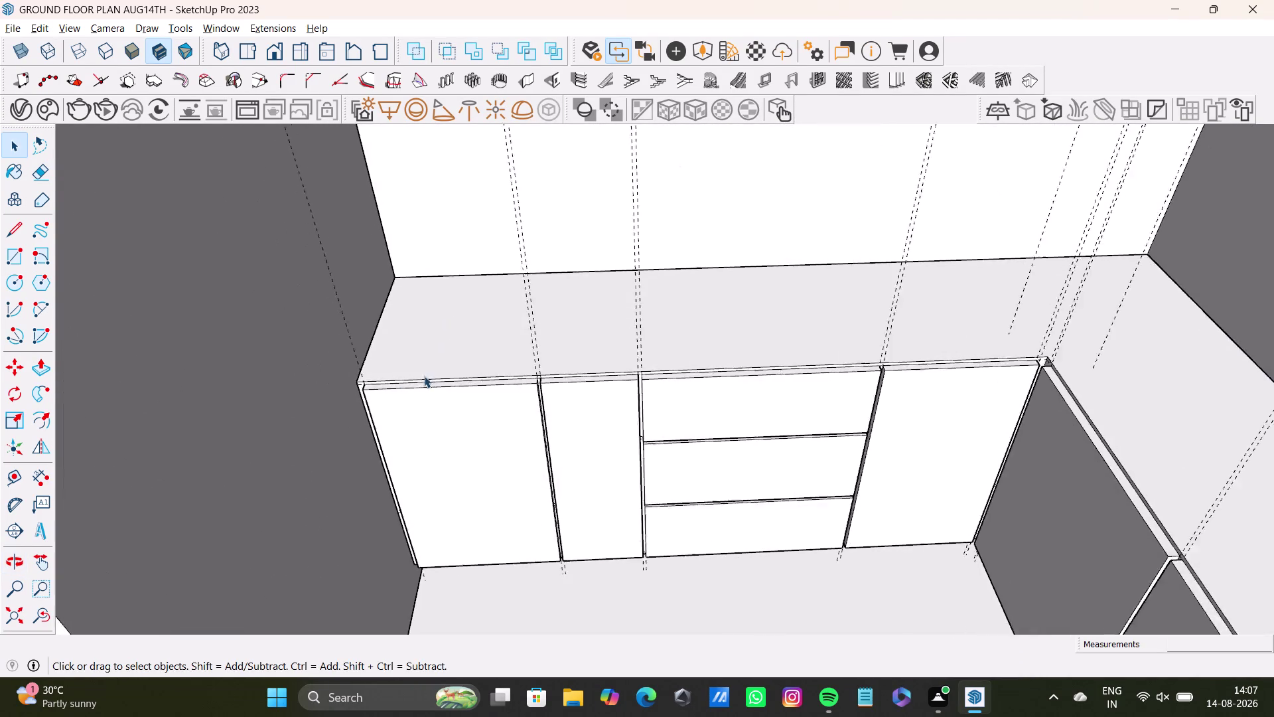
scroll(up, 3)
middle_drag(417, 376, 386, 464)
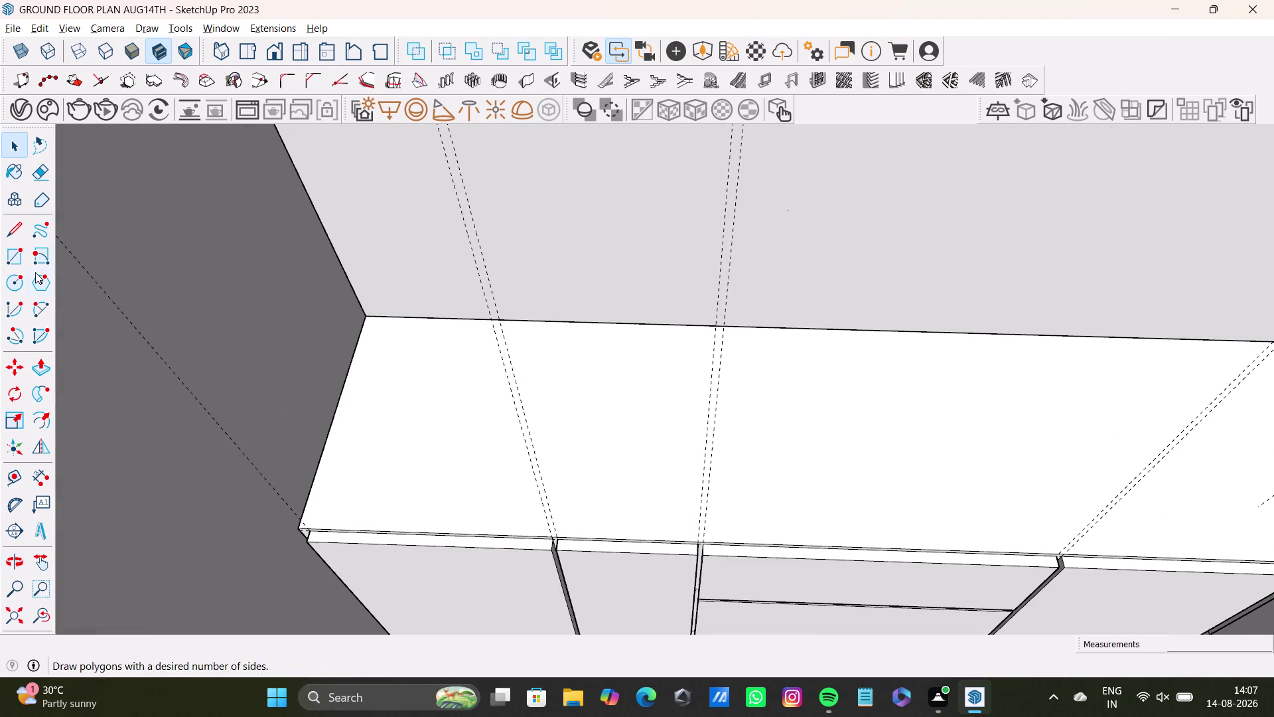
Clear all guide lines with Edit > Delete Guides and view the cleaned corner.
click(11, 259)
scroll(up, 3)
middle_drag(353, 265, 302, 360)
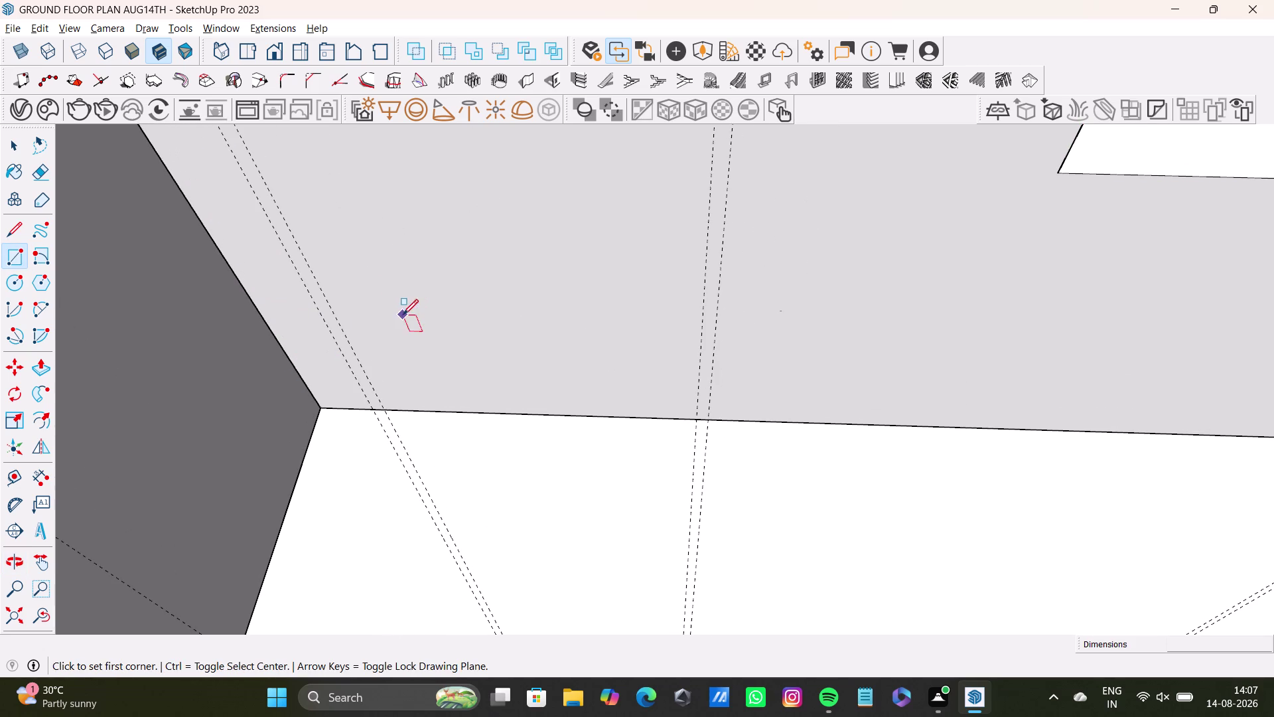
click(47, 25)
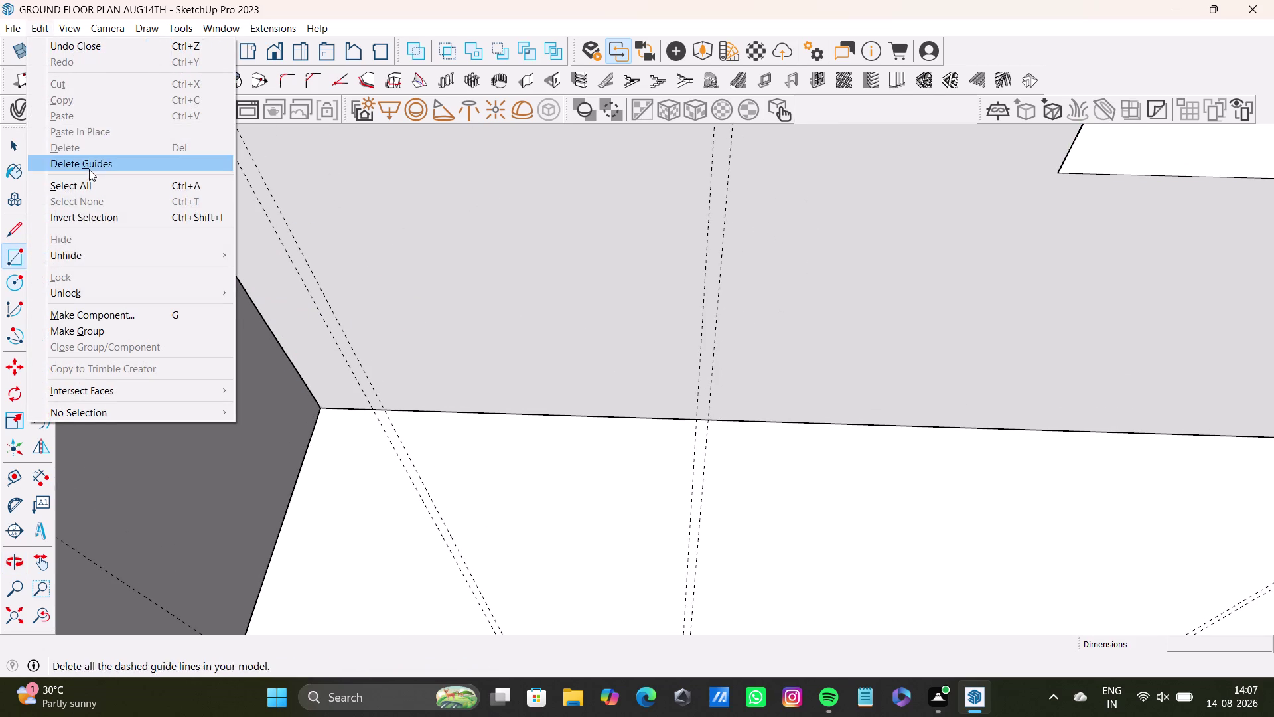
click(88, 170)
scroll(down, 3)
scroll(down, 3)
middle_drag(364, 422, 382, 406)
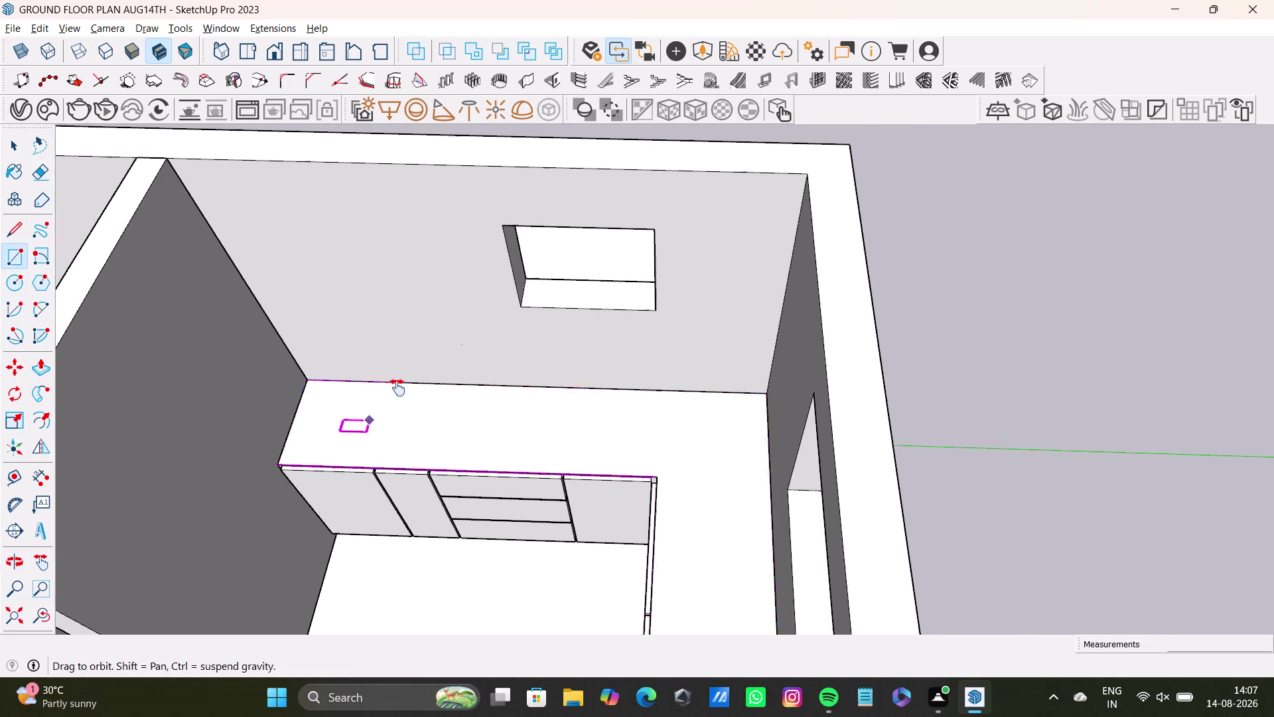
Attempt a rectangle on the wall above the vanity, then undo the misplaced rectangle.
middle_drag(382, 406, 415, 362)
middle_drag(445, 442, 524, 400)
scroll(up, 3)
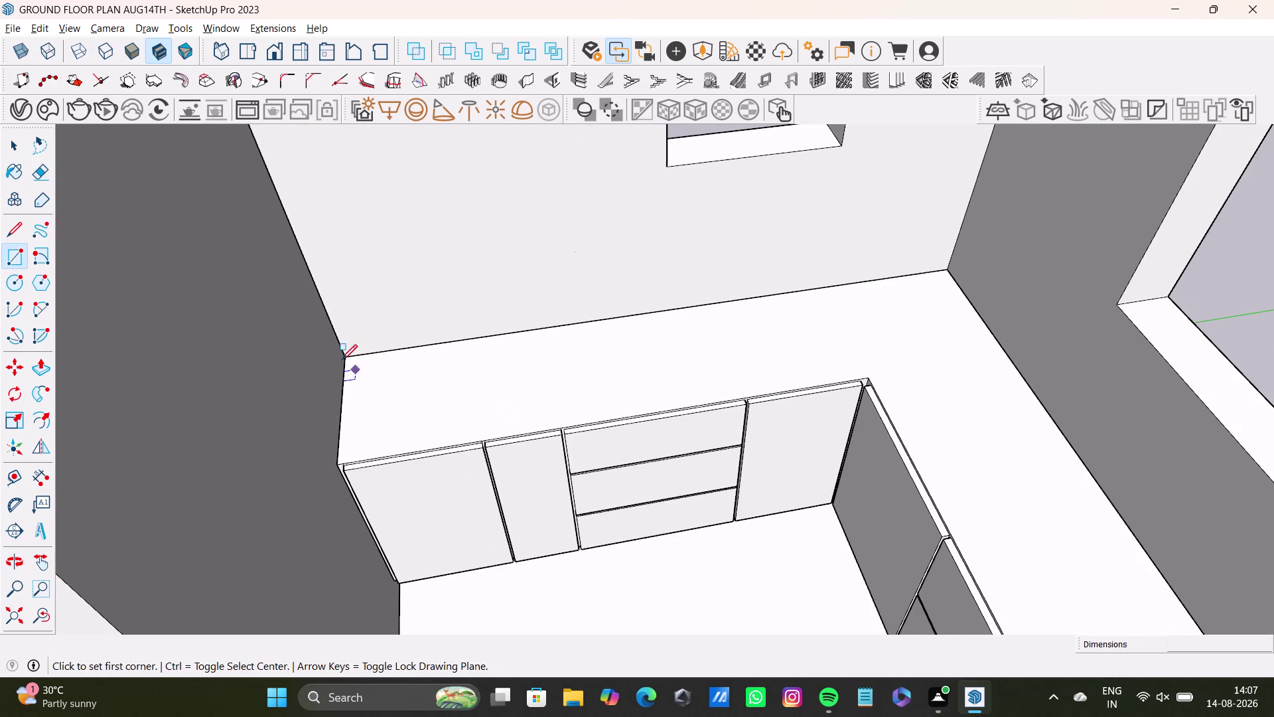
drag(331, 323, 337, 320)
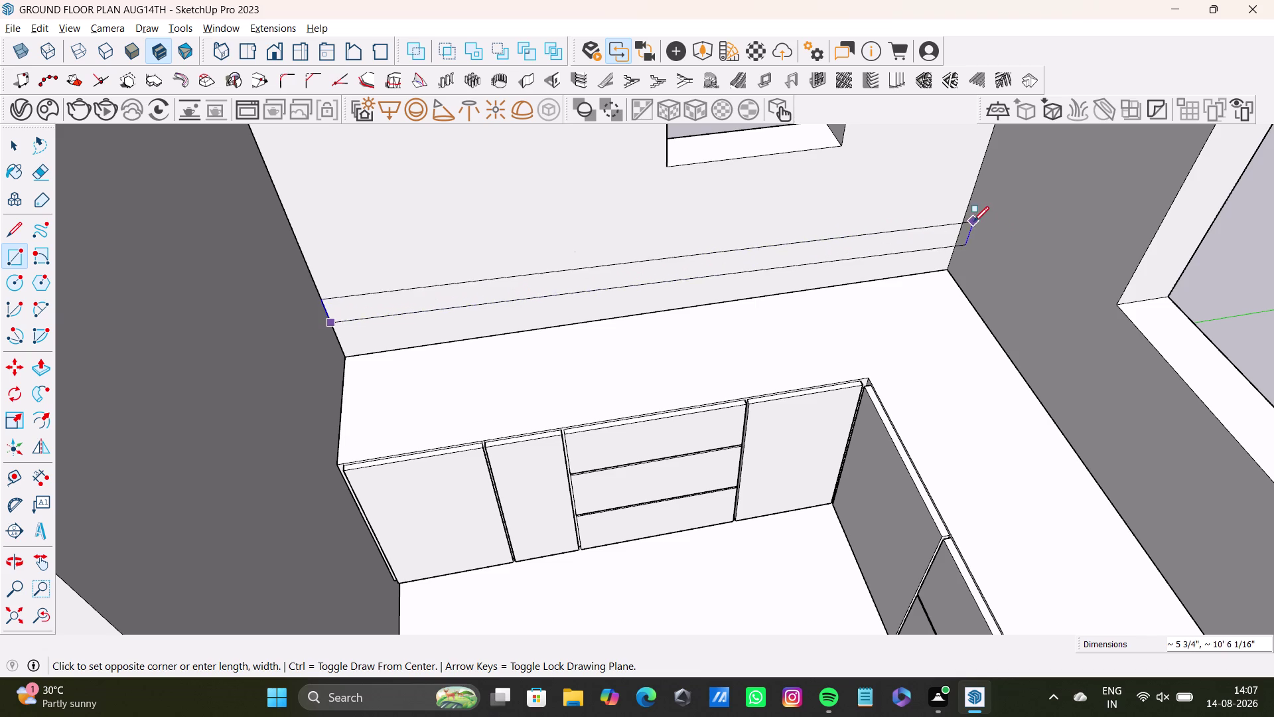
click(969, 218)
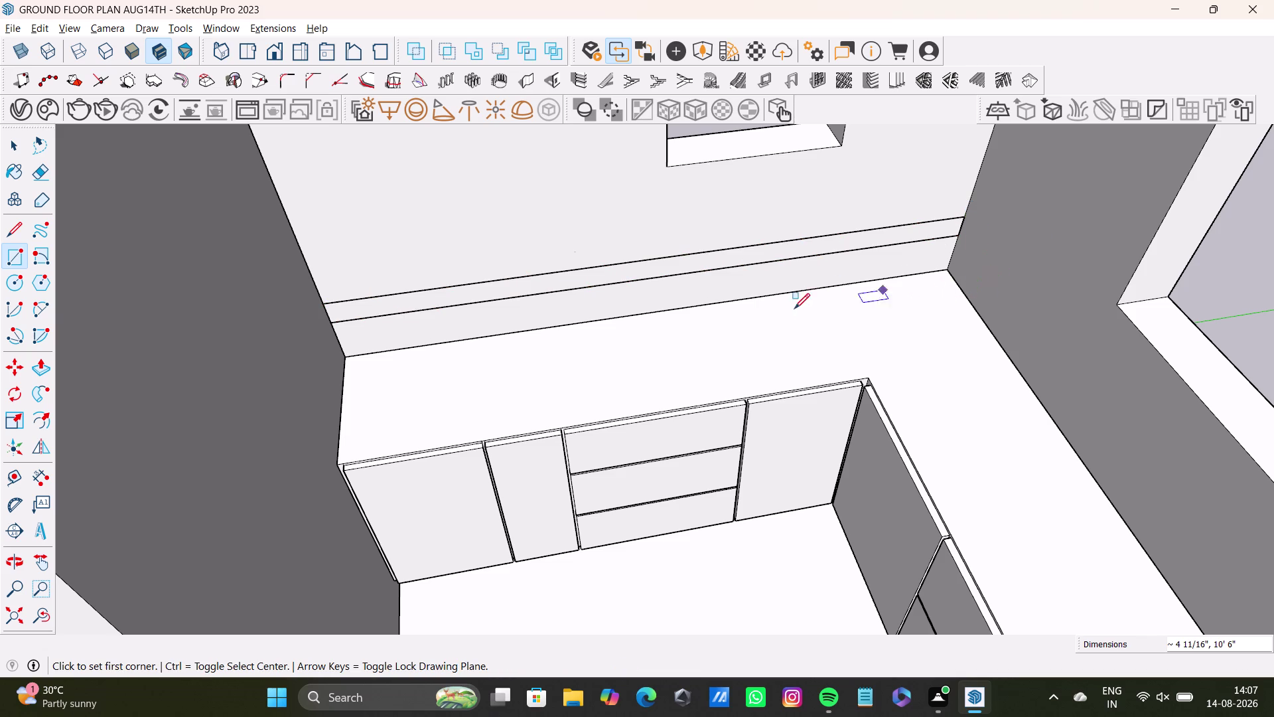
key(space)
key(ctrl+z)
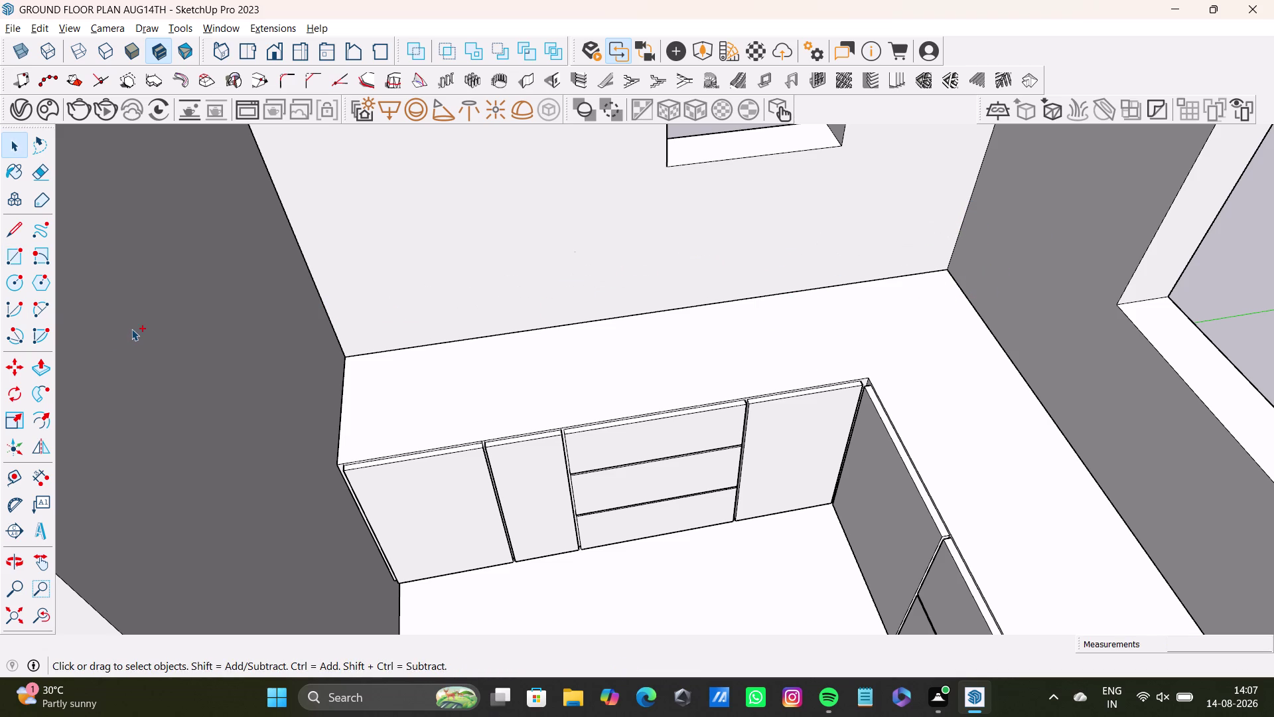
Draw a horizontal countertop rectangle from the left wall across the vanity.
click(9, 260)
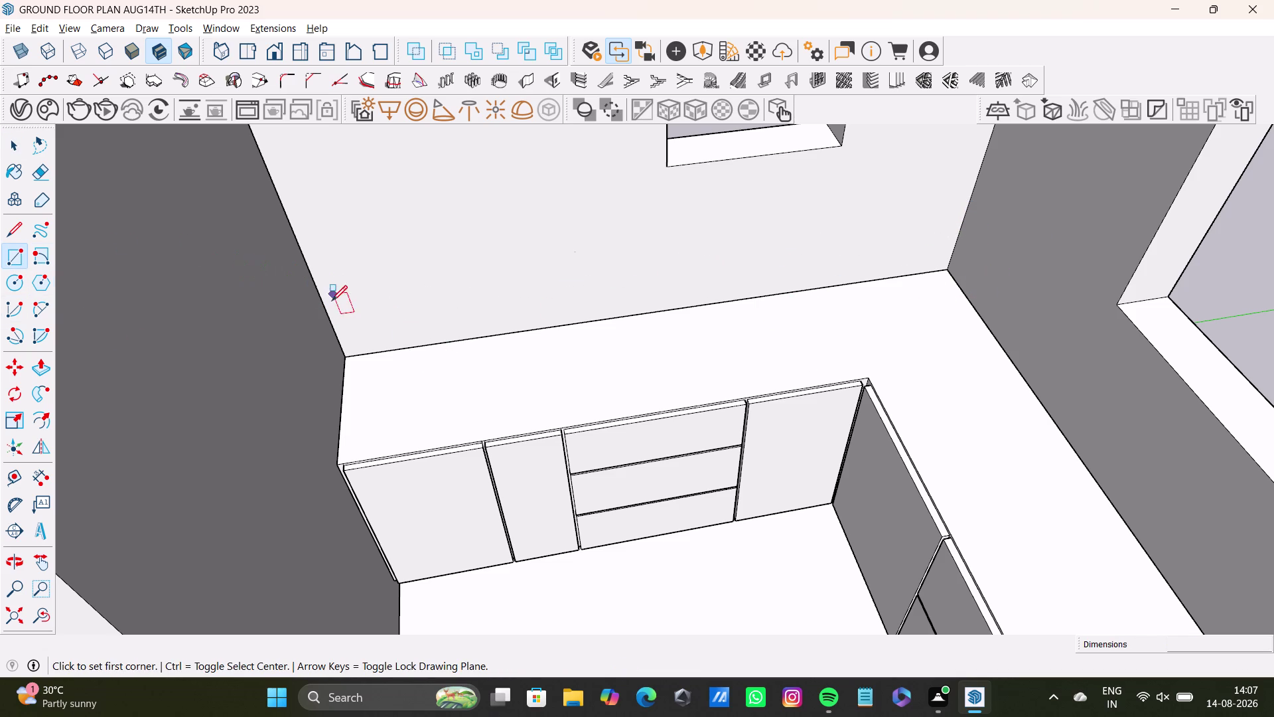
click(318, 310)
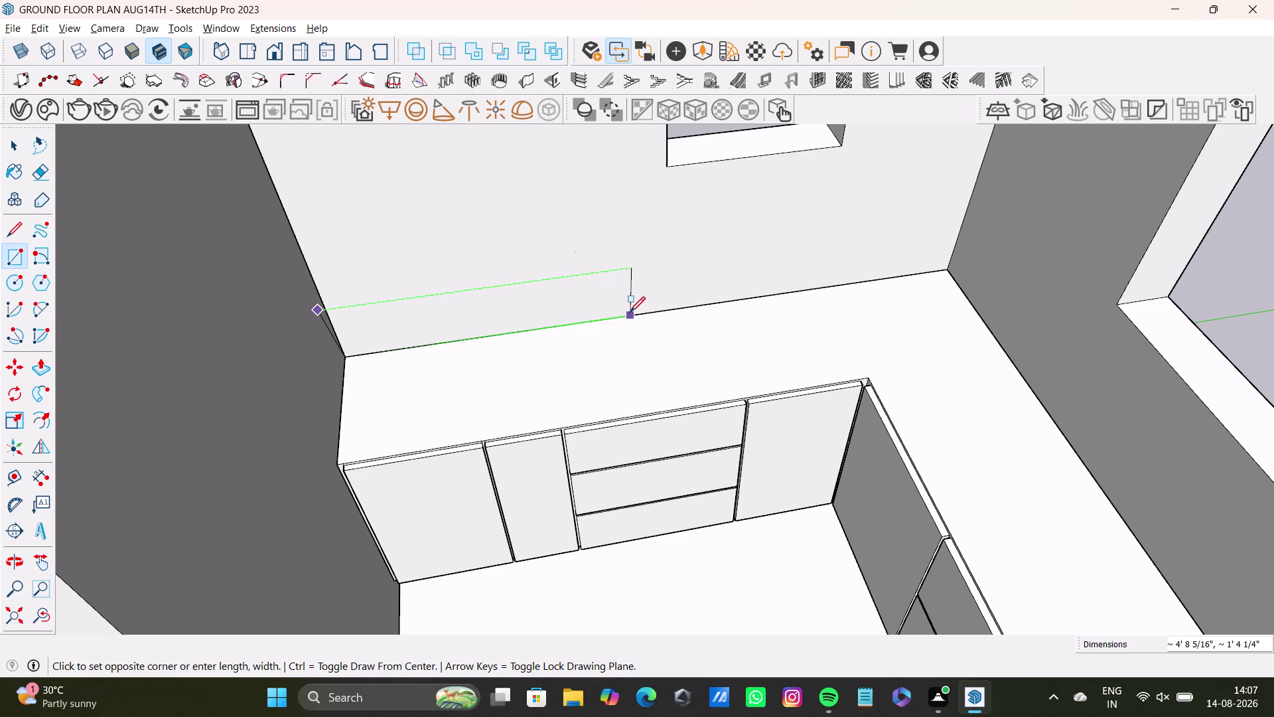
key(Up)
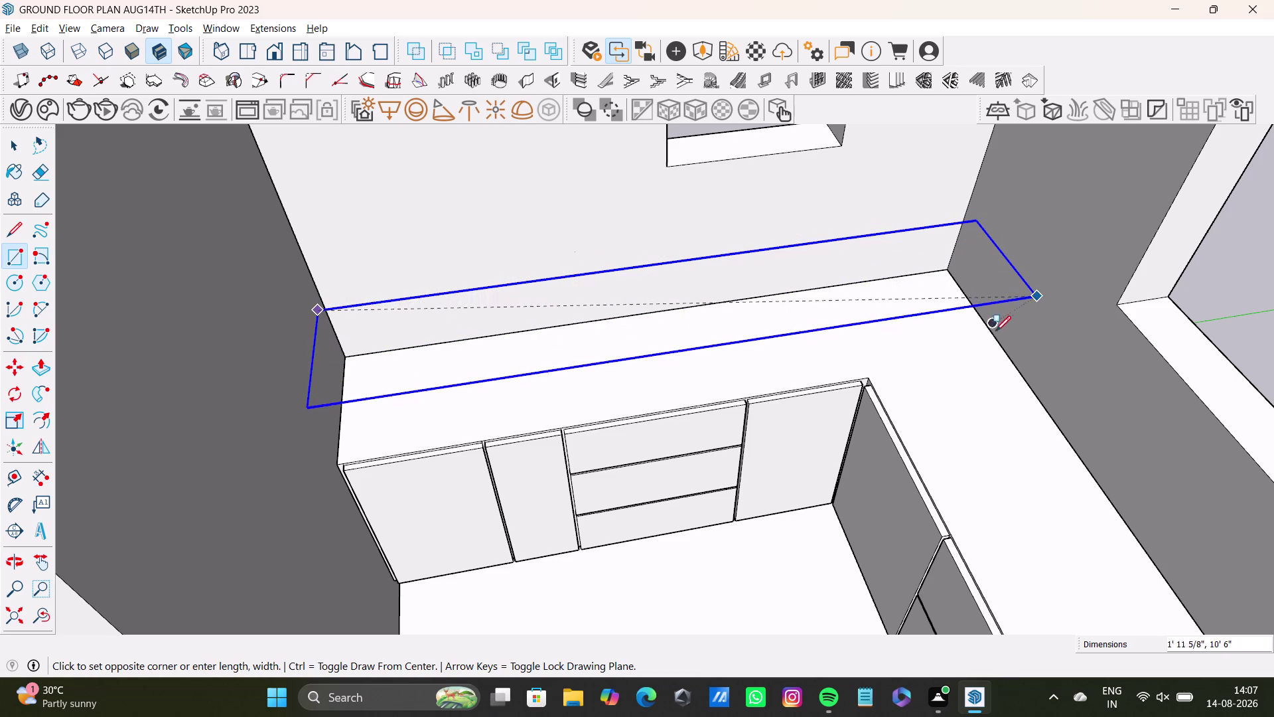
click(1016, 377)
key(space)
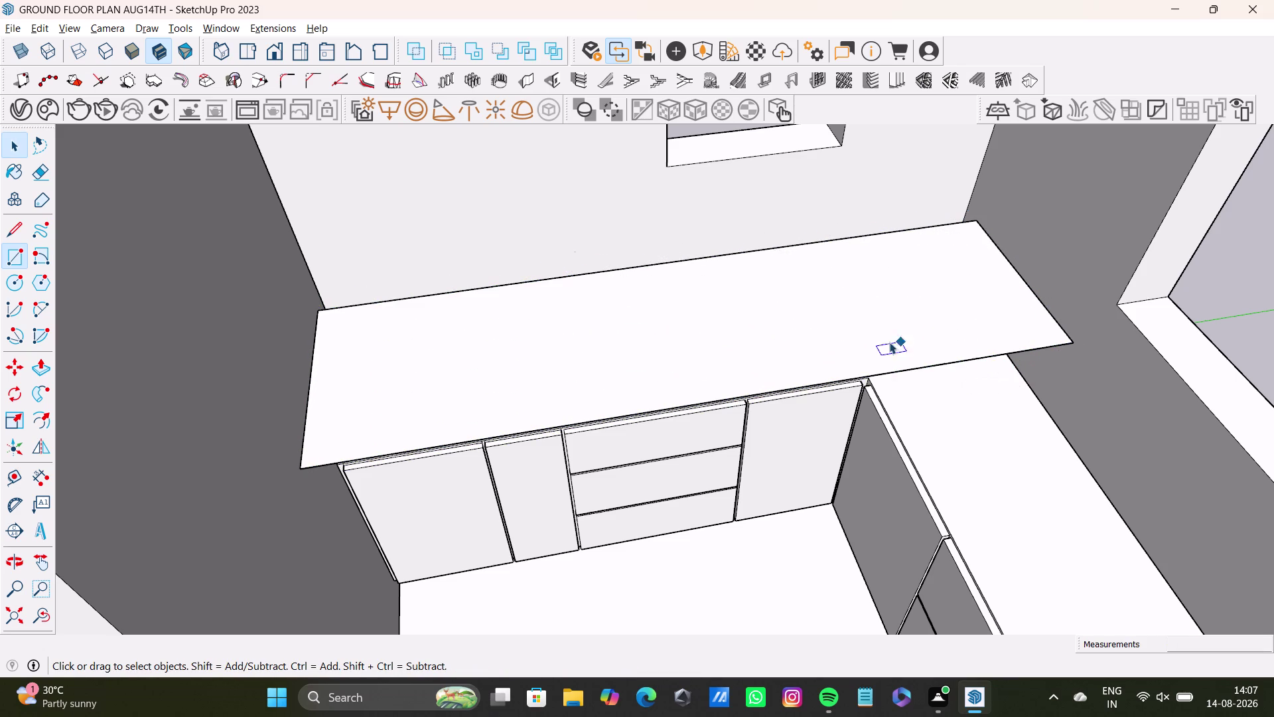
Push/pull the countertop face into a slab and inspect its front edge and far end.
click(821, 331)
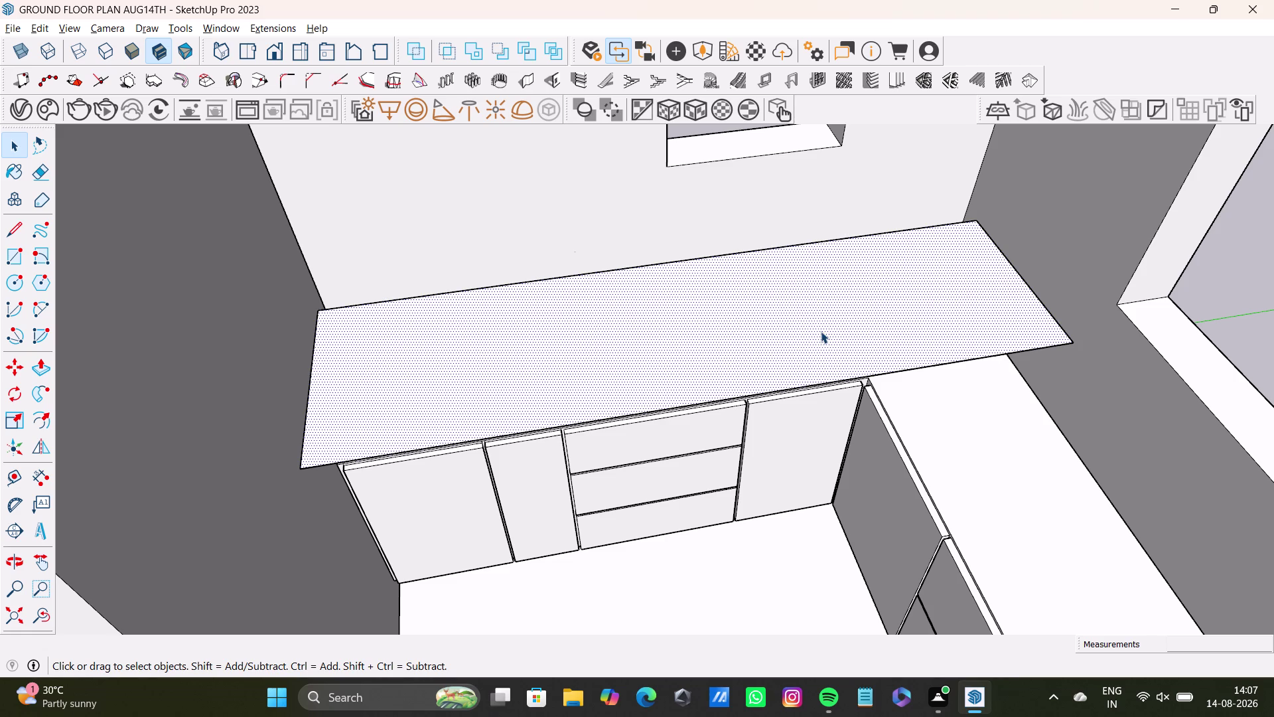
key(p)
click(821, 331)
click(818, 321)
middle_drag(918, 321, 849, 303)
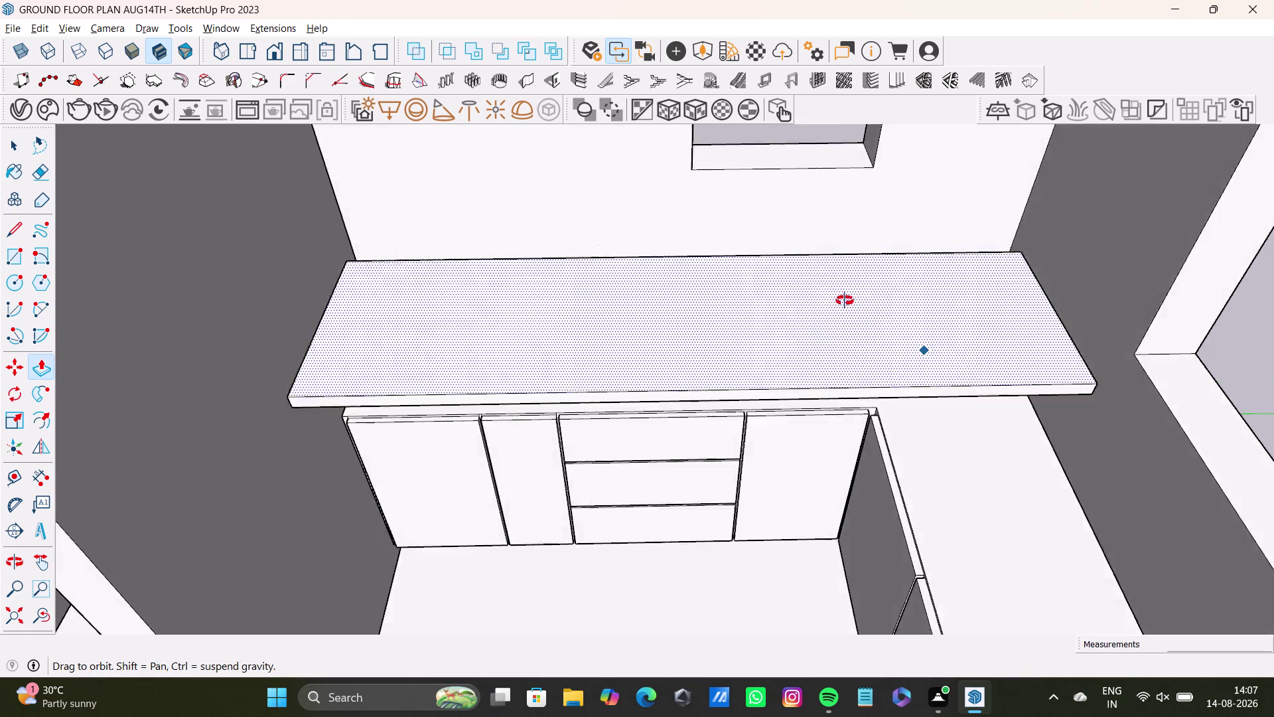
middle_drag(849, 303, 761, 324)
scroll(up, 3)
middle_drag(1088, 428, 1016, 322)
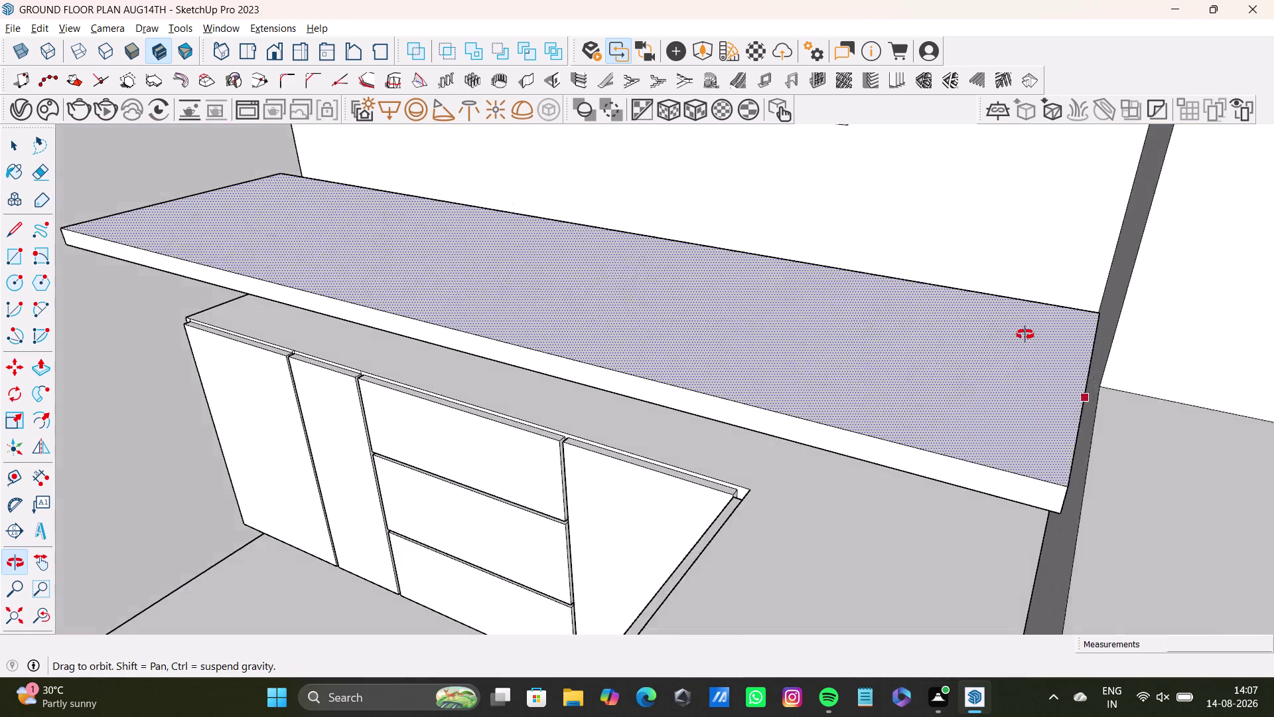
middle_drag(1016, 322, 1028, 338)
scroll(up, 3)
middle_drag(1083, 533, 1082, 478)
scroll(up, 3)
middle_drag(1100, 483, 1091, 476)
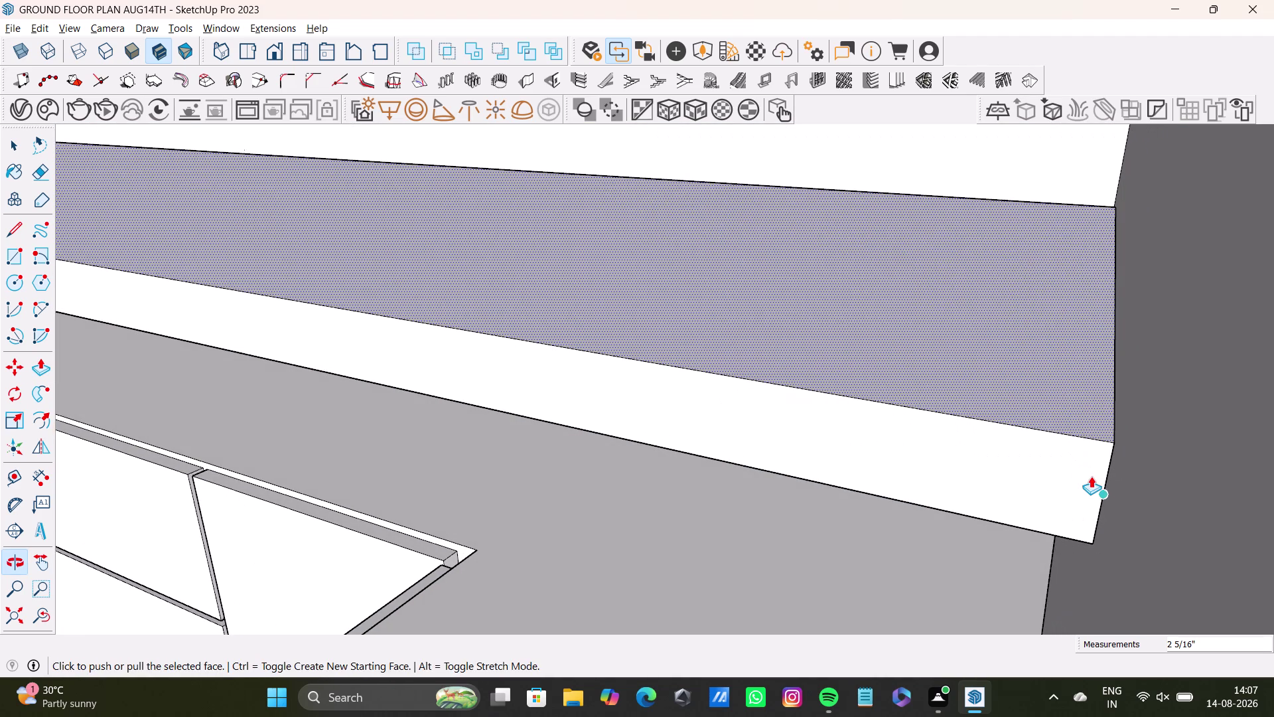
Undo the slab thickening and then the countertop slab itself.
key(ctrl+z)
key(ctrl+z)
scroll(down, 3)
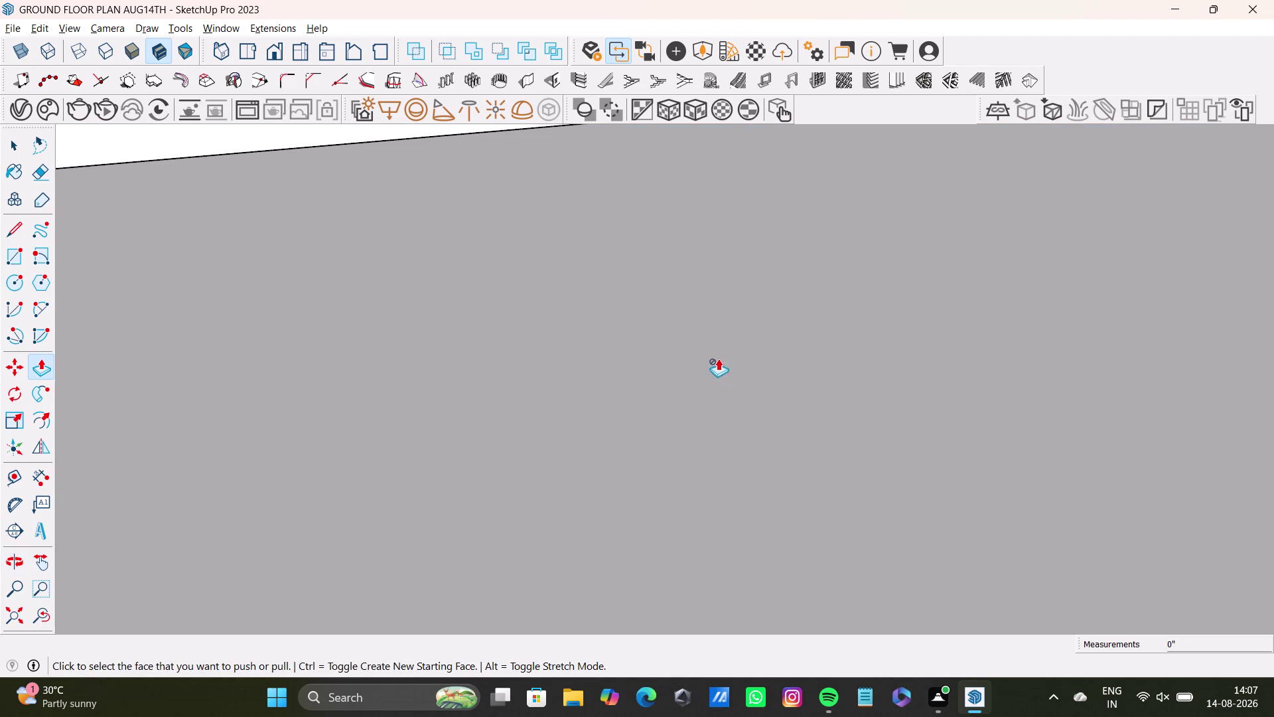
click(11, 616)
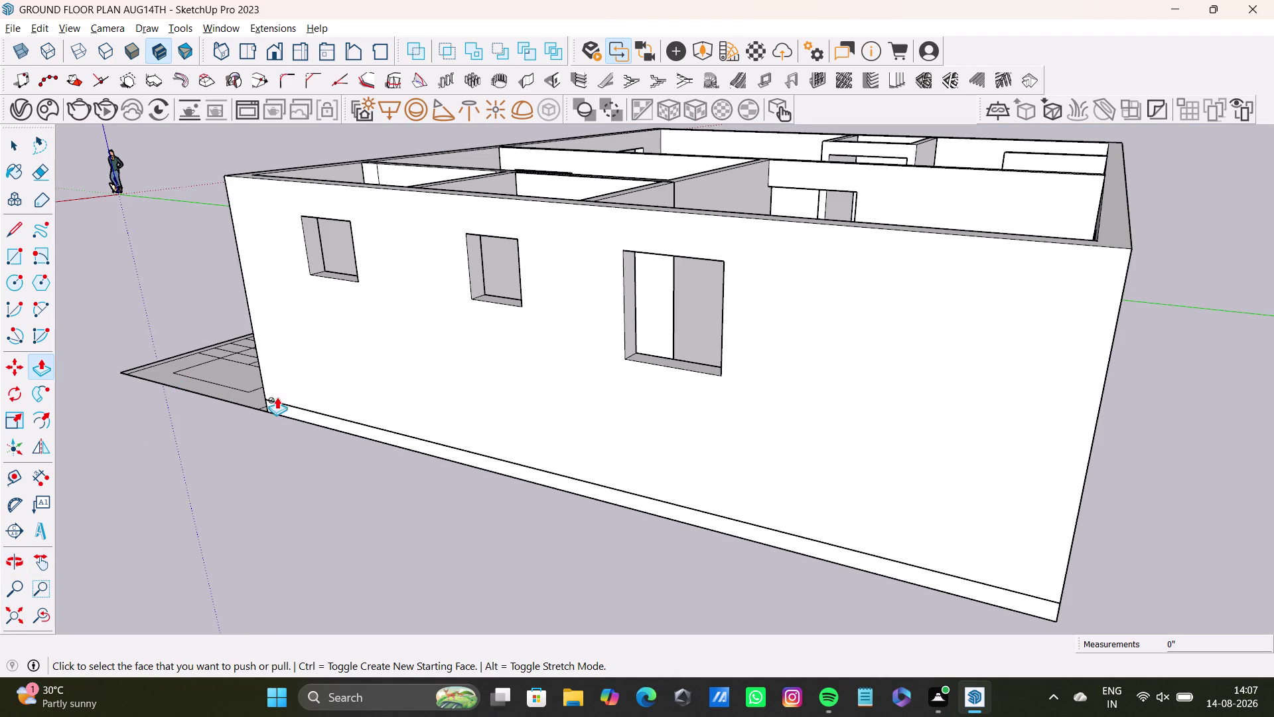
Orbit out over the building and back down to frame the vanity corner.
middle_drag(453, 343, 590, 599)
scroll(down, 3)
middle_drag(638, 266, 572, 581)
scroll(up, 3)
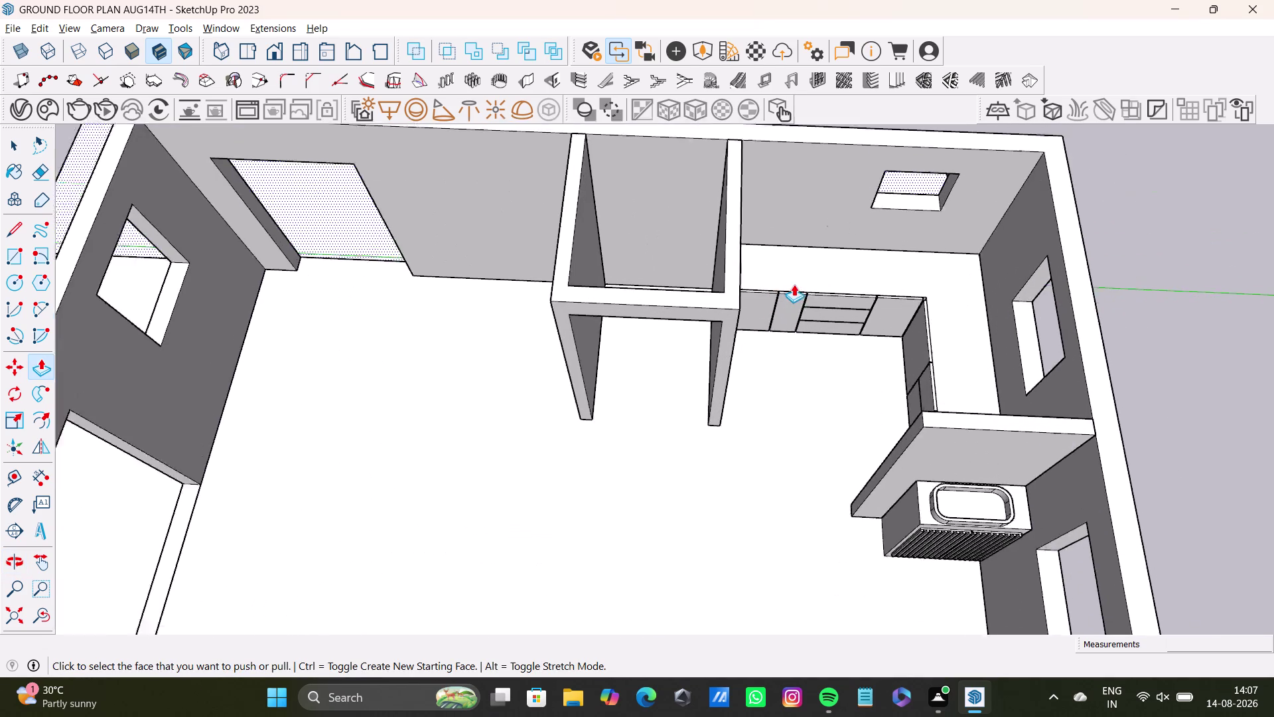
scroll(up, 3)
middle_drag(749, 348, 627, 415)
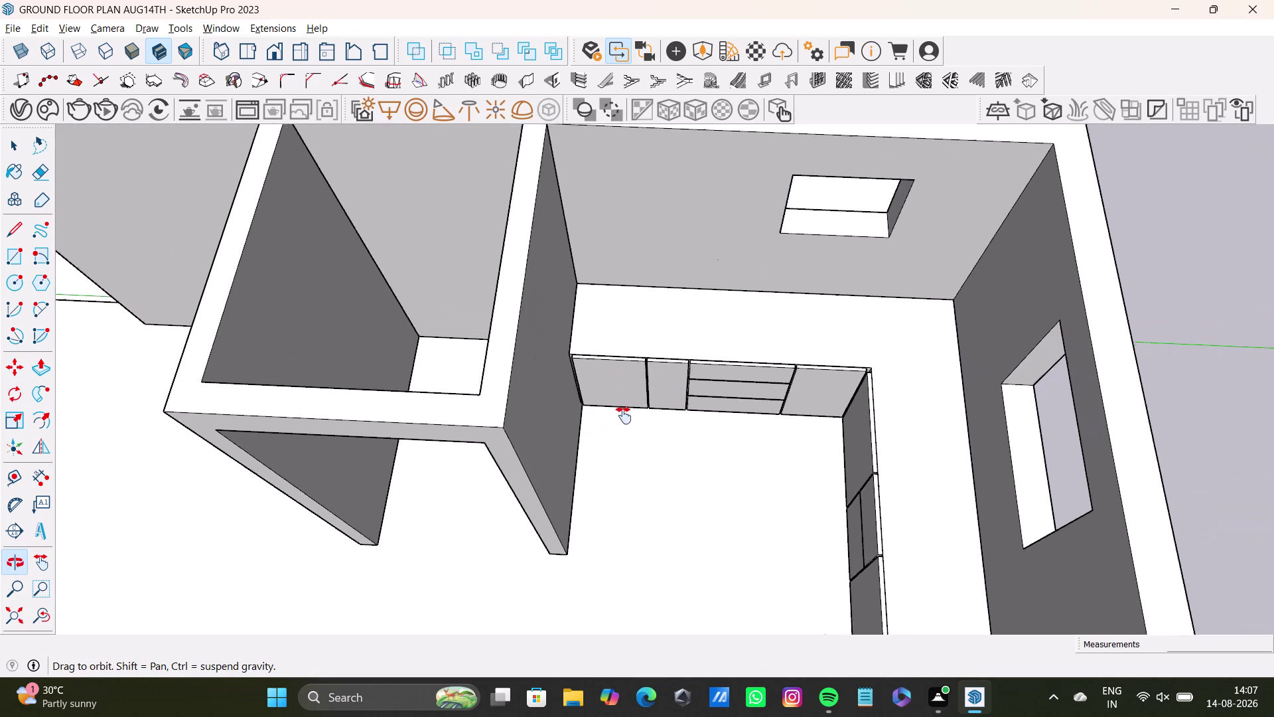
middle_drag(627, 415, 617, 423)
middle_drag(633, 460, 698, 390)
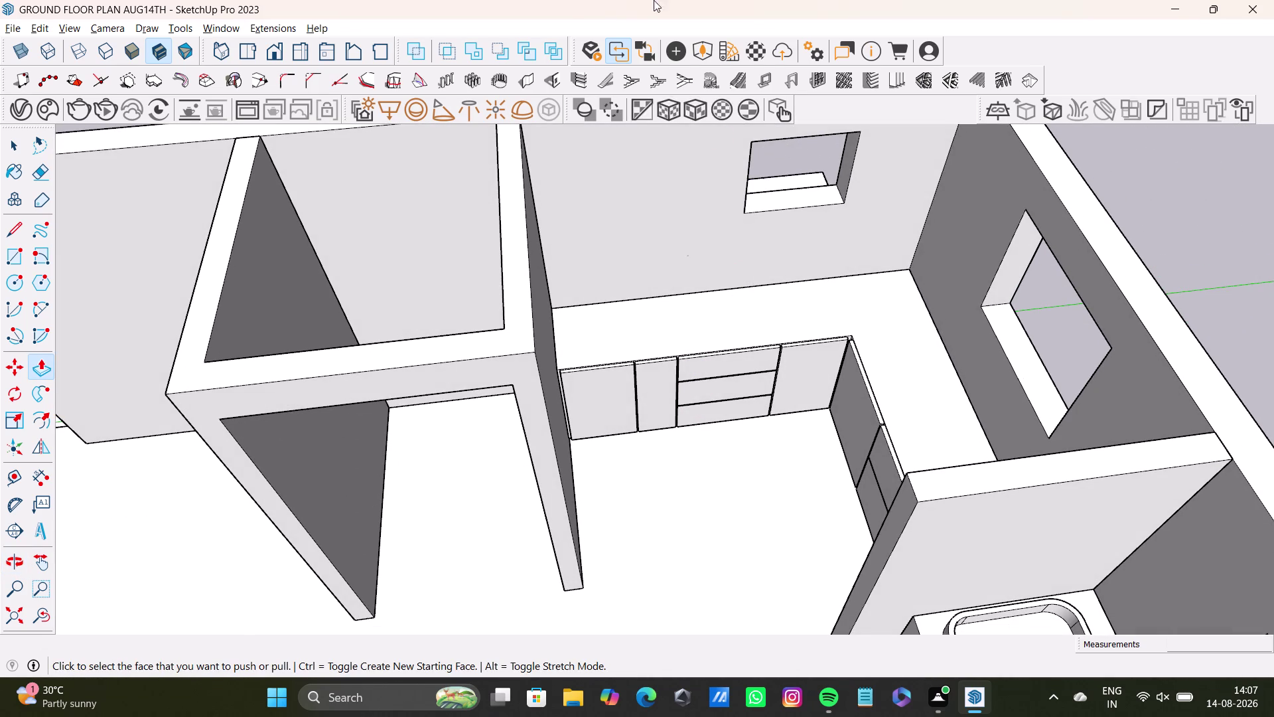
click(10, 246)
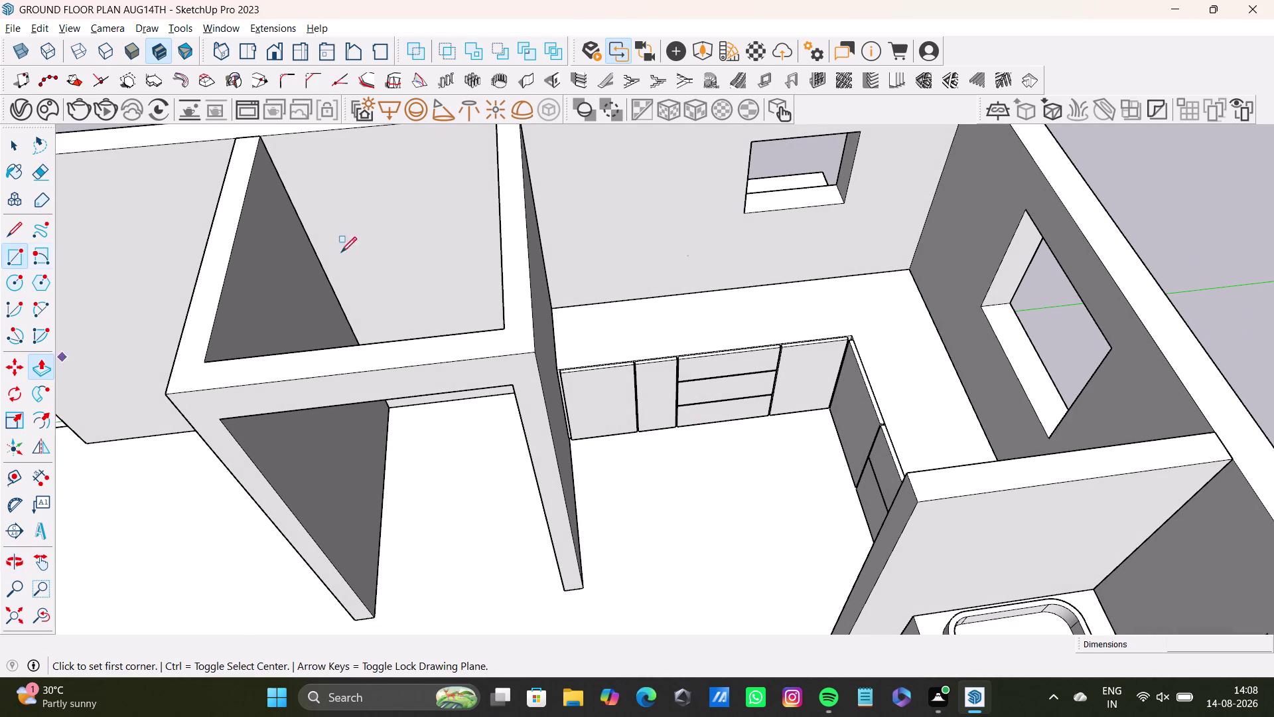
scroll(up, 3)
middle_drag(674, 350, 617, 370)
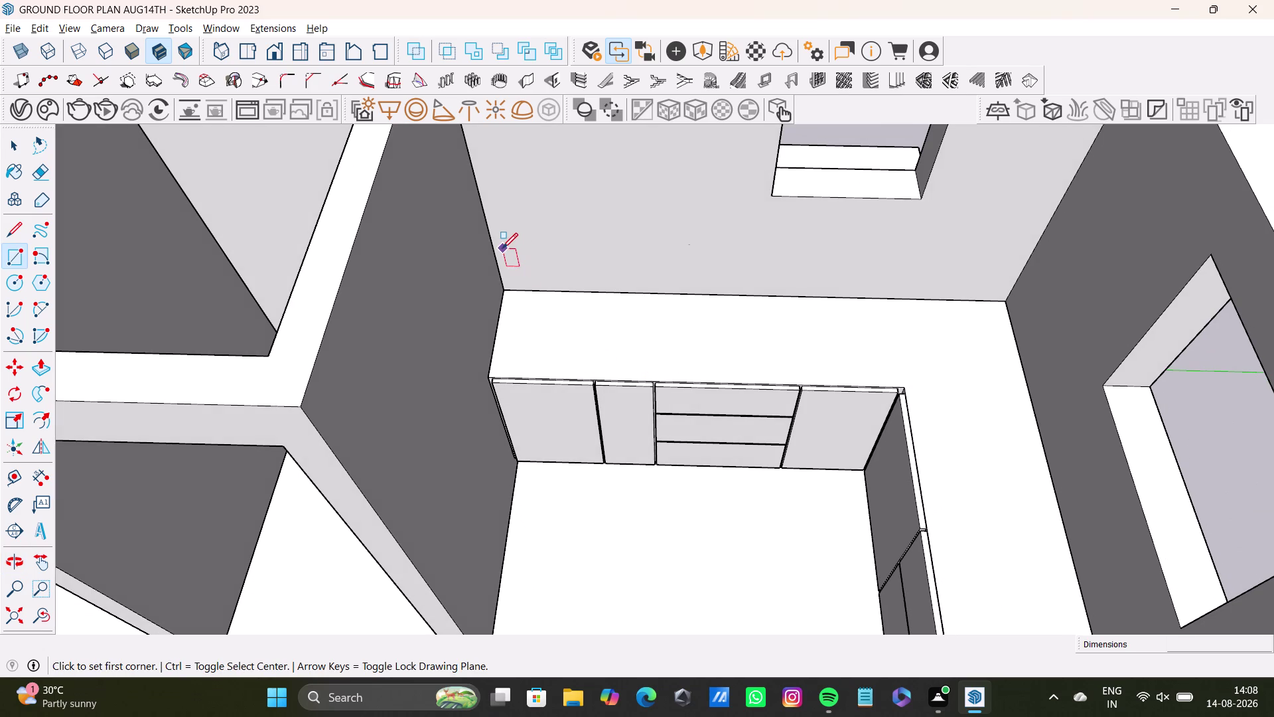
click(502, 248)
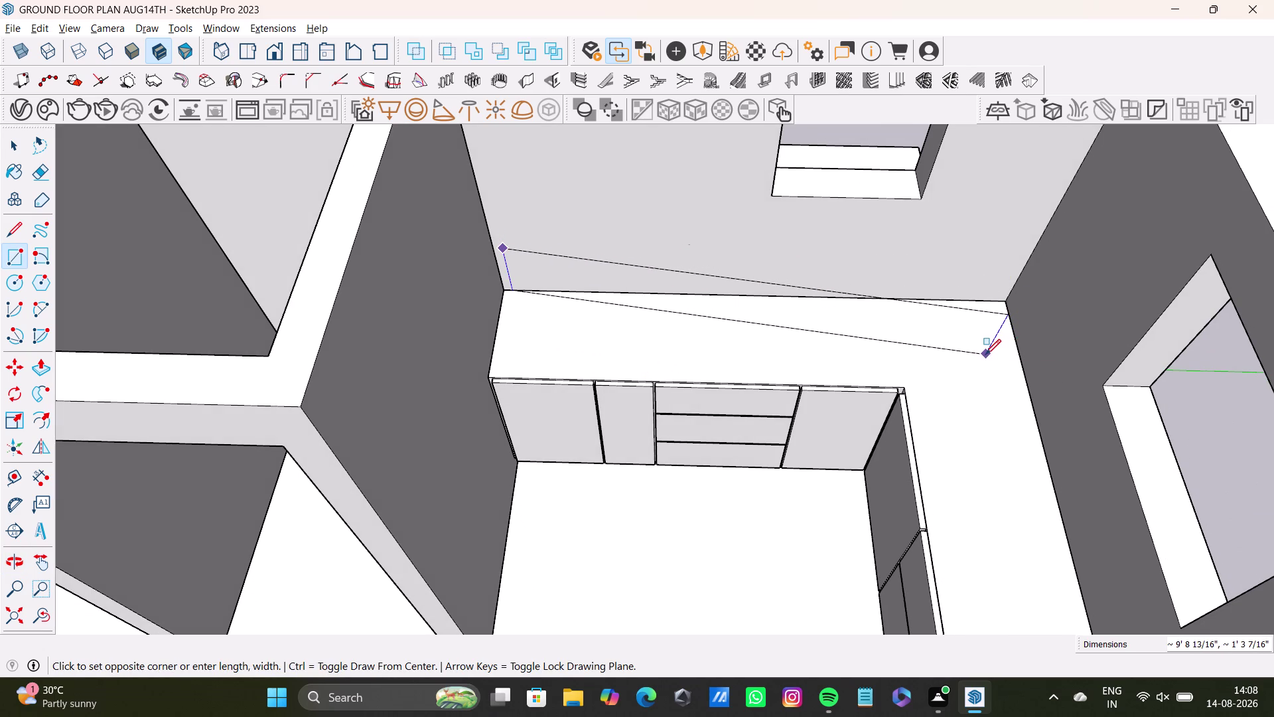
key(Up)
click(989, 365)
key(space)
click(867, 302)
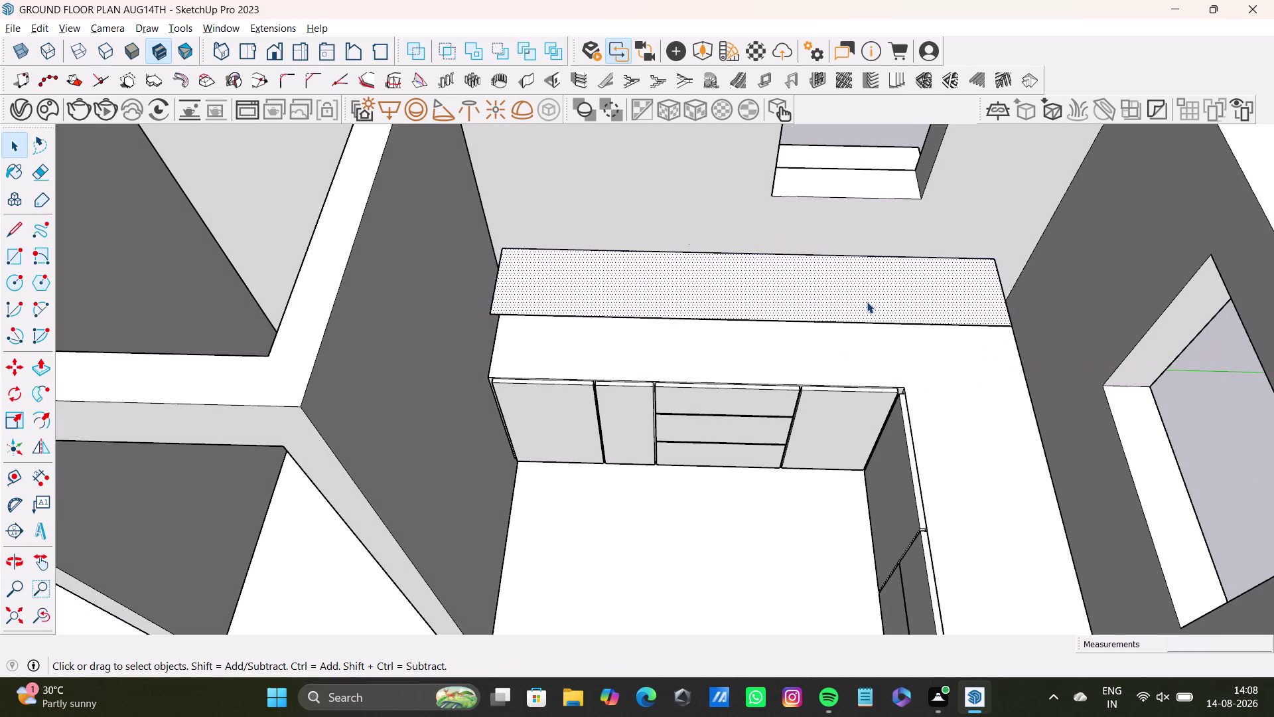
key(p)
click(867, 302)
click(862, 292)
middle_drag(806, 375, 810, 375)
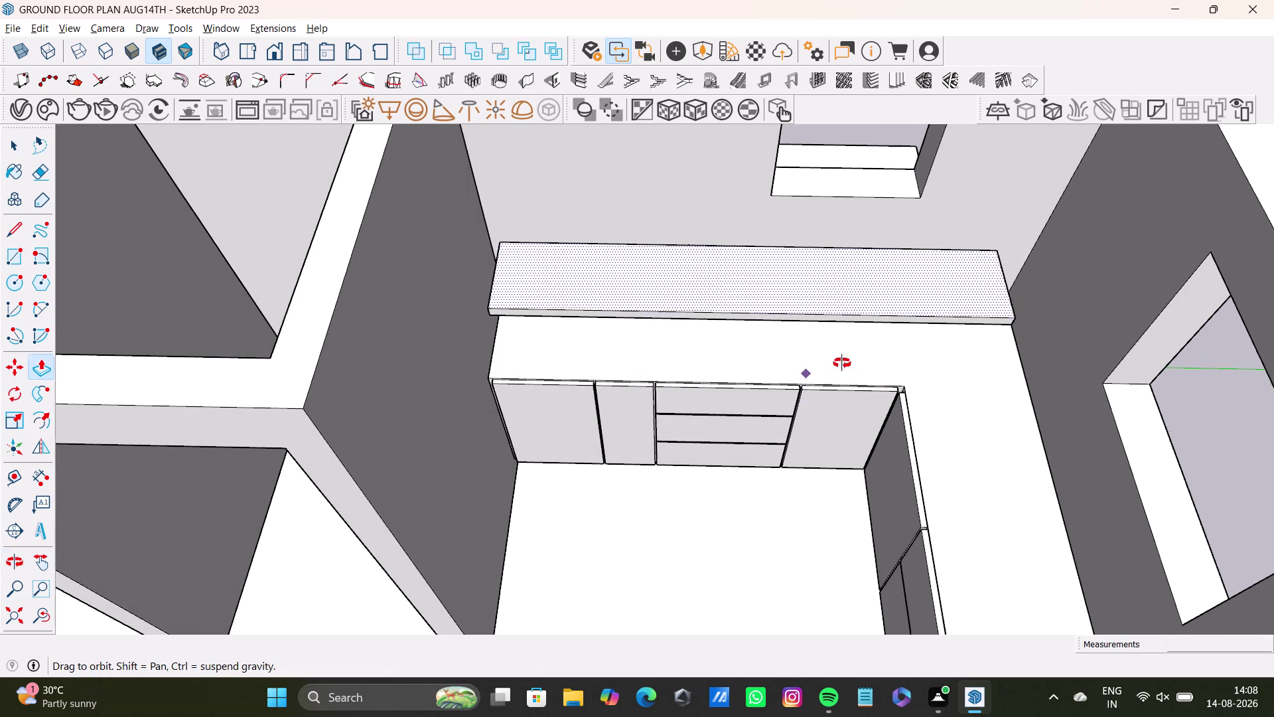
middle_drag(810, 374, 852, 424)
scroll(up, 3)
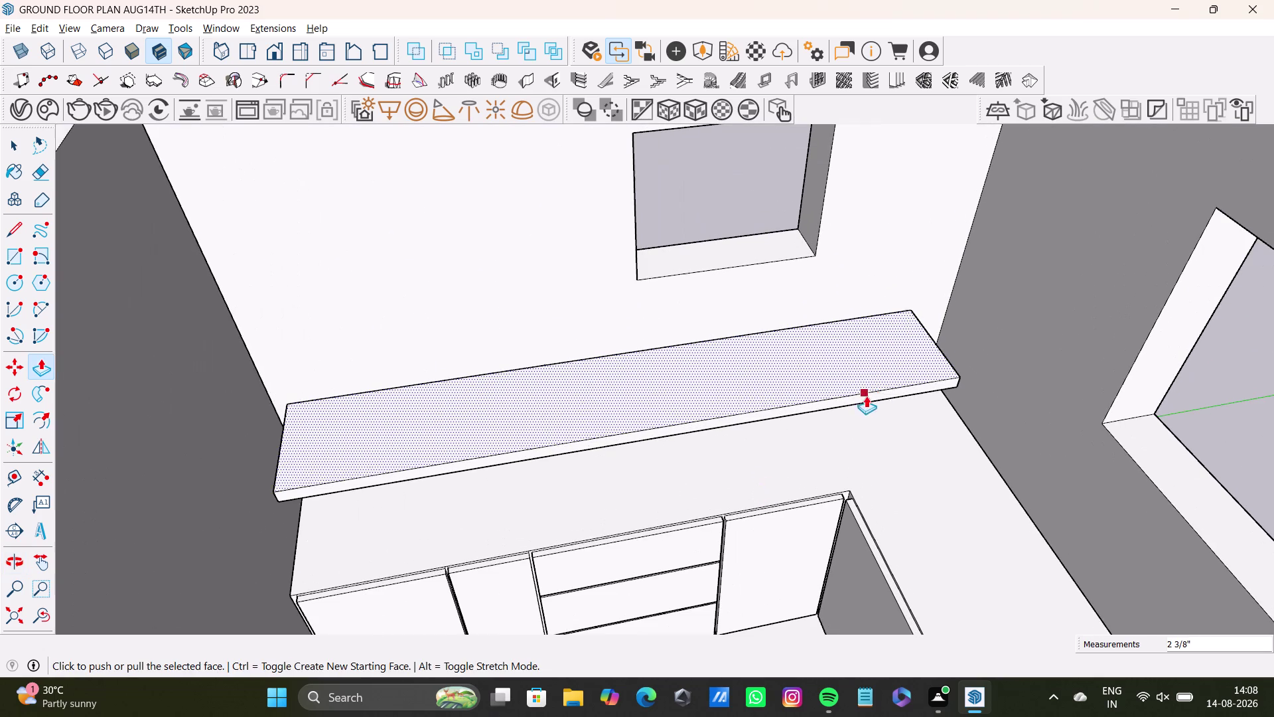
key(space)
double_click(916, 376)
double_click(918, 386)
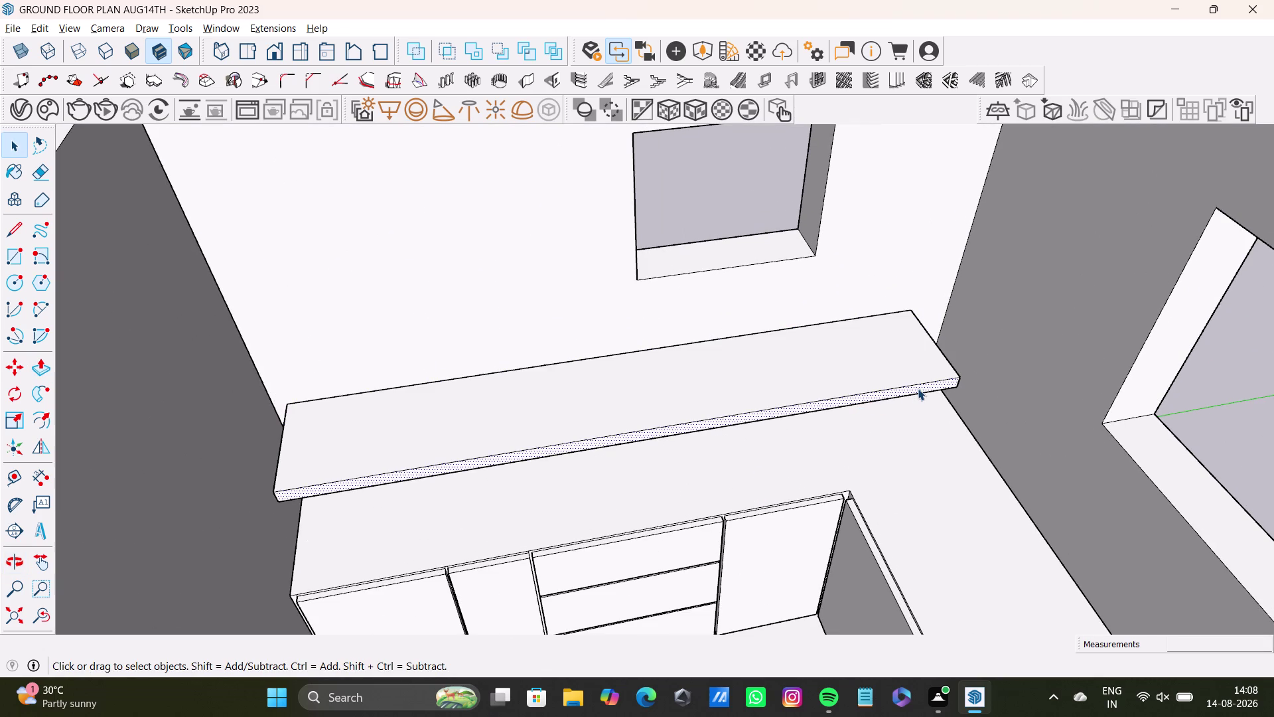
double_click(912, 380)
triple_click(891, 364)
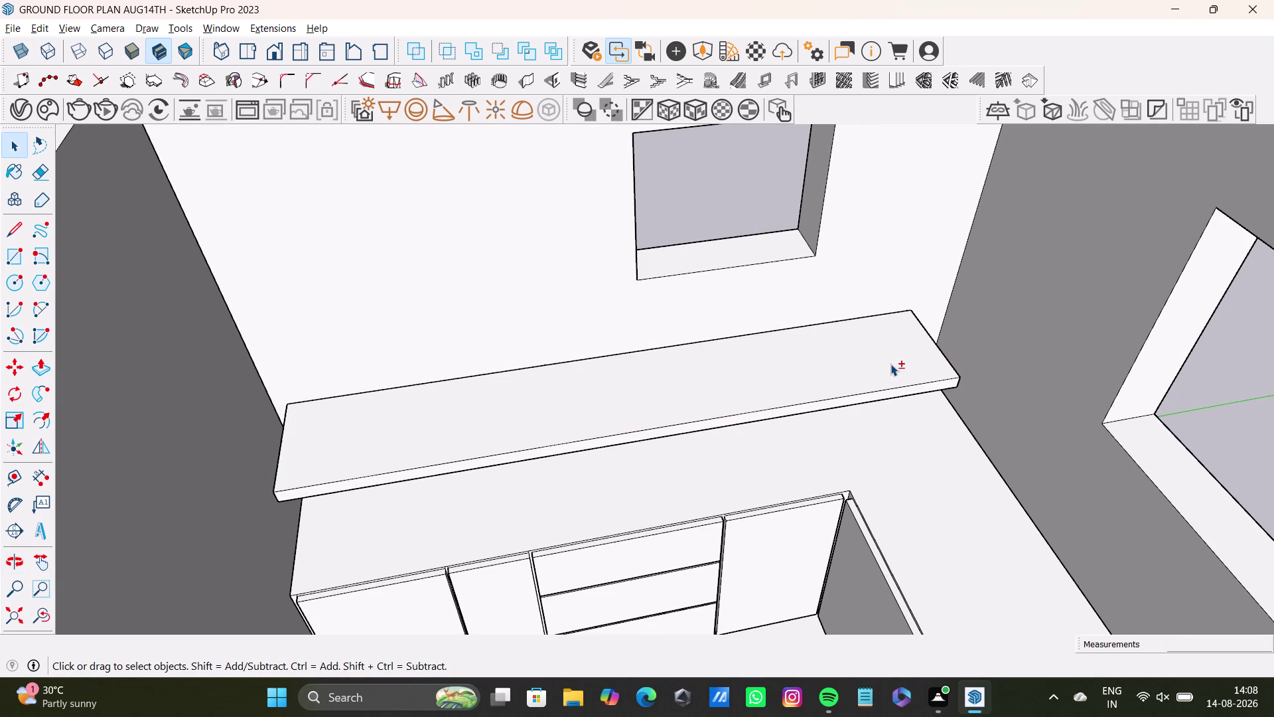
double_click(897, 385)
double_click(898, 392)
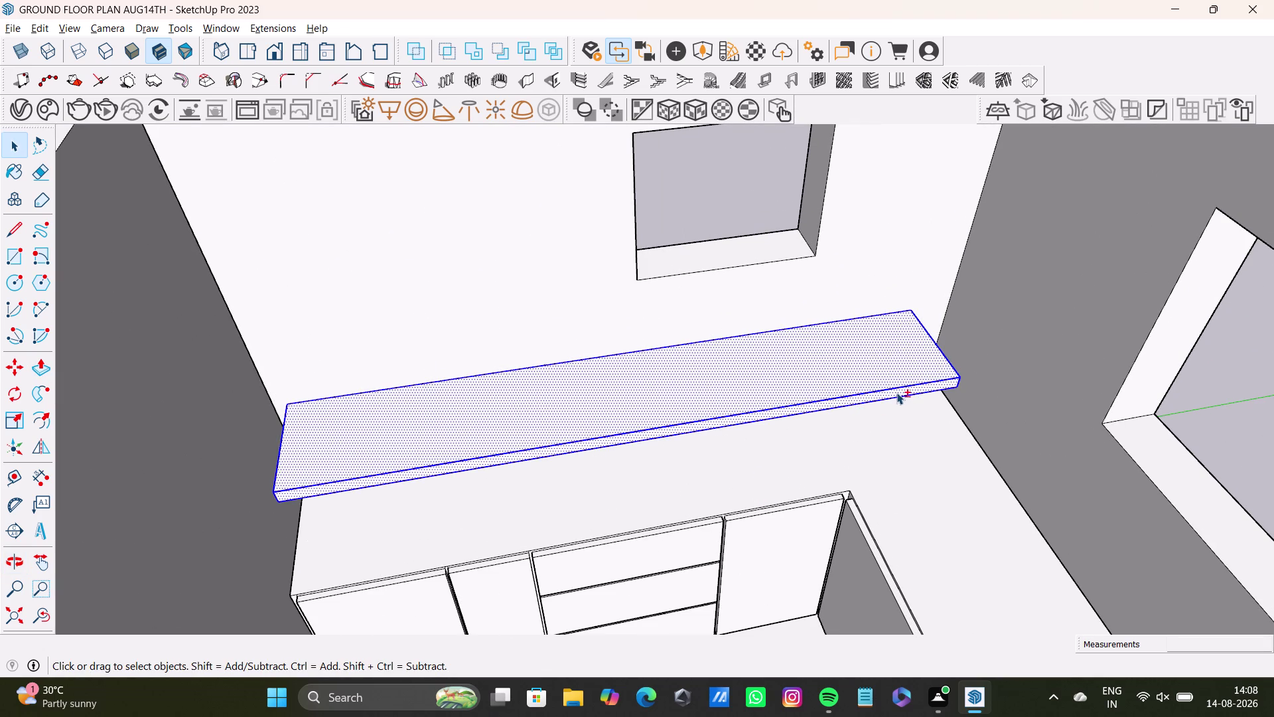
key(m)
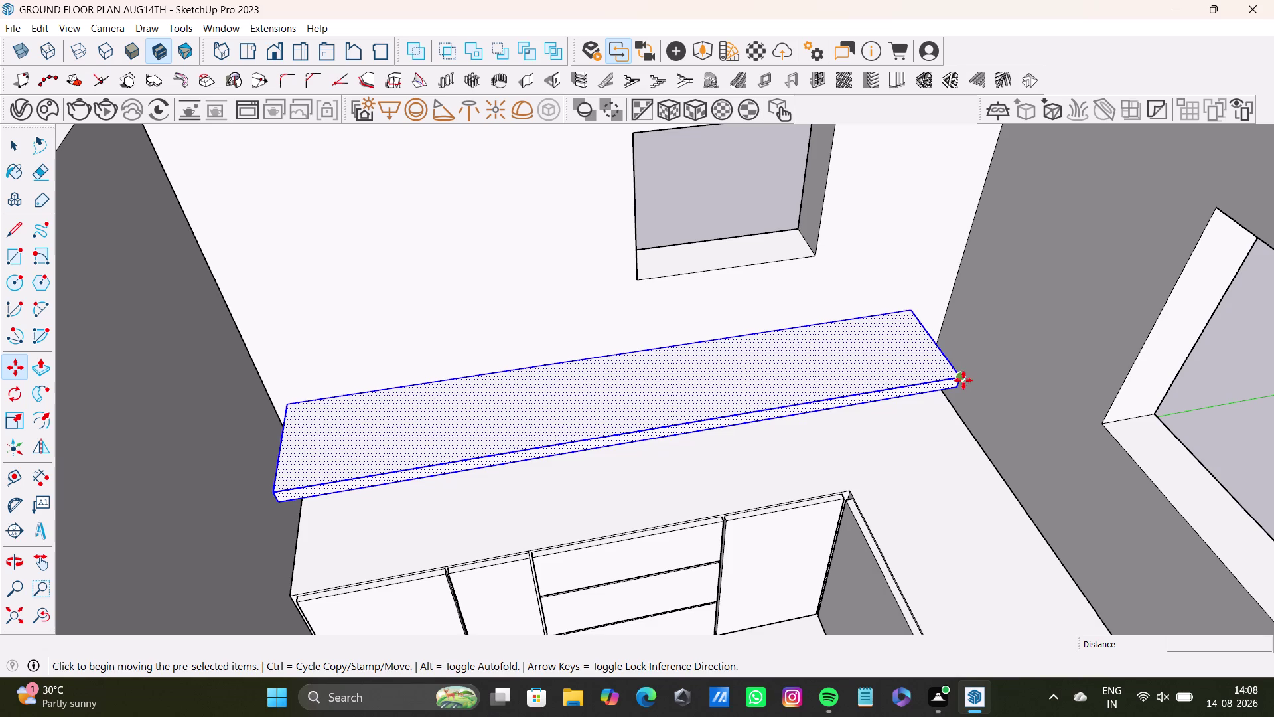
click(960, 380)
key(space)
middle_drag(758, 443, 757, 465)
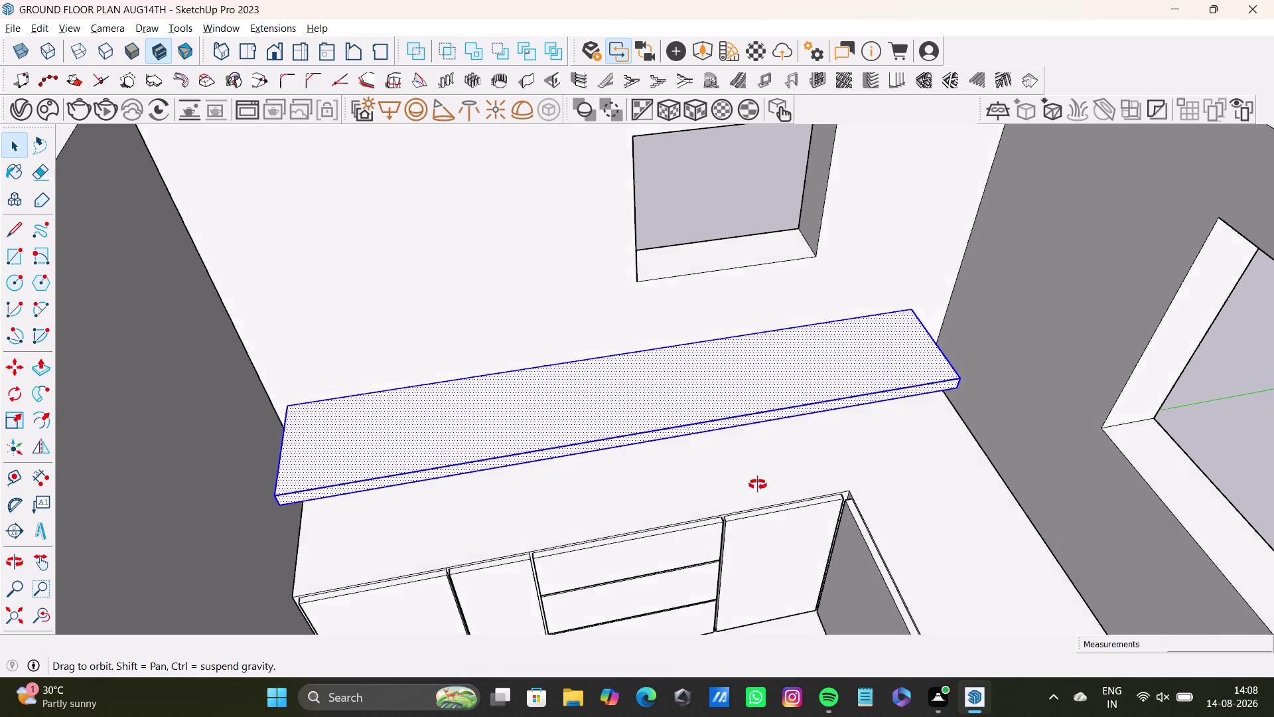
middle_drag(757, 464, 763, 562)
middle_drag(686, 455, 721, 565)
key(ctrl+z)
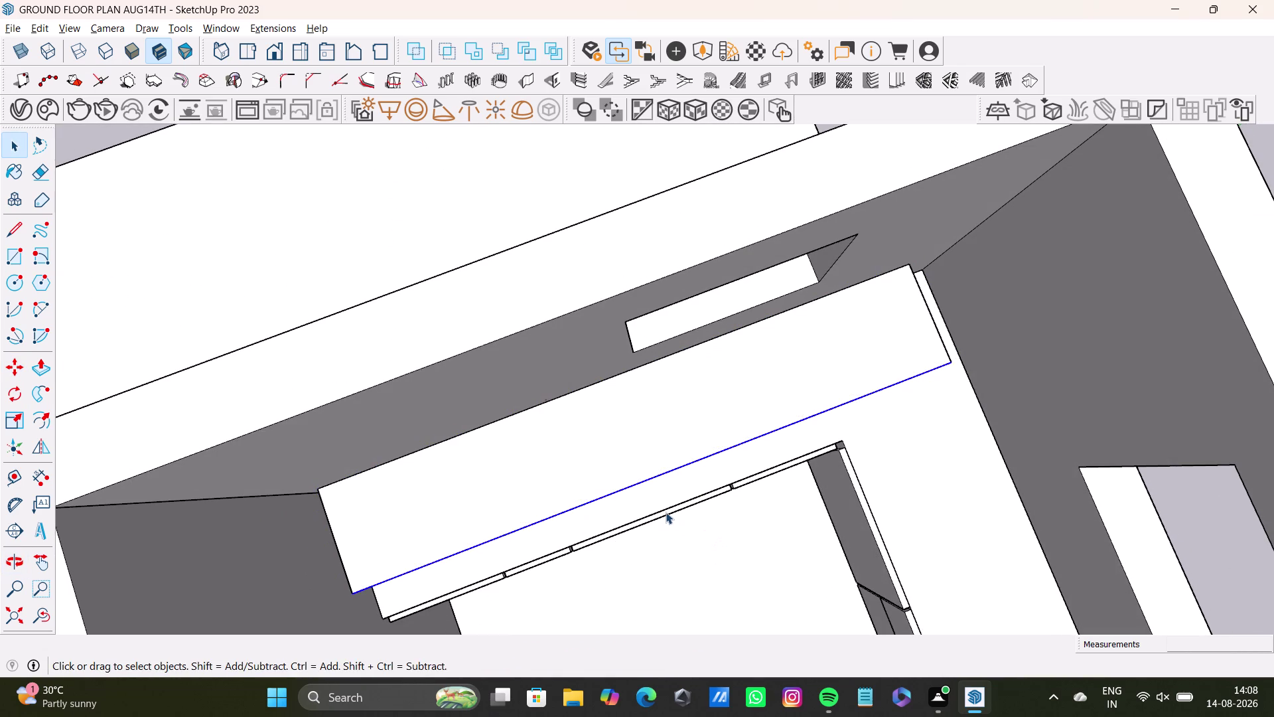
key(ctrl+z)
middle_drag(642, 508, 627, 384)
middle_drag(636, 378, 637, 397)
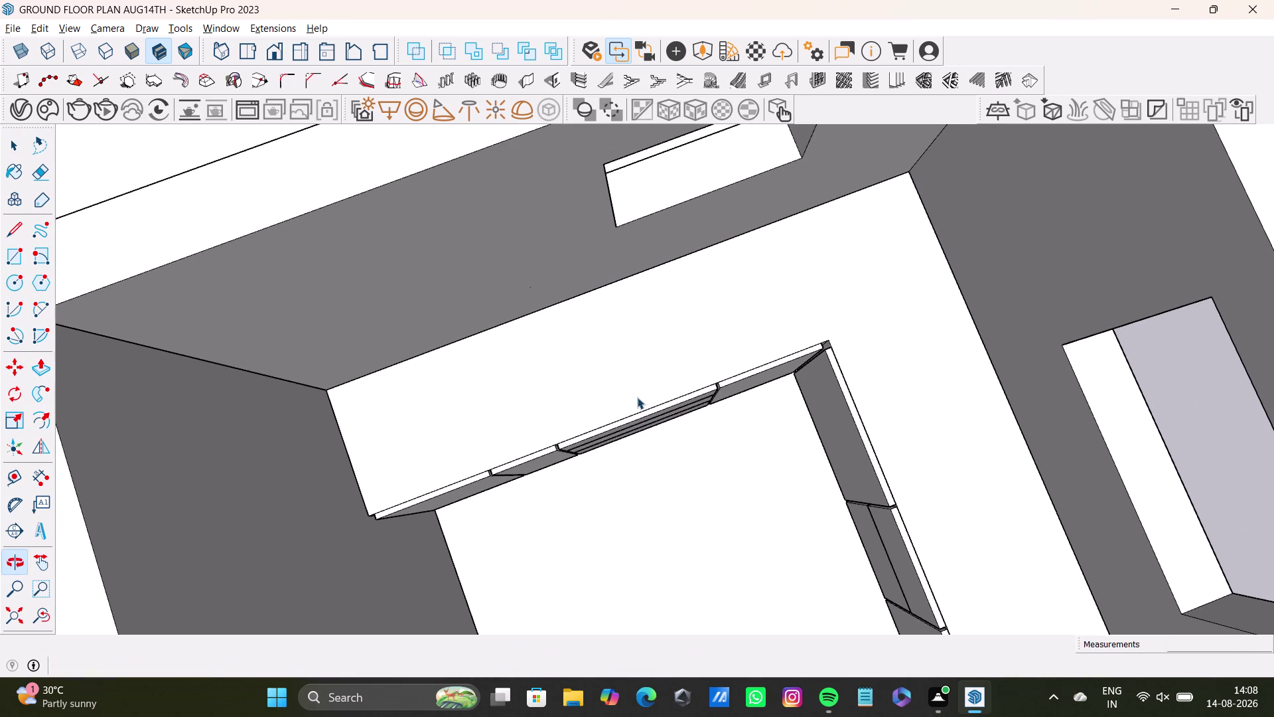
middle_drag(745, 426, 633, 443)
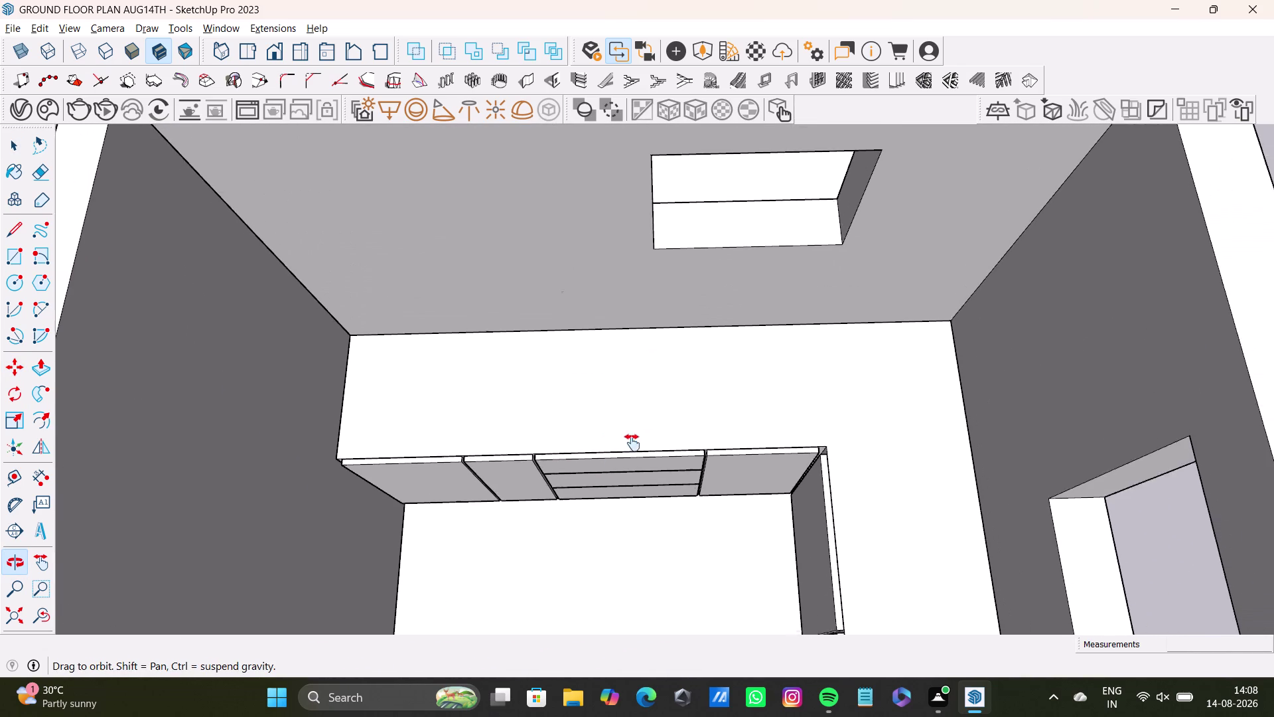
middle_drag(633, 442, 631, 448)
click(11, 260)
Draw a horizontal rectangle from the back-left wall corner past the vanity's end.
click(323, 350)
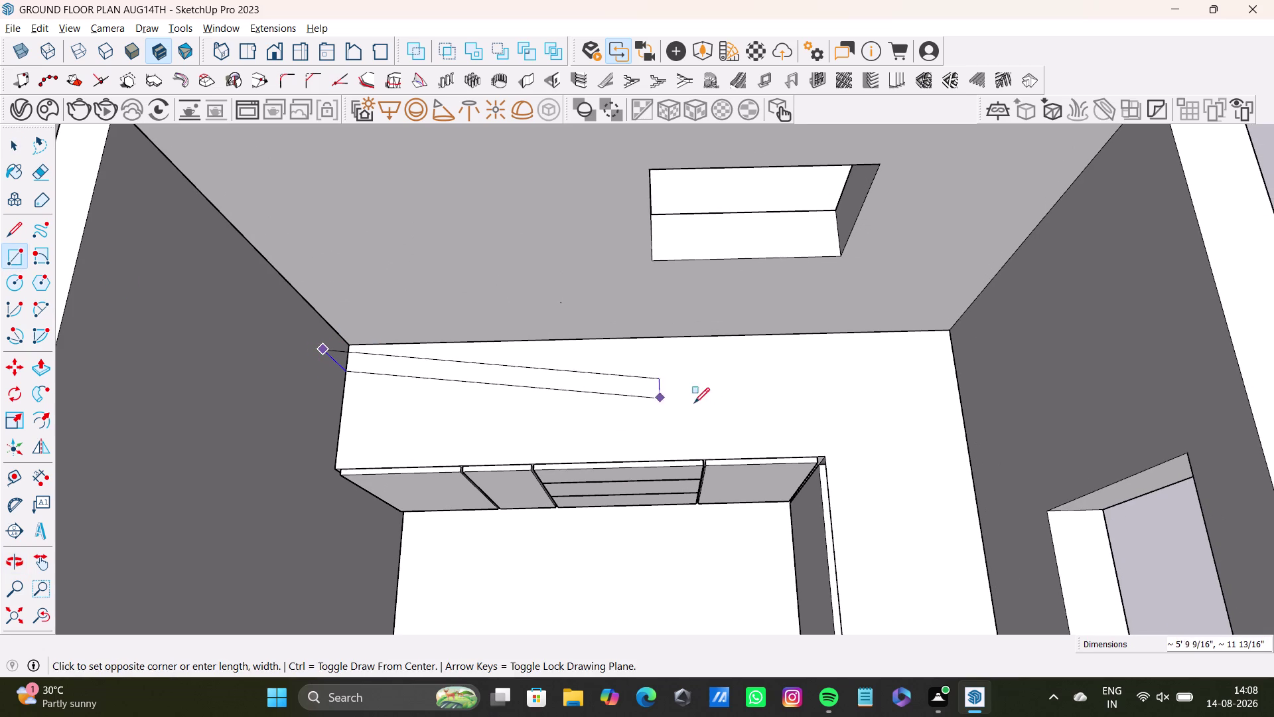
key(Up)
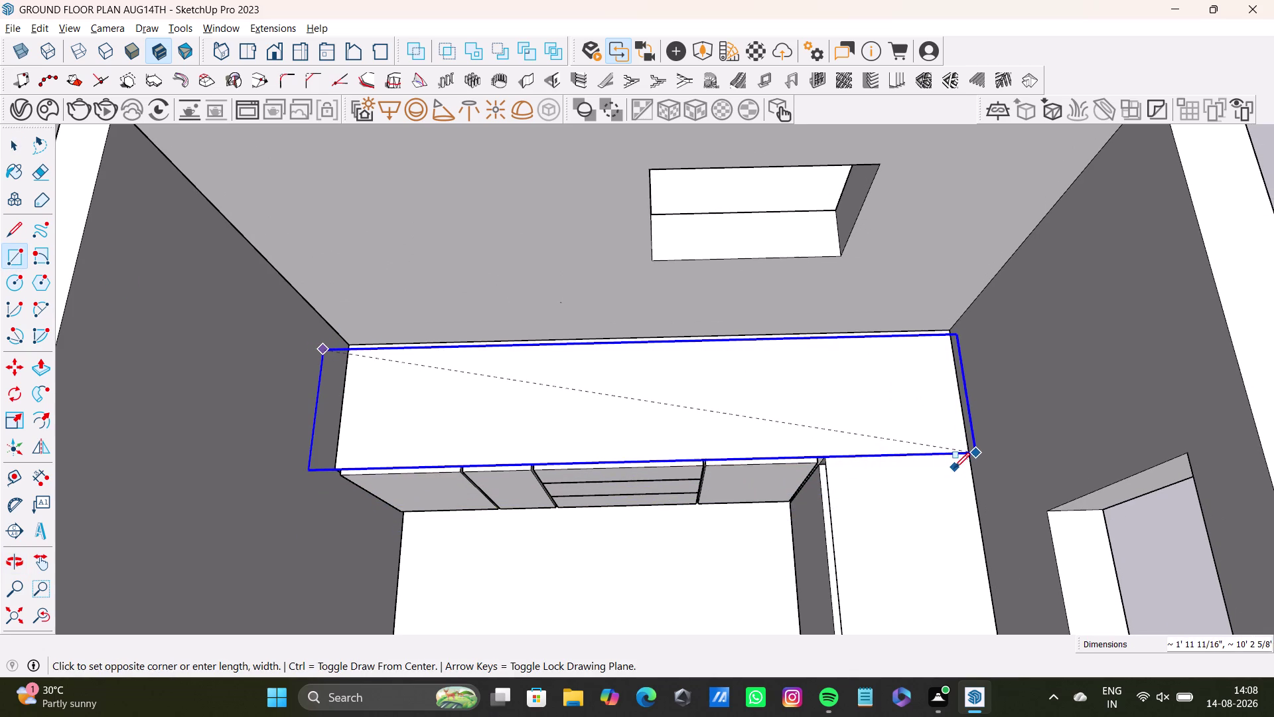
click(952, 468)
middle_drag(629, 479, 750, 236)
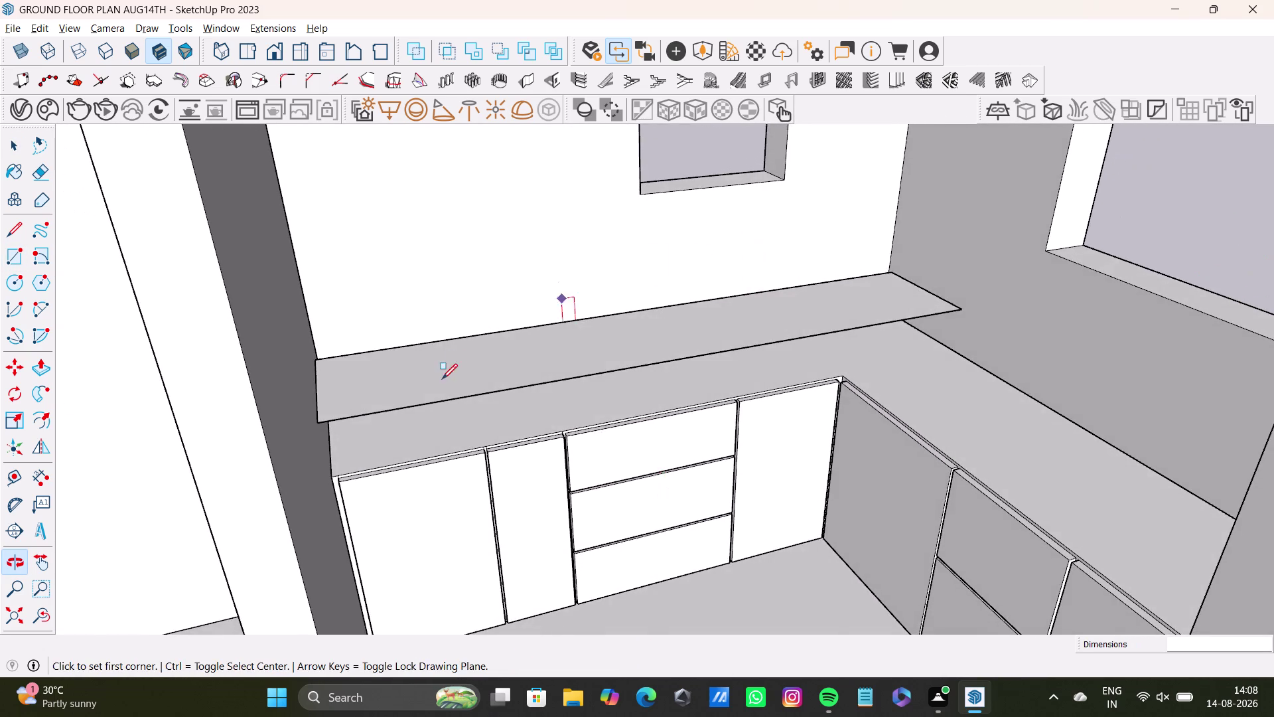
scroll(up, 3)
middle_drag(439, 377, 331, 185)
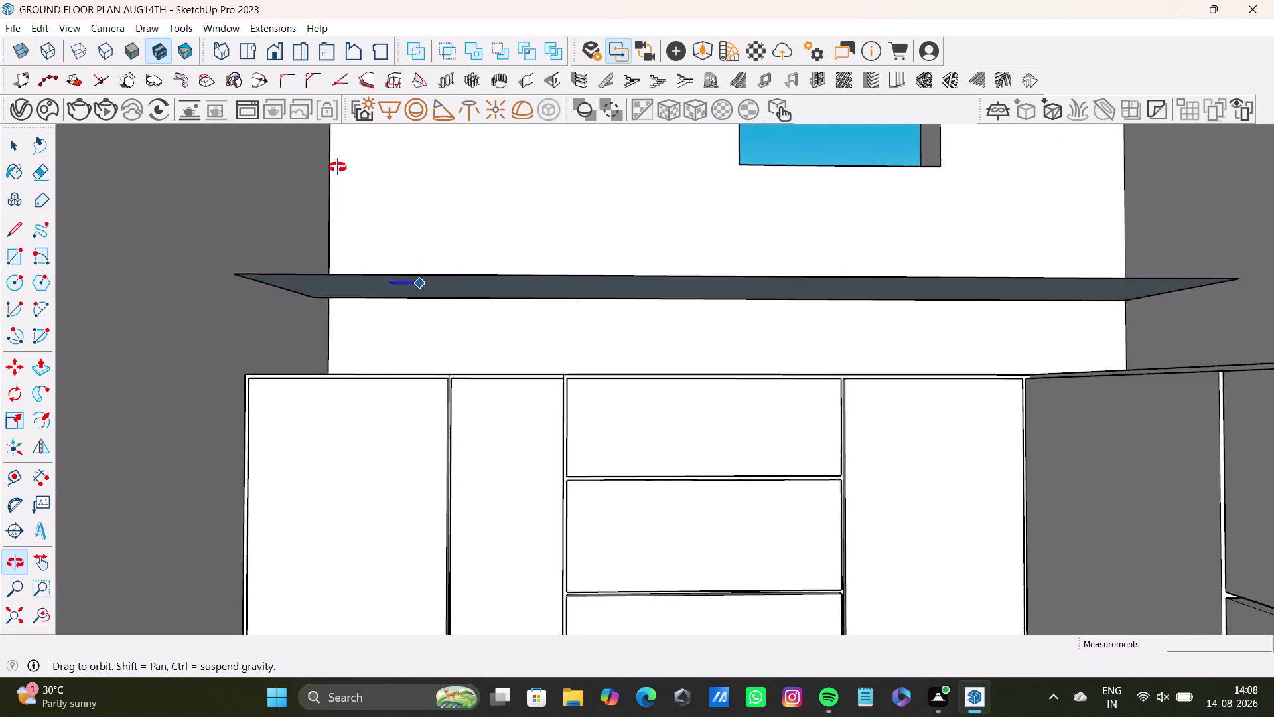
middle_drag(331, 185, 463, 161)
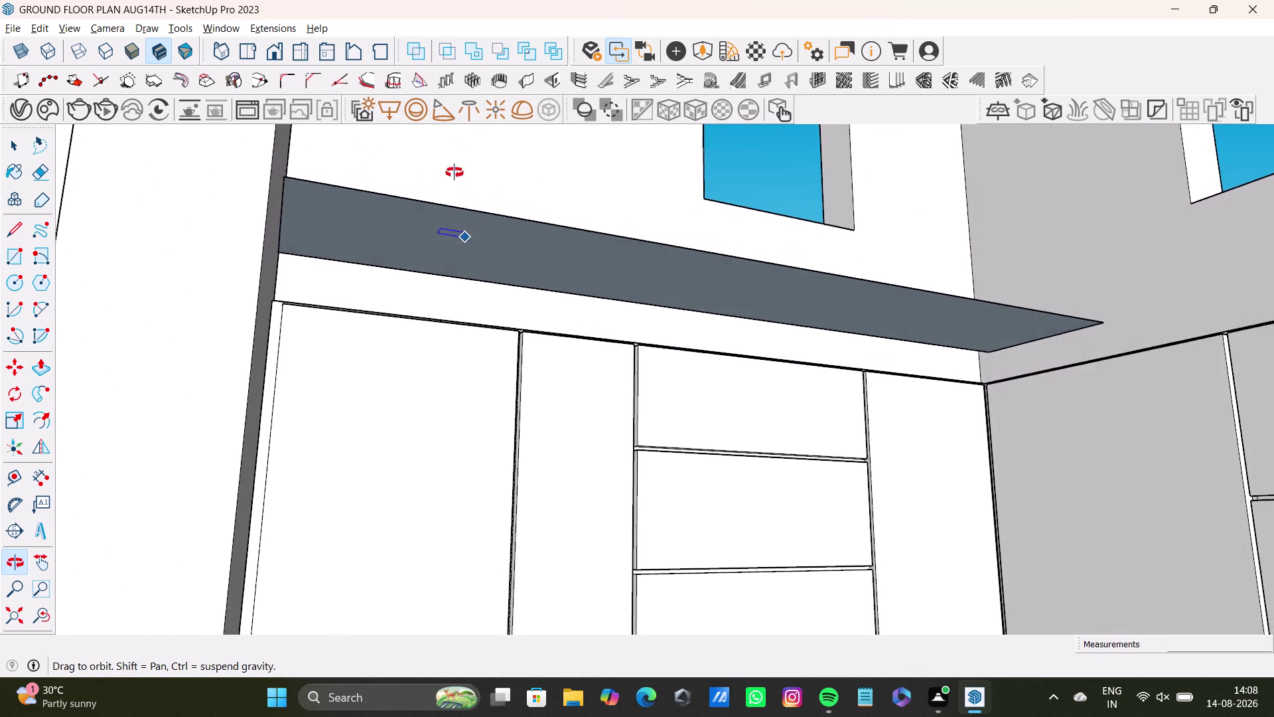
middle_drag(463, 161, 449, 182)
scroll(up, 3)
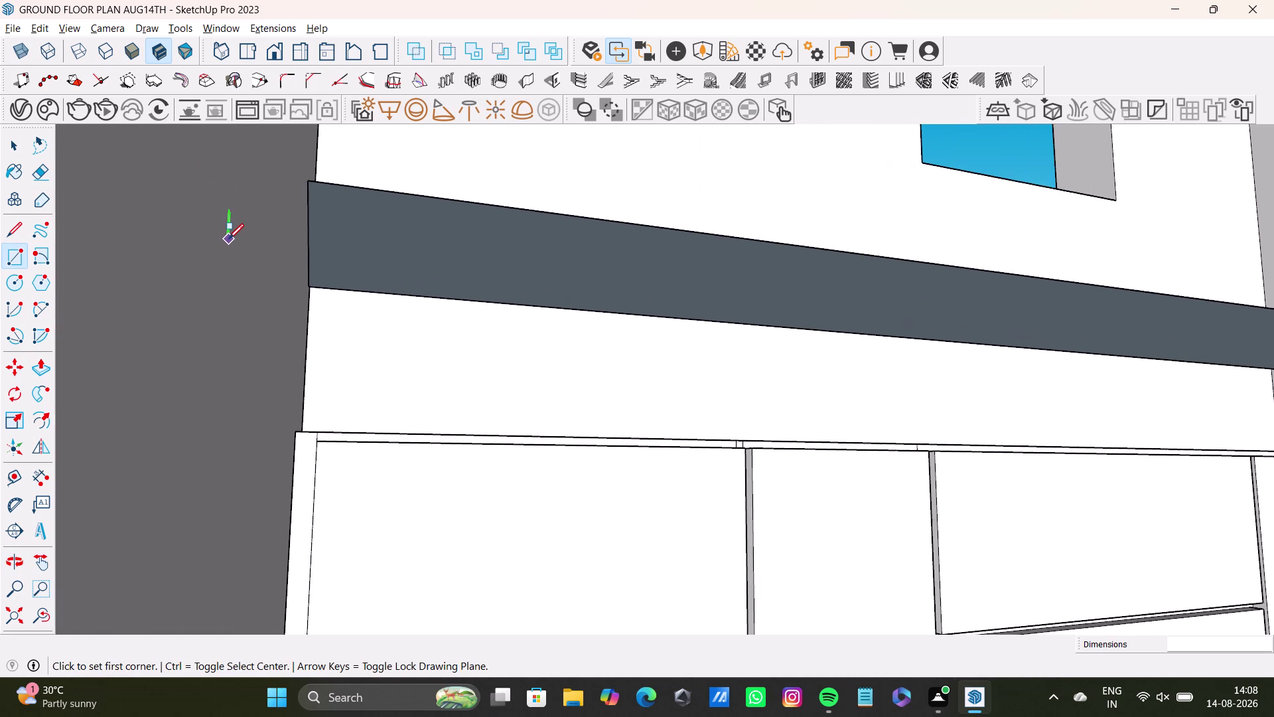
scroll(up, 3)
middle_drag(258, 235, 294, 371)
Reframe the vanity under the window and select the new countertop face.
click(6, 633)
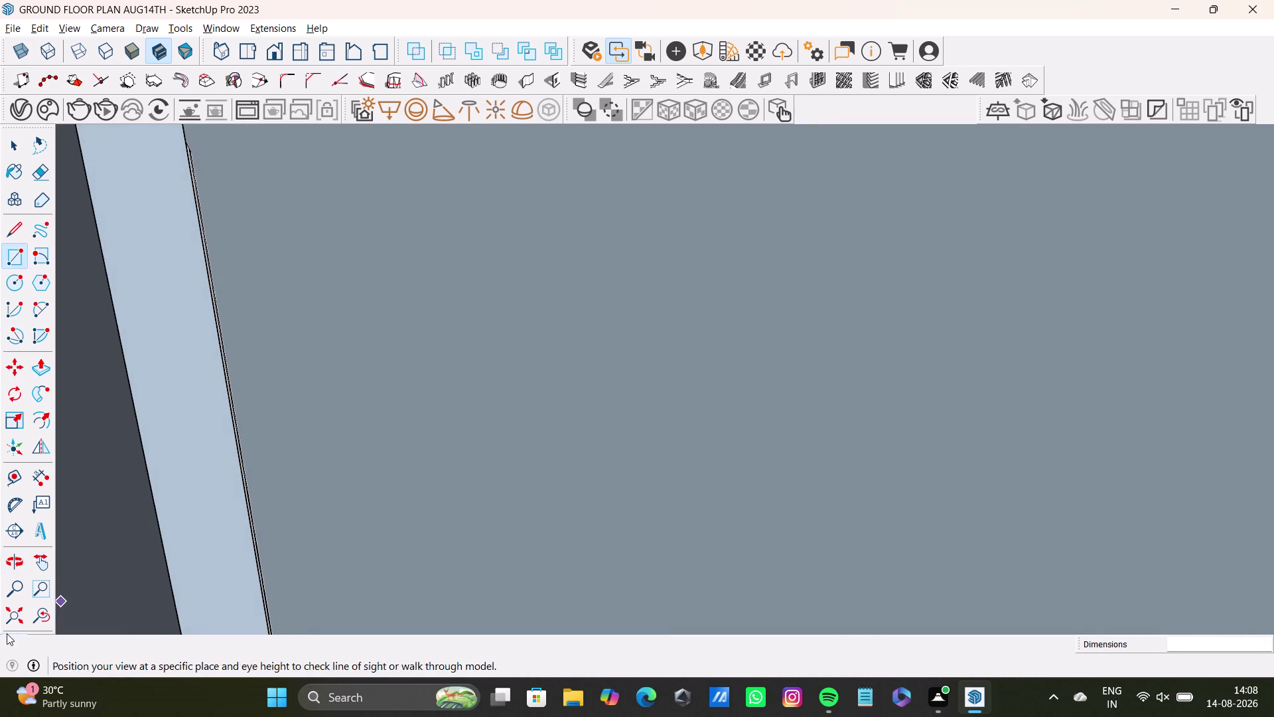
click(27, 609)
scroll(up, 3)
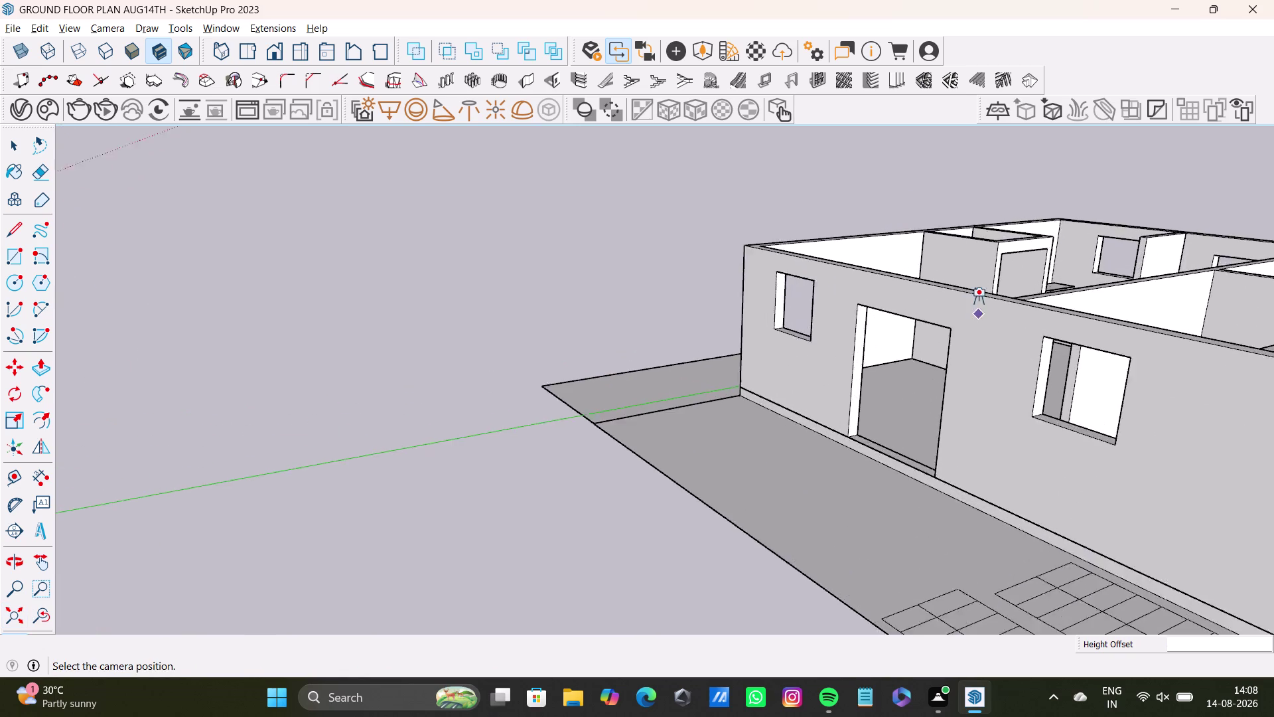
scroll(up, 3)
middle_drag(996, 287, 350, 478)
middle_drag(706, 393, 496, 580)
scroll(up, 3)
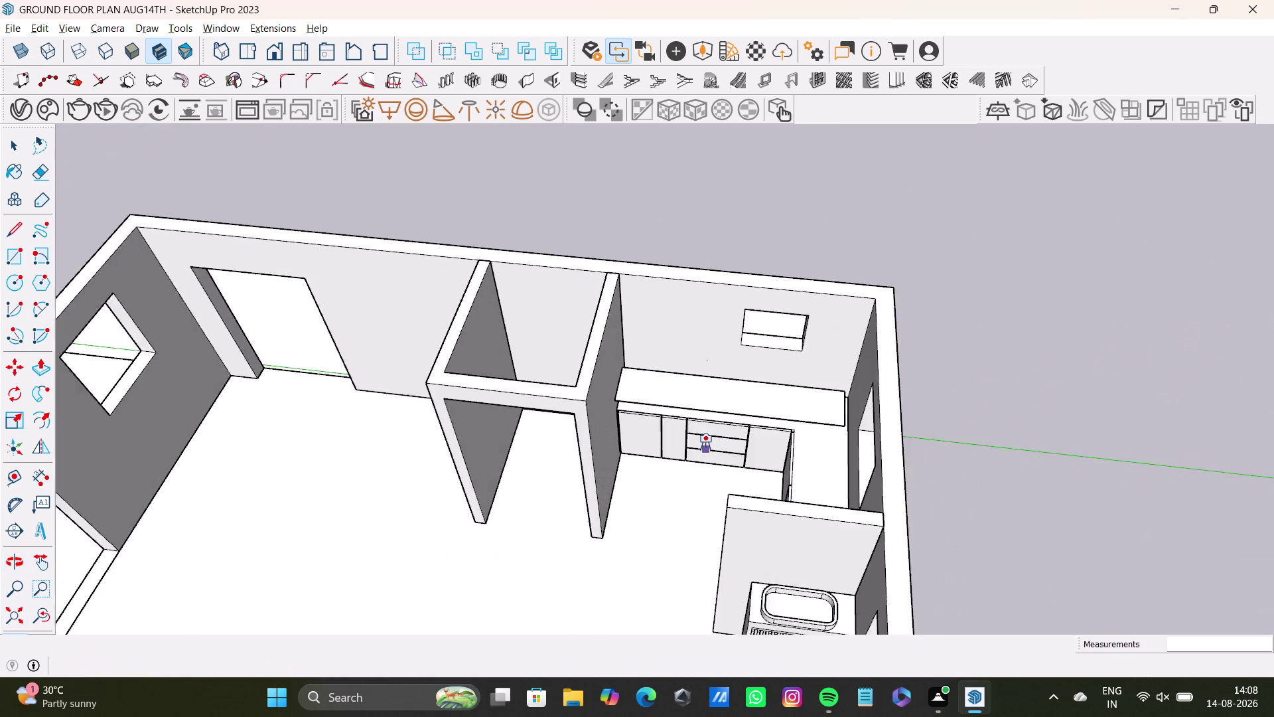
scroll(up, 3)
middle_drag(703, 434, 676, 531)
key(space)
click(690, 495)
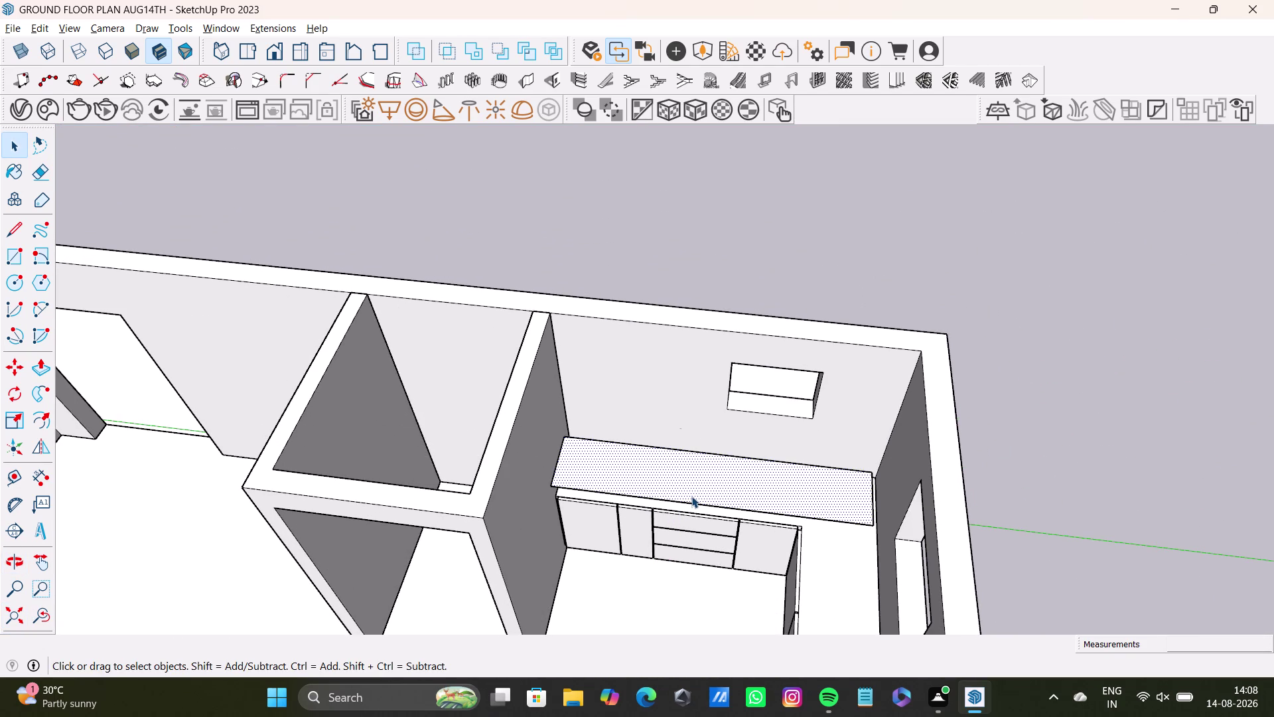
Move the countertop face up off the vanity into open space.
key(m)
click(693, 490)
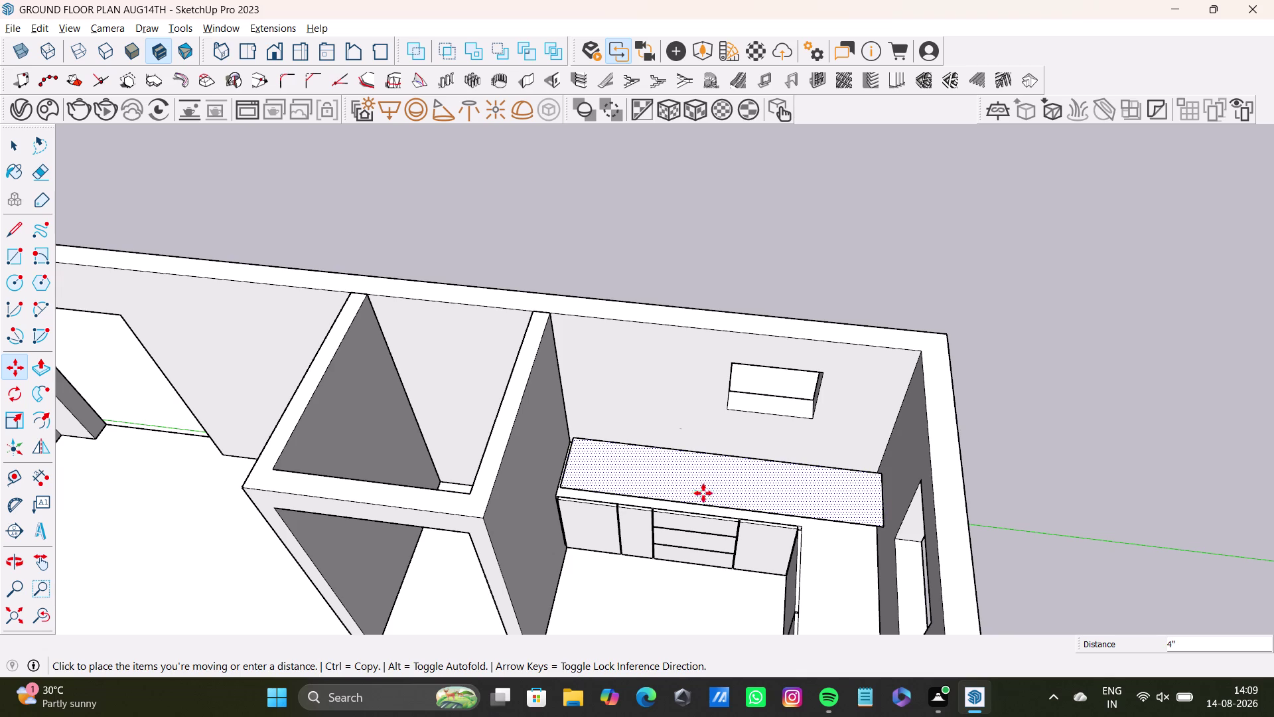
click(1001, 289)
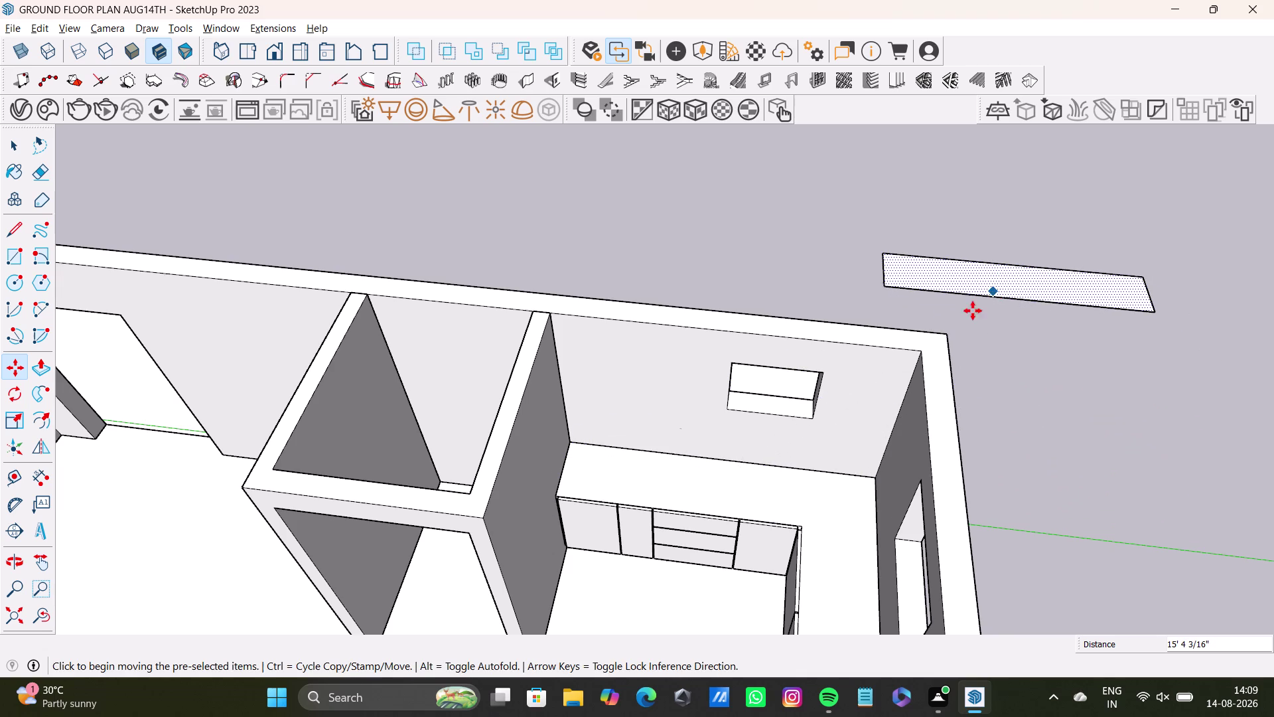
Push/pull the floating face to give the slab thickness, then inspect its edge.
key(p)
click(1077, 289)
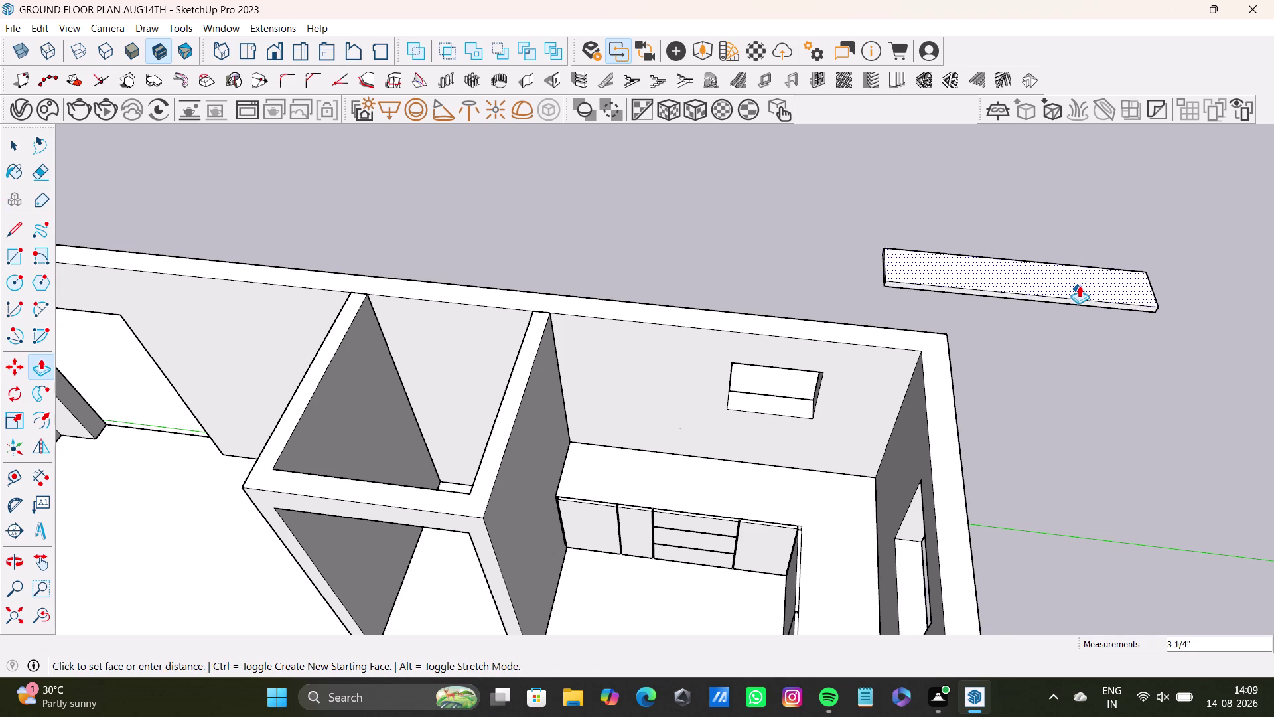
click(1079, 286)
middle_drag(1167, 325, 911, 320)
middle_drag(1035, 409, 820, 115)
scroll(up, 3)
middle_drag(916, 269, 816, 247)
scroll(up, 3)
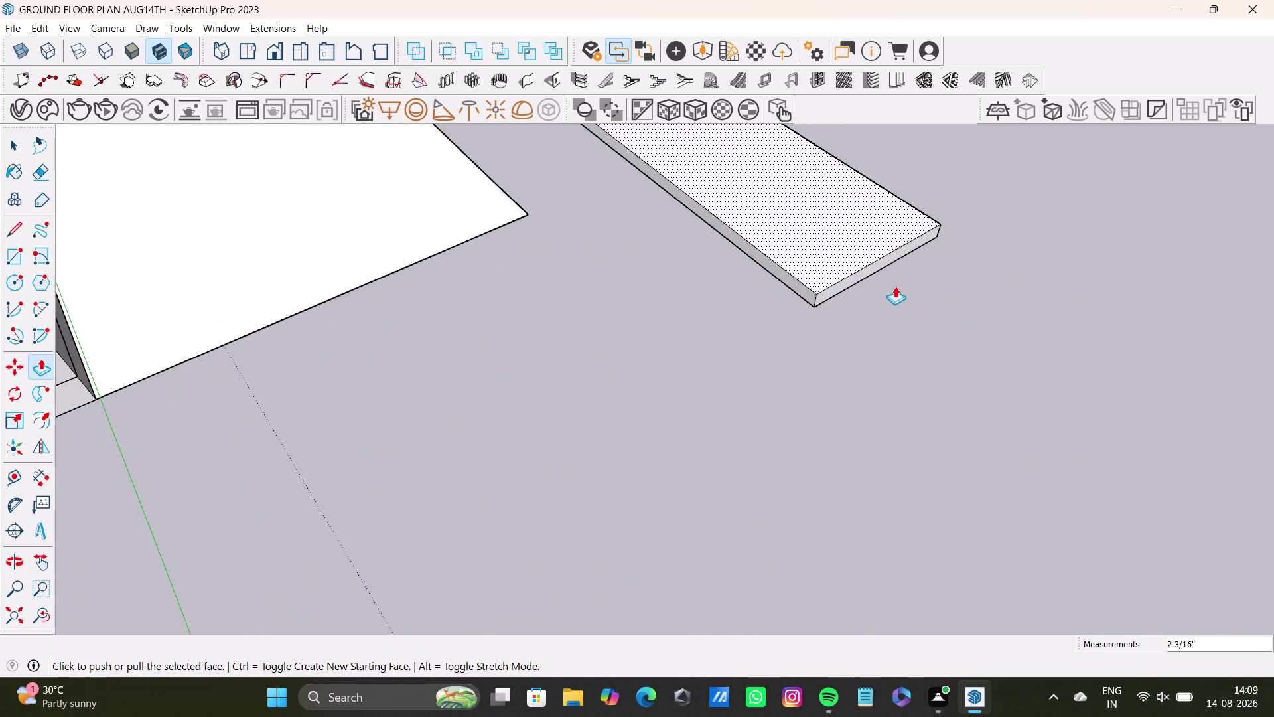
scroll(up, 3)
middle_drag(882, 264, 866, 250)
Push the slab's side face to adjust thickness, then select the entire slab.
key(space)
click(857, 261)
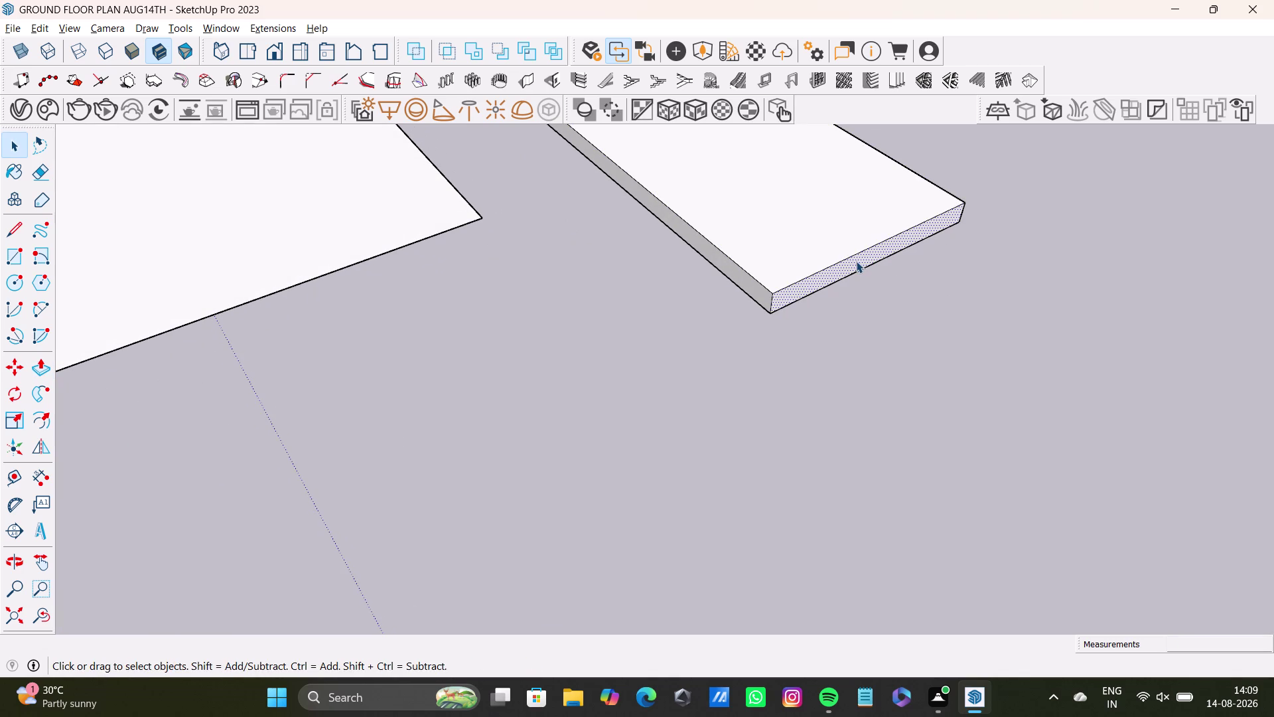
key(p)
click(856, 261)
drag(781, 292, 548, 112)
key(space)
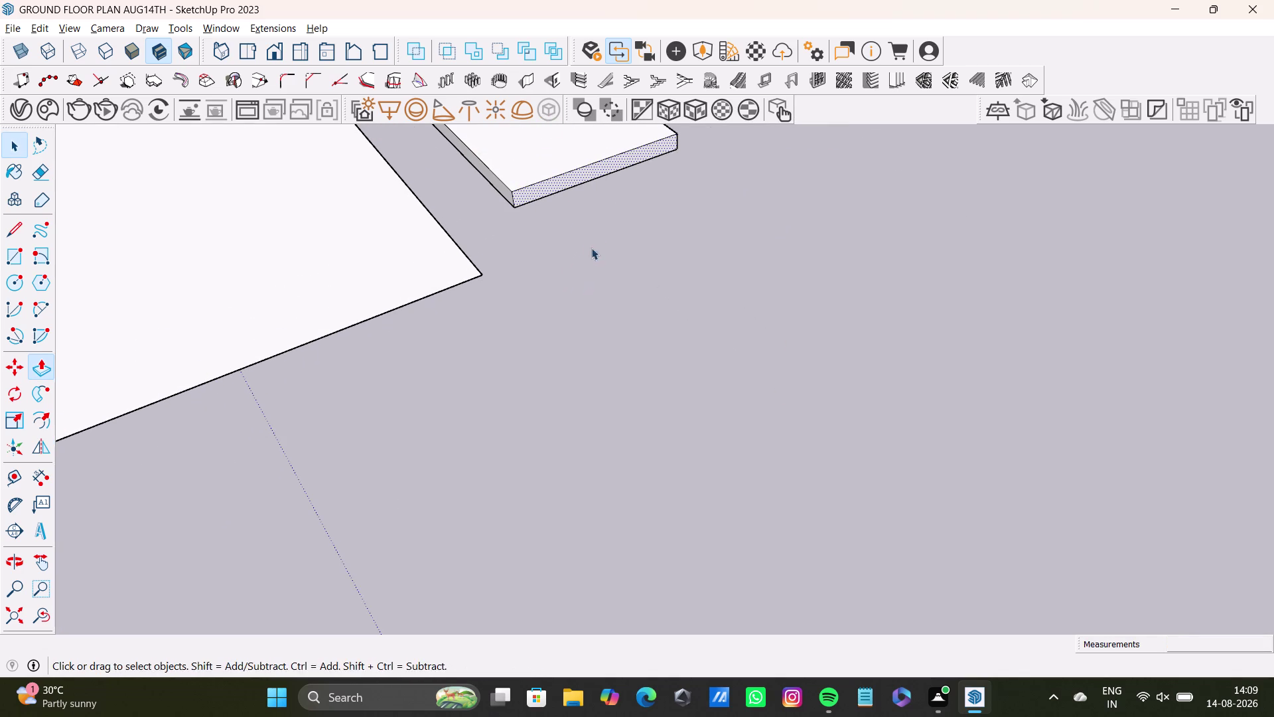
scroll(down, 3)
middle_drag(591, 247, 861, 308)
scroll(down, 3)
middle_drag(453, 355, 763, 276)
triple_click(738, 244)
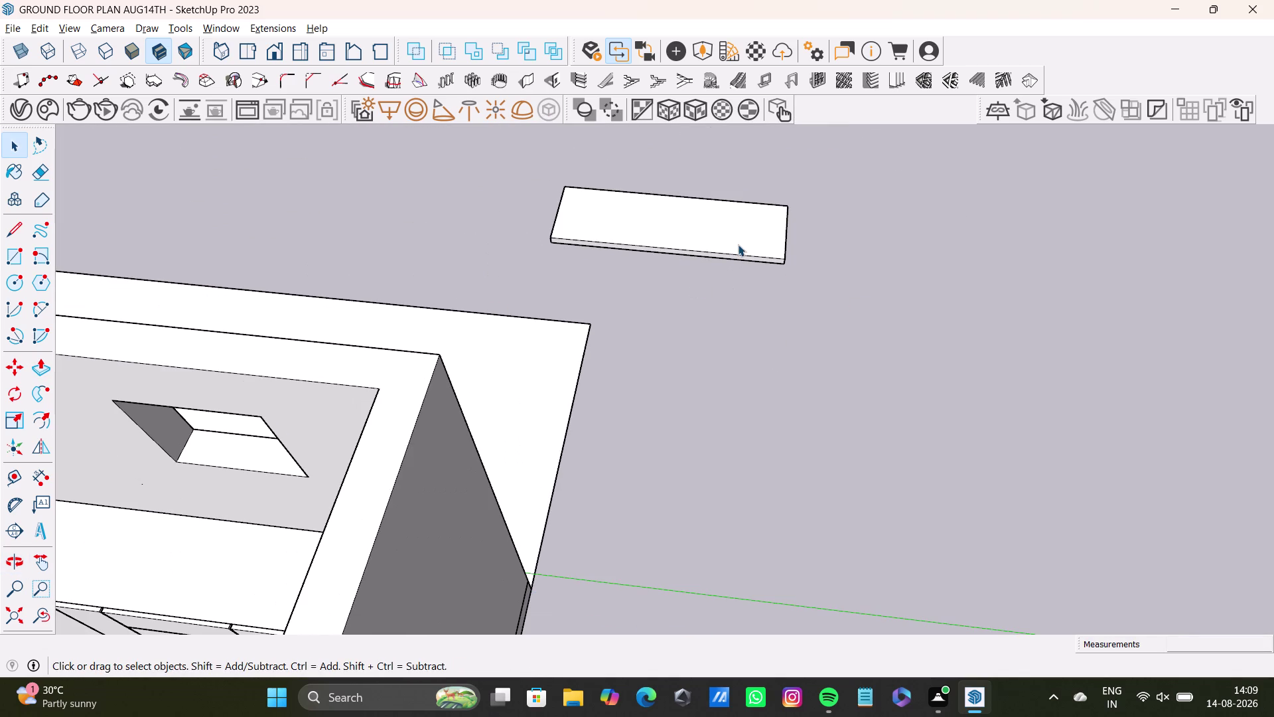
Move the slab back and drop it onto the vanity top.
key(m)
click(765, 261)
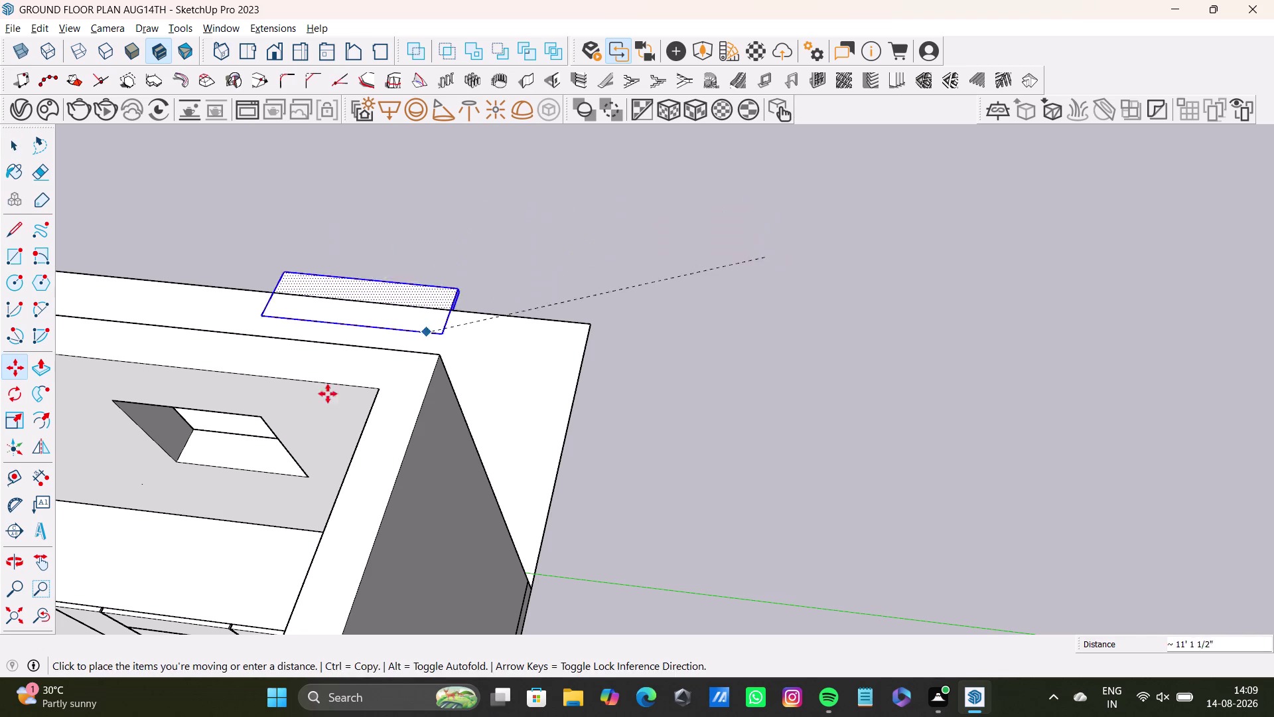
scroll(down, 3)
middle_drag(288, 480, 763, 404)
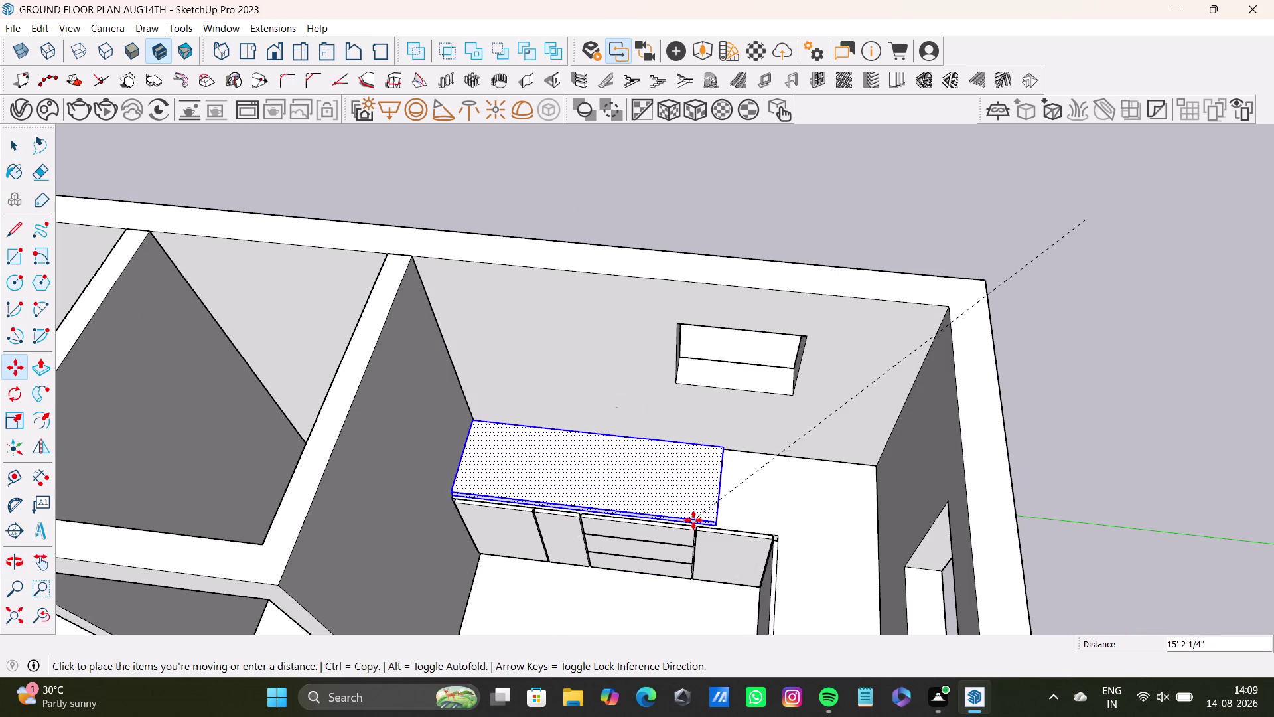
click(694, 520)
middle_drag(717, 527, 690, 596)
scroll(up, 3)
middle_drag(678, 487, 753, 239)
middle_drag(552, 485, 719, 335)
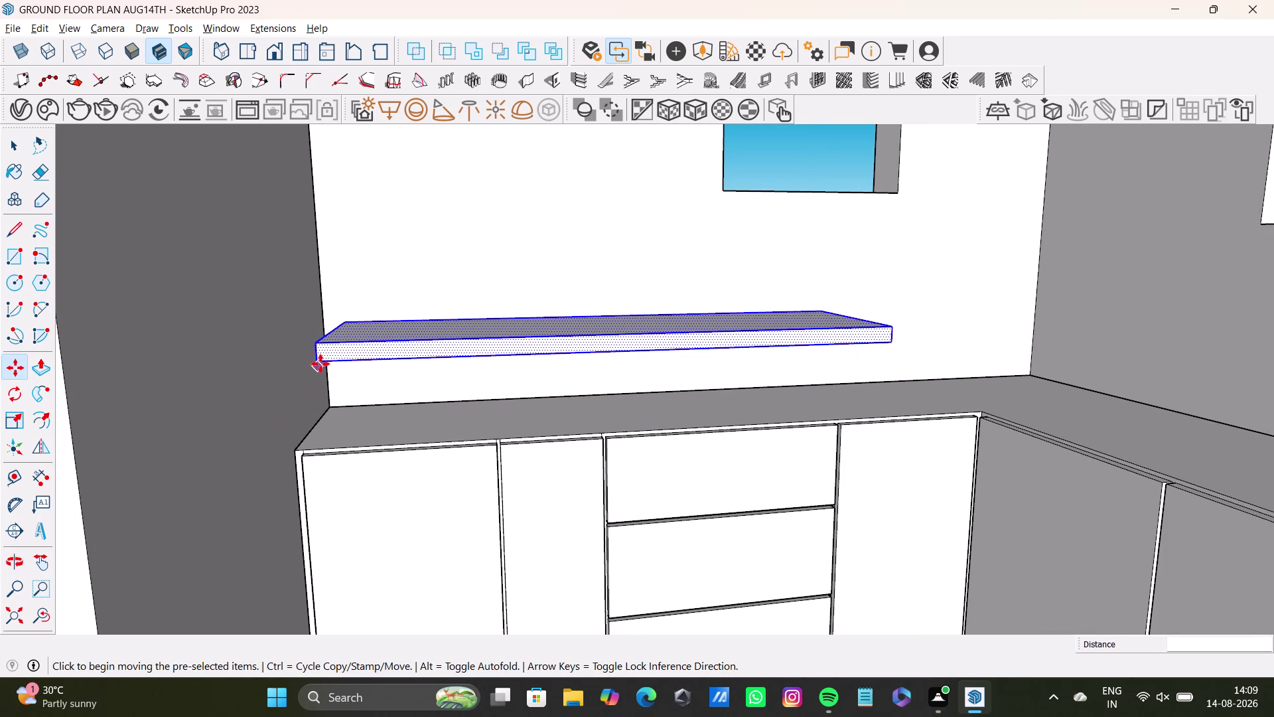
Reposition the slab onto the cabinets and orbit to check how it sits.
click(321, 361)
click(298, 448)
middle_drag(419, 450, 405, 495)
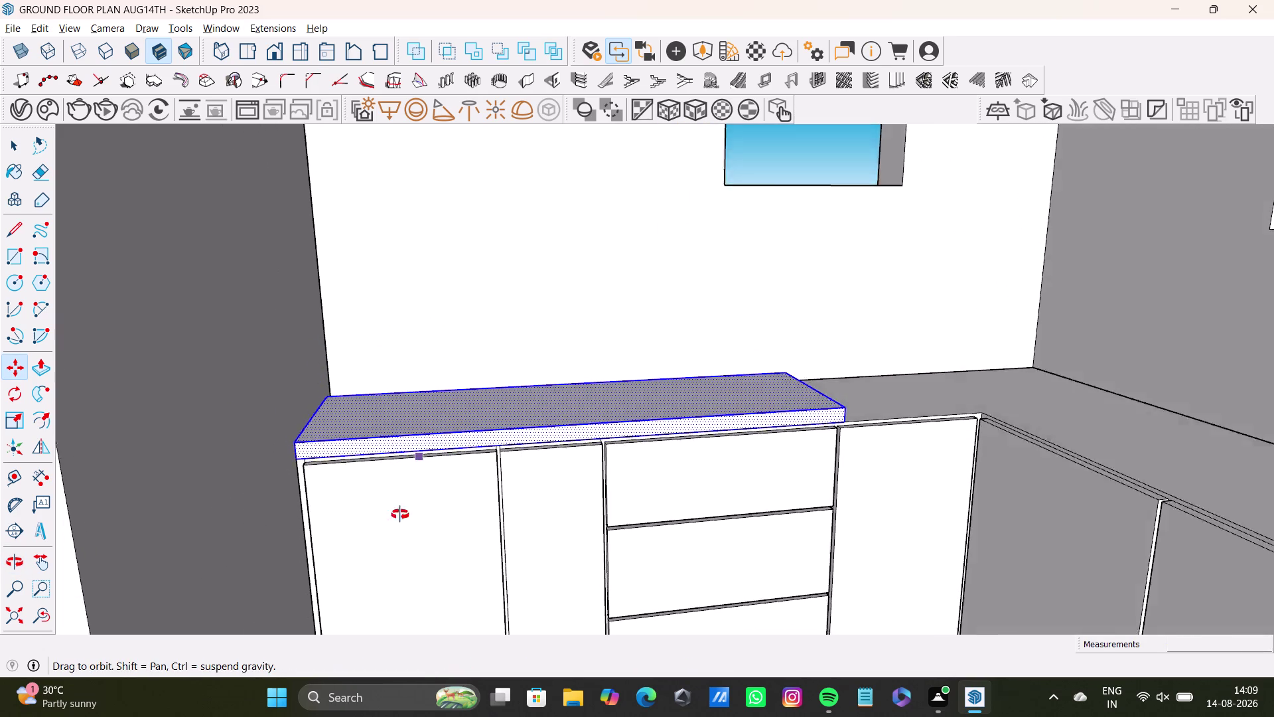
middle_drag(405, 495, 357, 695)
middle_drag(552, 410, 505, 557)
scroll(up, 3)
middle_drag(507, 320, 444, 443)
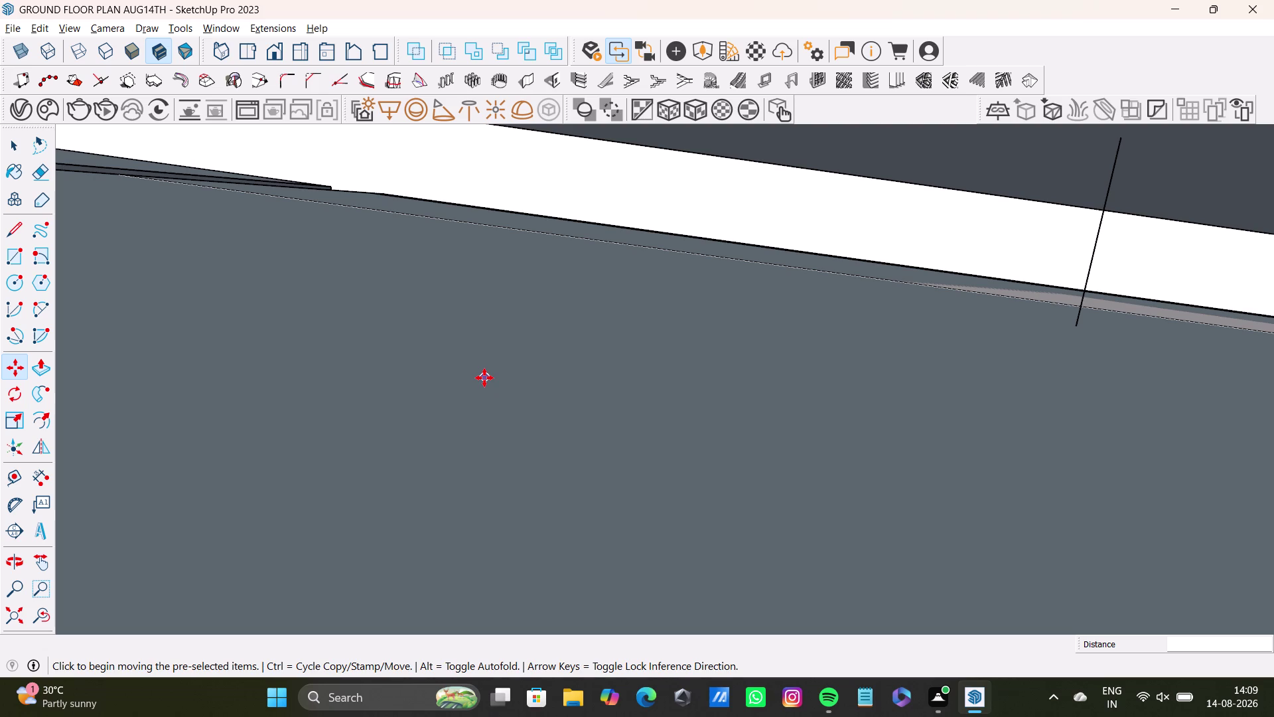
Zoom in on the countertop slab's edge and the gap beside the wall.
click(15, 616)
scroll(up, 3)
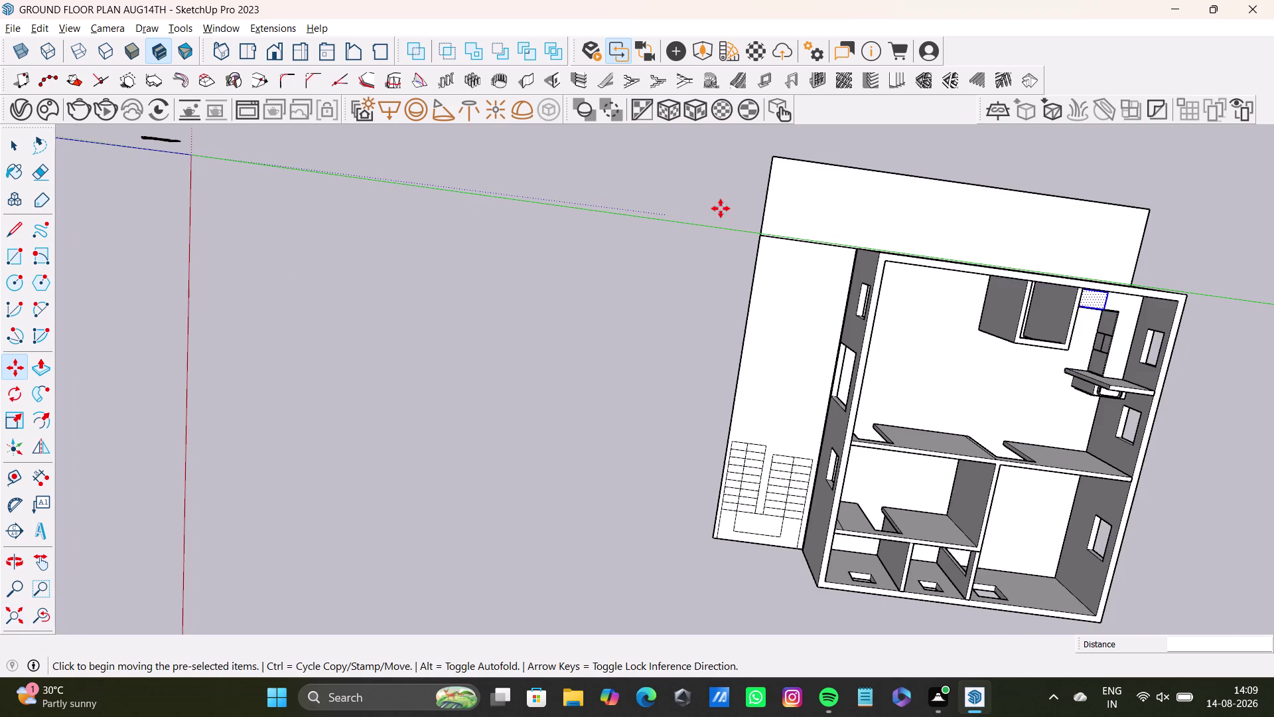
scroll(up, 3)
middle_drag(1030, 391, 433, 253)
scroll(up, 3)
middle_drag(482, 198, 545, 407)
middle_drag(596, 399, 619, 276)
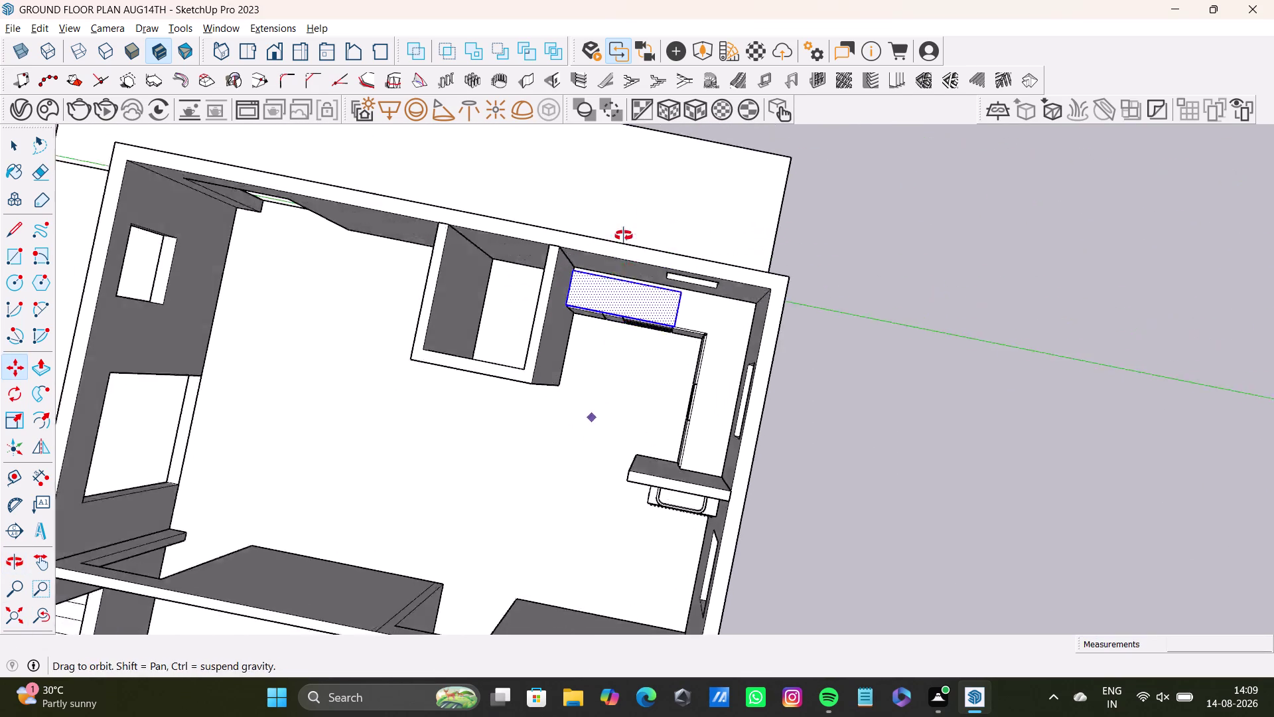
middle_drag(620, 276, 623, 204)
scroll(up, 3)
scroll(up, 3)
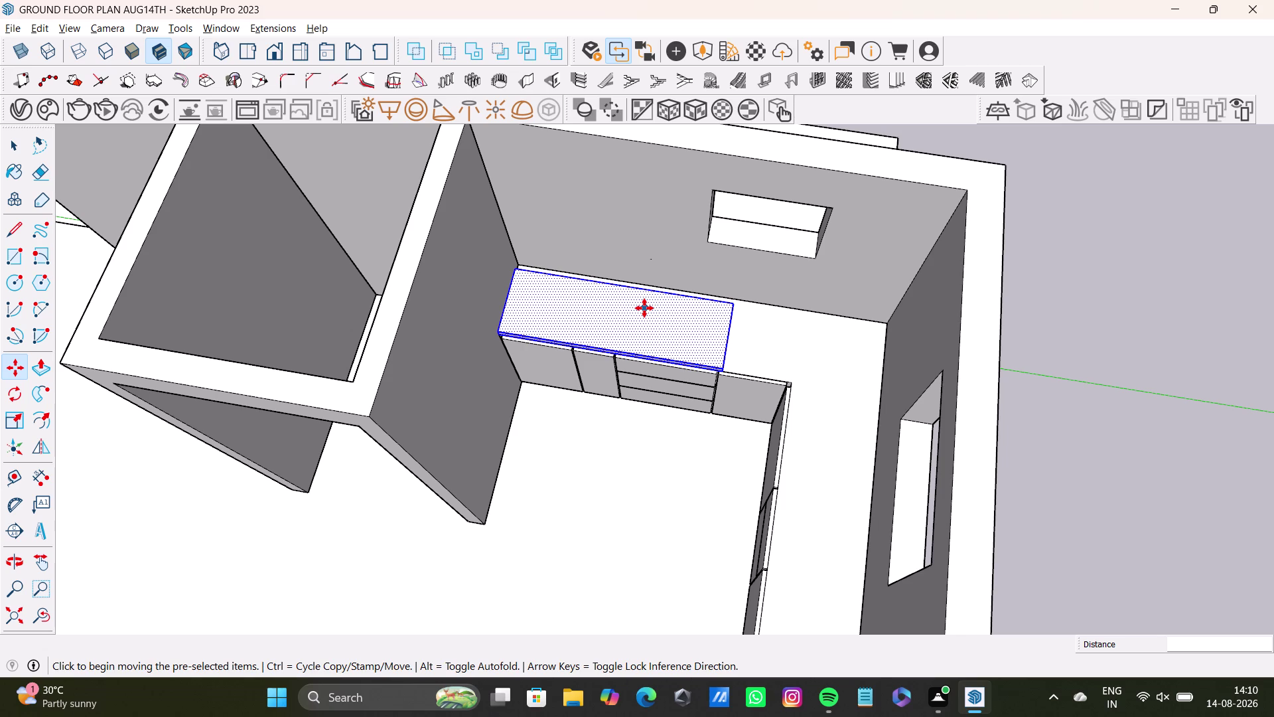
scroll(up, 3)
scroll(up, 3)
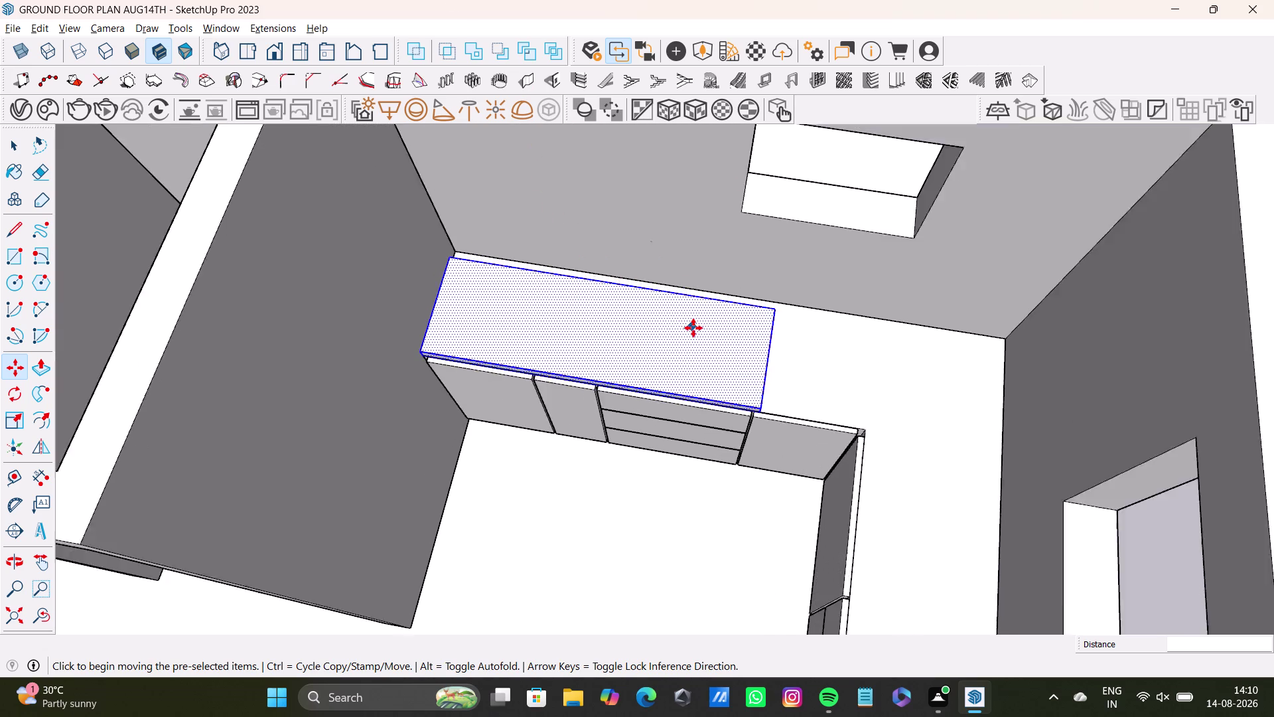
scroll(up, 3)
middle_drag(751, 304, 473, 298)
scroll(up, 3)
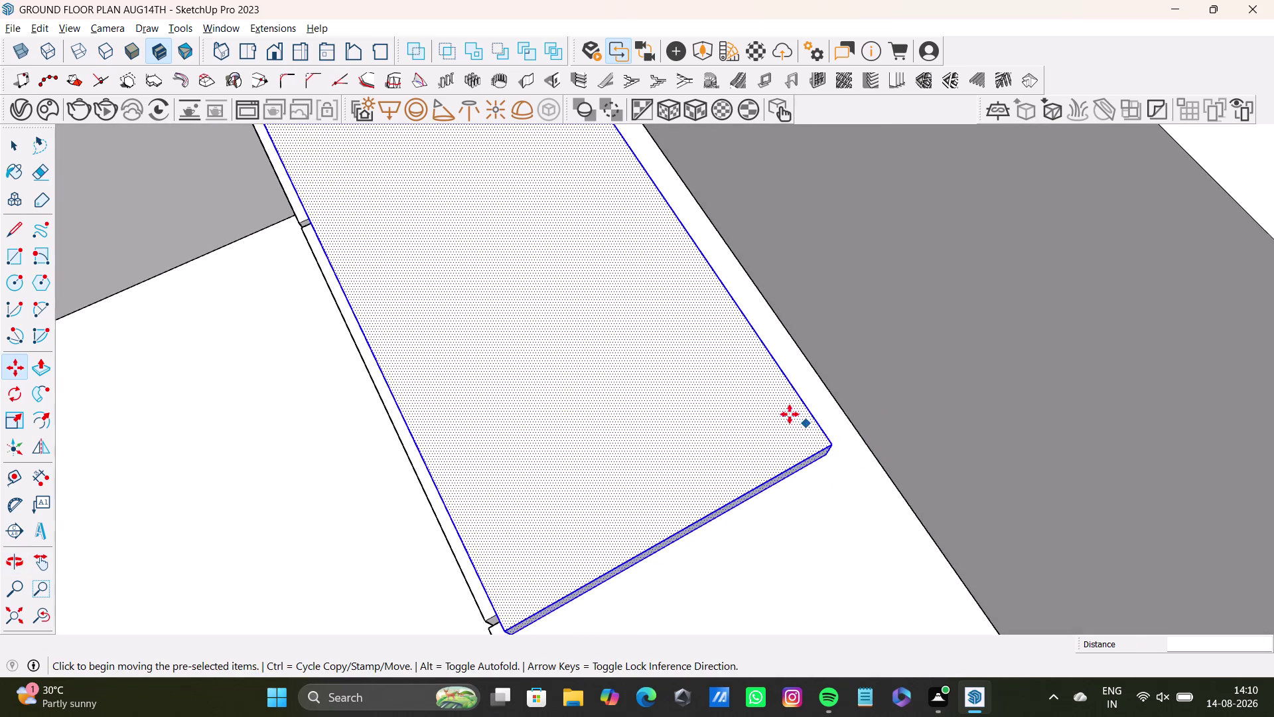
middle_drag(790, 414, 601, 278)
scroll(up, 3)
middle_drag(845, 458, 764, 412)
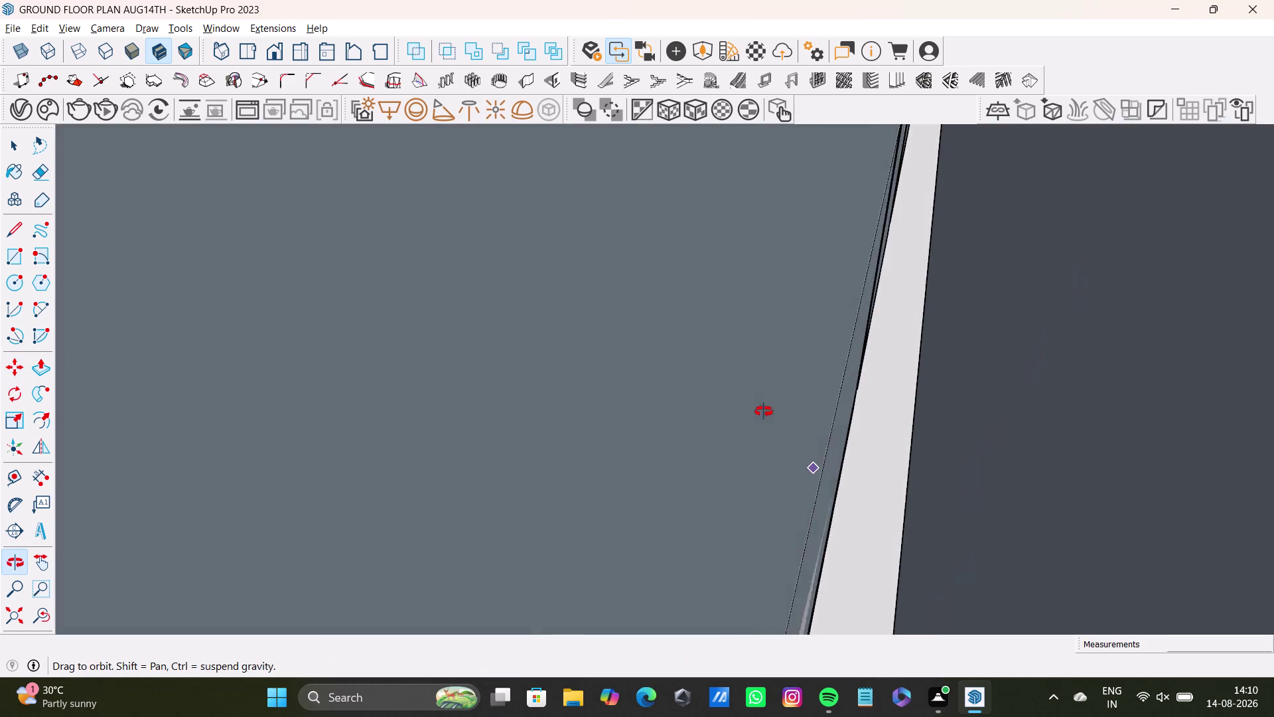
middle_drag(763, 411, 792, 420)
scroll(up, 3)
middle_drag(769, 434, 743, 408)
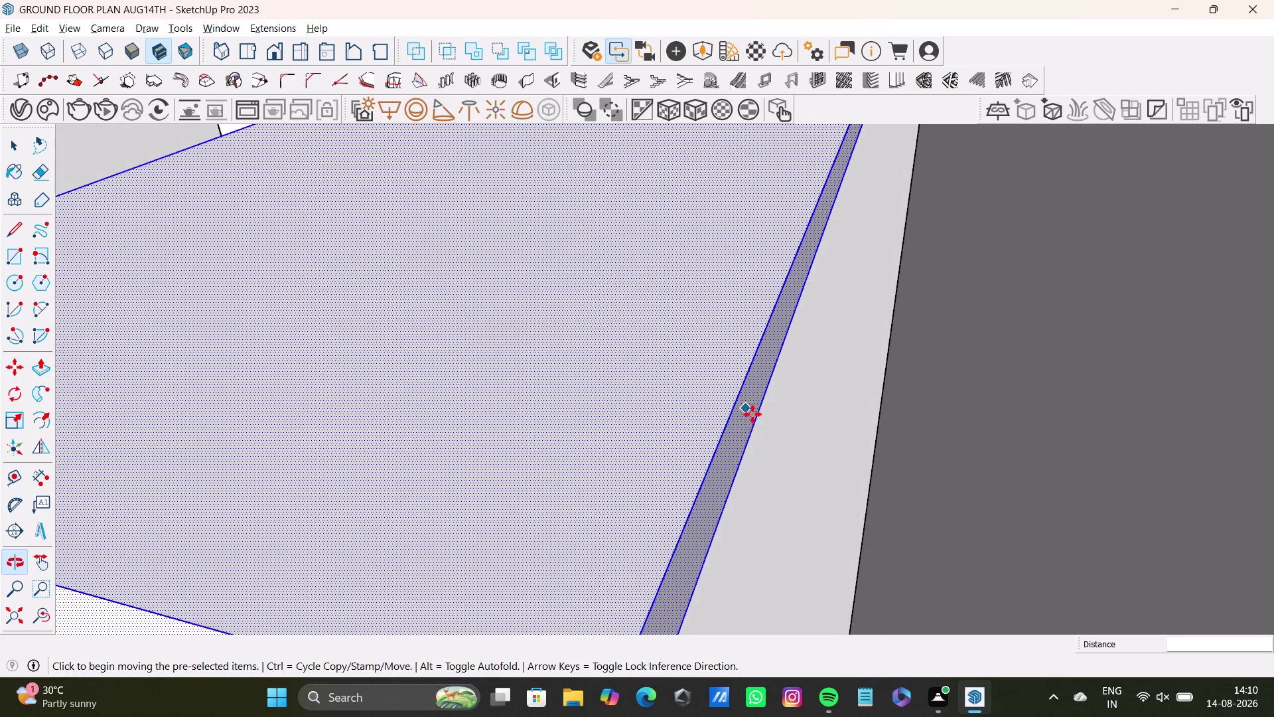
Push/pull the thin strip face so the slab side meets the wall.
key(space)
click(750, 424)
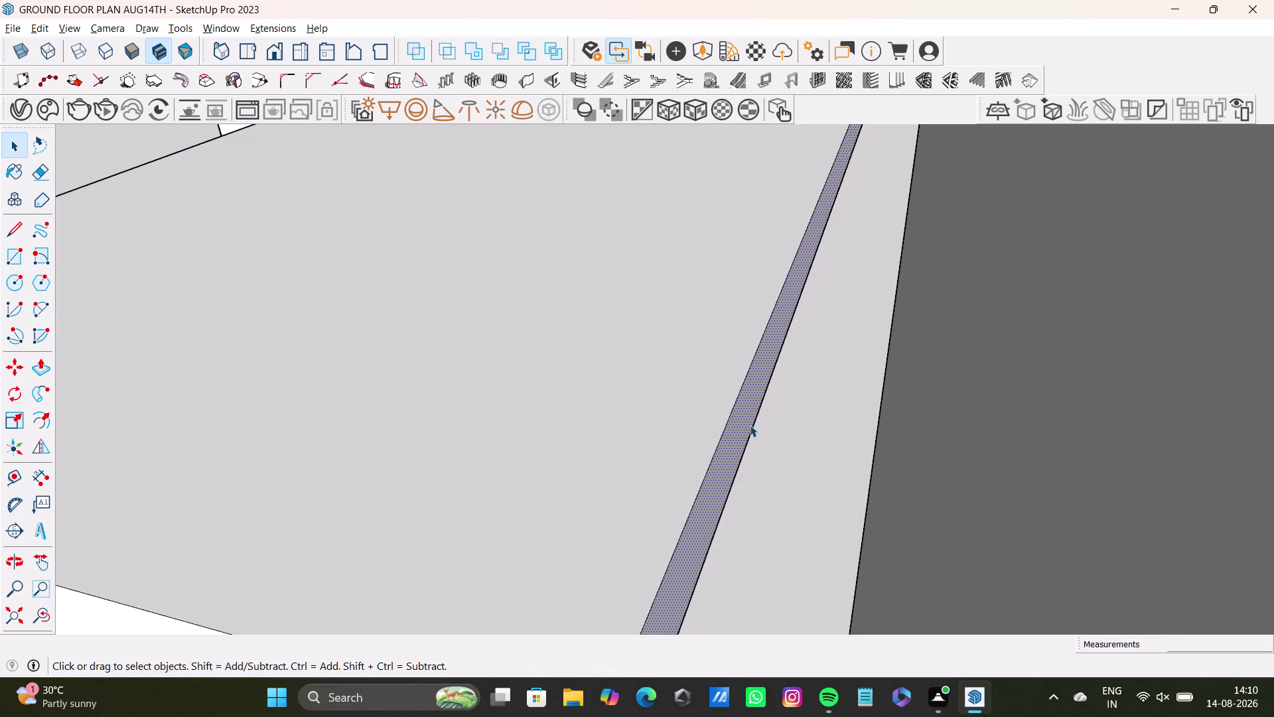
key(p)
drag(750, 425, 895, 467)
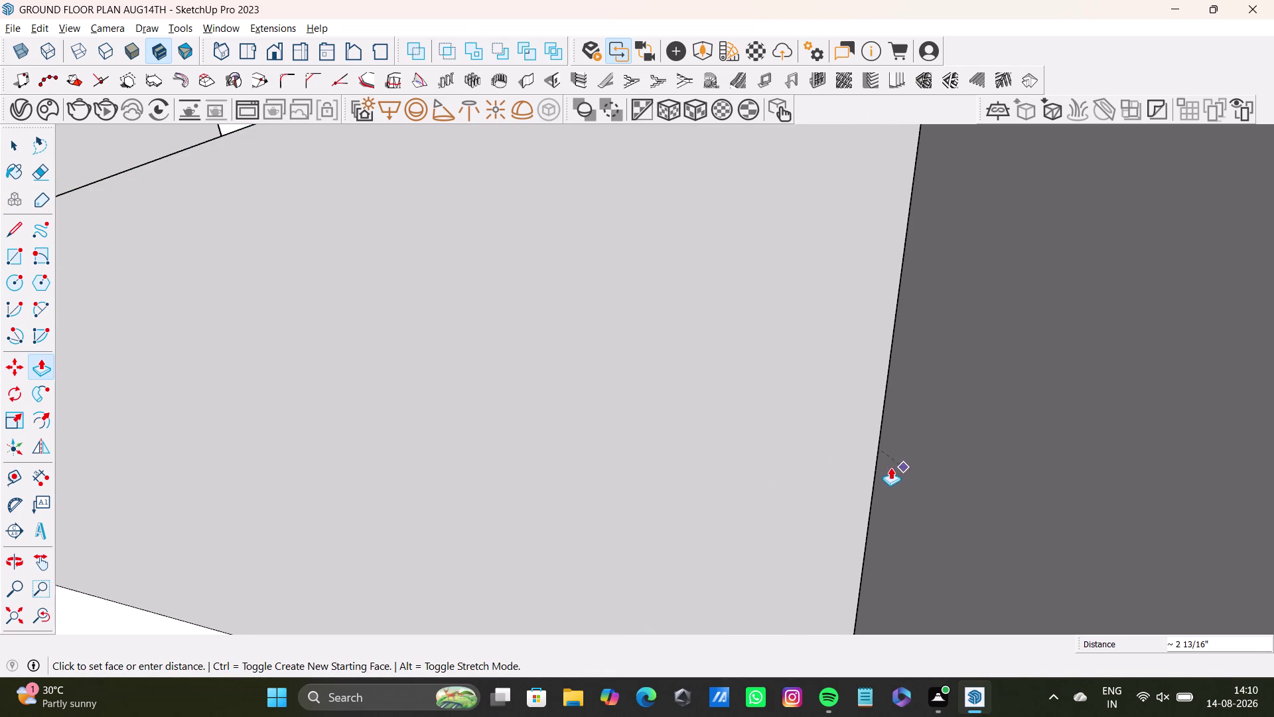
drag(896, 467, 869, 474)
key(space)
scroll(down, 3)
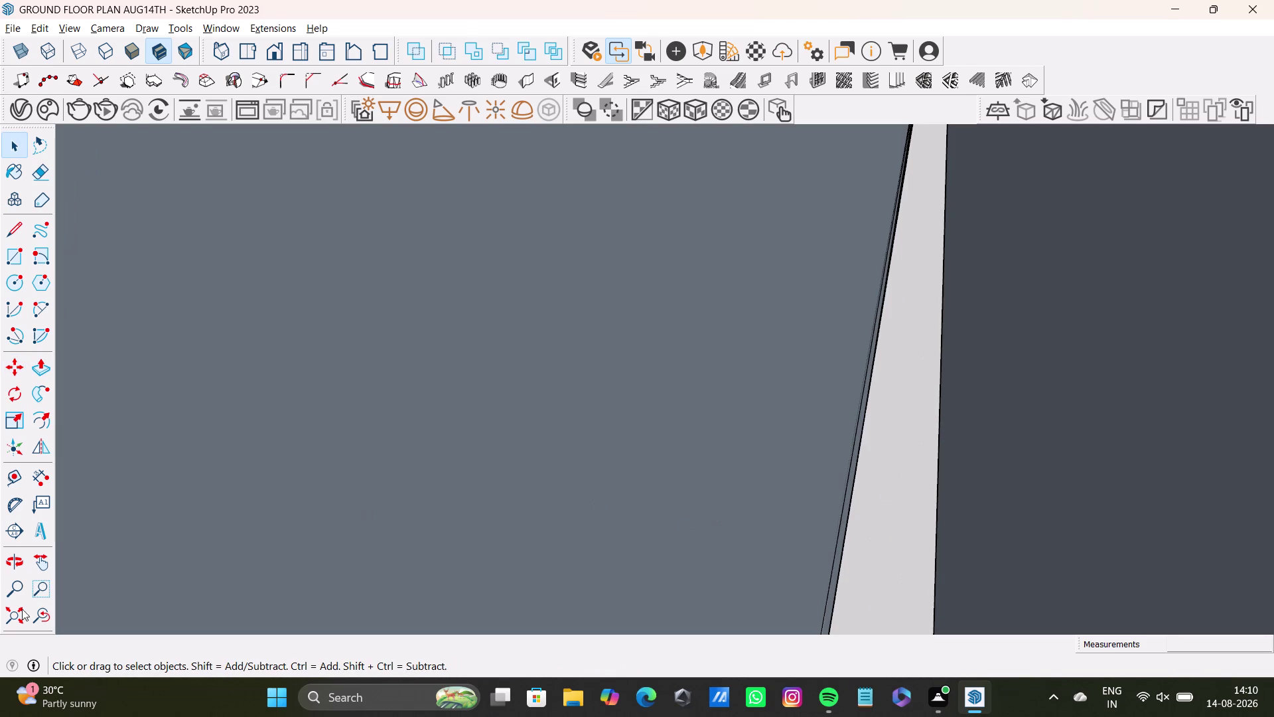
click(0, 618)
click(14, 623)
Orbit and zoom in from the whole house to the end of the vanity countertop slab.
middle_drag(366, 540, 489, 712)
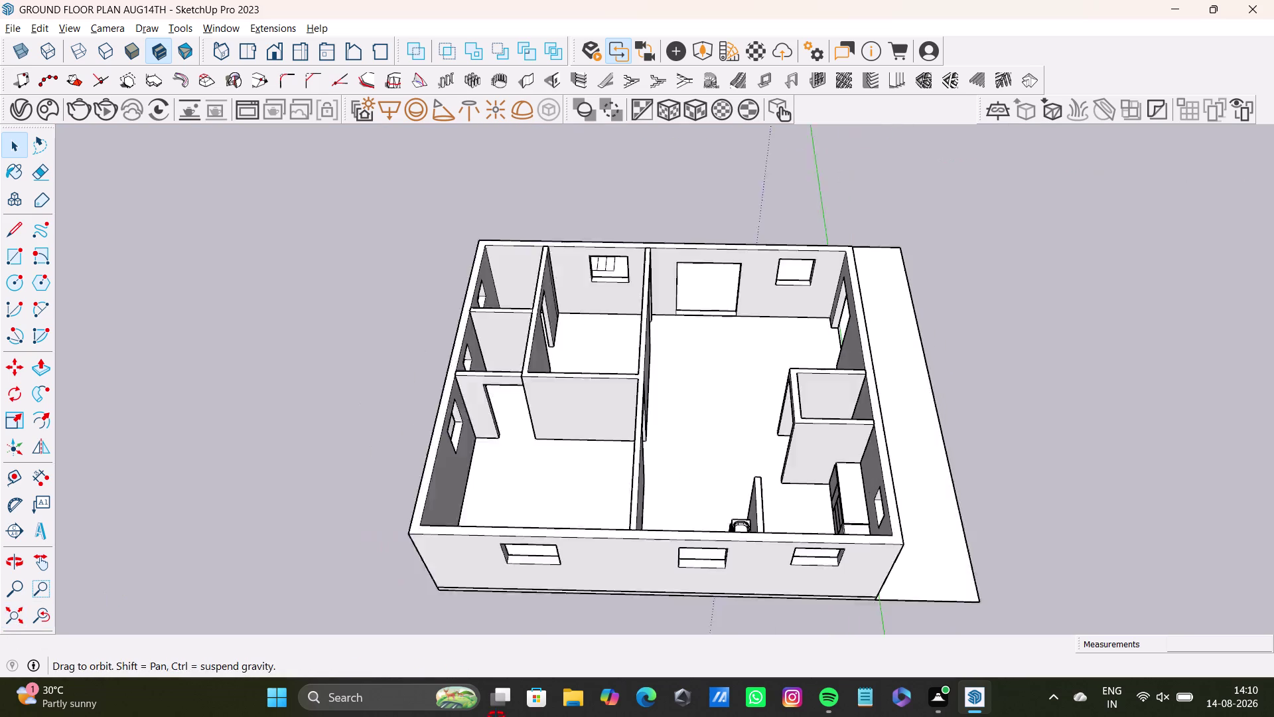
middle_drag(489, 713, 498, 716)
scroll(up, 3)
scroll(up, 3)
middle_drag(763, 496, 730, 559)
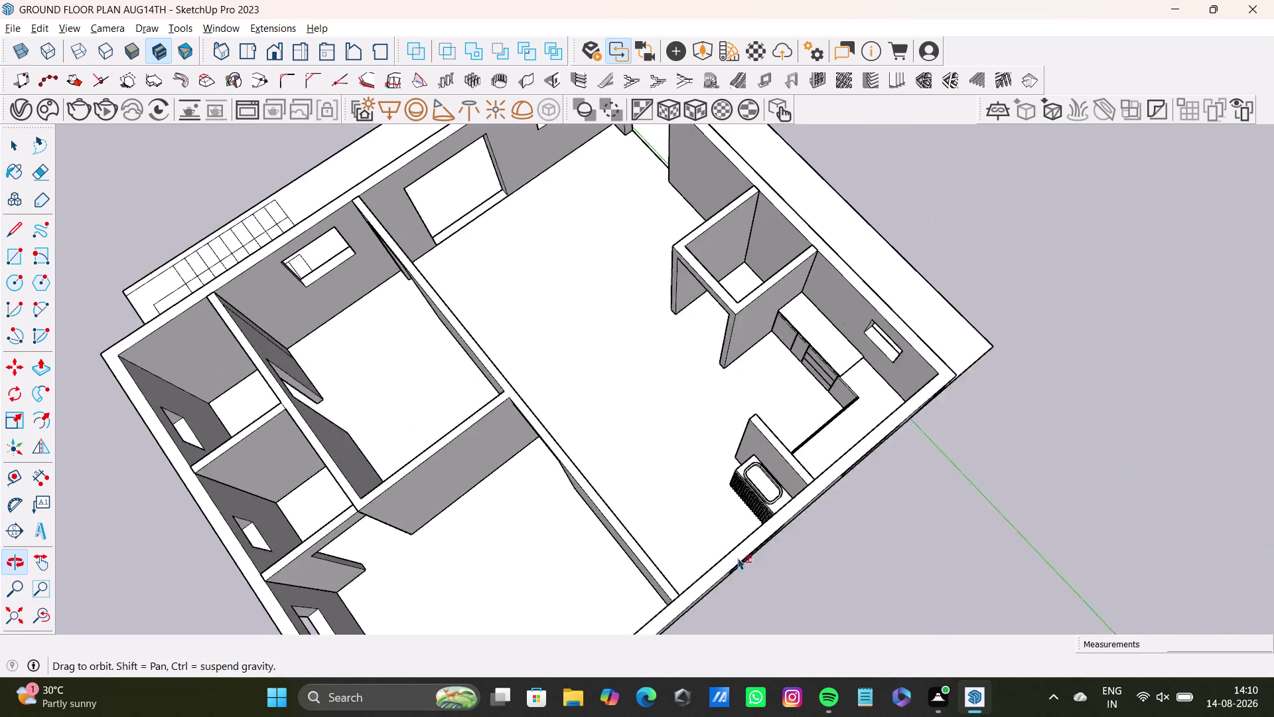
scroll(down, 3)
scroll(up, 3)
middle_drag(825, 340, 887, 259)
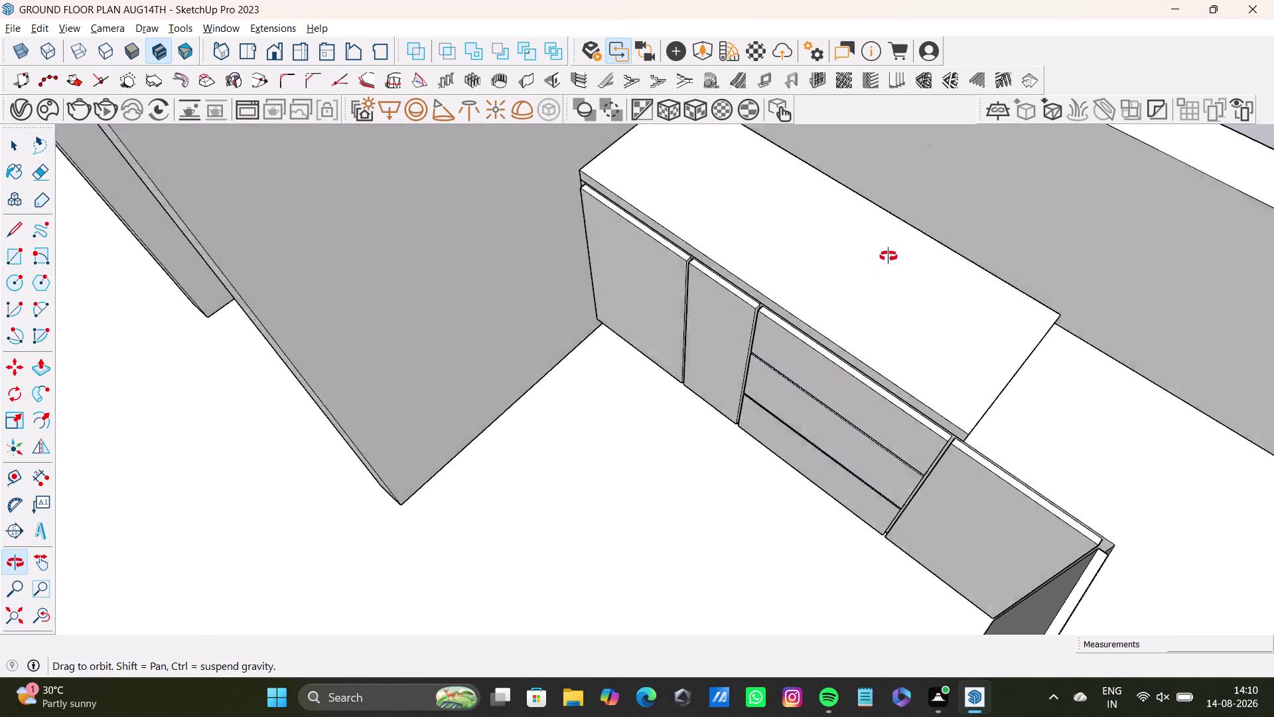
middle_drag(887, 258, 906, 185)
middle_drag(1042, 369, 781, 367)
scroll(up, 3)
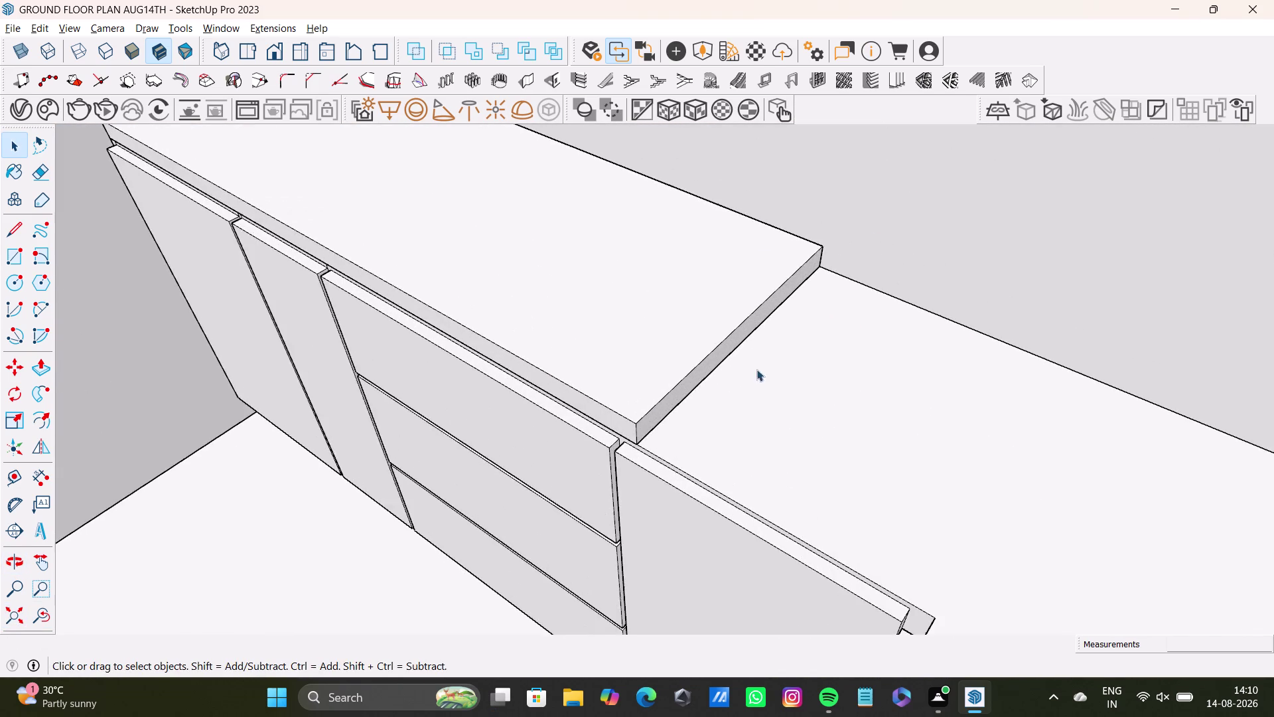
middle_drag(752, 380, 654, 343)
Push/Pull the slab's end face out to the corner wall.
key(space)
click(665, 372)
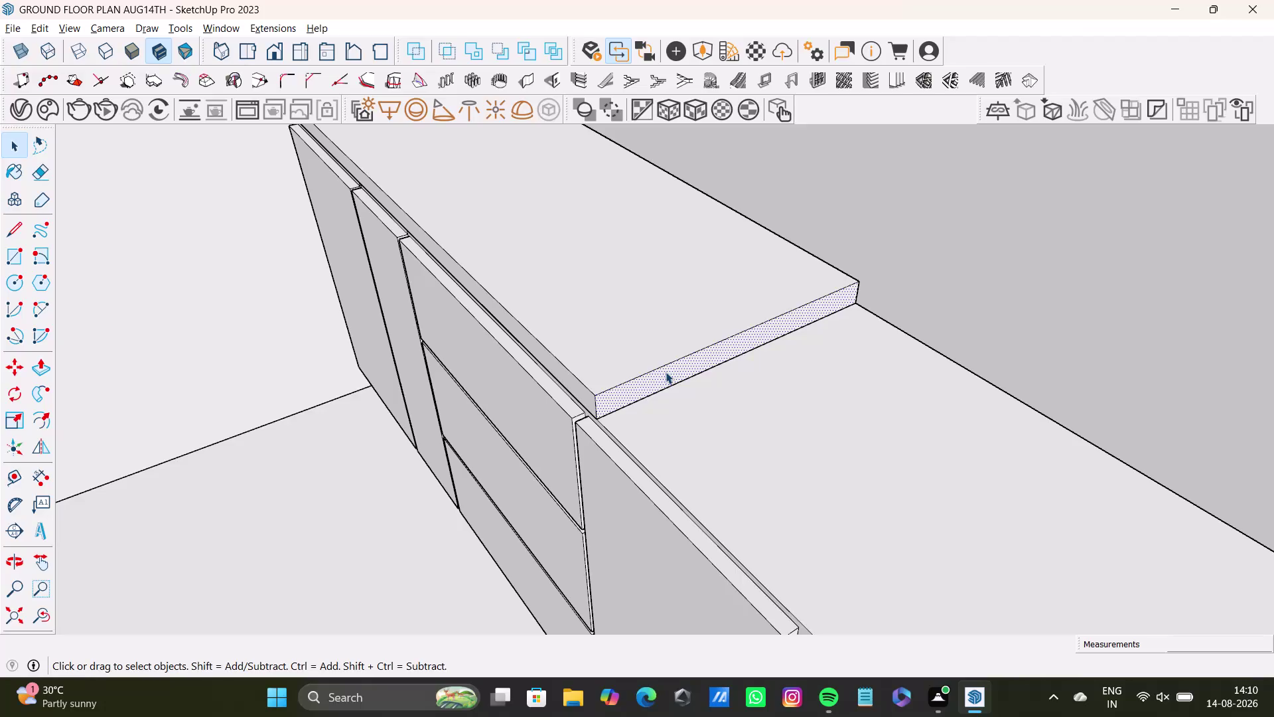
key(p)
click(666, 372)
scroll(down, 3)
middle_drag(941, 569, 952, 364)
middle_drag(904, 454, 1240, 494)
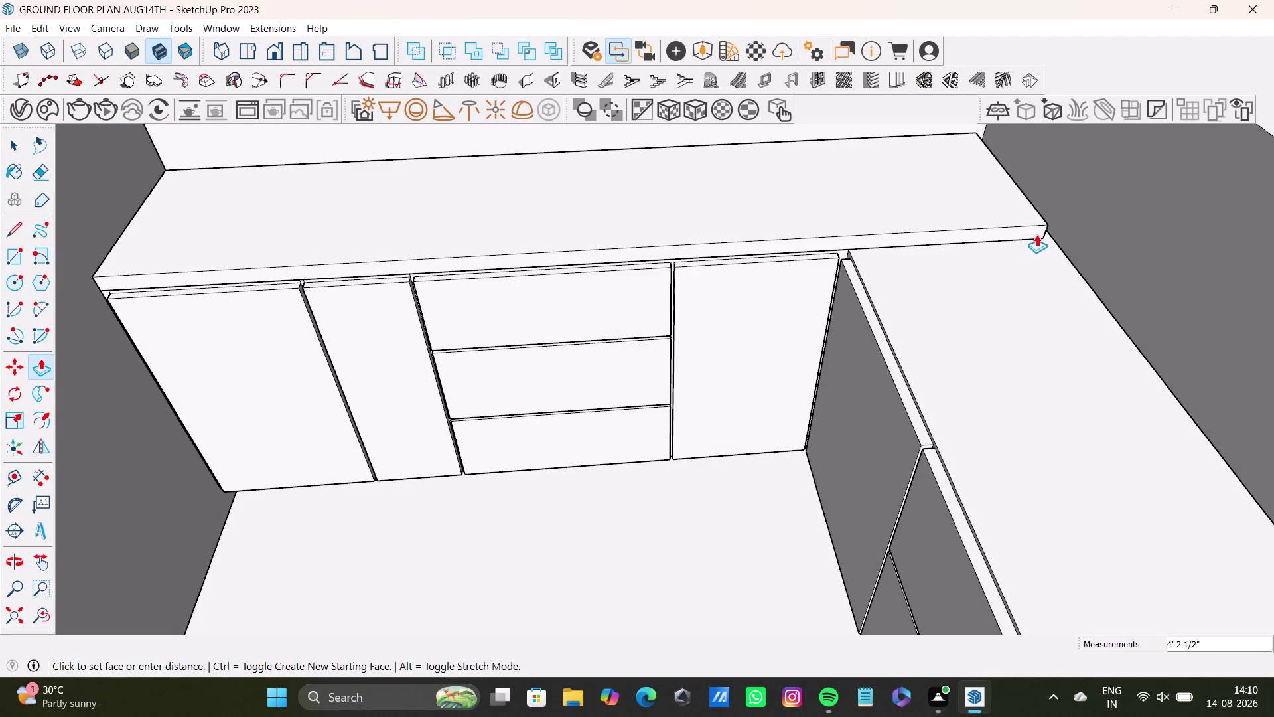
click(1051, 232)
key(space)
scroll(up, 3)
middle_drag(934, 292, 934, 258)
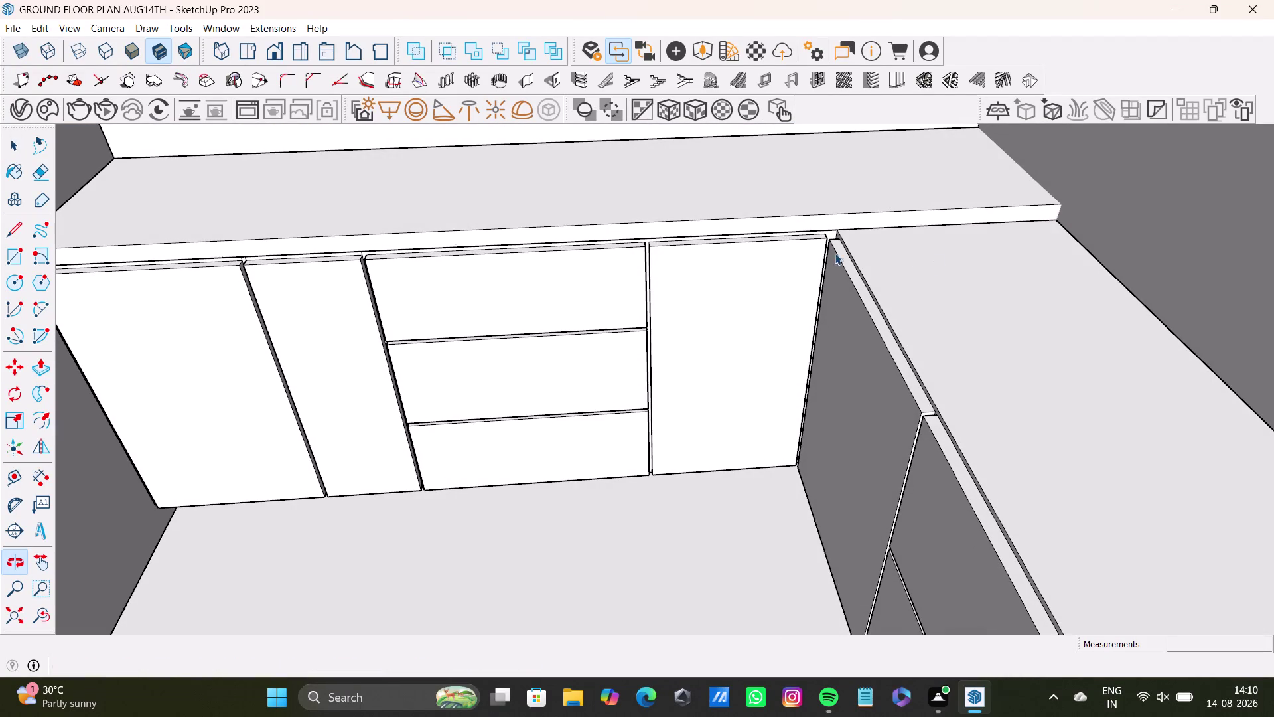
drag(10, 481, 16, 476)
scroll(up, 3)
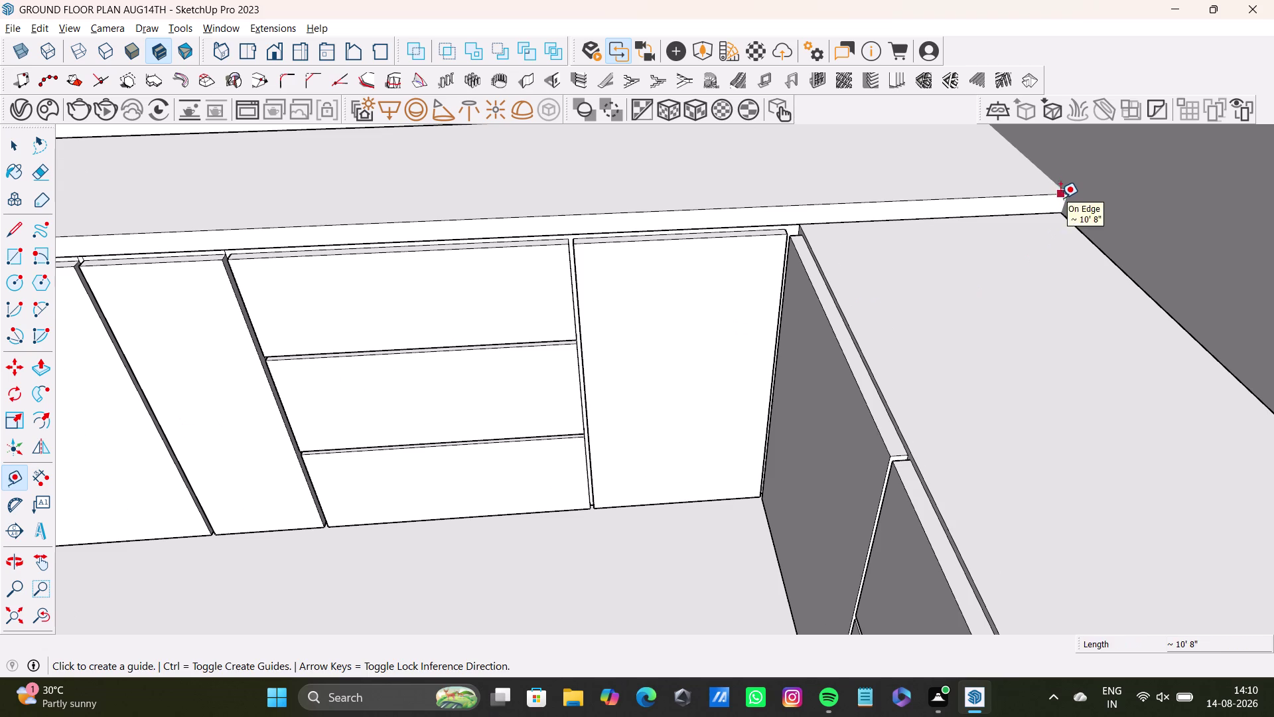
Place a guide along the slab's front edge and draw a dividing line across the countertop at the corner.
drag(1060, 200, 1047, 200)
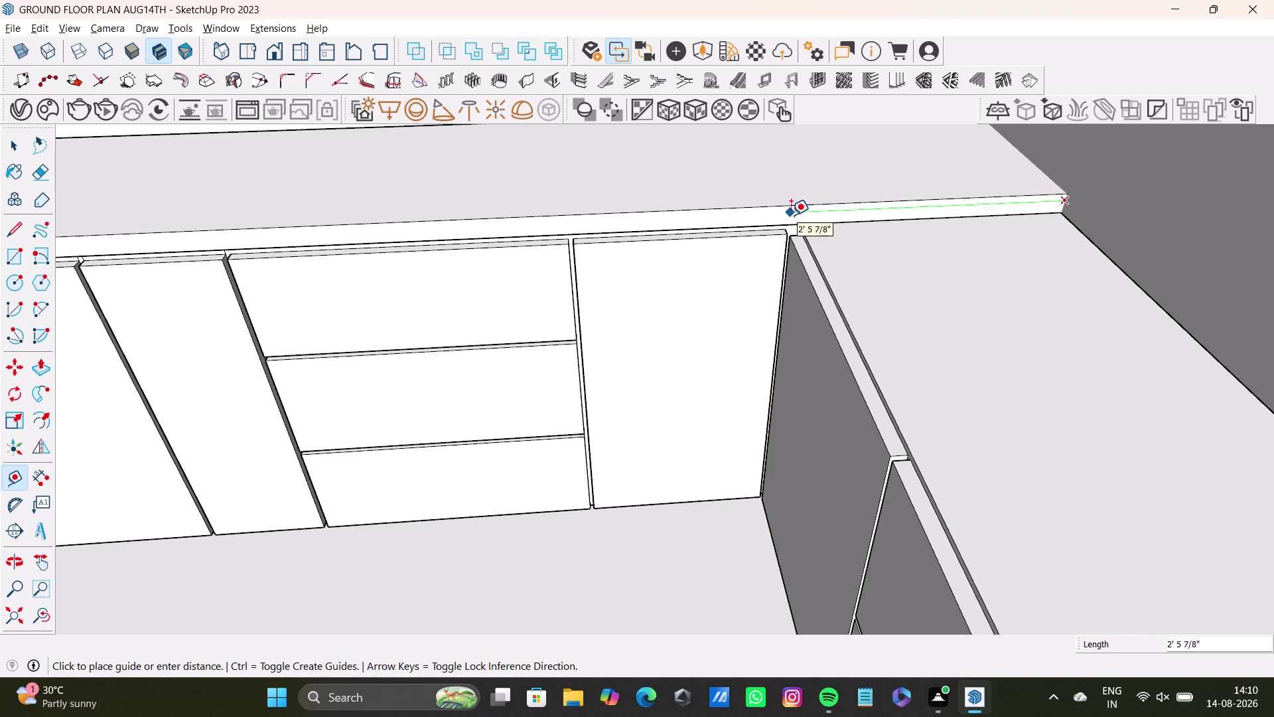
click(793, 215)
key(space)
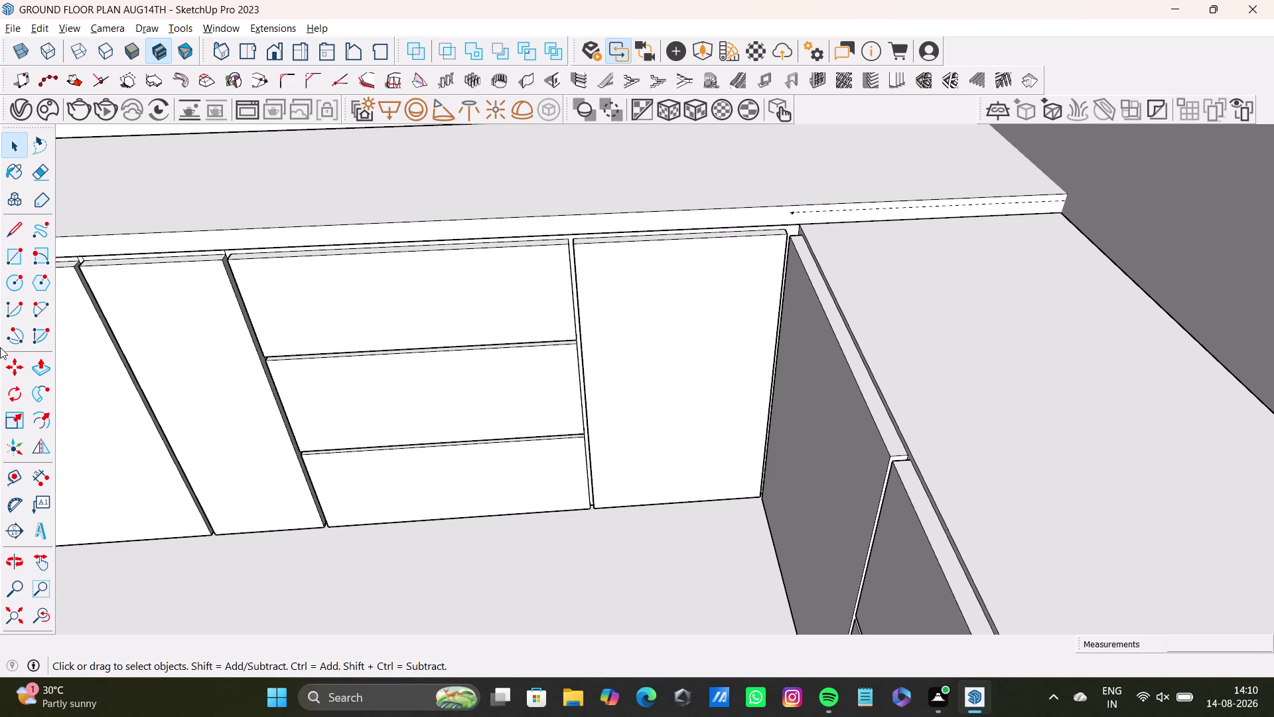
click(17, 237)
scroll(up, 3)
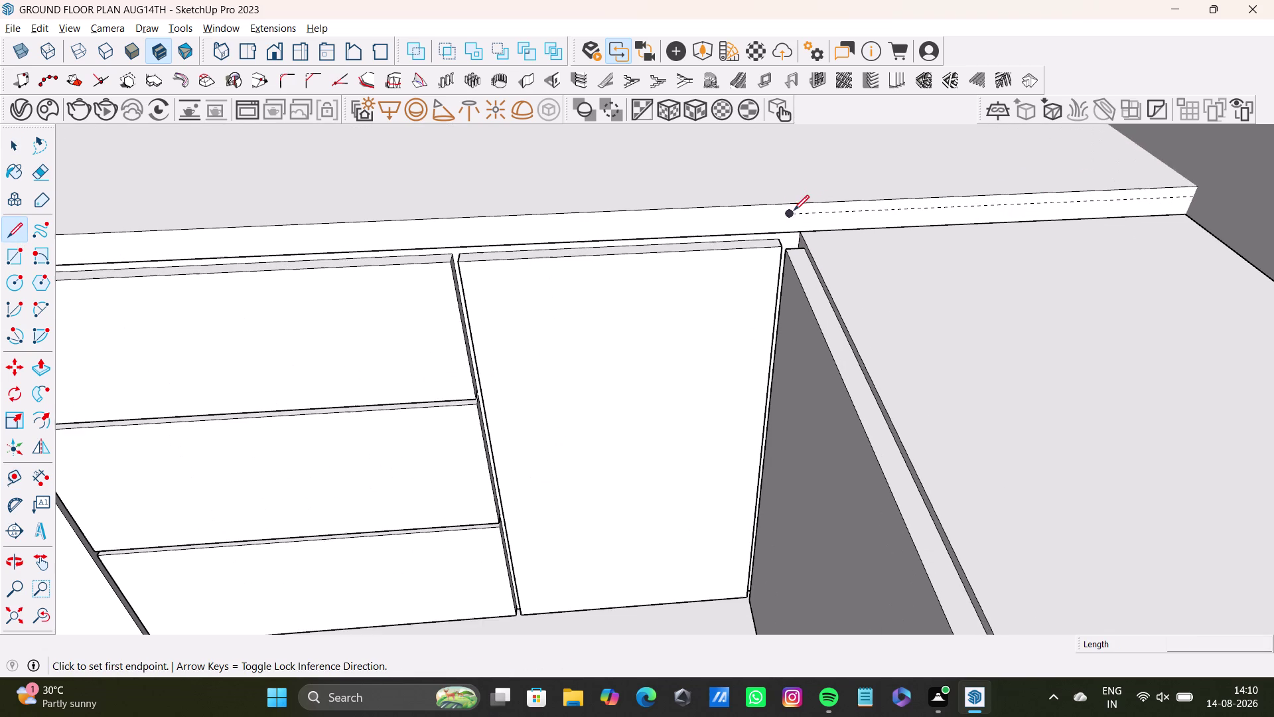
click(783, 201)
click(788, 230)
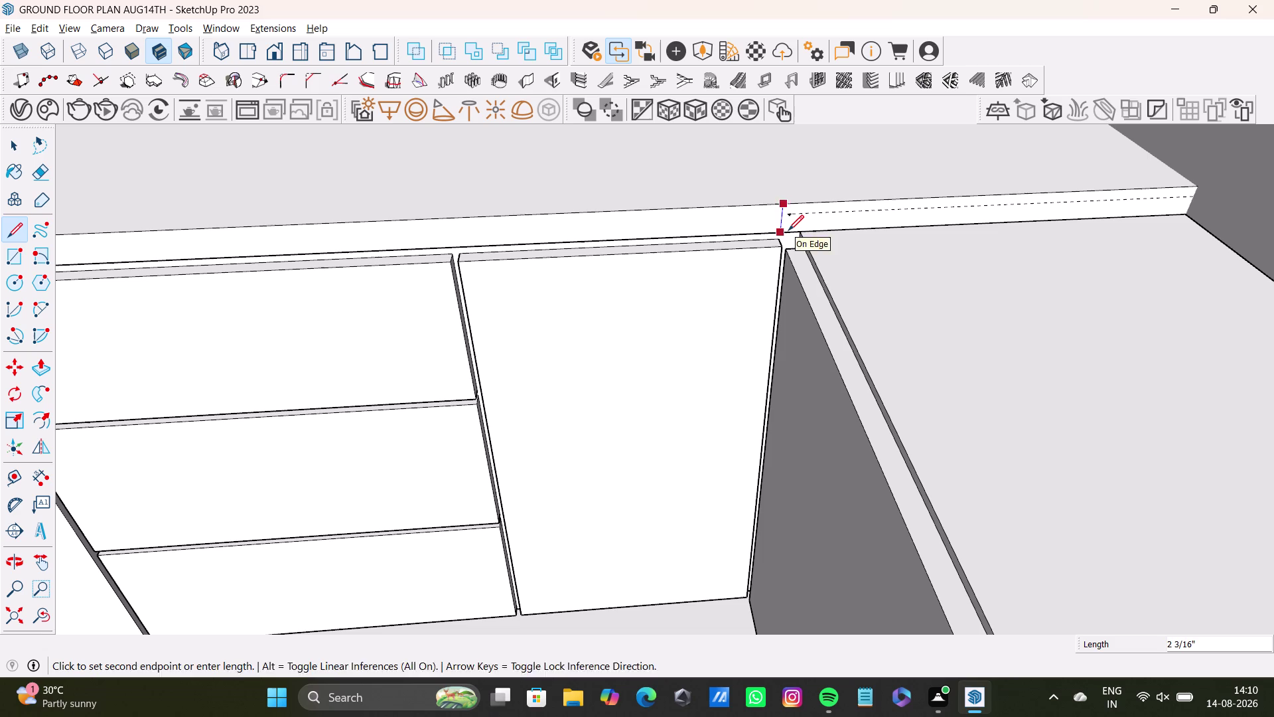
key(space)
click(802, 216)
Push/Pull the new countertop section out over the adjoining cabinet run.
key(p)
click(805, 216)
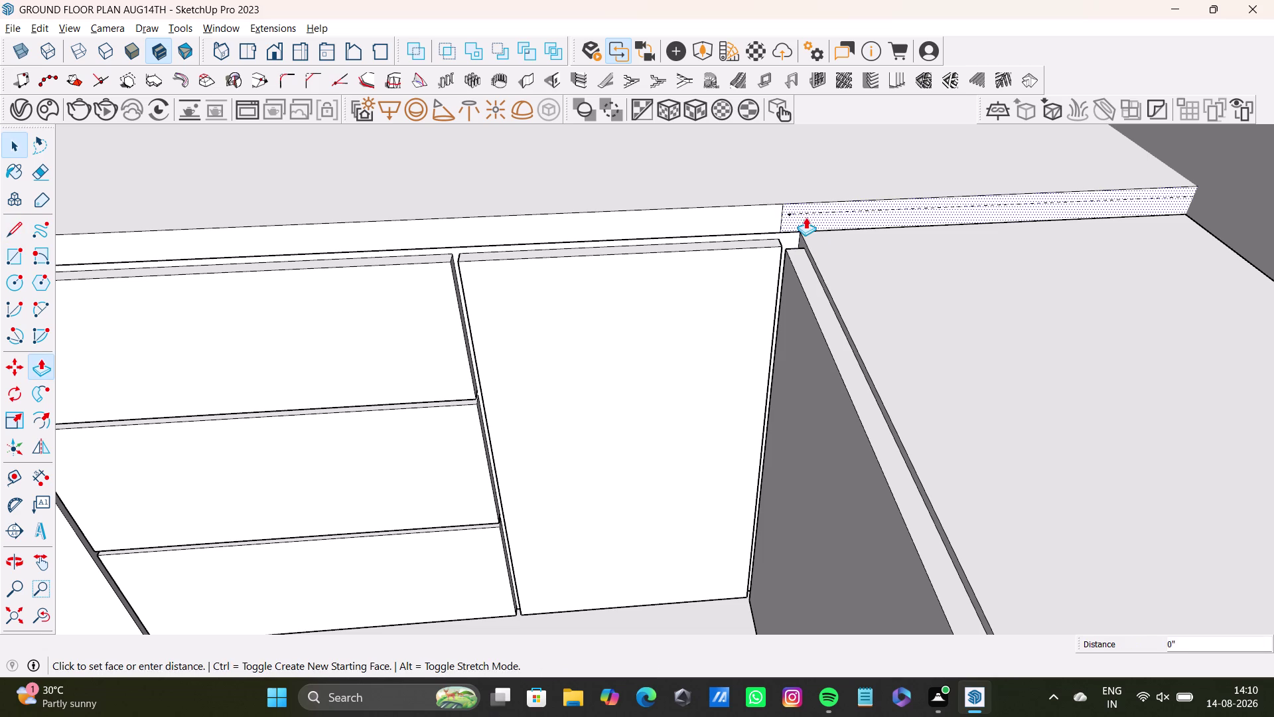
scroll(down, 3)
middle_drag(972, 484, 959, 333)
middle_drag(963, 396, 1177, 494)
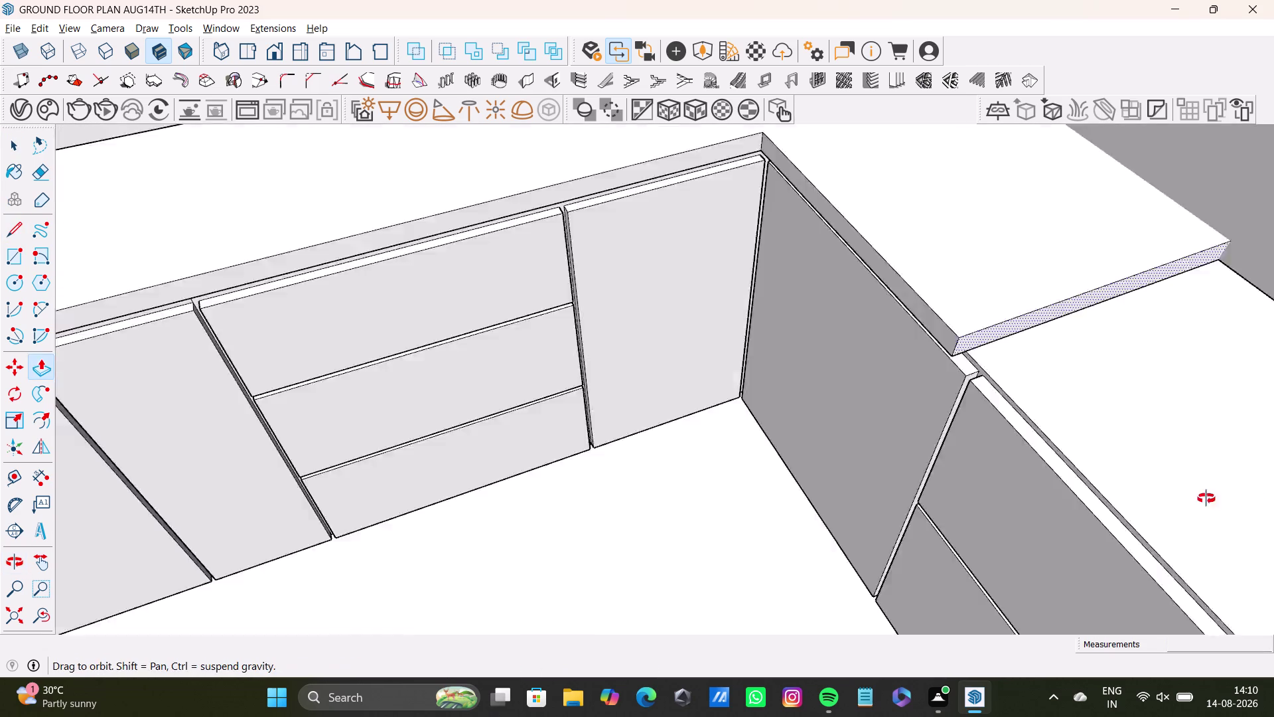
middle_drag(1177, 493, 1272, 502)
scroll(down, 3)
middle_drag(1057, 326, 535, 305)
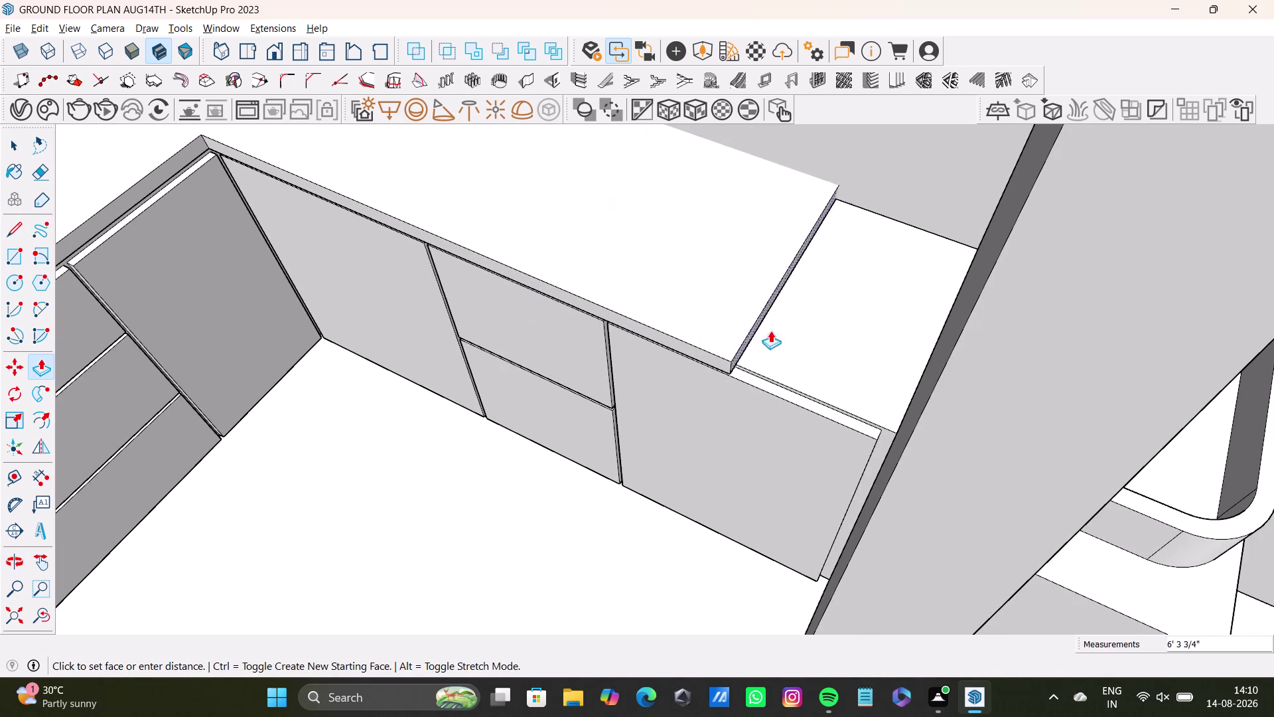
click(933, 354)
key(space)
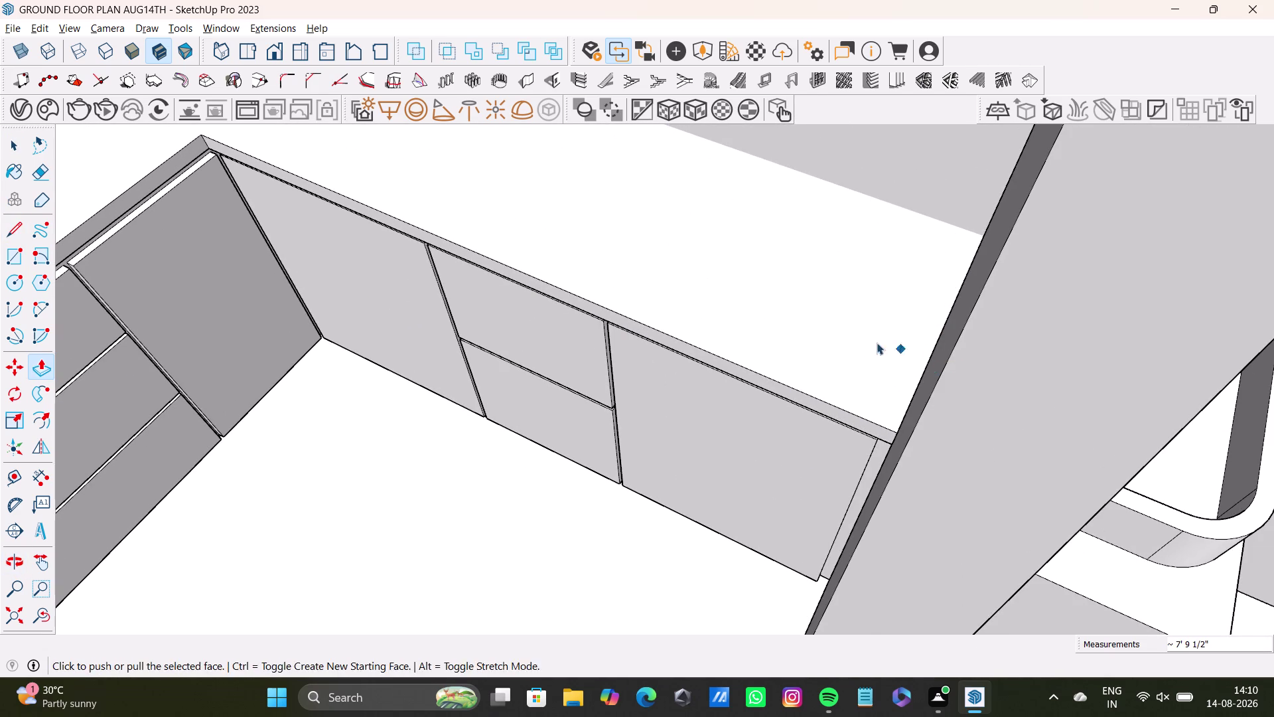
scroll(down, 3)
scroll(down, 3)
middle_drag(814, 340, 382, 268)
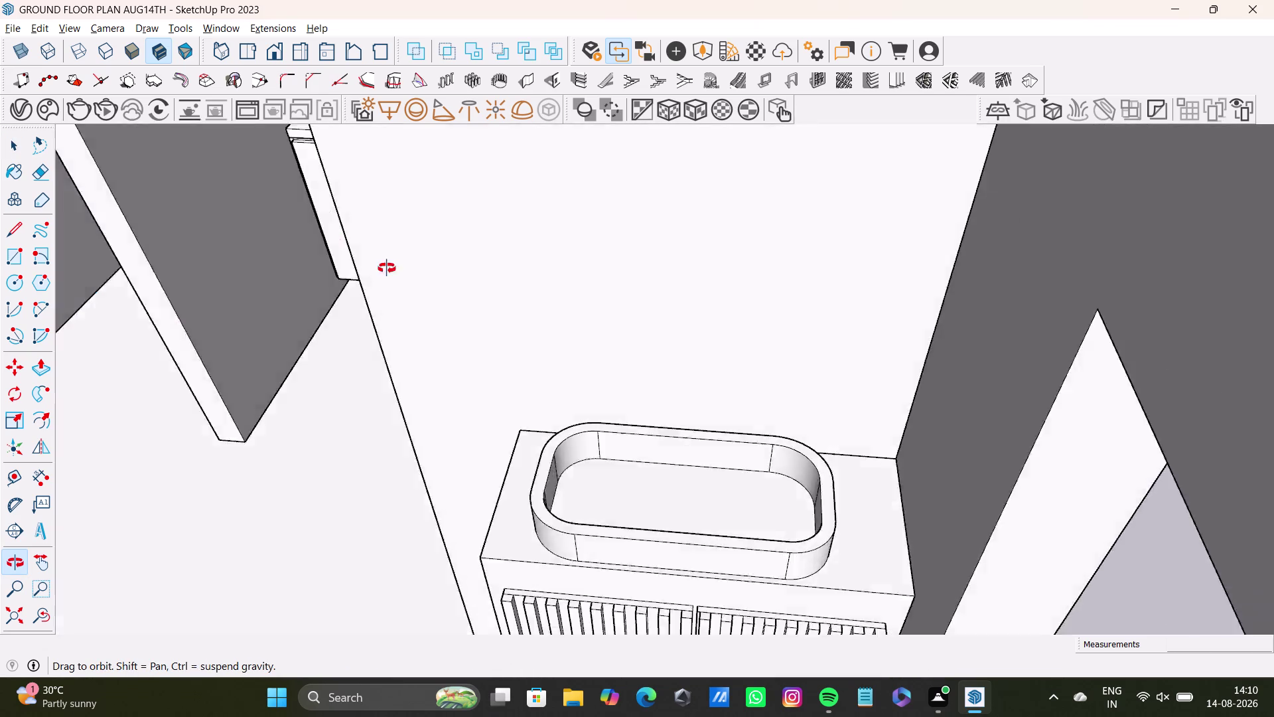
Orbit to the inside corner of the L-shaped cabinets, facing the countertop front edges.
middle_drag(382, 267, 653, 465)
scroll(down, 3)
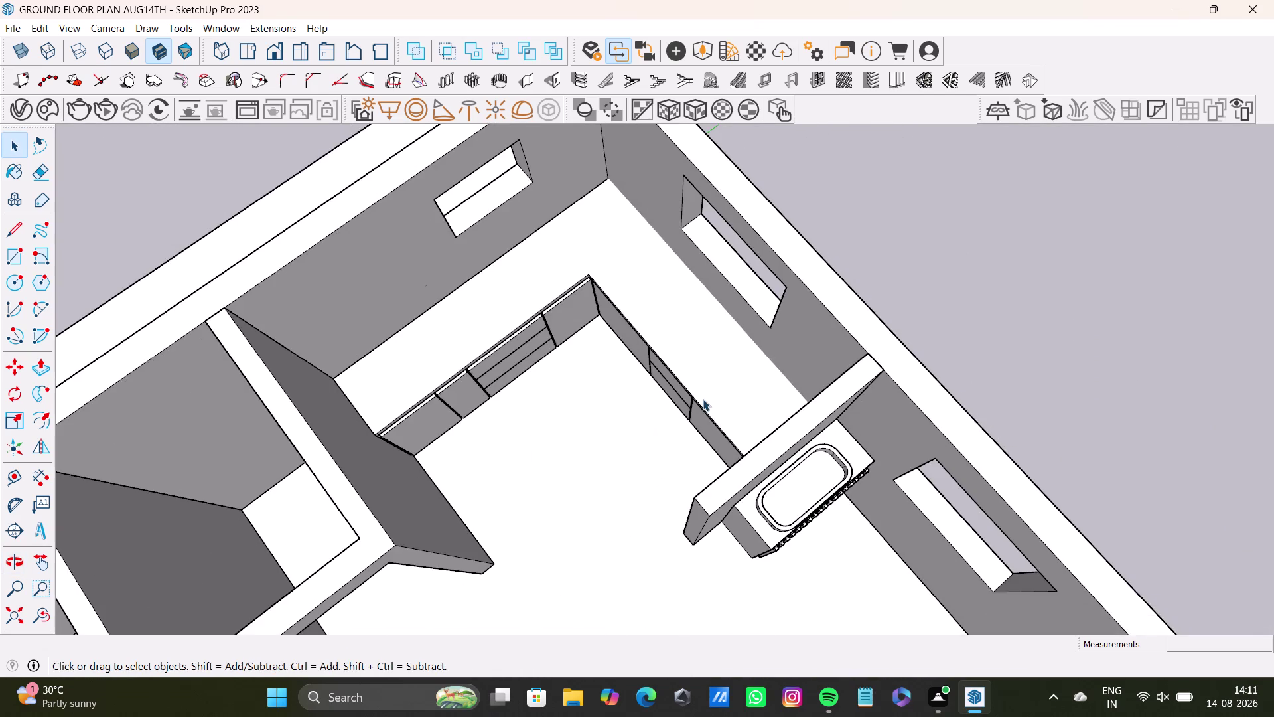
middle_drag(715, 305, 799, 366)
scroll(up, 3)
middle_drag(783, 355, 793, 292)
middle_drag(785, 398, 840, 278)
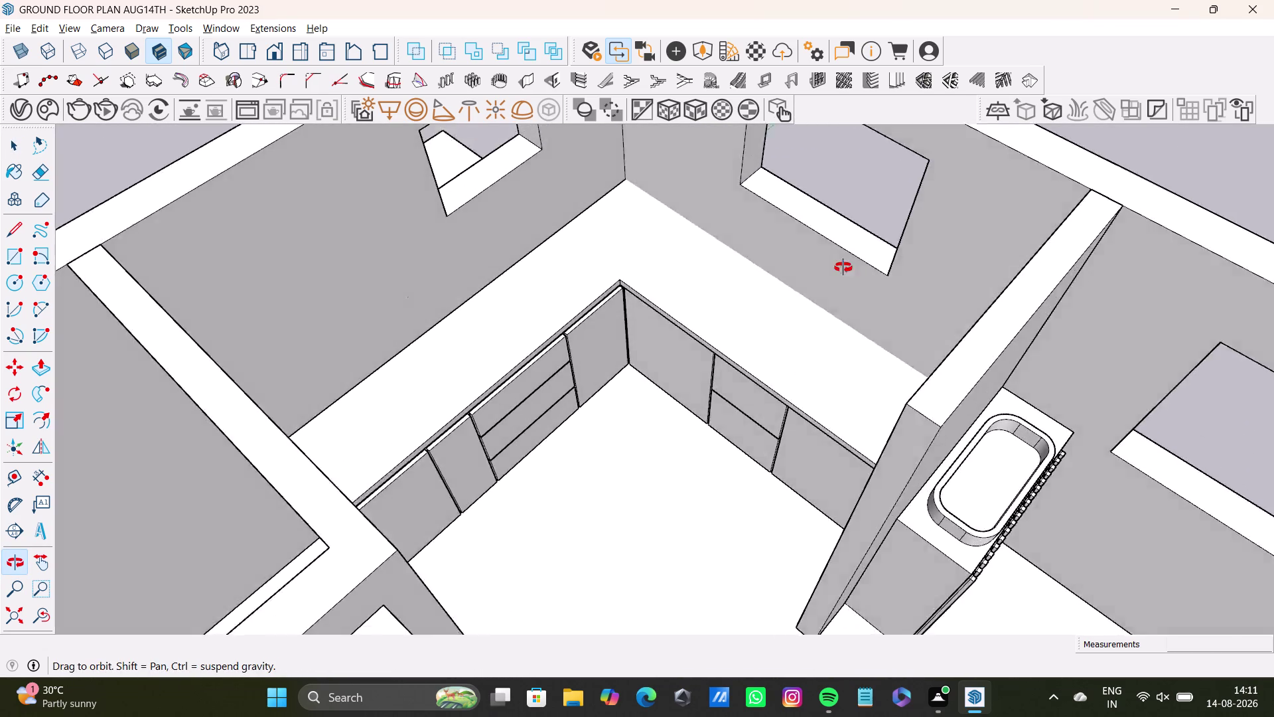
middle_drag(840, 278, 848, 236)
scroll(up, 3)
middle_drag(652, 295, 666, 295)
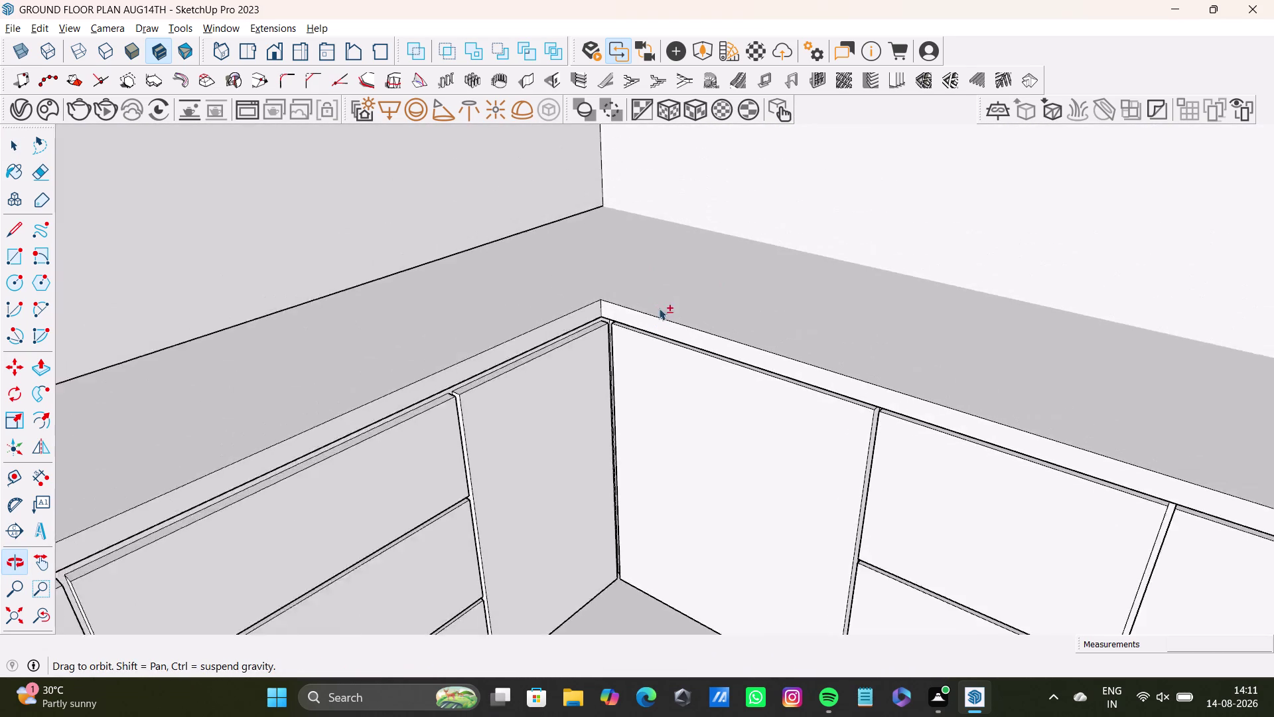
middle_drag(665, 295, 663, 301)
scroll(up, 3)
Push the right and left countertop front-edge faces outward past the doors.
key(space)
click(630, 300)
key(p)
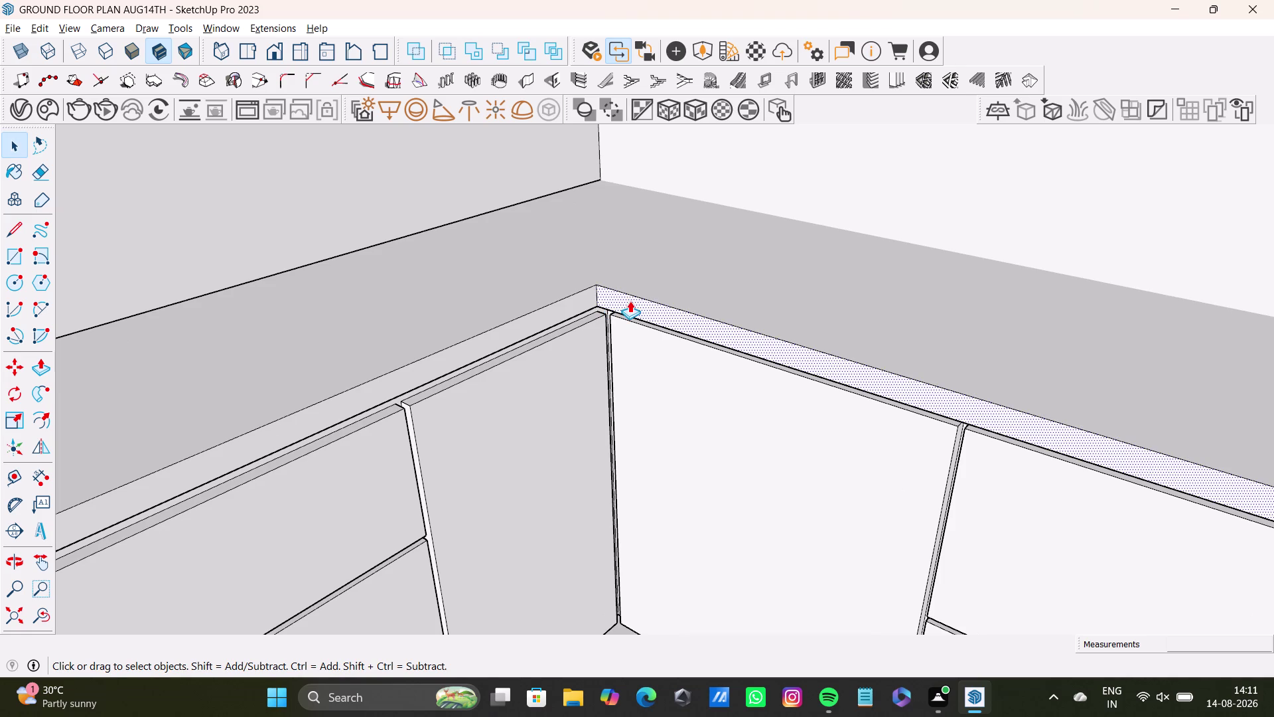
click(630, 301)
click(640, 297)
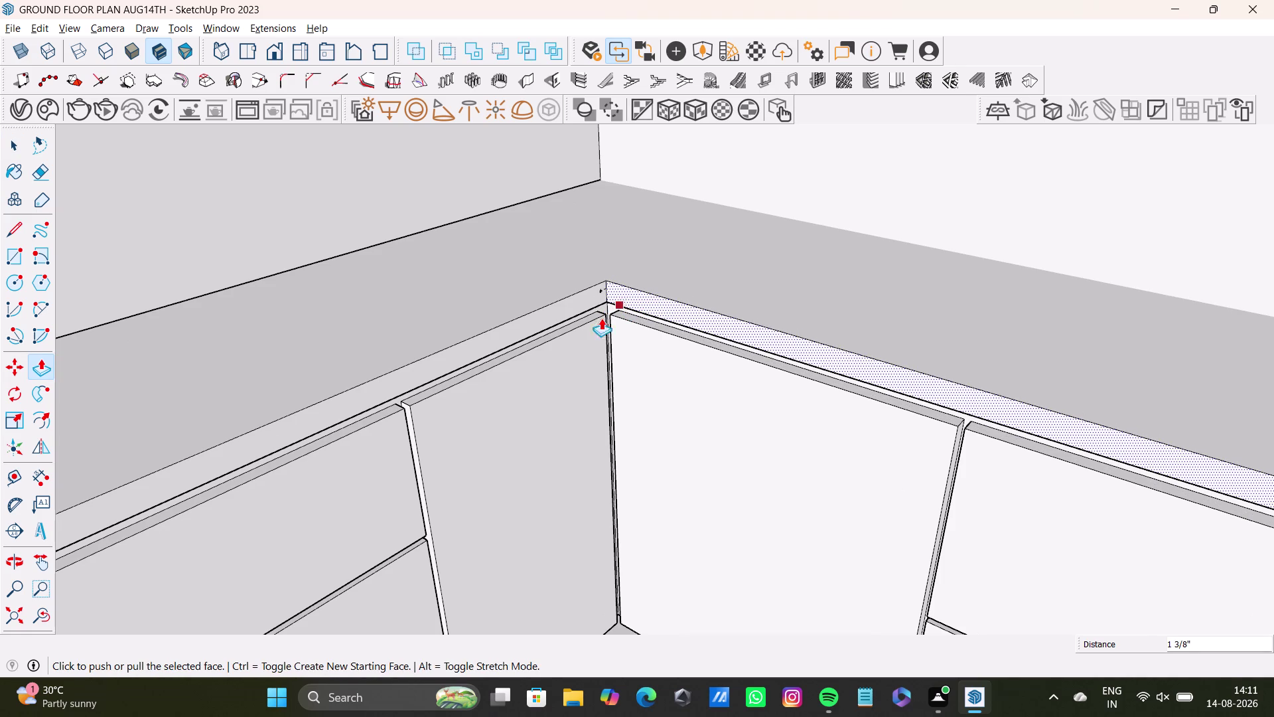
key(space)
click(556, 310)
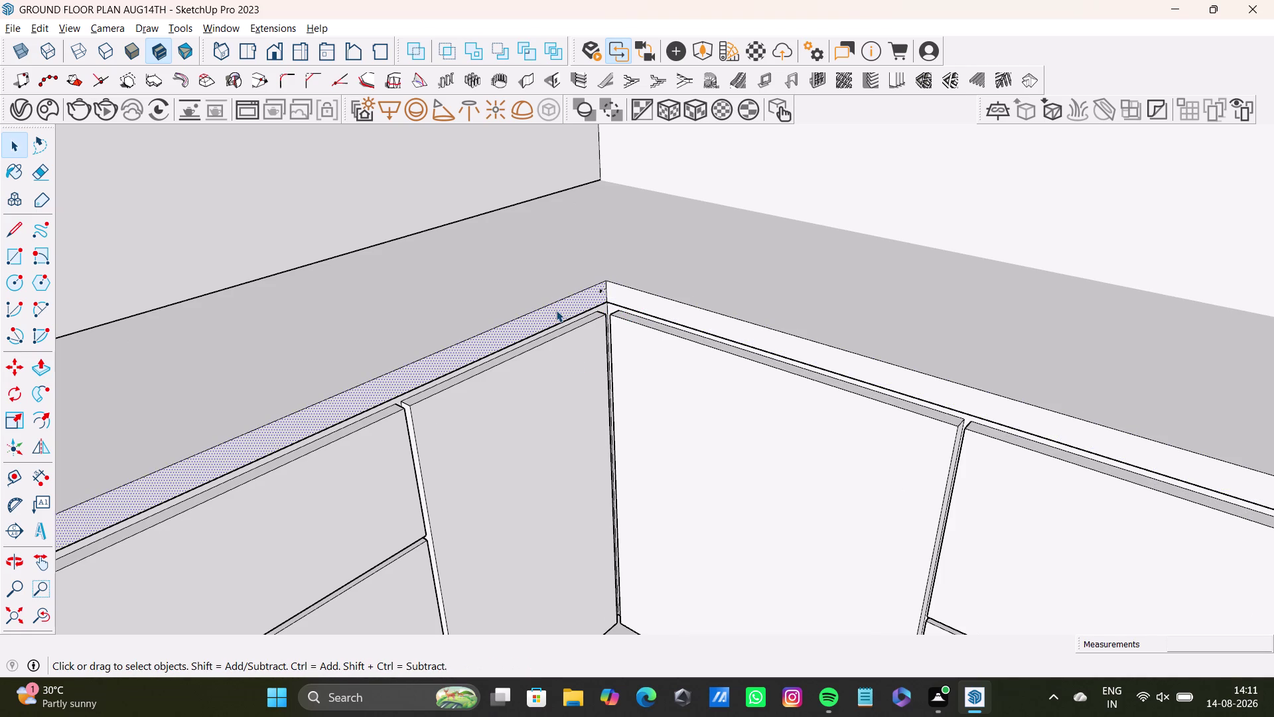
key(p)
click(556, 310)
click(564, 311)
key(space)
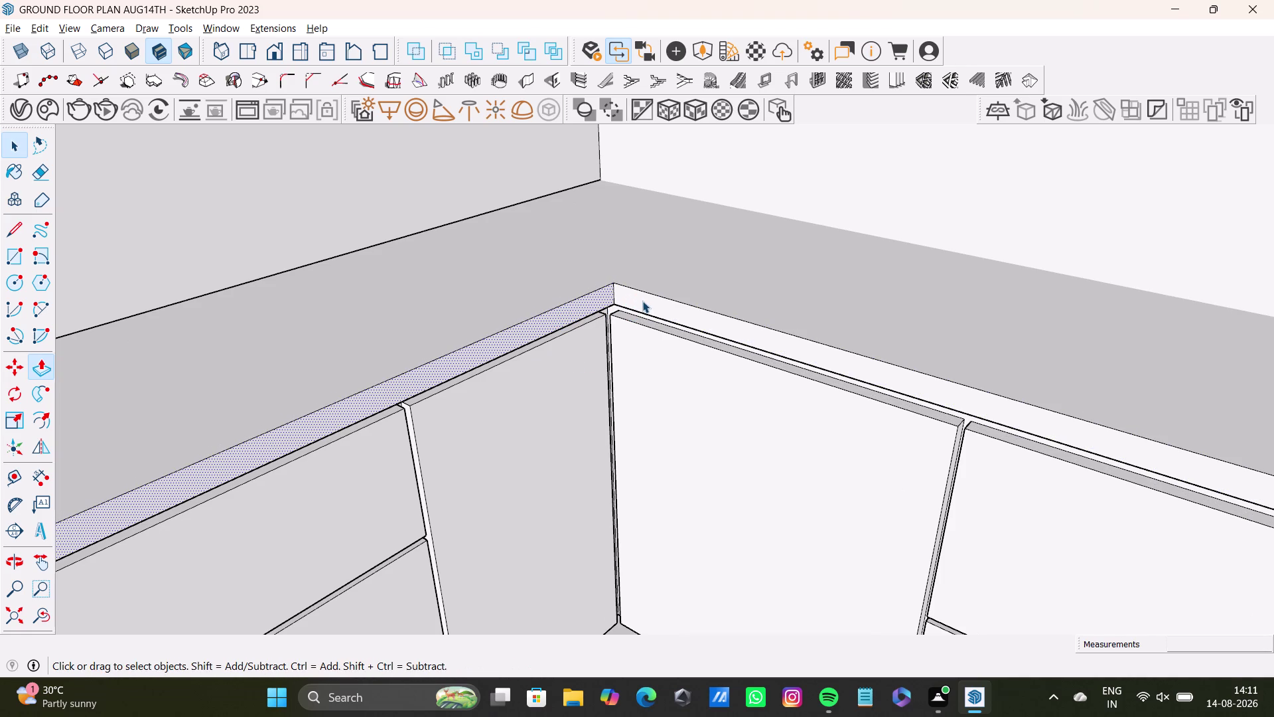
Push the right front edge face again, so both edges overhang about 1 3/8 inches.
click(642, 301)
key(p)
click(642, 301)
click(637, 303)
key(space)
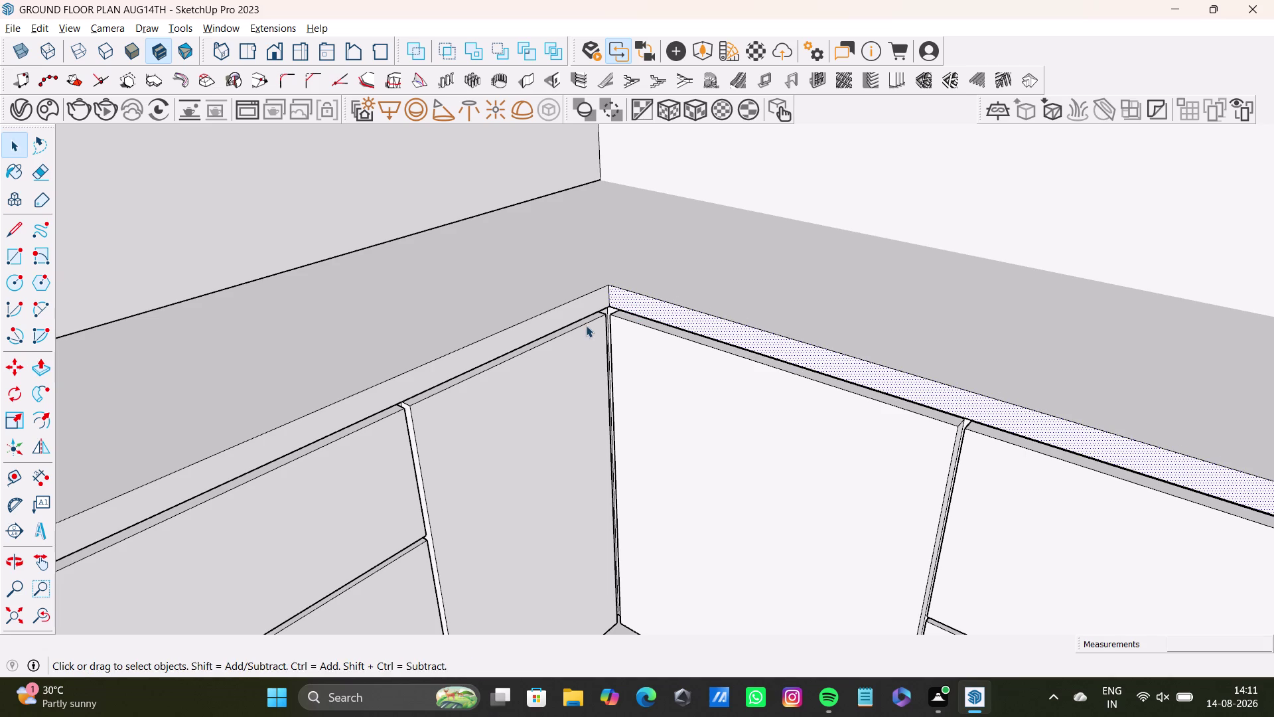
middle_drag(585, 328, 443, 451)
scroll(down, 3)
middle_drag(454, 439, 502, 394)
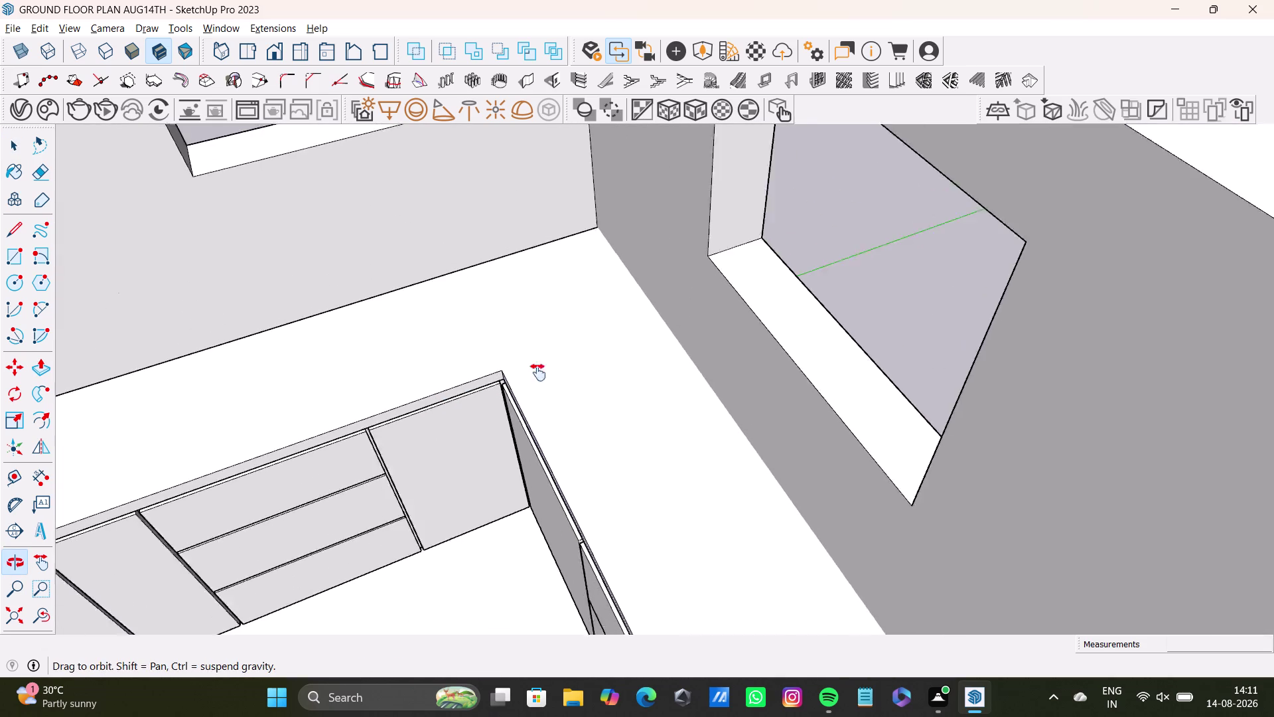
middle_drag(503, 394, 788, 274)
scroll(up, 3)
middle_drag(286, 444, 201, 341)
scroll(up, 3)
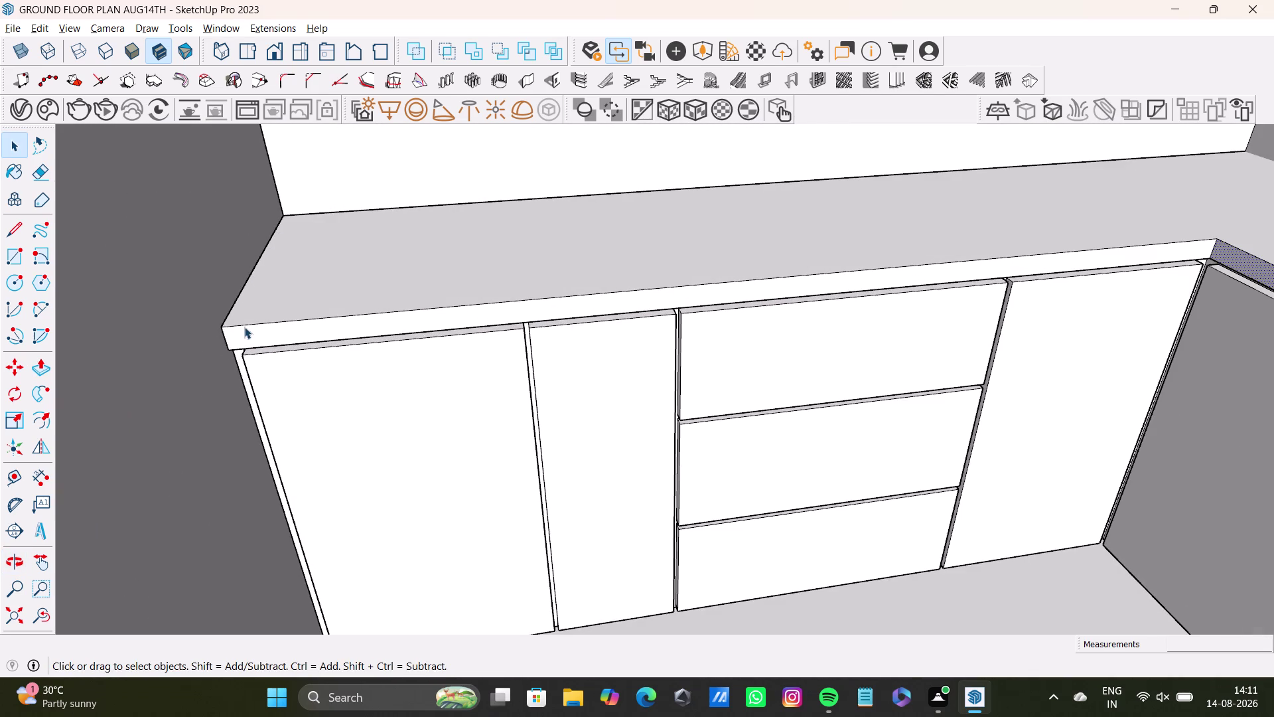
Push the main wing's countertop front edge out over the door fronts.
click(284, 326)
key(p)
click(284, 327)
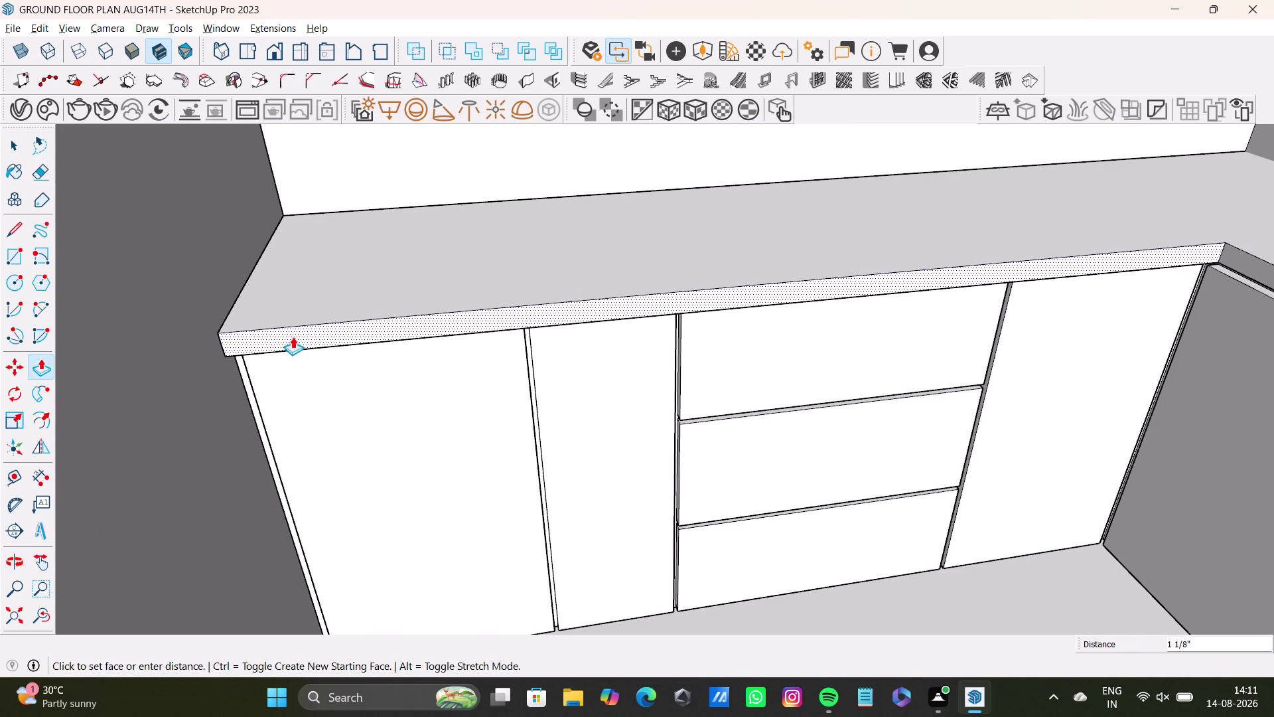
click(291, 344)
middle_drag(637, 392, 273, 373)
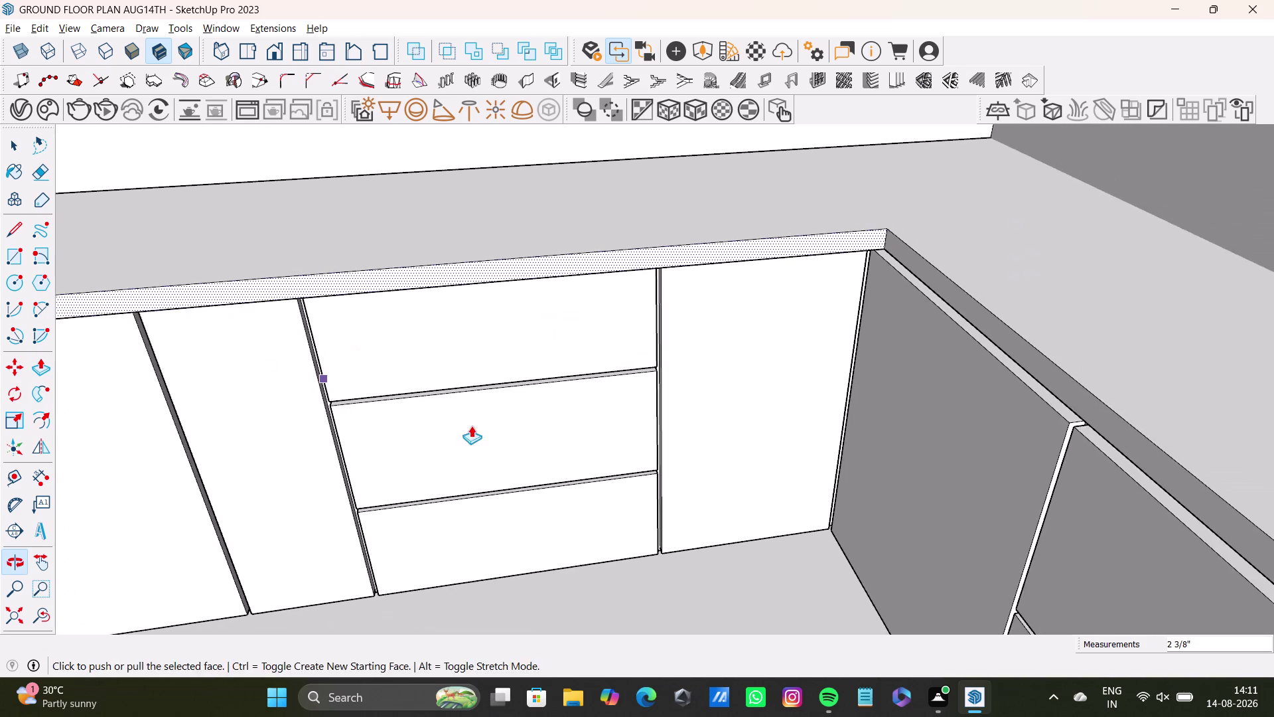
middle_drag(471, 425, 507, 446)
click(970, 289)
Push the corner wing's countertop front edge outward.
key(space)
click(971, 291)
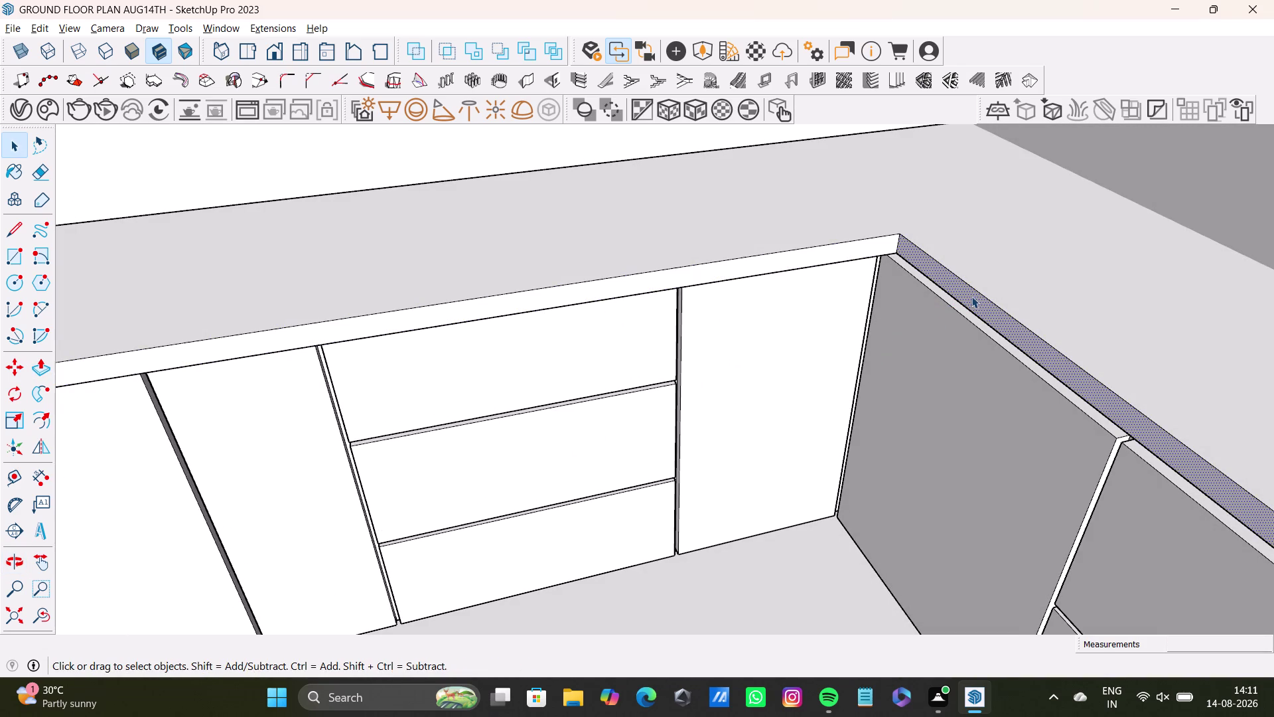
key(p)
click(972, 297)
click(954, 300)
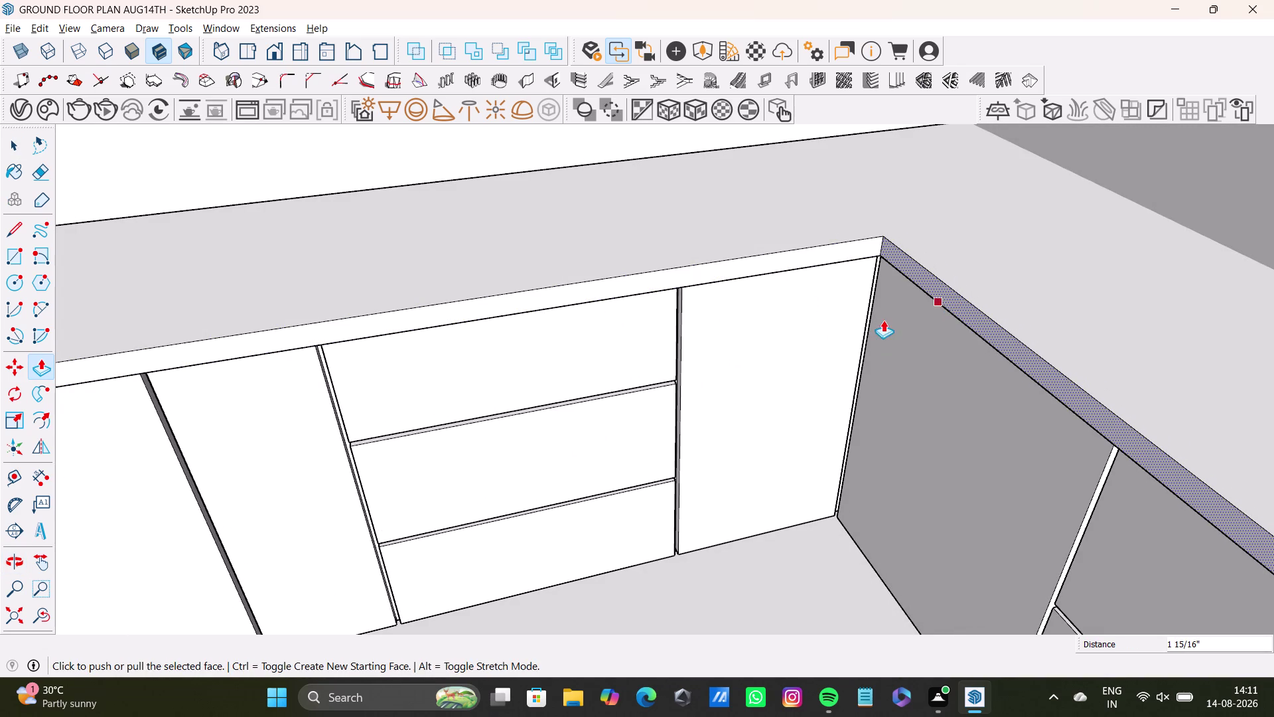
Raise the countertop's top face about 11/16 inch to thicken the slab.
key(space)
click(754, 214)
key(p)
click(754, 214)
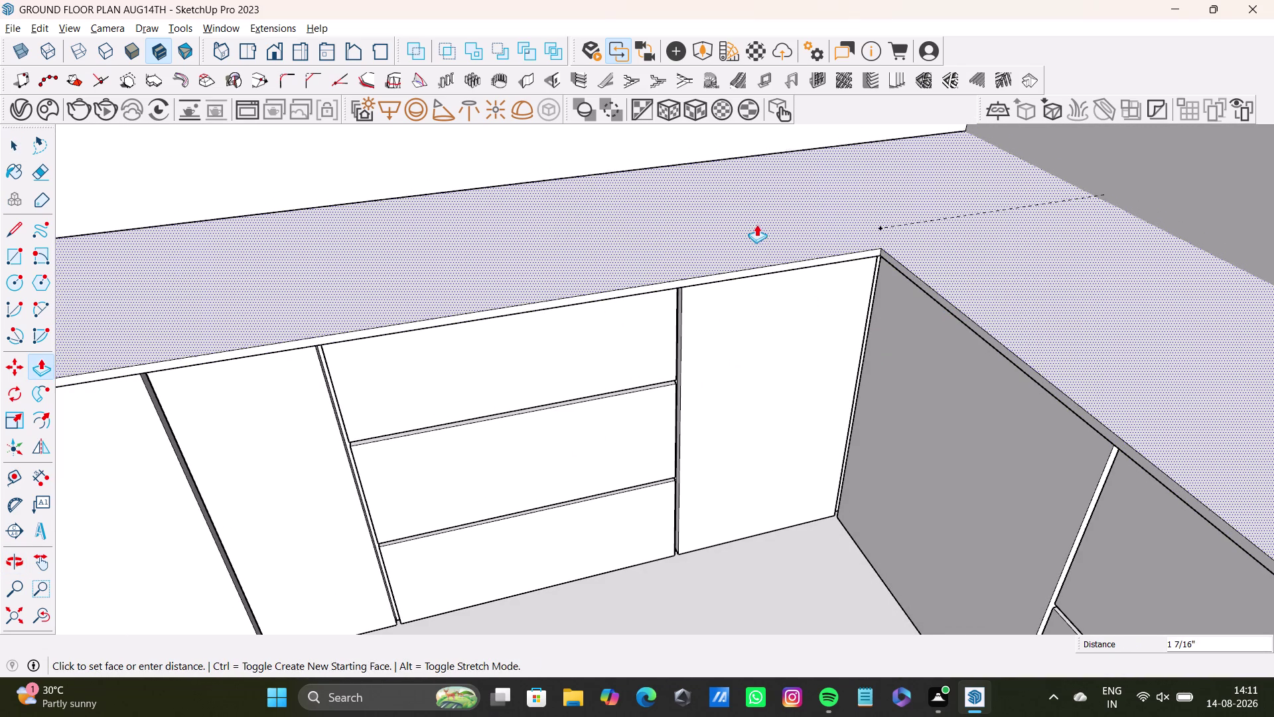
click(757, 220)
scroll(down, 3)
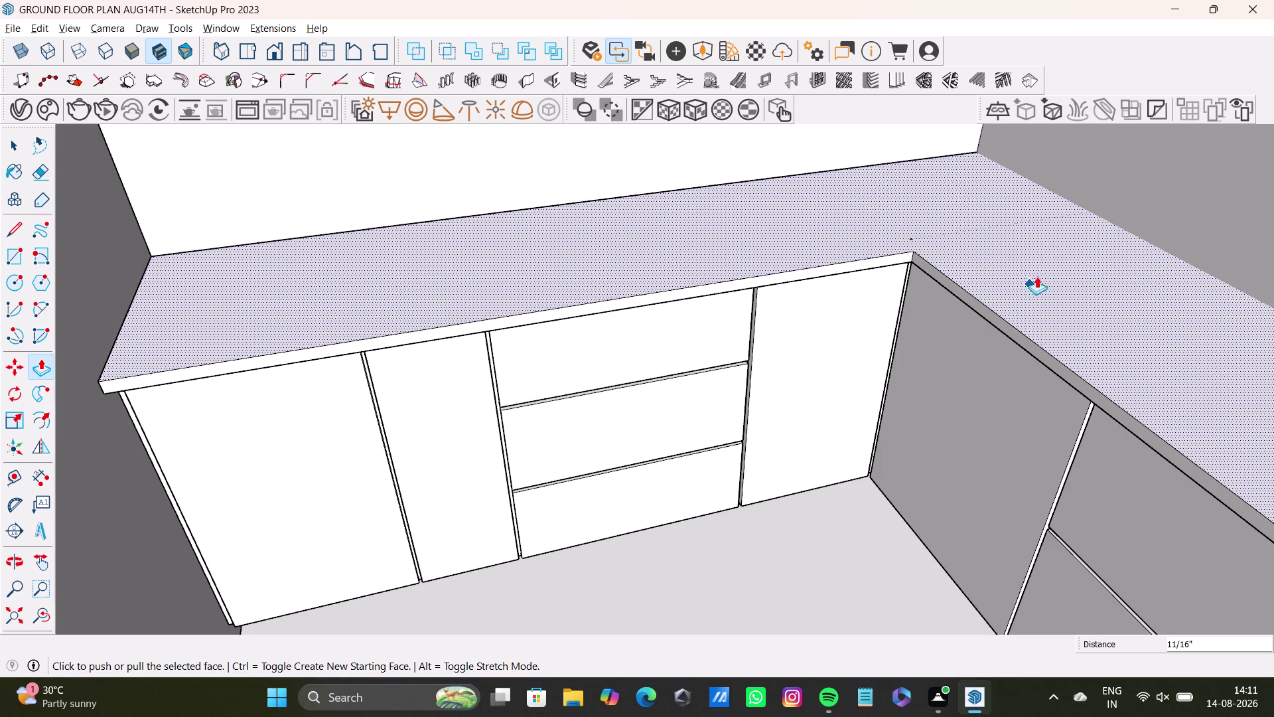
middle_drag(1062, 244, 778, 264)
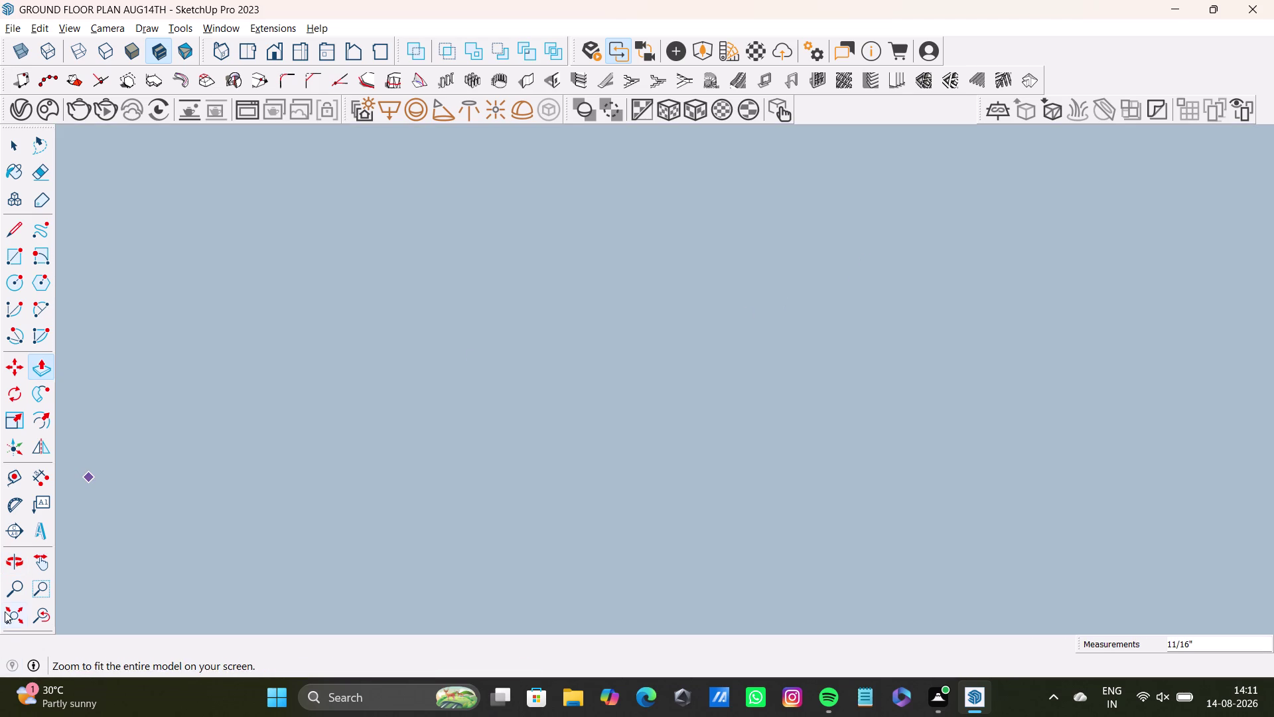
Push/Pull the corner wing's top face up about 1 1/2 inches to match the main slab.
drag(5, 611, 11, 608)
middle_drag(908, 387, 648, 631)
scroll(up, 3)
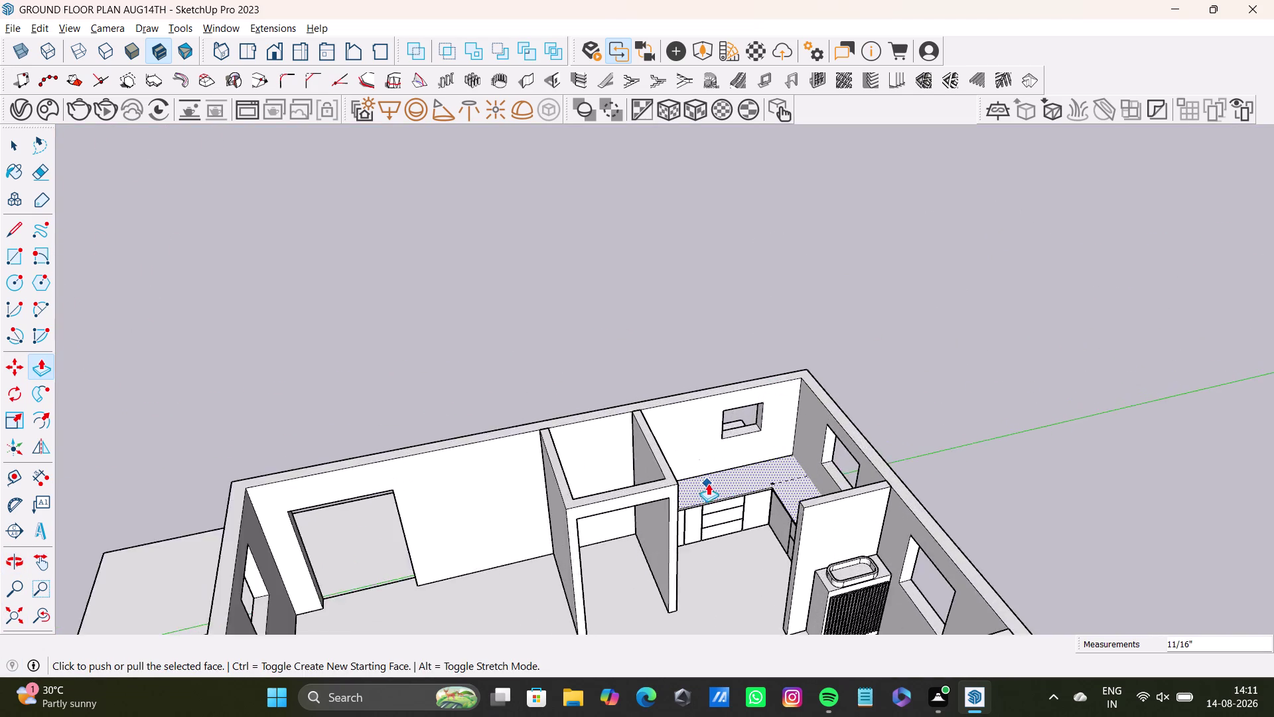
scroll(up, 3)
middle_drag(816, 492, 811, 552)
click(884, 537)
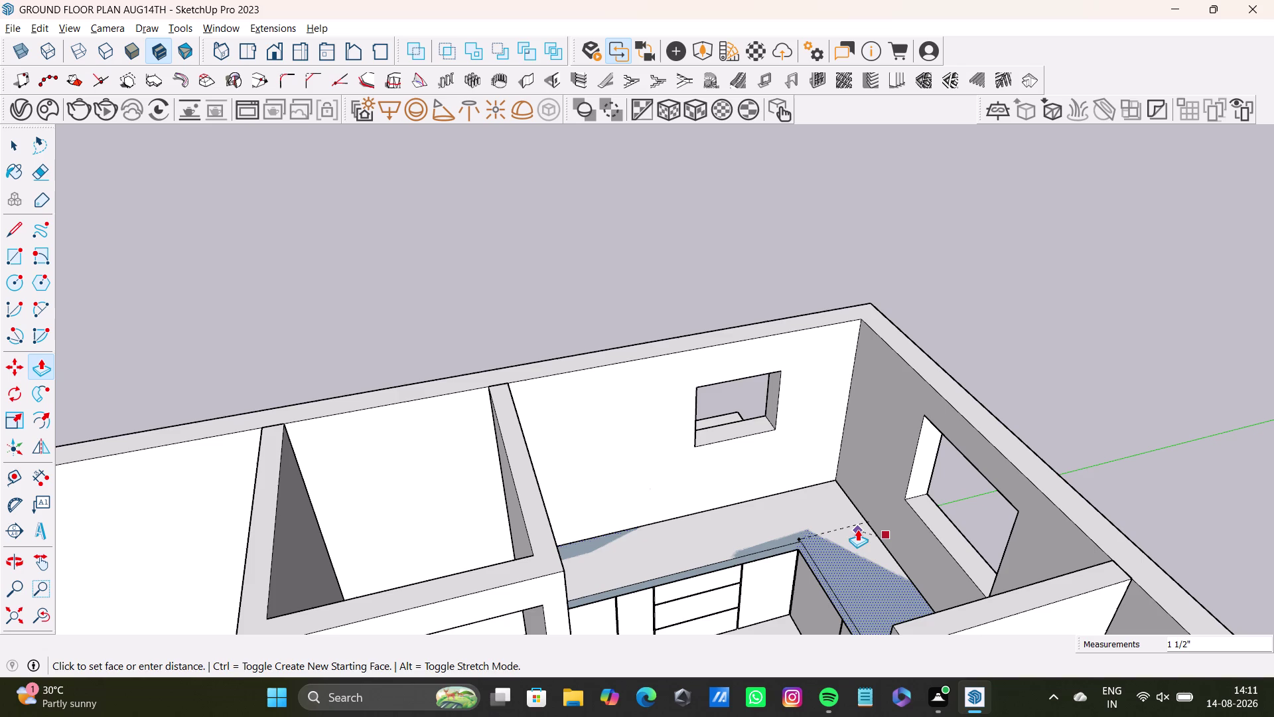
key(space)
Orbit around the room to inspect the finished L-shaped countertop under the window.
scroll(up, 3)
middle_drag(878, 531, 854, 473)
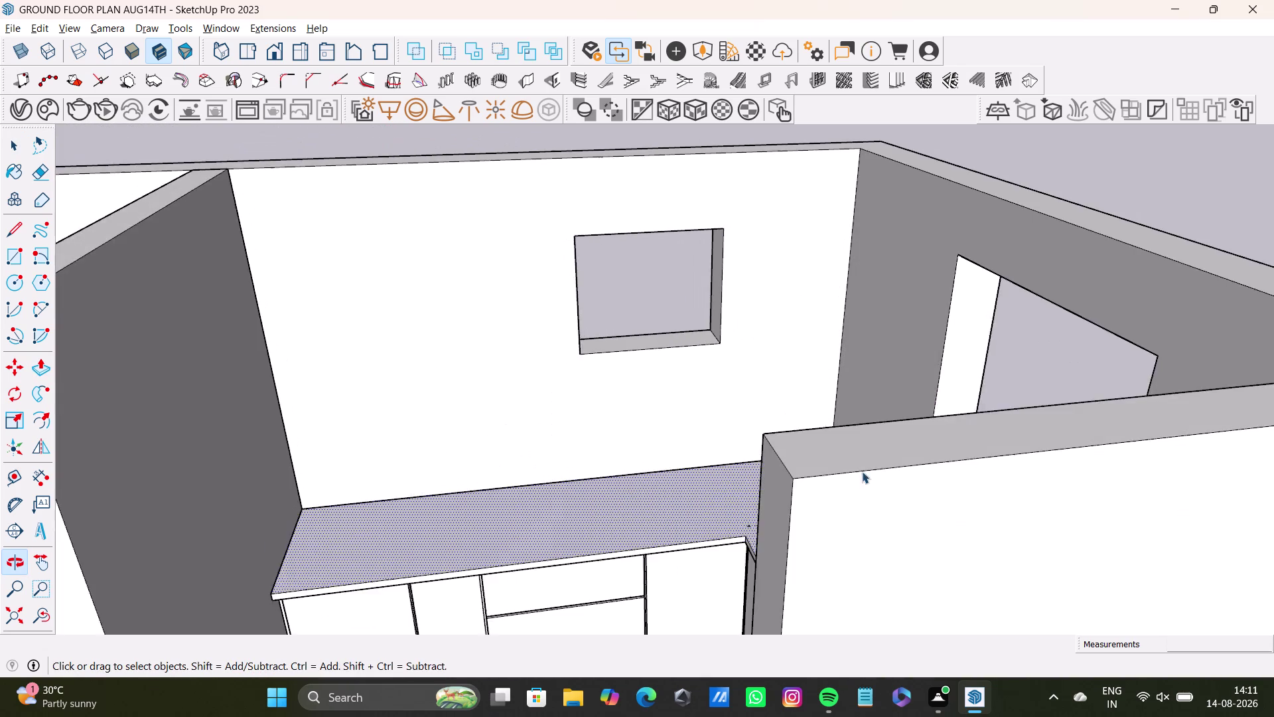
scroll(down, 3)
middle_drag(611, 565, 649, 396)
middle_drag(620, 413, 711, 484)
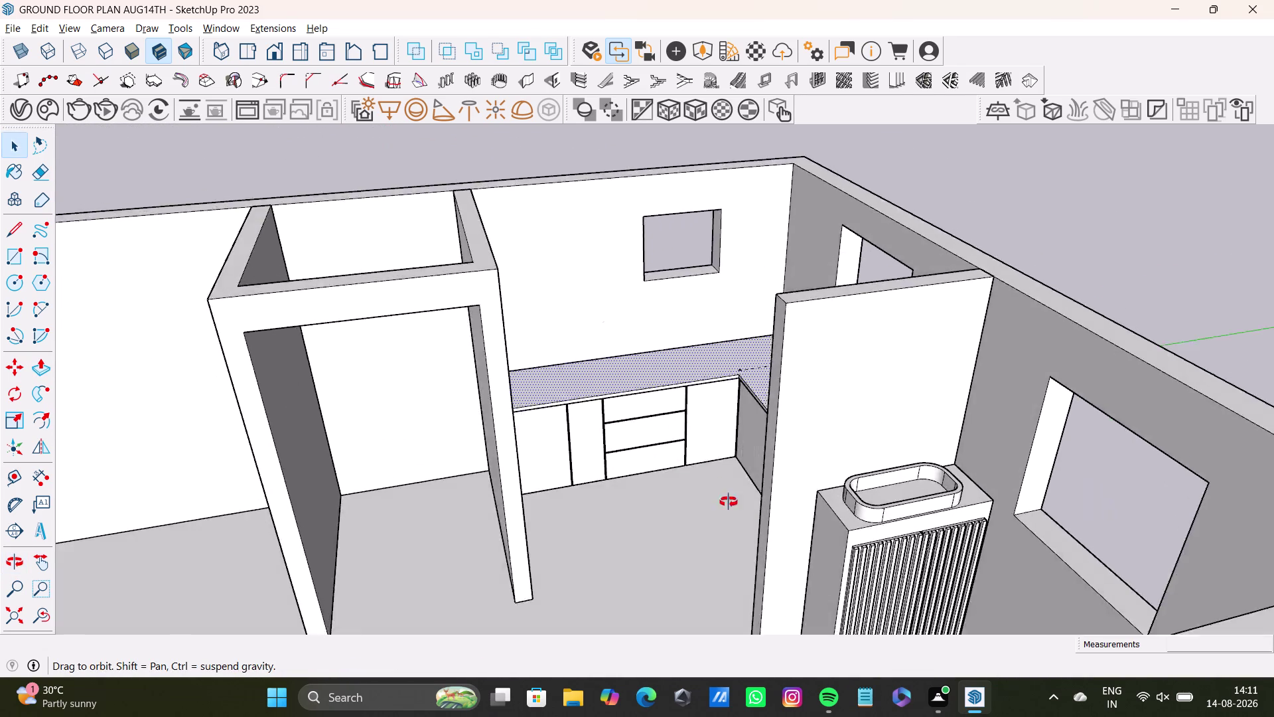
middle_drag(711, 484, 840, 615)
scroll(up, 3)
scroll(down, 3)
middle_drag(798, 445, 799, 456)
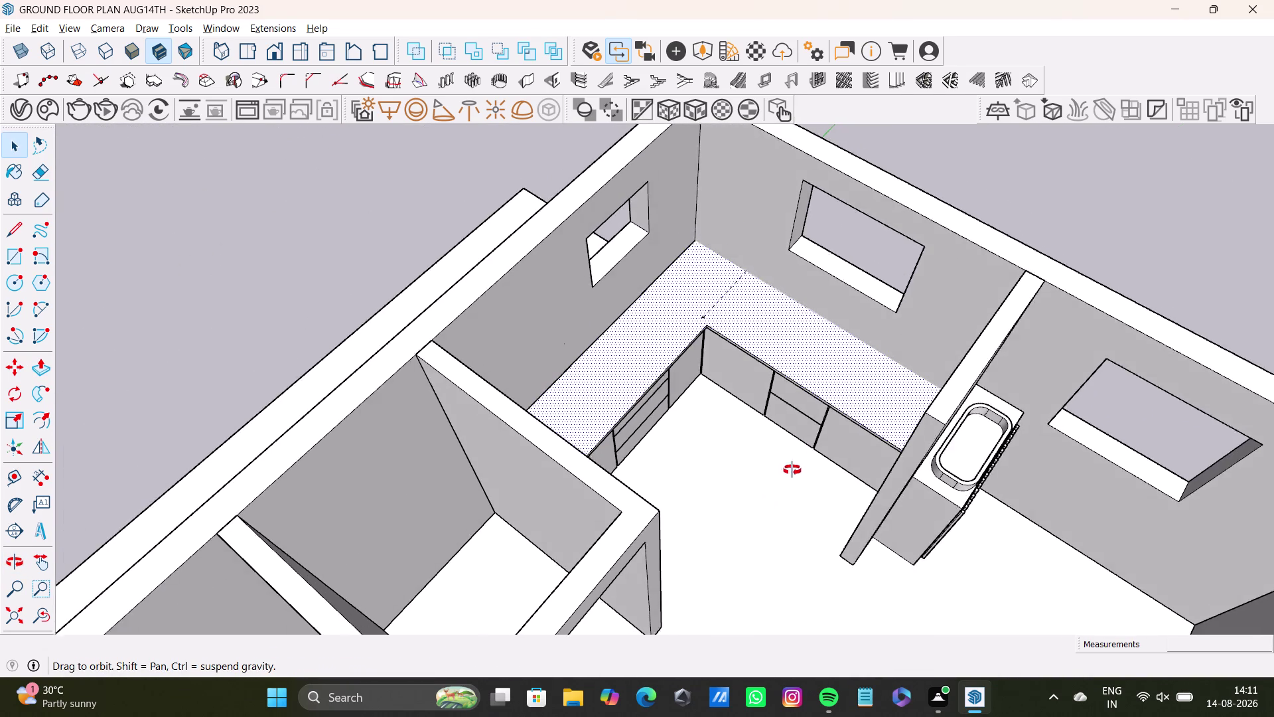
middle_drag(799, 456, 416, 475)
key(space)
click(1083, 314)
scroll(up, 3)
middle_drag(482, 446, 733, 590)
middle_drag(748, 582, 662, 409)
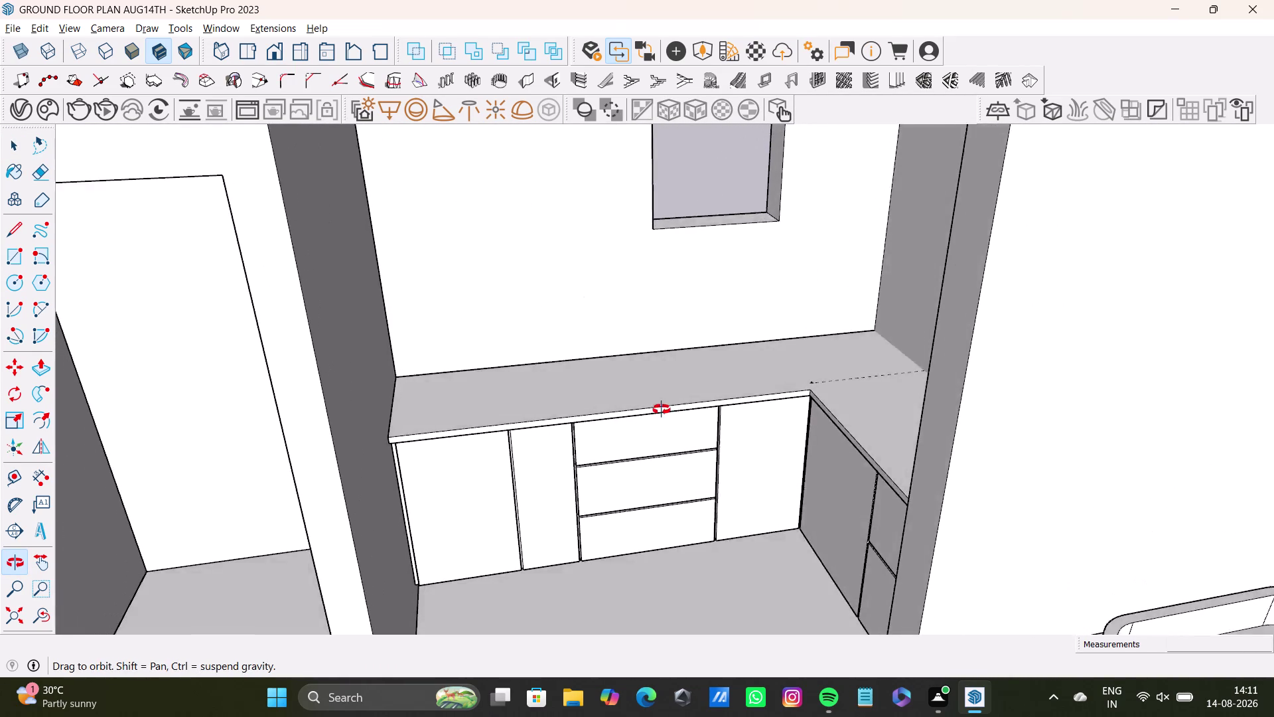
middle_drag(662, 409, 665, 520)
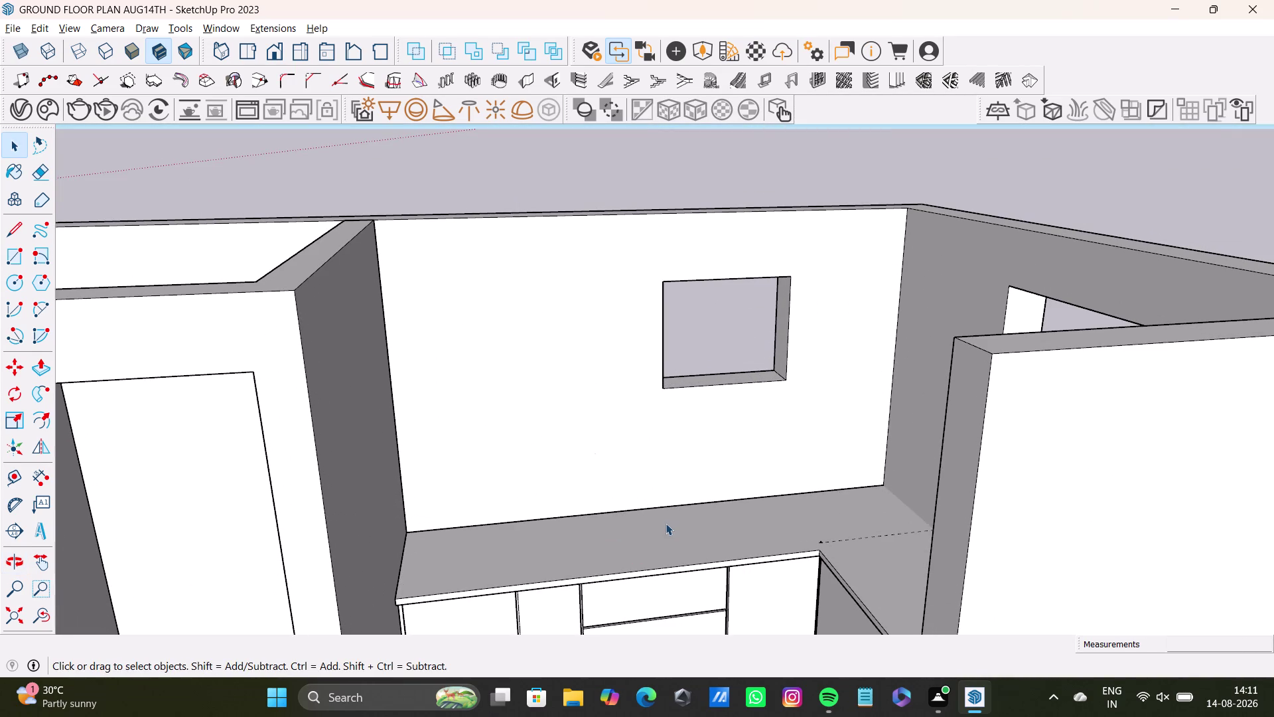